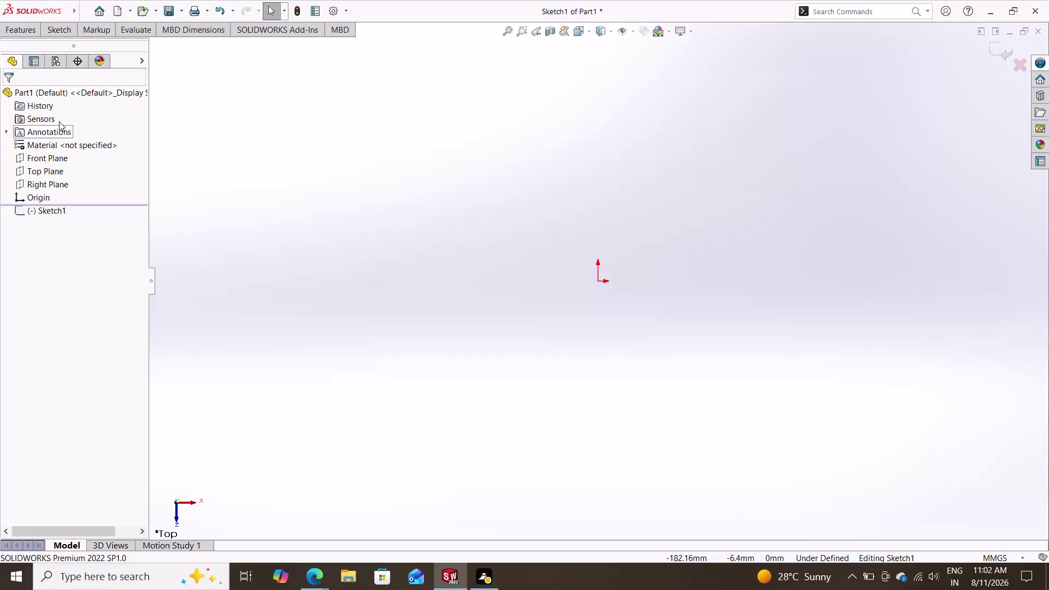
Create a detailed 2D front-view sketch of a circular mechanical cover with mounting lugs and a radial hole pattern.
Draw a centre-and-radius circle centred on the sketch origin.
click(57, 31)
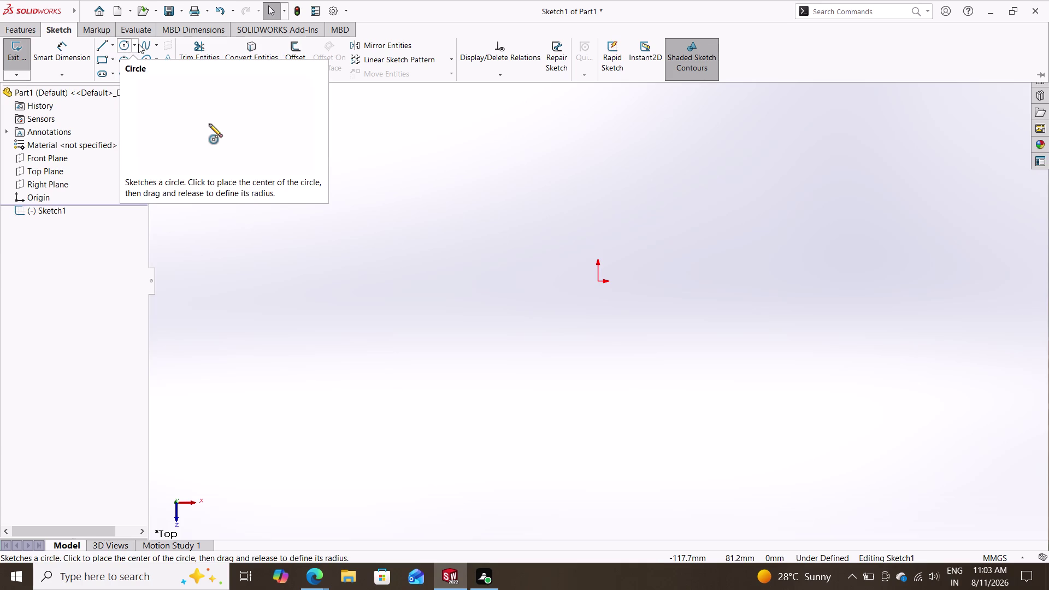
click(137, 44)
click(134, 46)
click(134, 46)
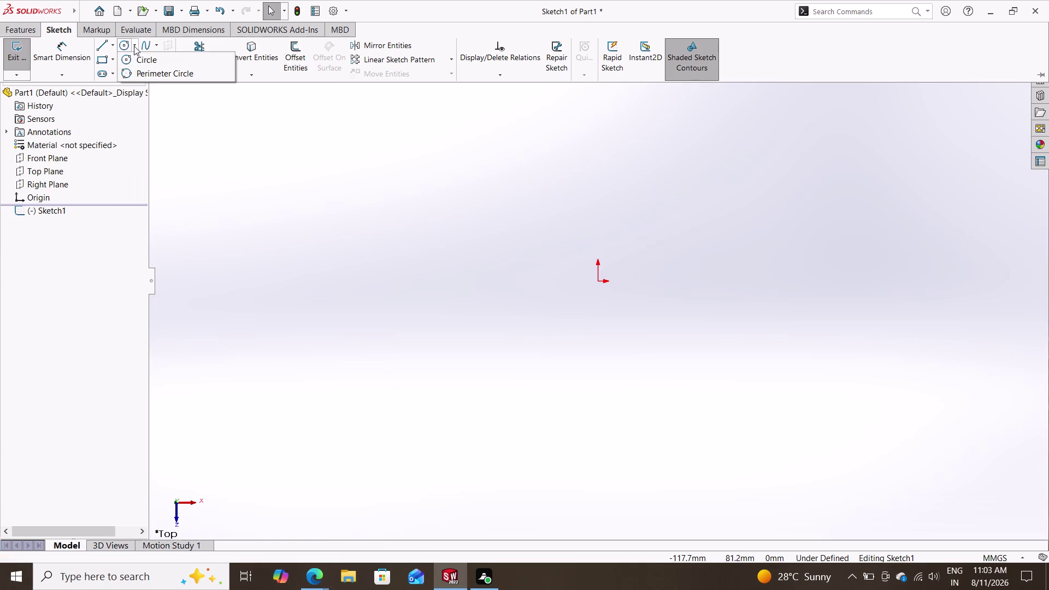
click(132, 63)
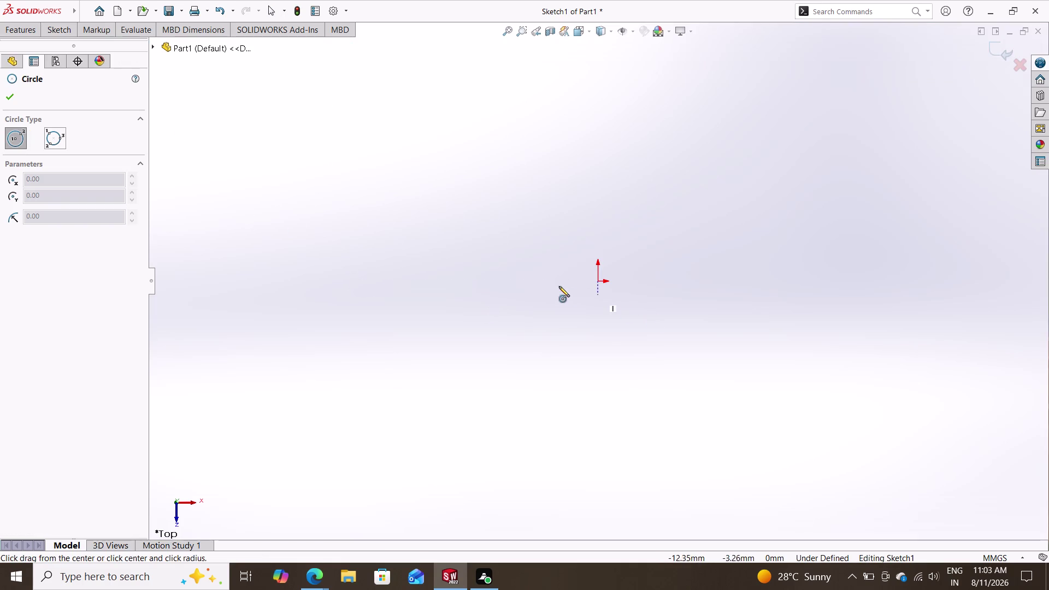
click(599, 279)
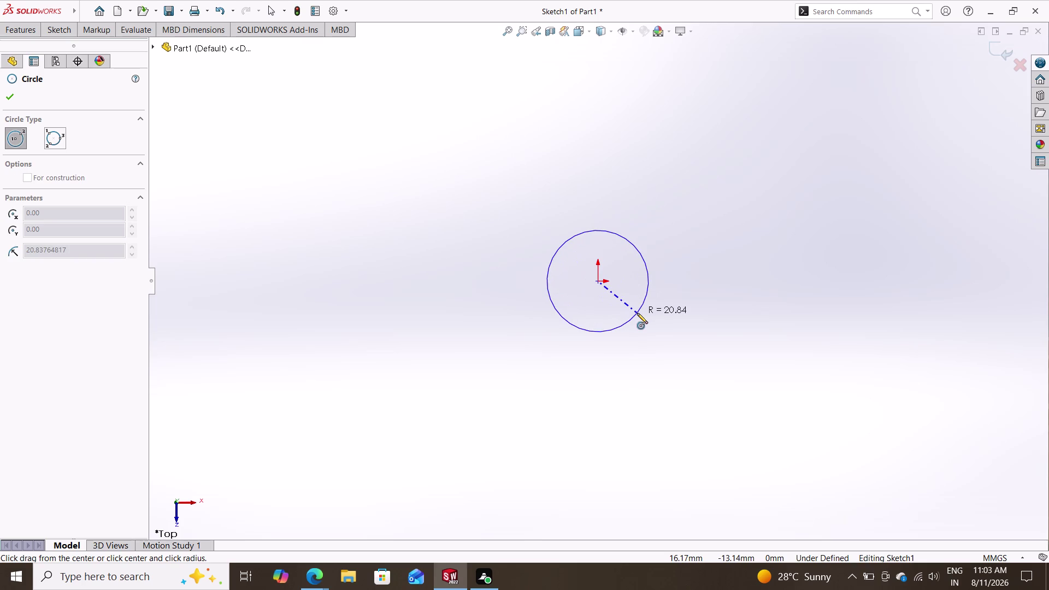
click(651, 340)
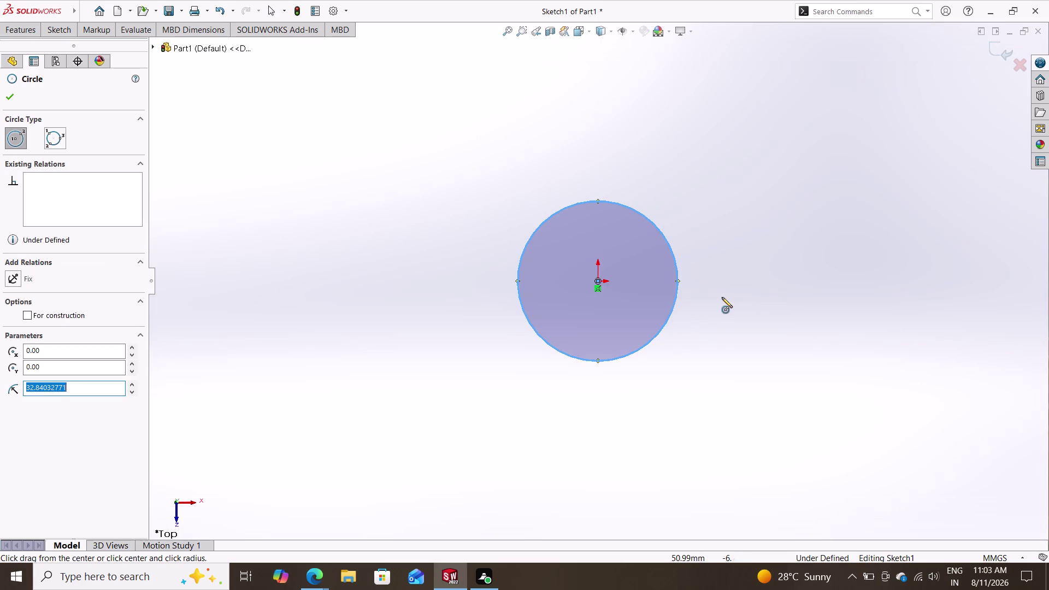
key(Escape)
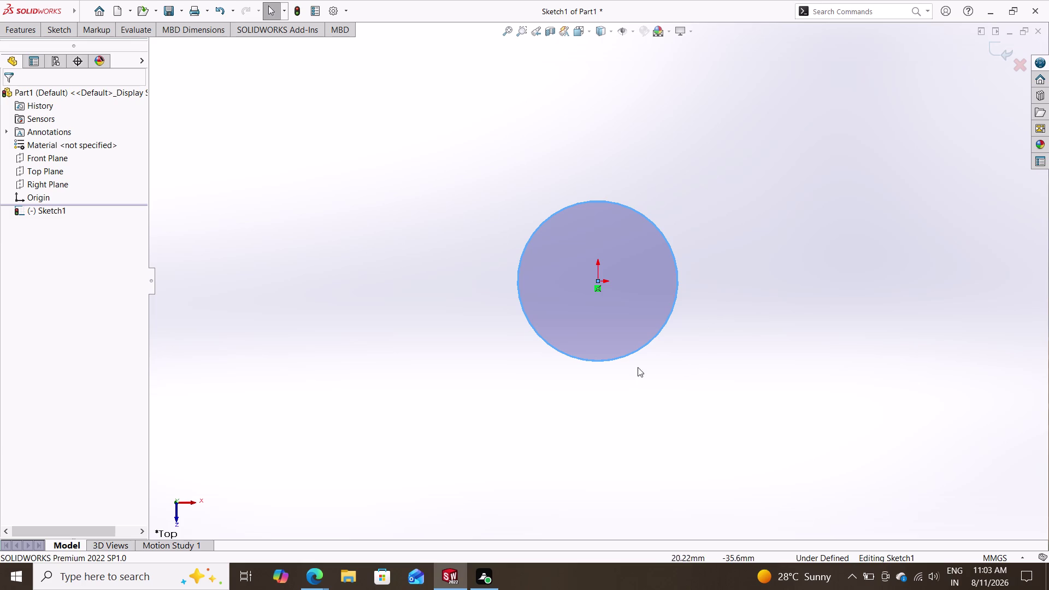
click(62, 37)
click(64, 30)
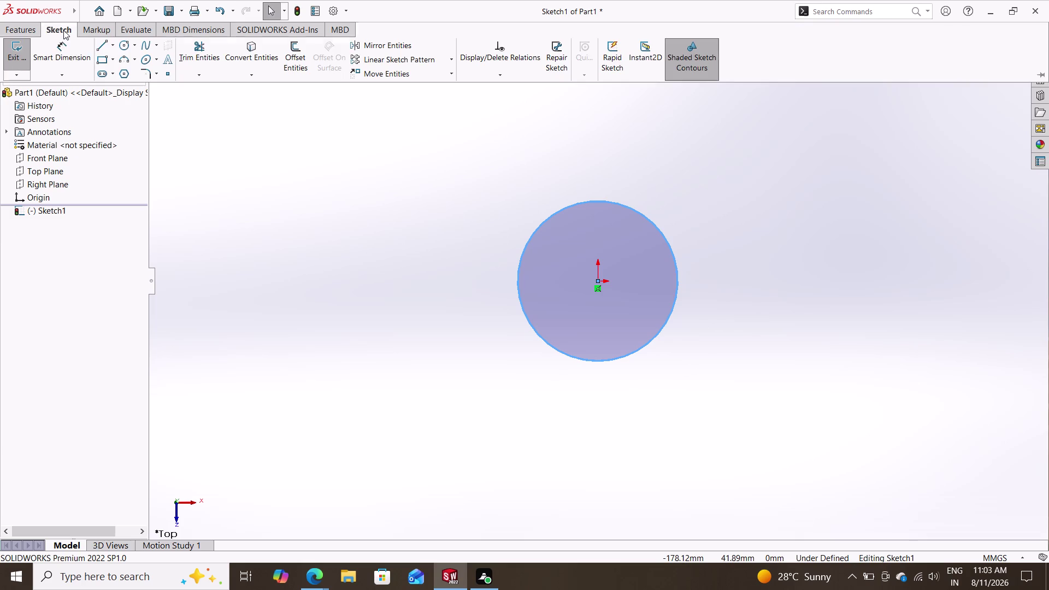
Draw a larger circle also centred on the origin.
click(124, 42)
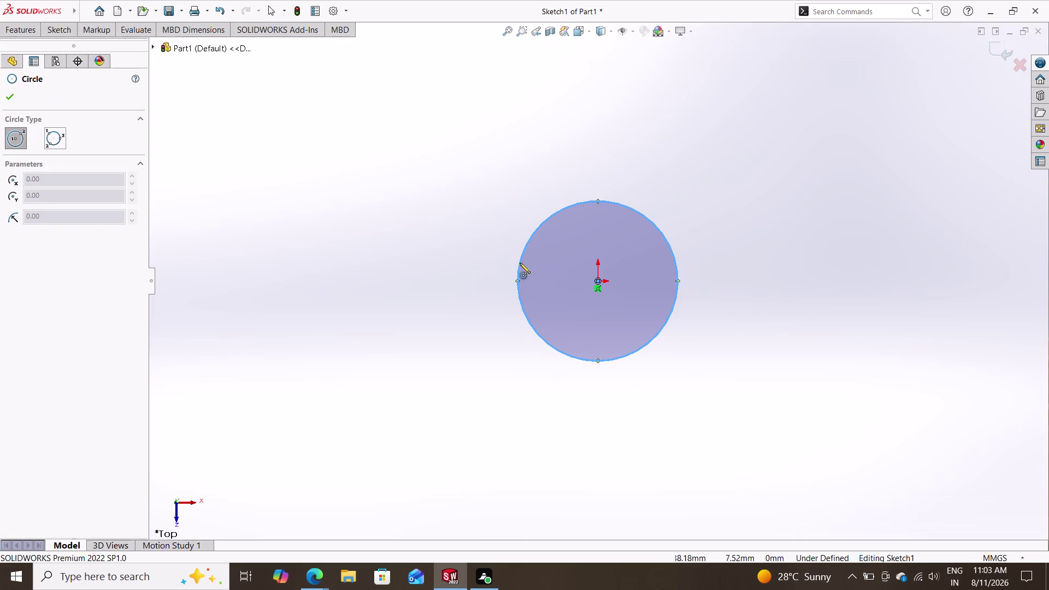
click(598, 280)
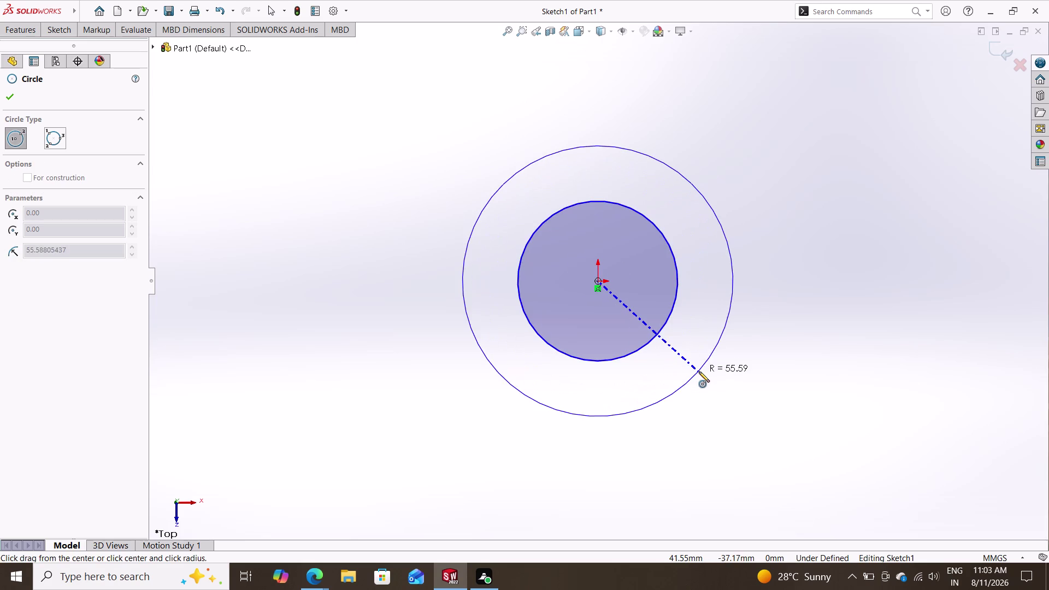
click(698, 371)
key(Escape)
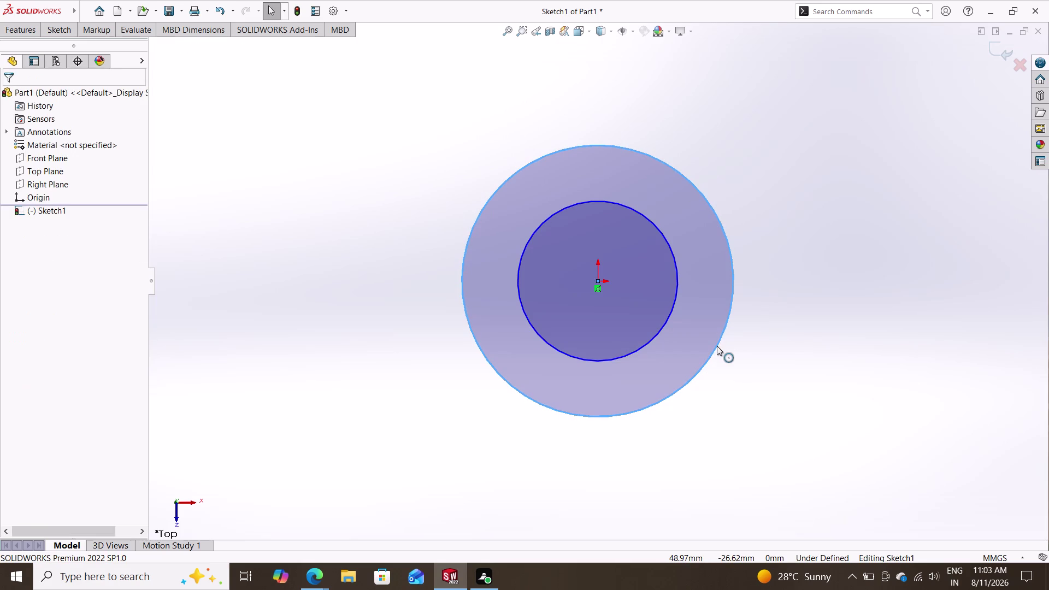
key(Escape)
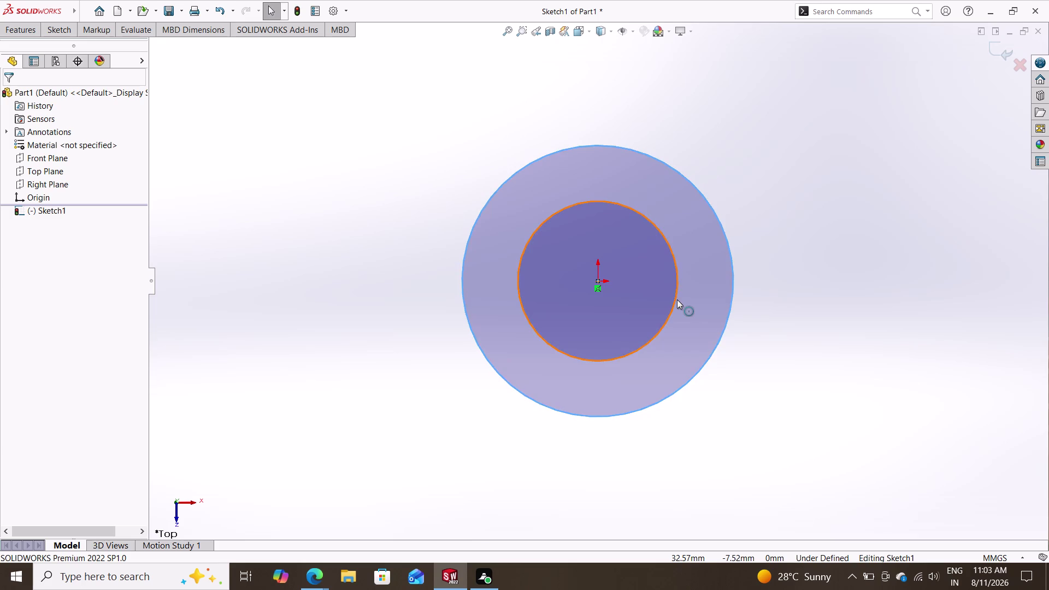
key(Escape)
Convert the inner circle to construction geometry.
click(676, 300)
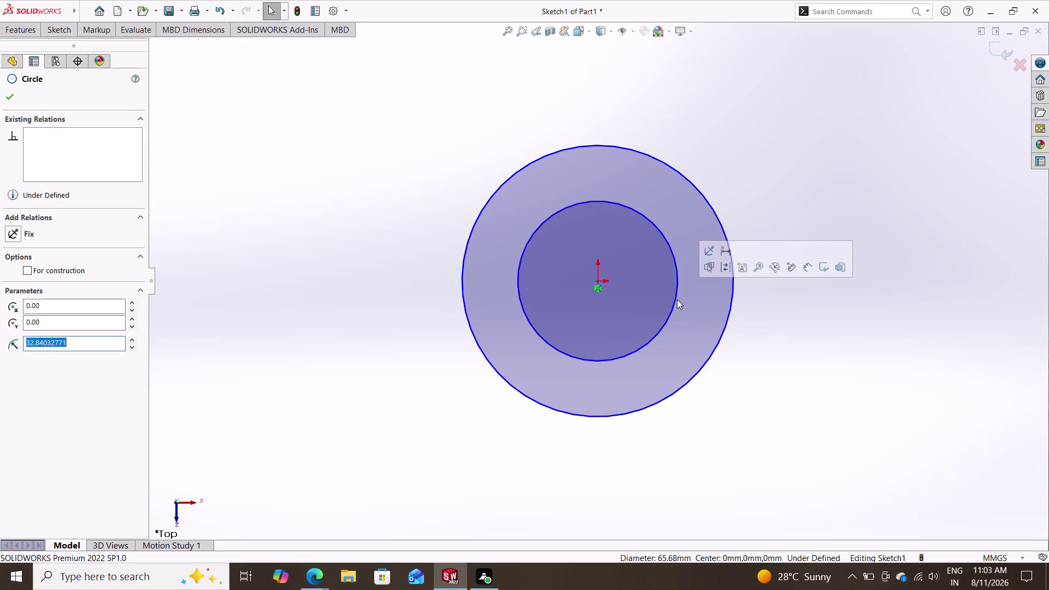
click(44, 269)
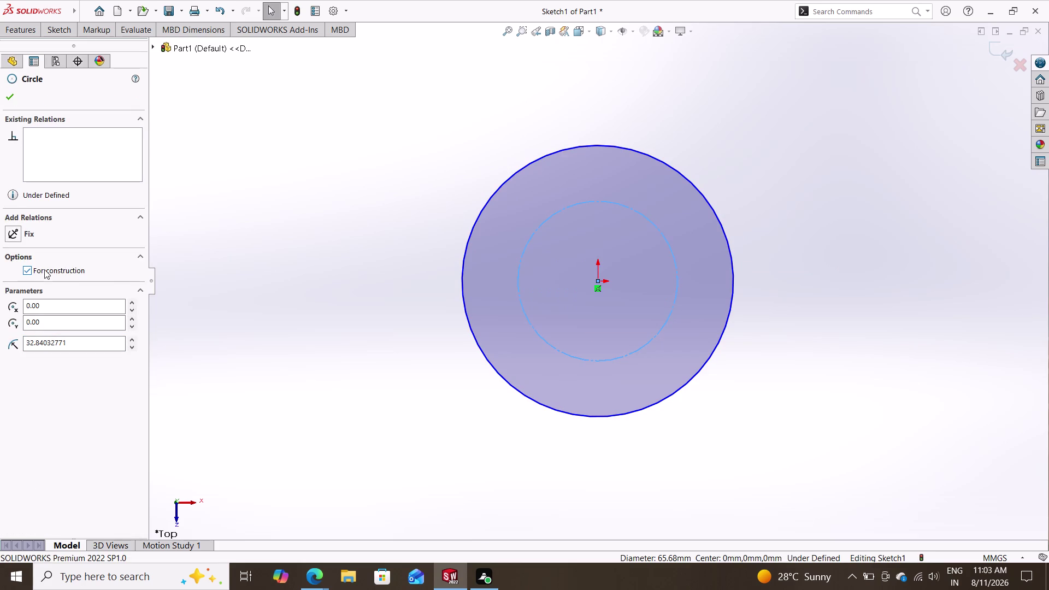
key(Escape)
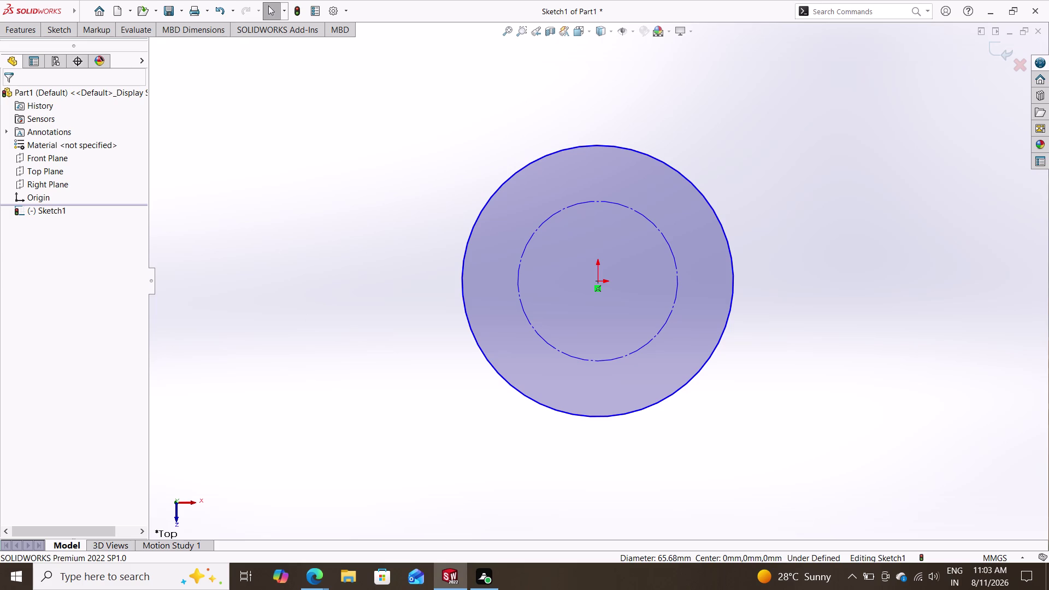
click(54, 26)
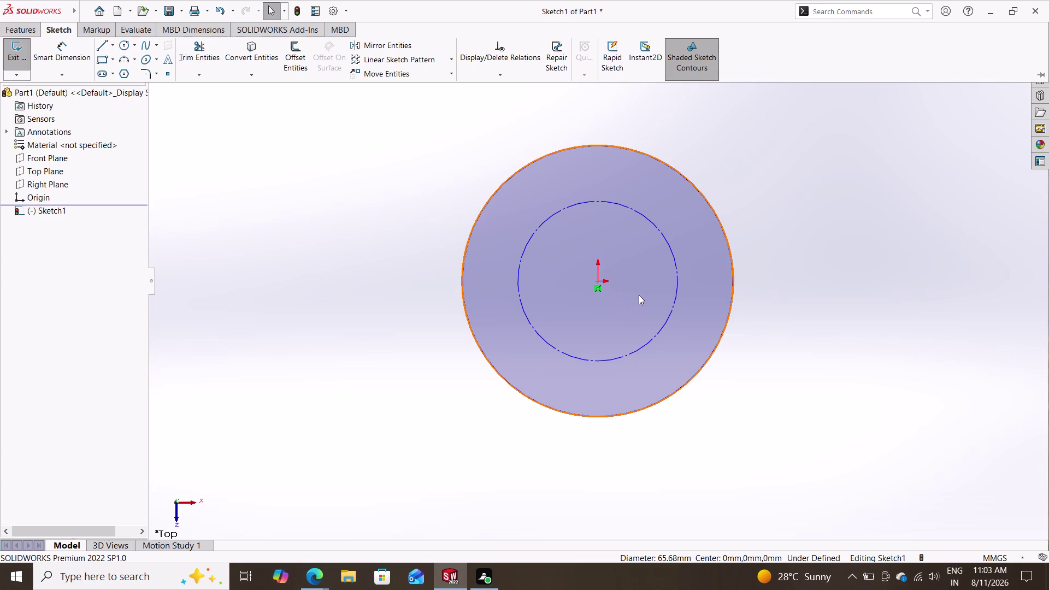
Clear the selection and pick the construction circle to dimension.
click(674, 262)
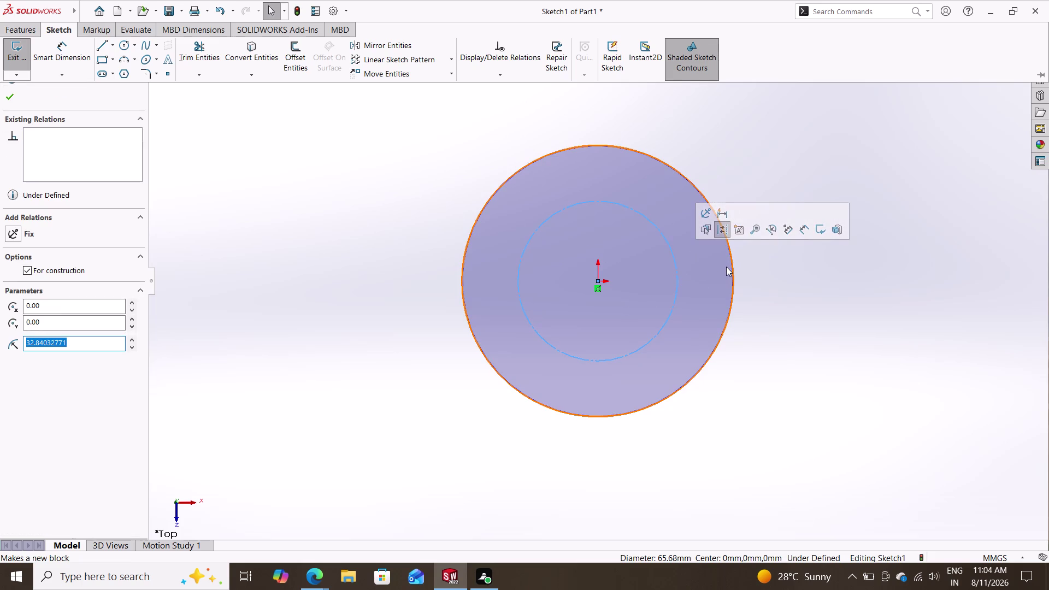
key(Escape)
key(Escape)
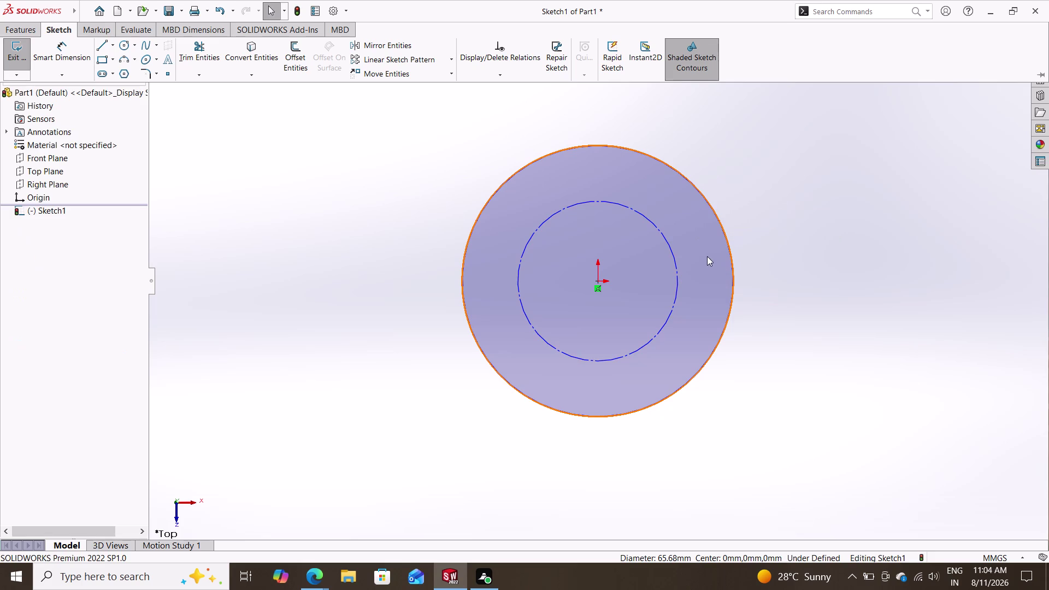
click(58, 47)
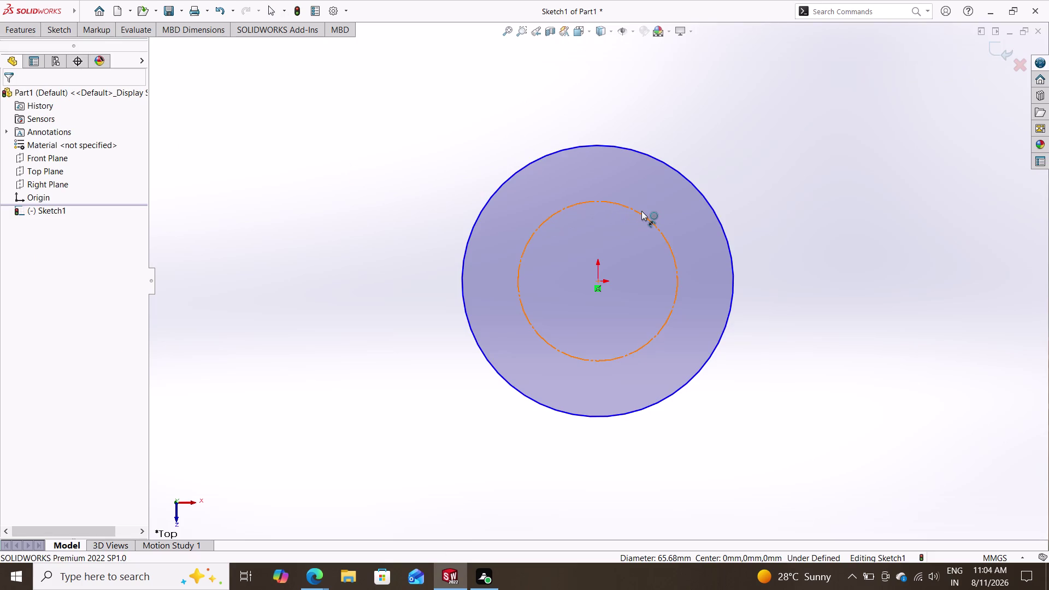
click(653, 222)
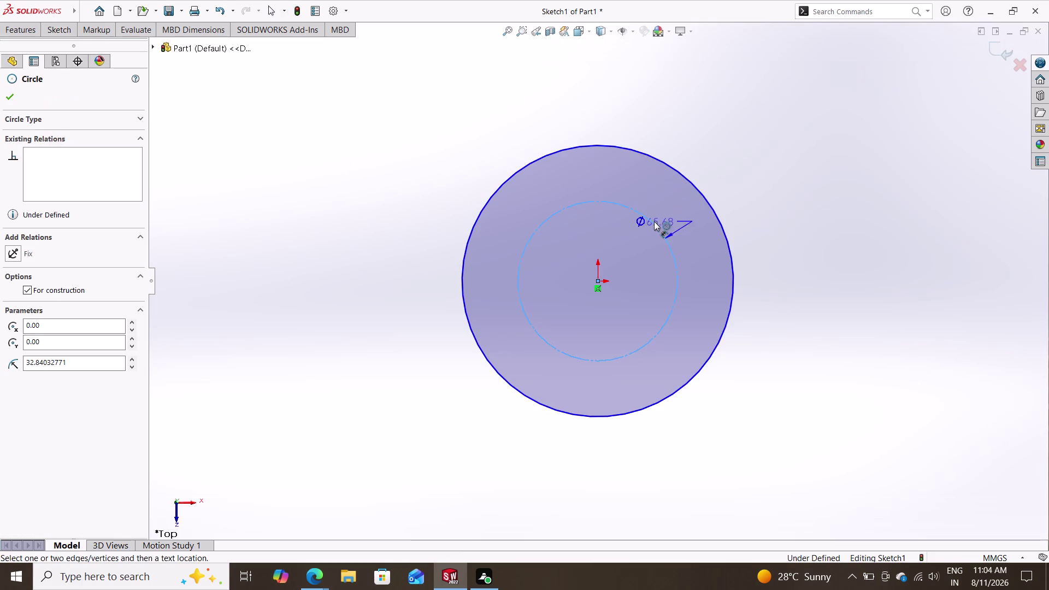
Dimension the construction circle as Ø58 mm and the outer circle as Ø78 mm.
click(720, 145)
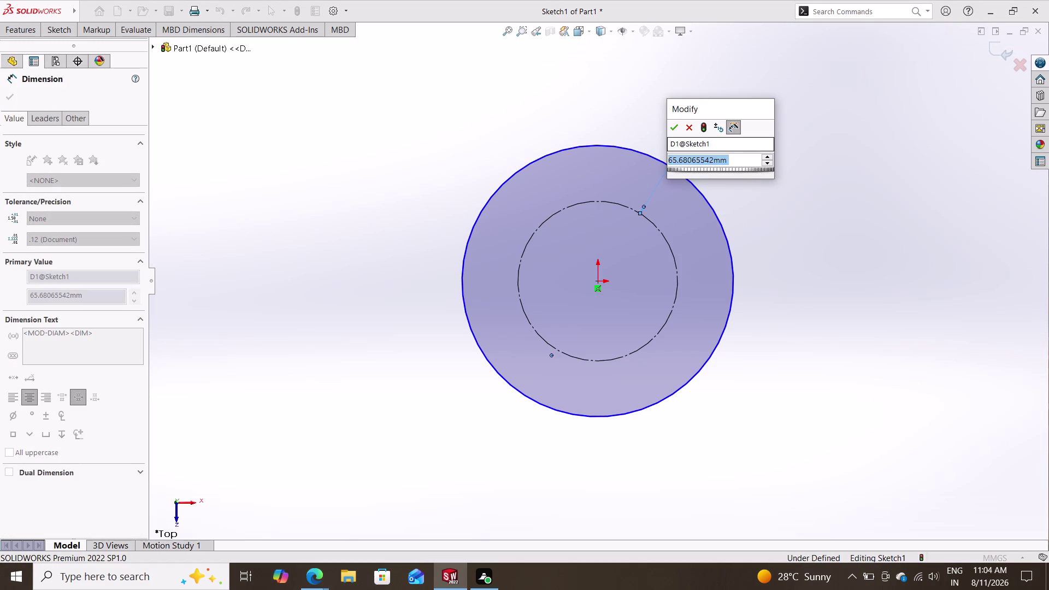
text(58)
key(Return)
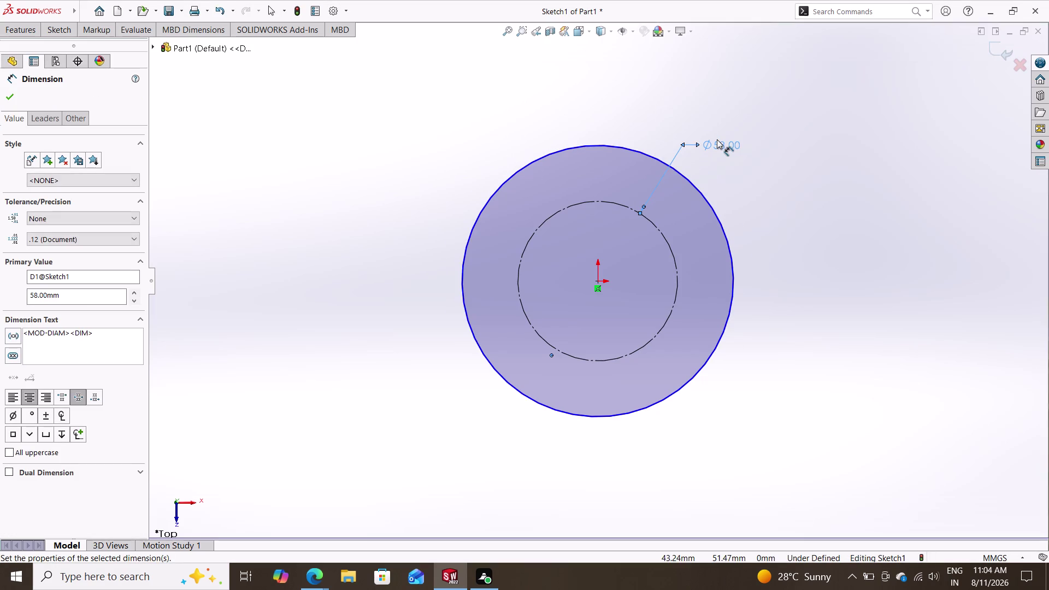
click(711, 207)
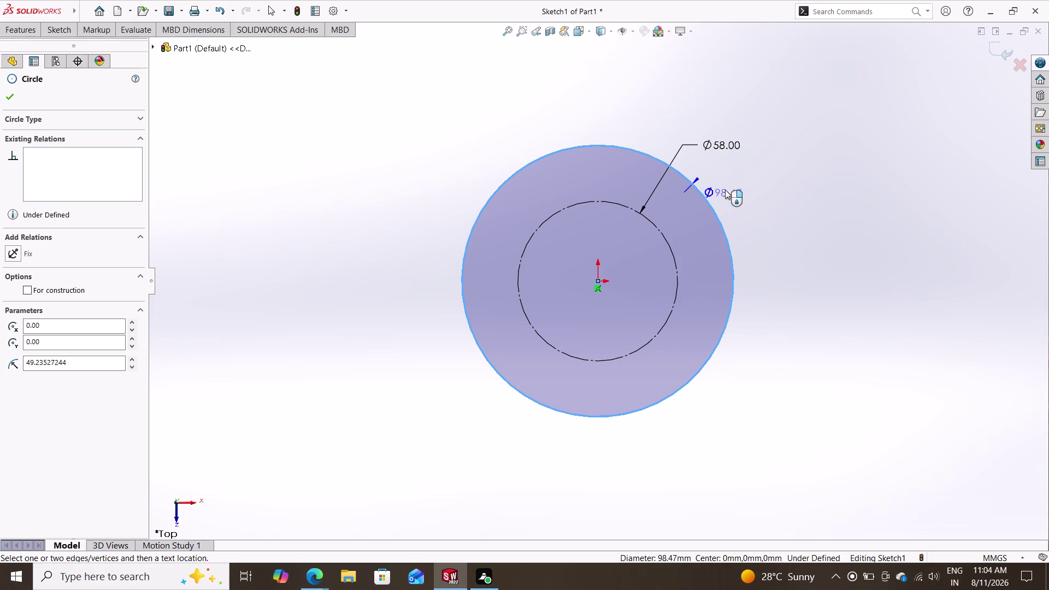
click(726, 188)
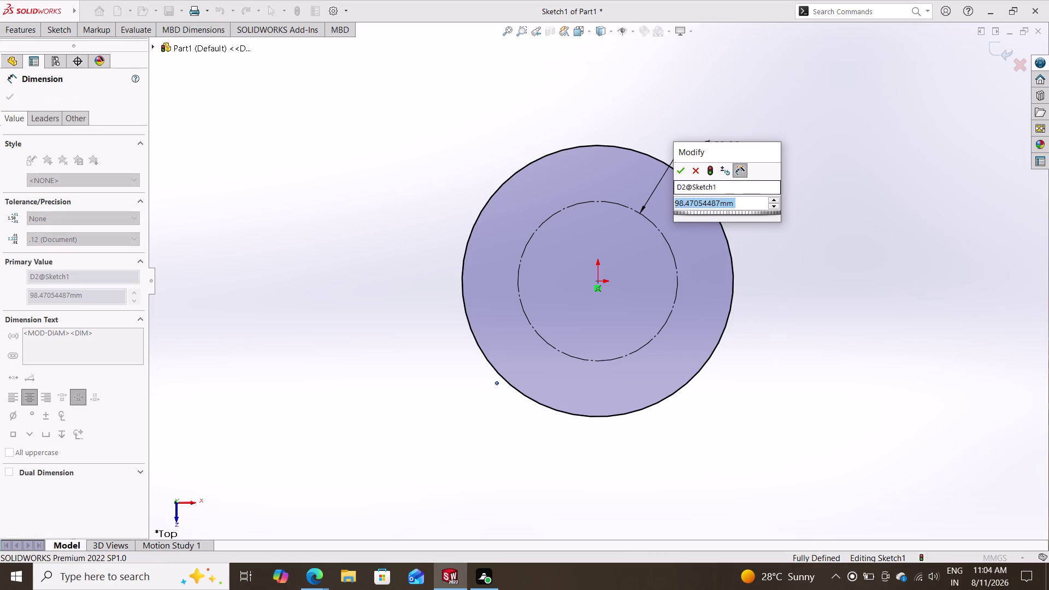
text(78)
key(Return)
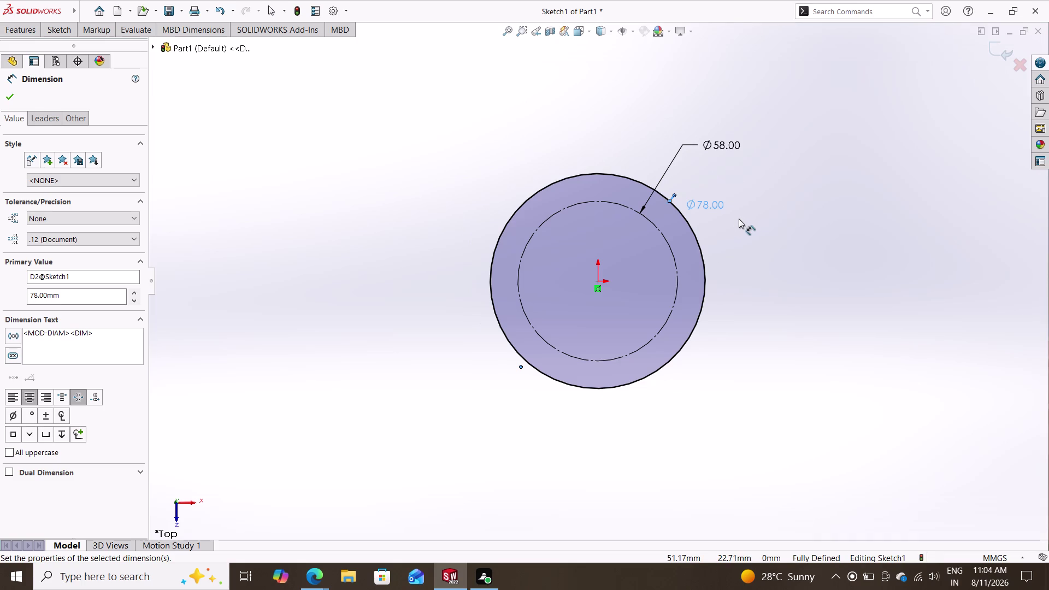
key(Escape)
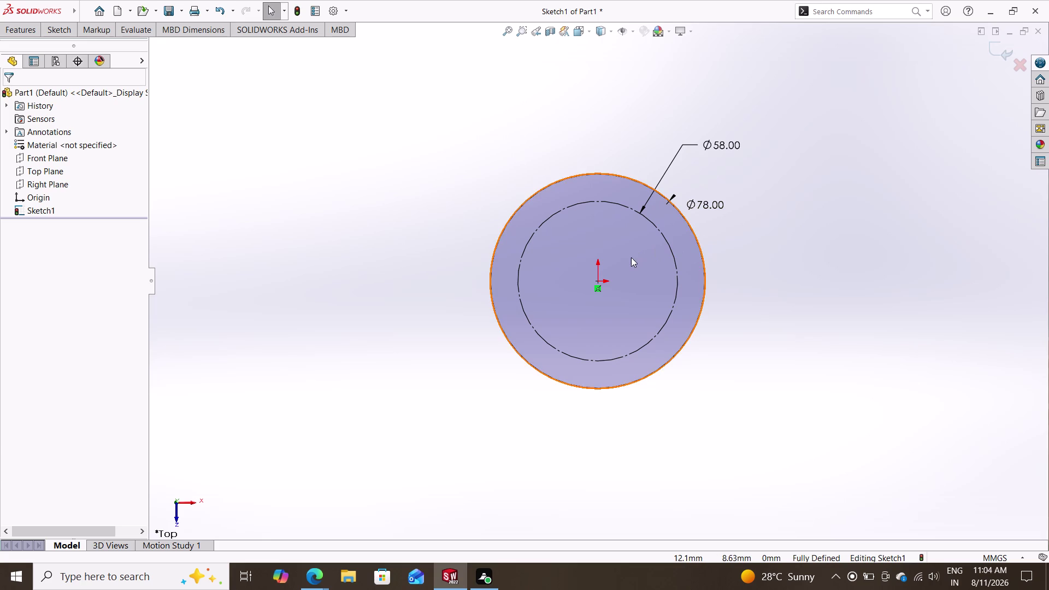
click(65, 30)
click(103, 47)
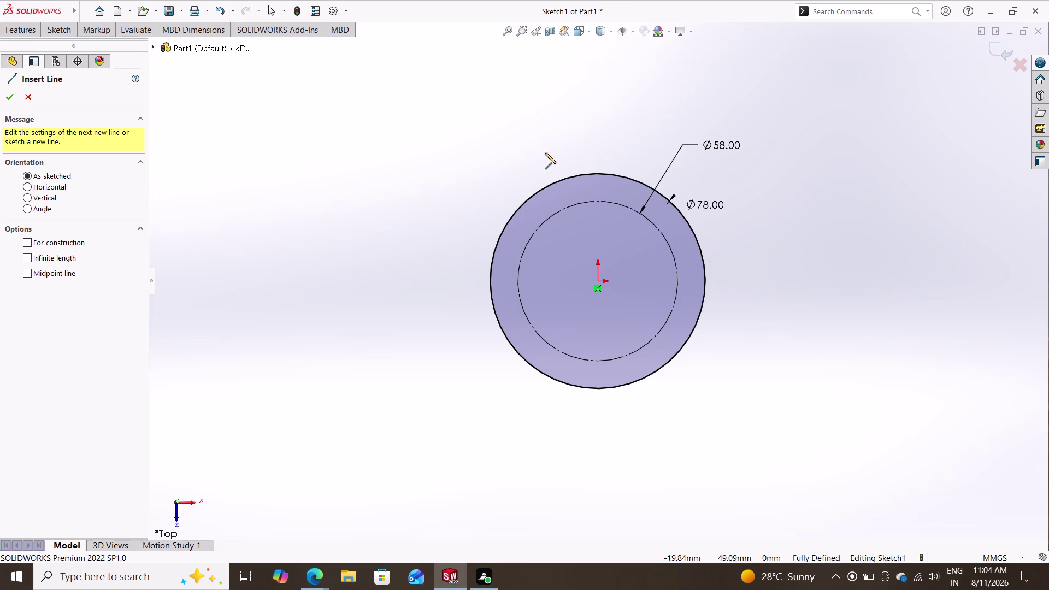
click(598, 200)
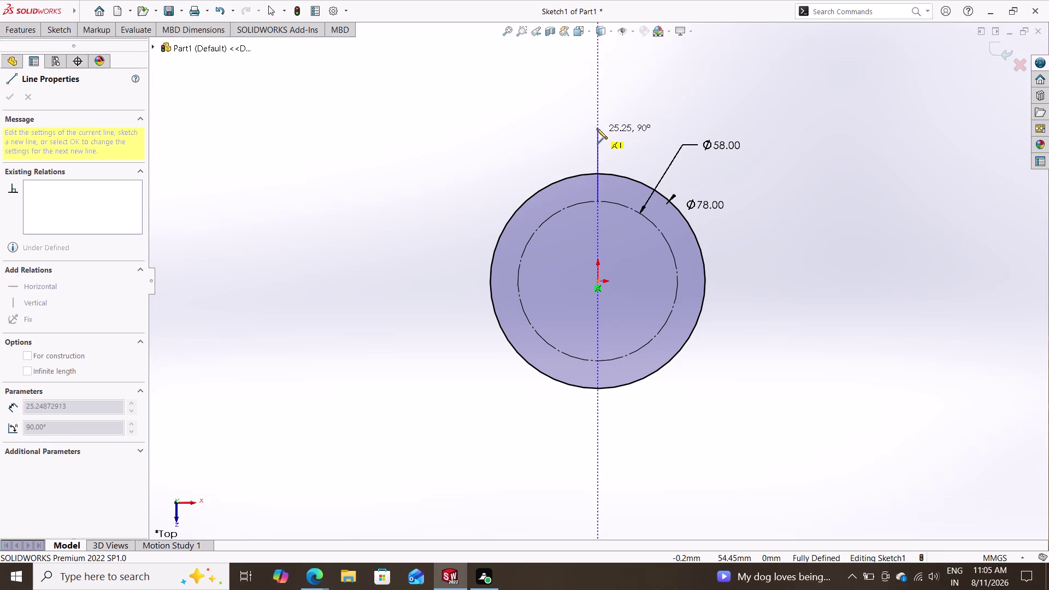
key(Escape)
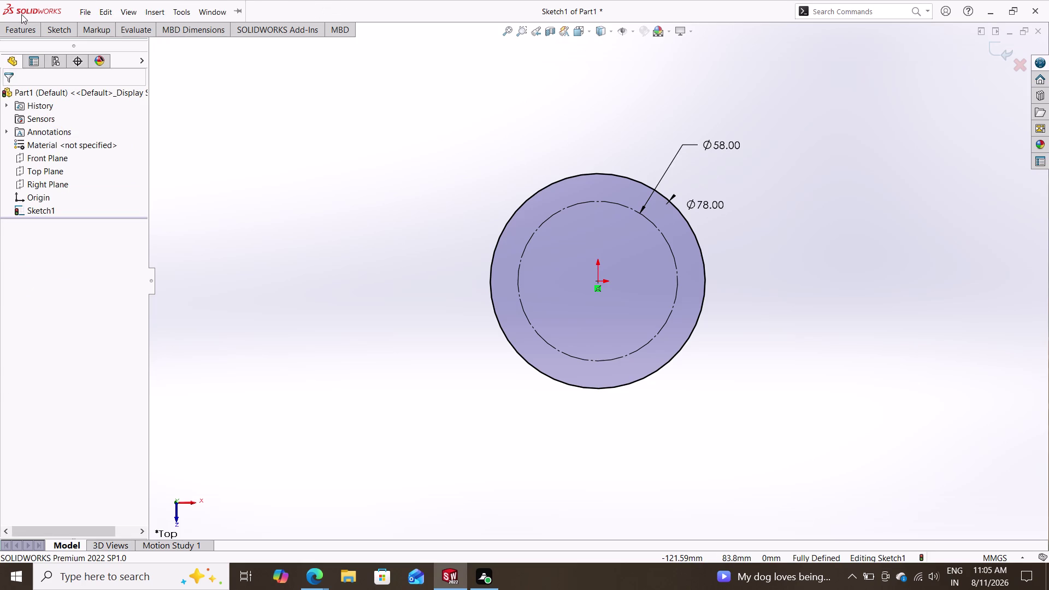
click(62, 20)
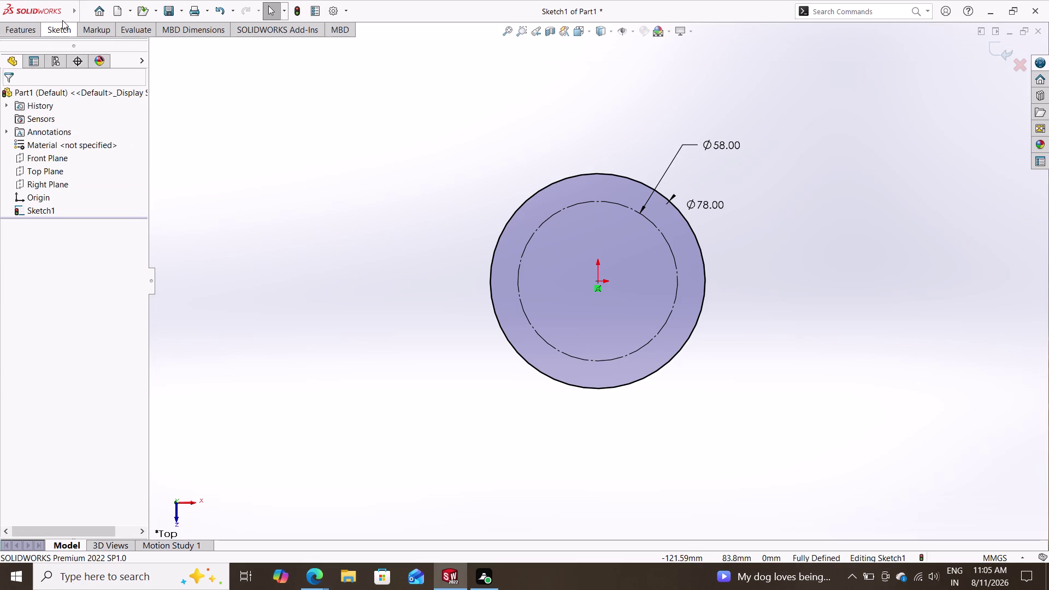
click(59, 29)
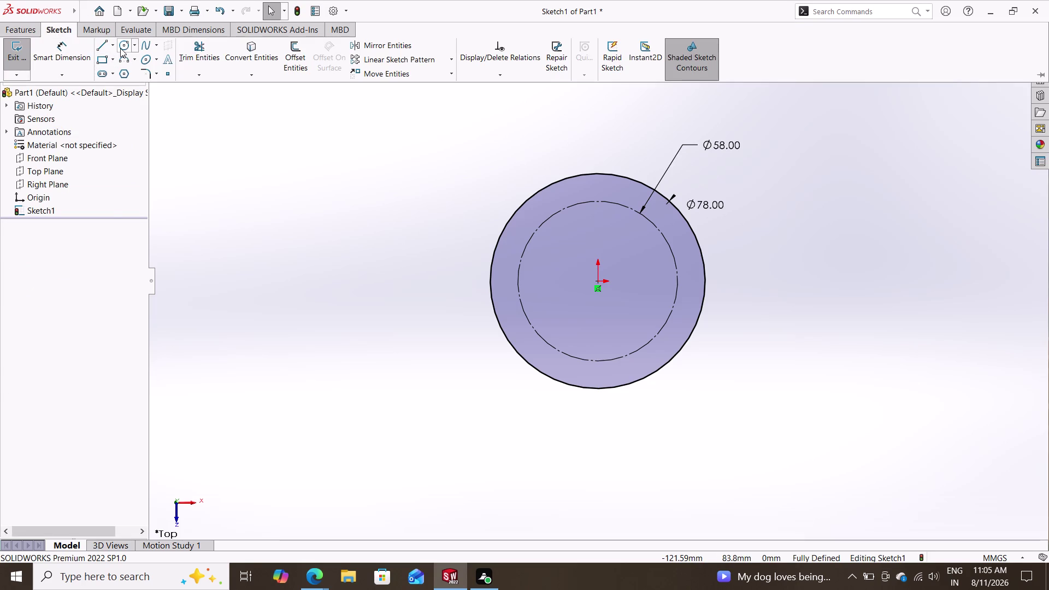
click(122, 46)
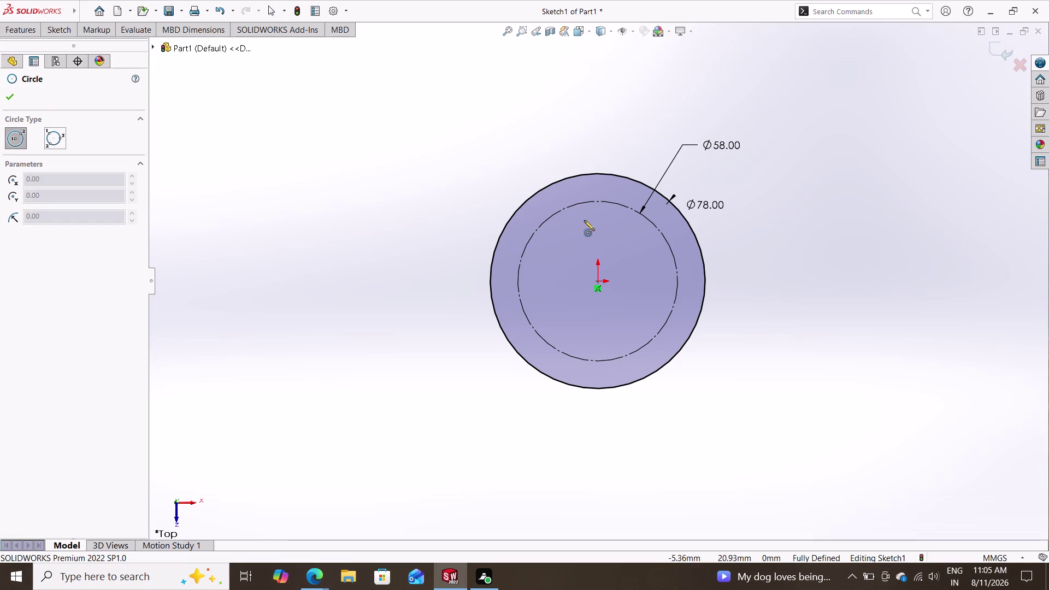
Draw a small circle centred on the top of the Ø58 construction circle.
click(597, 200)
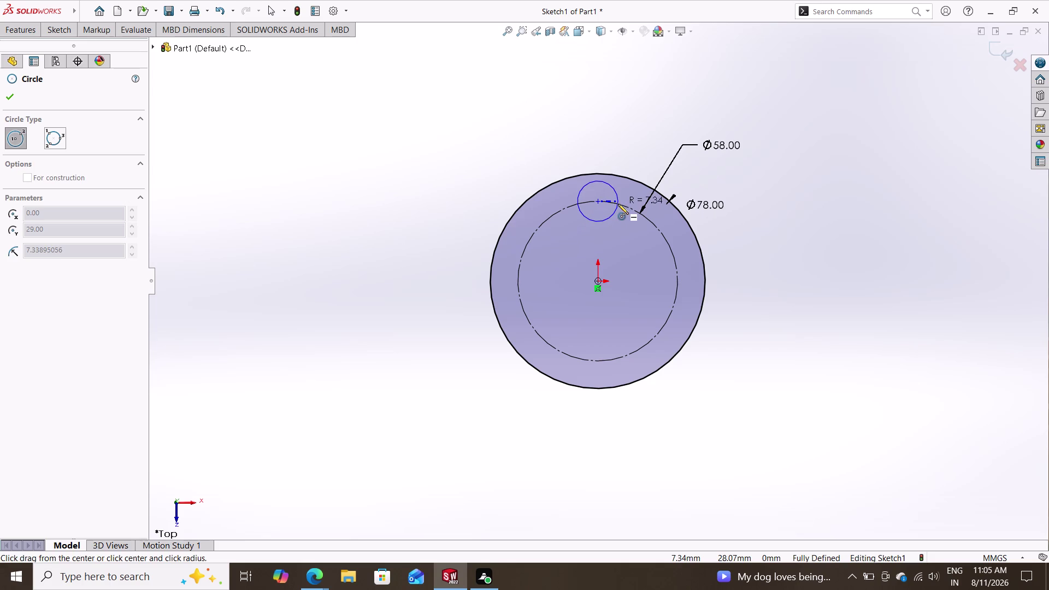
click(612, 201)
key(Escape)
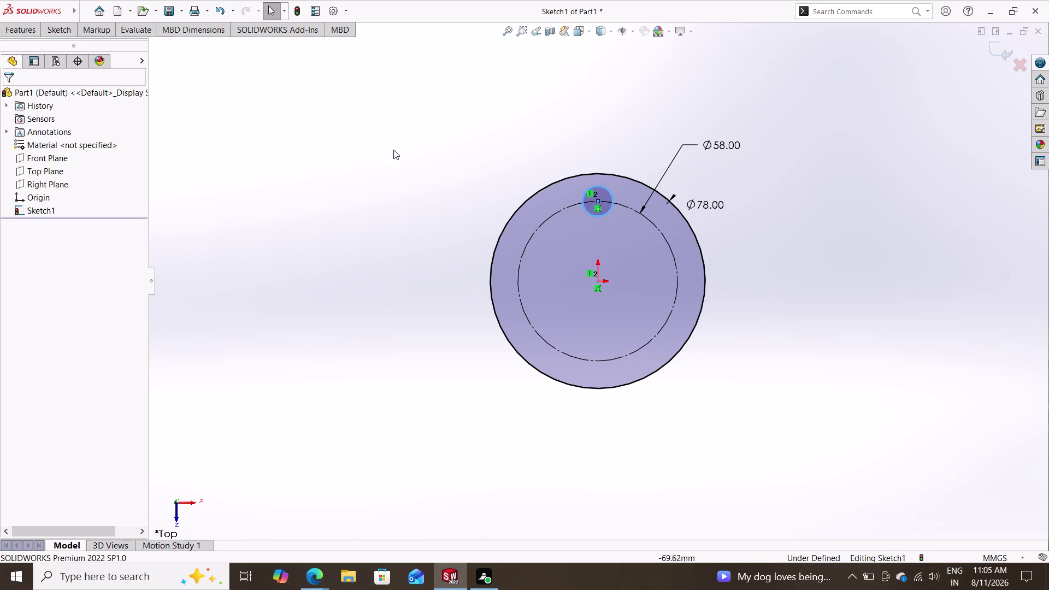
Dimension the small circle's diameter as 14 mm.
double_click(68, 27)
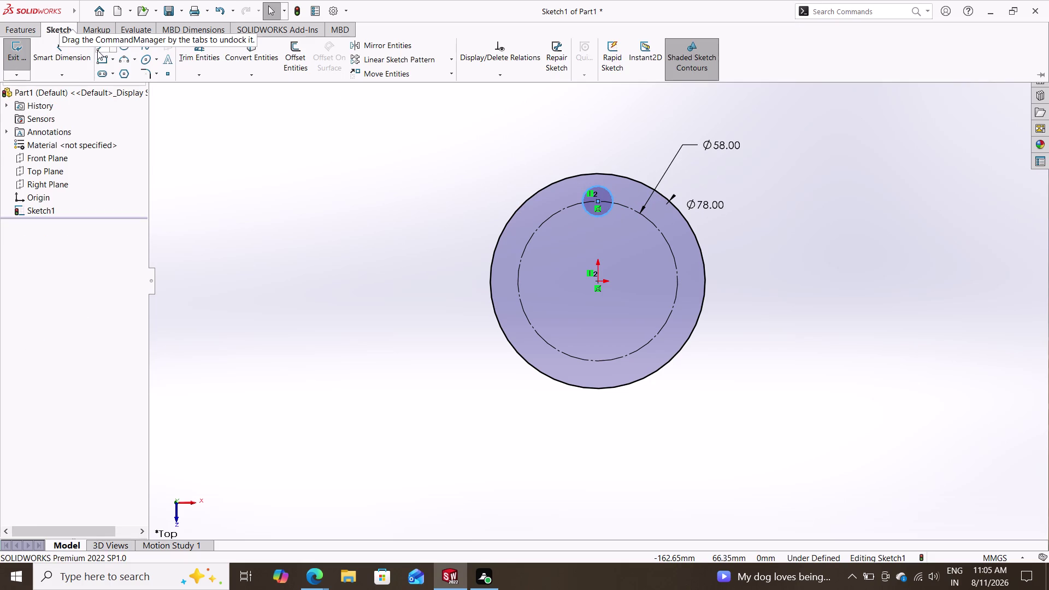
click(66, 61)
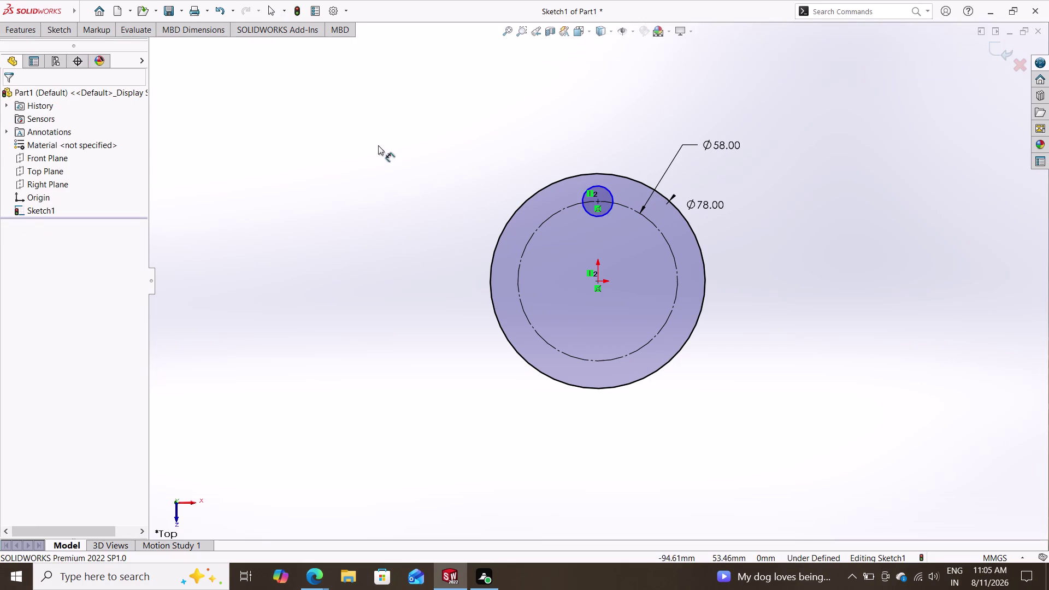
click(609, 189)
double_click(628, 129)
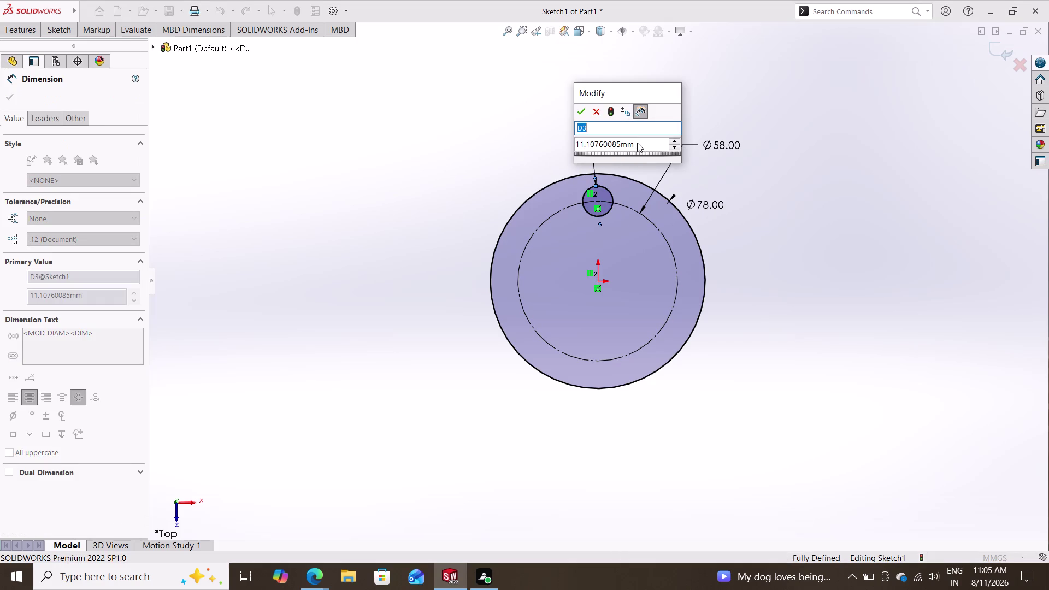
double_click(637, 143)
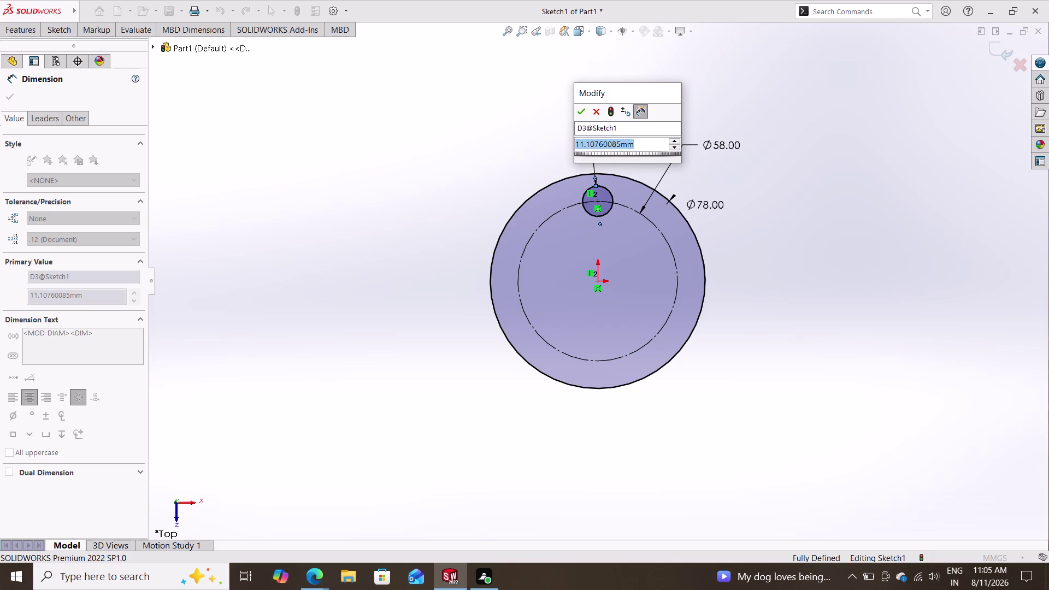
text(14)
key(Return)
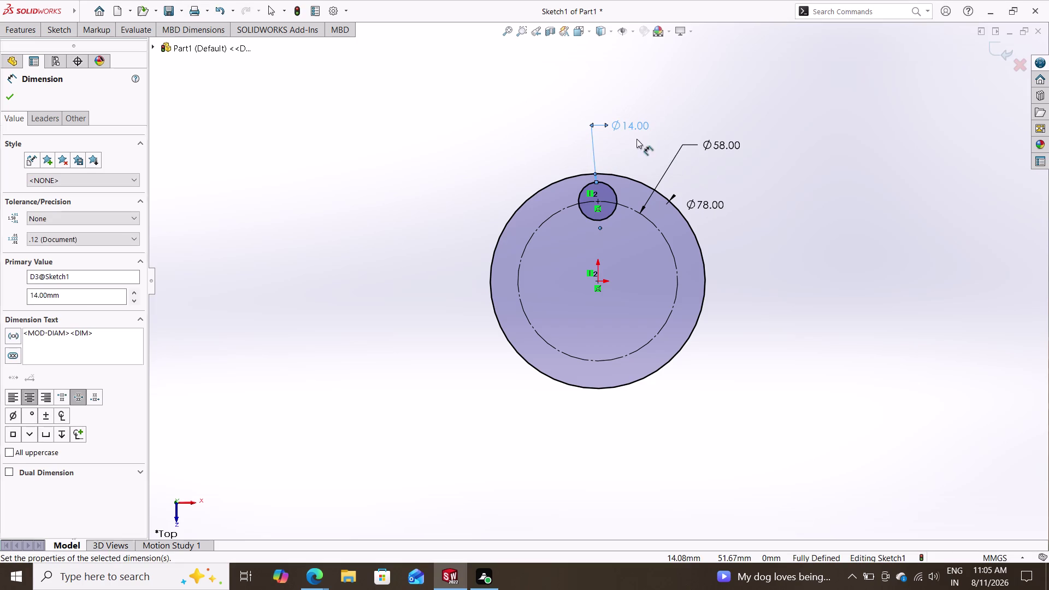
key(Escape)
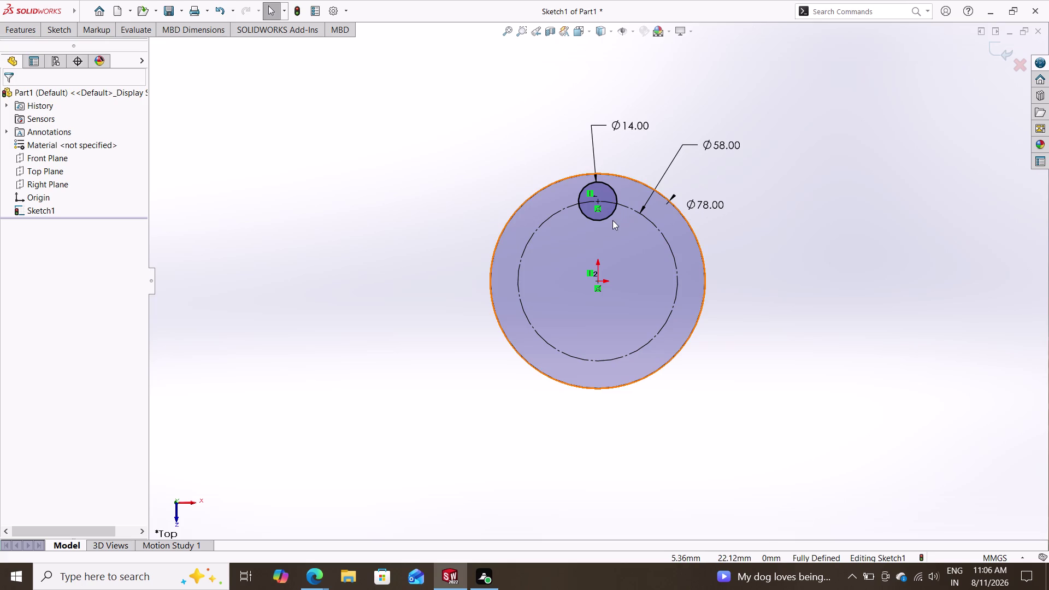
Zoom and pan to bring the whole bracket sketch into view.
scroll(up, 3)
scroll(down, 3)
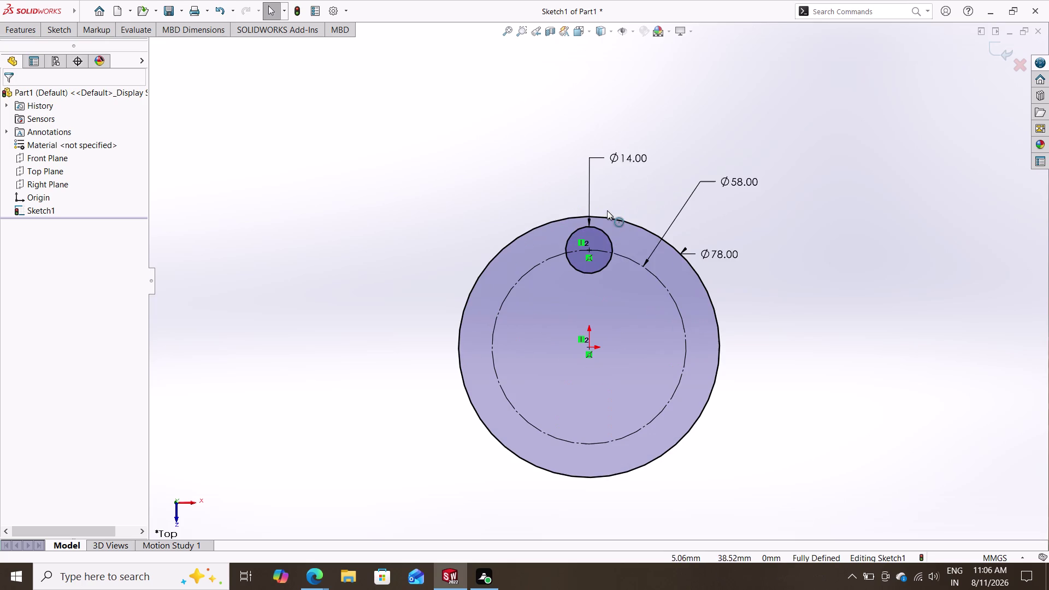
scroll(down, 3)
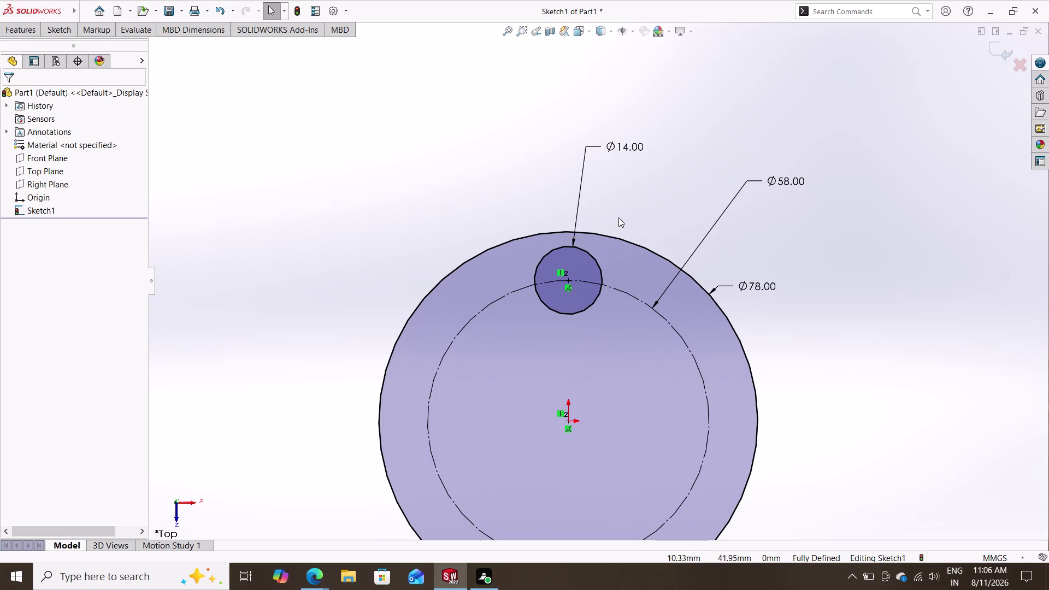
right_click(618, 217)
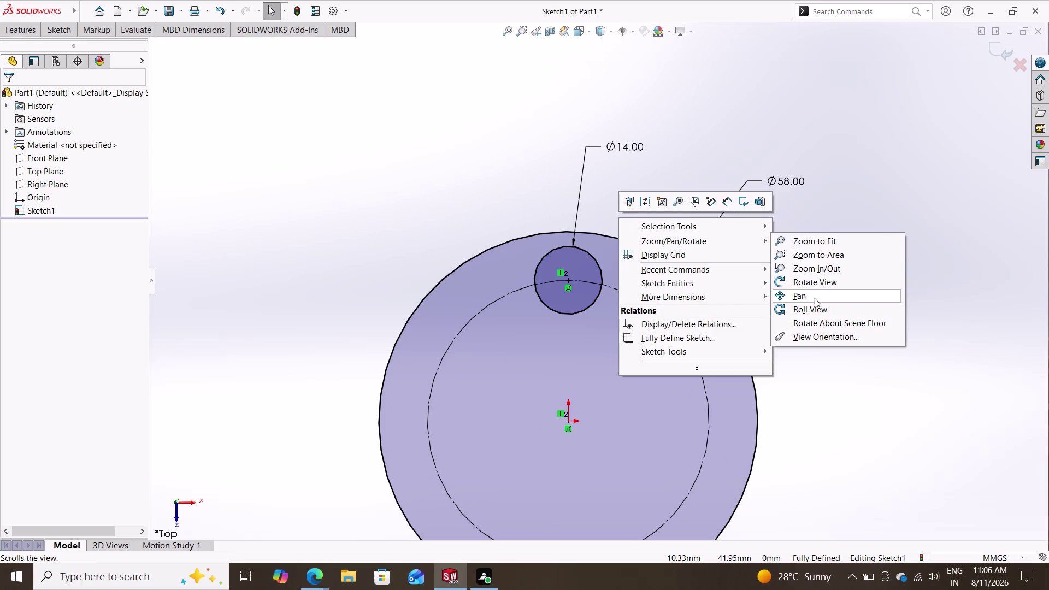
click(833, 298)
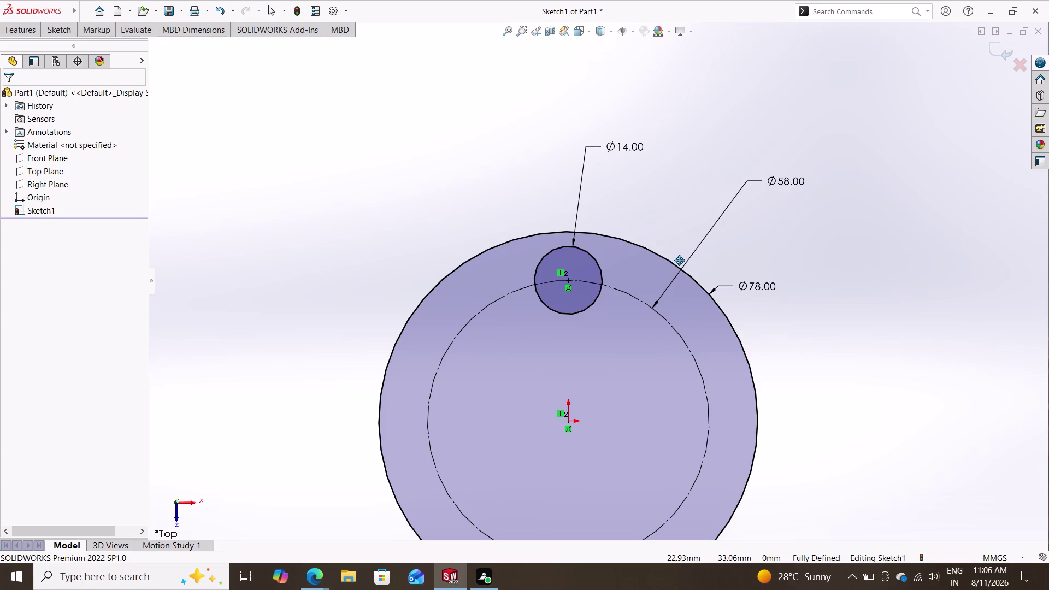
drag(664, 231, 671, 150)
click(670, 147)
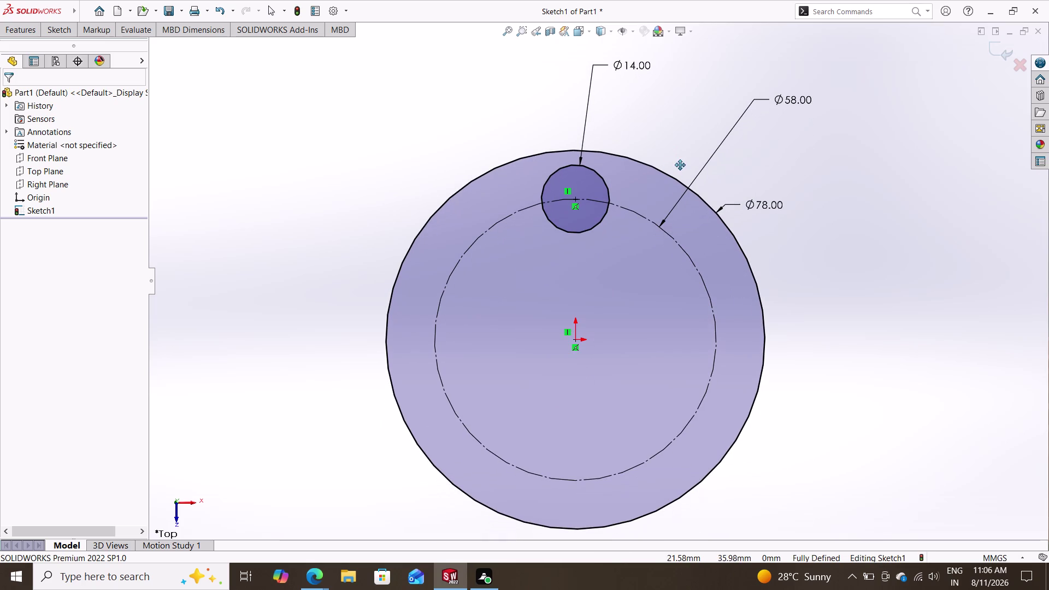
double_click(677, 146)
drag(677, 136, 679, 116)
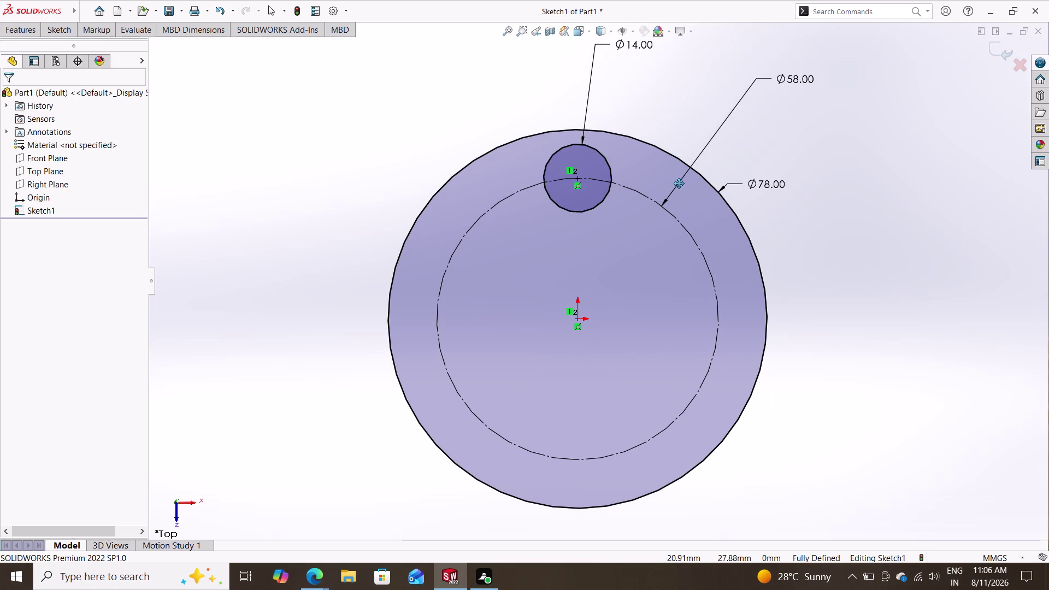
key(Escape)
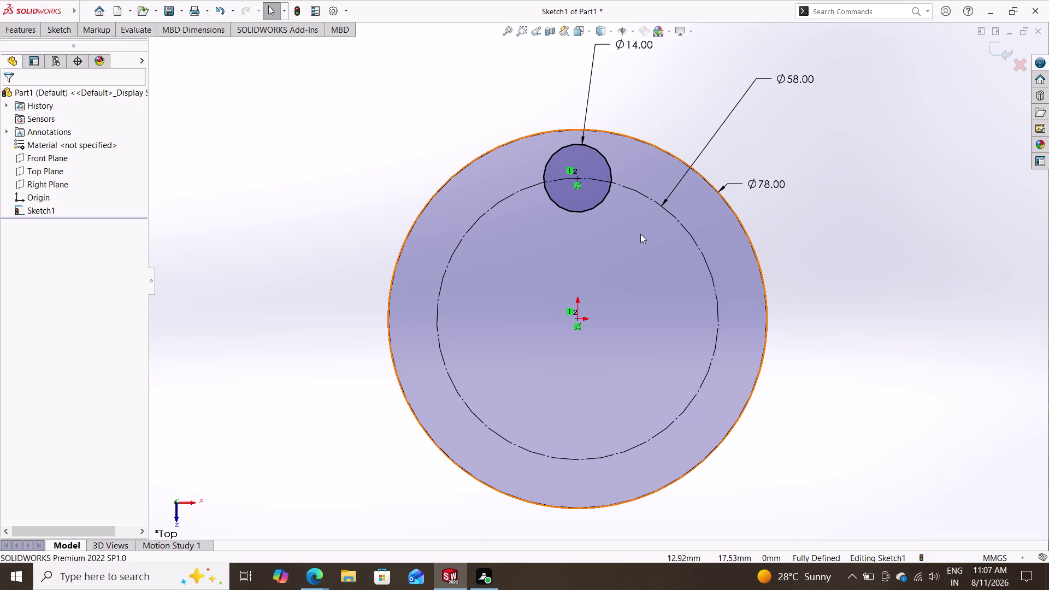
Start a line at the Ø14 circle's centre.
click(62, 27)
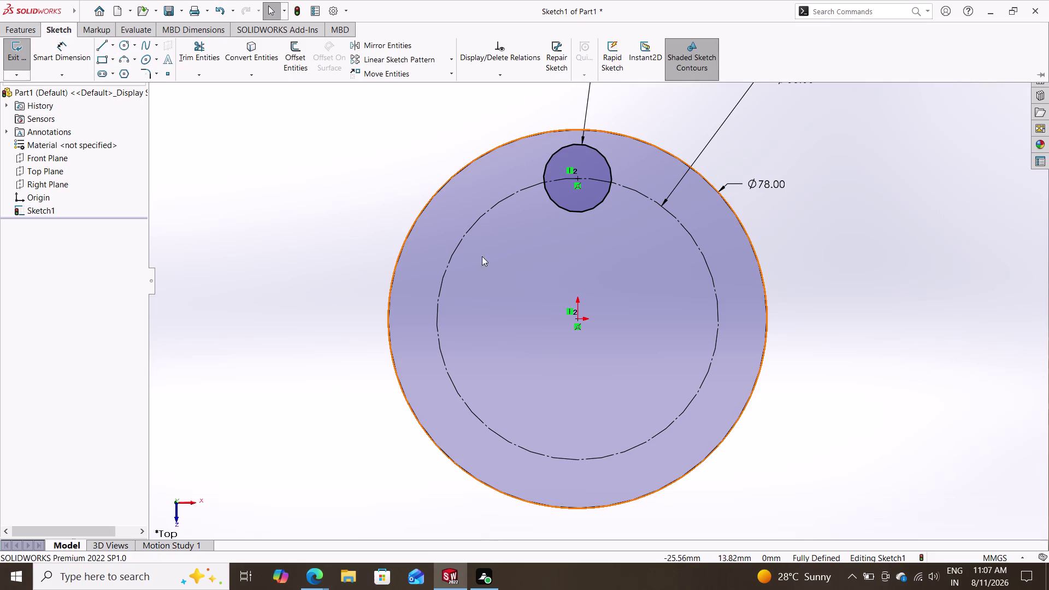
click(578, 176)
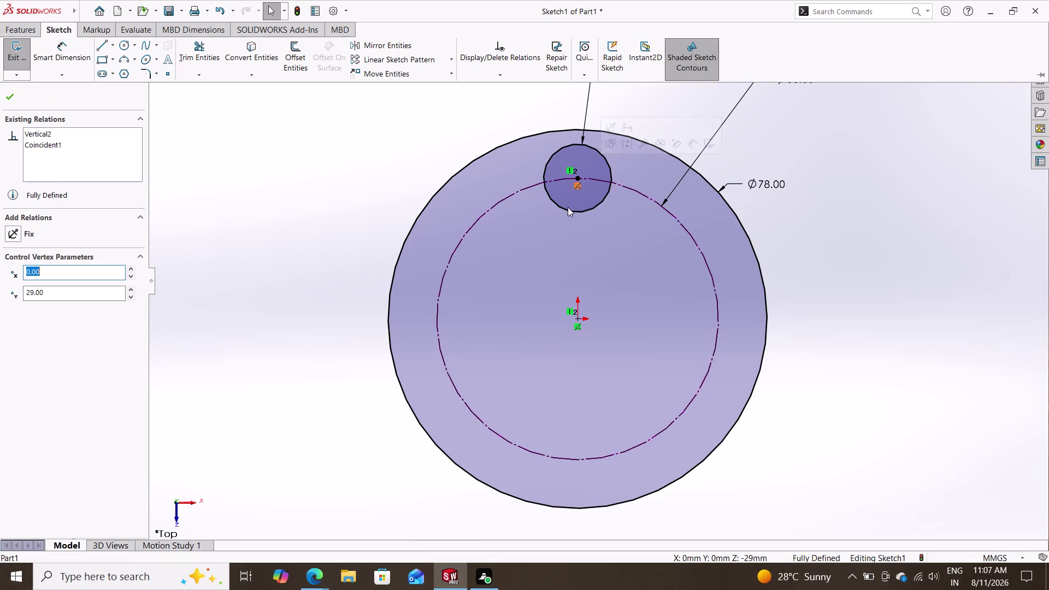
click(99, 45)
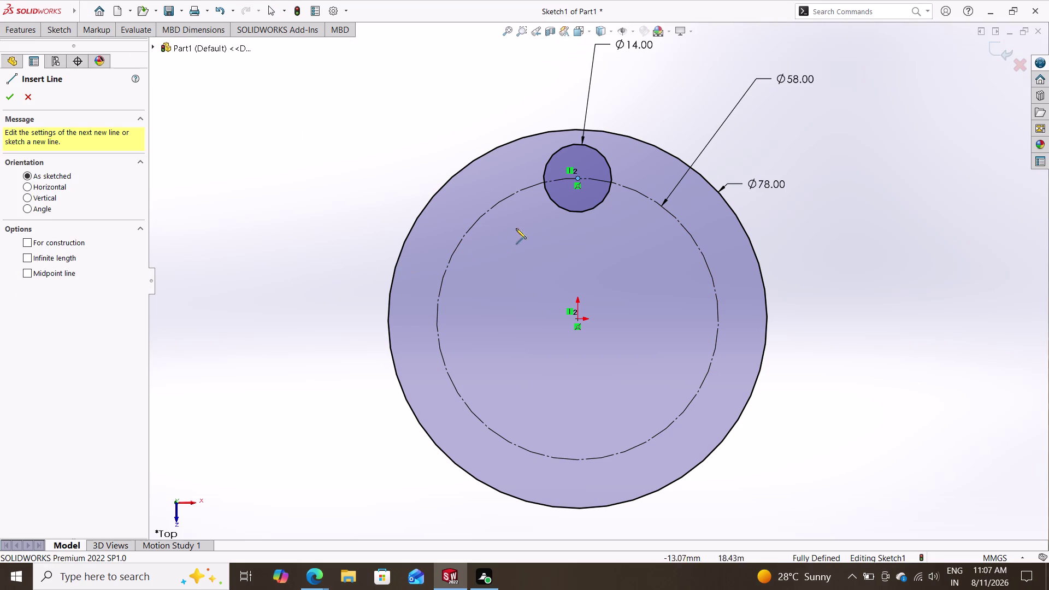
double_click(579, 179)
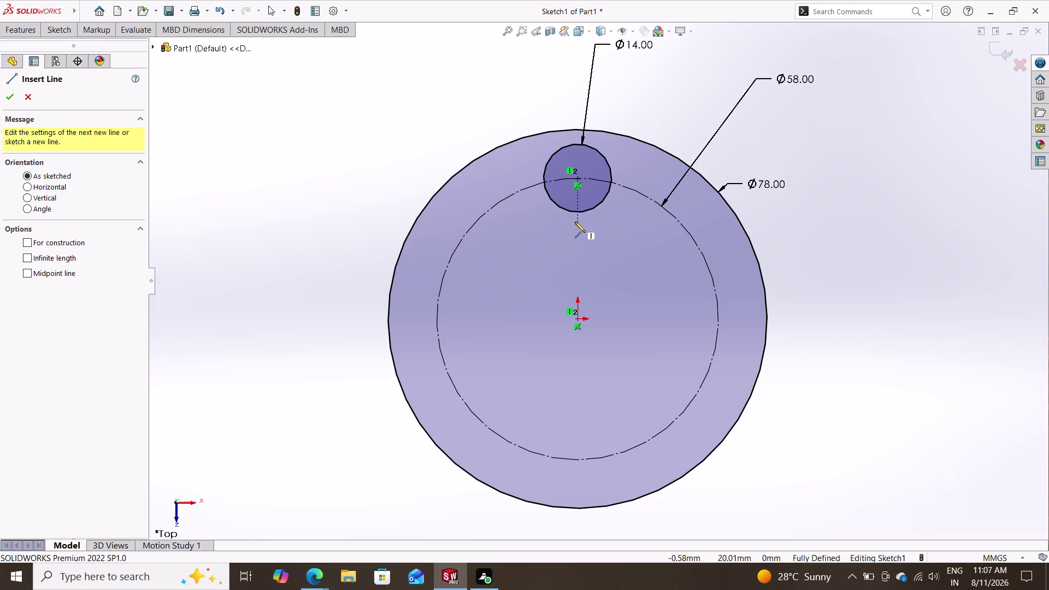
Draw a vertical line straight down from the Ø14 circle's centre.
click(578, 179)
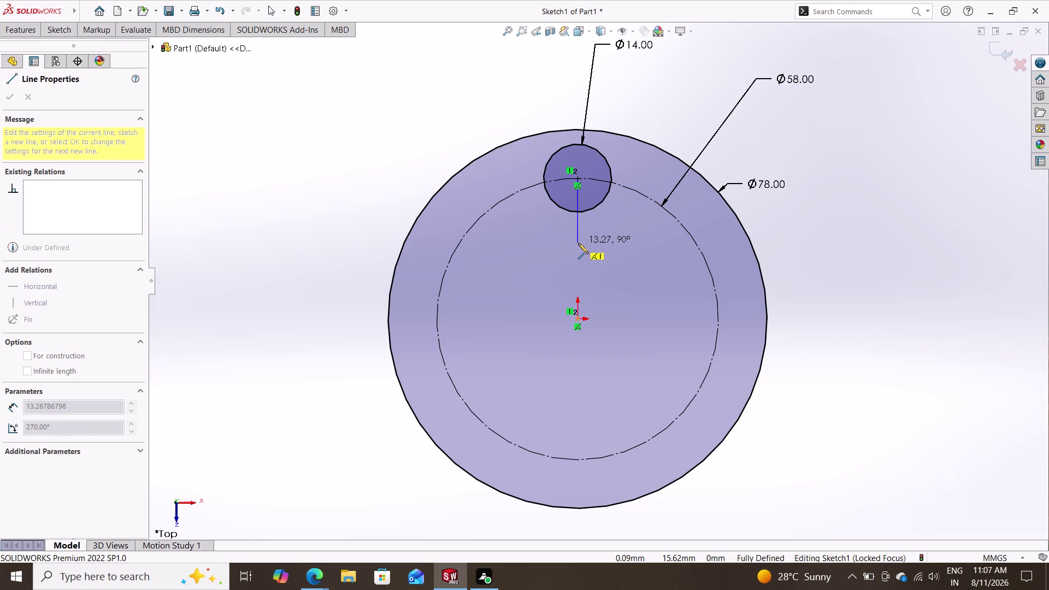
key(8)
key(Return)
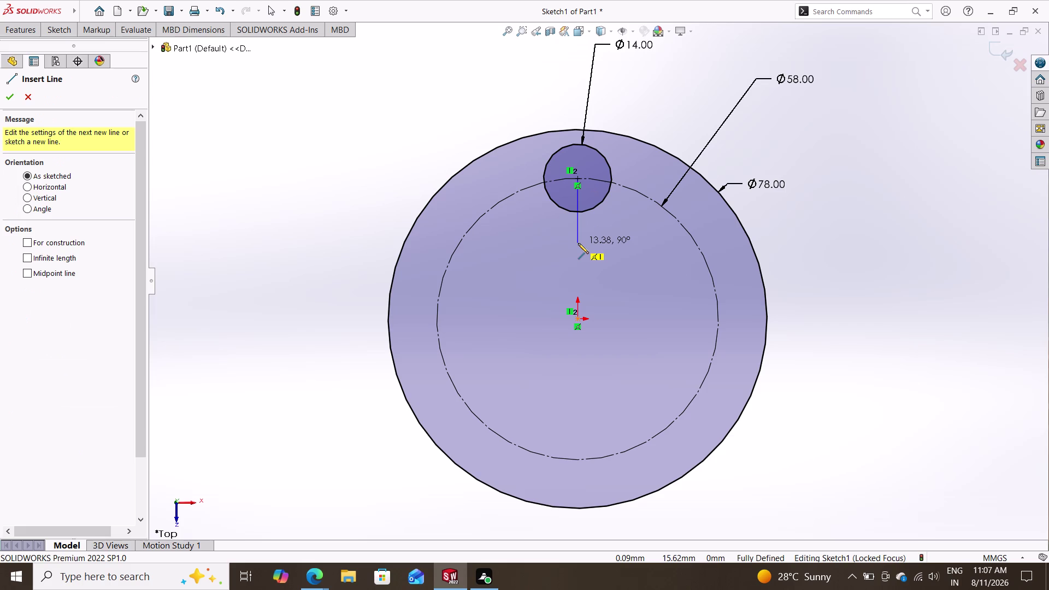
click(579, 246)
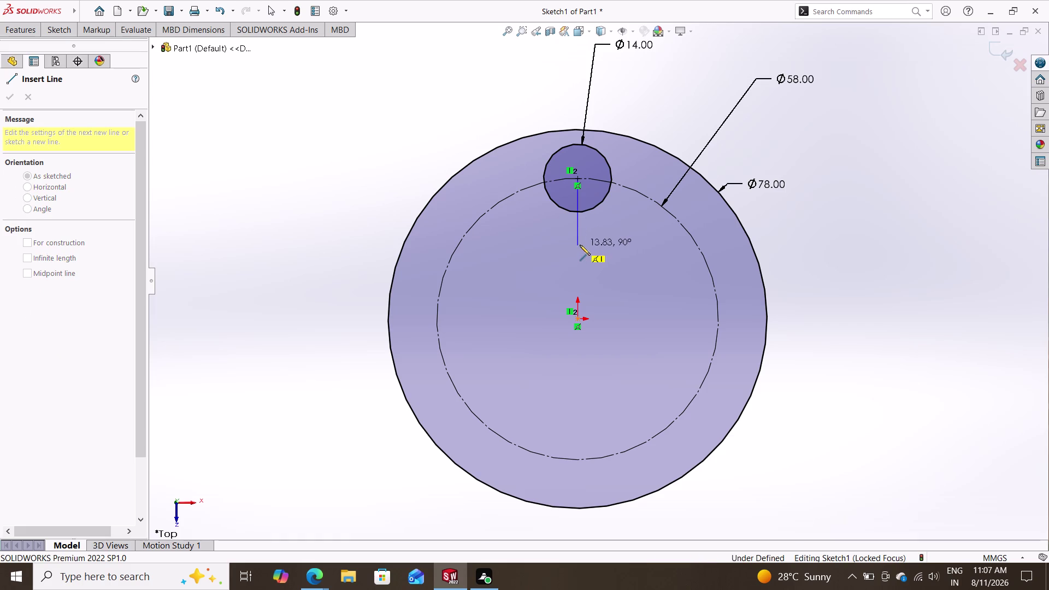
key(Escape)
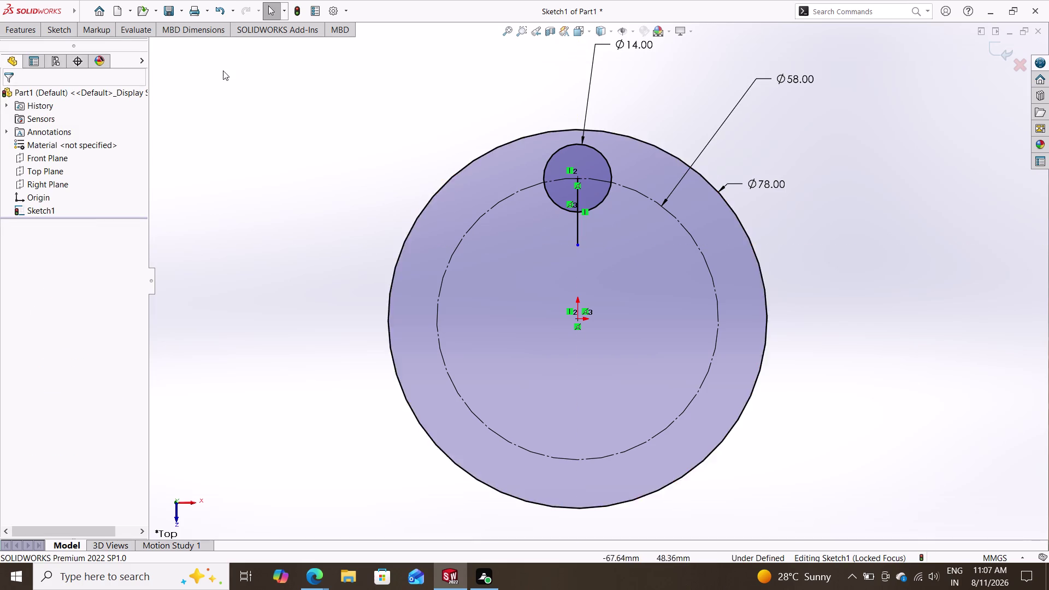
Briefly start Smart Dimension on the line, then cancel it.
double_click(54, 26)
click(67, 51)
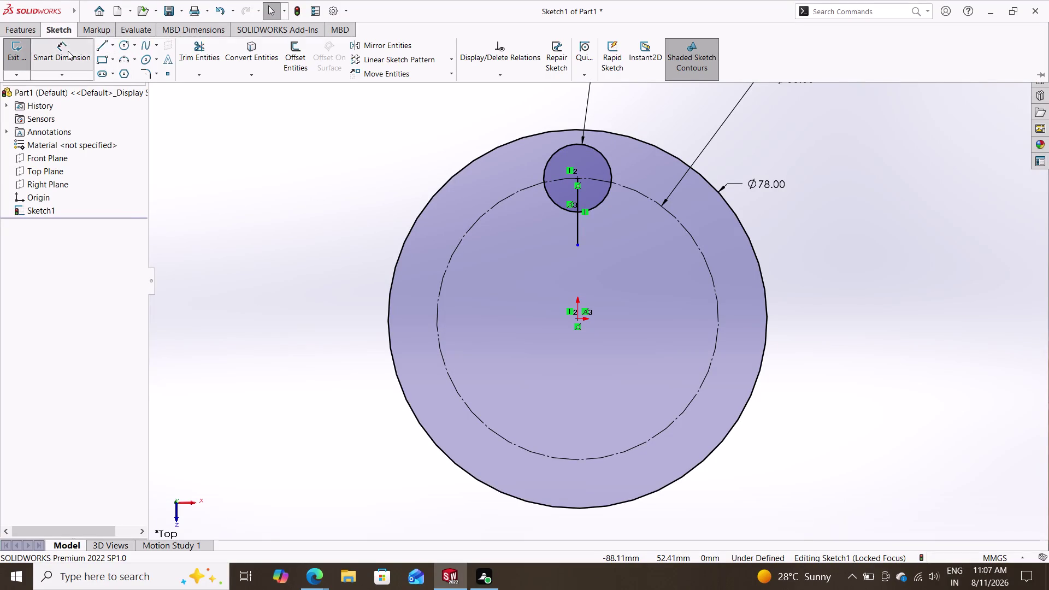
click(578, 178)
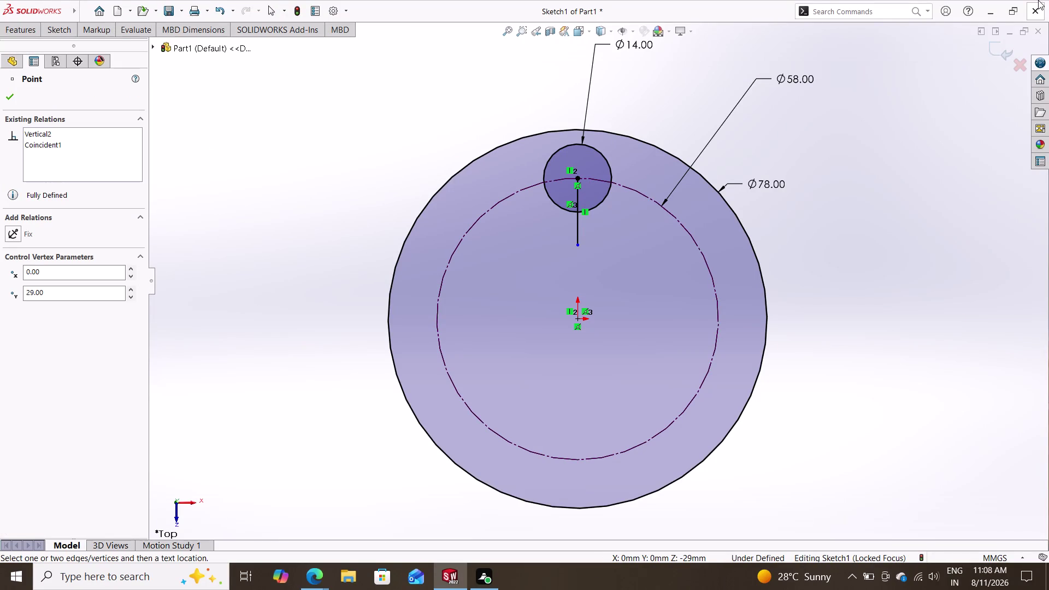
key(Escape)
key(Escape)
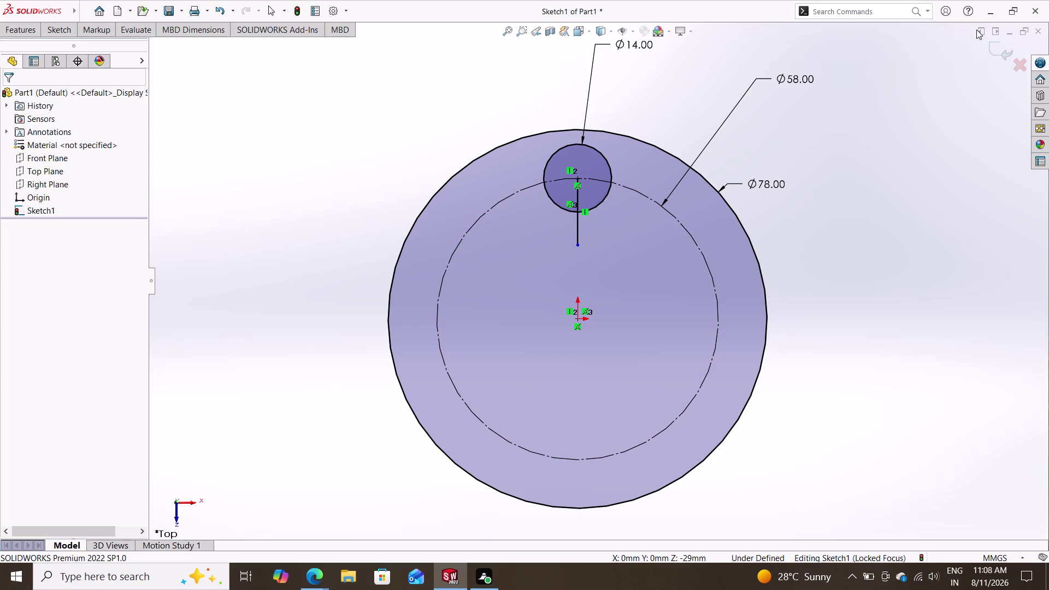
click(66, 33)
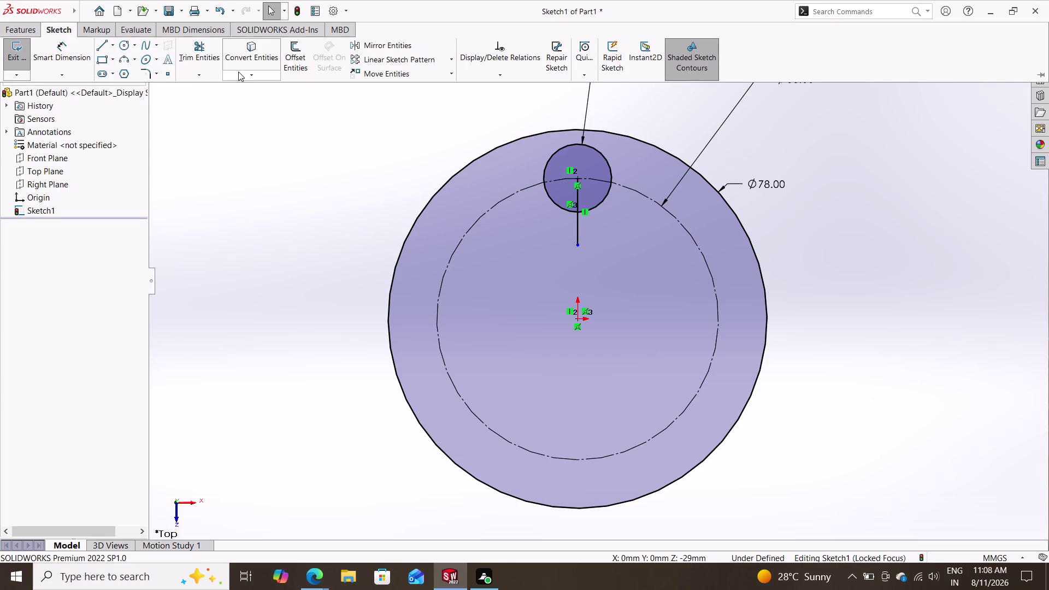
click(295, 49)
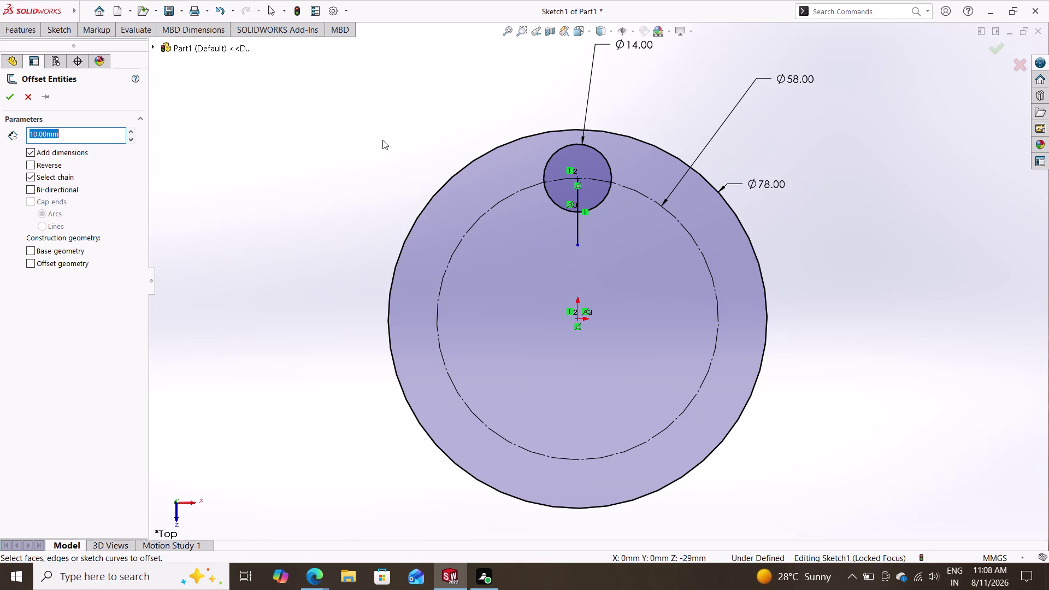
Offset the vertical line by 3 mm to create a parallel copy.
key(BackSpace)
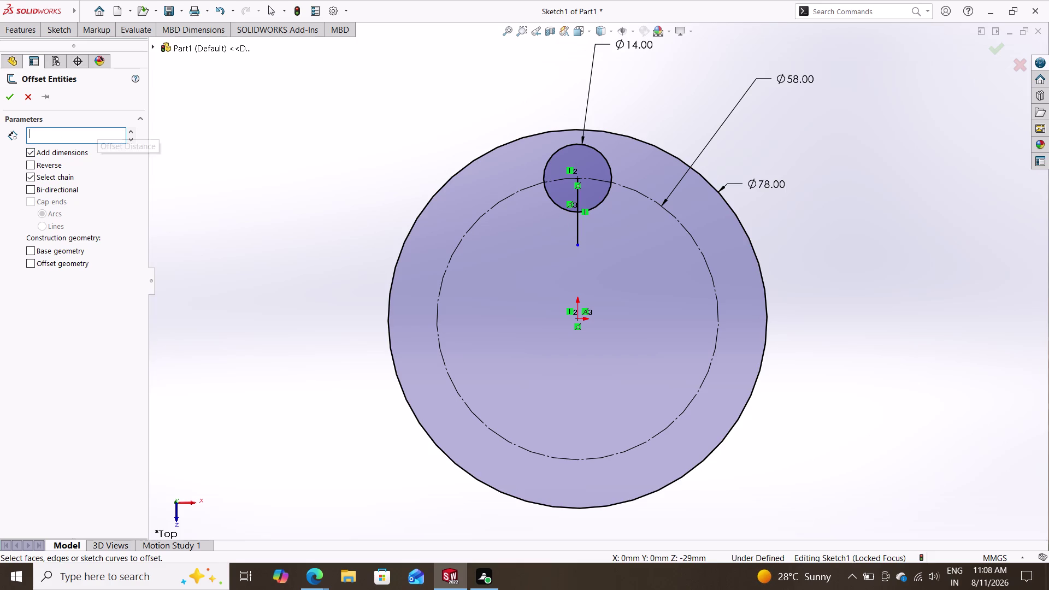
key(3)
key(Return)
triple_click(578, 229)
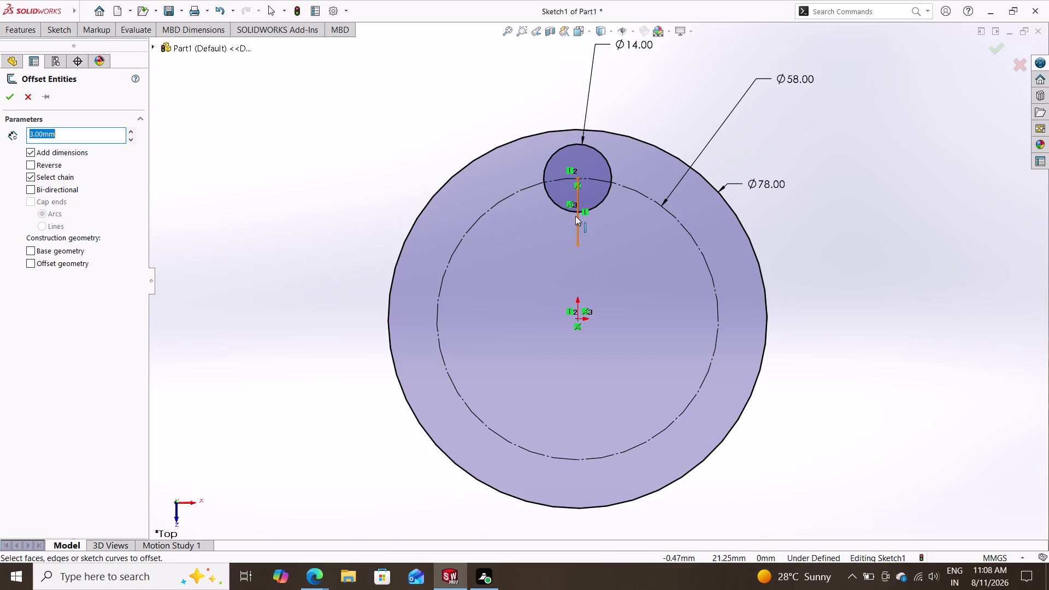
click(576, 217)
click(549, 219)
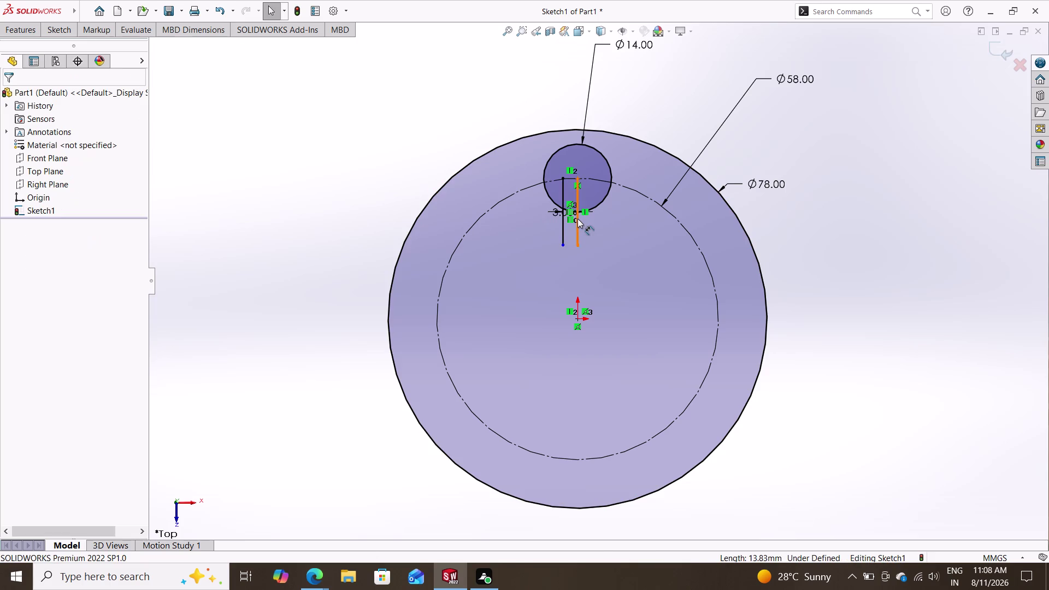
click(577, 218)
click(577, 223)
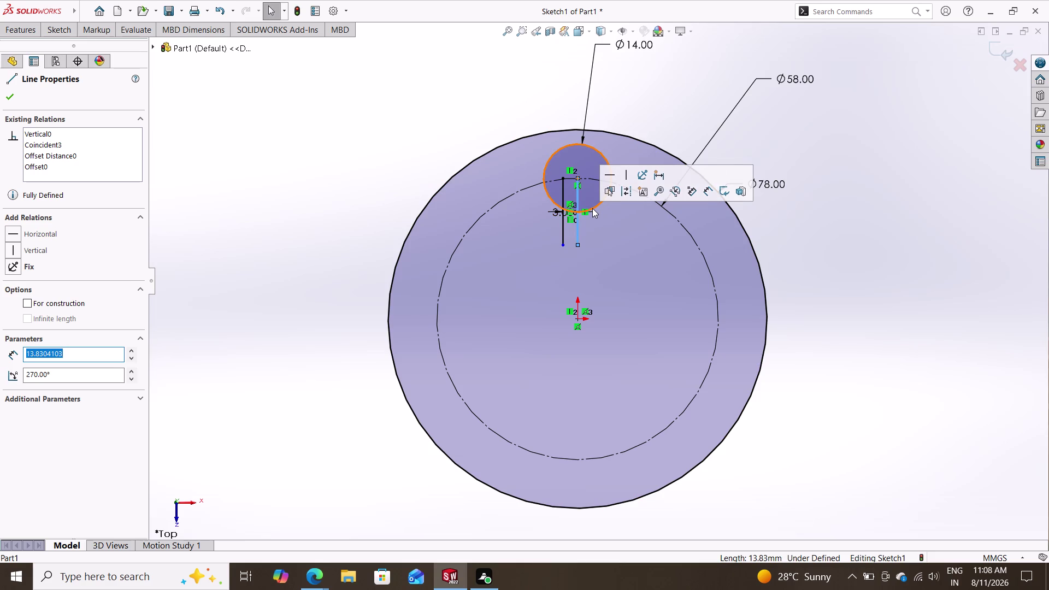
key(Escape)
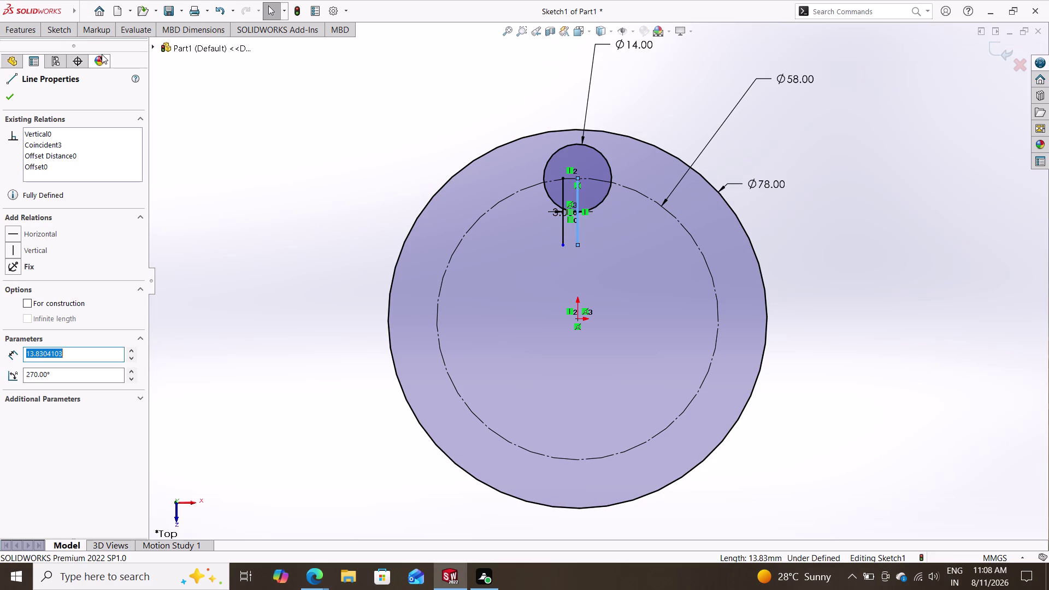
click(54, 34)
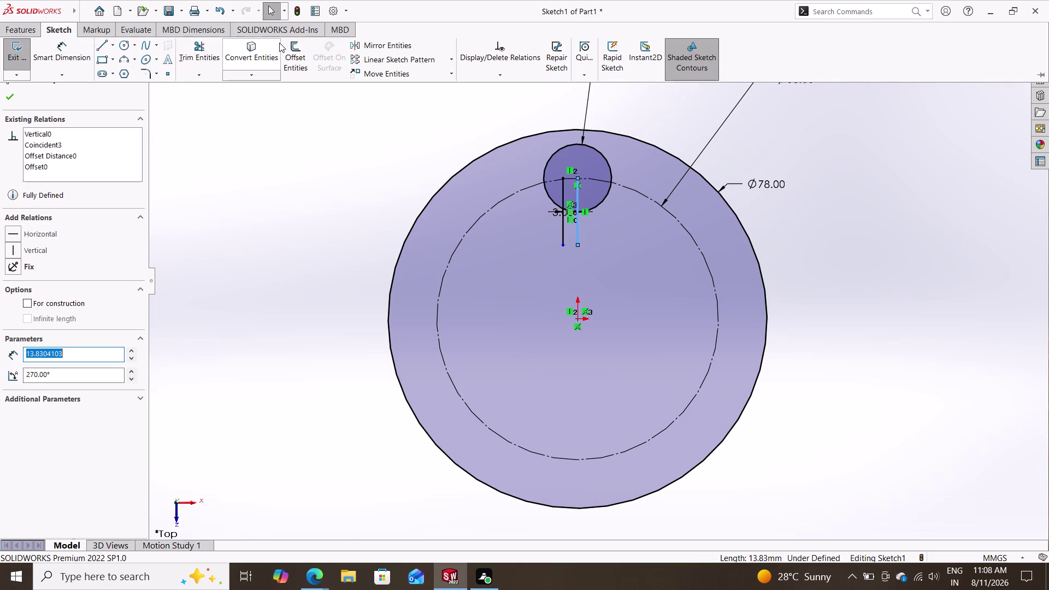
click(296, 45)
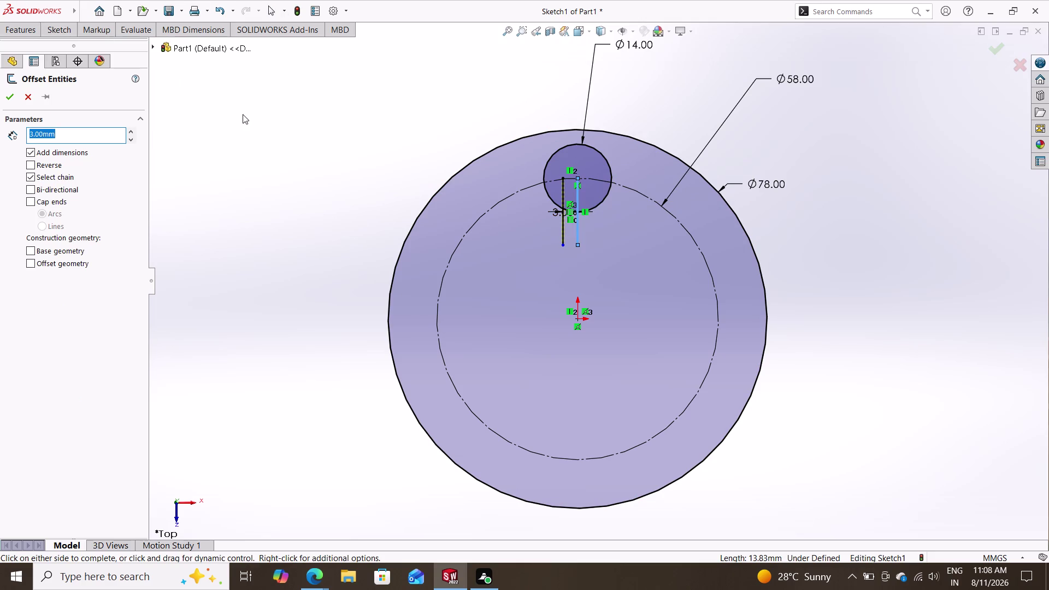
Pick the vertical line for another offset, then leave the offset command.
click(577, 224)
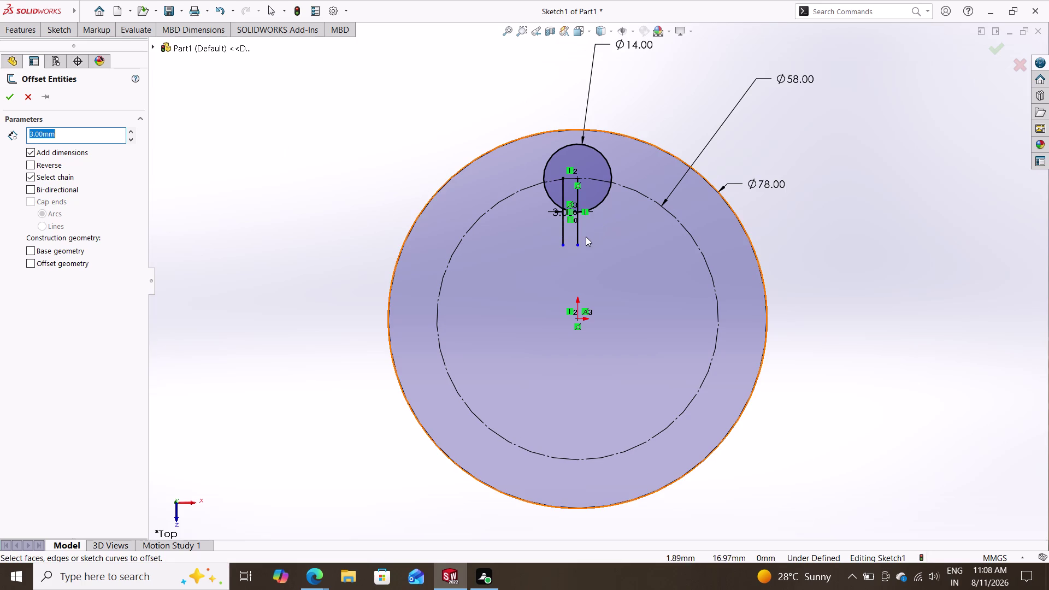
double_click(576, 226)
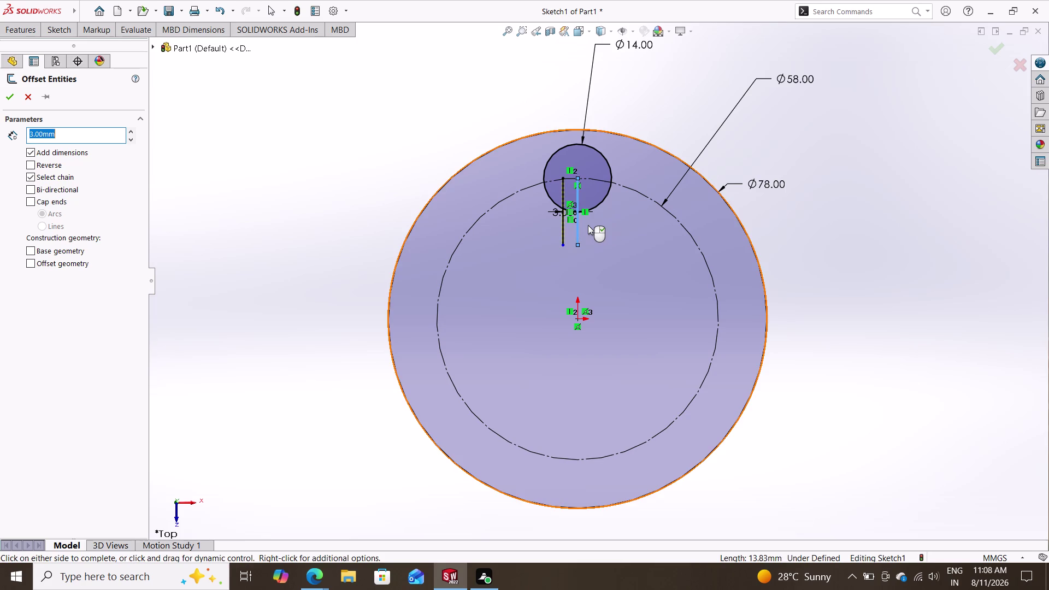
click(578, 225)
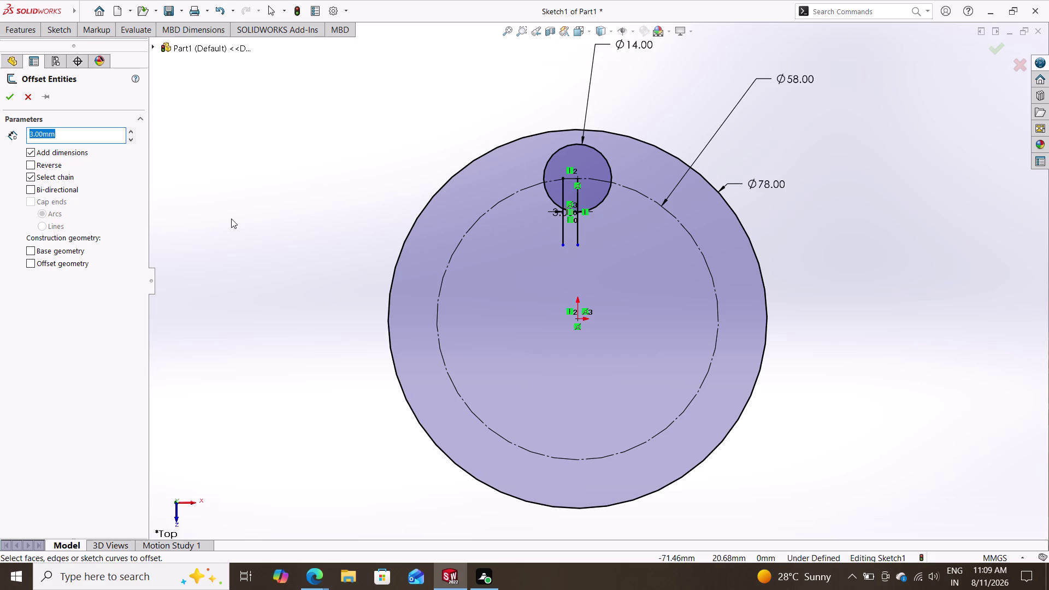
click(73, 130)
key(Return)
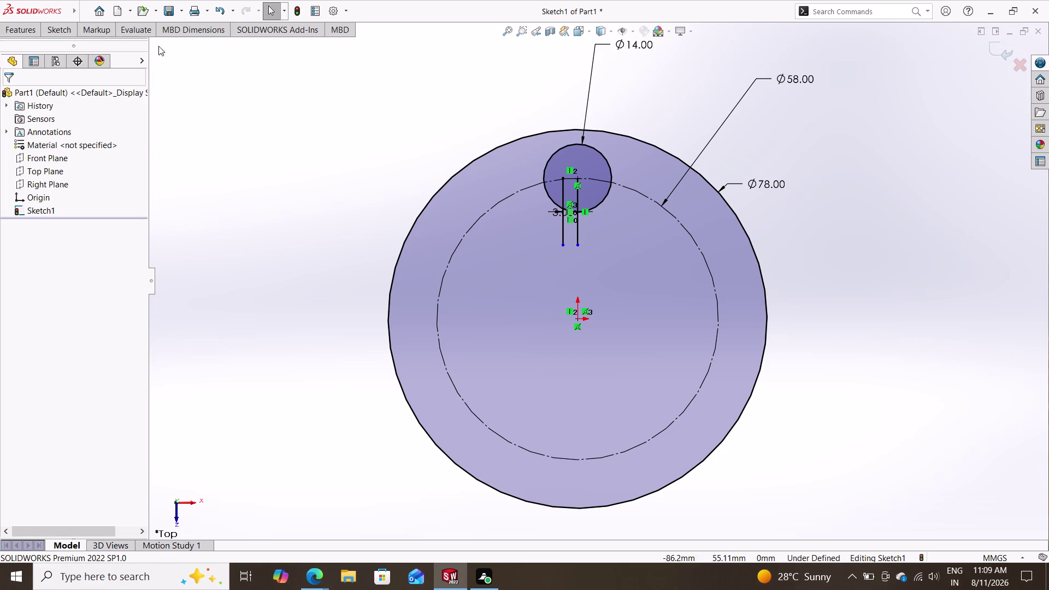
Retry a 3 mm offset on the right line and dismiss the identical contours warning.
click(71, 26)
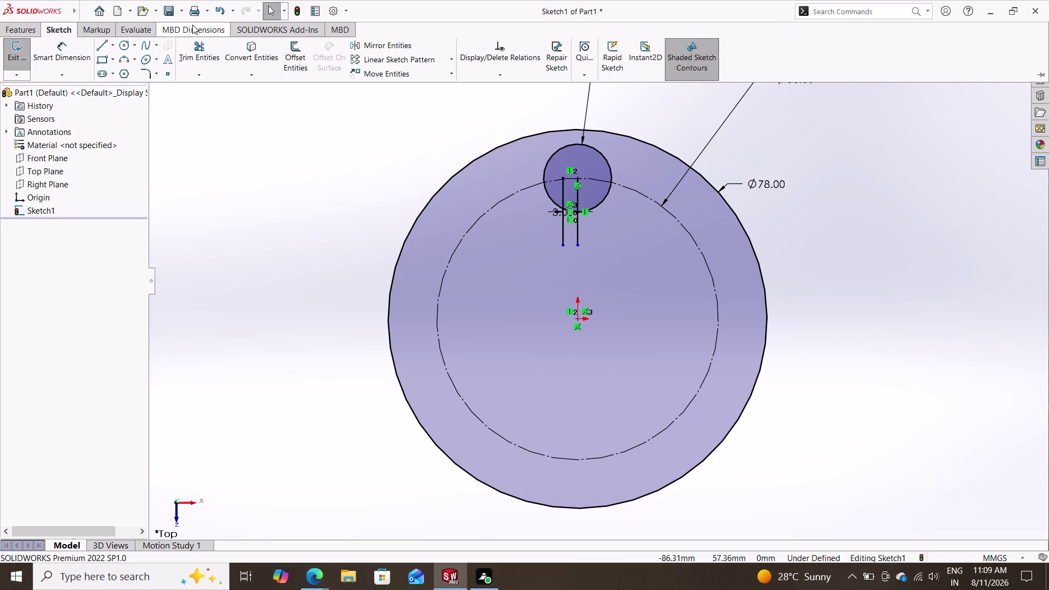
click(300, 54)
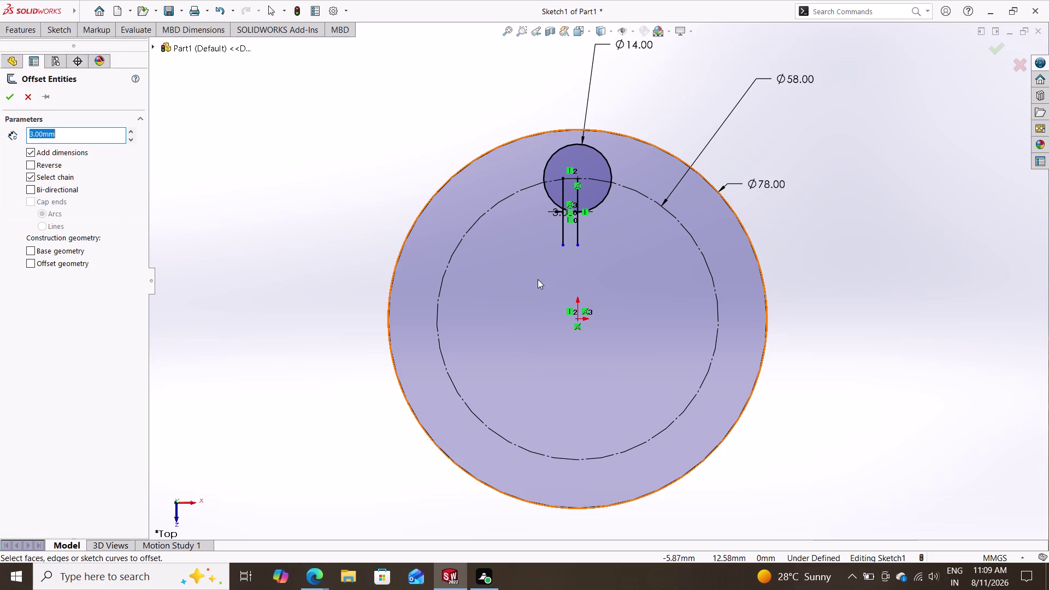
click(76, 130)
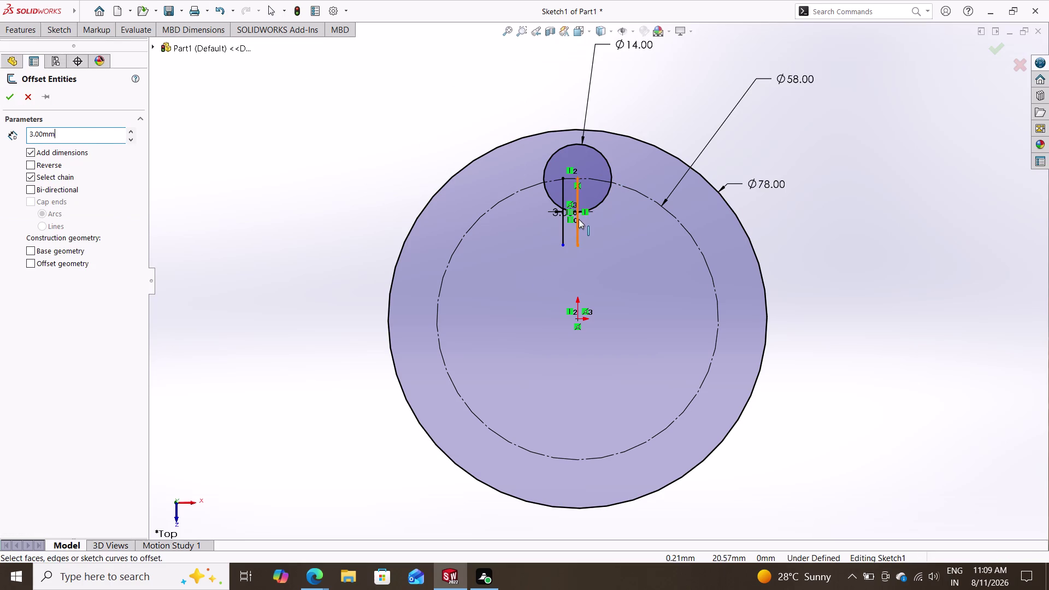
double_click(578, 219)
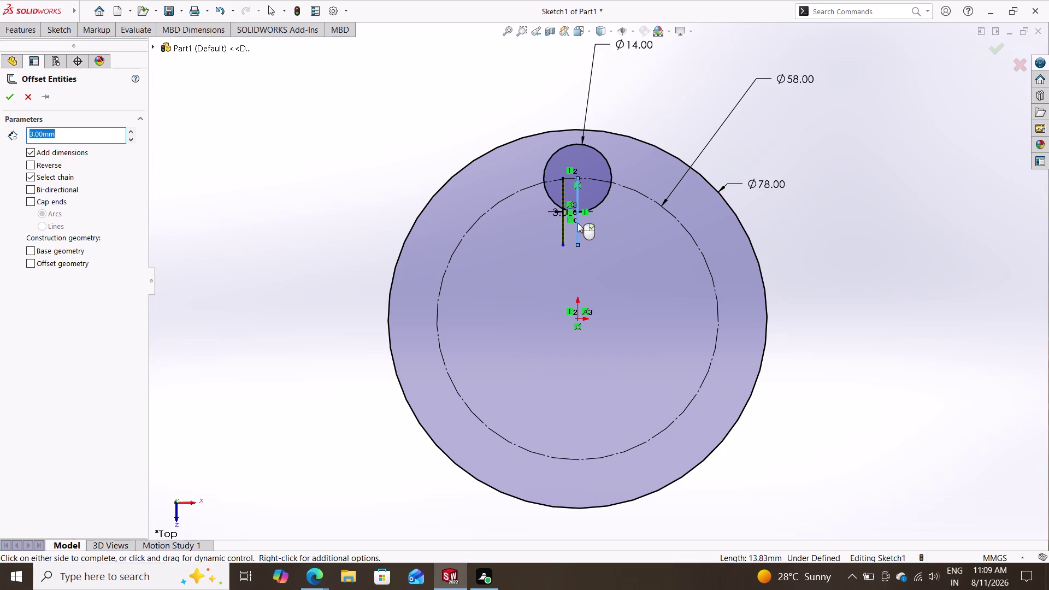
triple_click(578, 223)
click(577, 223)
right_click(577, 223)
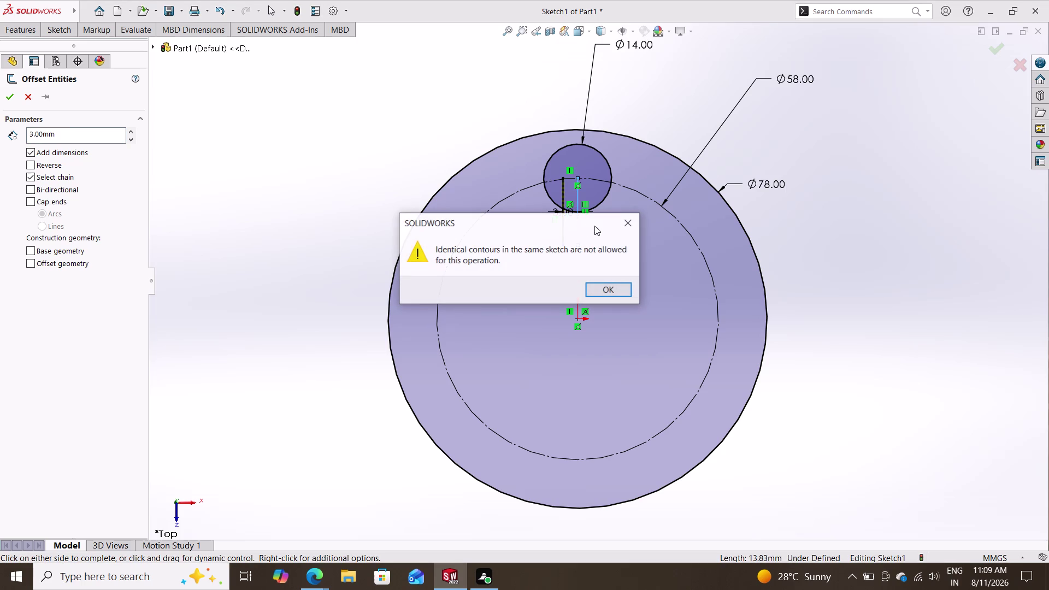
click(625, 224)
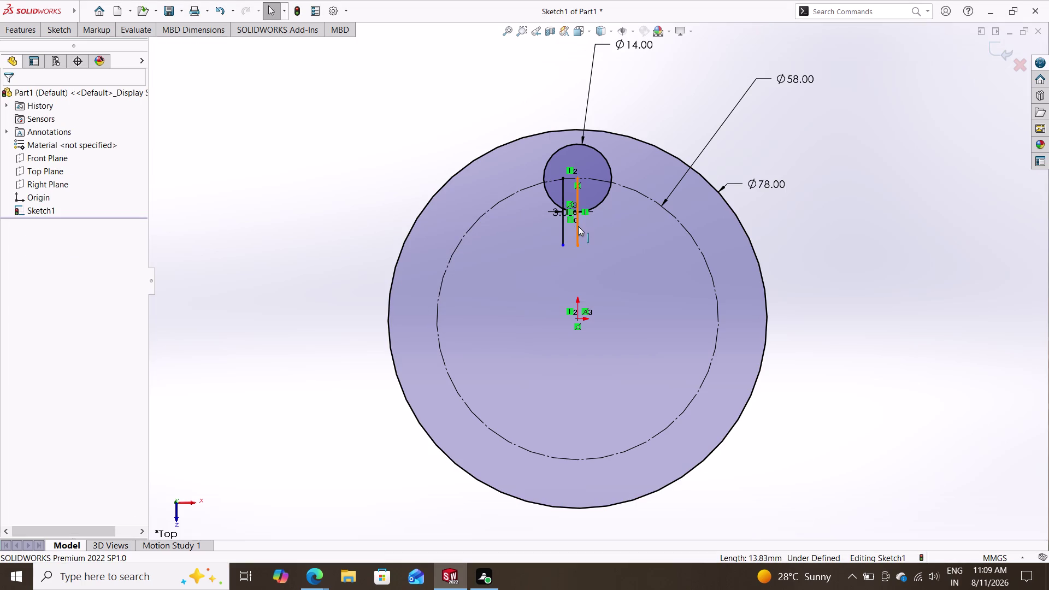
triple_click(578, 226)
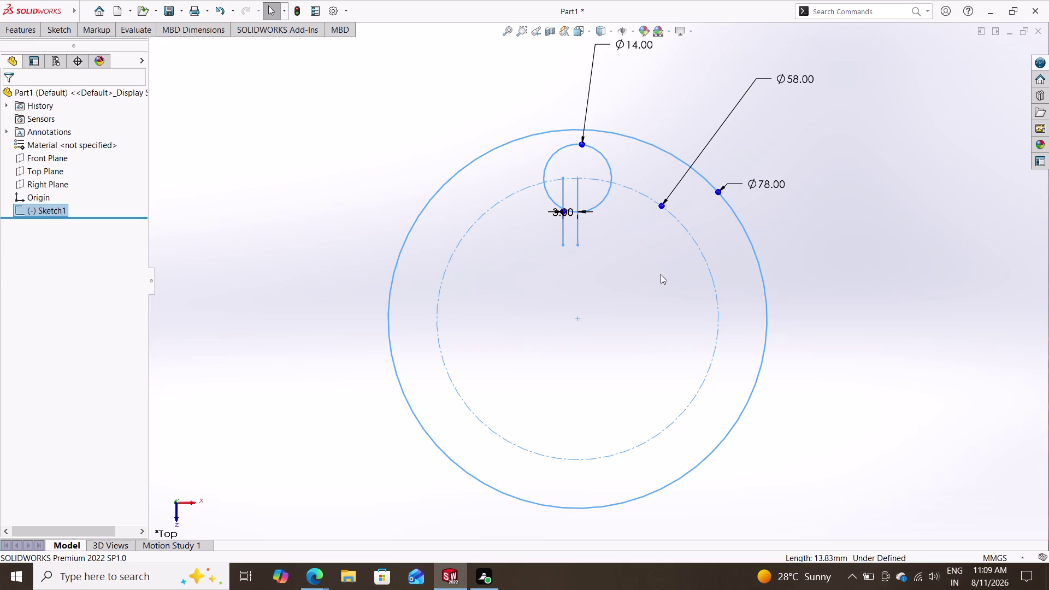
Return to editing Sketch1, cancel Convert Entities, and reopen the 3.00 mm offset.
key(ctrl+z)
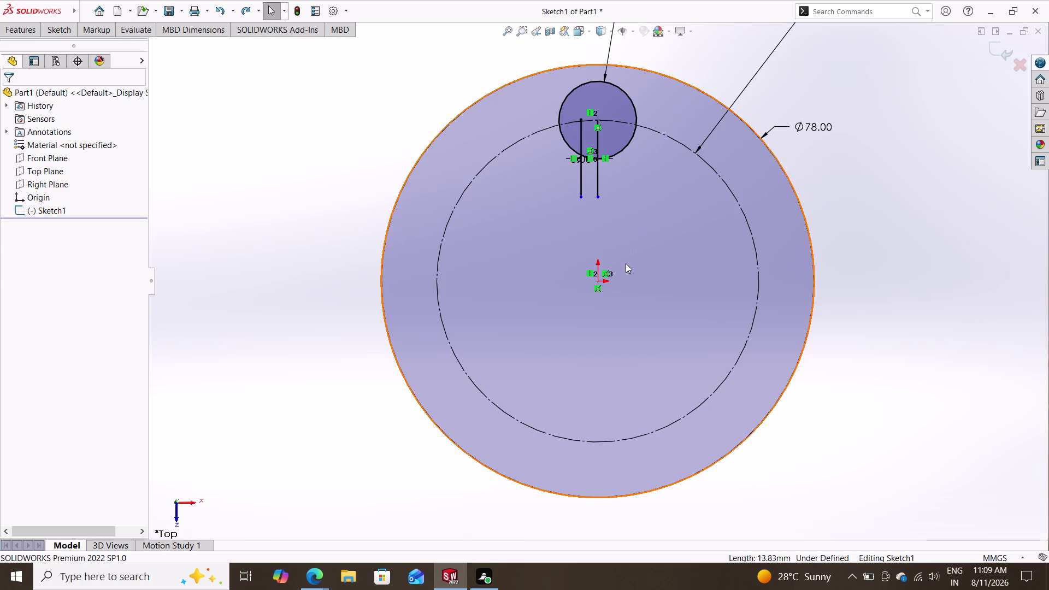
scroll(down, 3)
scroll(up, 3)
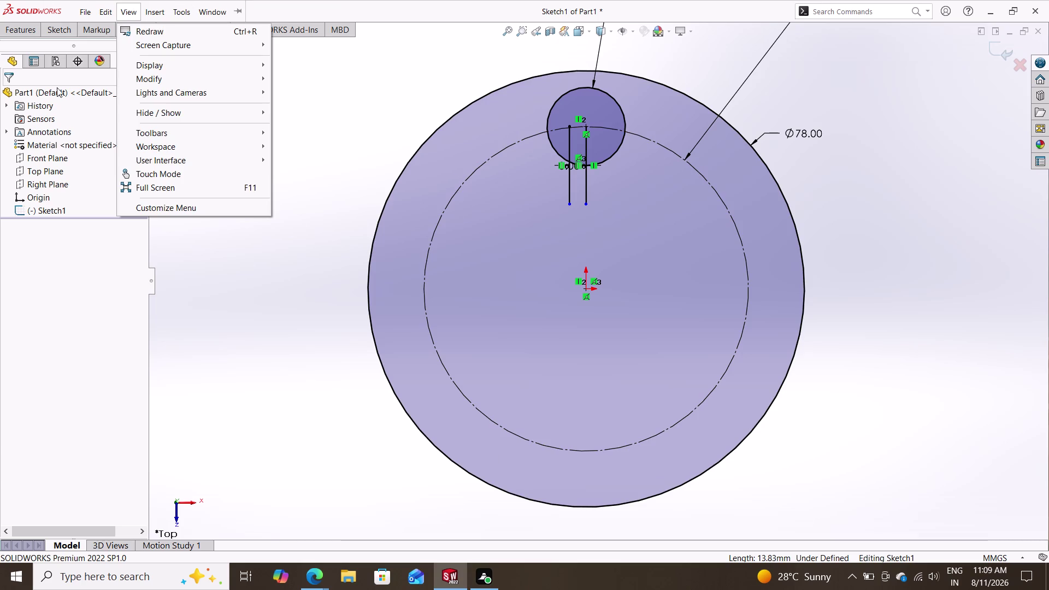
click(28, 27)
click(66, 31)
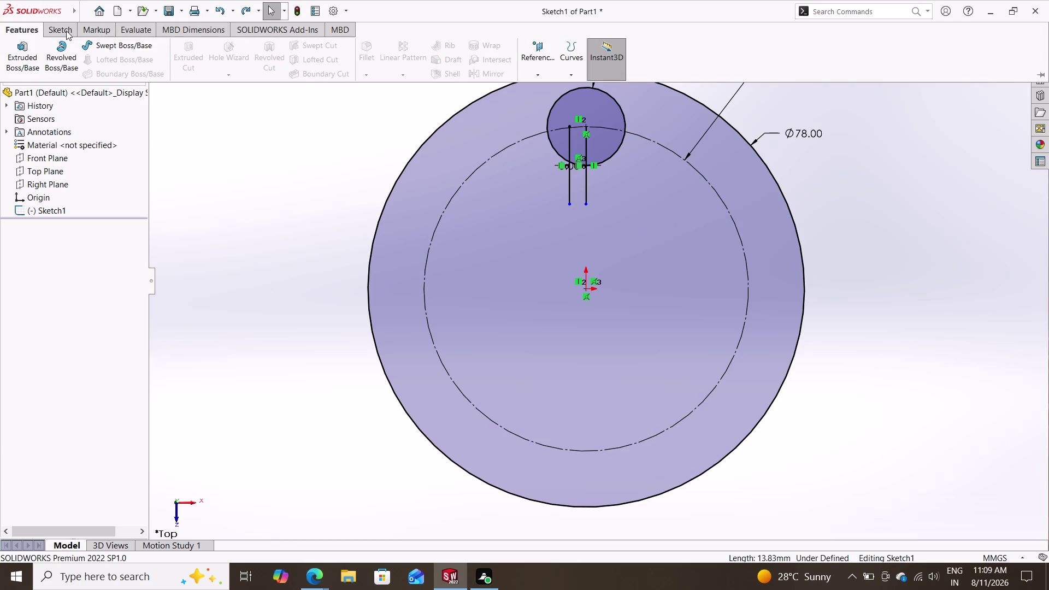
click(259, 62)
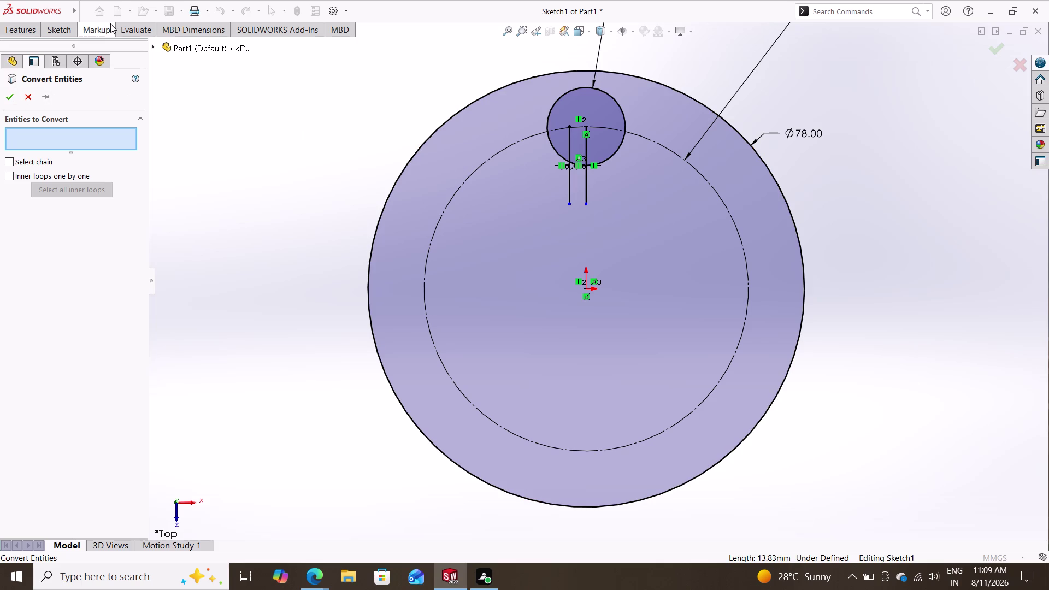
click(28, 95)
click(63, 23)
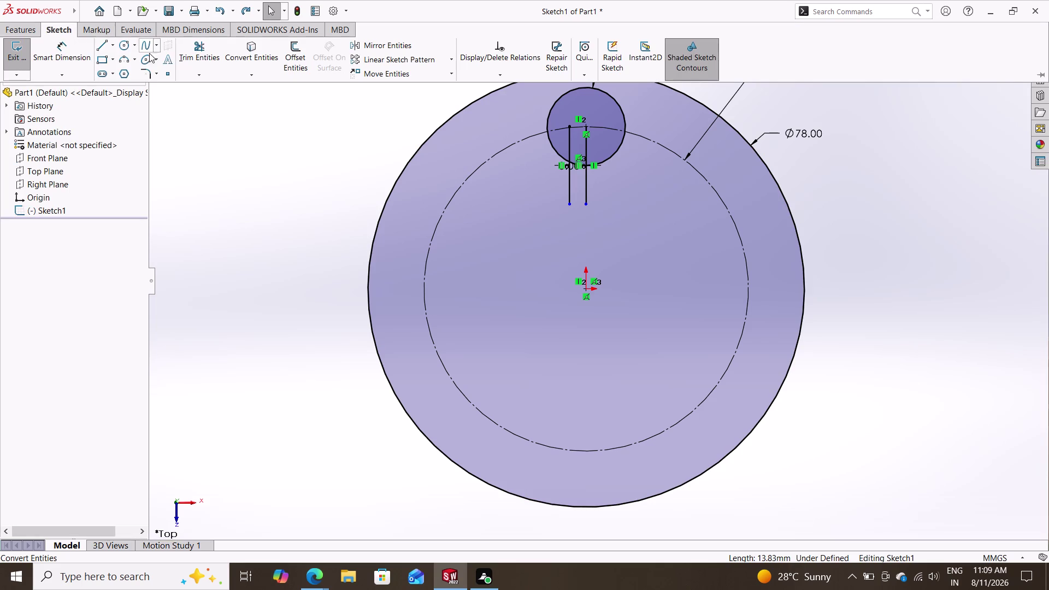
click(296, 47)
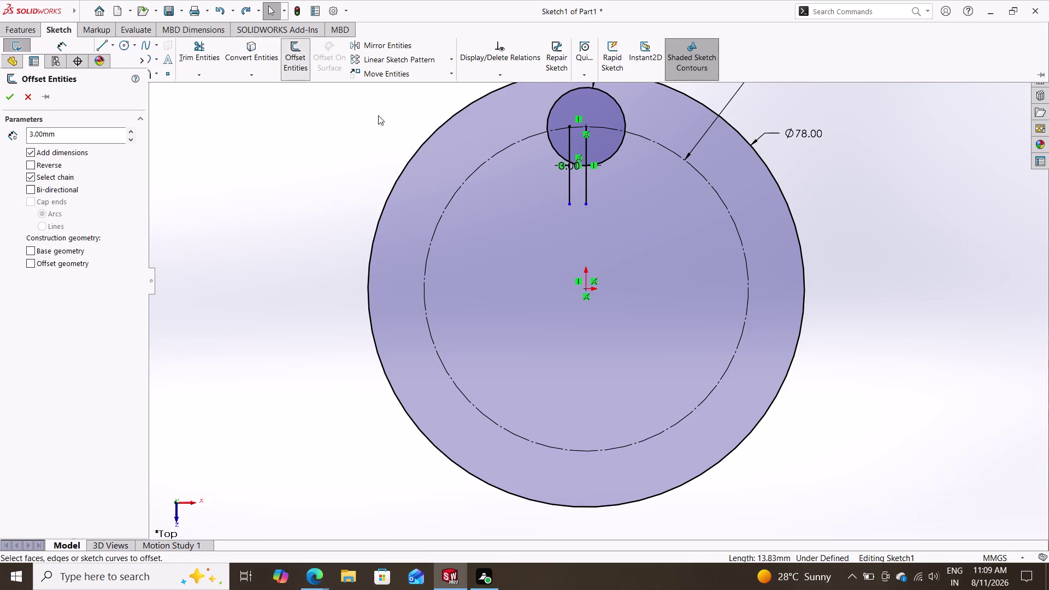
Attempt the line offset twice, dismissing both identical contours warnings.
click(587, 187)
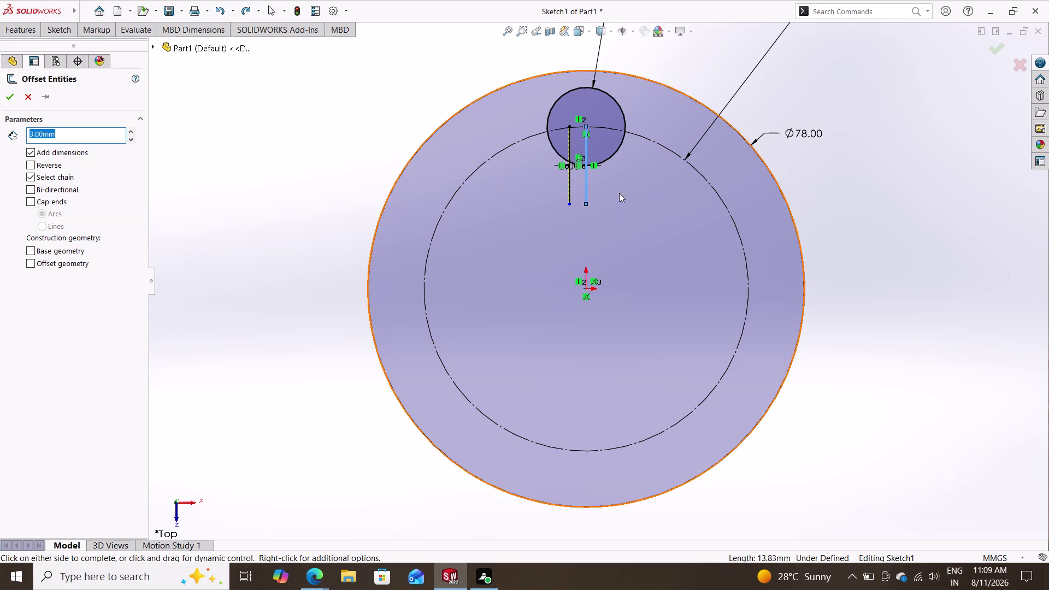
click(10, 94)
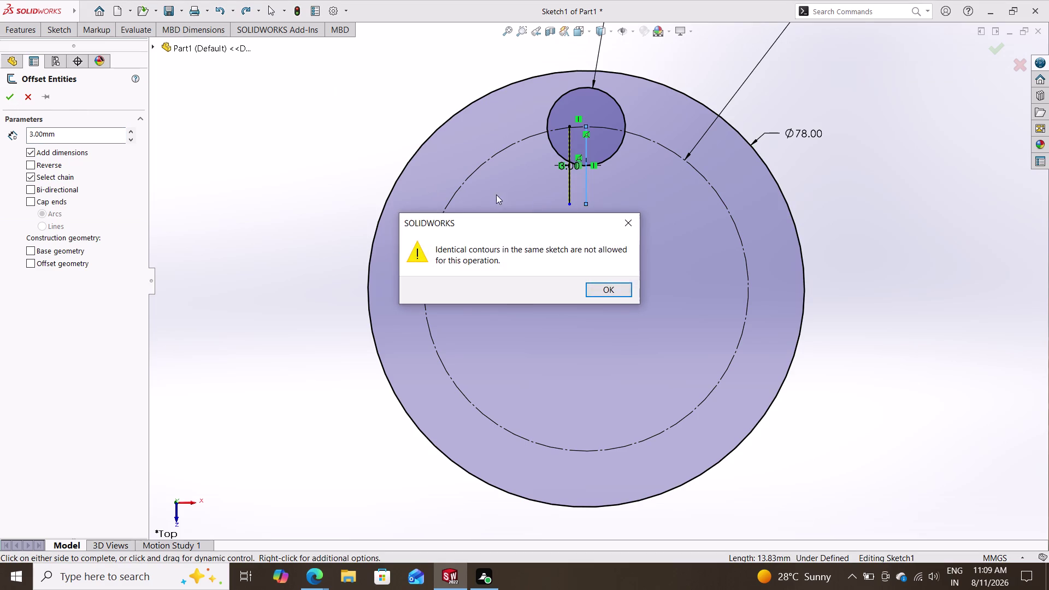
click(616, 291)
click(588, 182)
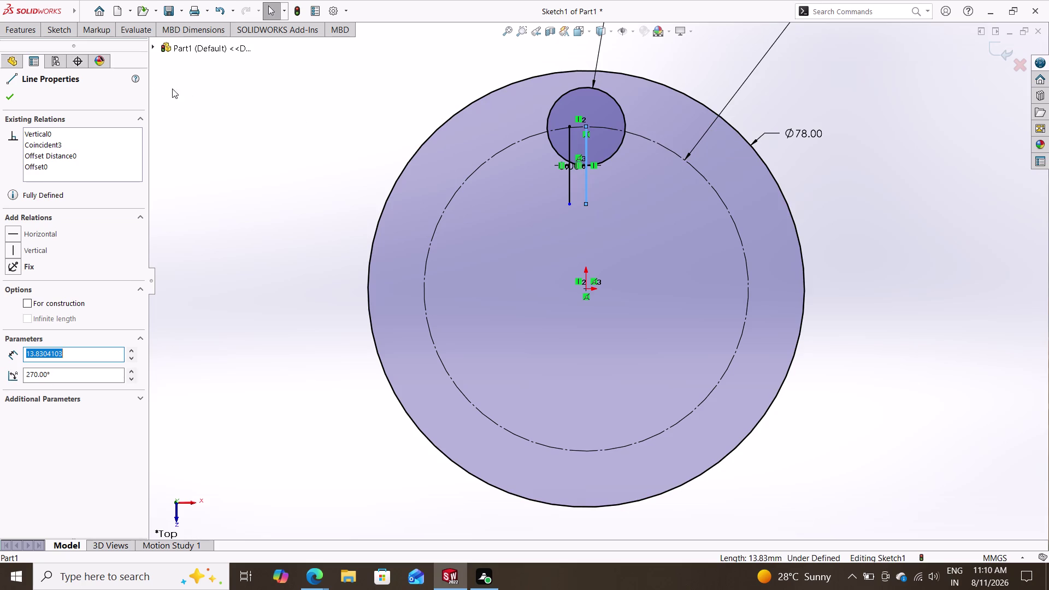
click(72, 32)
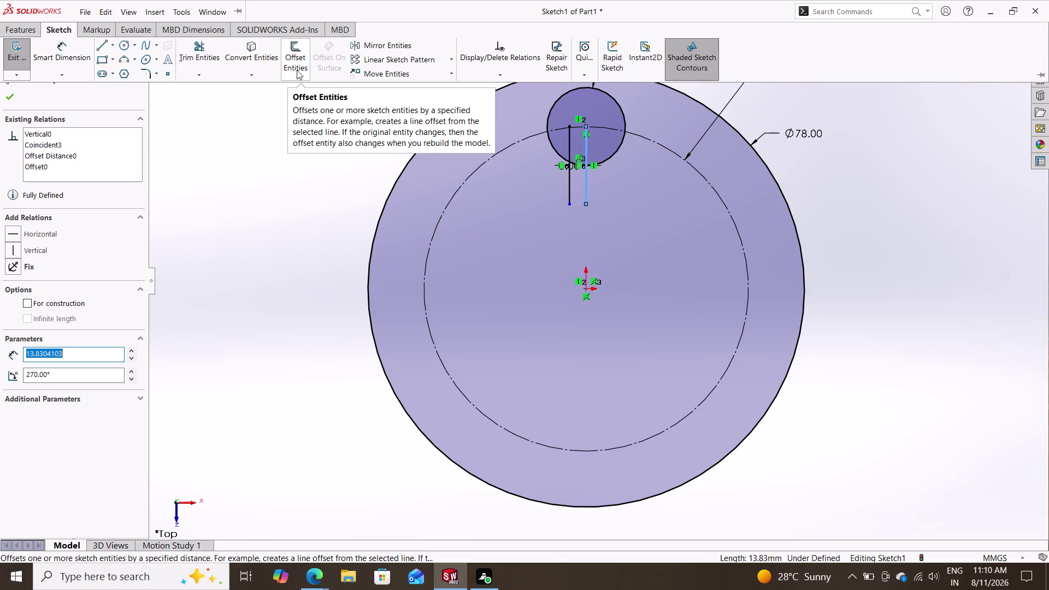
double_click(296, 58)
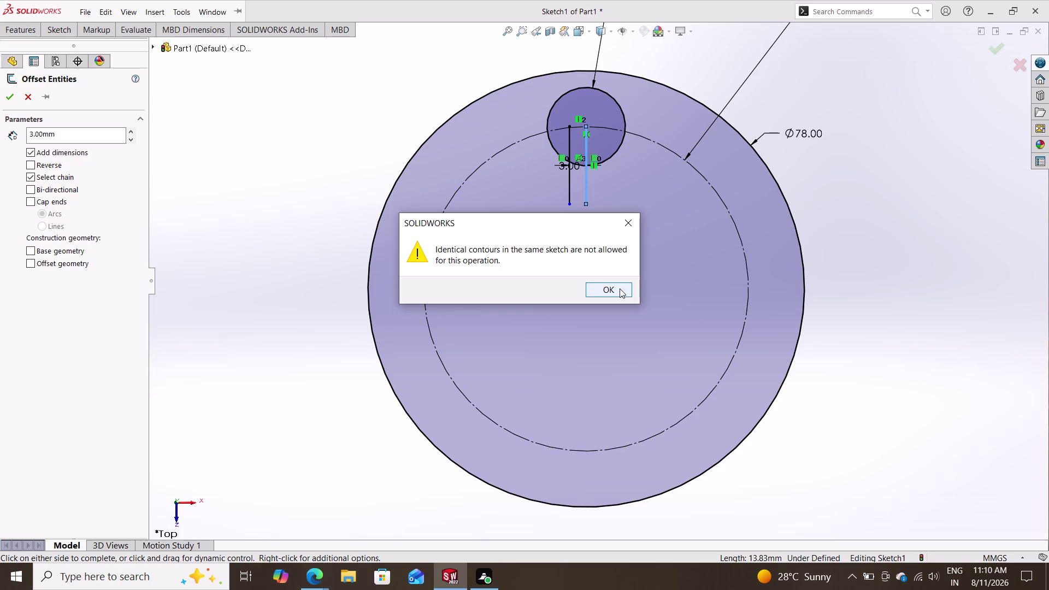
click(619, 288)
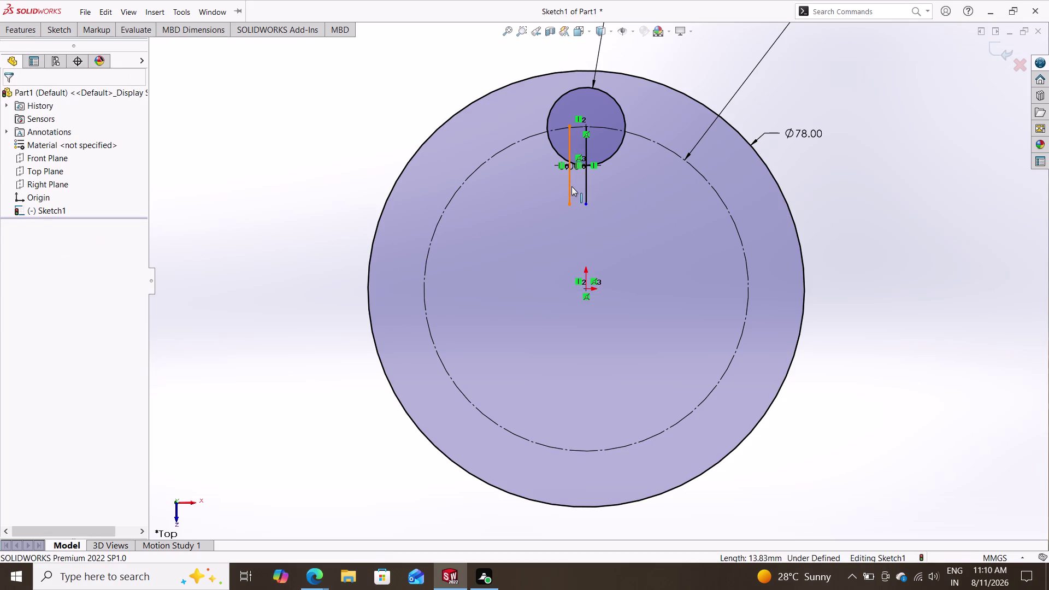
click(571, 186)
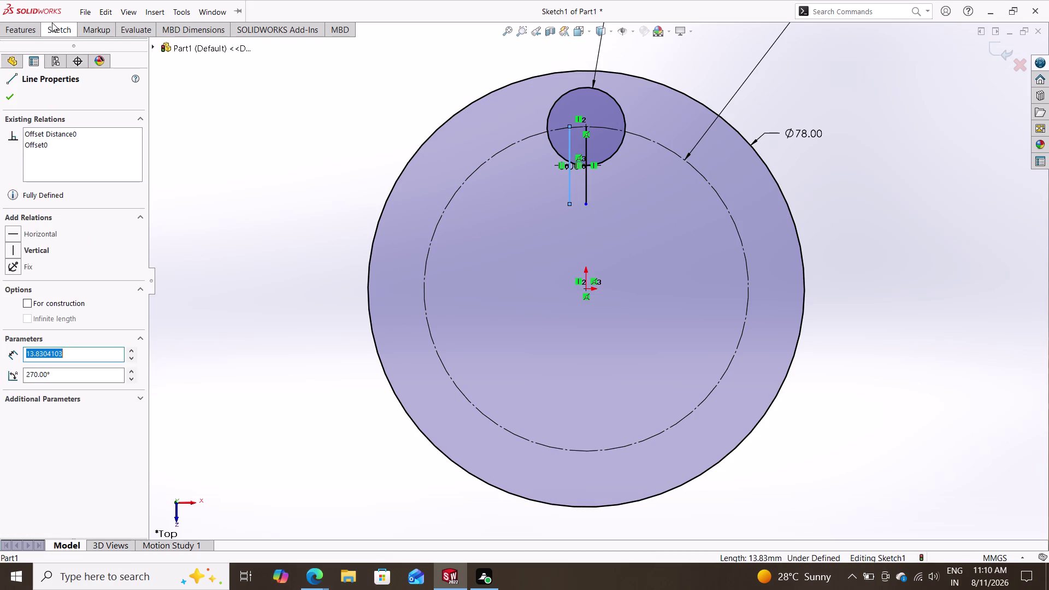
Cancel the offset and undo to remove the offset copy of the line.
click(67, 34)
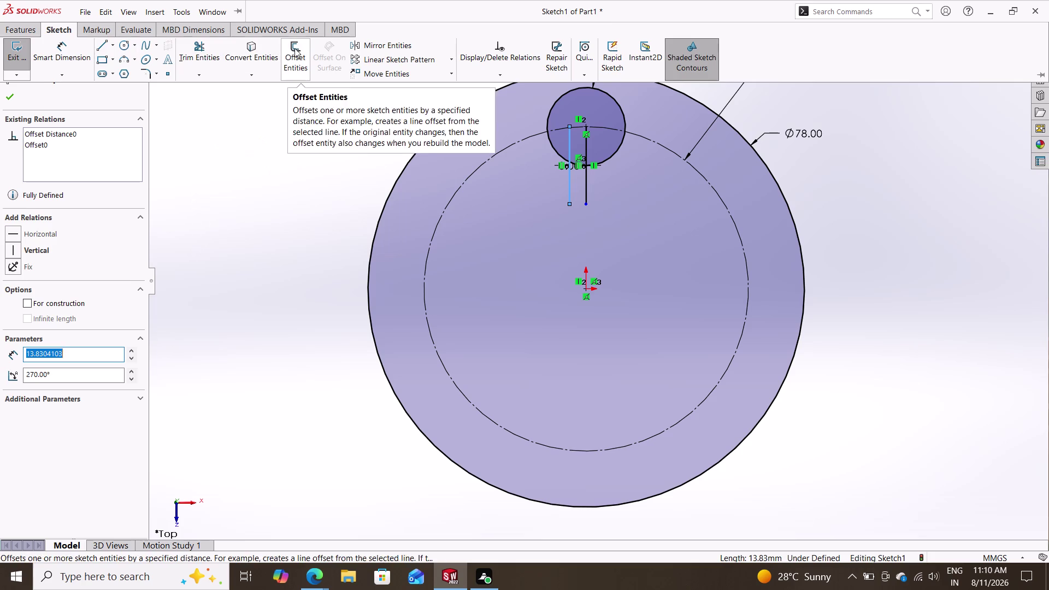
click(294, 48)
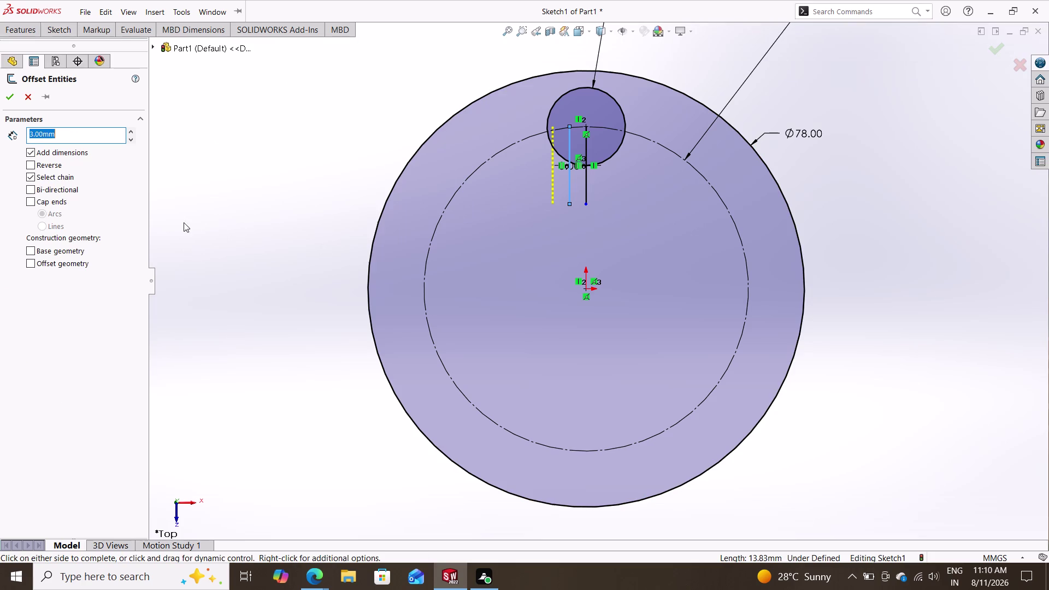
click(19, 93)
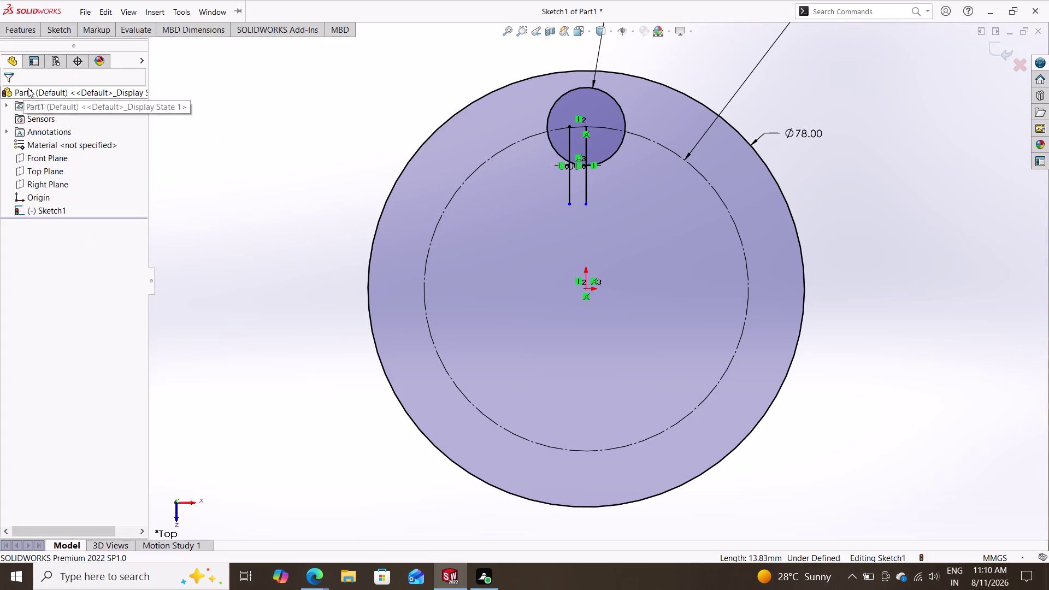
key(ctrl+z)
key(ctrl+z)
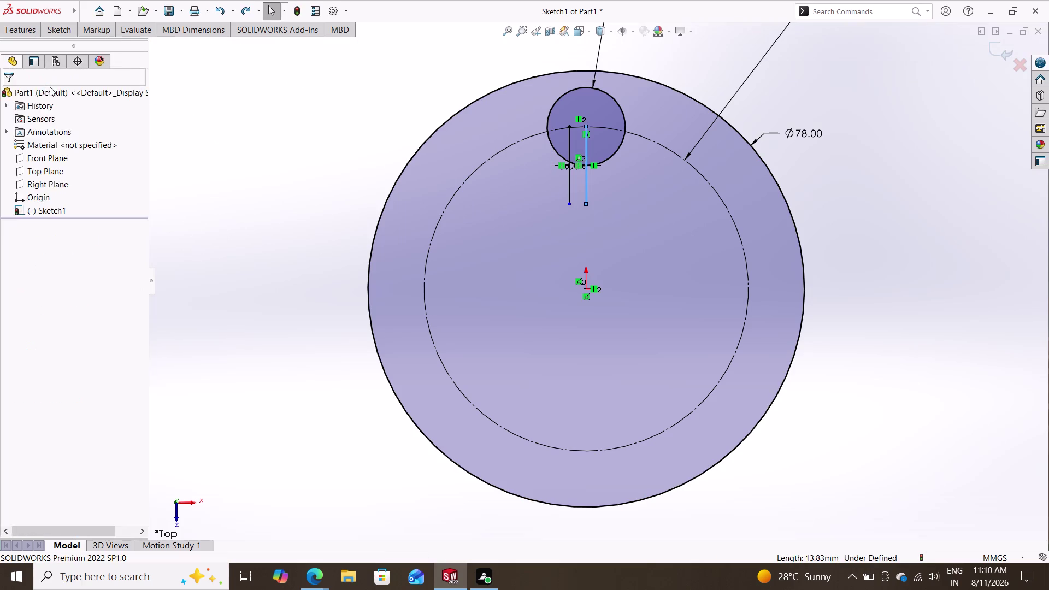
key(ctrl+z)
key(ctrl+z)
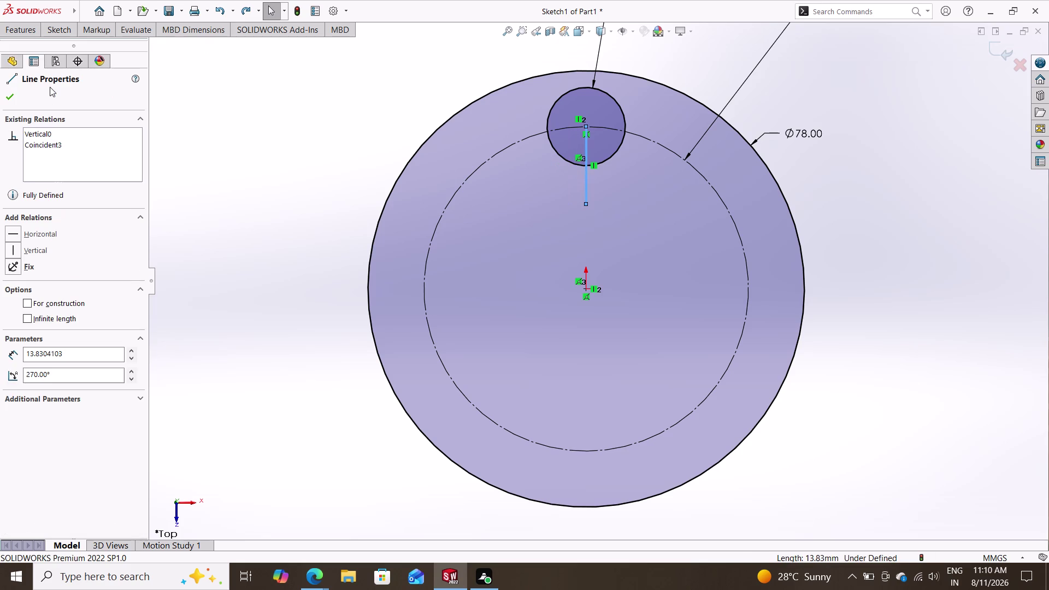
double_click(12, 96)
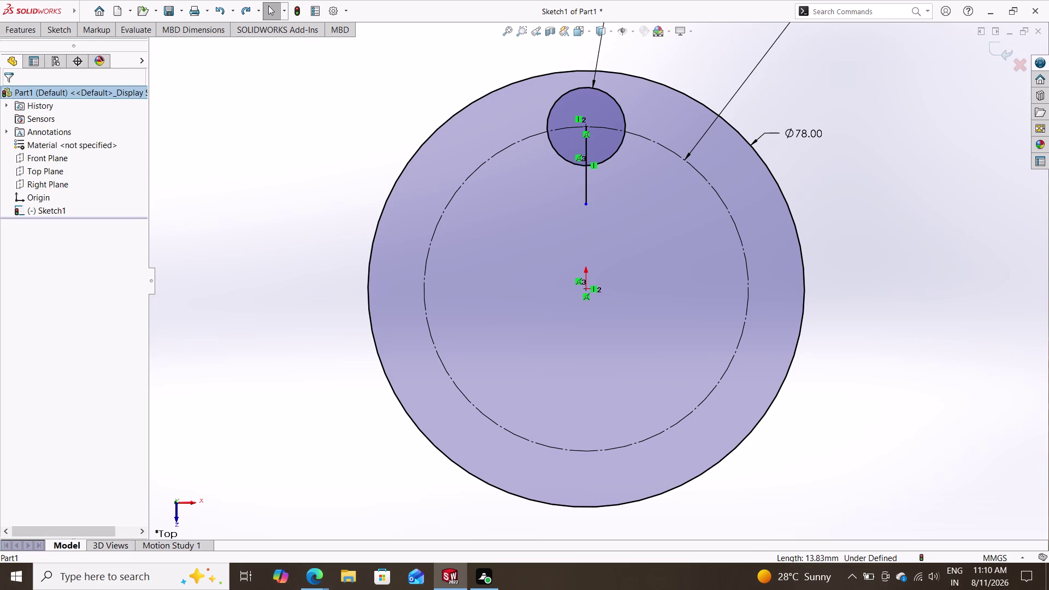
double_click(74, 30)
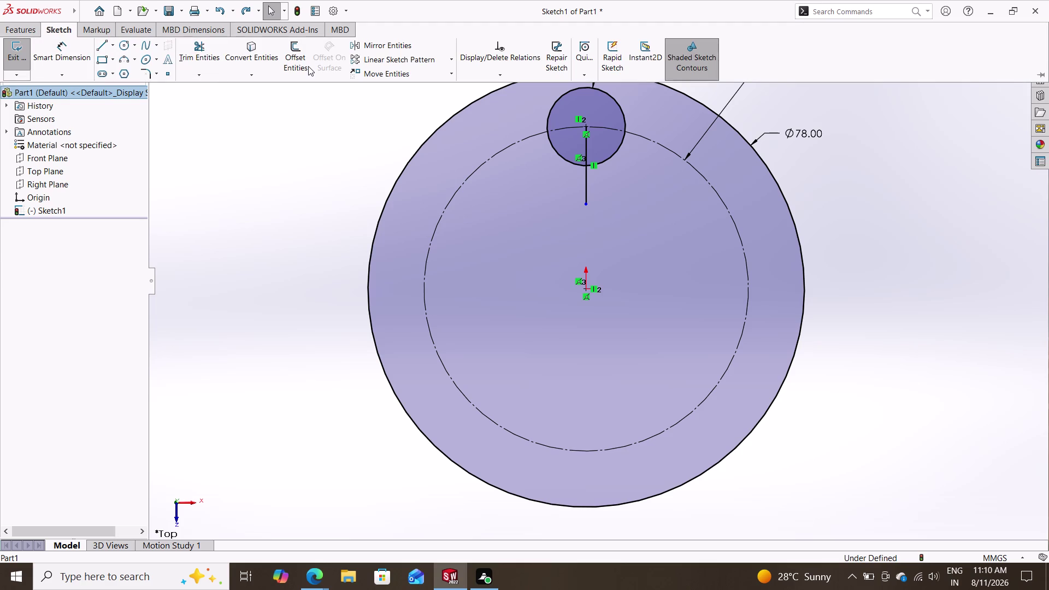
Offset the vertical line below the Ø14 circle by 3.00 mm, bi-directionally.
double_click(586, 179)
click(49, 30)
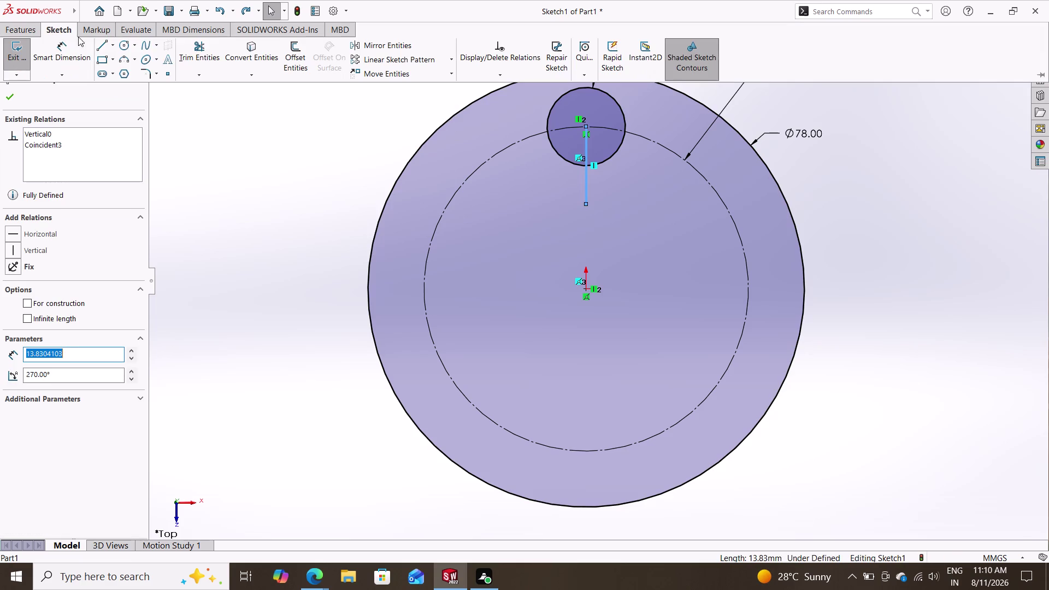
click(295, 50)
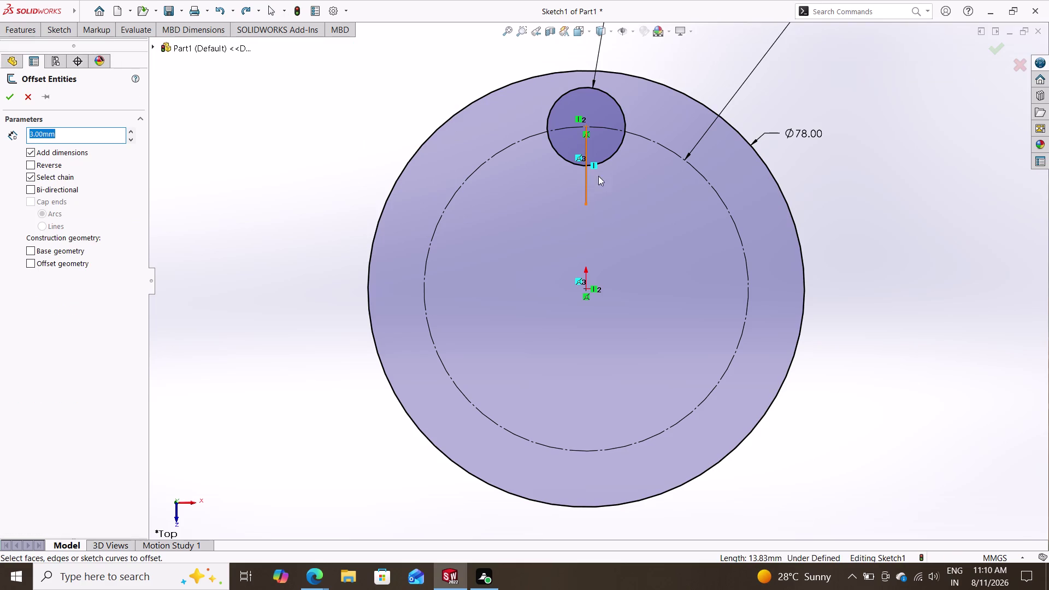
click(584, 182)
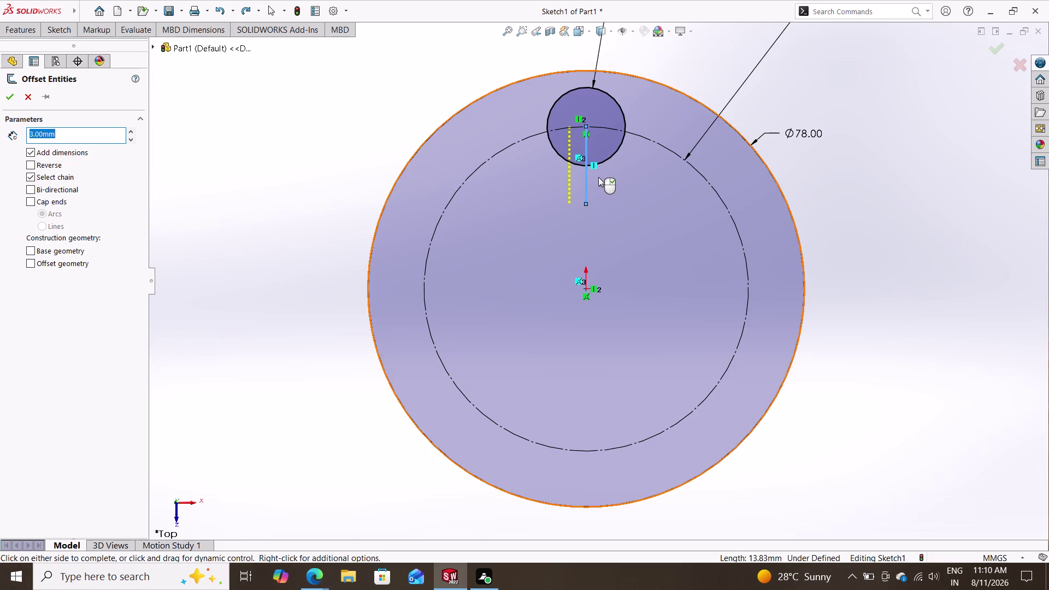
click(585, 184)
click(585, 184)
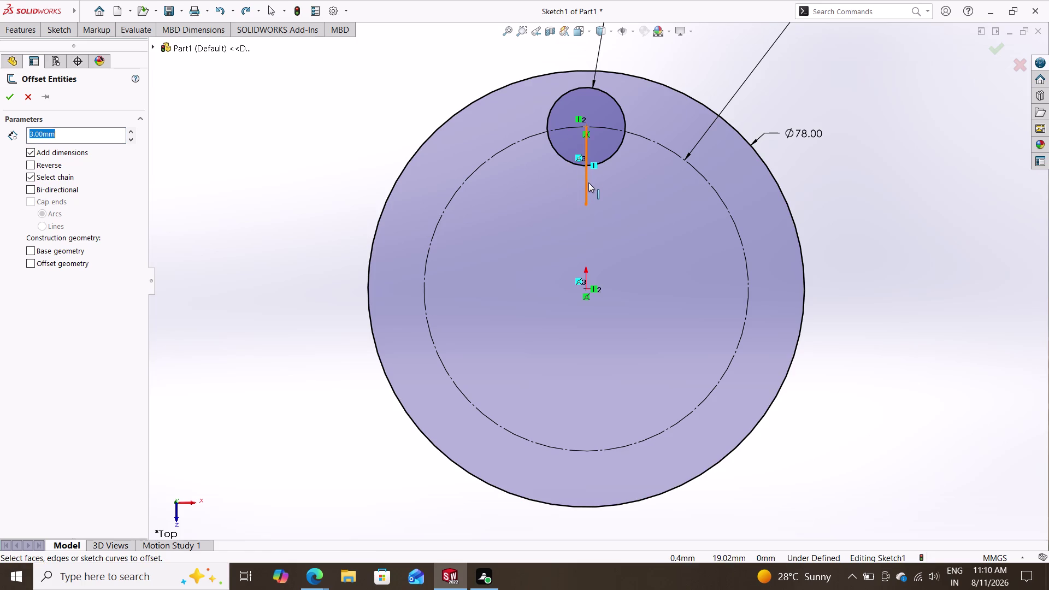
double_click(589, 182)
click(33, 190)
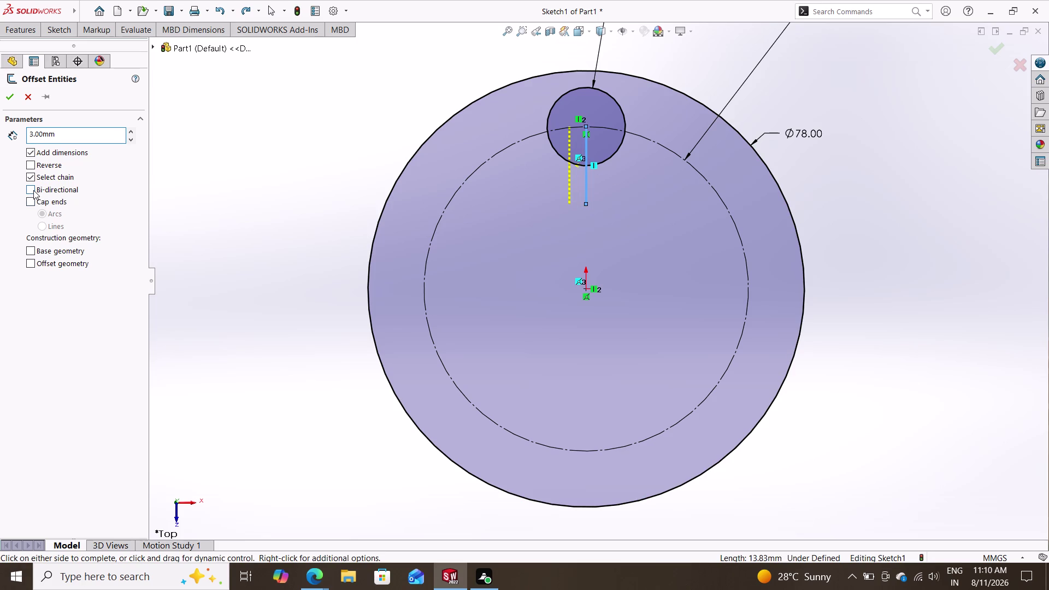
click(7, 92)
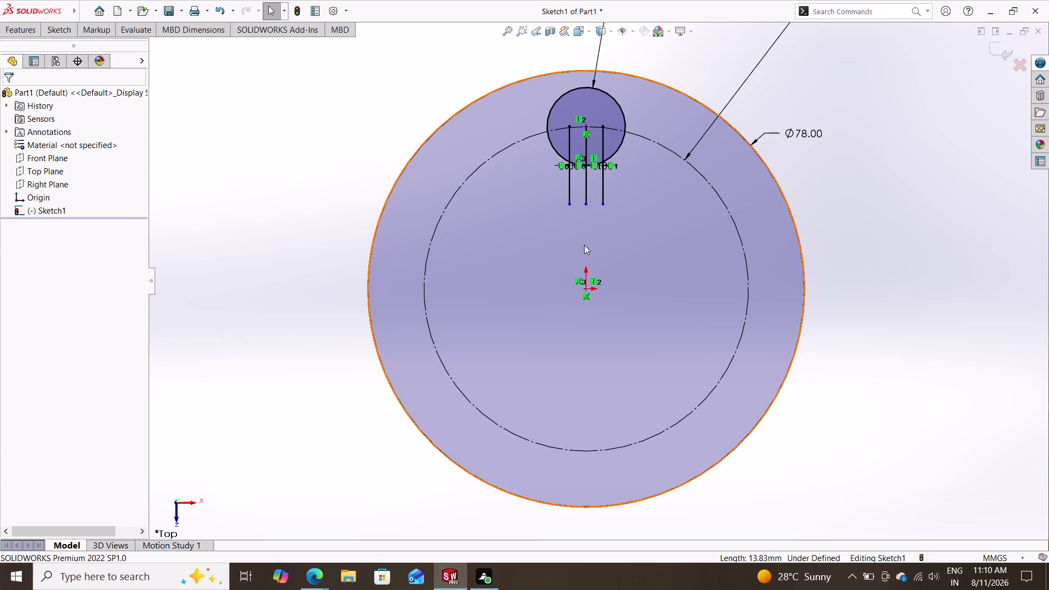
key(Escape)
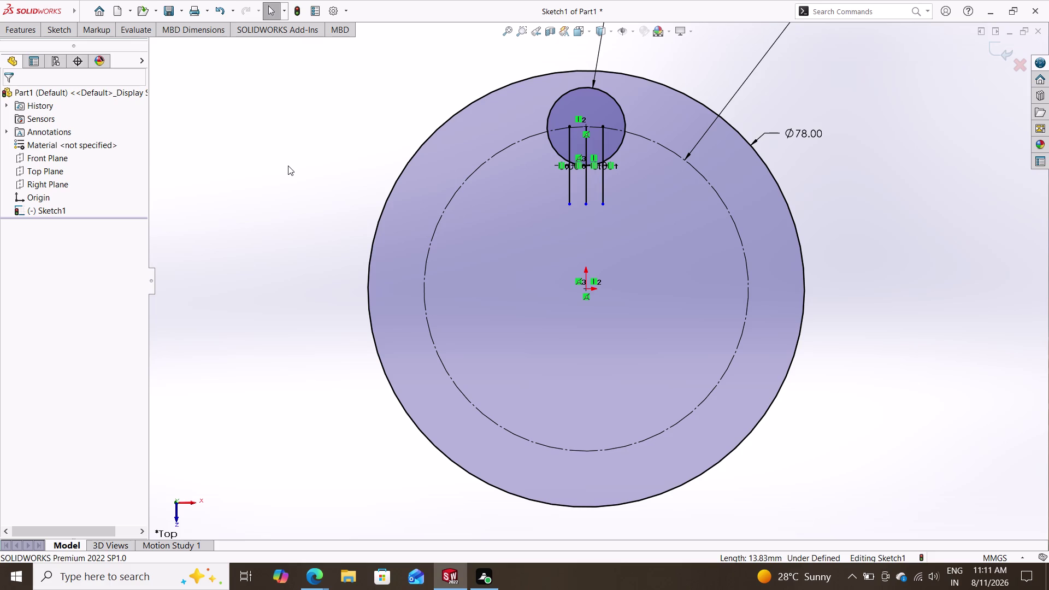
click(60, 27)
double_click(108, 44)
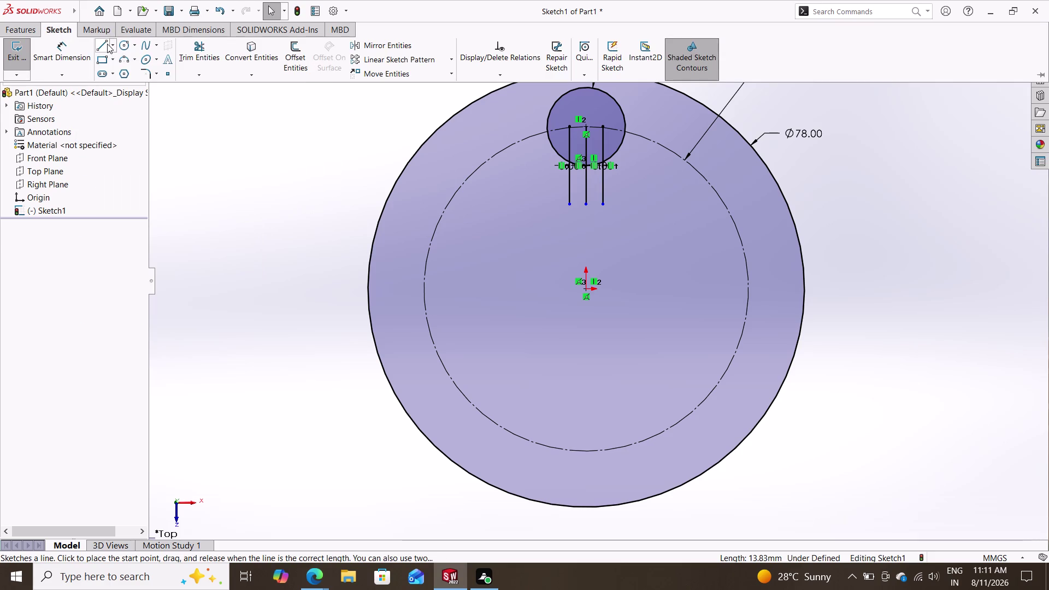
Draw a horizontal line joining the bottoms of the two outer vertical lines.
click(96, 48)
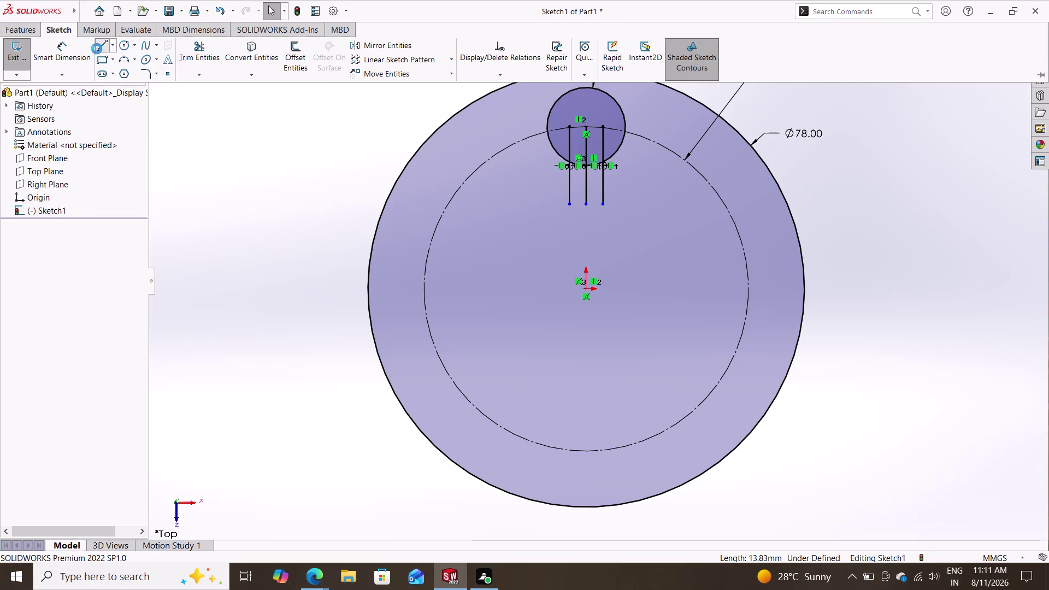
click(567, 201)
click(604, 205)
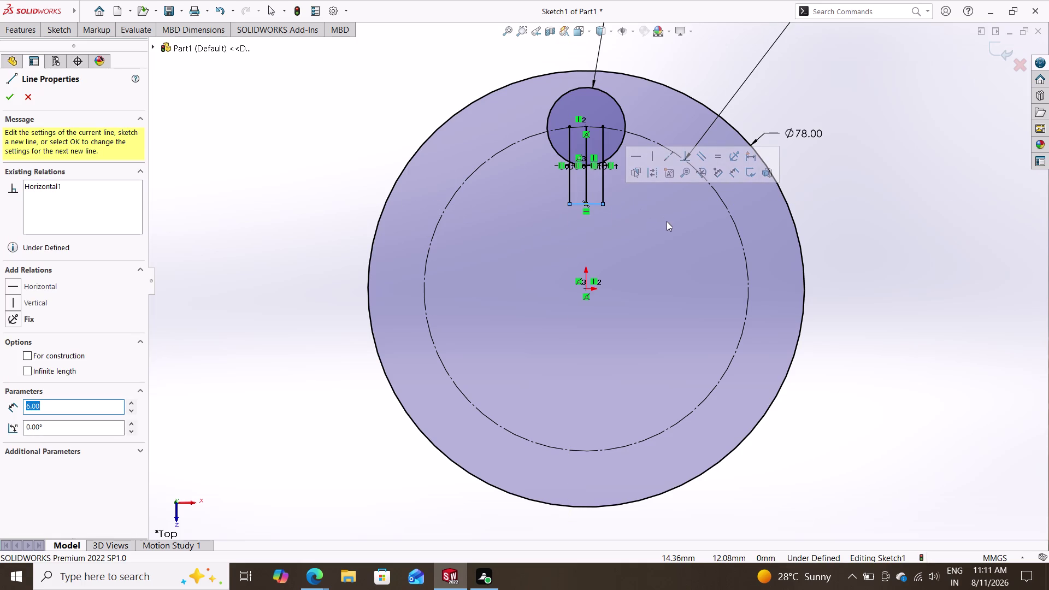
click(8, 96)
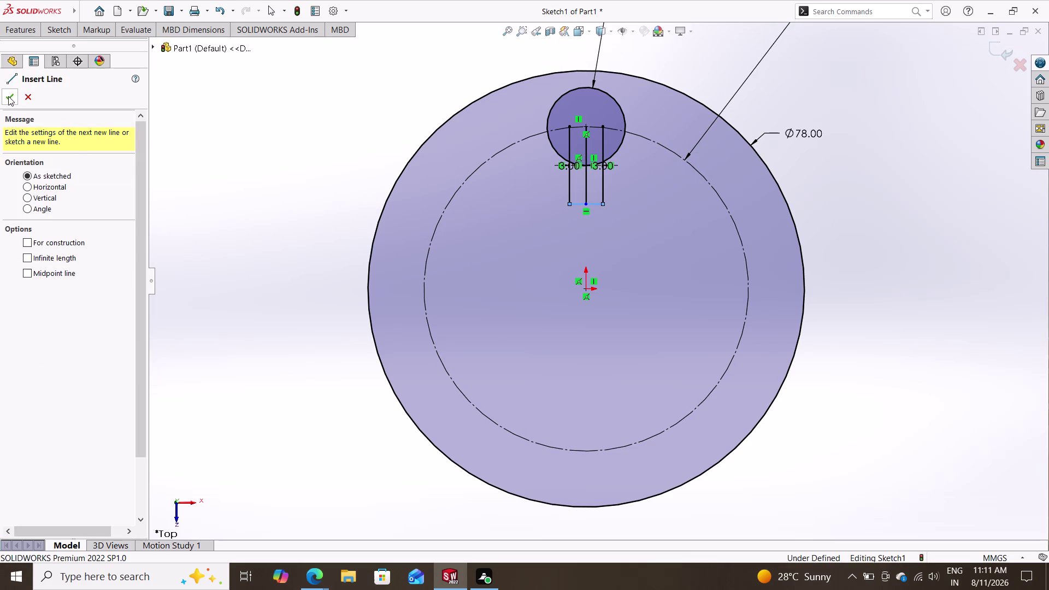
key(Escape)
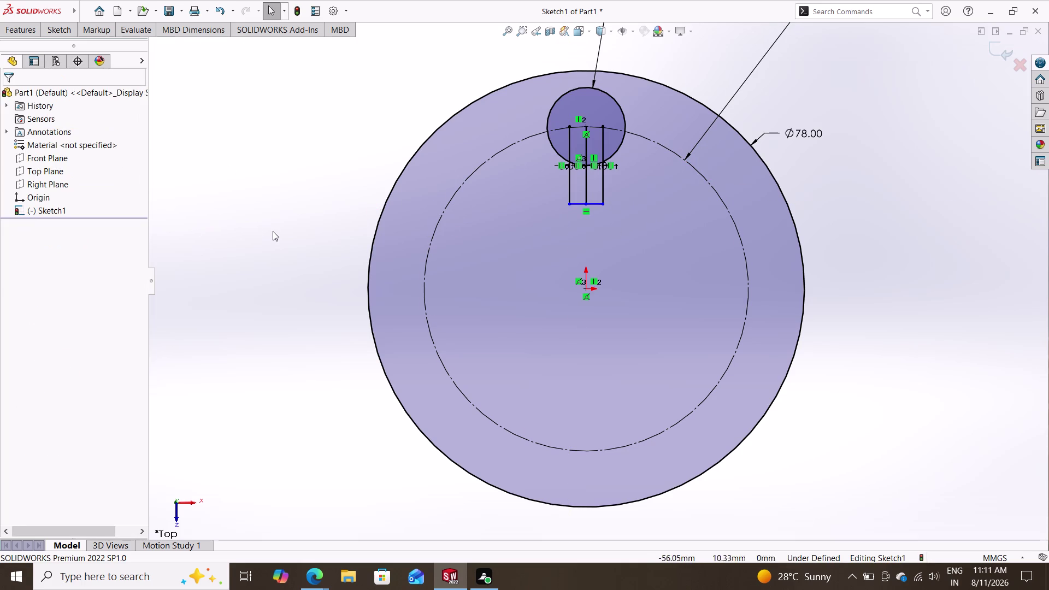
key(Escape)
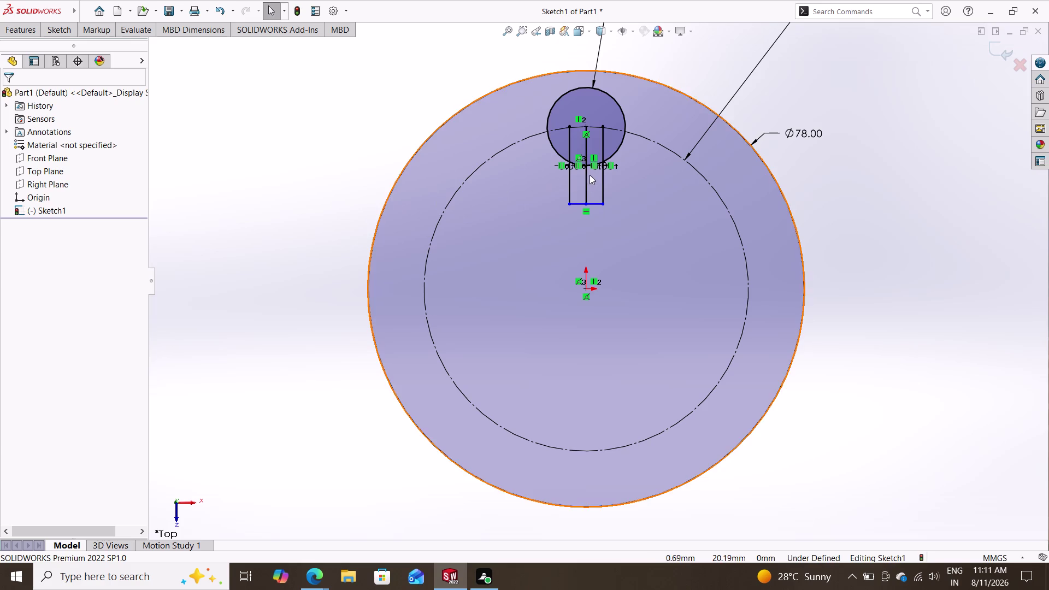
Set the offset dimension to 3.00 mm.
click(585, 175)
key(Escape)
key(Escape)
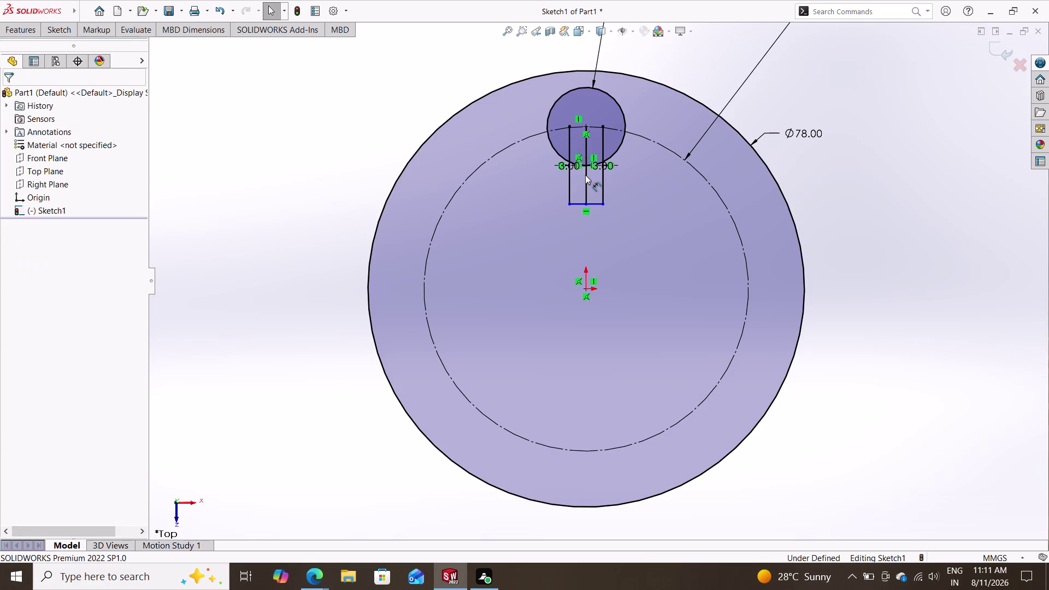
double_click(585, 175)
key(Escape)
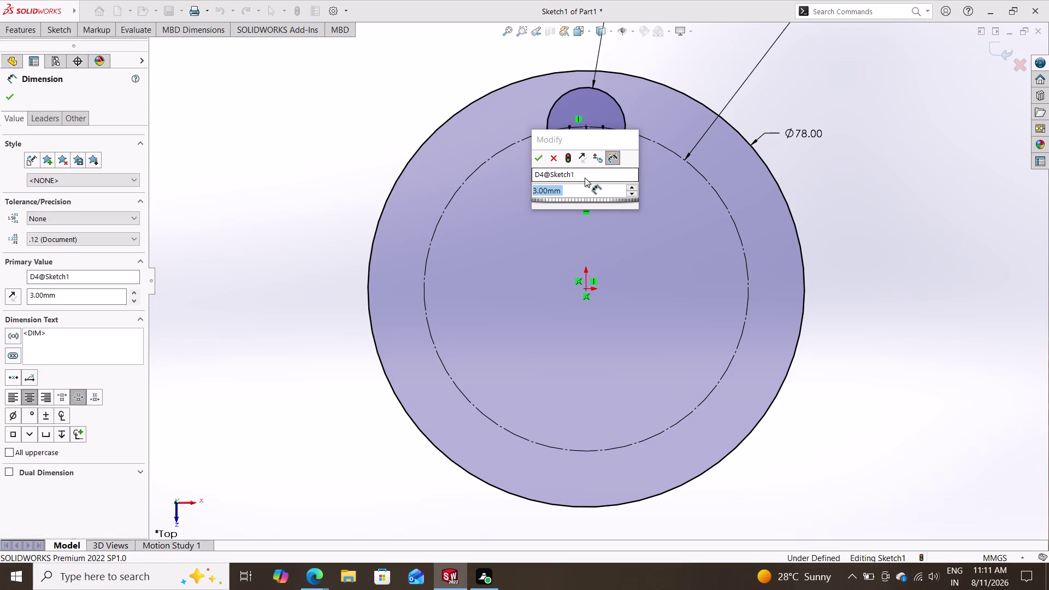
key(Escape)
key(Escape)
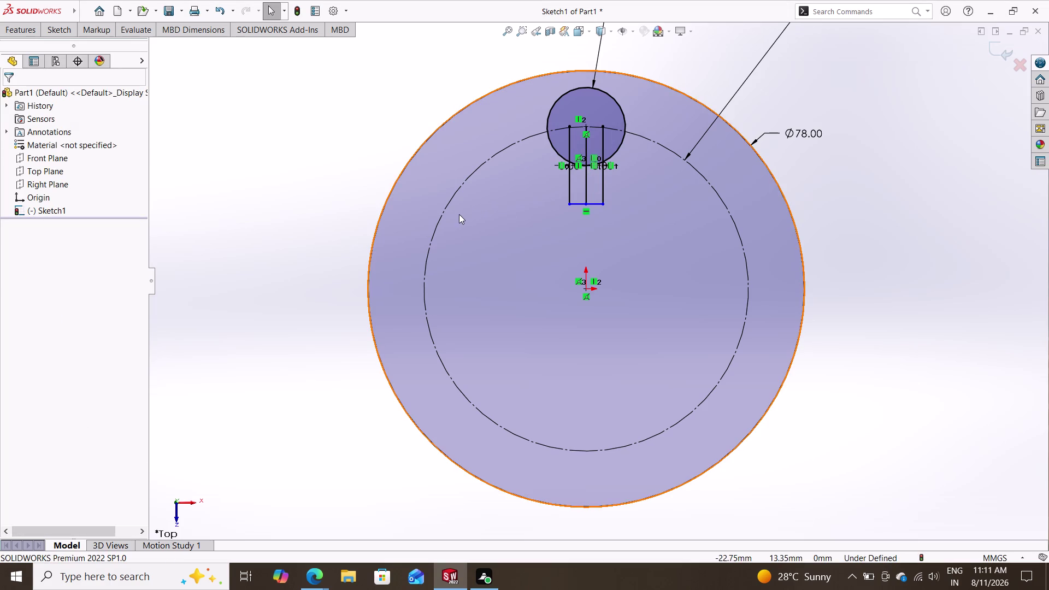
Delete the middle vertical line of the slot.
click(586, 184)
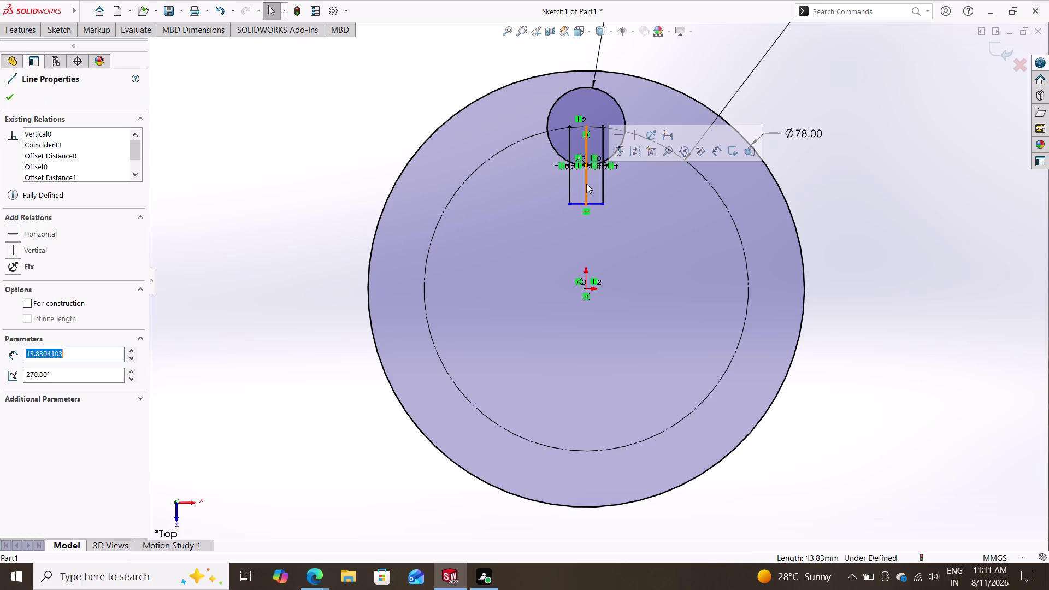
key(Delete)
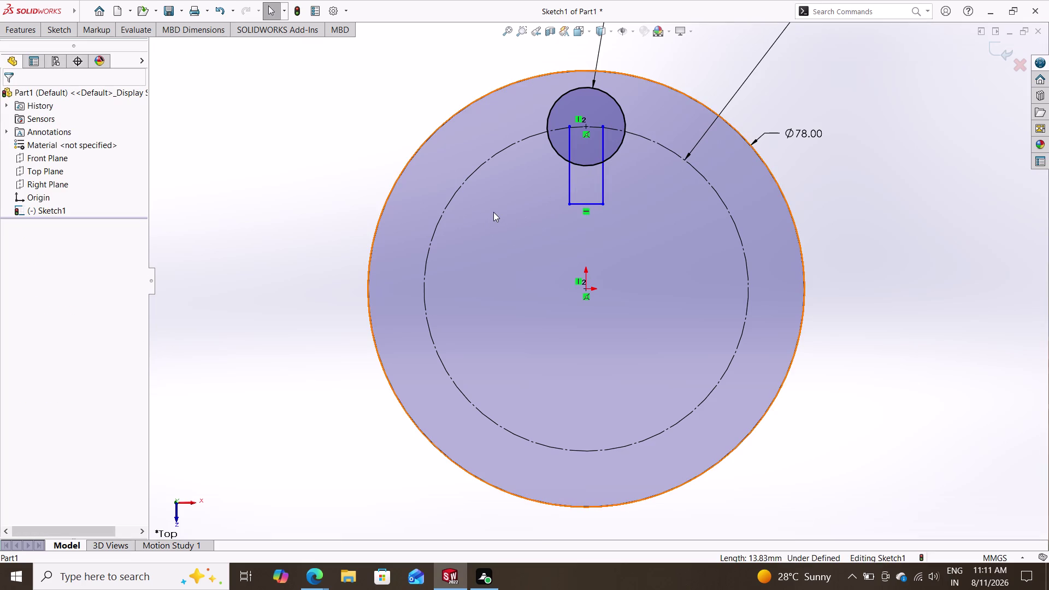
click(60, 25)
click(196, 45)
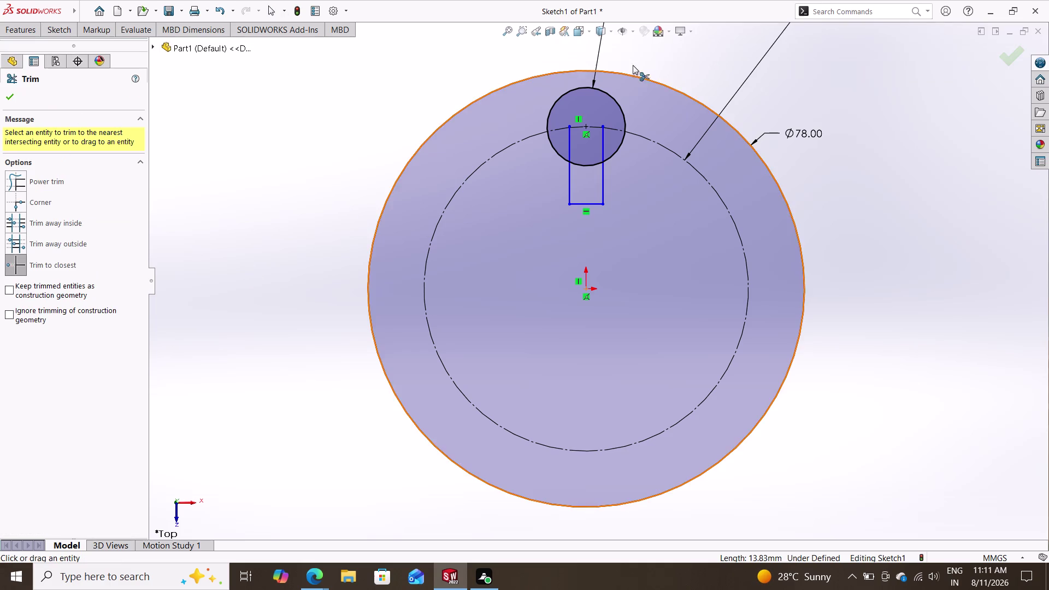
Trim the circle arc inside the slot and the line segment inside the Ø14 circle.
click(568, 143)
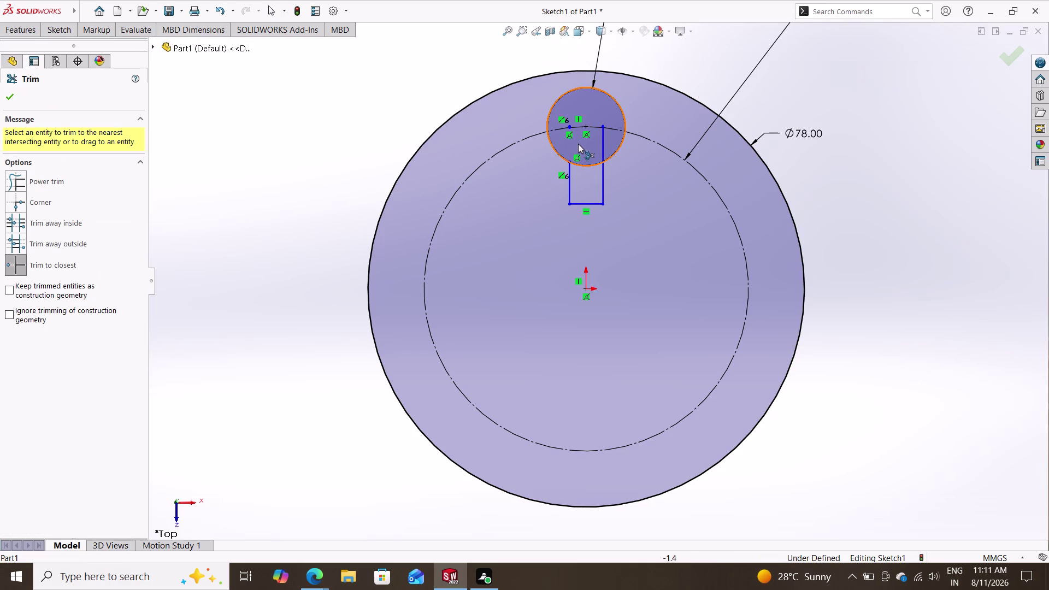
click(601, 144)
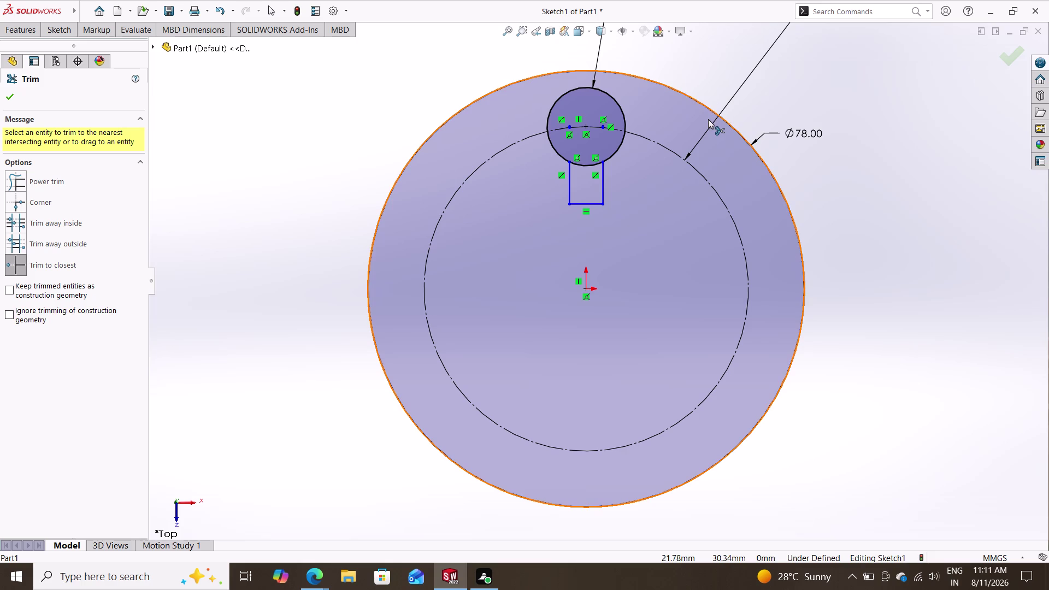
click(587, 165)
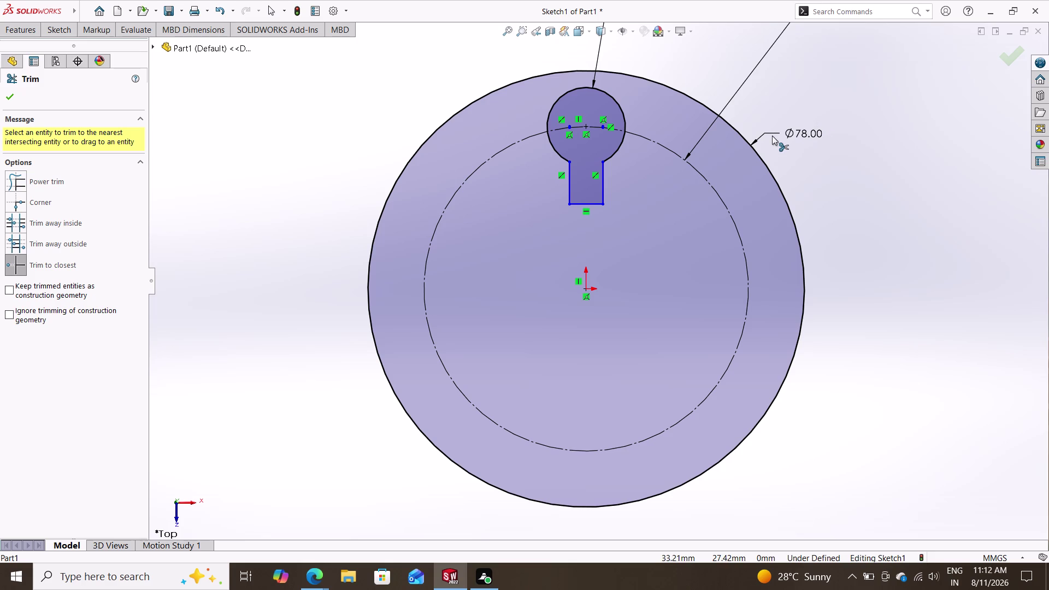
key(Escape)
key(Escape)
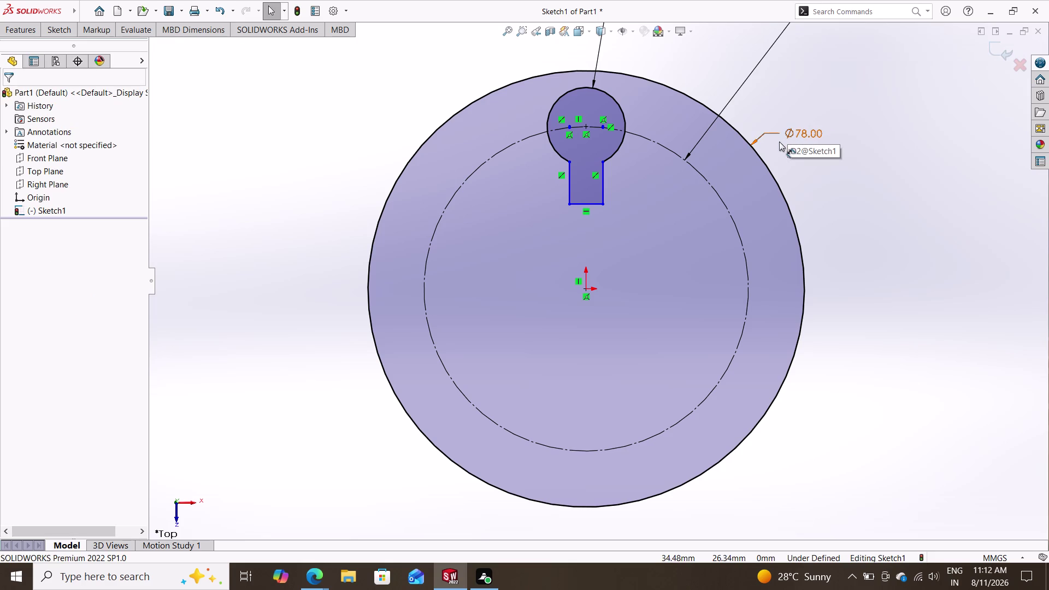
key(Escape)
key(Escape)
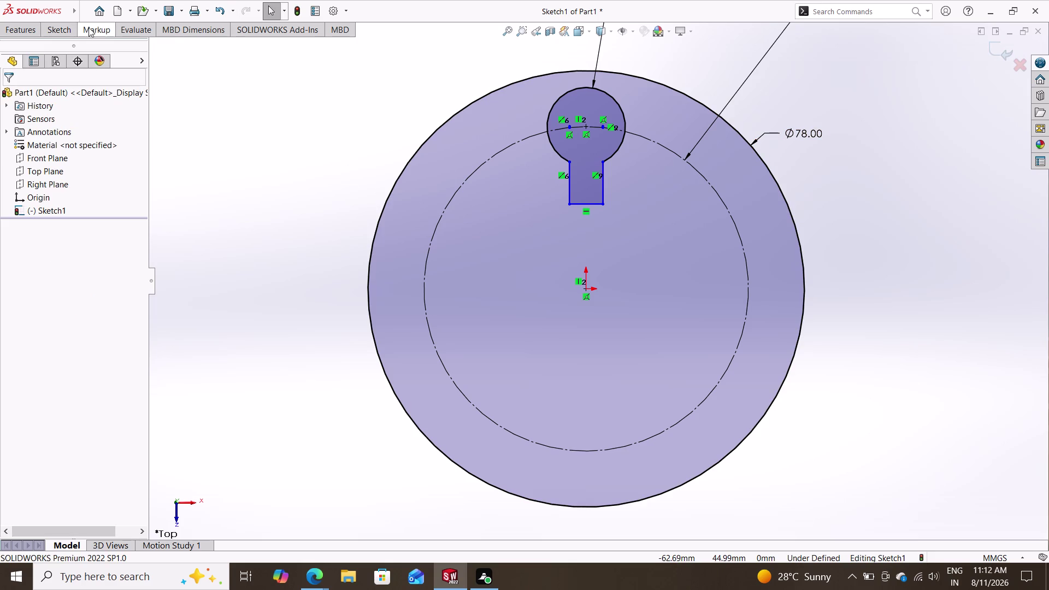
click(57, 29)
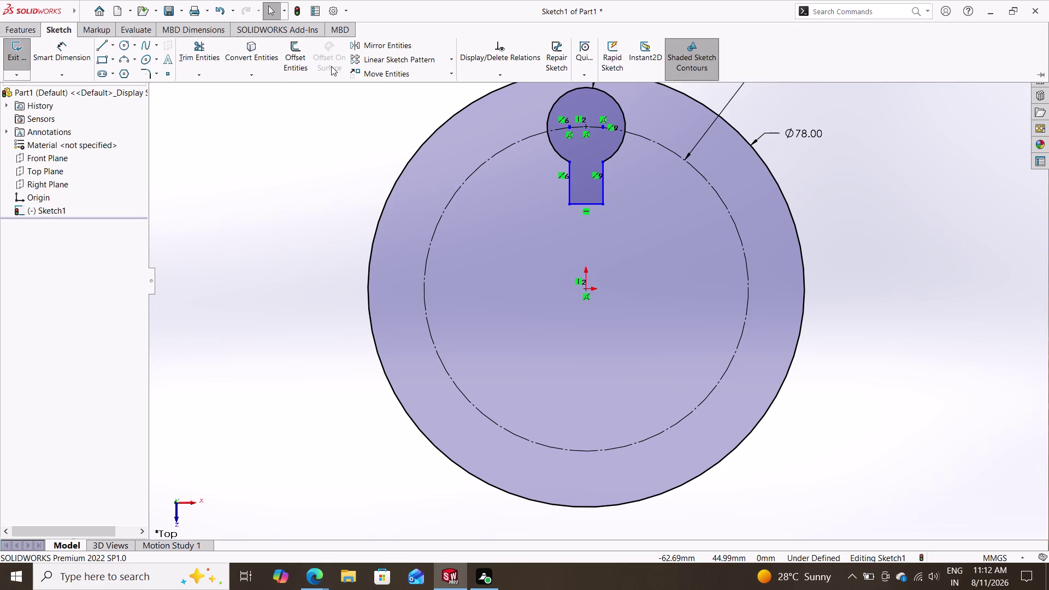
Start a circular sketch pattern on the keyhole outline, then cancel it.
double_click(450, 58)
double_click(450, 58)
double_click(450, 57)
click(450, 58)
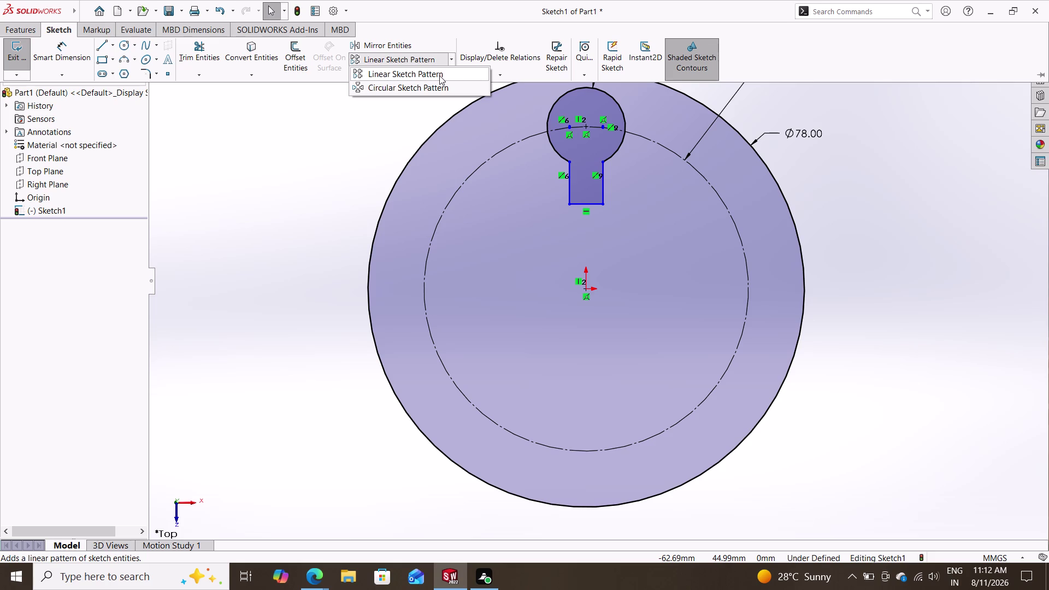
click(430, 86)
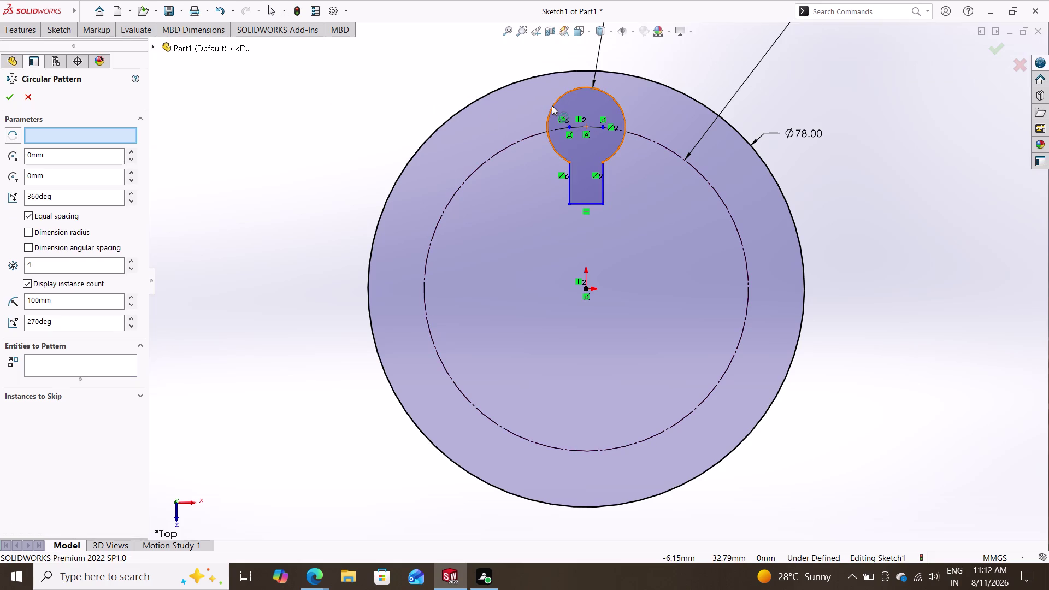
double_click(602, 169)
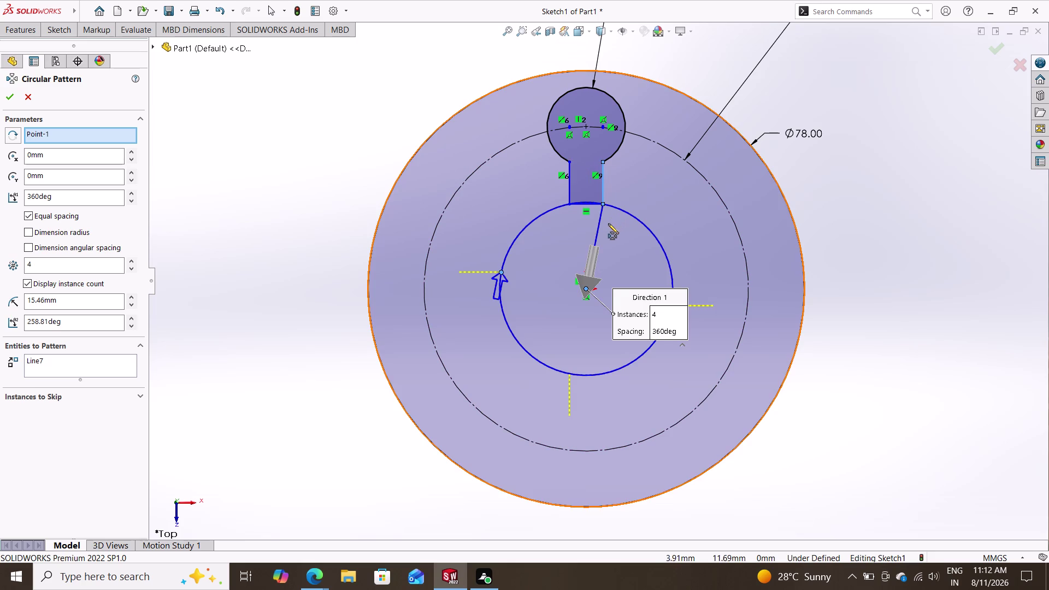
key(Escape)
key(Escape)
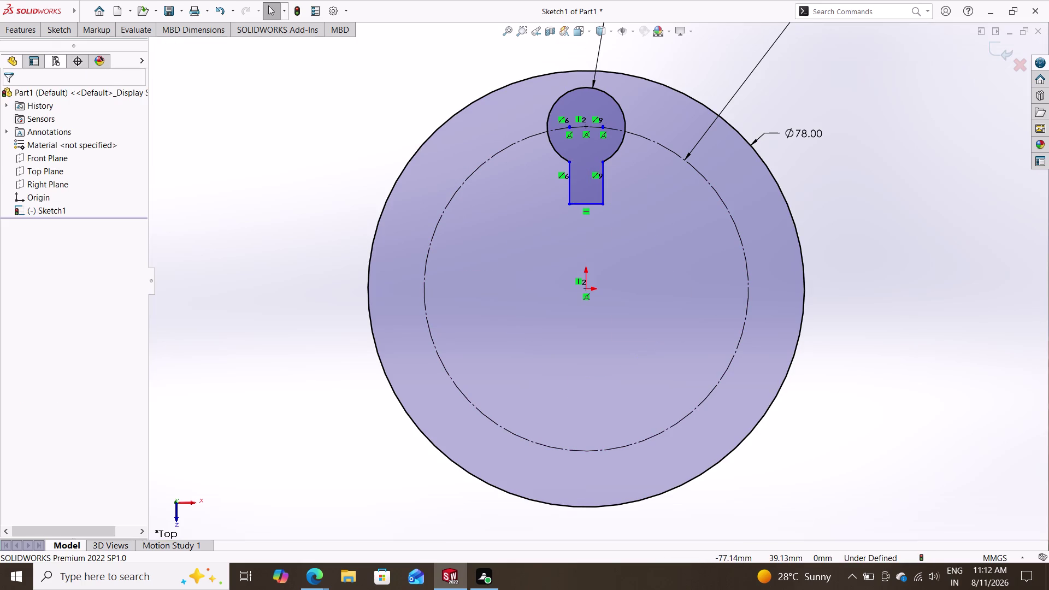
click(53, 32)
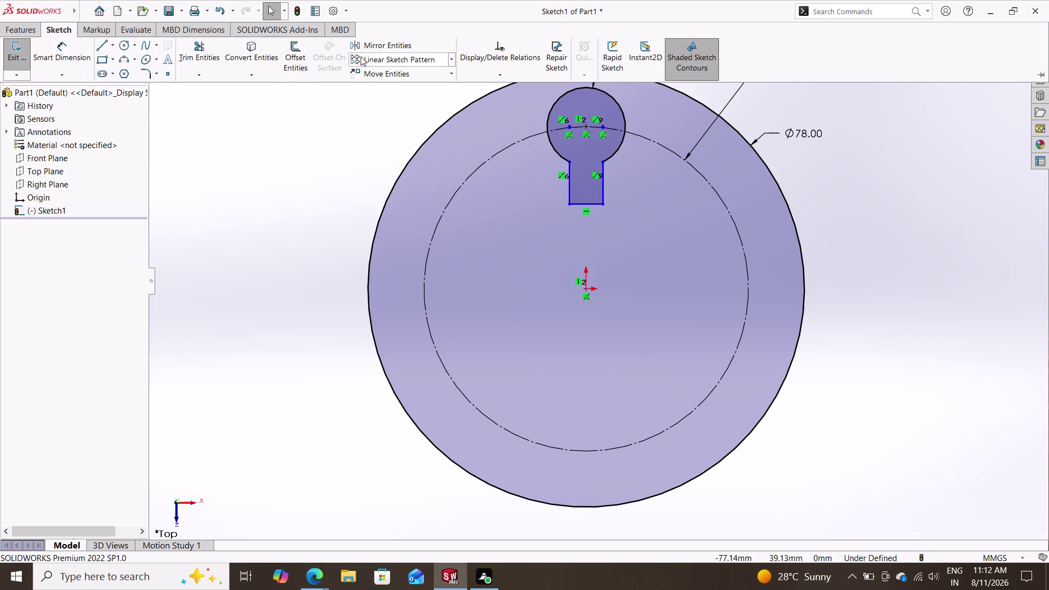
click(404, 63)
click(55, 25)
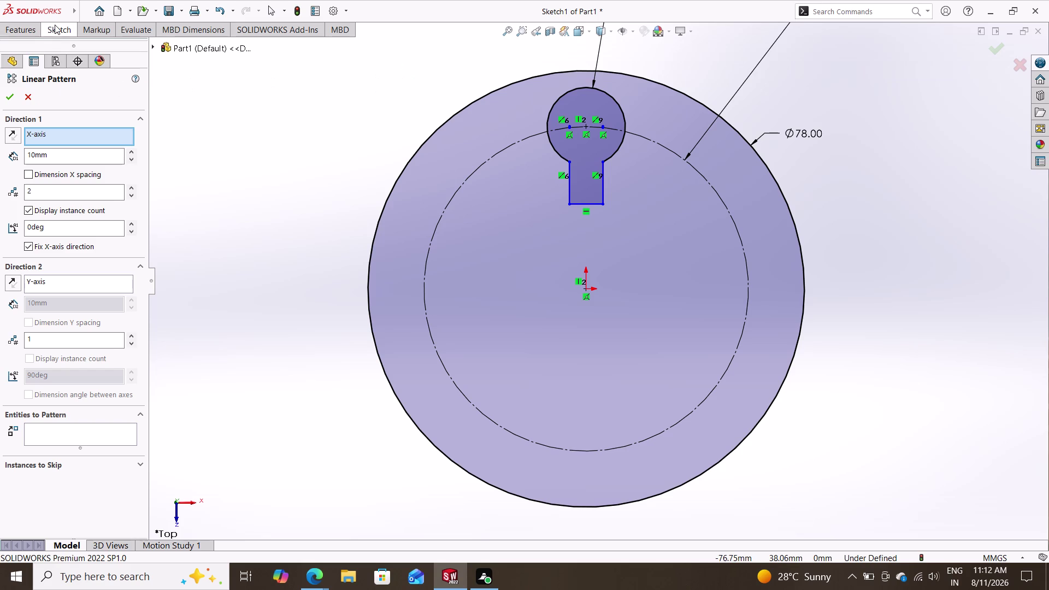
Circular-pattern the keyhole slot edges with 6 instances and confirm.
click(456, 60)
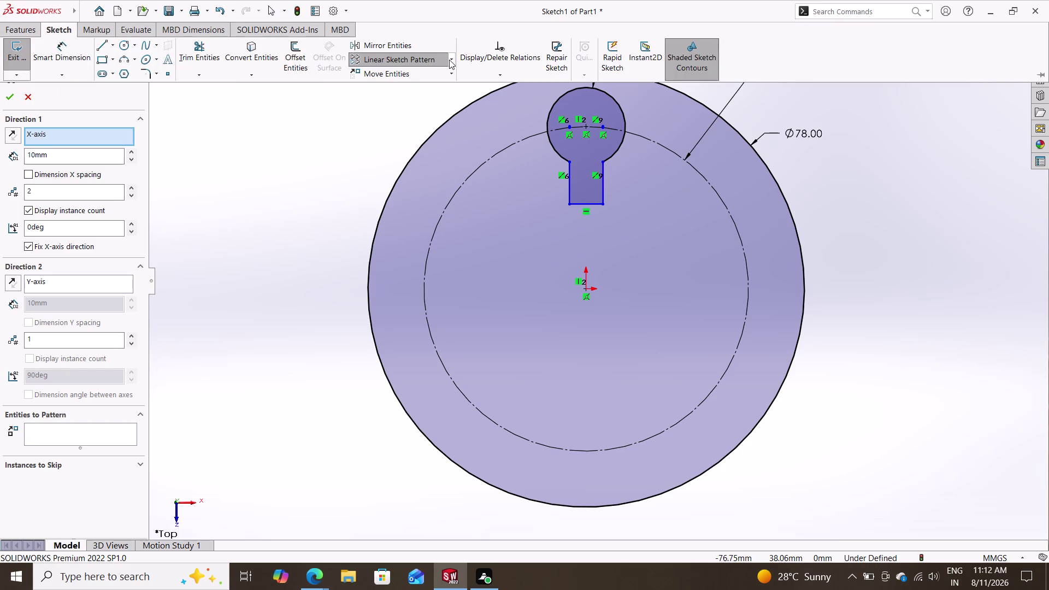
click(449, 59)
double_click(423, 89)
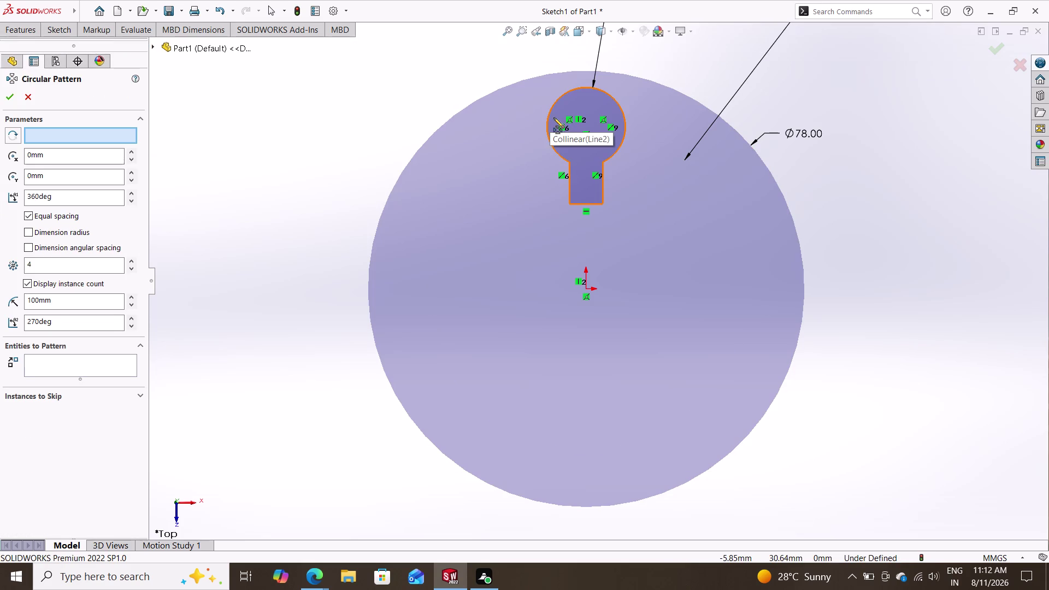
click(553, 116)
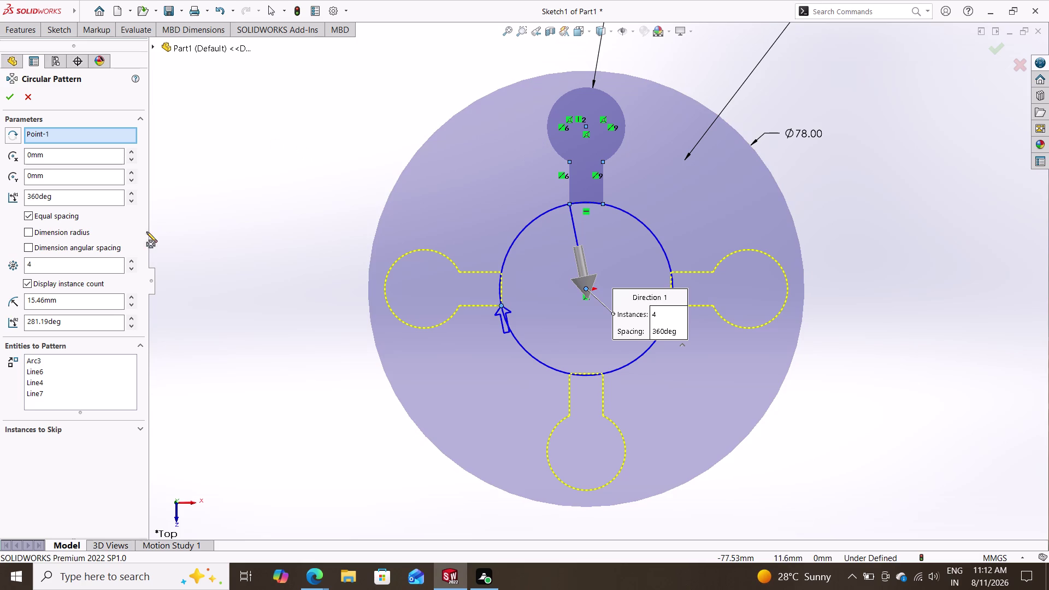
click(68, 266)
drag(65, 266, 49, 263)
key(BackSpace)
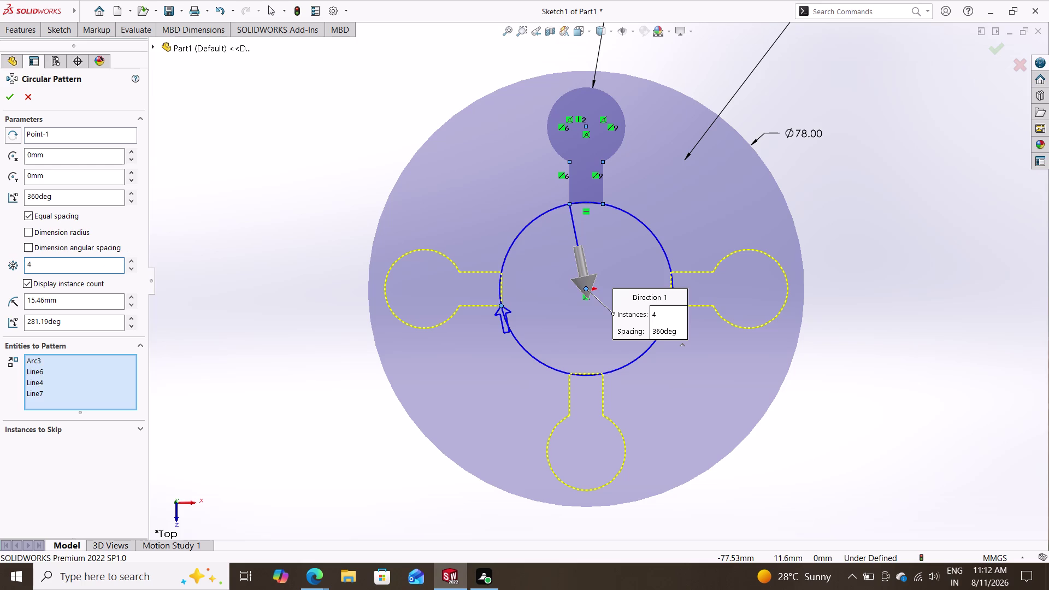
key(6)
key(Return)
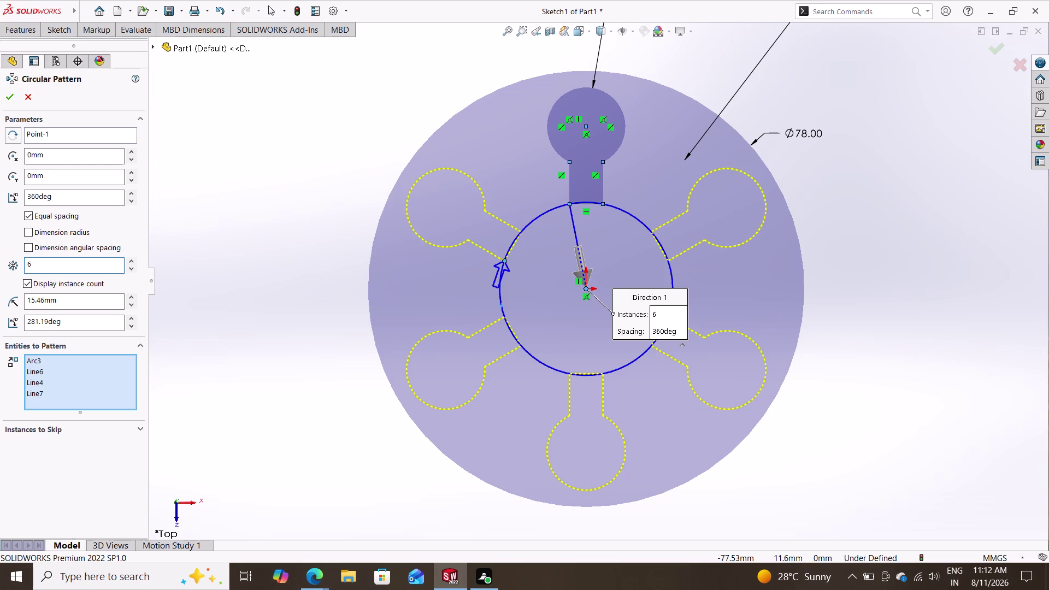
double_click(10, 100)
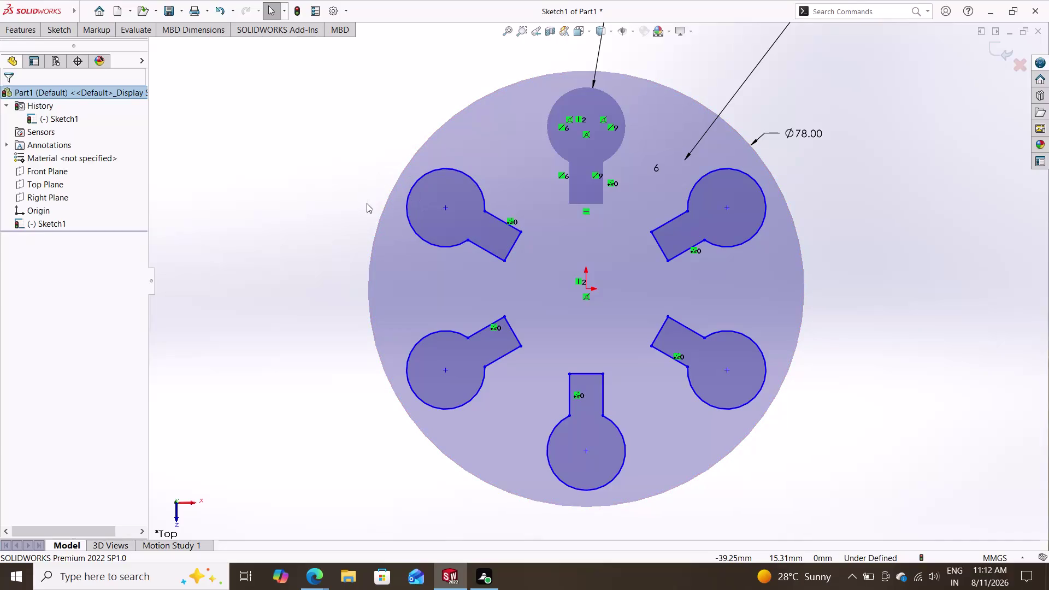
key(Escape)
key(Escape)
scroll(down, 3)
scroll(up, 3)
scroll(up, 3)
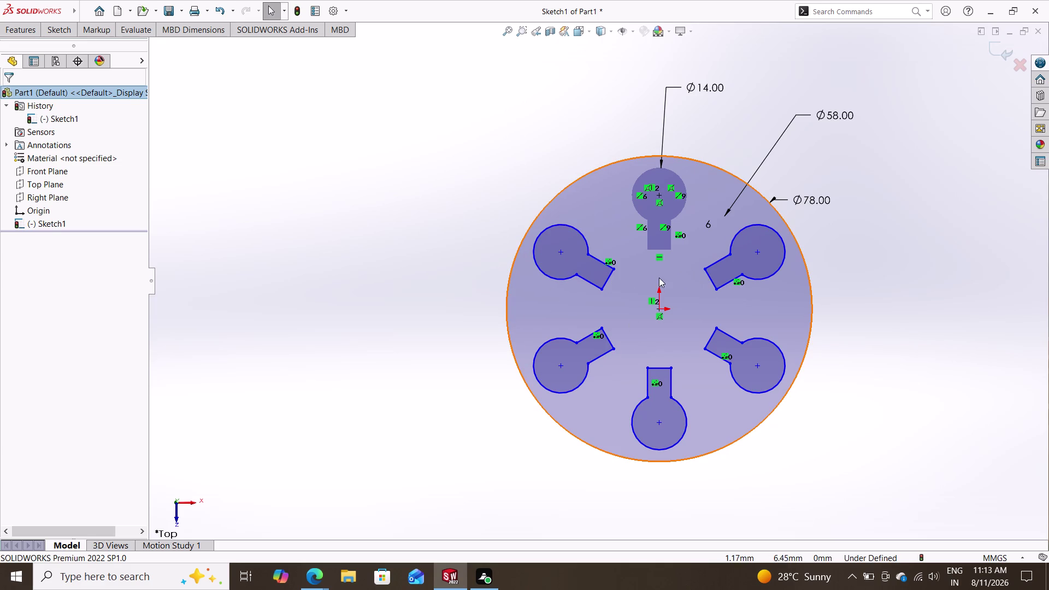
click(308, 272)
double_click(325, 286)
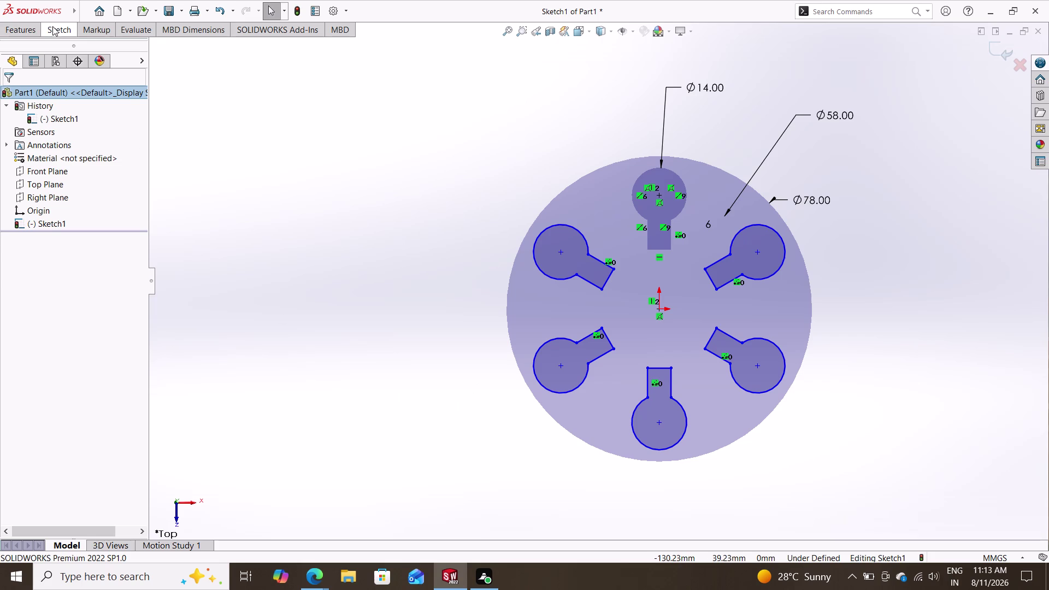
click(57, 31)
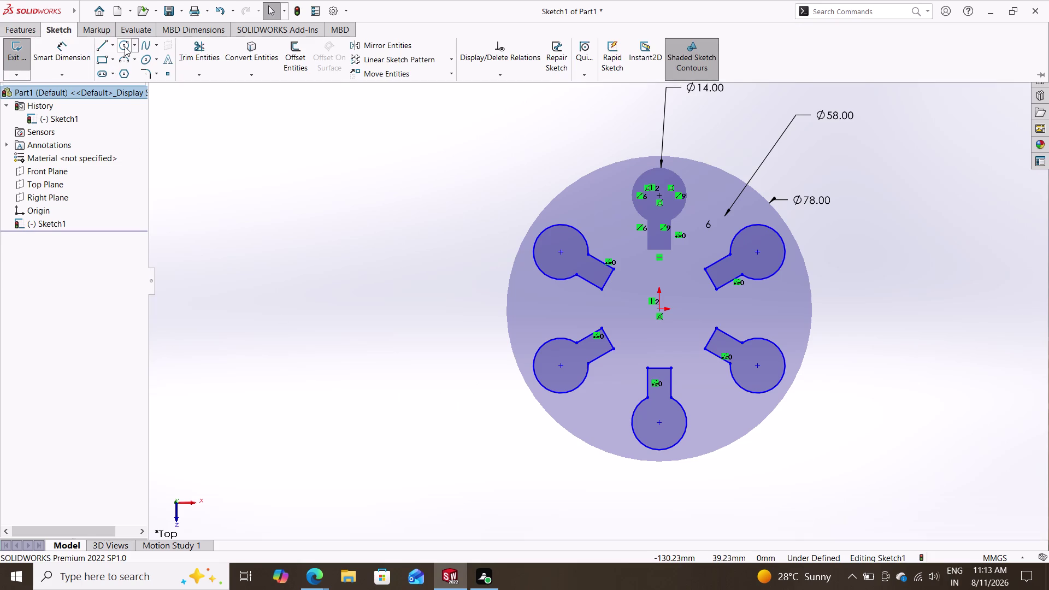
Draw a radius 29 construction circle centred on the origin.
click(124, 46)
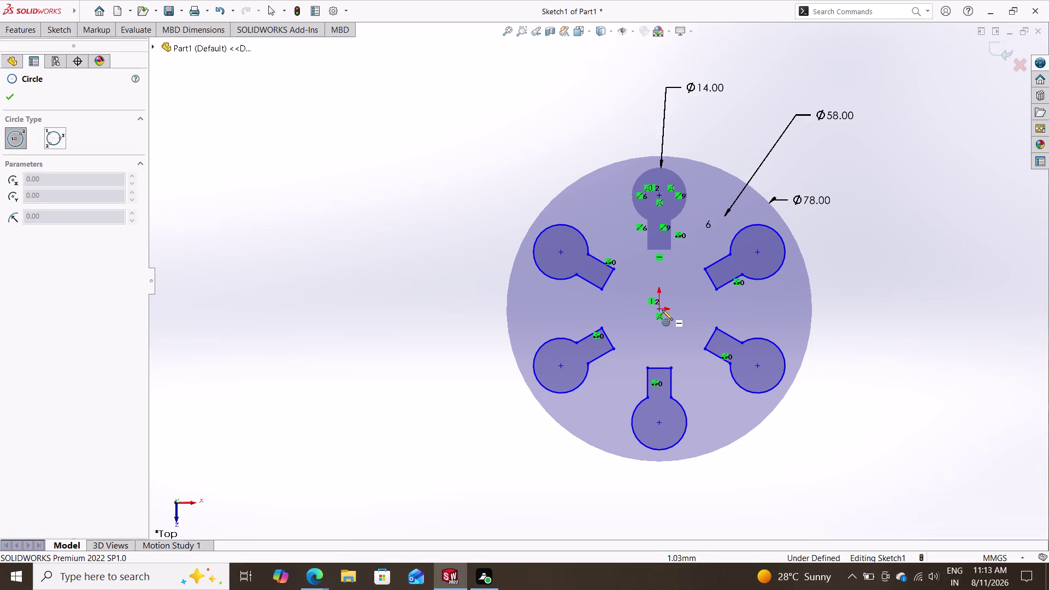
click(657, 308)
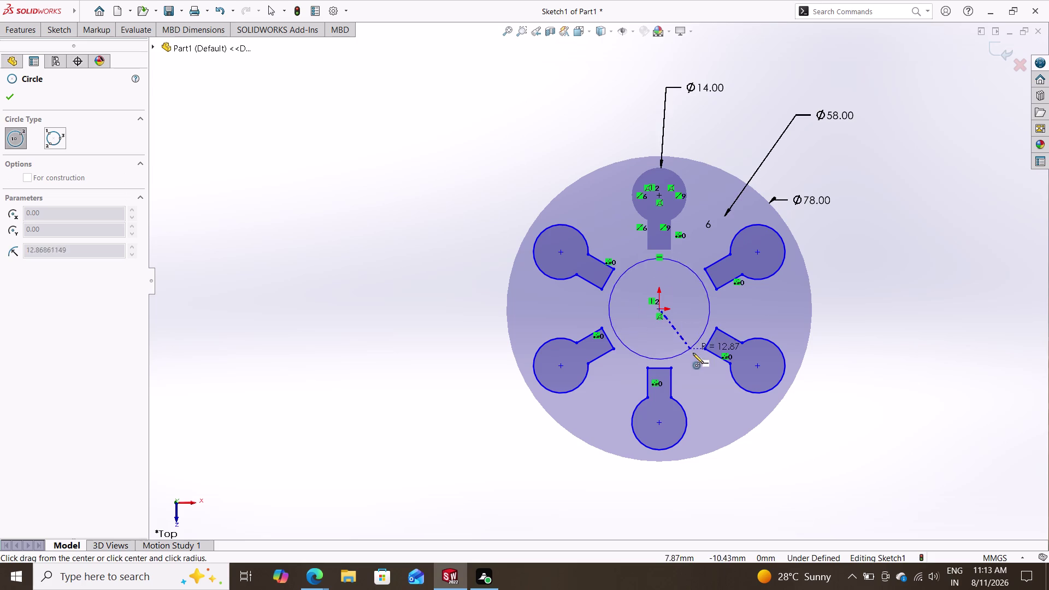
click(755, 365)
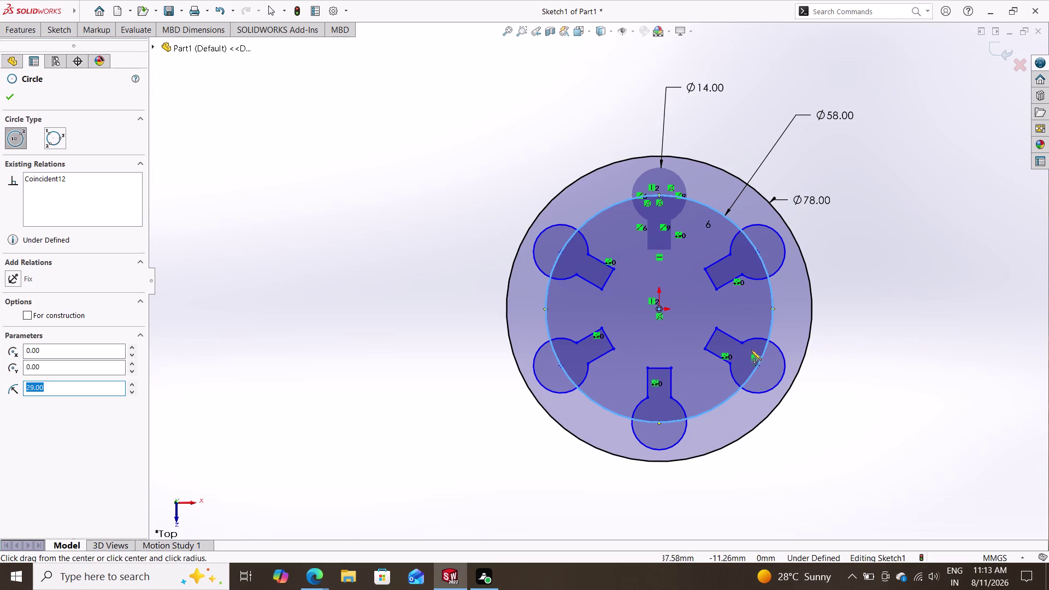
click(26, 310)
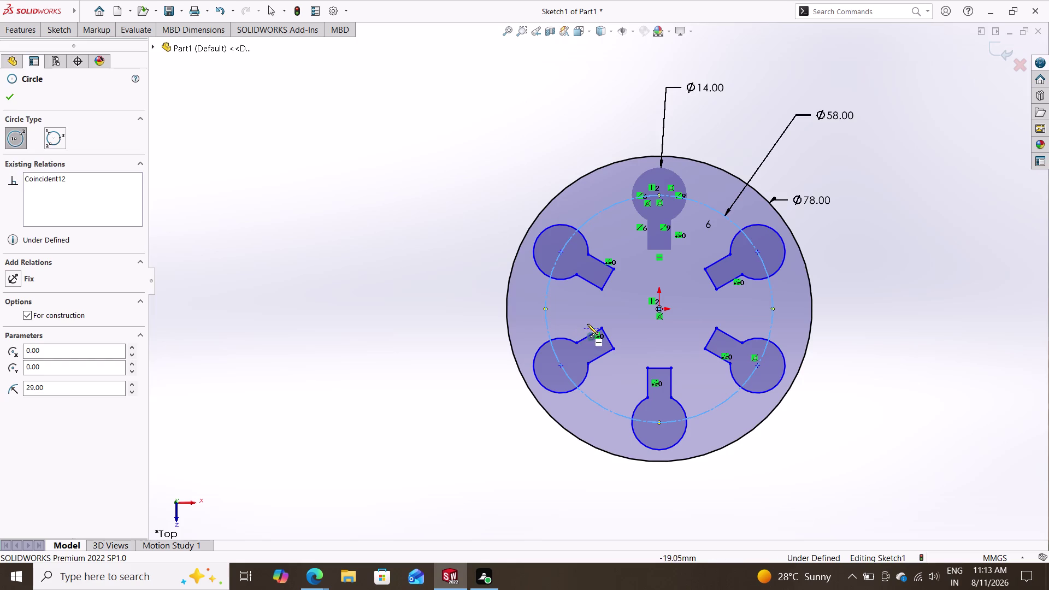
key(Escape)
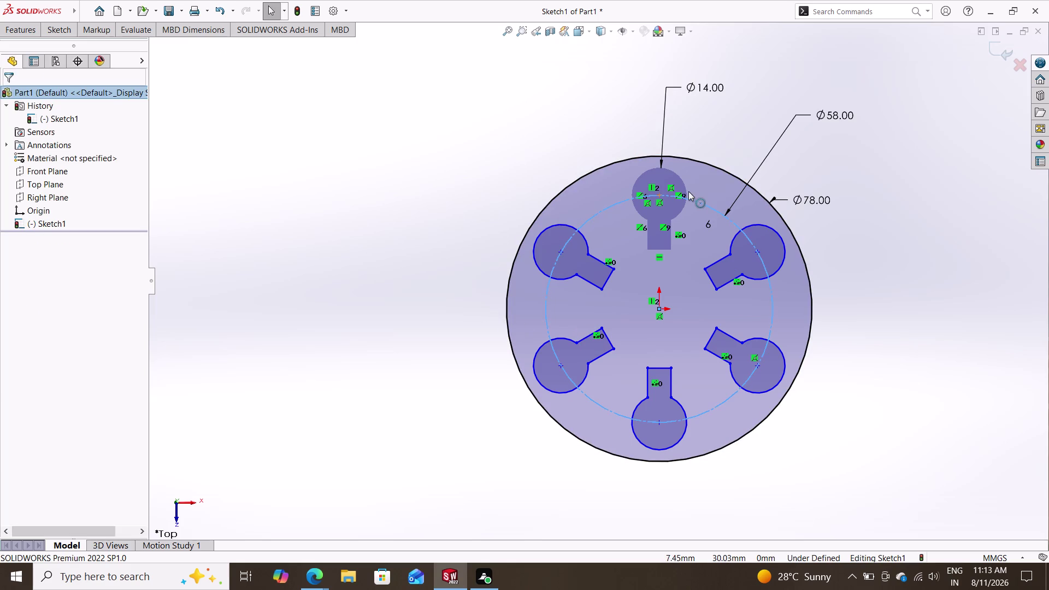
key(Escape)
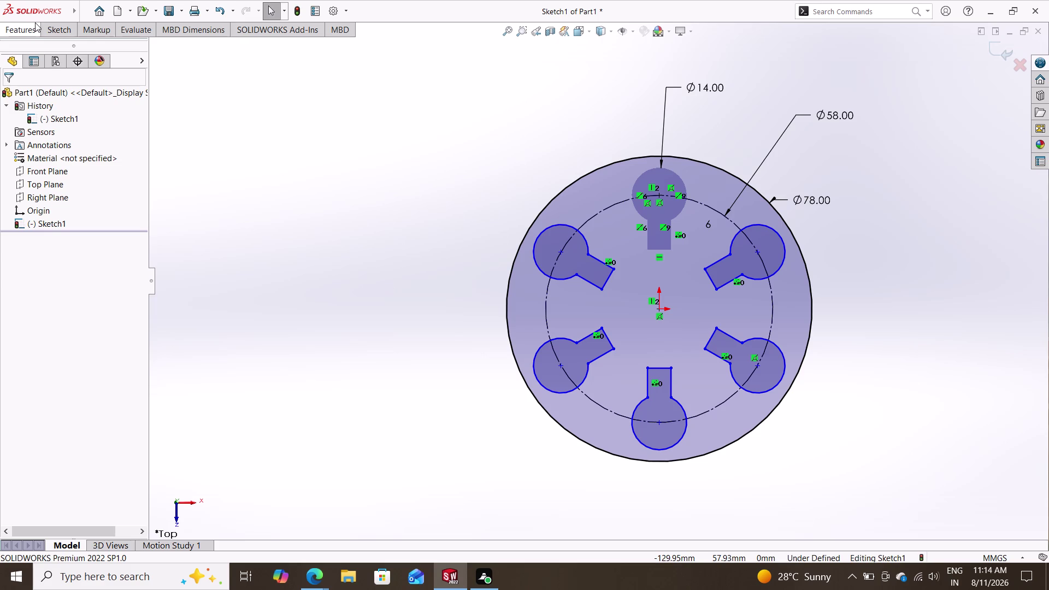
Dimension the top slot neck's bottom corners as 6.00 mm wide.
click(61, 27)
click(60, 55)
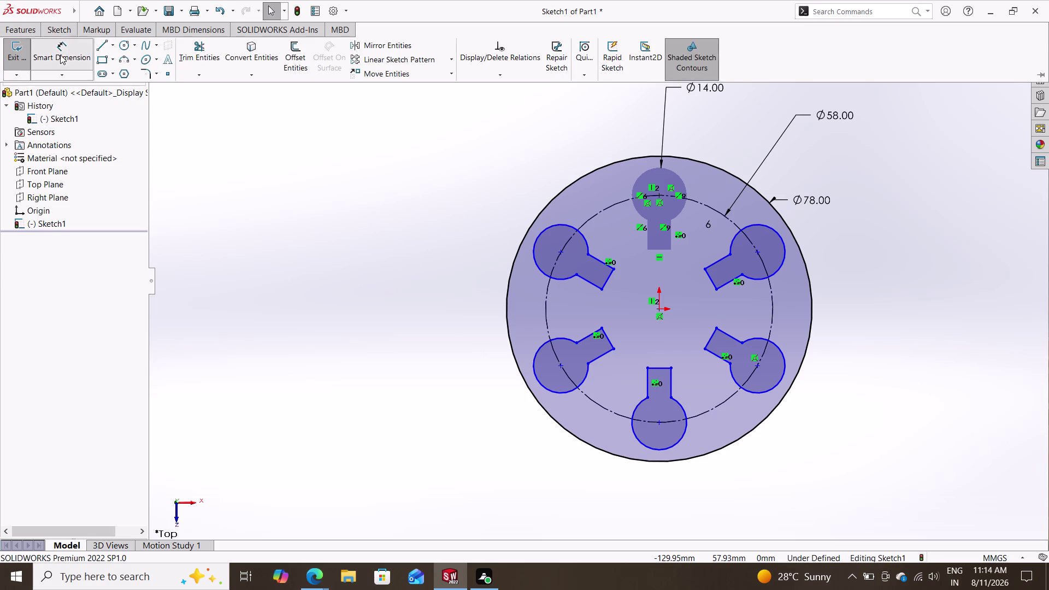
click(648, 246)
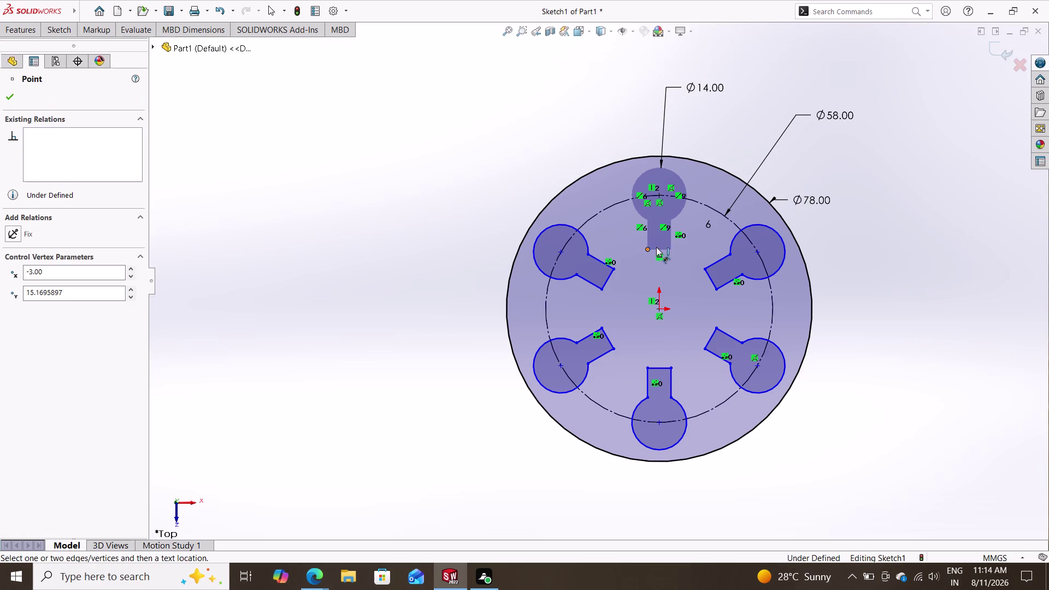
click(671, 246)
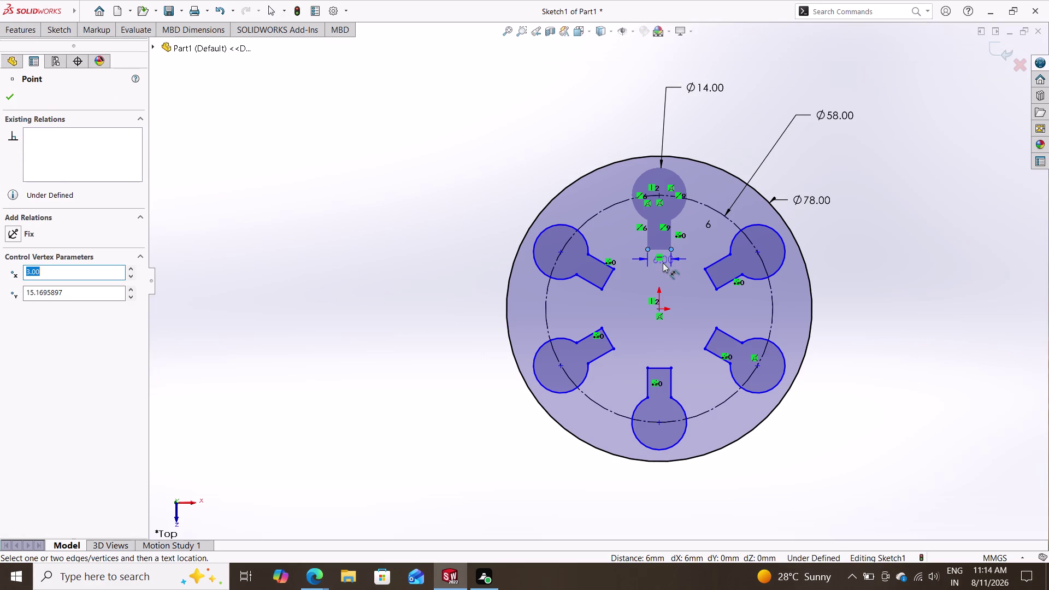
click(663, 264)
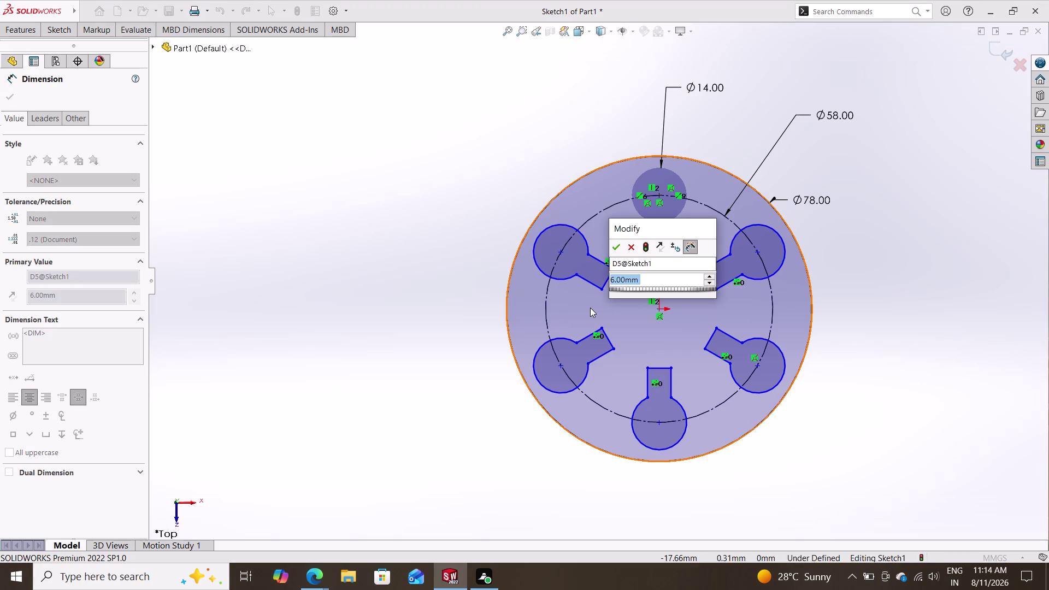
key(Return)
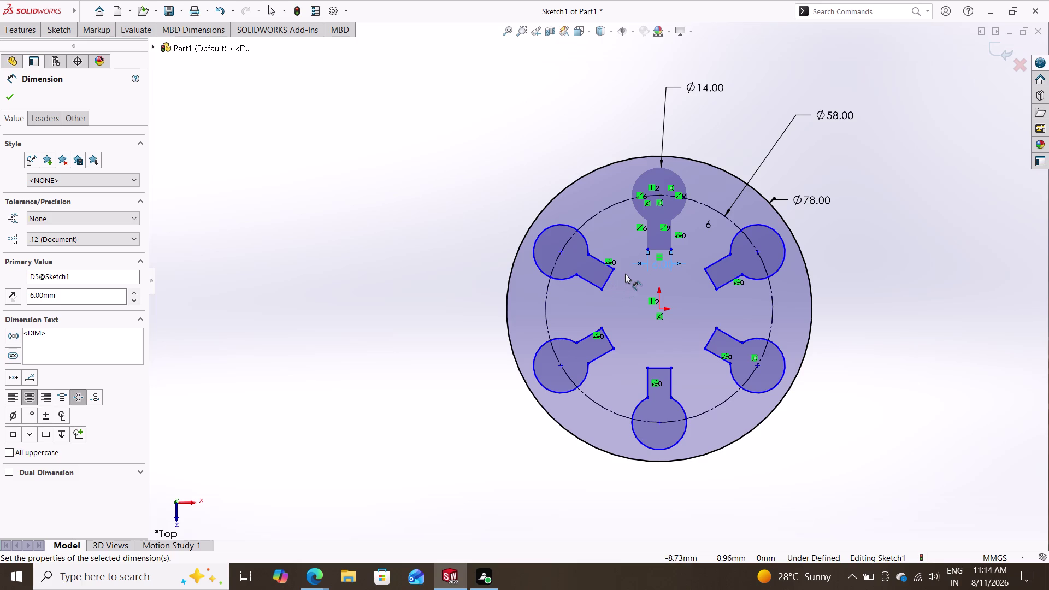
key(Escape)
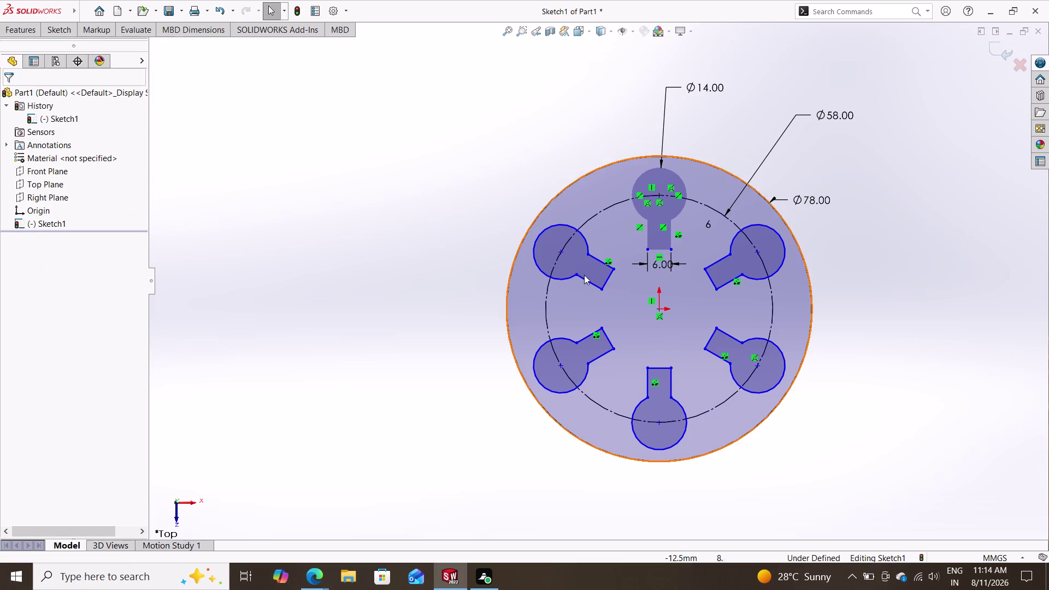
click(565, 267)
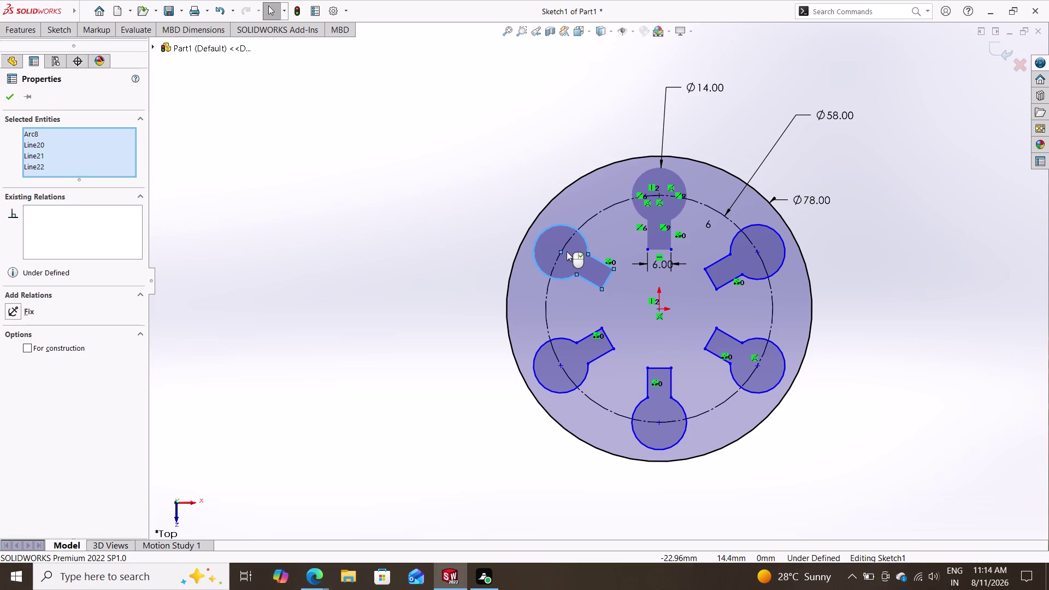
Select the upper-right, lower-left, bottom and lower-right slot copies, then clear the selection.
click(556, 248)
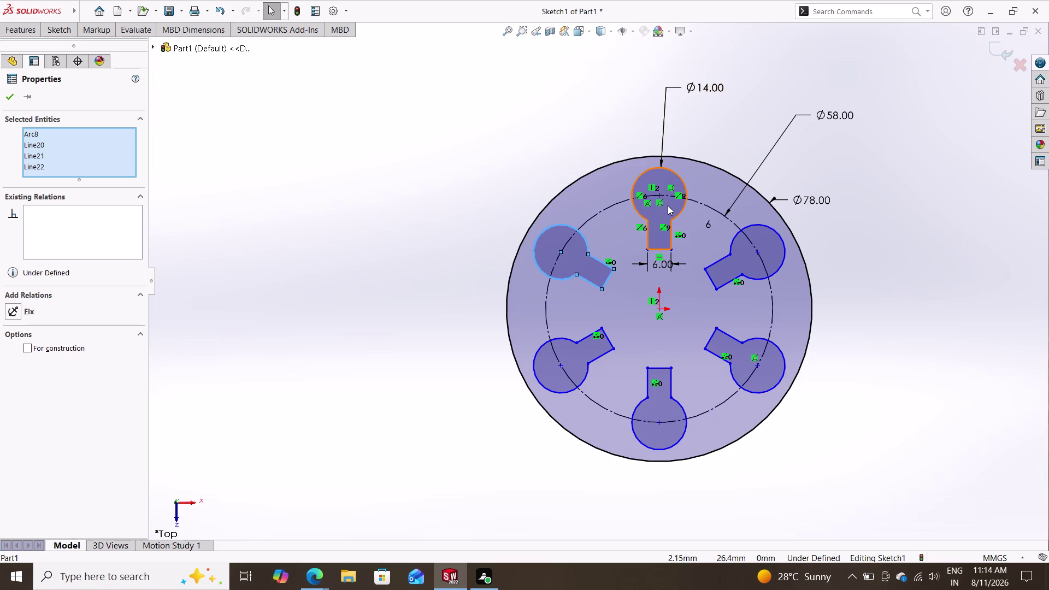
click(743, 259)
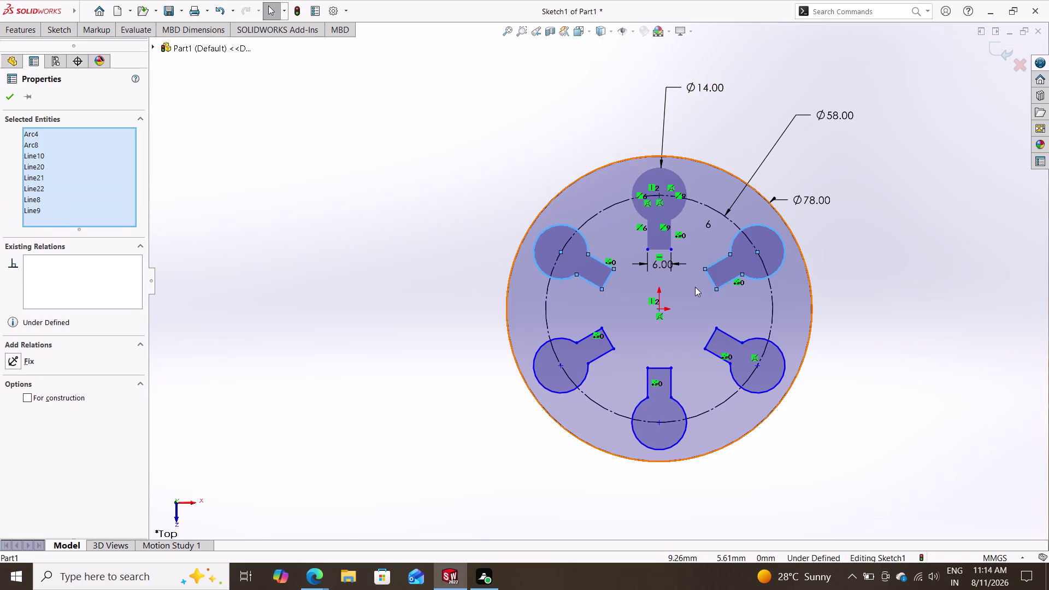
double_click(574, 353)
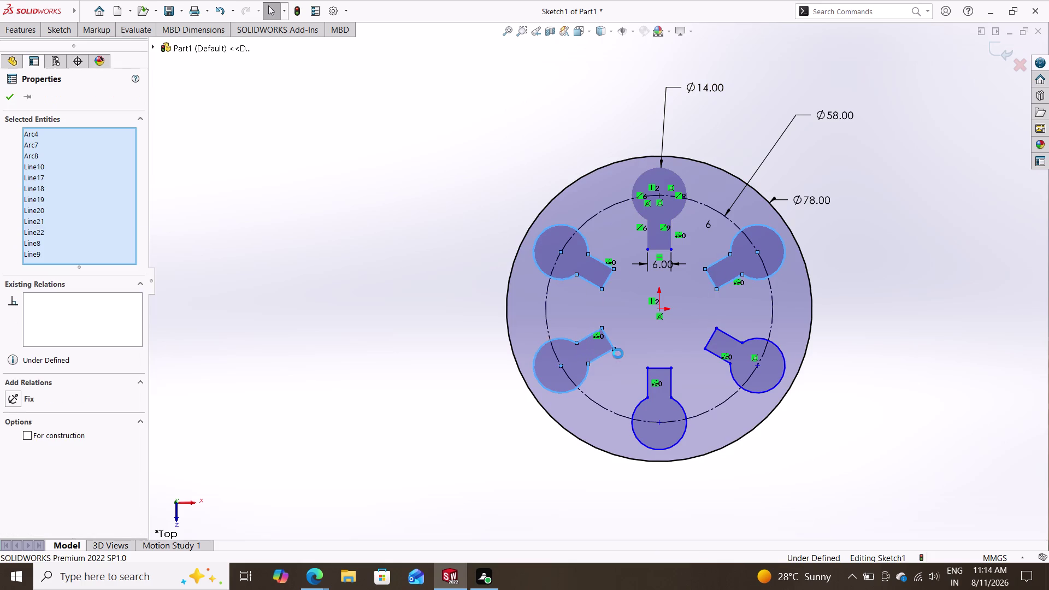
click(663, 406)
click(750, 349)
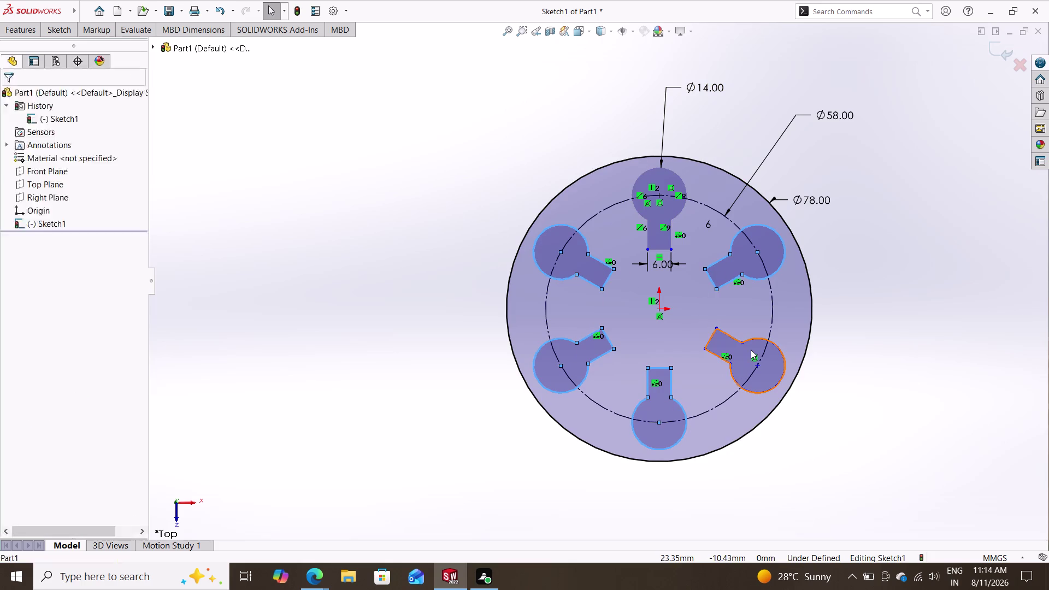
scroll(down, 3)
scroll(down, 3)
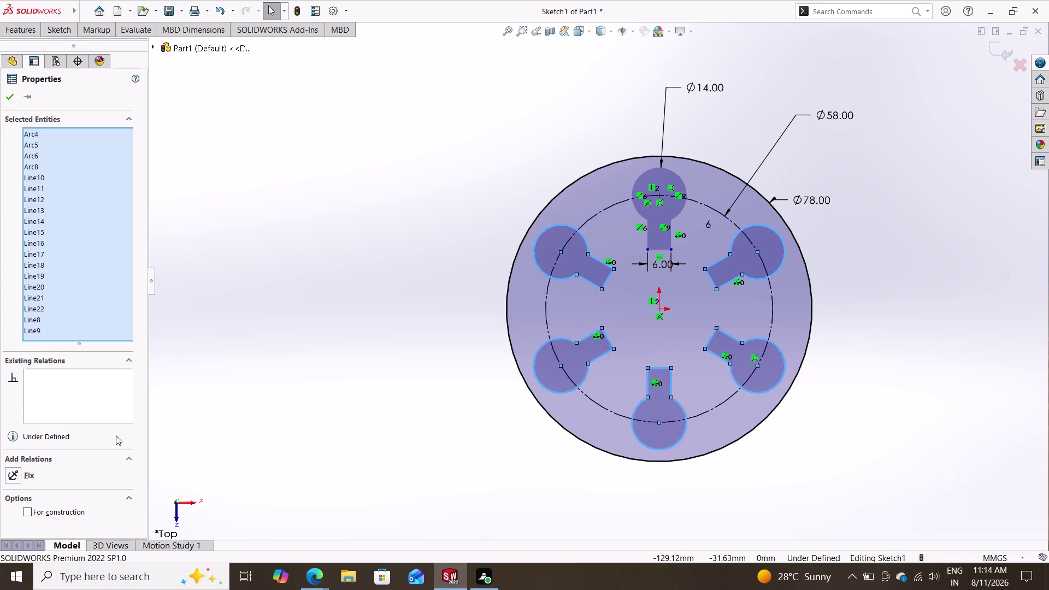
scroll(up, 3)
key(Escape)
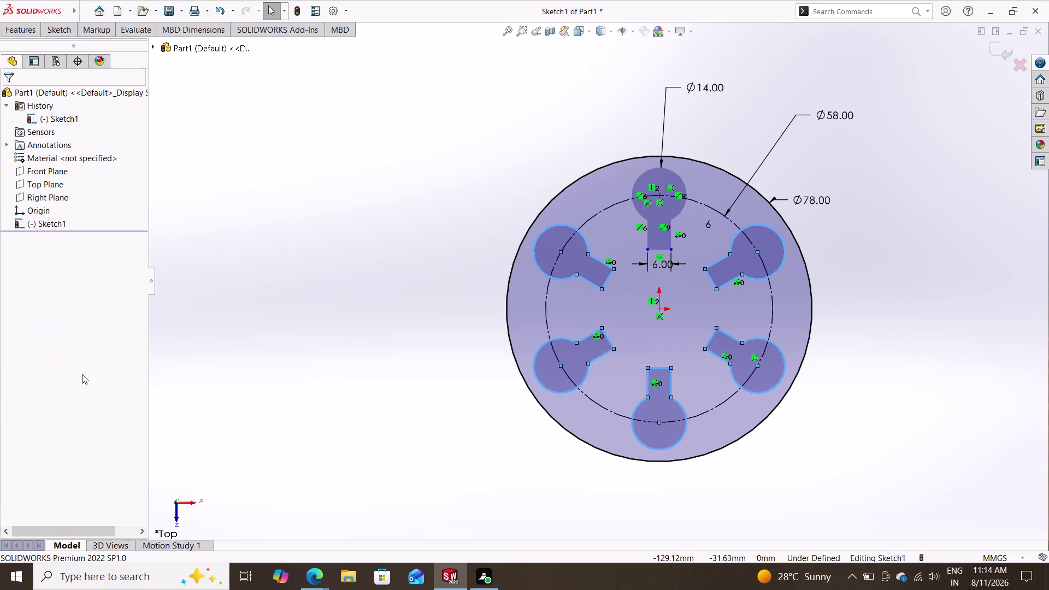
key(Escape)
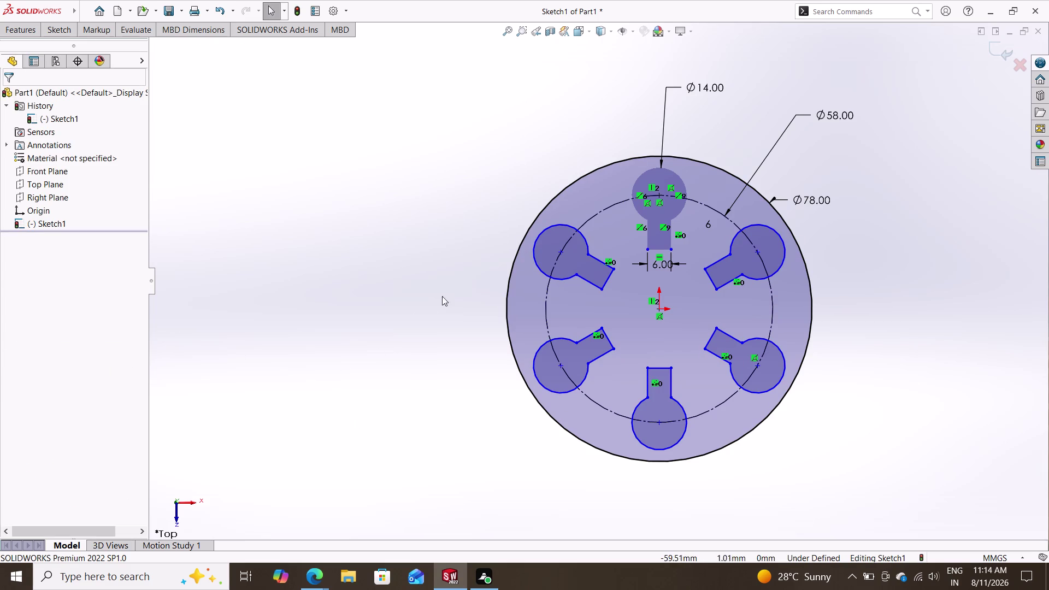
Reselect the upper-left and lower-left slot copies, then clear the selection again.
click(537, 255)
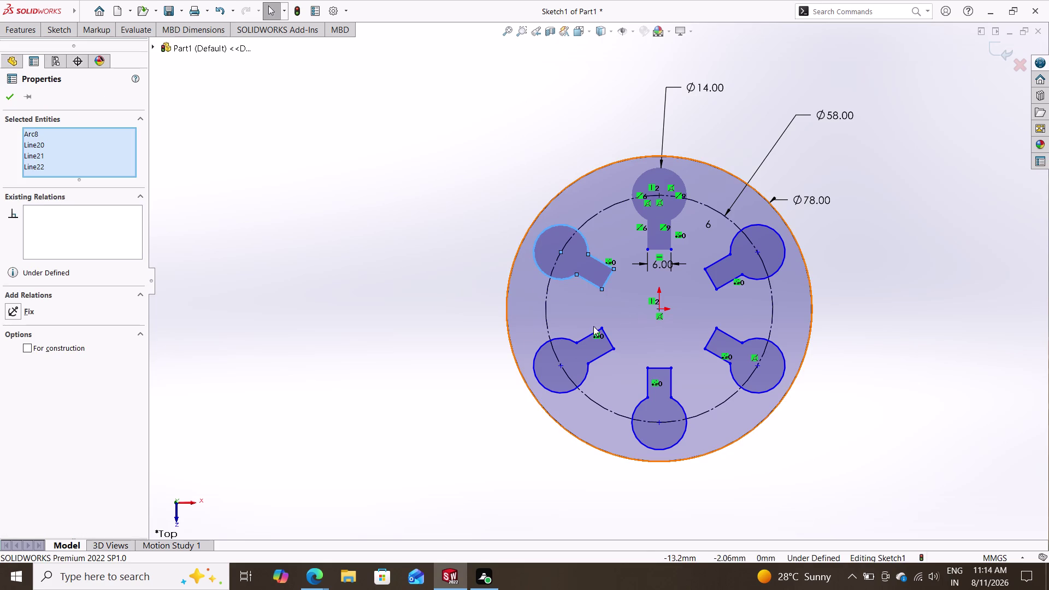
click(561, 352)
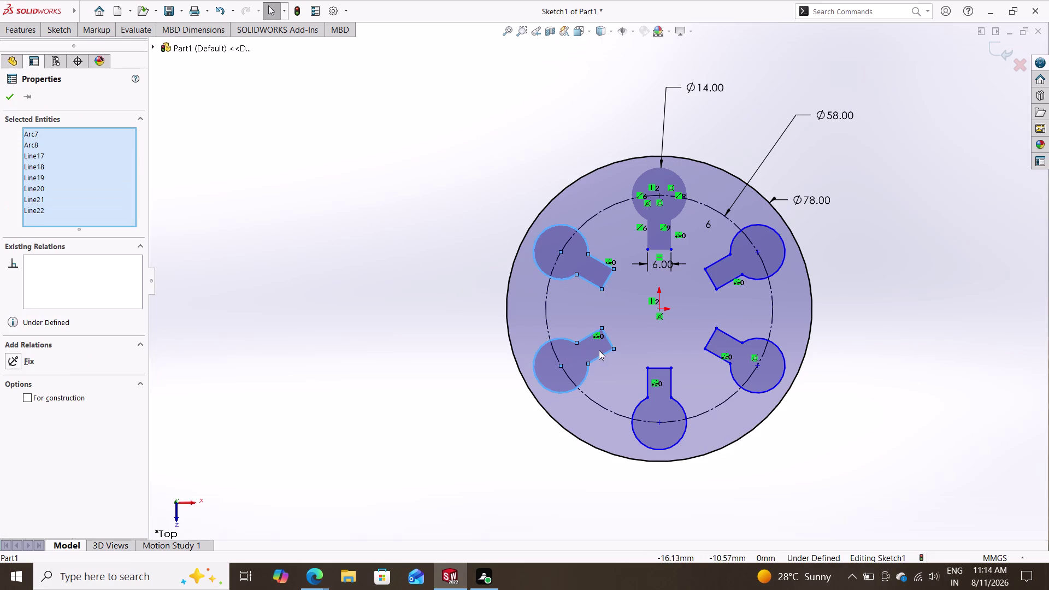
click(664, 395)
key(Escape)
key(Escape)
key(Escape)
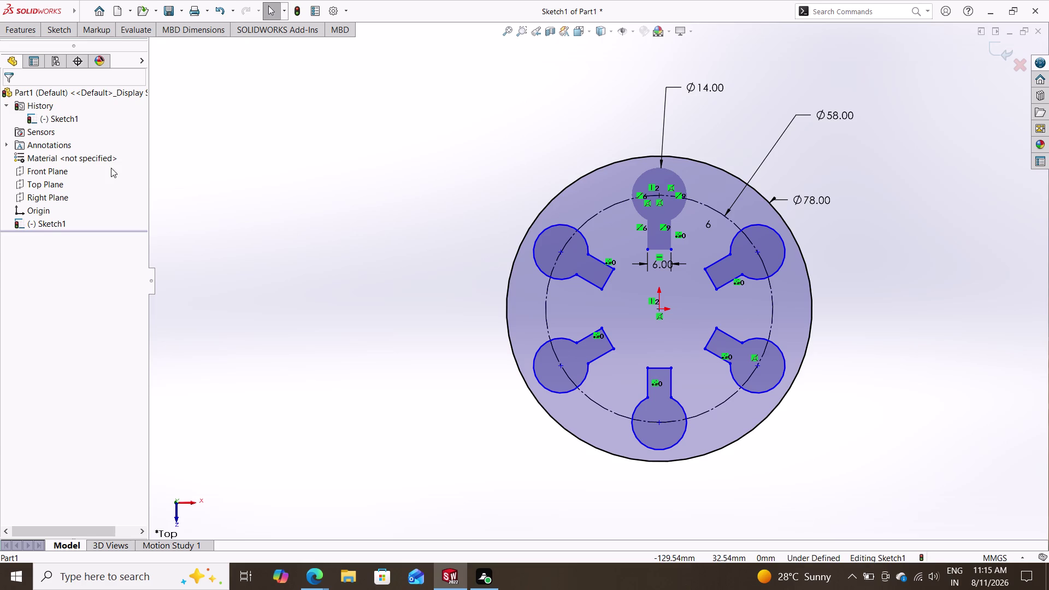
Add an 8.00 mm vertical dimension to the top keyhole neck.
click(53, 35)
click(63, 46)
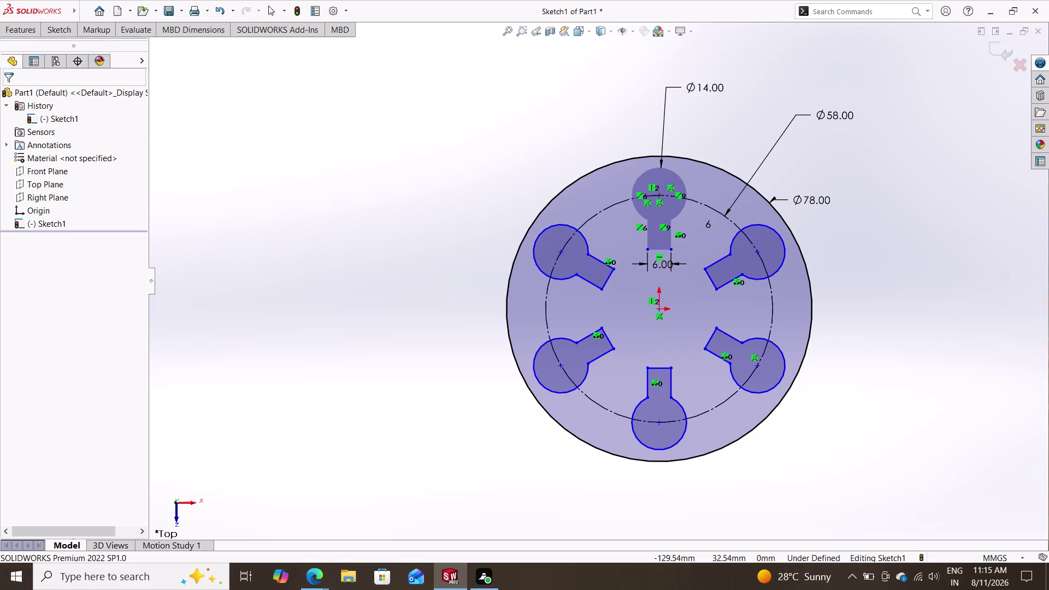
double_click(647, 250)
double_click(647, 219)
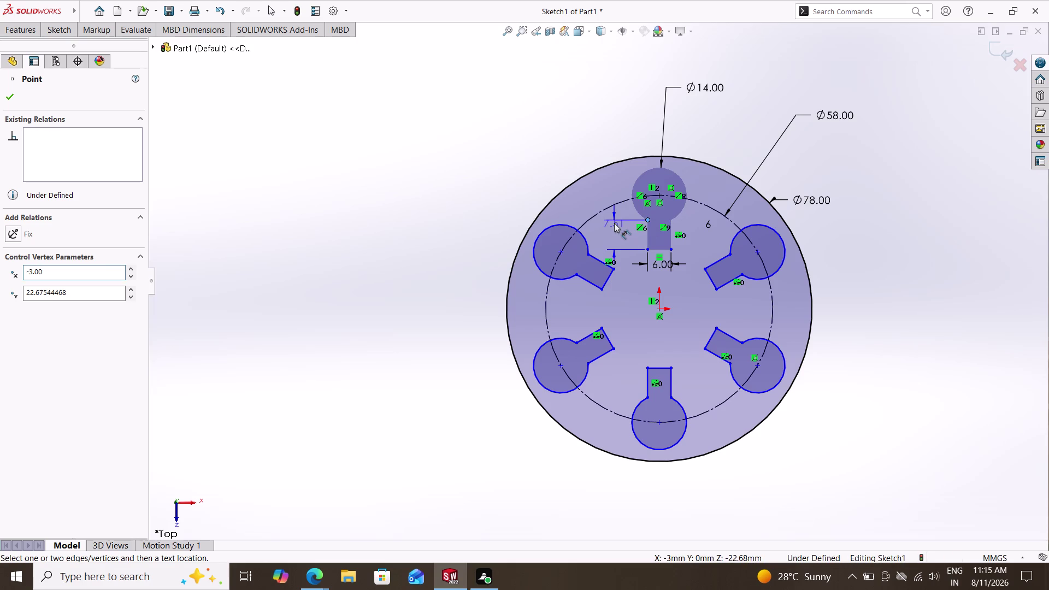
double_click(621, 225)
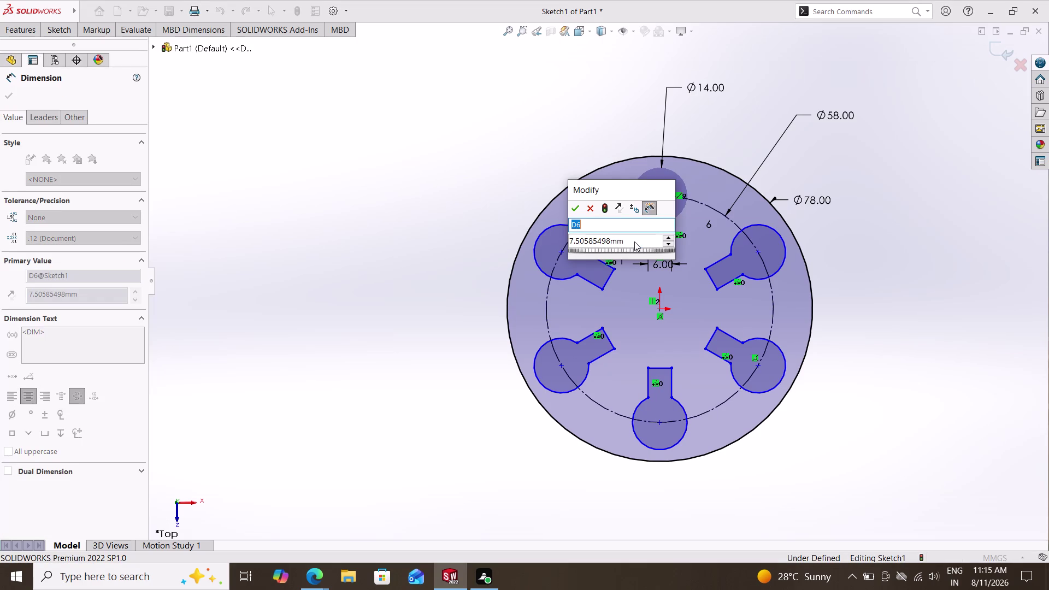
double_click(627, 244)
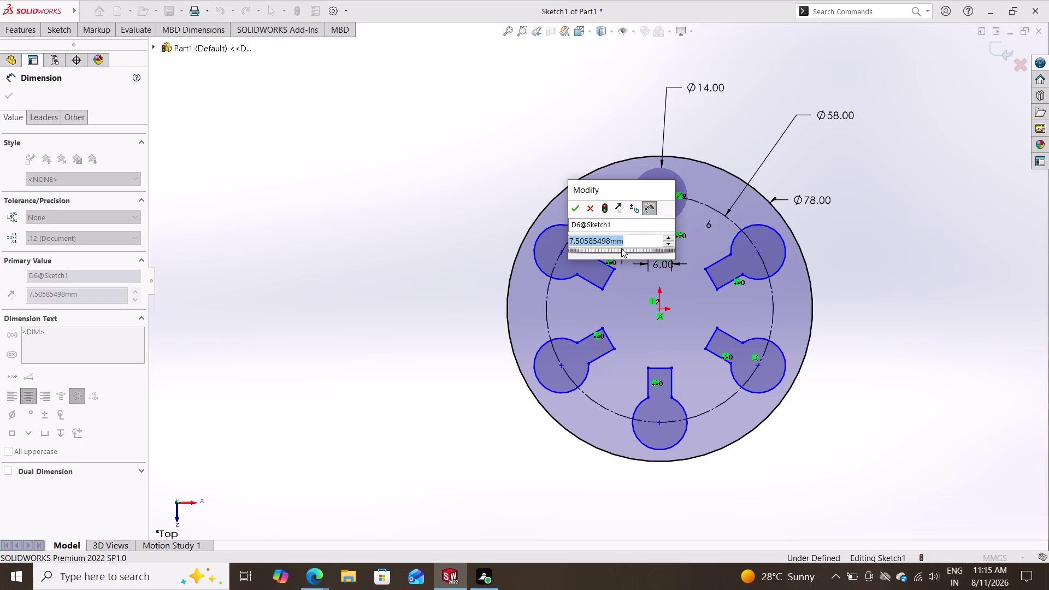
key(8)
key(Return)
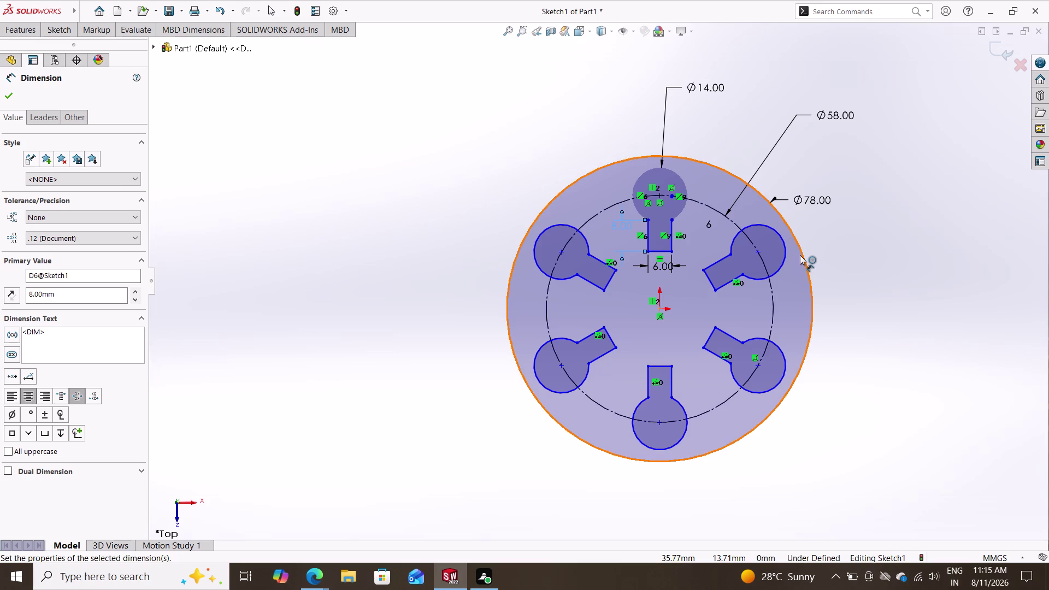
key(Escape)
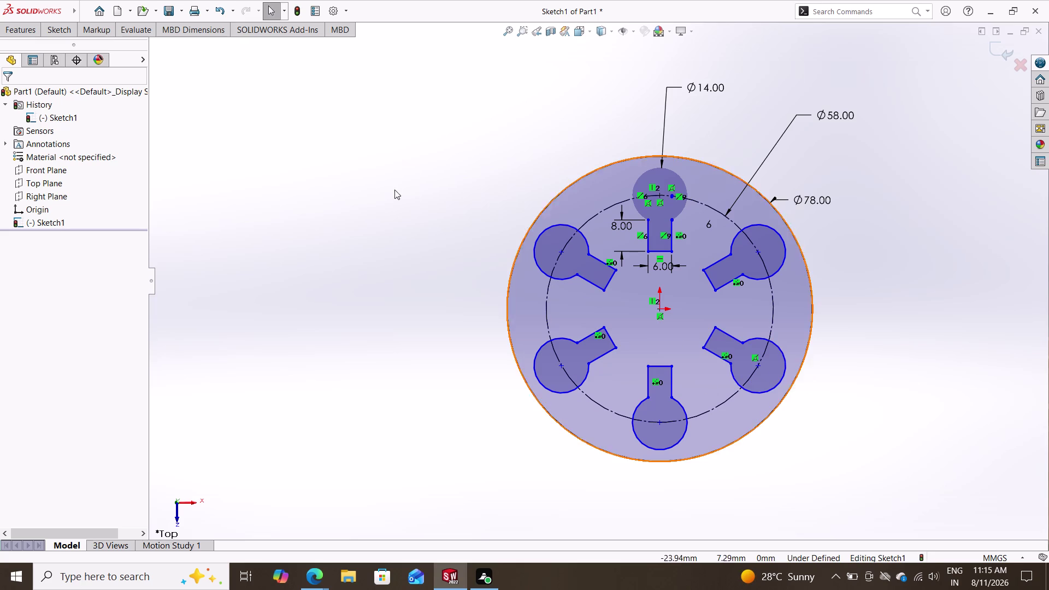
double_click(52, 28)
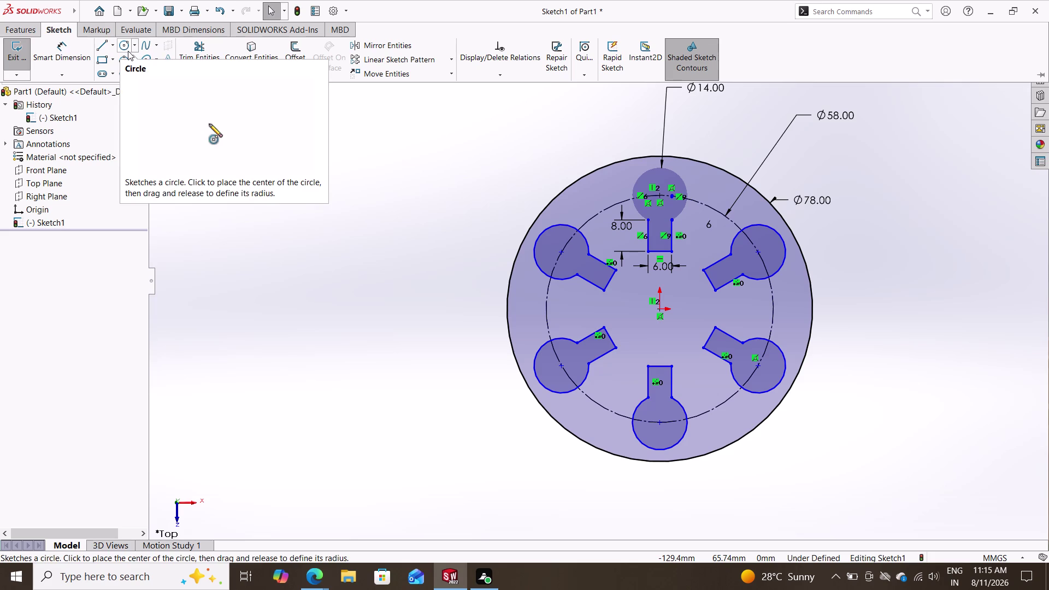
Draw two concentric circles above the Ø78 circle, centred over the top slot.
click(133, 46)
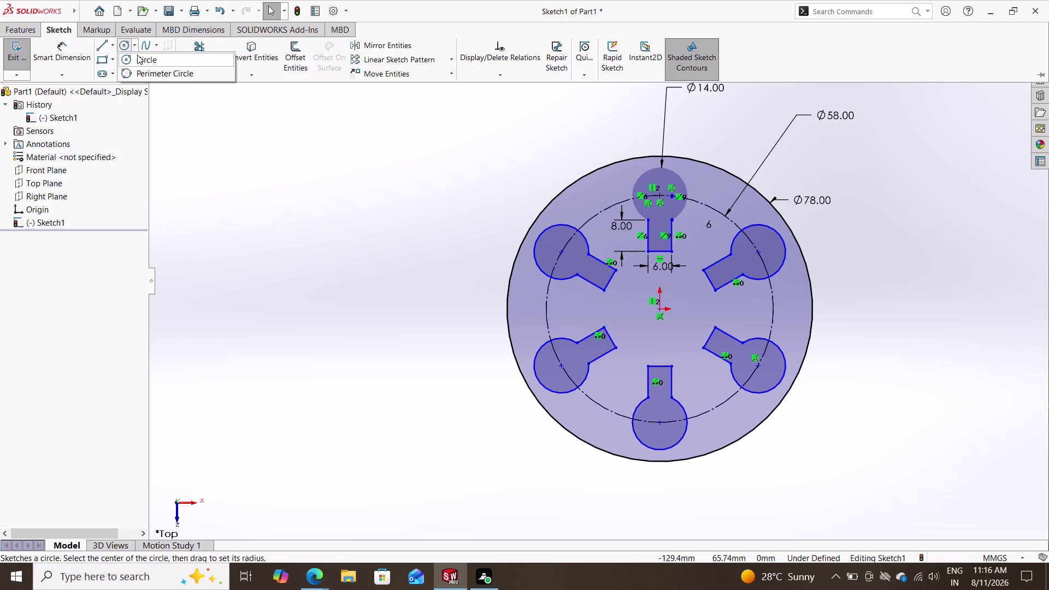
double_click(137, 55)
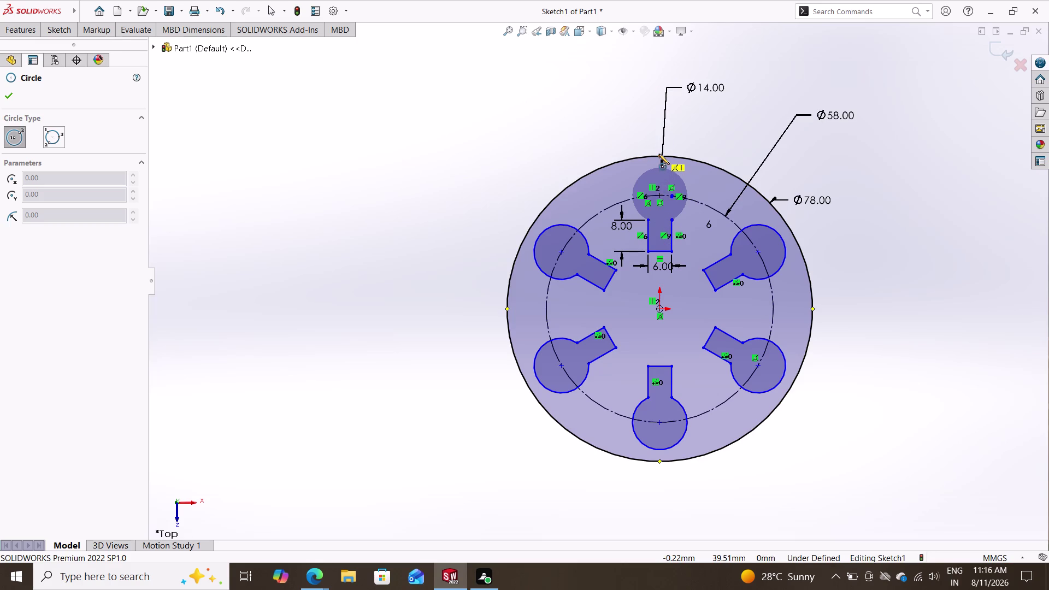
click(661, 57)
click(661, 57)
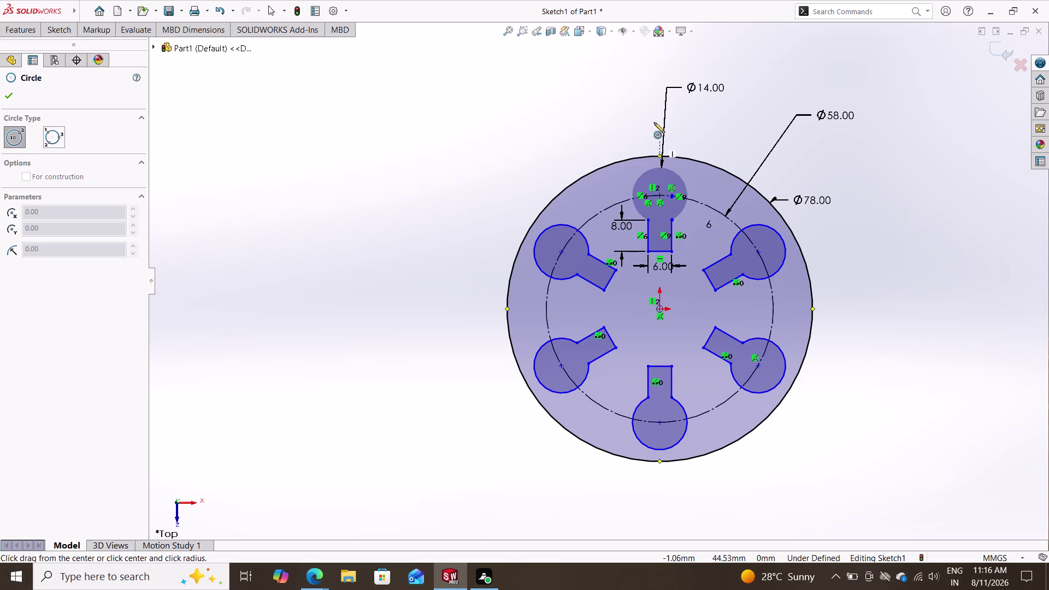
triple_click(660, 57)
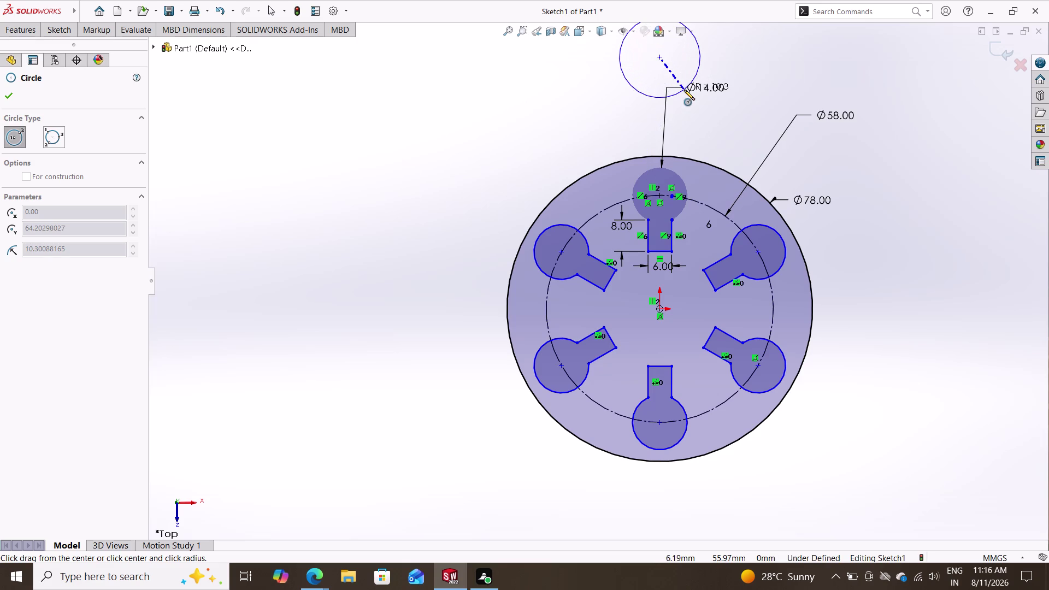
click(697, 74)
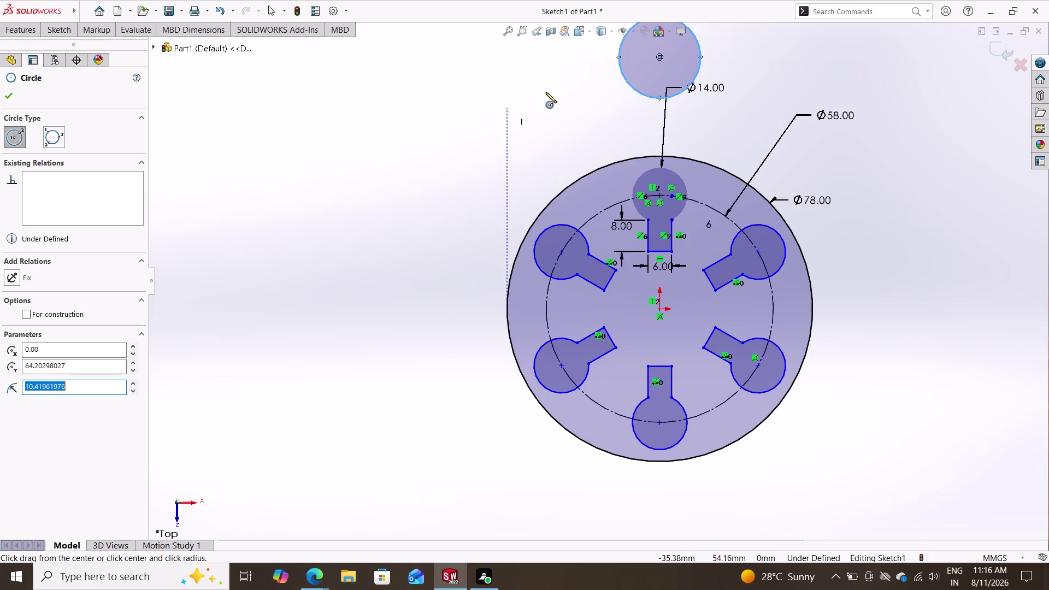
double_click(658, 58)
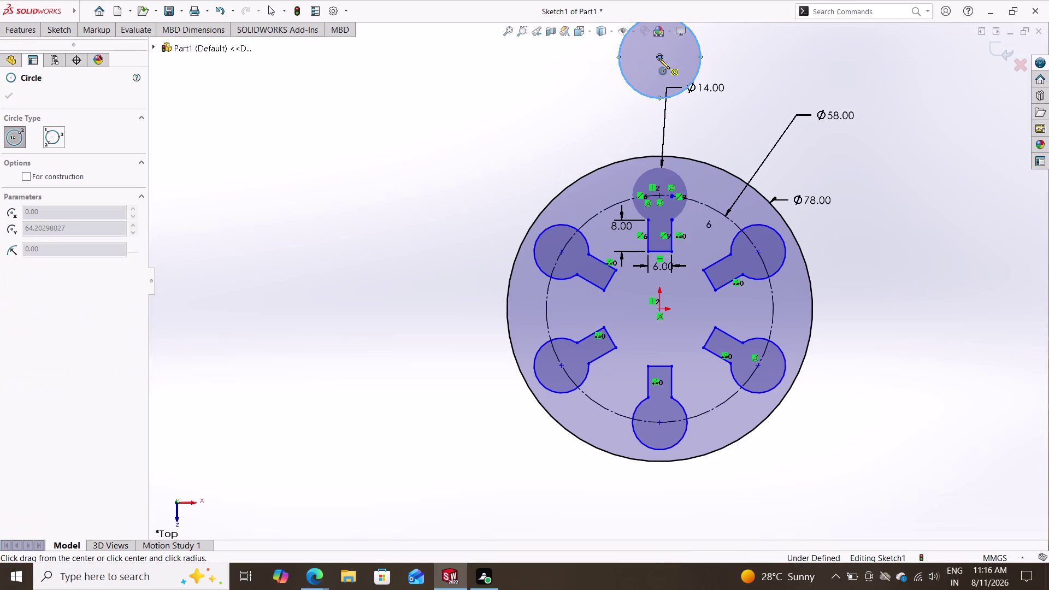
click(658, 55)
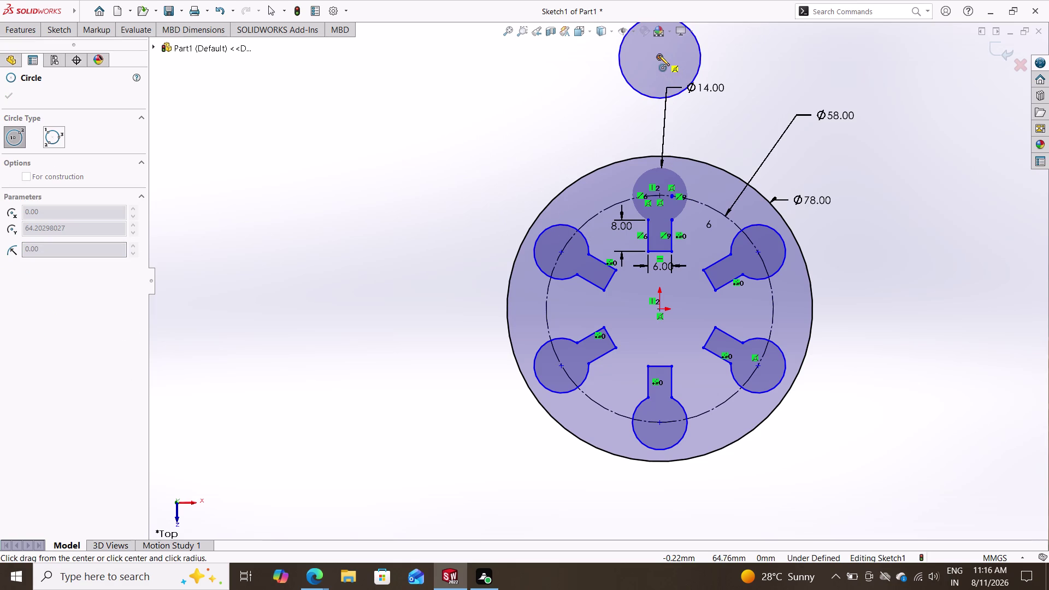
click(671, 78)
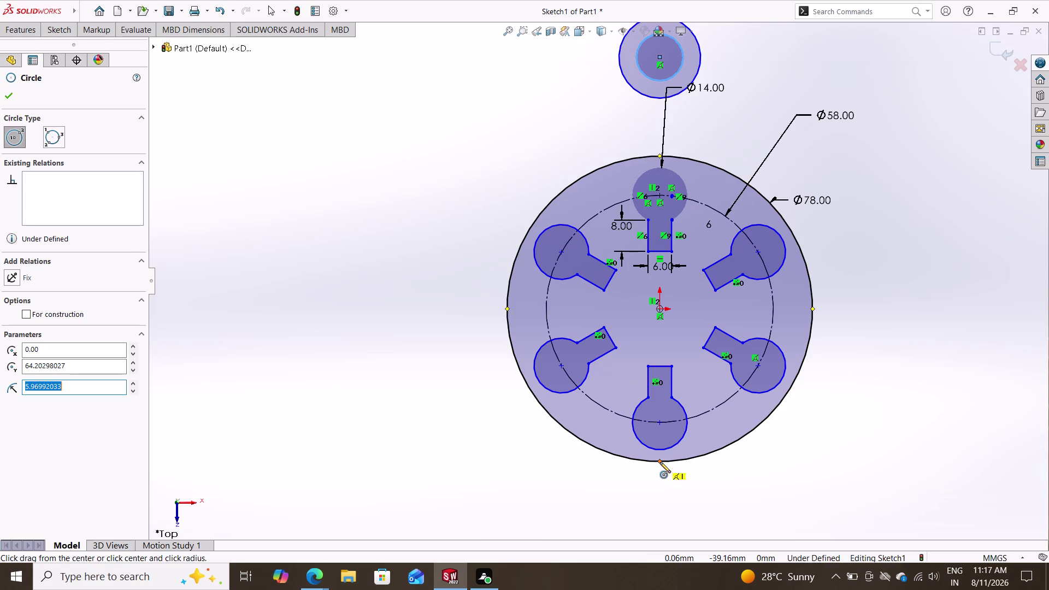
click(472, 464)
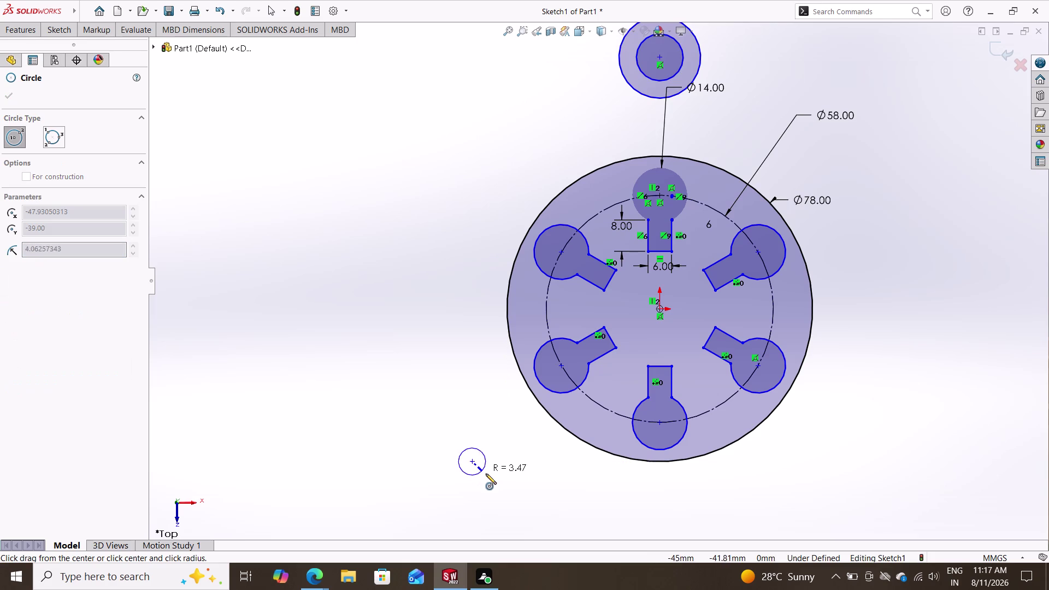
Draw an outer and a smaller concentric circle below-left of the Ø78 circle.
click(508, 476)
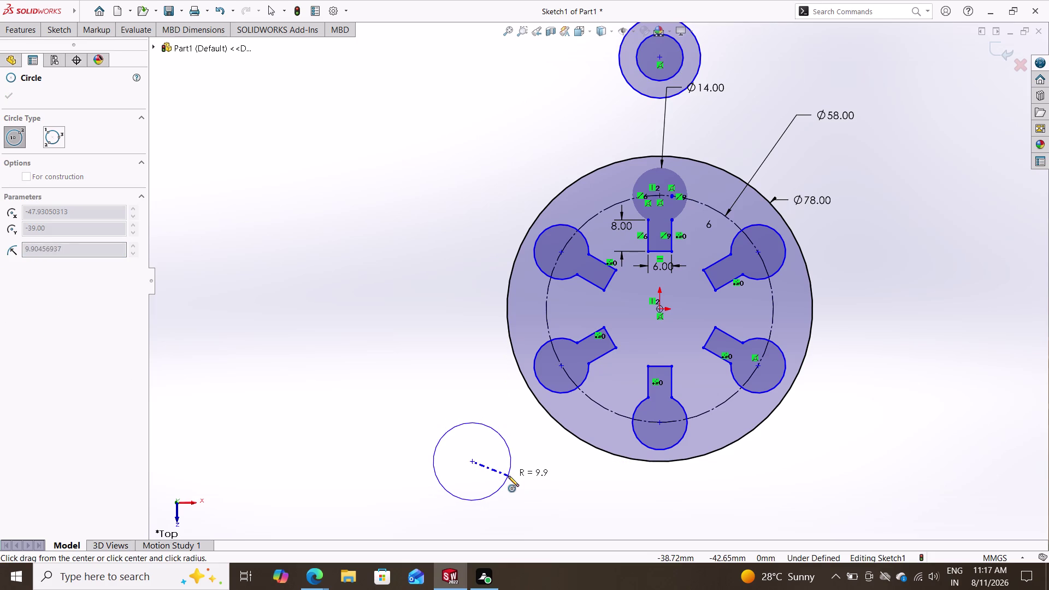
click(471, 461)
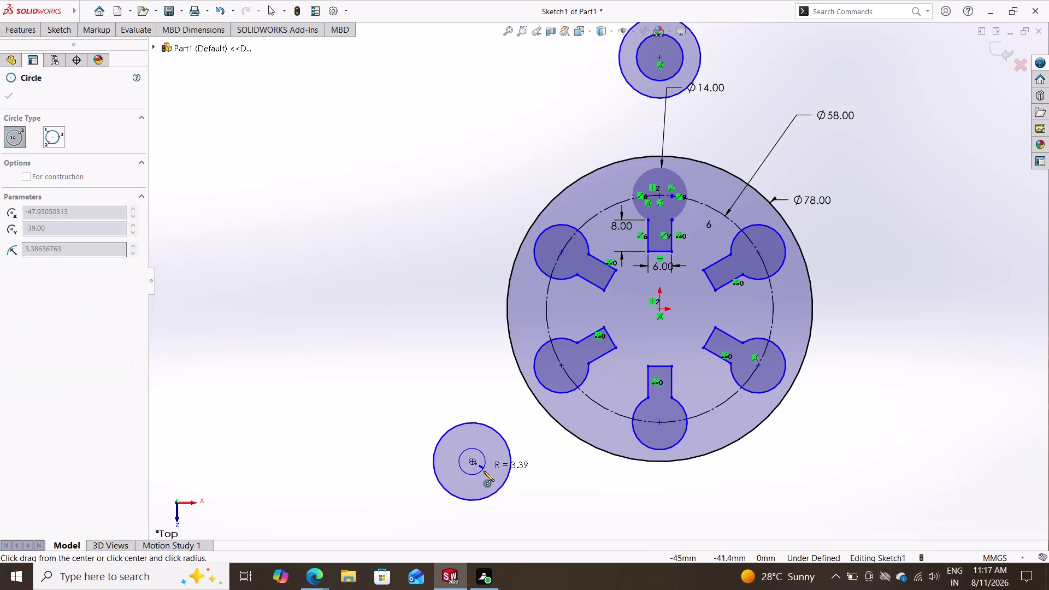
click(489, 474)
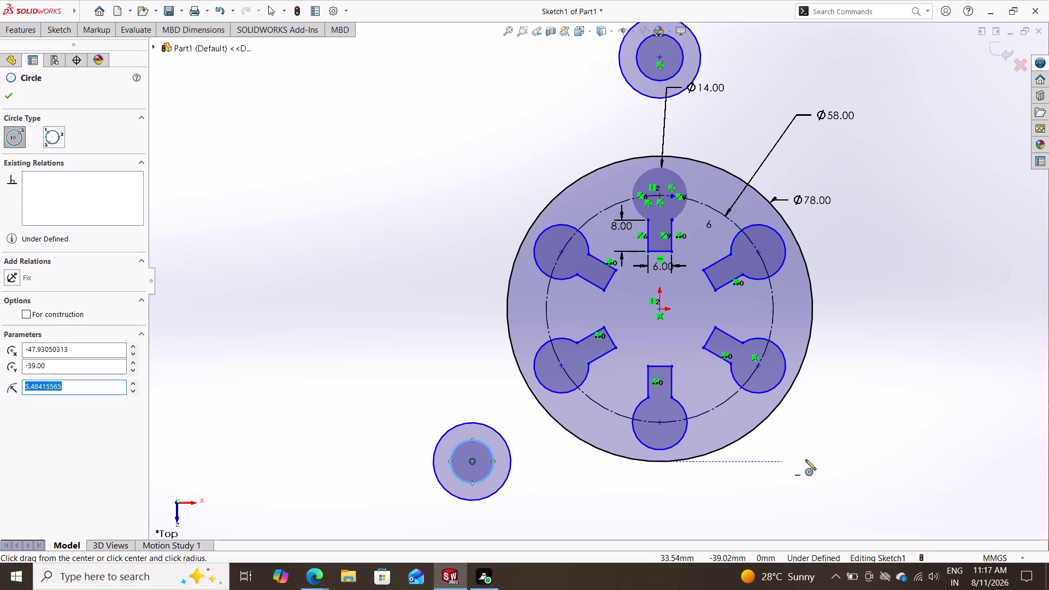
double_click(837, 462)
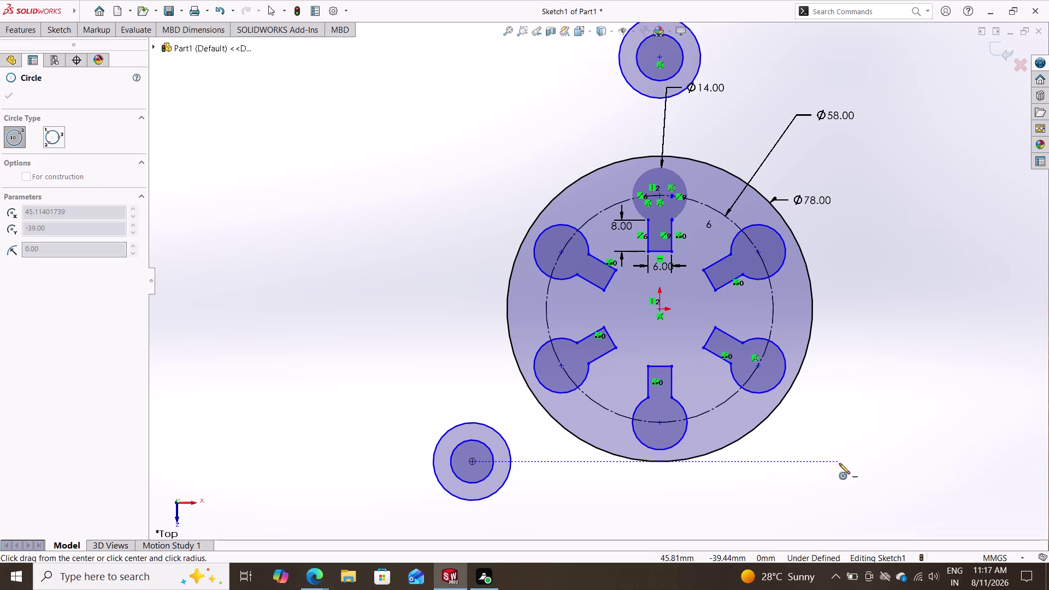
Place a small circle at lower right, level with the lower-left circle centre.
double_click(839, 462)
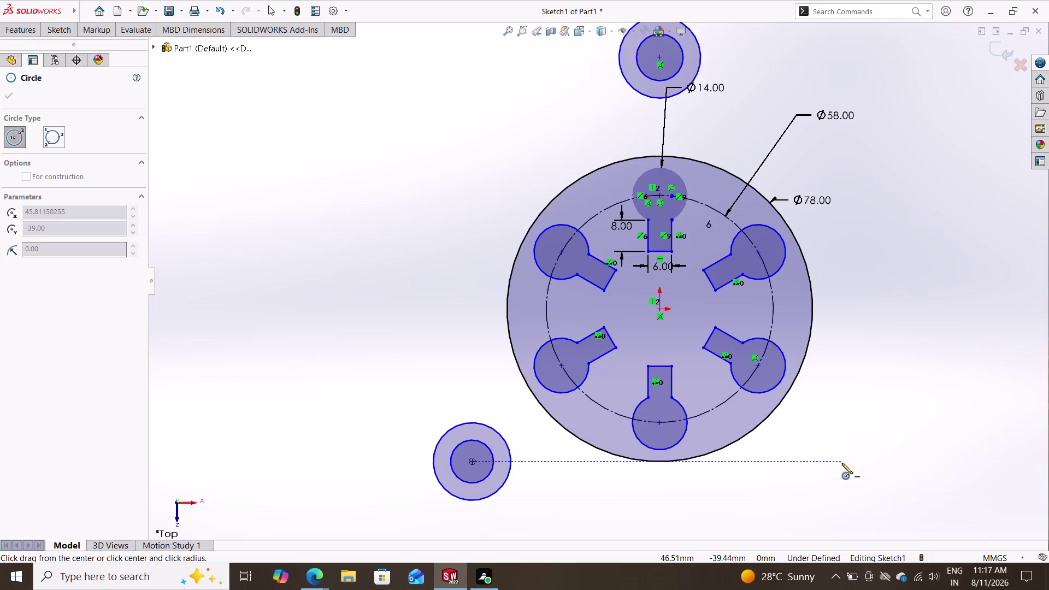
double_click(837, 460)
click(838, 460)
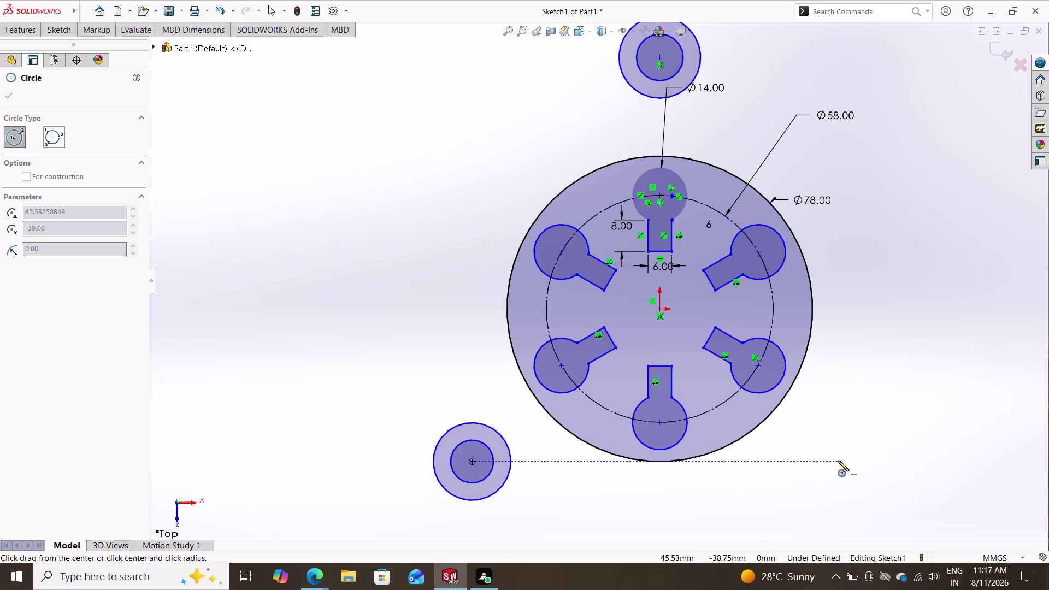
click(839, 458)
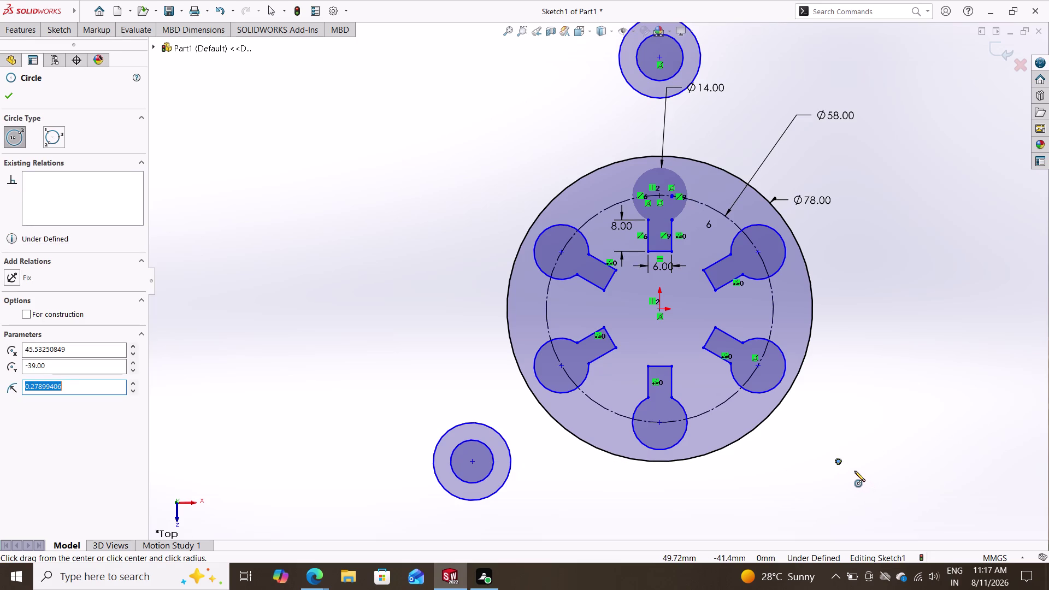
scroll(up, 3)
scroll(down, 3)
scroll(down, 3)
scroll(down, 3)
scroll(down, 3)
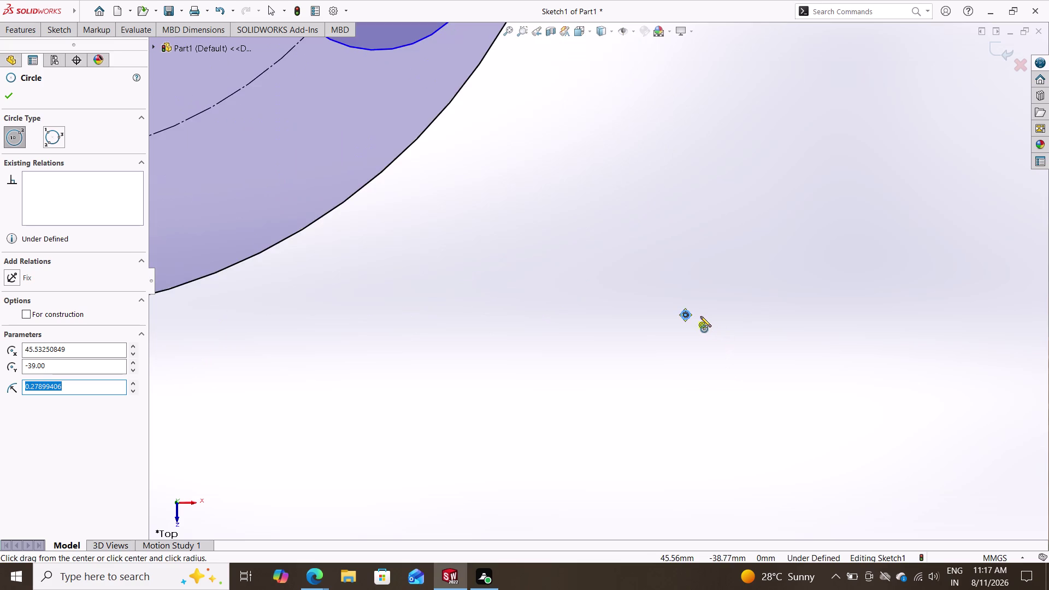
scroll(down, 3)
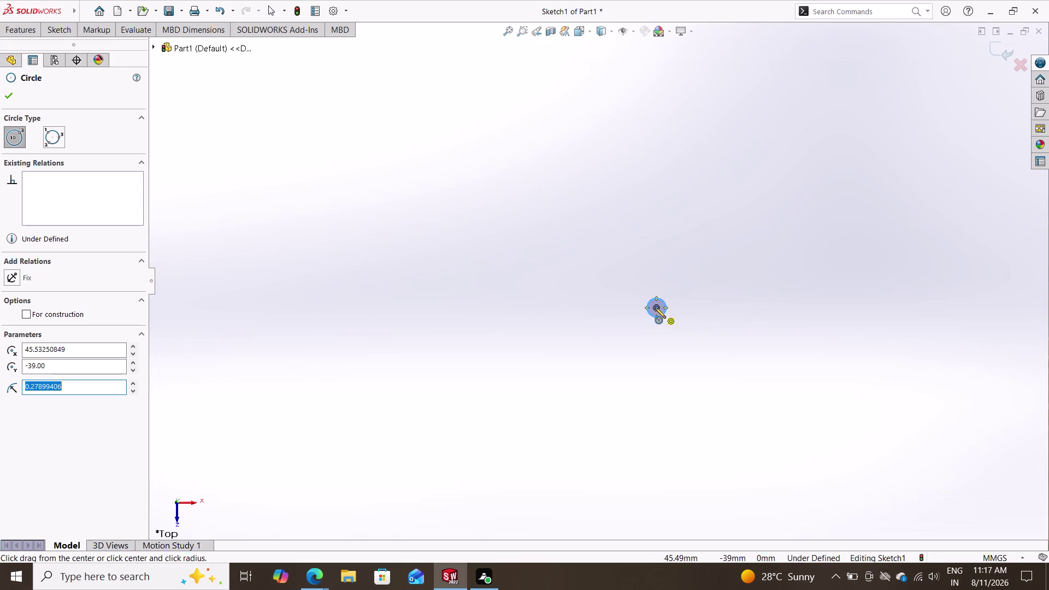
Draw a second circle concentric with the small lower-right circle.
click(655, 306)
click(686, 347)
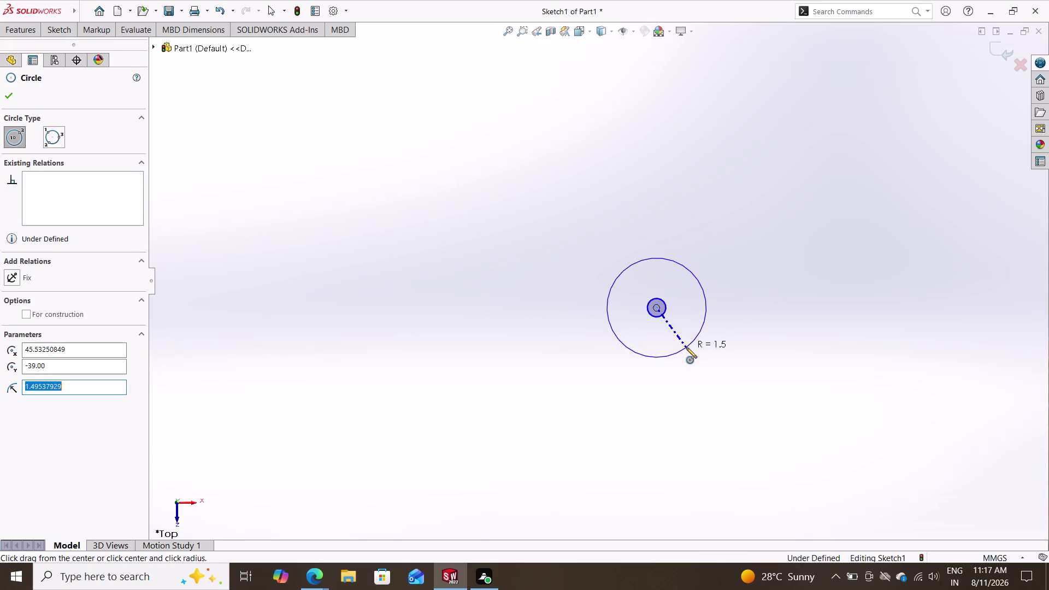
key(Escape)
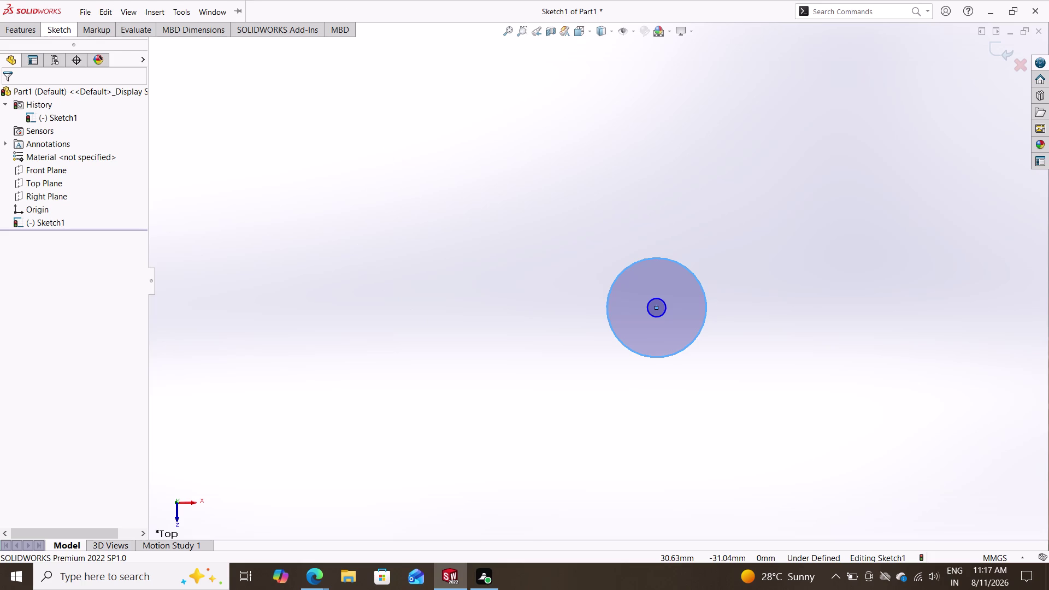
scroll(down, 3)
scroll(up, 3)
scroll(up, 3)
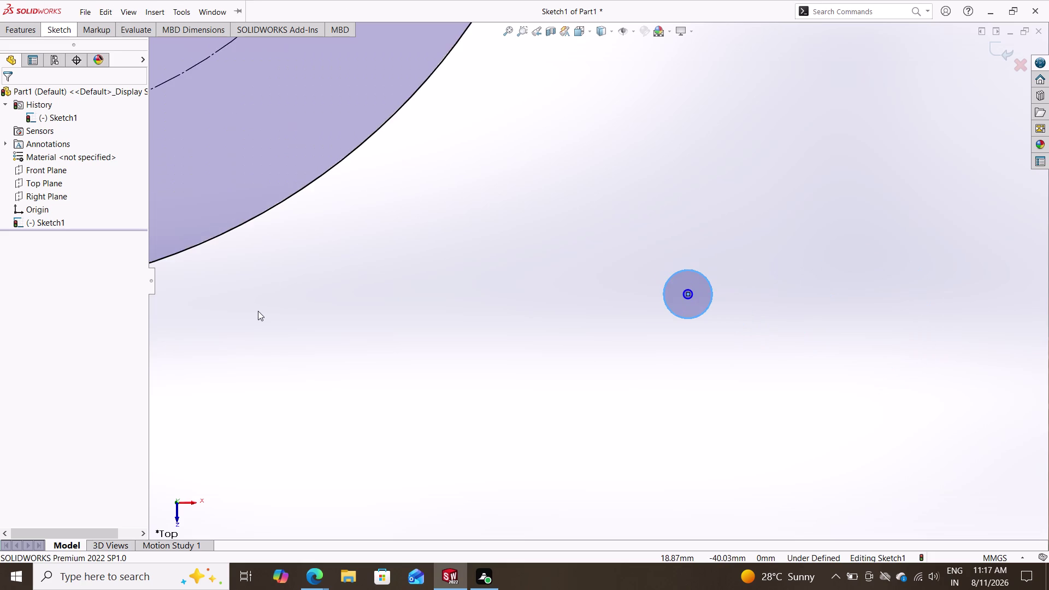
scroll(up, 3)
scroll(up, 3)
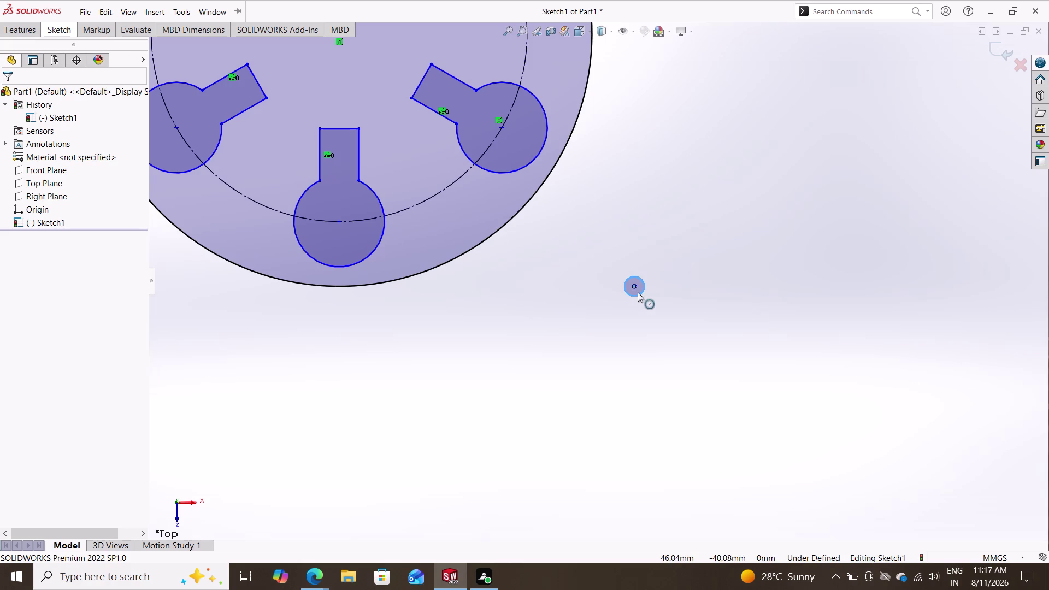
key(Escape)
key(Escape)
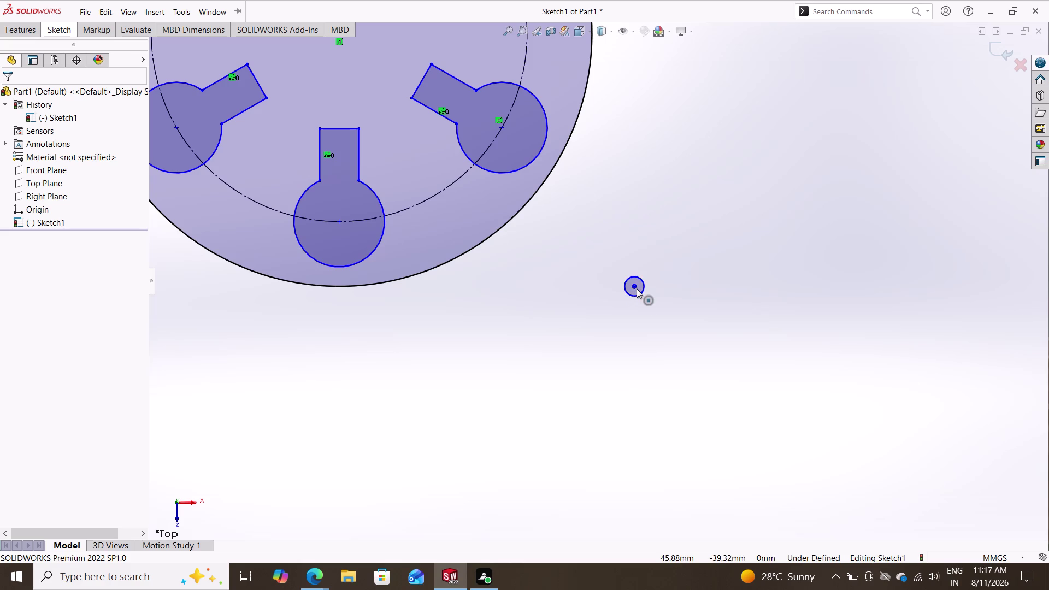
key(Escape)
Select the small lower-right circle.
click(638, 286)
scroll(down, 3)
scroll(up, 3)
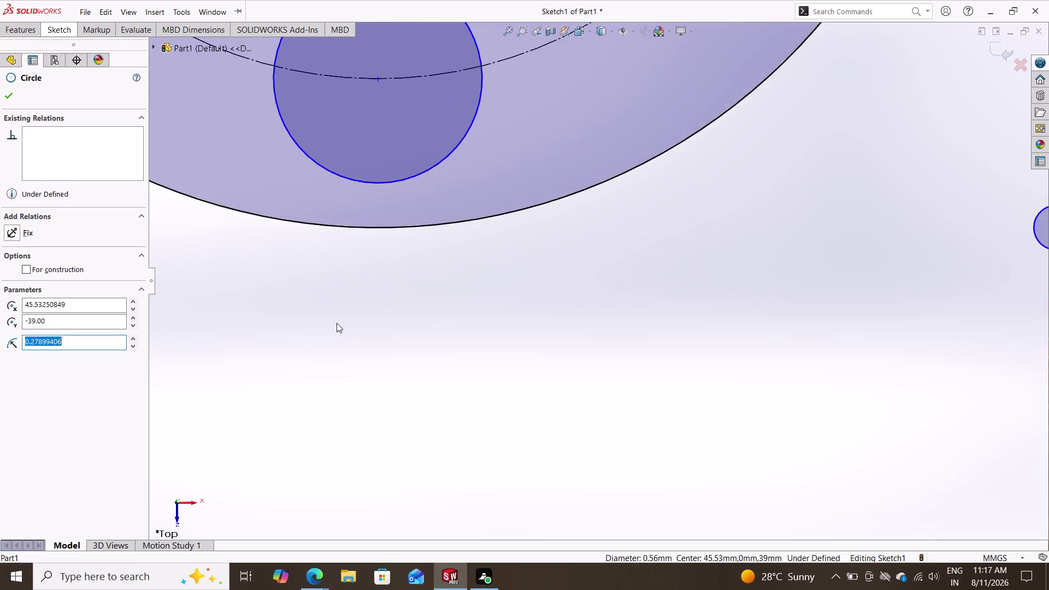
scroll(up, 3)
Make Arc13 and Arc14 equal, then add Arc12 to the Equal relation.
click(238, 287)
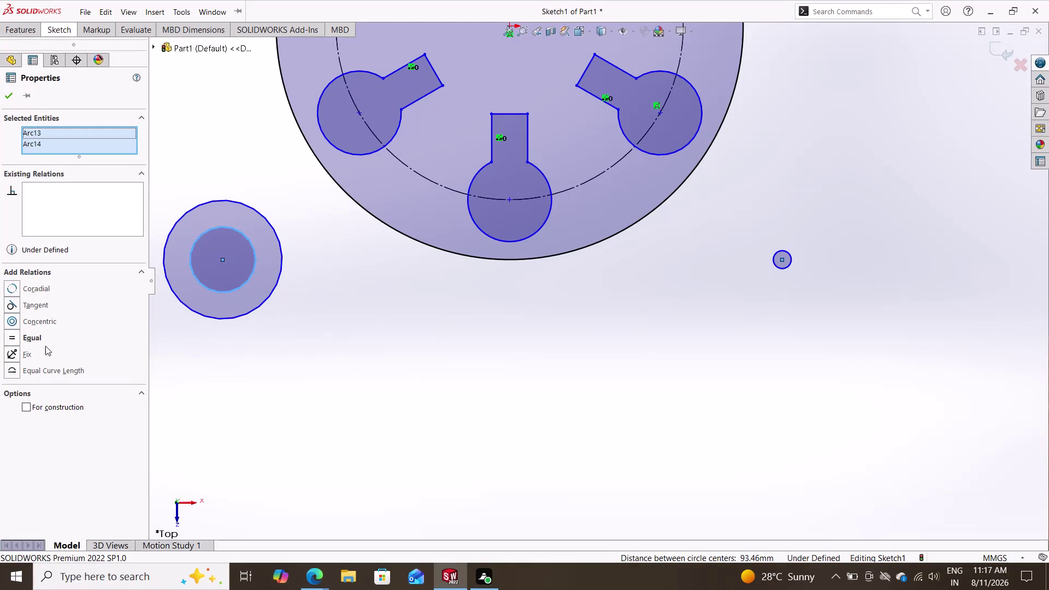
double_click(44, 337)
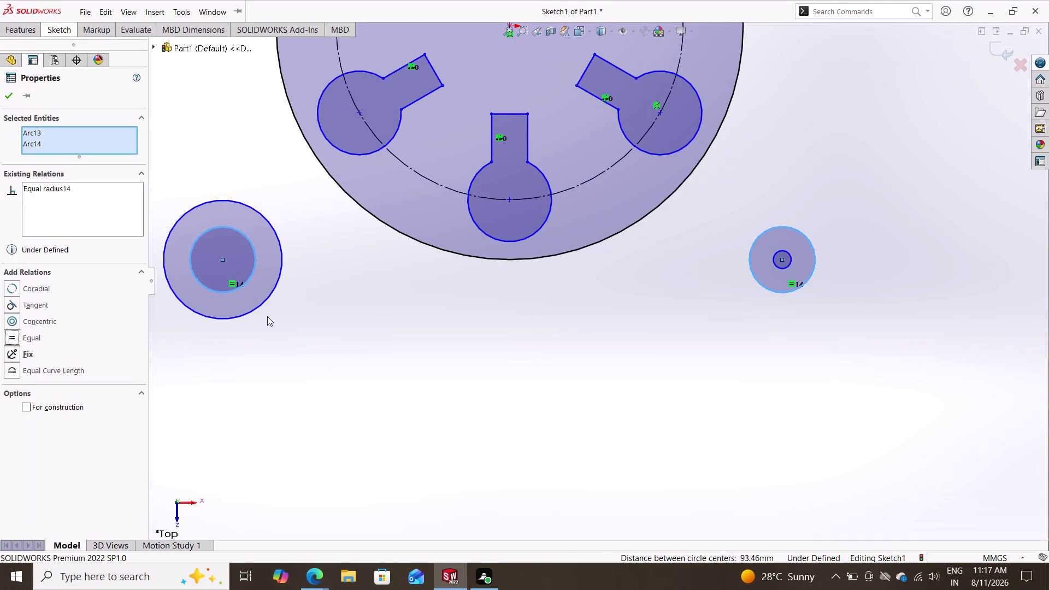
click(264, 299)
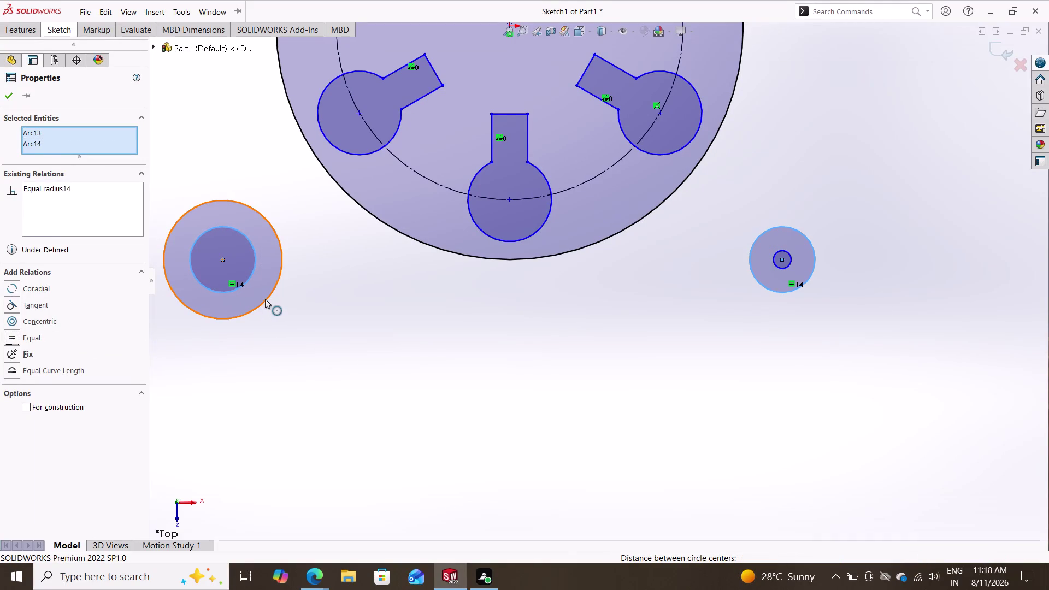
double_click(811, 274)
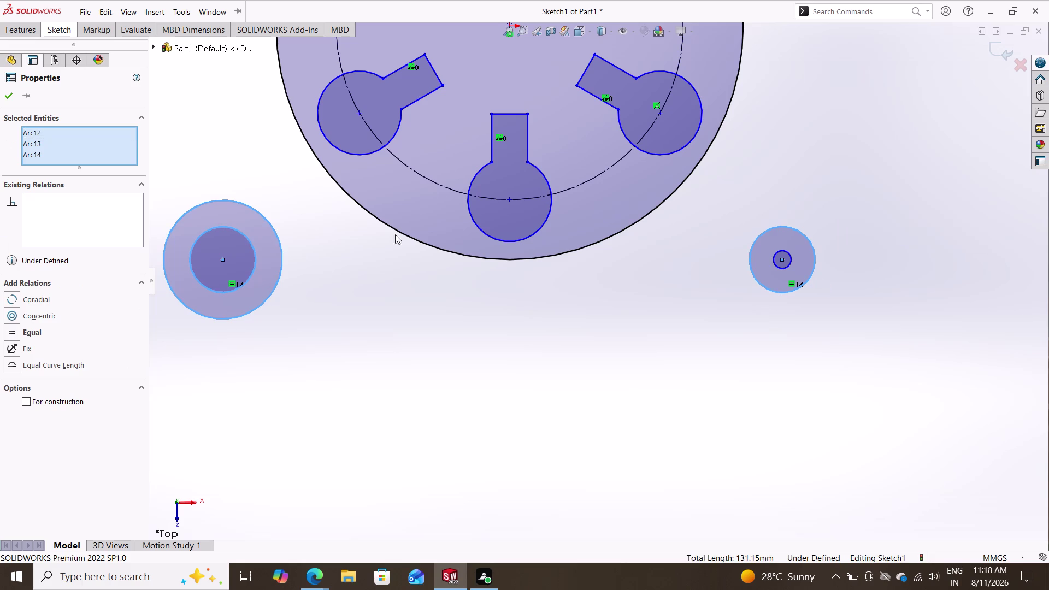
click(8, 332)
key(Escape)
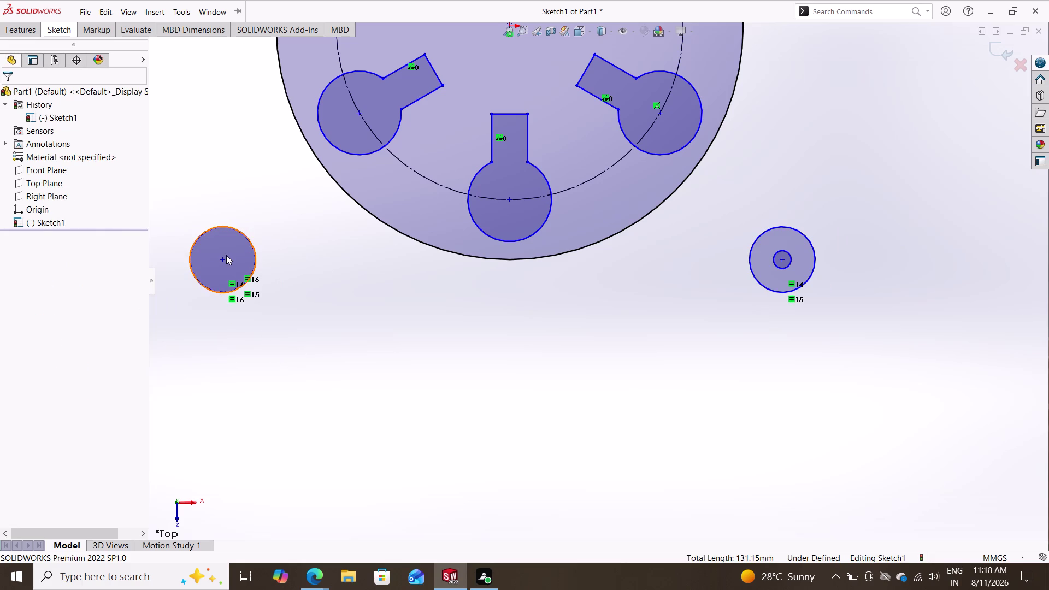
Dimension the right ring's inner circle at Ø18.
scroll(up, 3)
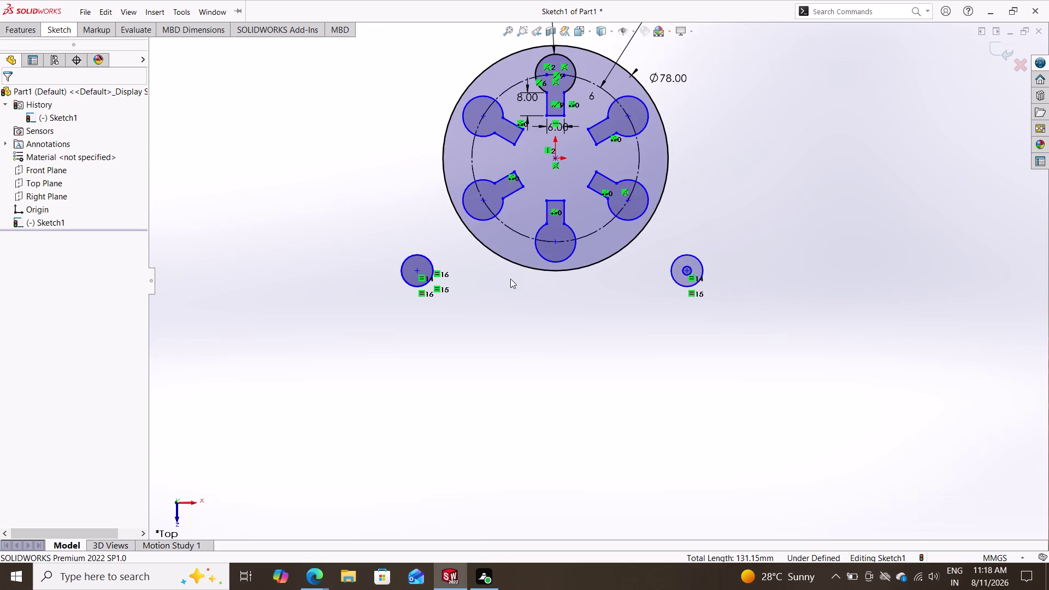
scroll(down, 3)
scroll(down, 3)
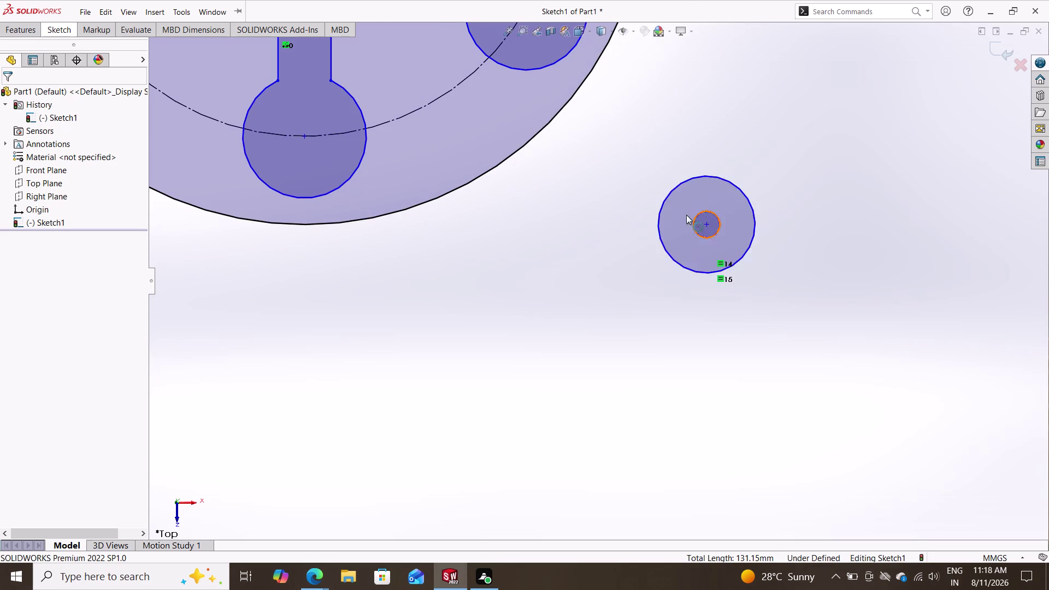
click(64, 29)
click(63, 46)
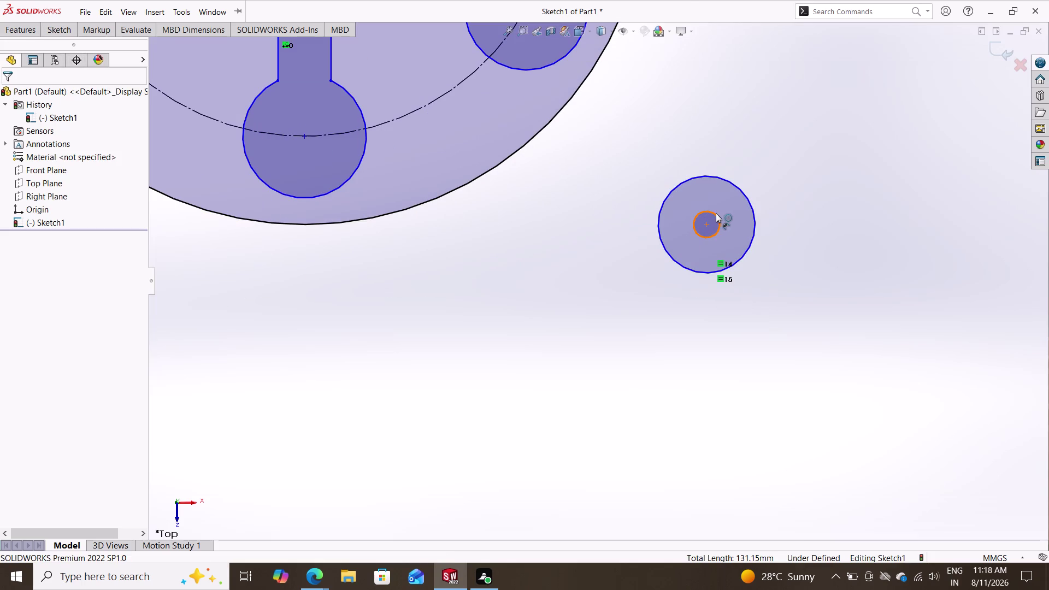
click(715, 213)
click(762, 154)
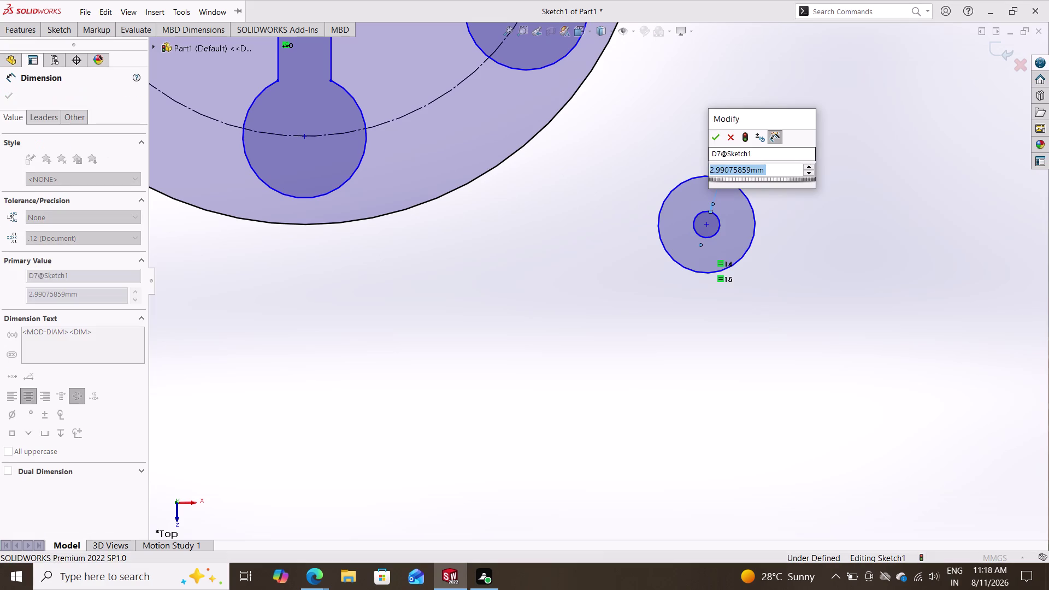
text(18)
key(Return)
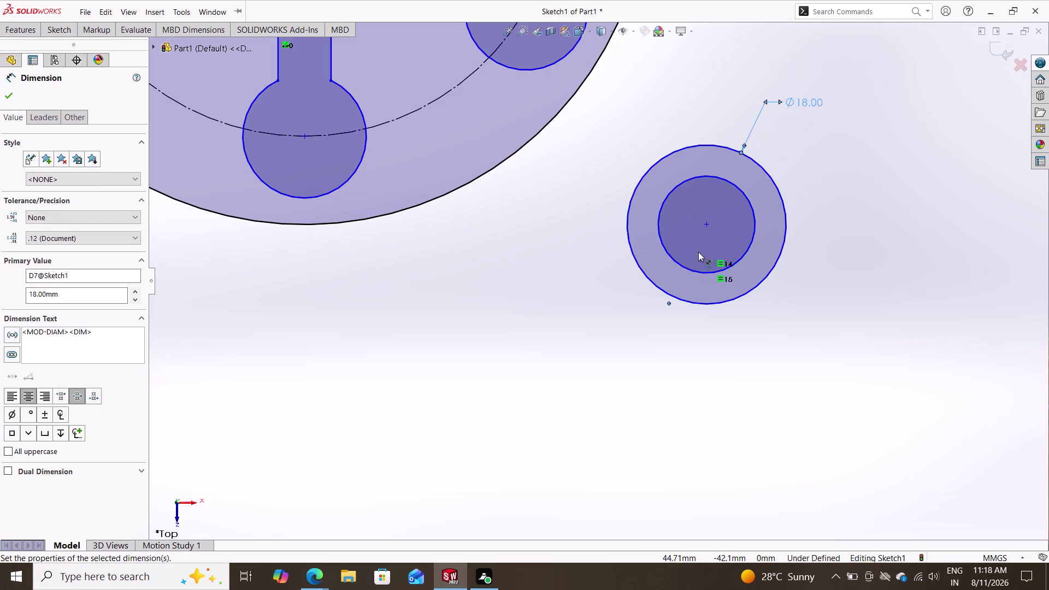
Dimension the right ring's outer circle at Ø36.
click(743, 193)
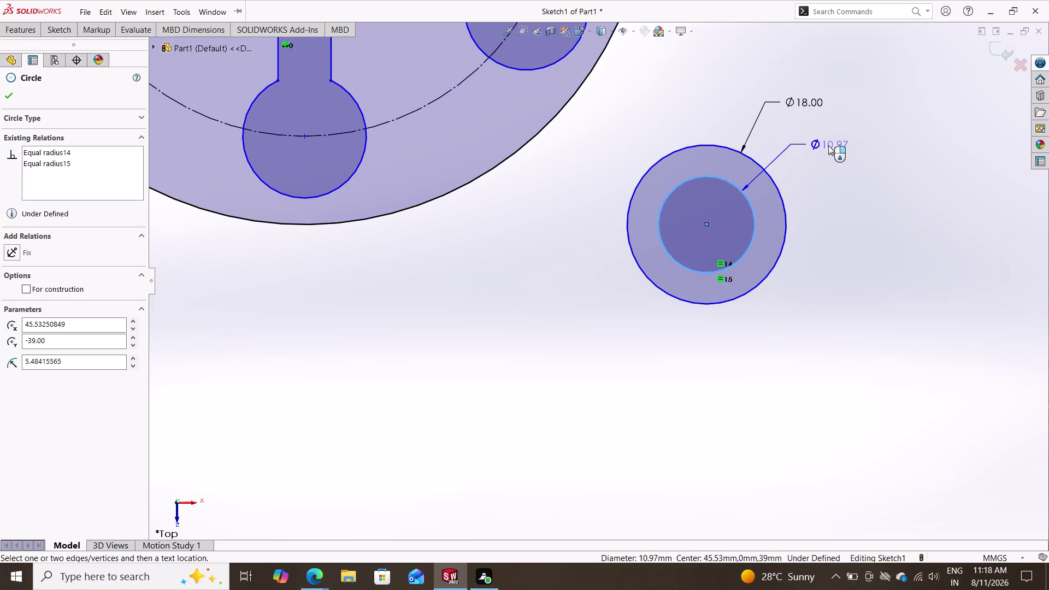
click(828, 145)
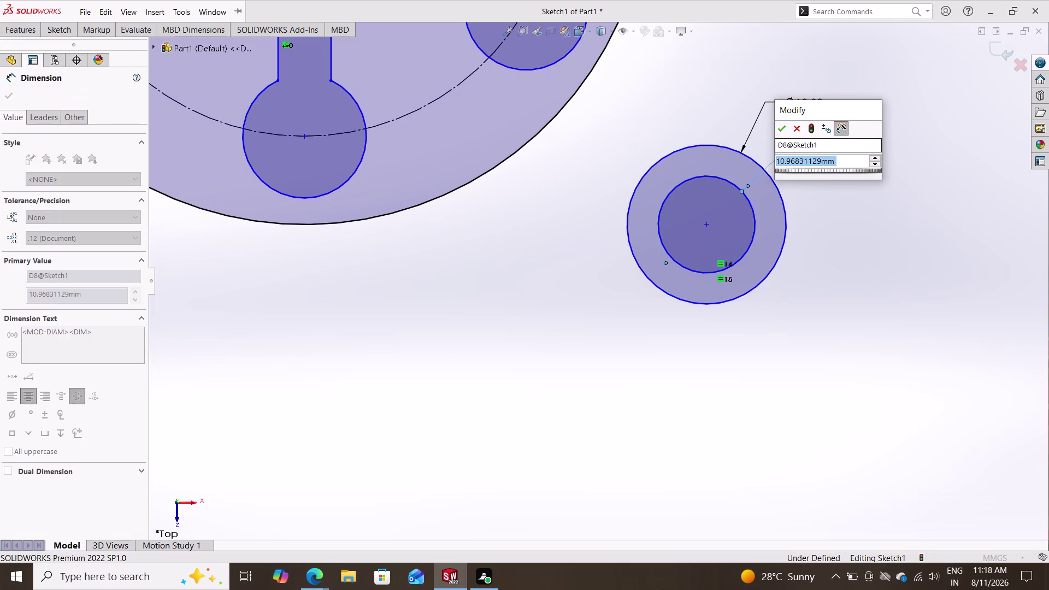
text(36)
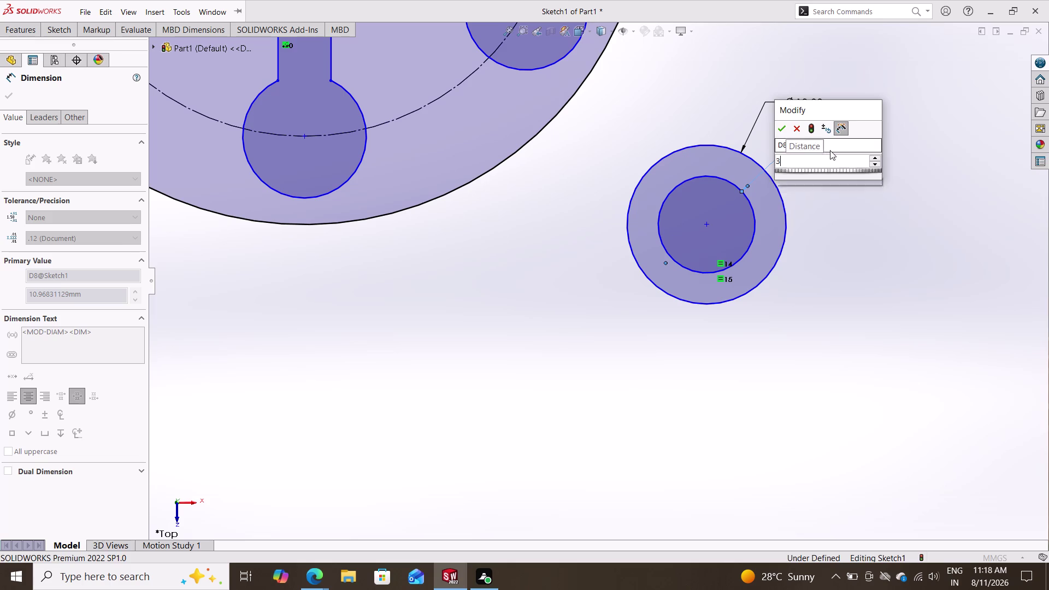
key(Return)
scroll(down, 3)
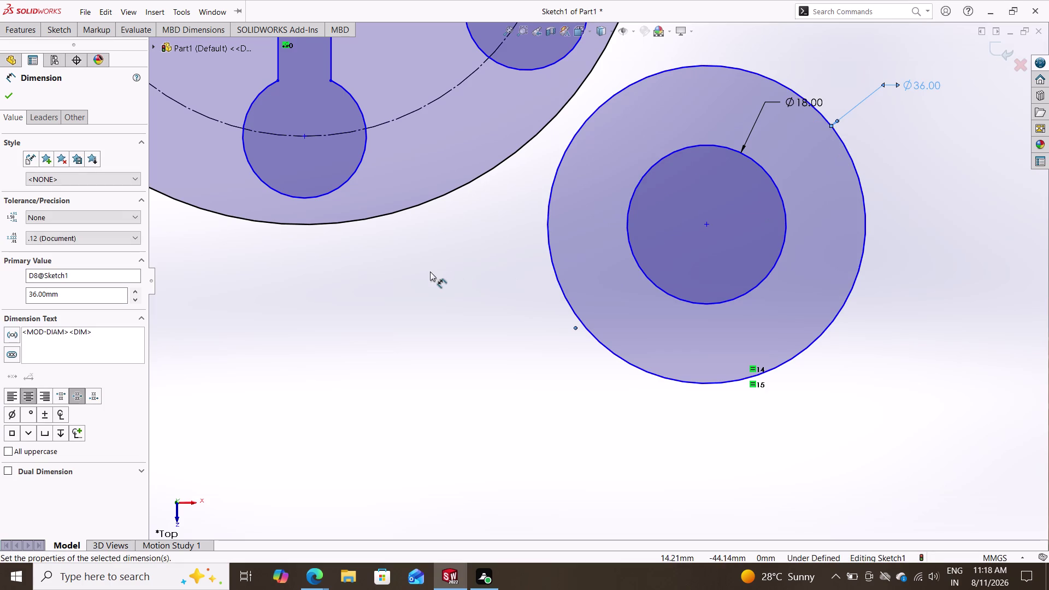
scroll(down, 3)
scroll(up, 3)
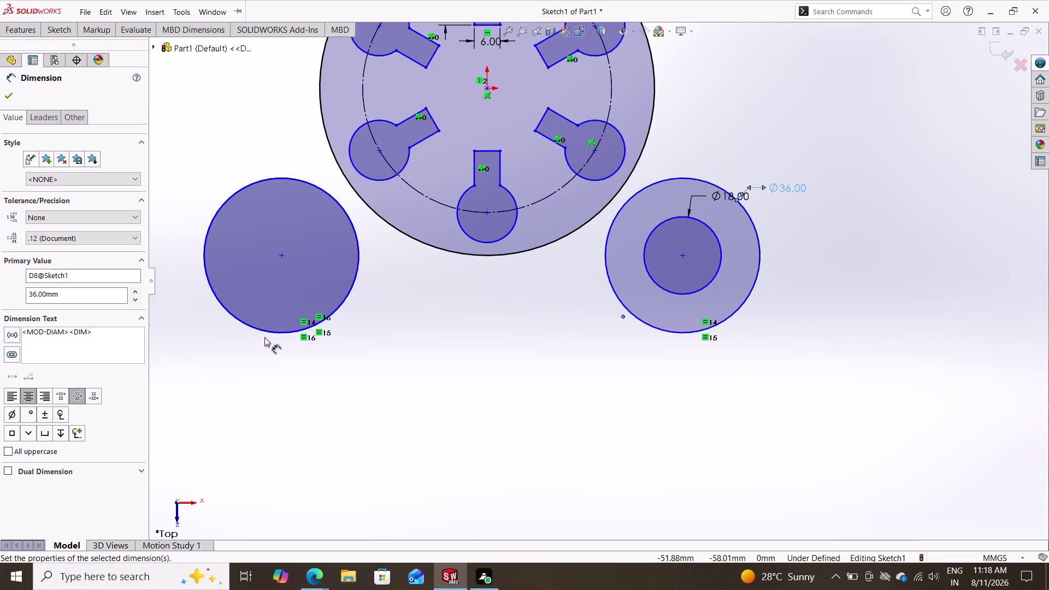
key(Escape)
key(Escape)
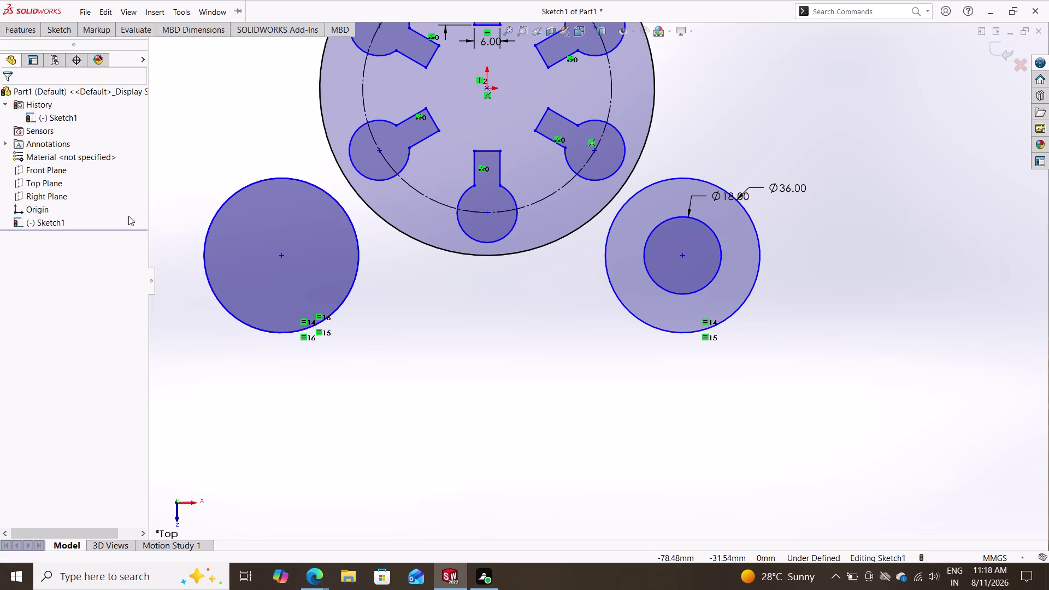
Draw a smaller circle centred on the lower-left circle's centre point.
click(55, 30)
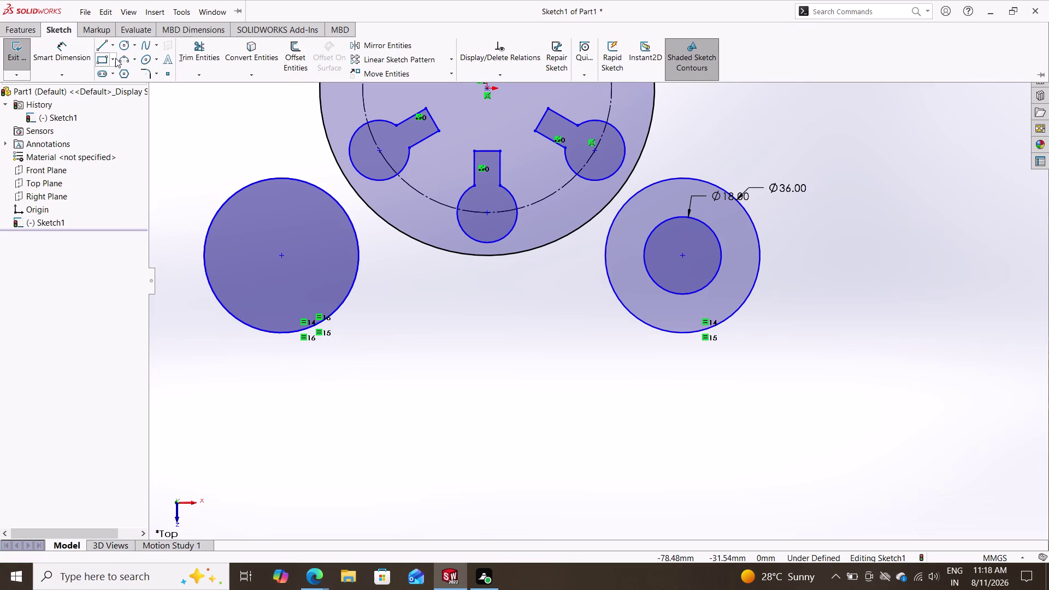
click(125, 51)
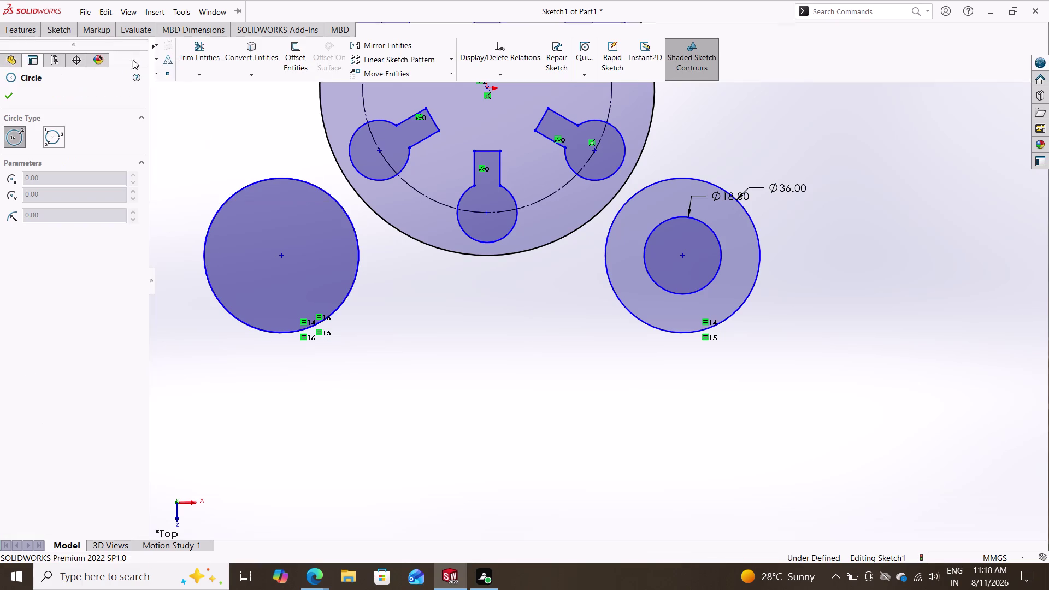
double_click(283, 255)
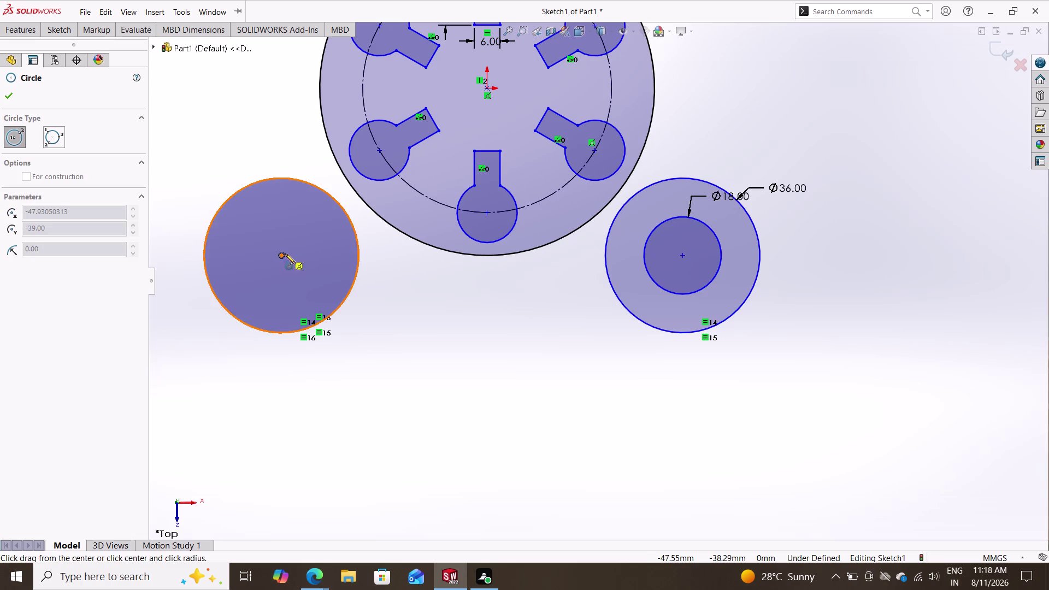
click(282, 254)
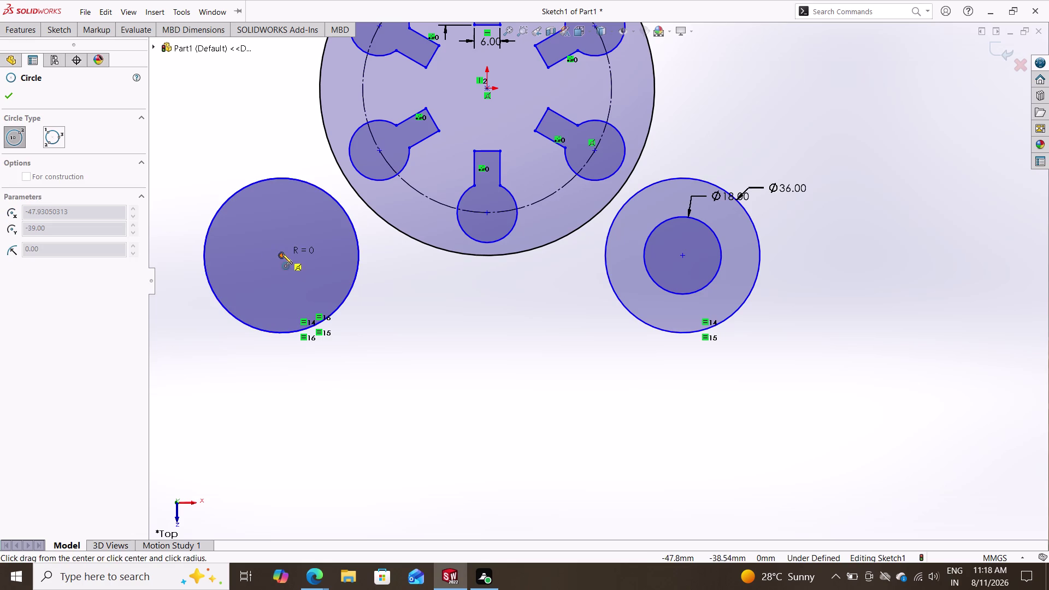
click(311, 280)
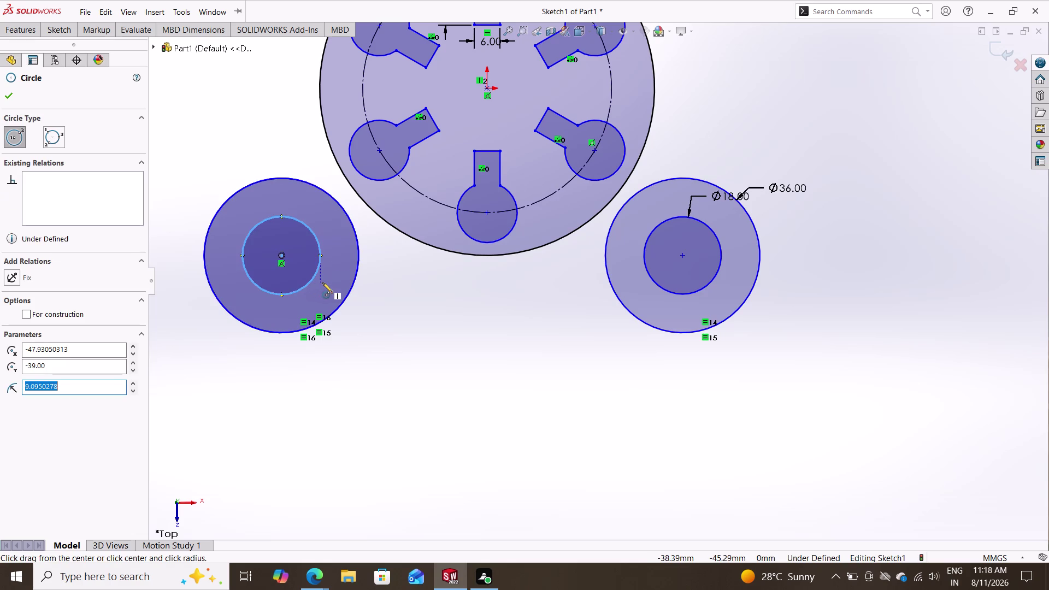
key(Escape)
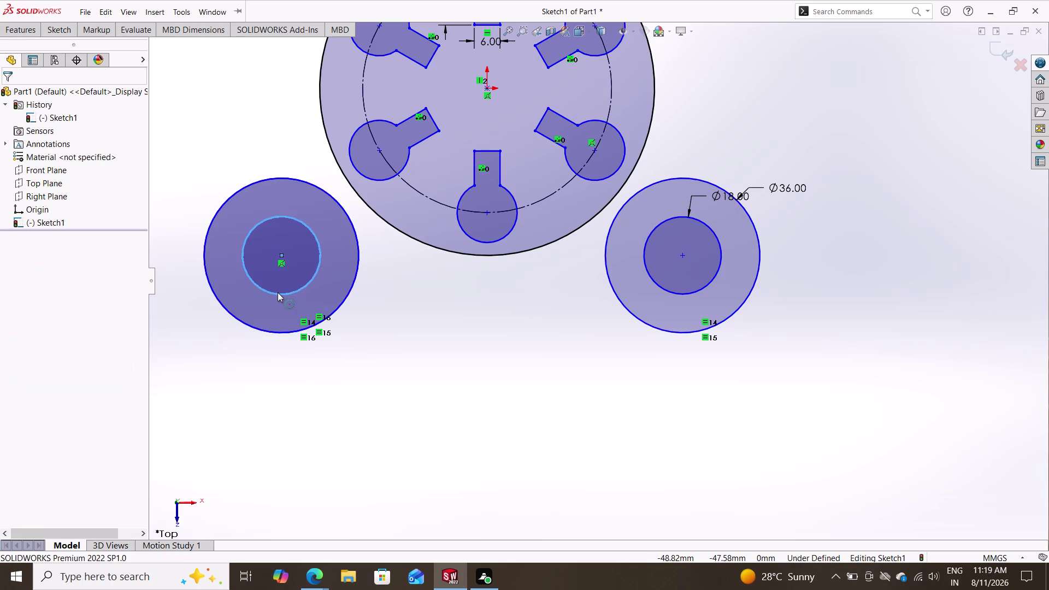
click(55, 34)
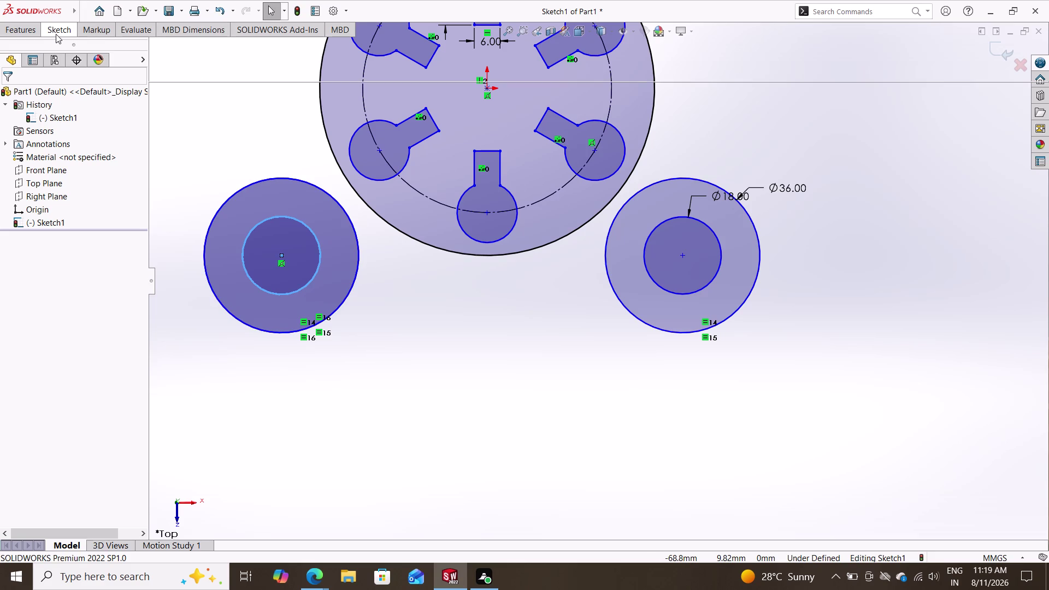
click(72, 49)
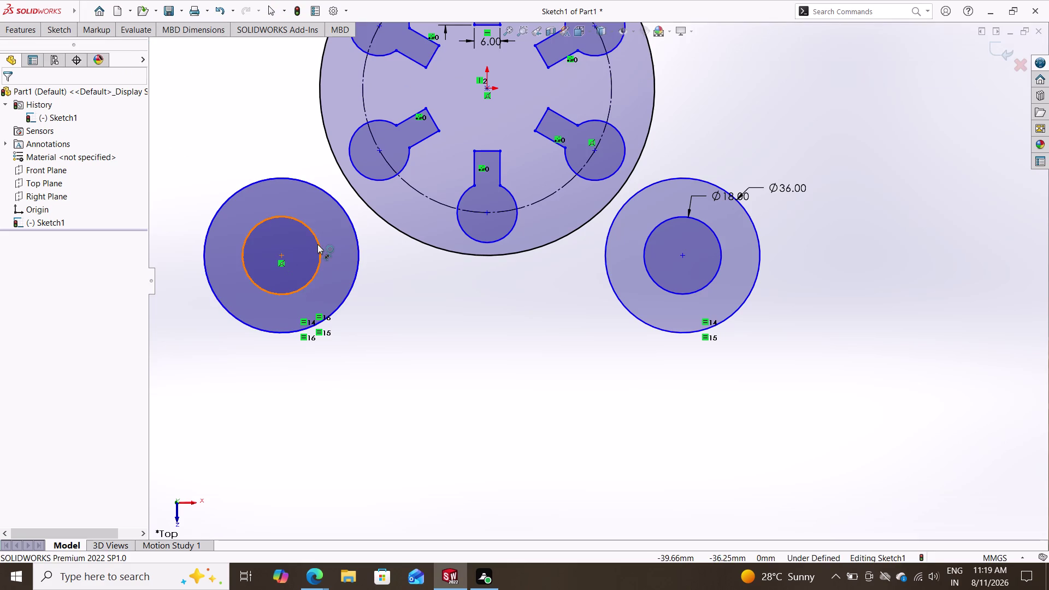
click(317, 245)
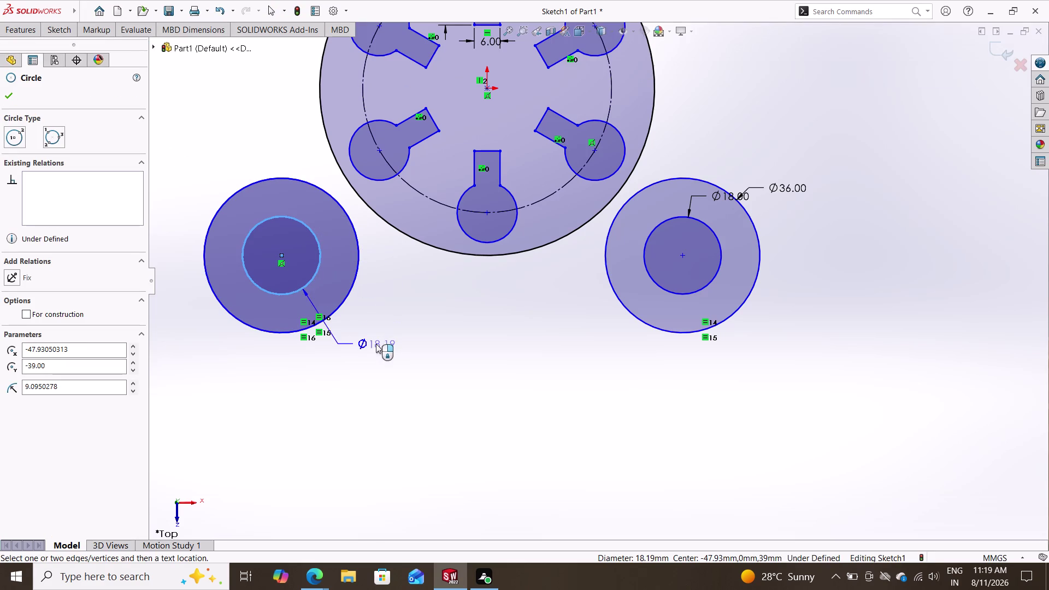
double_click(384, 333)
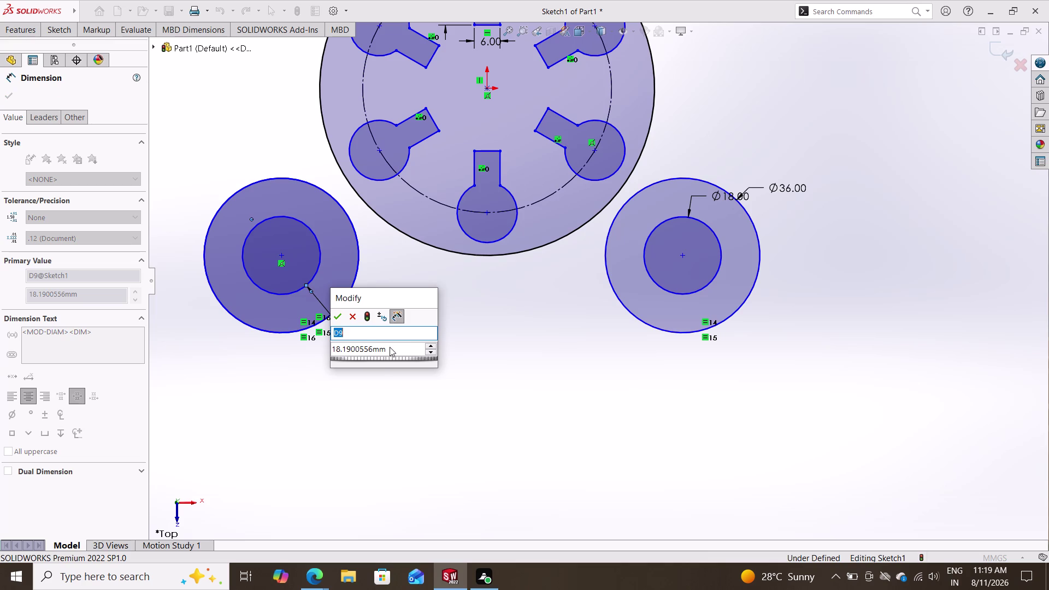
click(389, 346)
click(392, 347)
drag(388, 347, 305, 346)
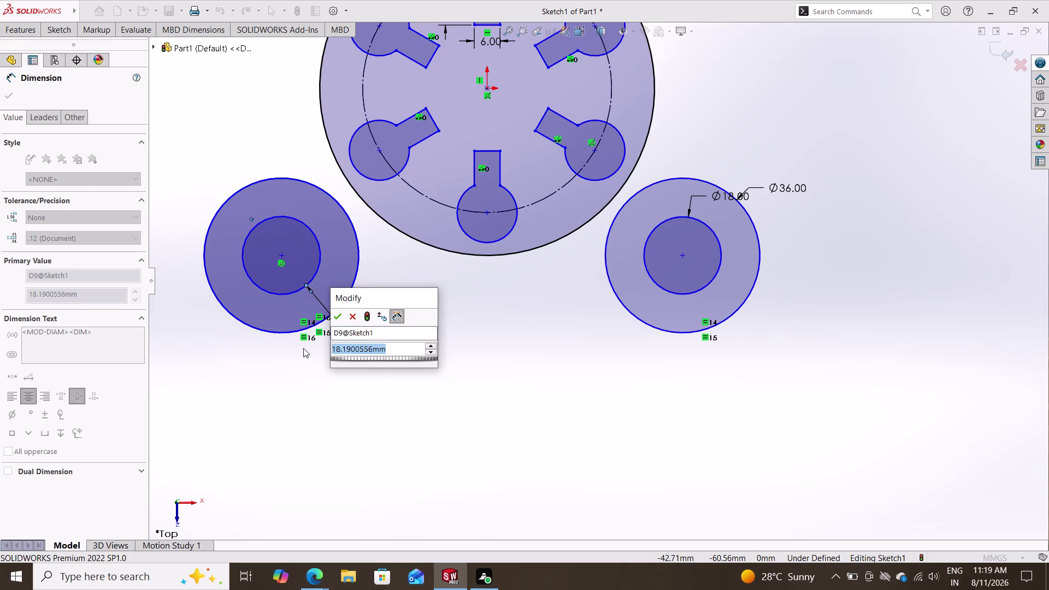
key(BackSpace)
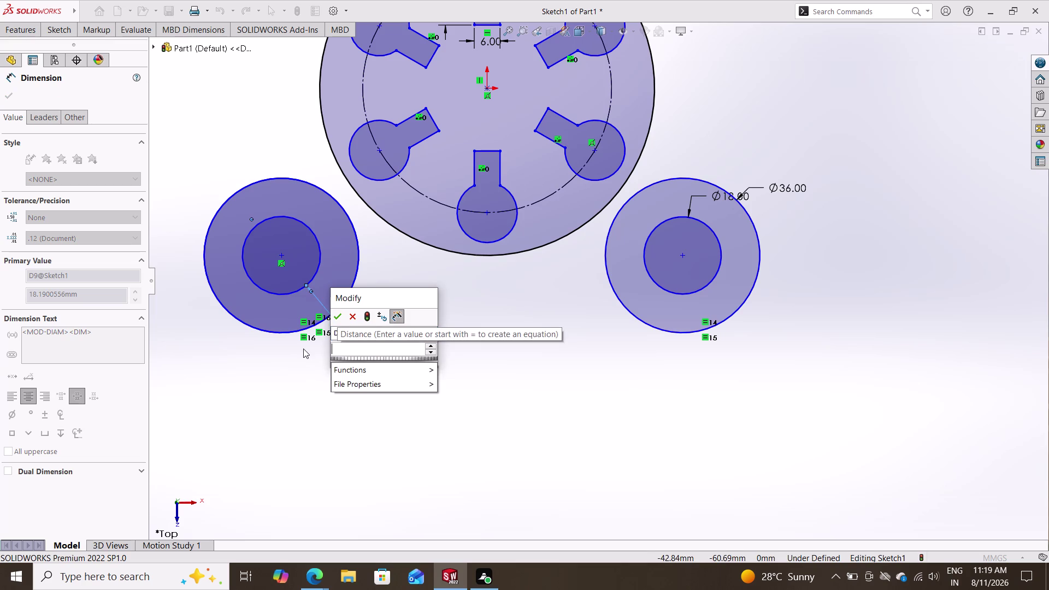
text(1)
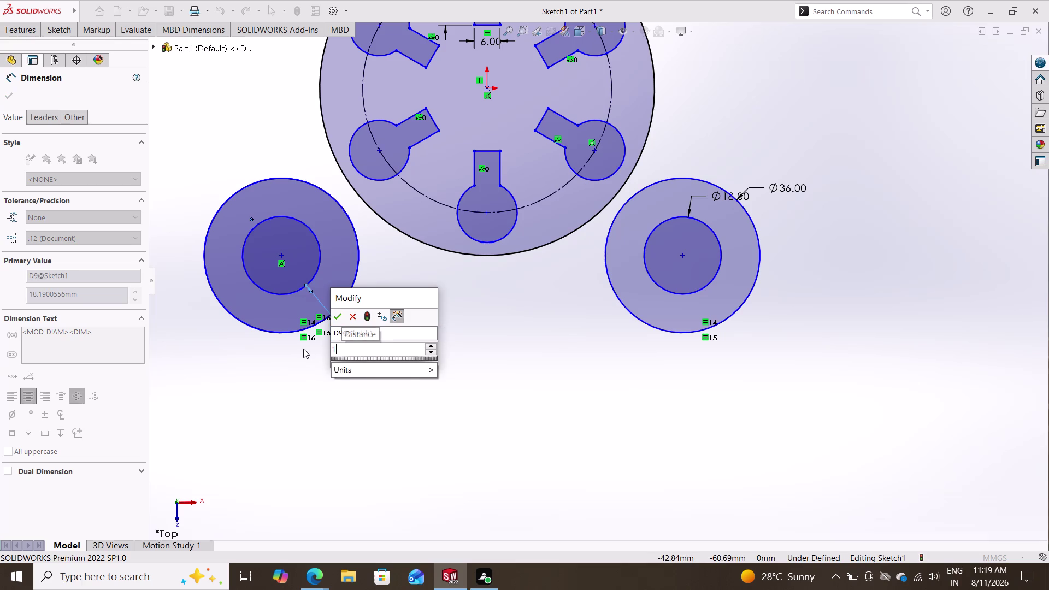
text(8)
key(Return)
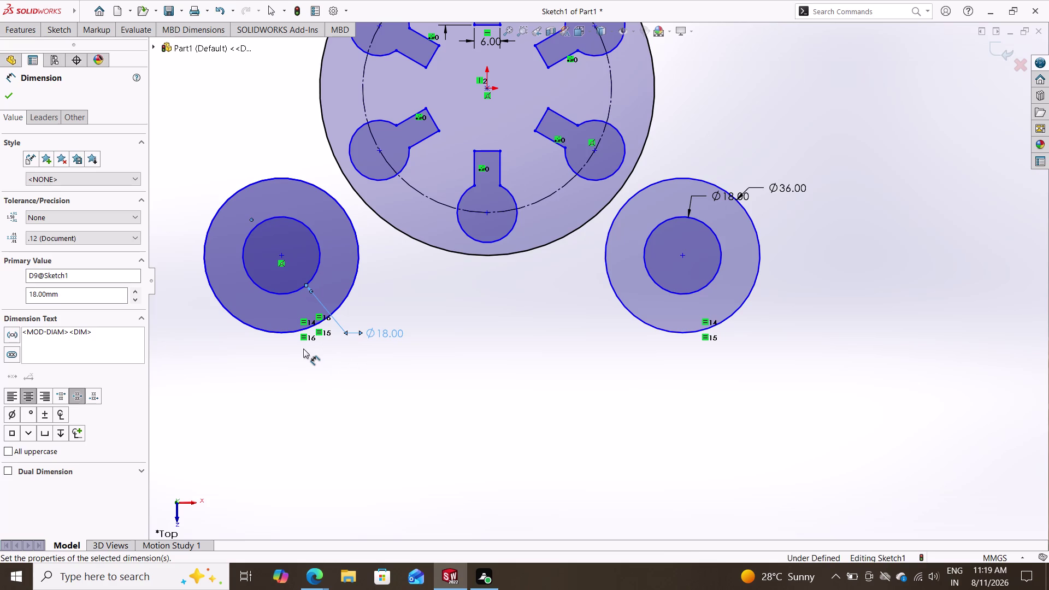
key(Escape)
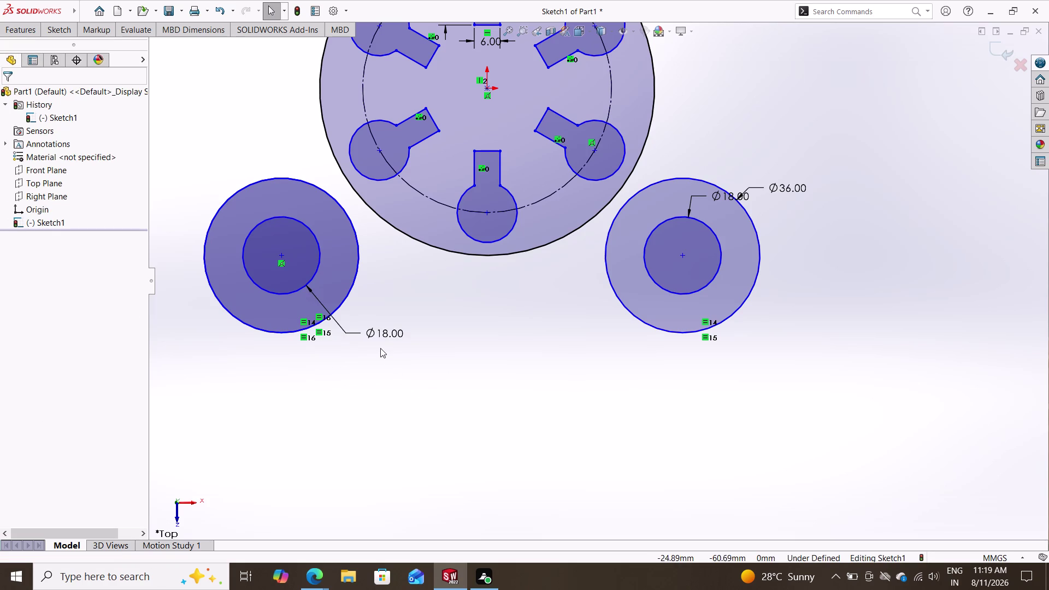
scroll(down, 3)
scroll(down, 3)
scroll(up, 3)
scroll(down, 3)
scroll(up, 3)
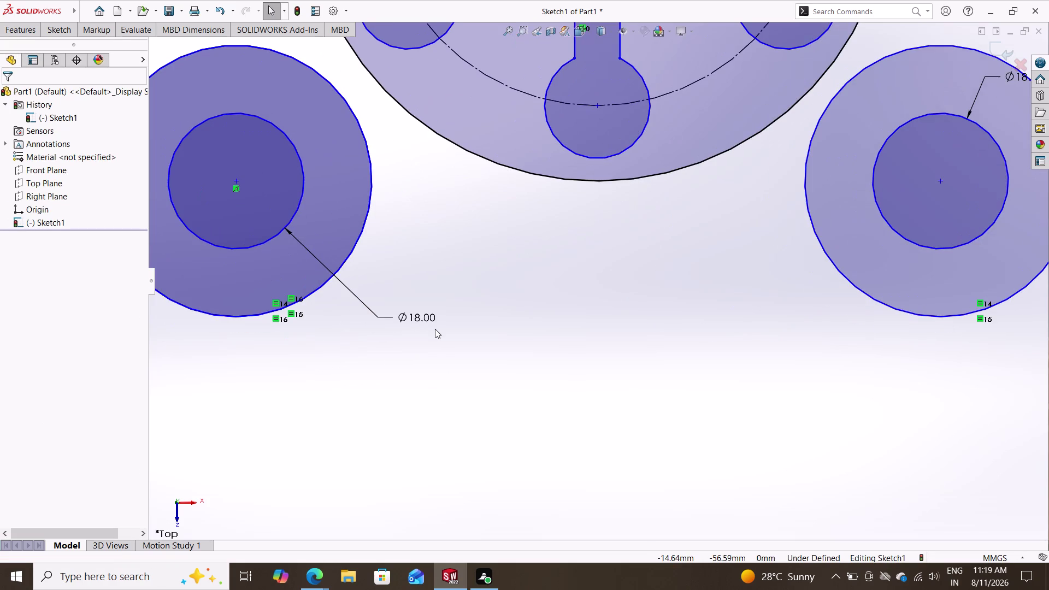
scroll(down, 3)
scroll(up, 3)
scroll(down, 3)
scroll(down, 3)
scroll(up, 3)
scroll(down, 3)
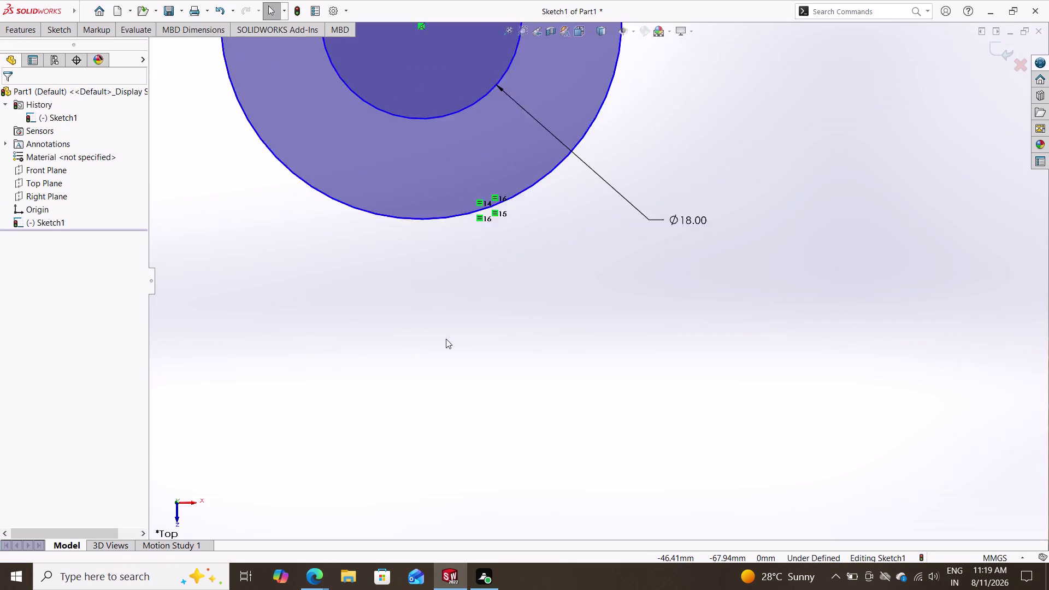
scroll(up, 3)
scroll(up, 3)
Add a 90 mm horizontal dimension between the left and right circle centres.
scroll(up, 3)
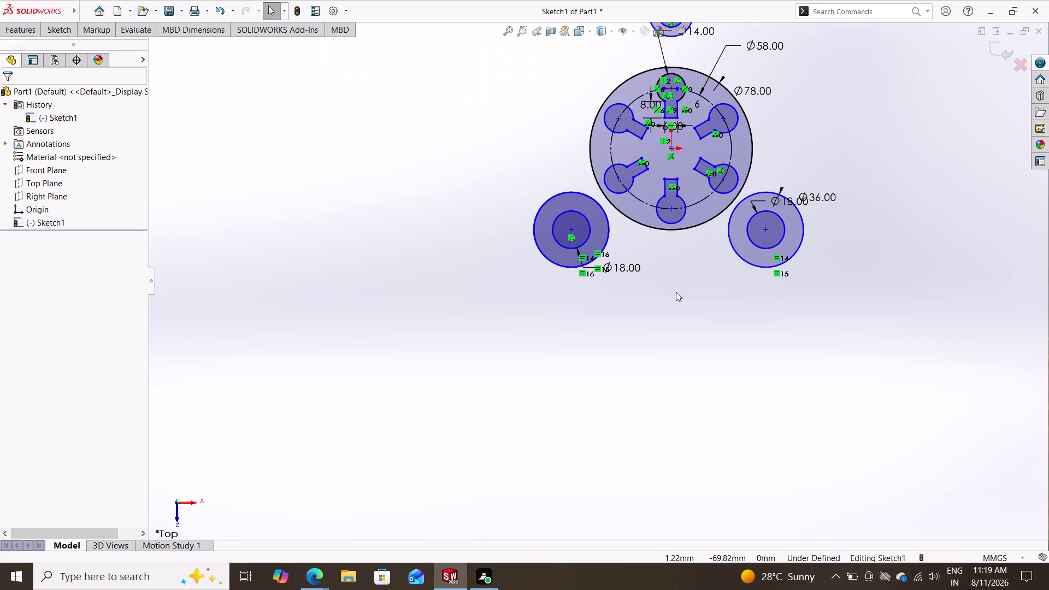
scroll(up, 3)
scroll(down, 3)
scroll(down, 3)
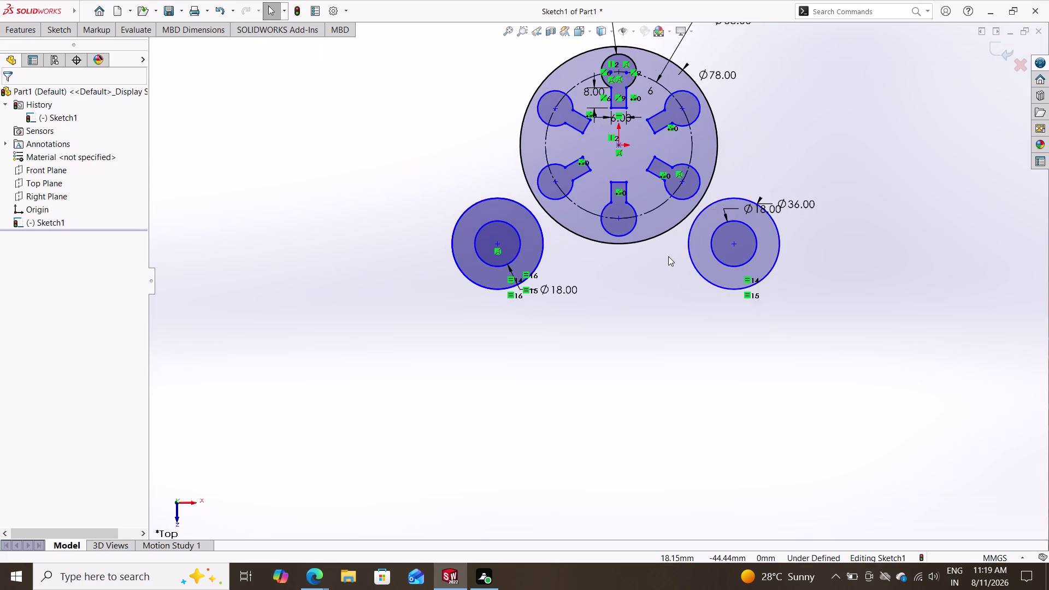
scroll(down, 3)
click(69, 34)
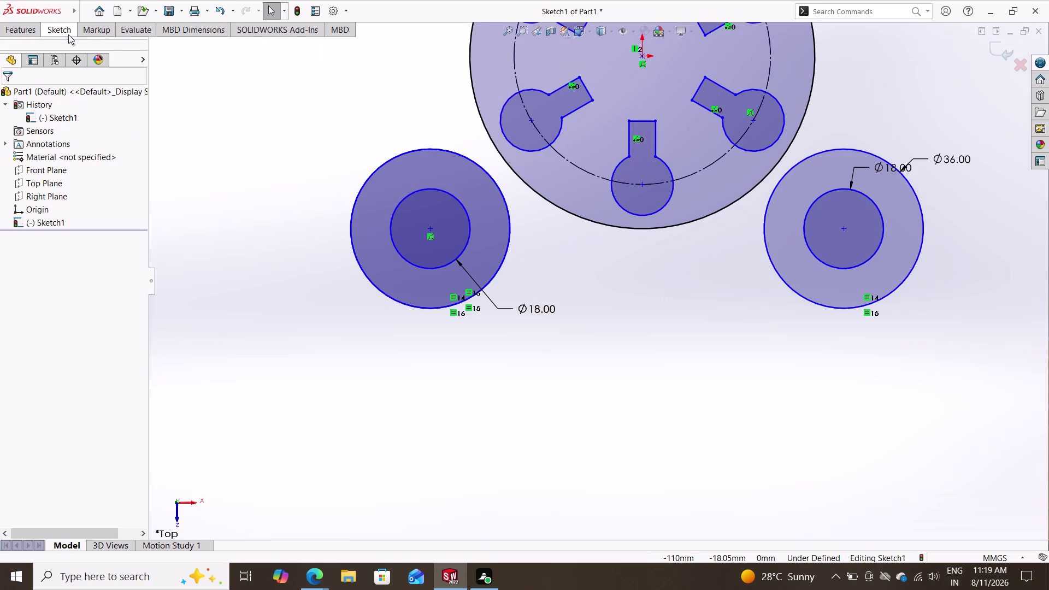
click(65, 50)
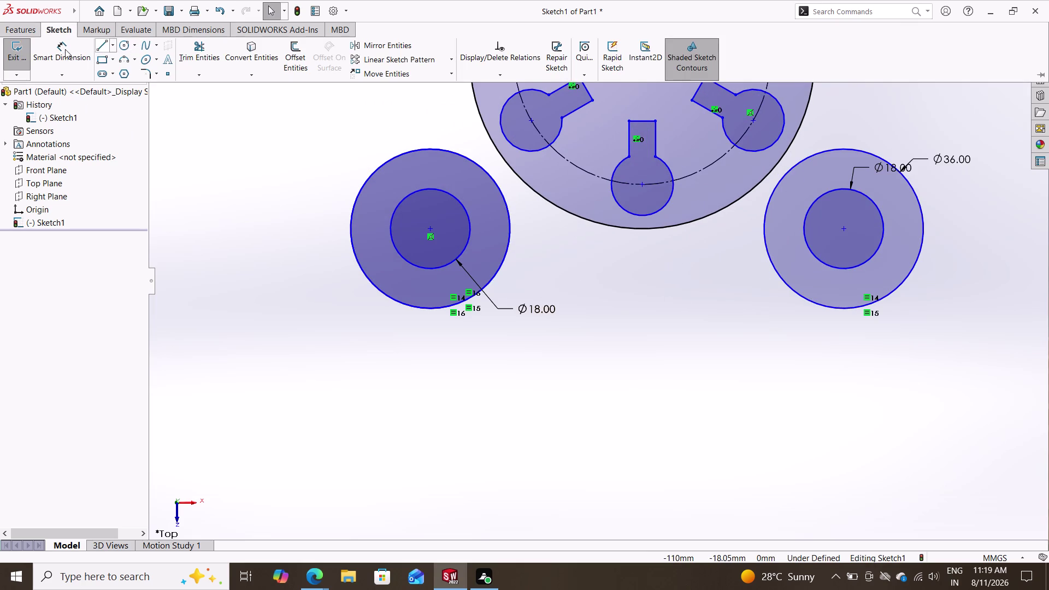
double_click(432, 226)
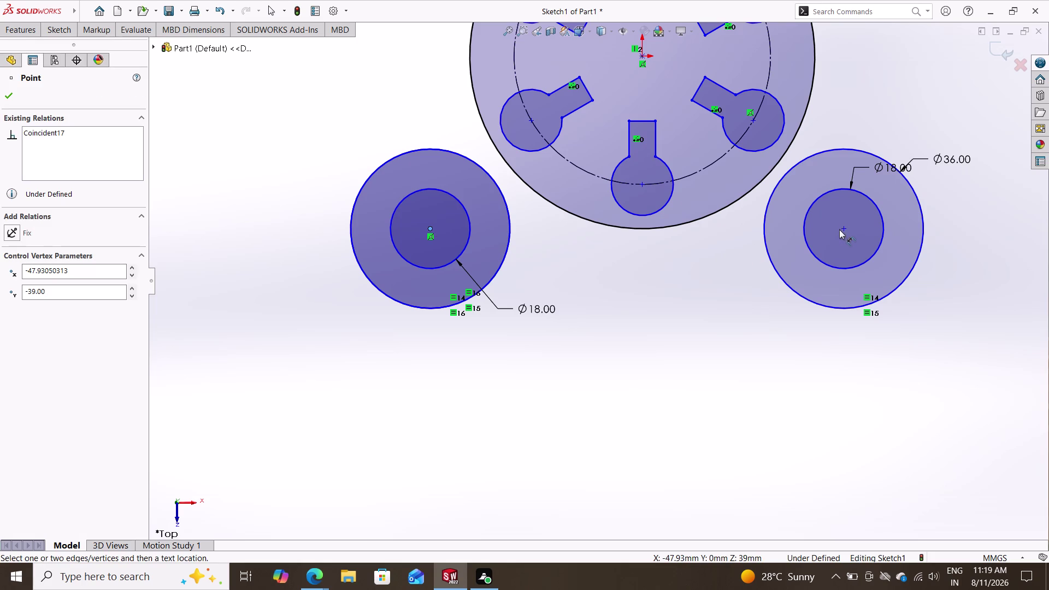
click(845, 228)
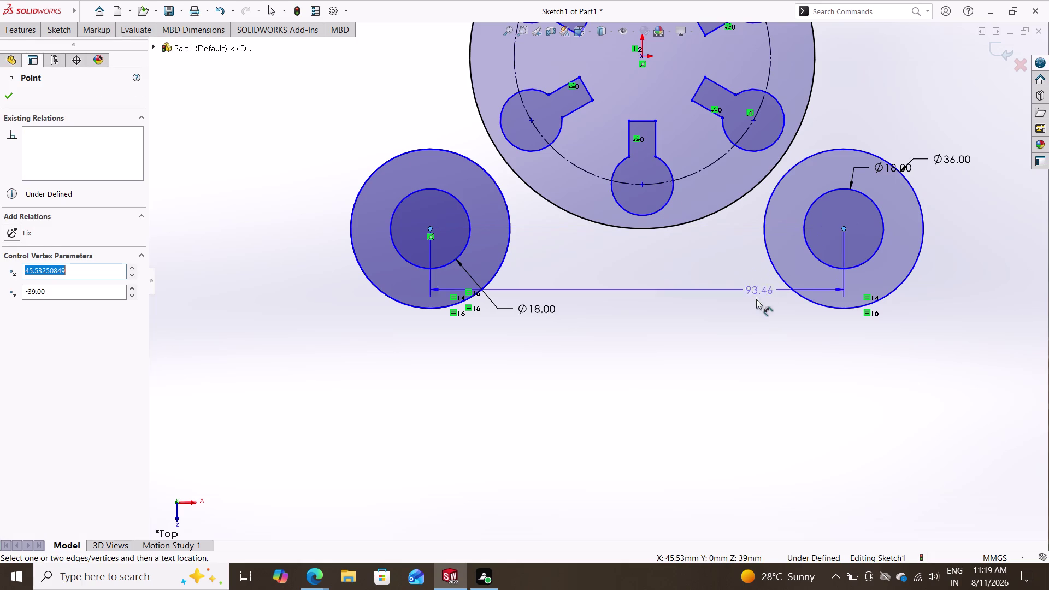
click(651, 371)
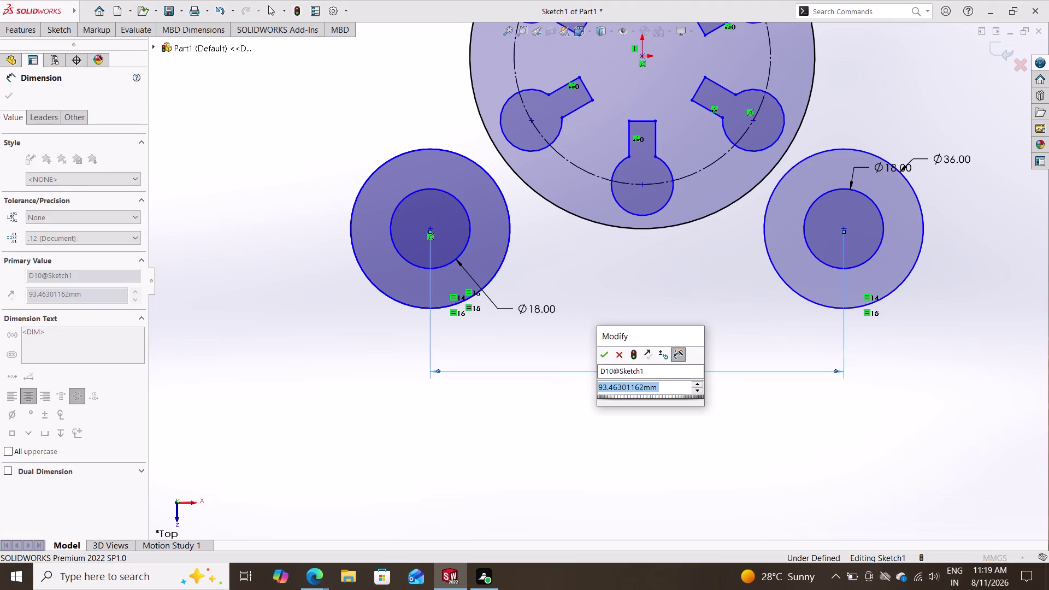
text(9)
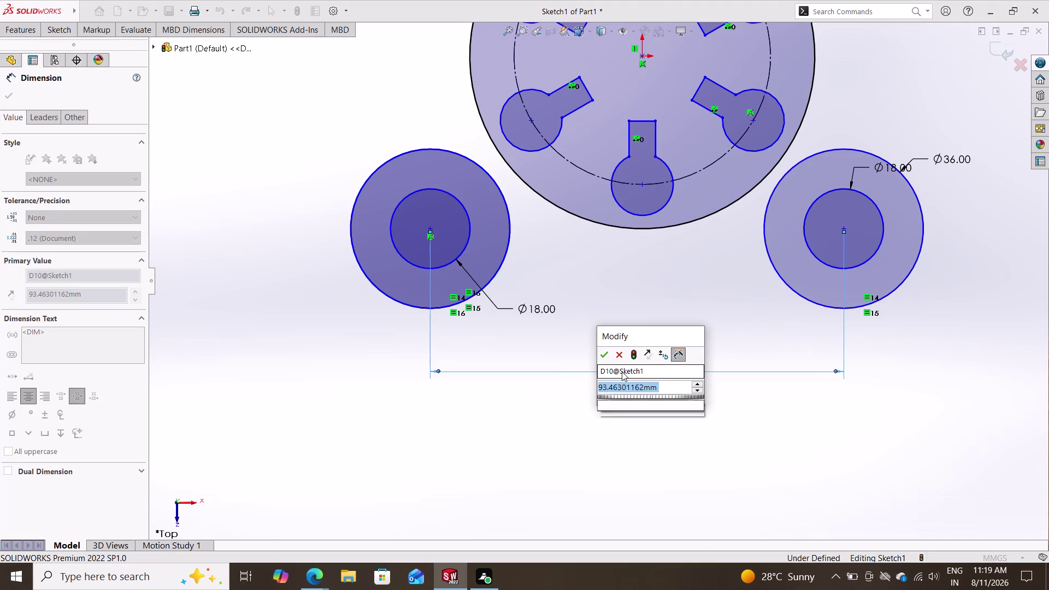
text(0)
key(Return)
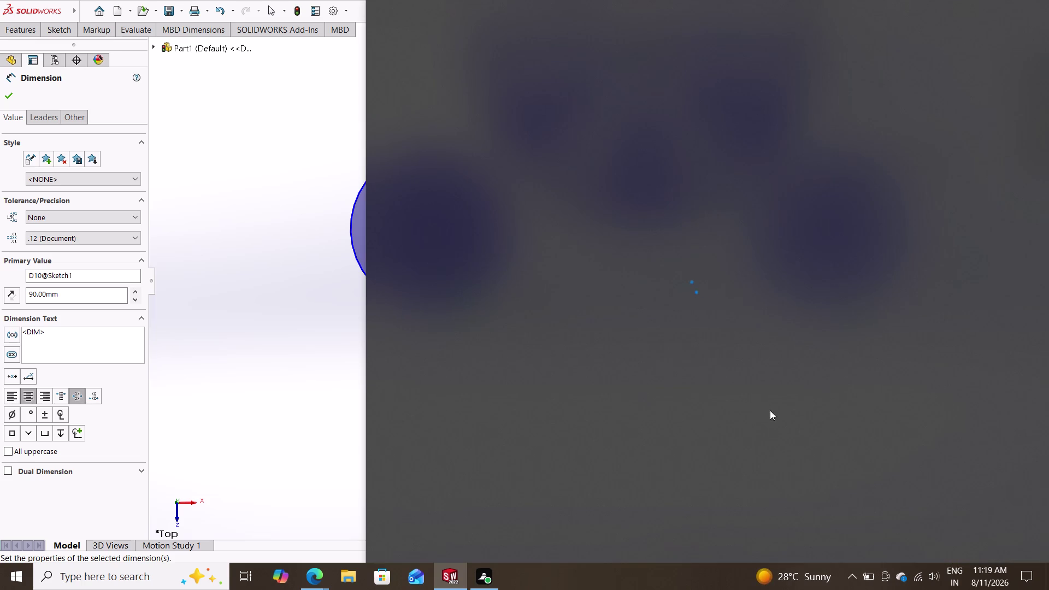
click(330, 288)
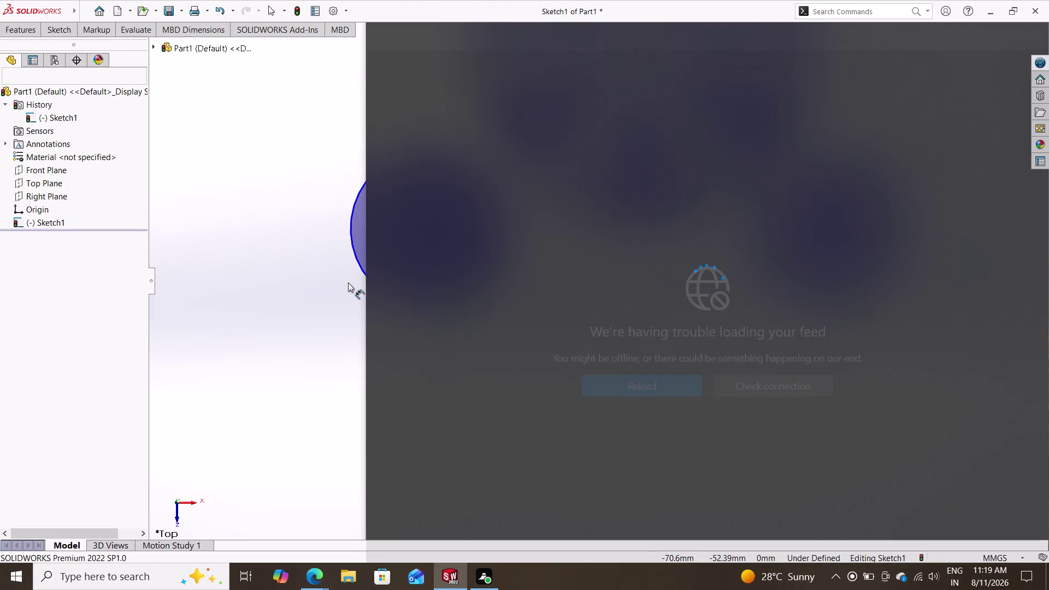
key(Escape)
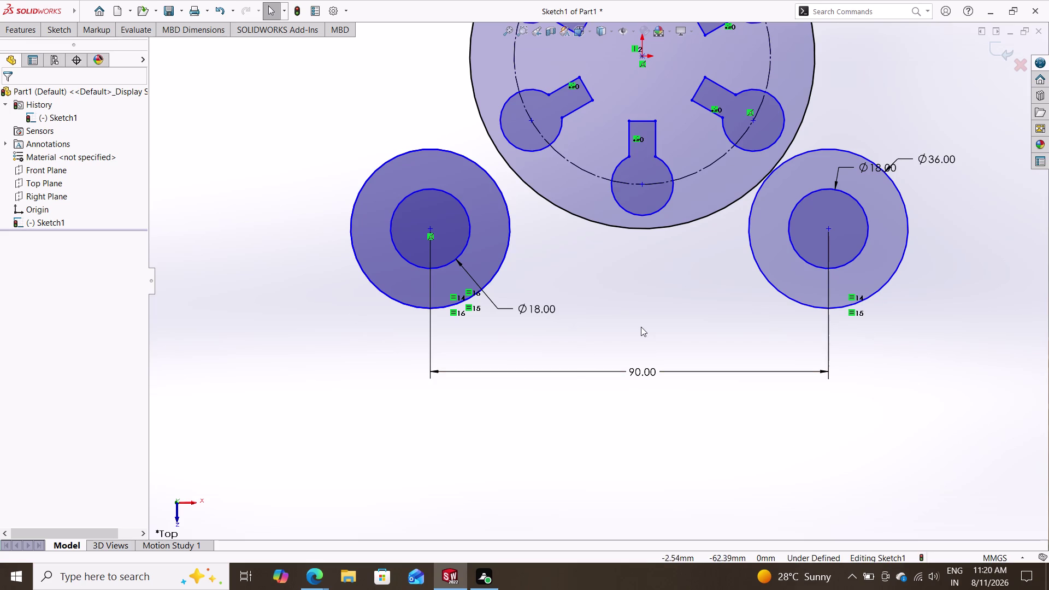
scroll(up, 3)
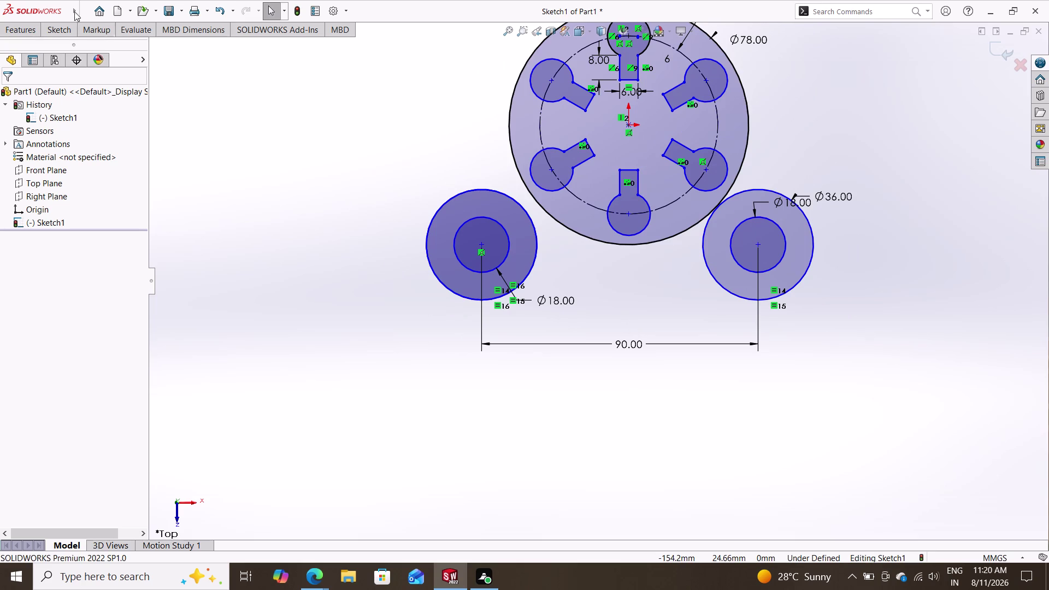
Draw a vertical line down from the sketch origin past the circles.
double_click(51, 28)
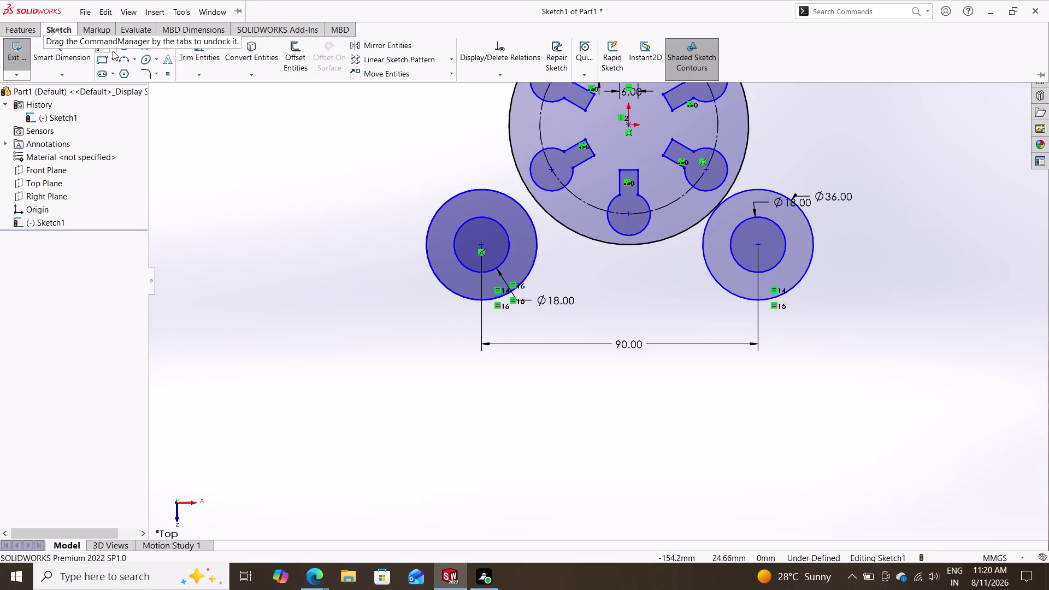
click(98, 49)
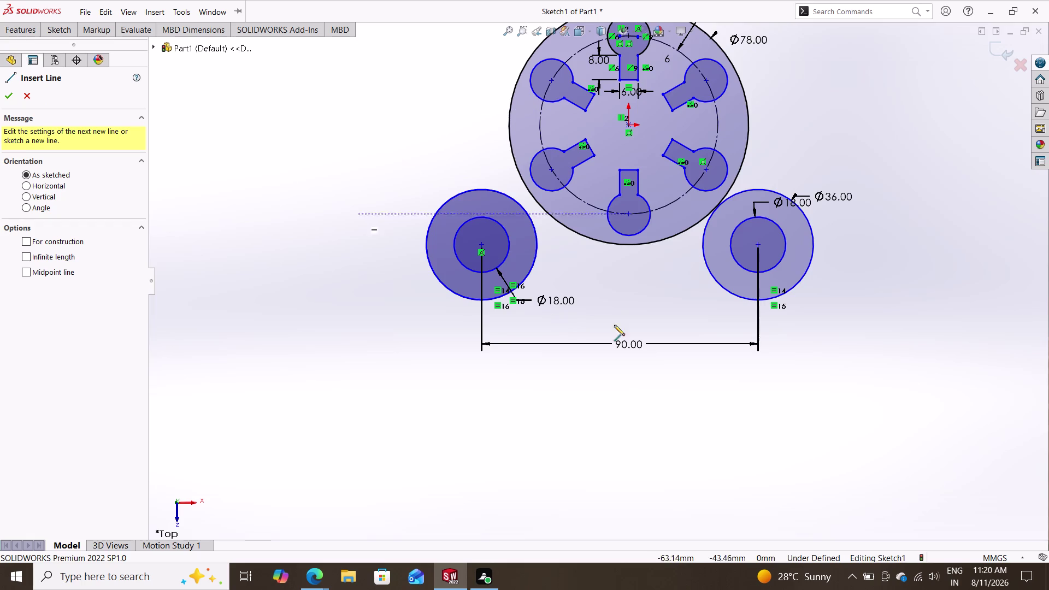
click(628, 127)
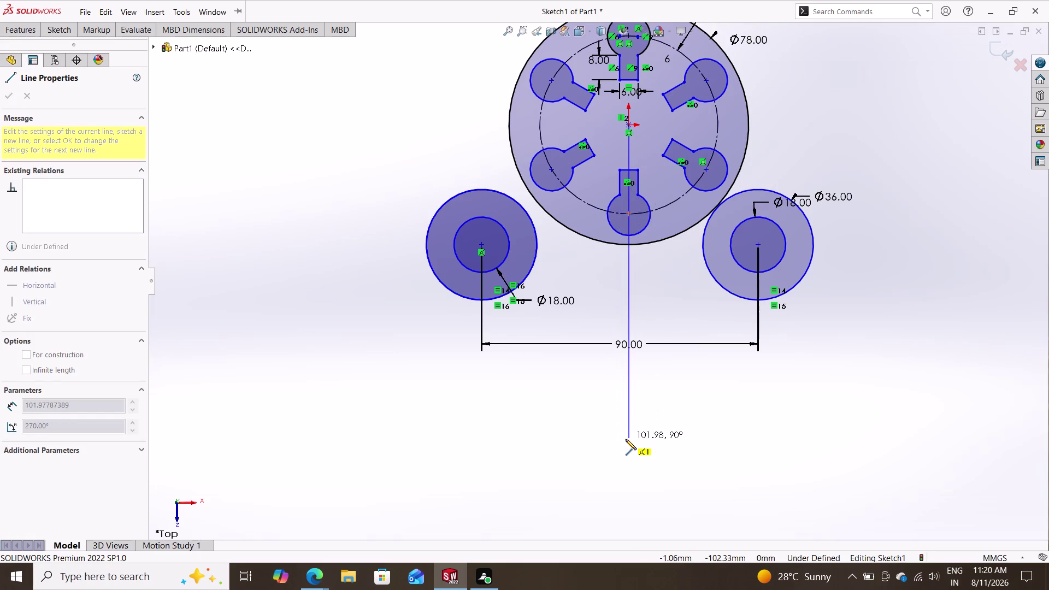
click(625, 439)
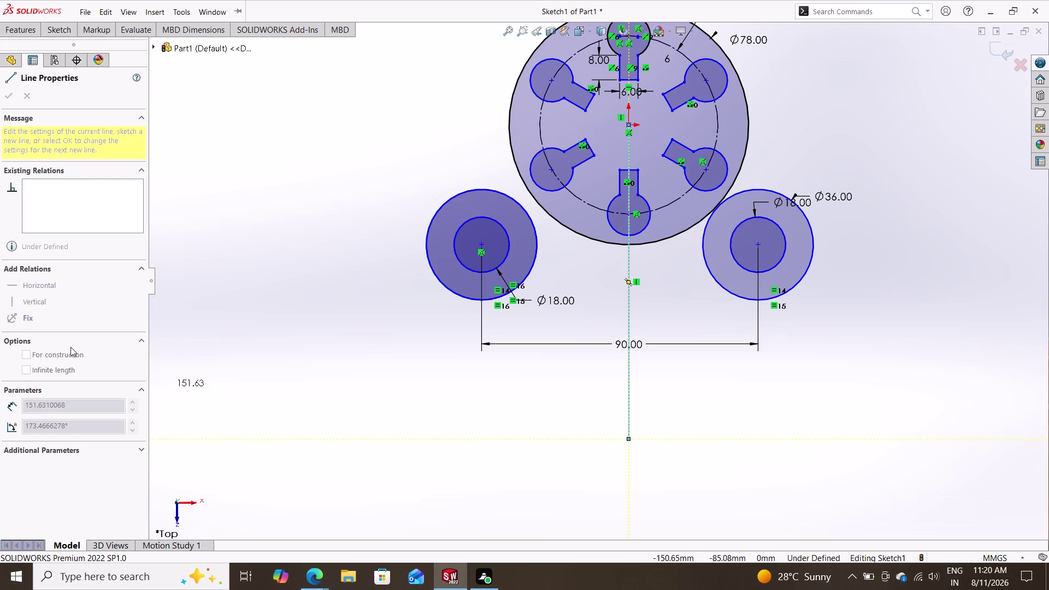
click(60, 354)
key(Escape)
double_click(628, 376)
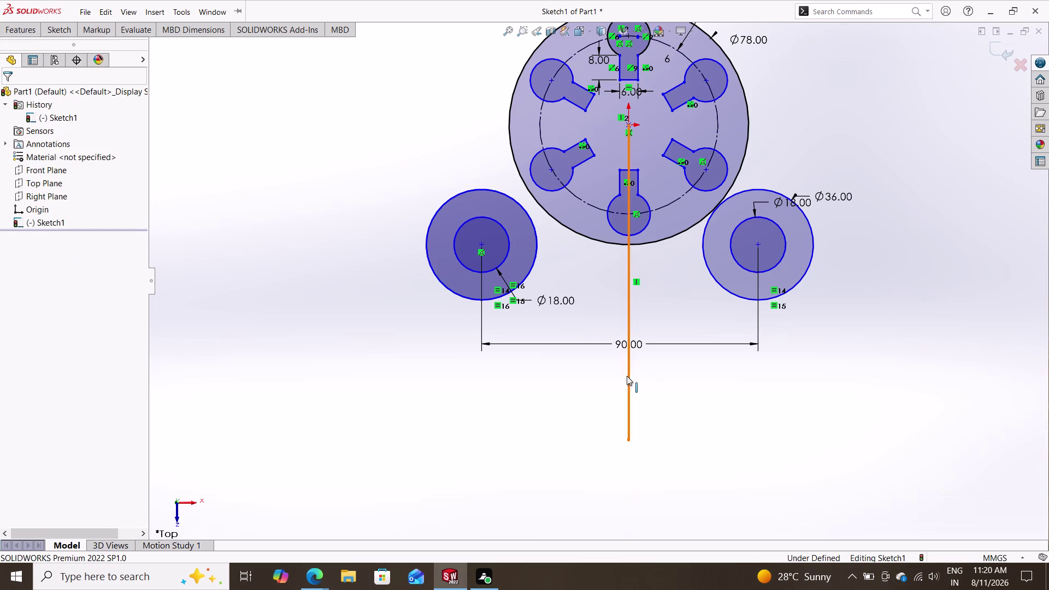
Convert the vertical line into a construction line.
click(56, 304)
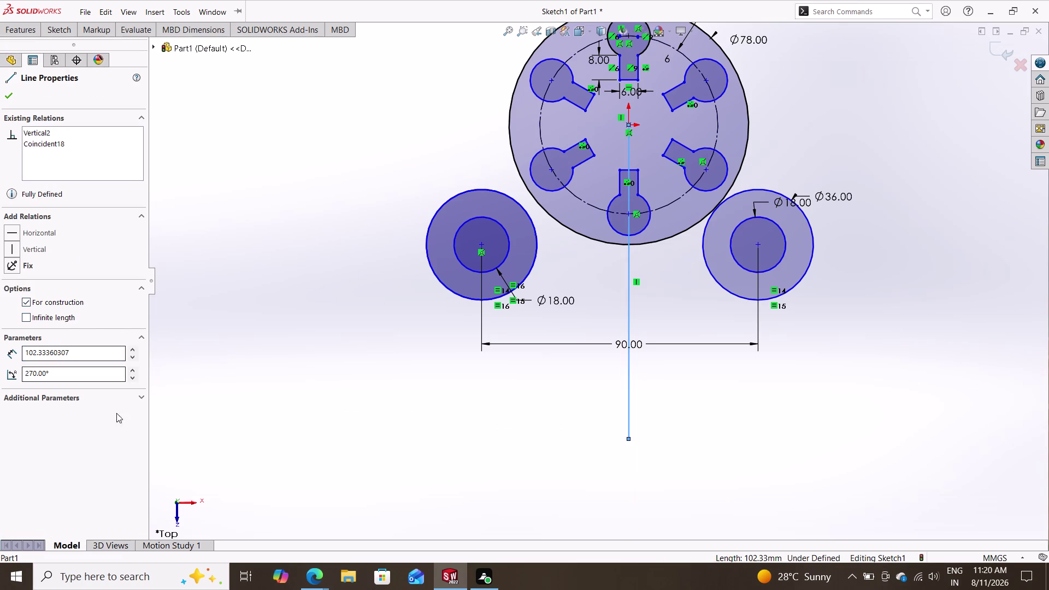
key(Escape)
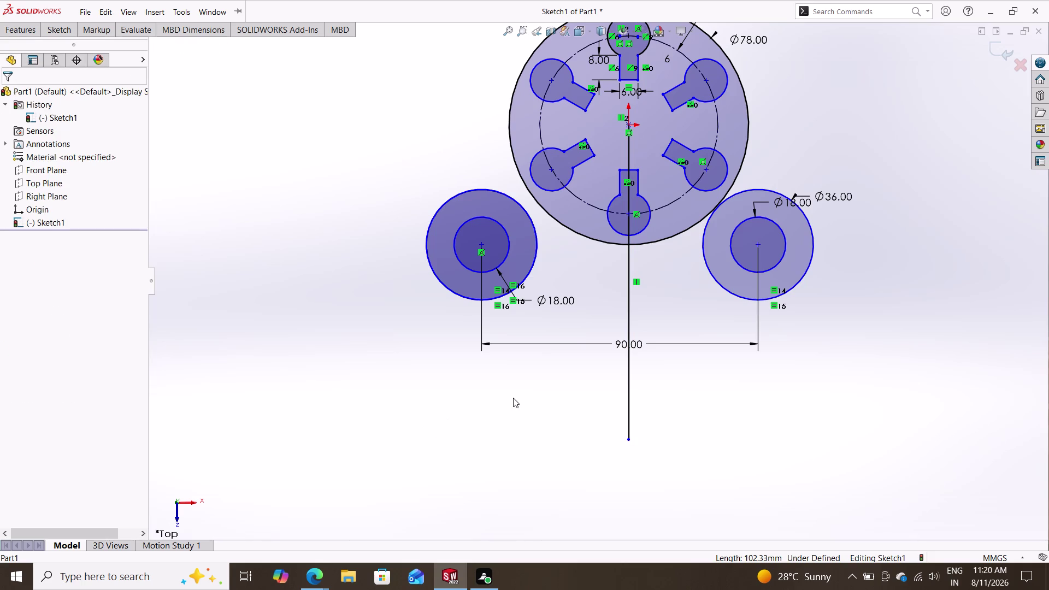
click(629, 379)
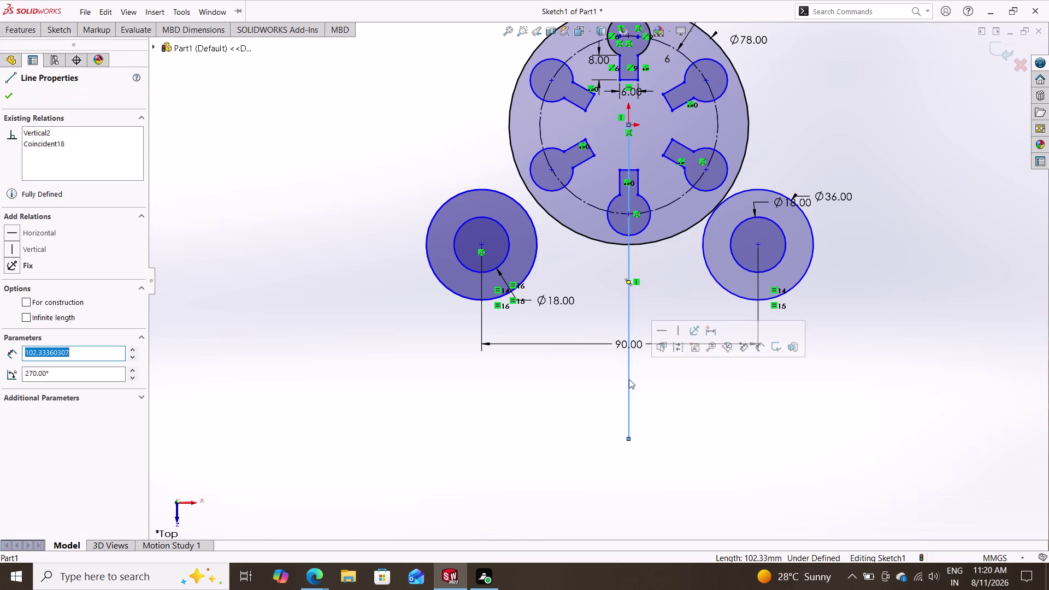
click(25, 300)
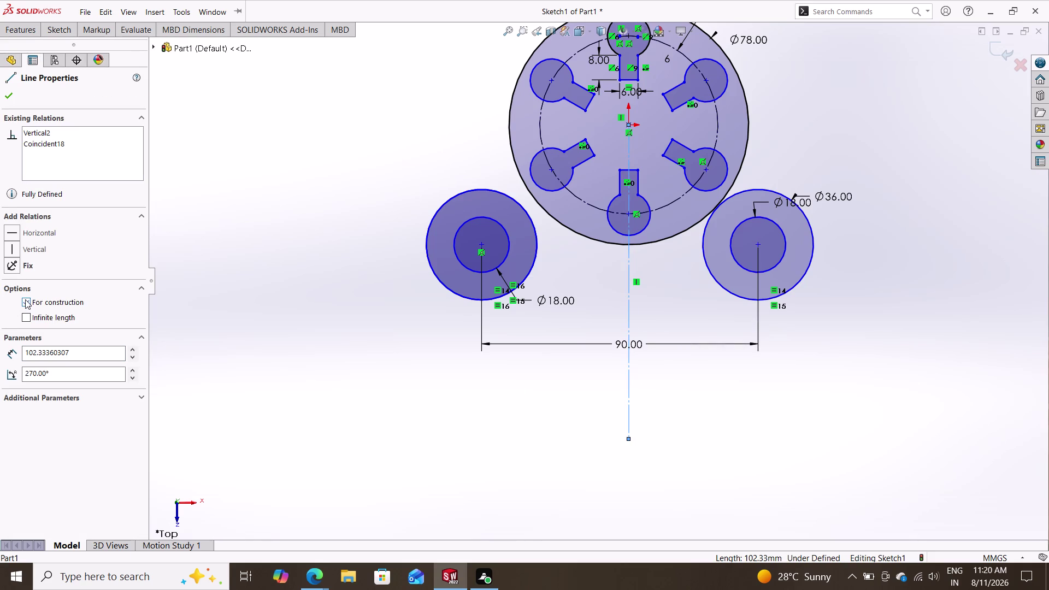
click(0, 97)
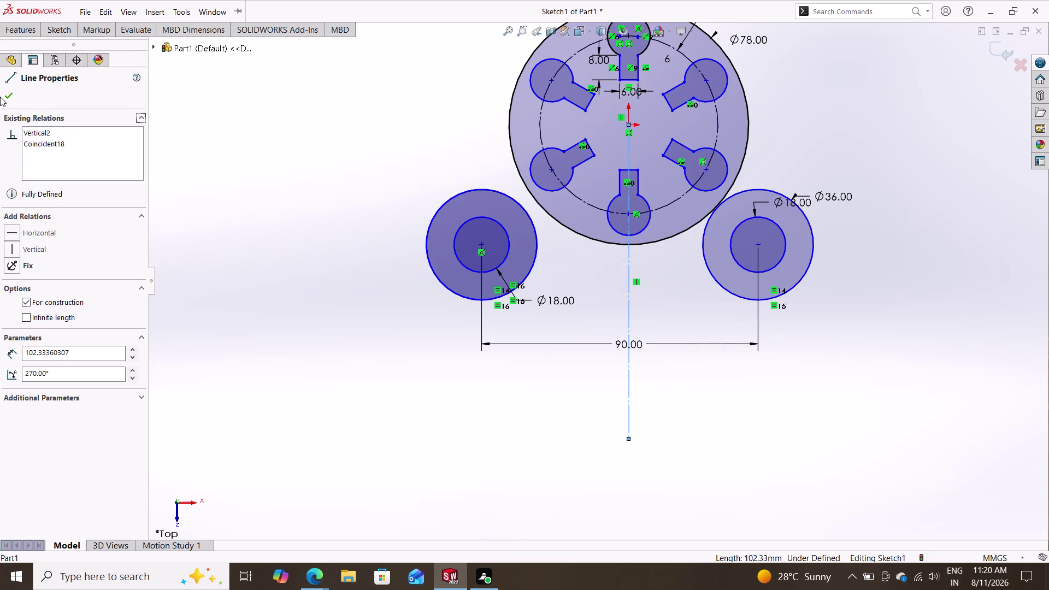
click(6, 95)
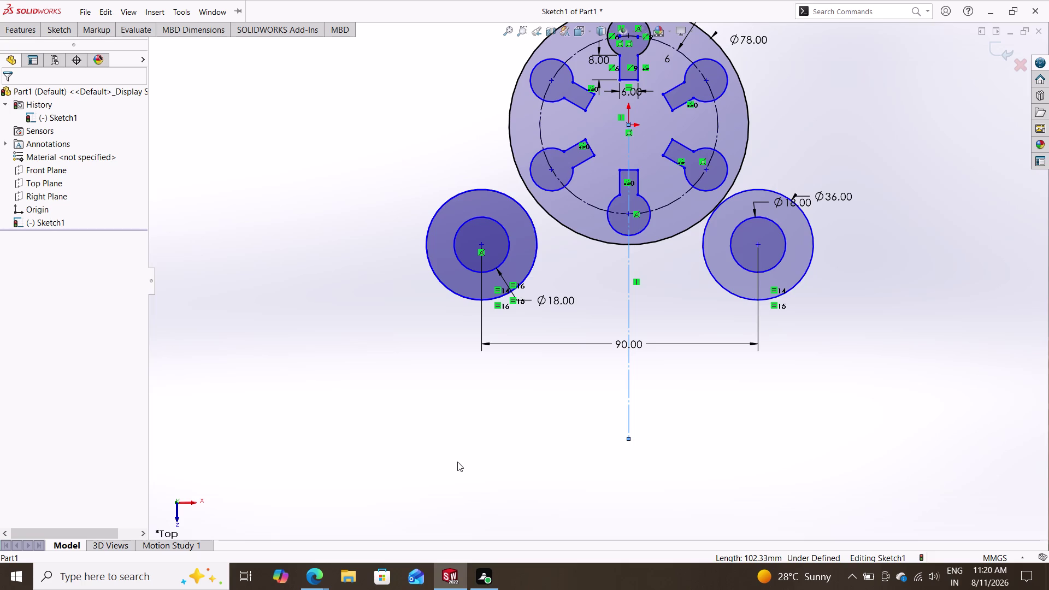
click(55, 26)
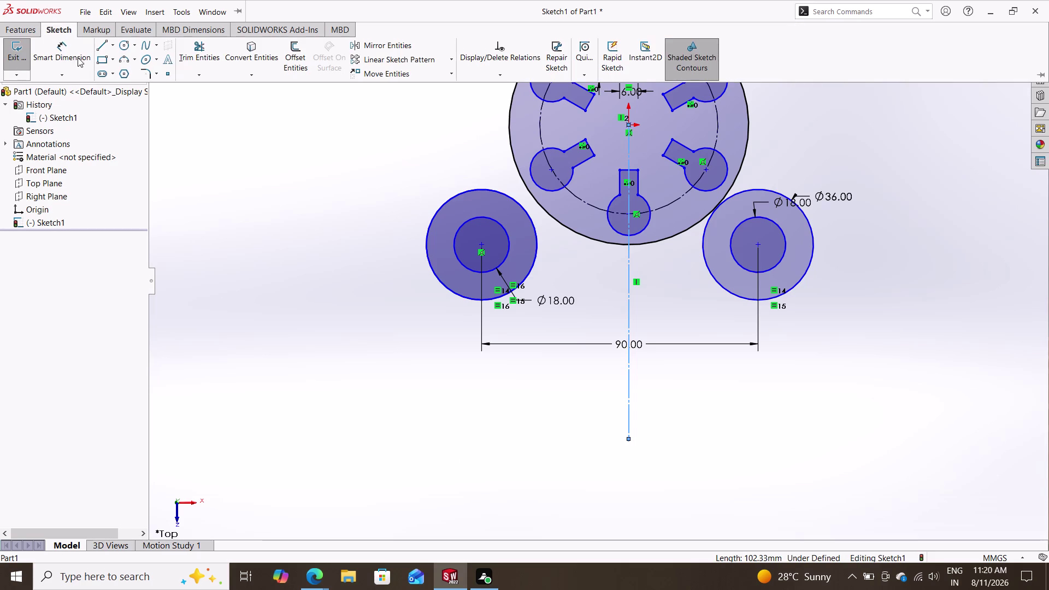
Dimension the lower-left circle centre 45 mm from the vertical centreline.
click(64, 52)
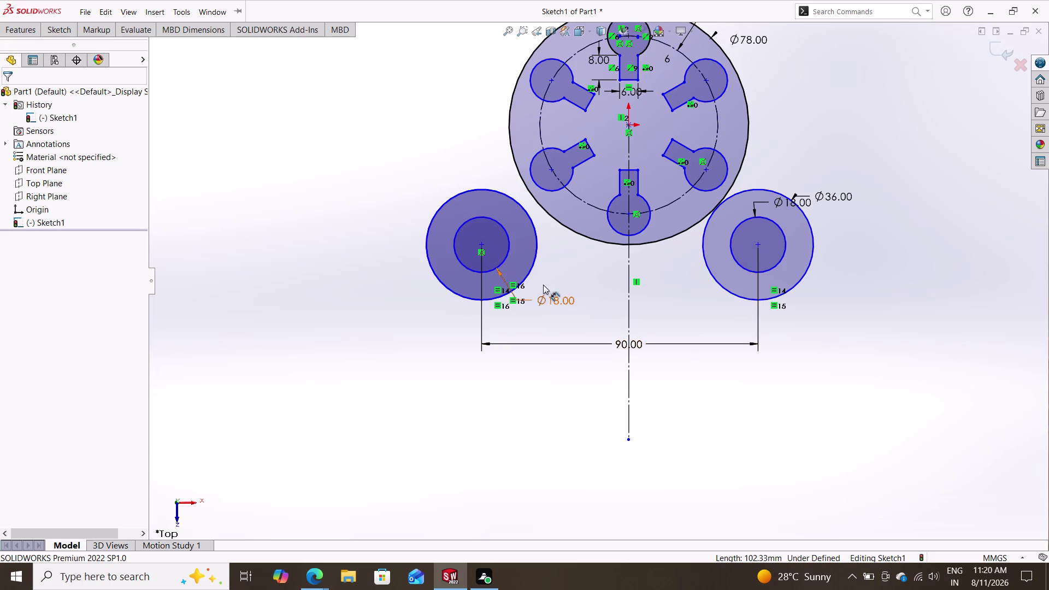
click(480, 243)
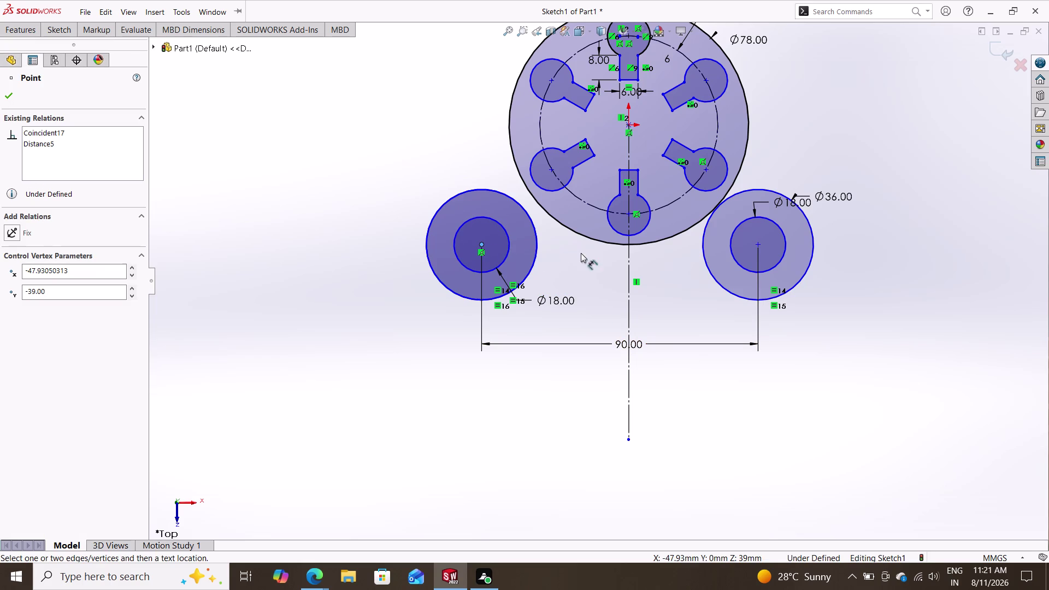
double_click(628, 251)
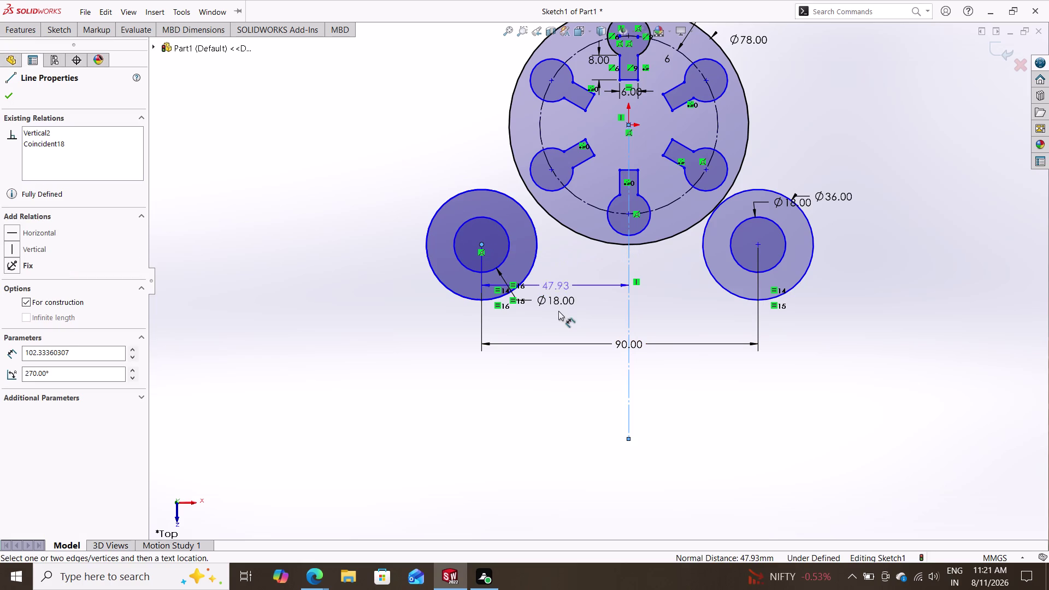
click(563, 323)
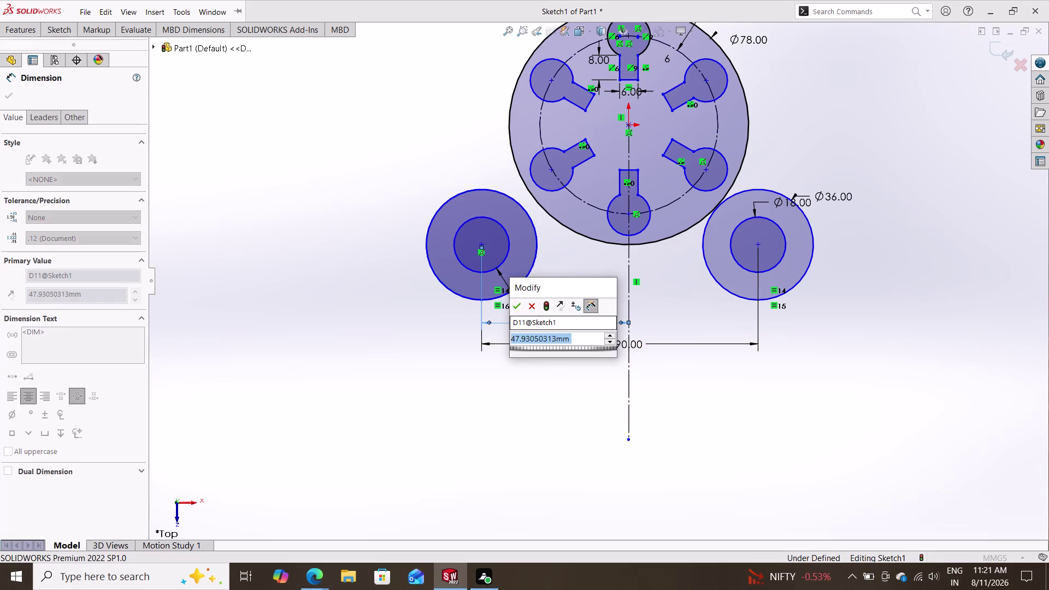
text(45)
key(Return)
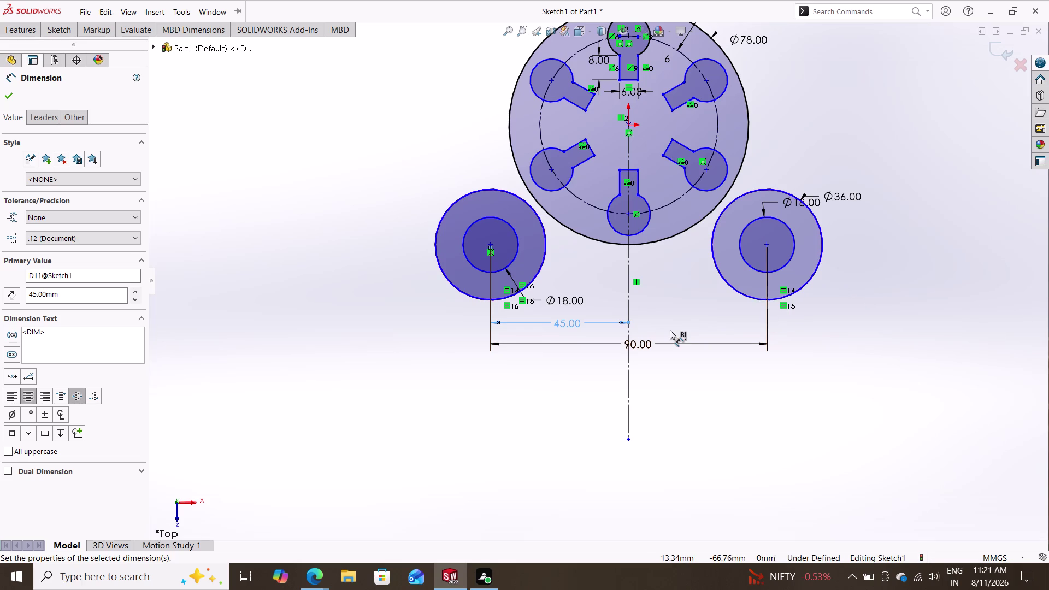
key(Escape)
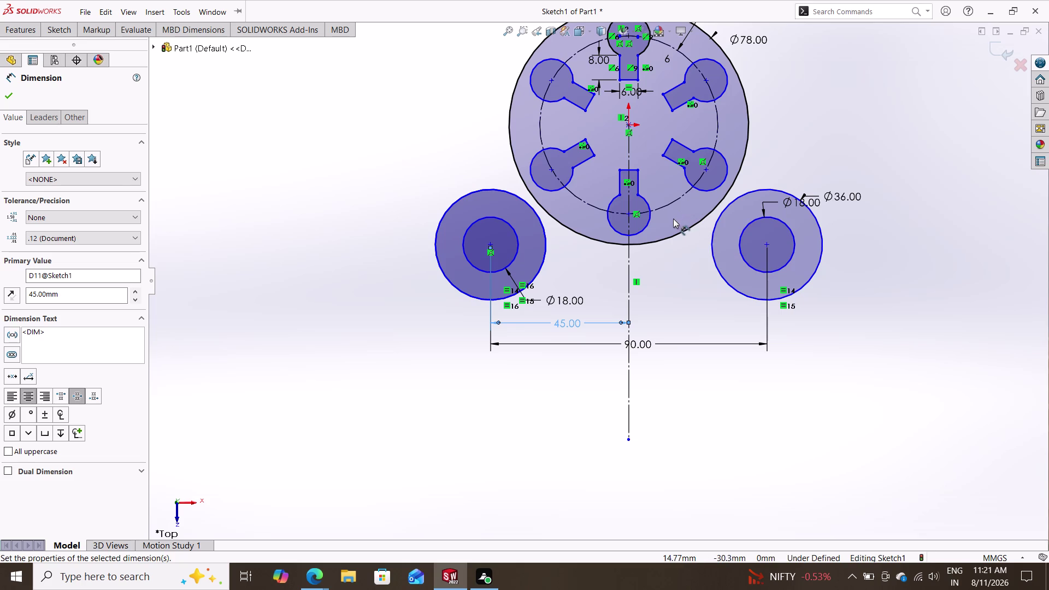
scroll(down, 3)
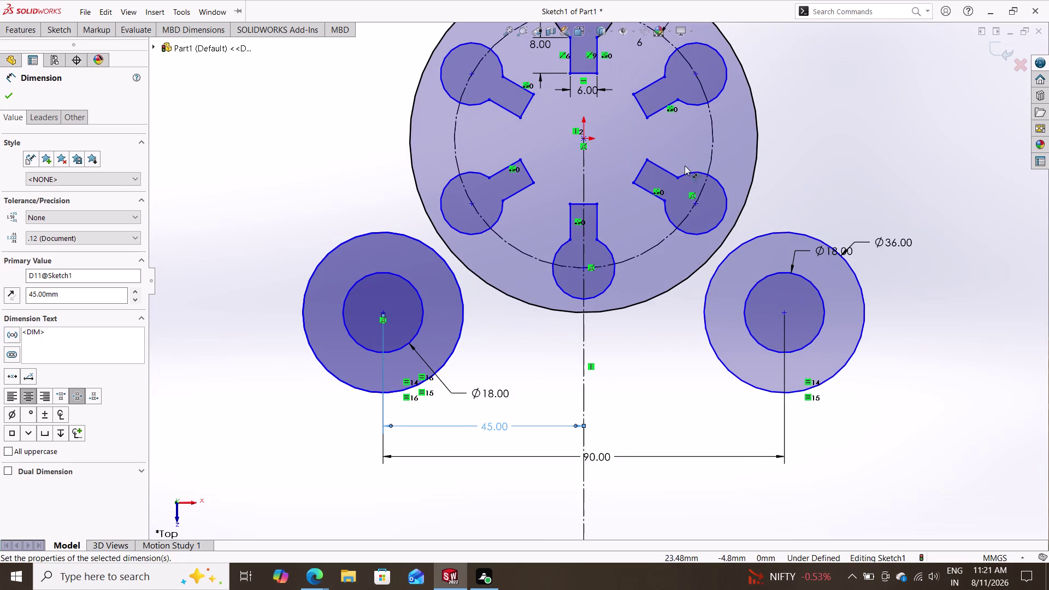
scroll(up, 3)
scroll(up, 3)
key(Escape)
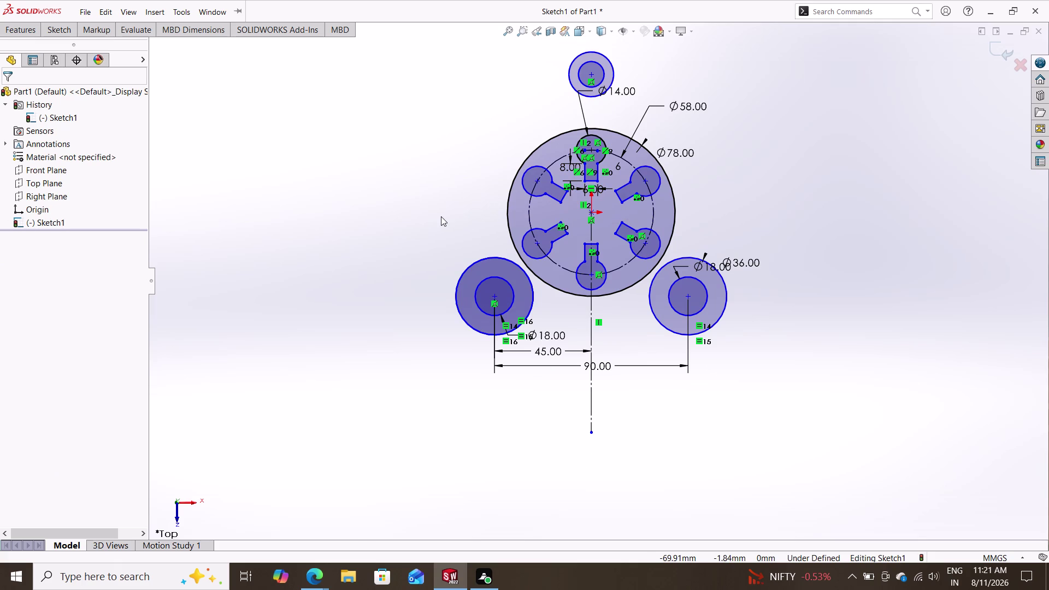
click(63, 31)
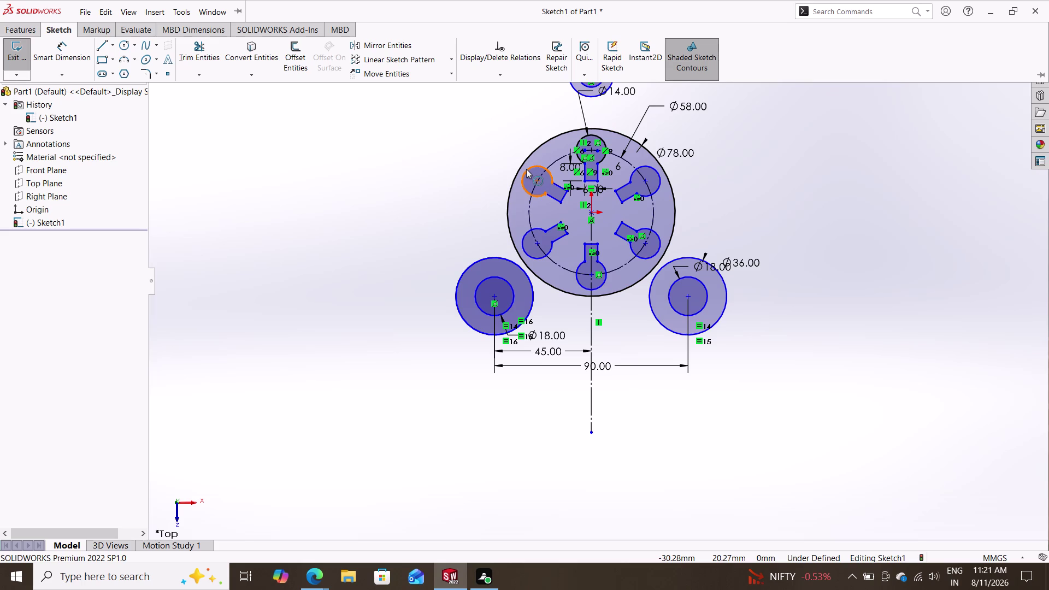
Give the top outer circle a 22 mm diameter dimension.
scroll(down, 3)
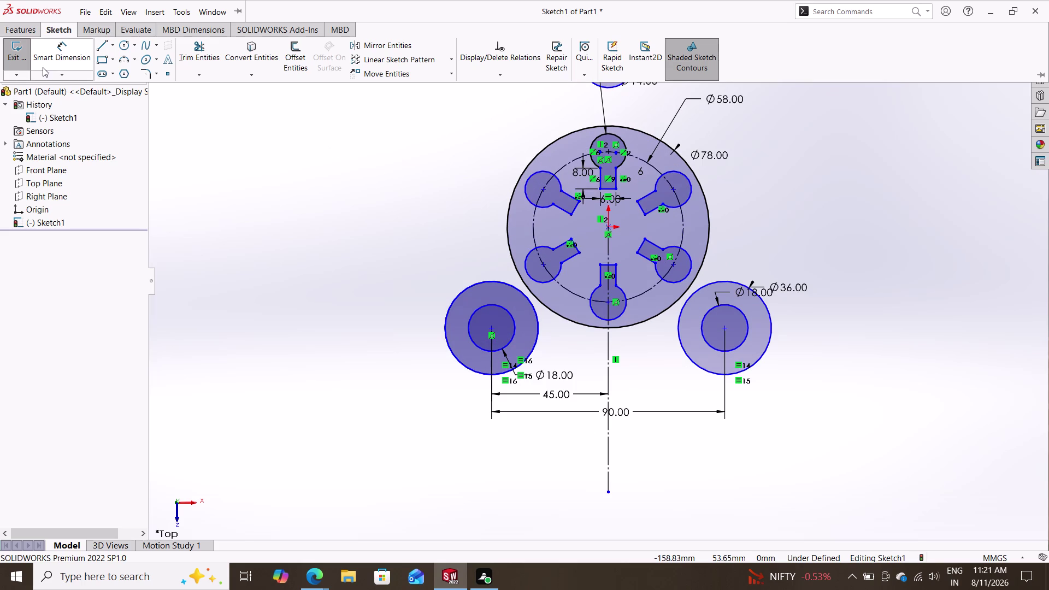
click(61, 55)
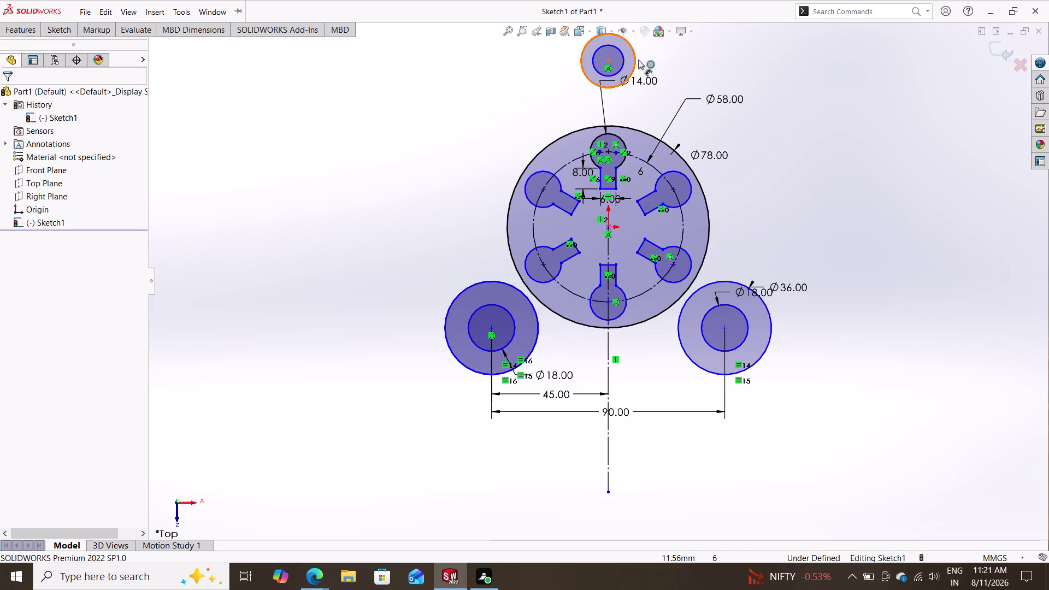
click(635, 58)
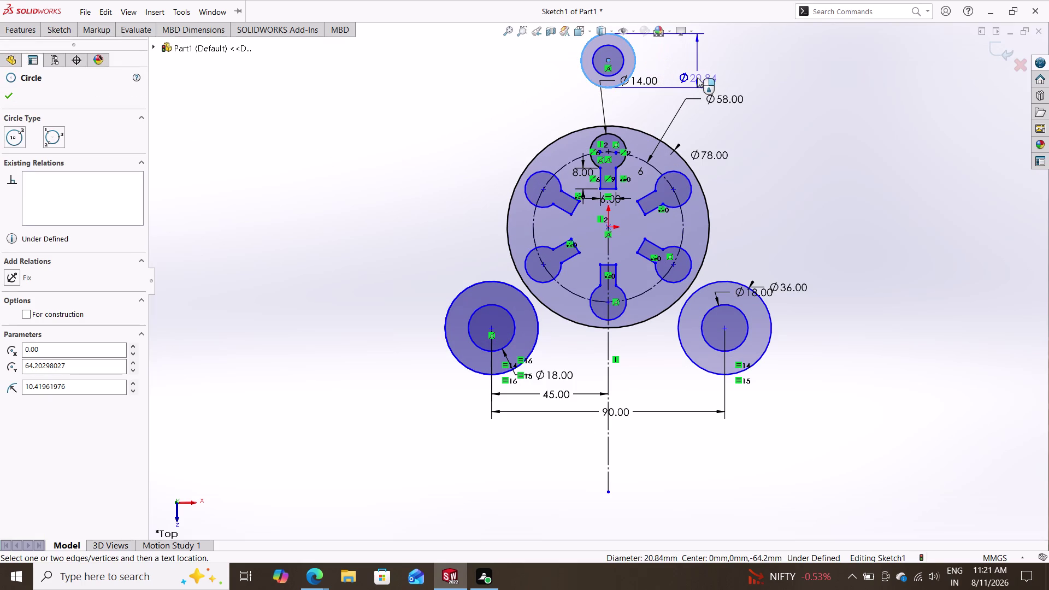
click(701, 70)
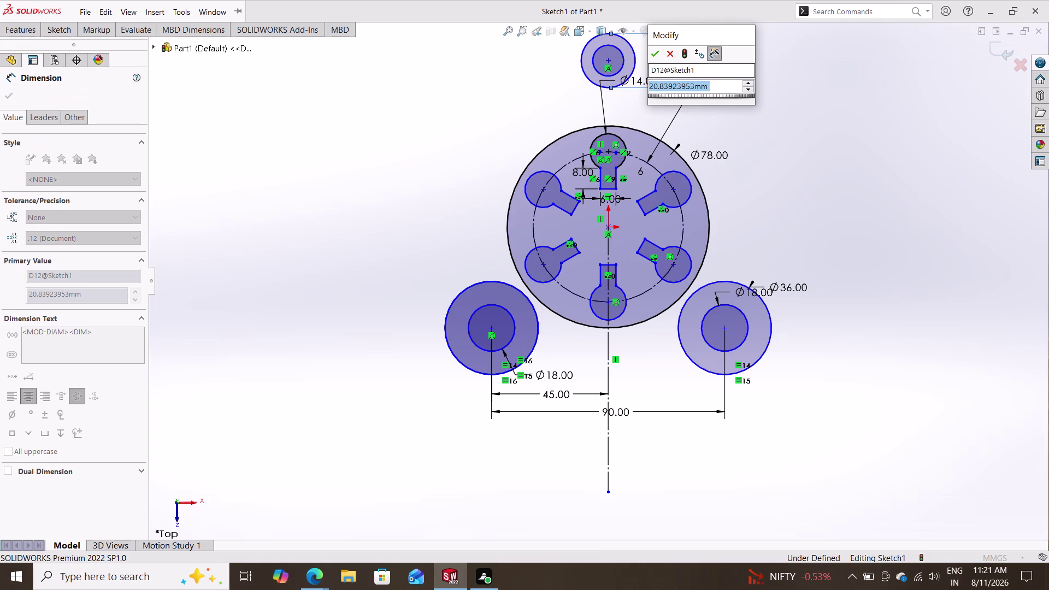
text(22)
key(Return)
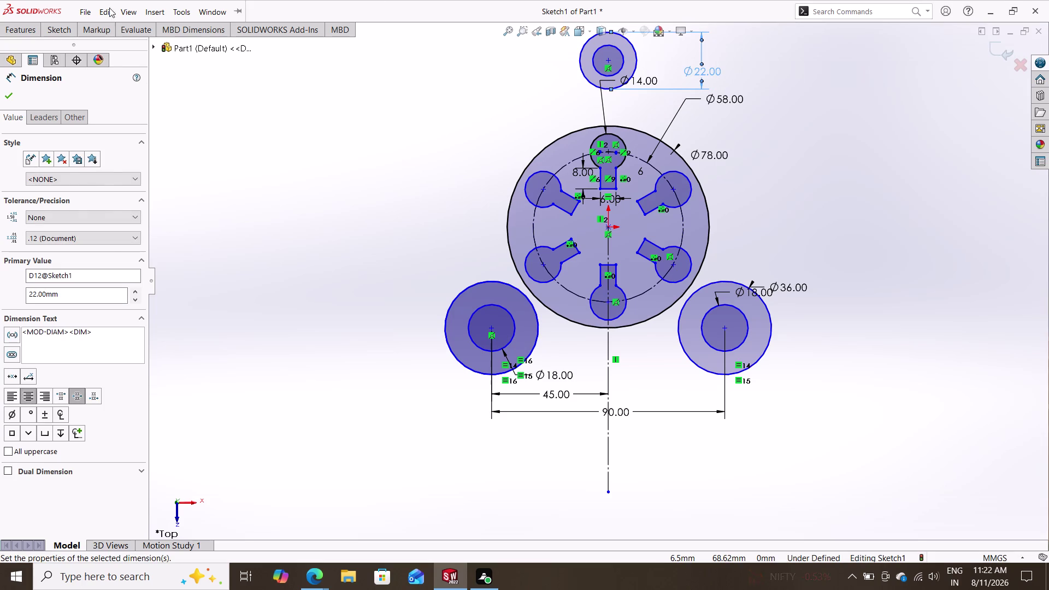
click(61, 32)
click(62, 48)
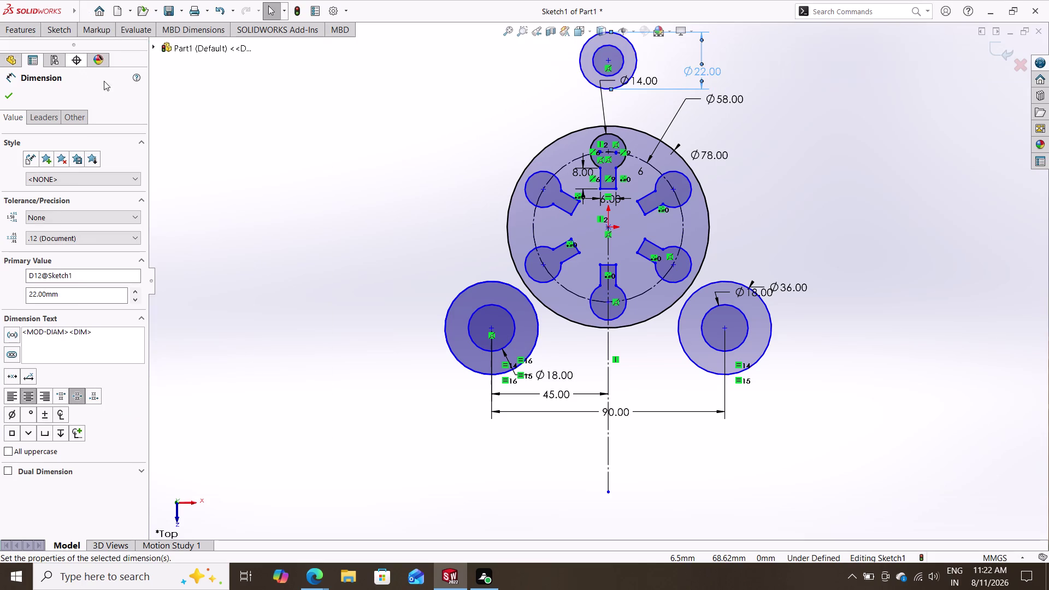
click(621, 65)
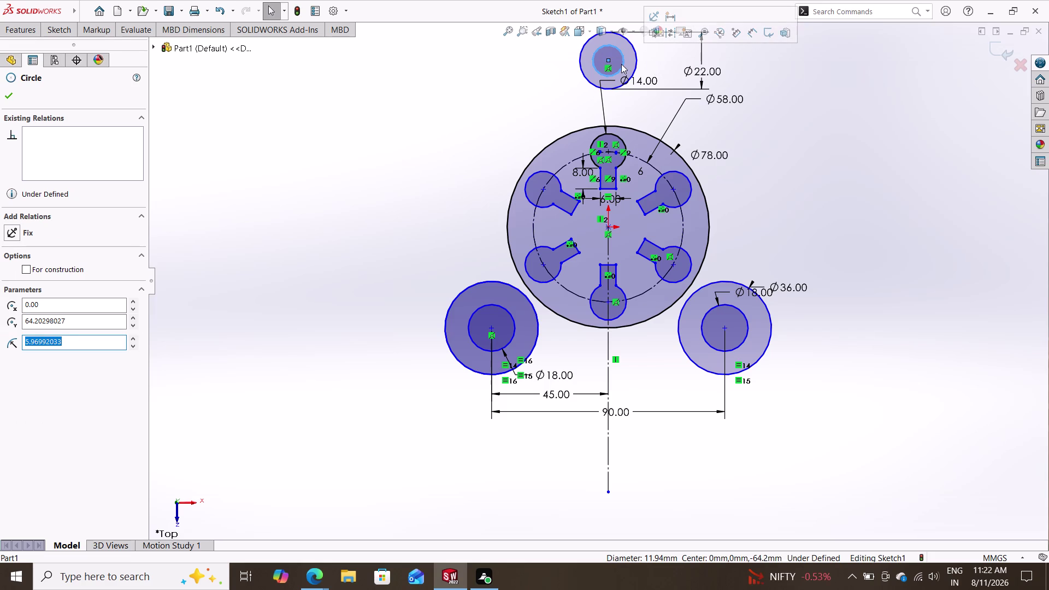
Give the inner top circle a 12 mm diameter dimension.
click(622, 58)
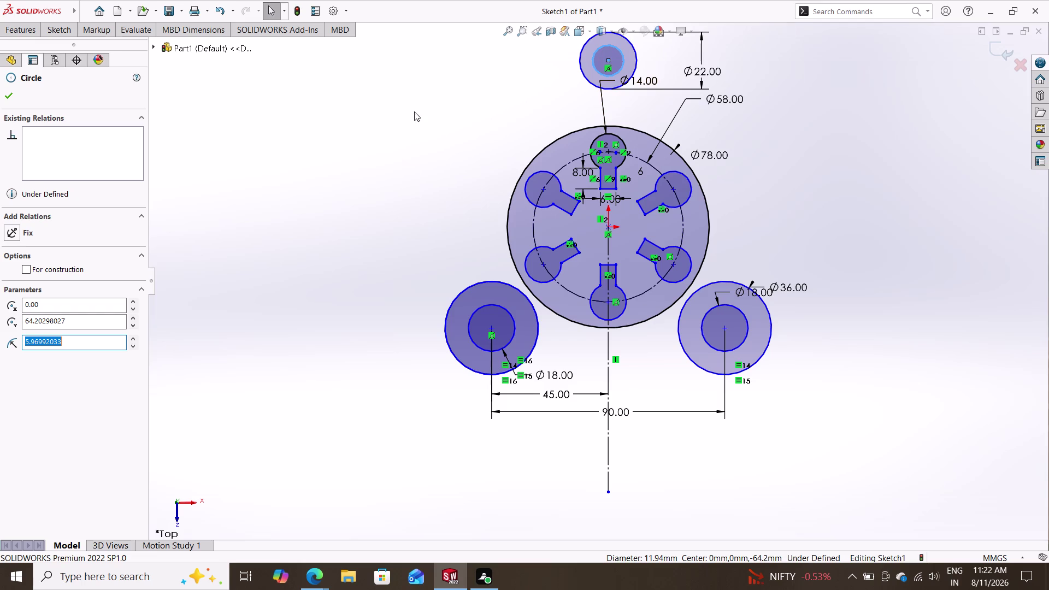
click(52, 33)
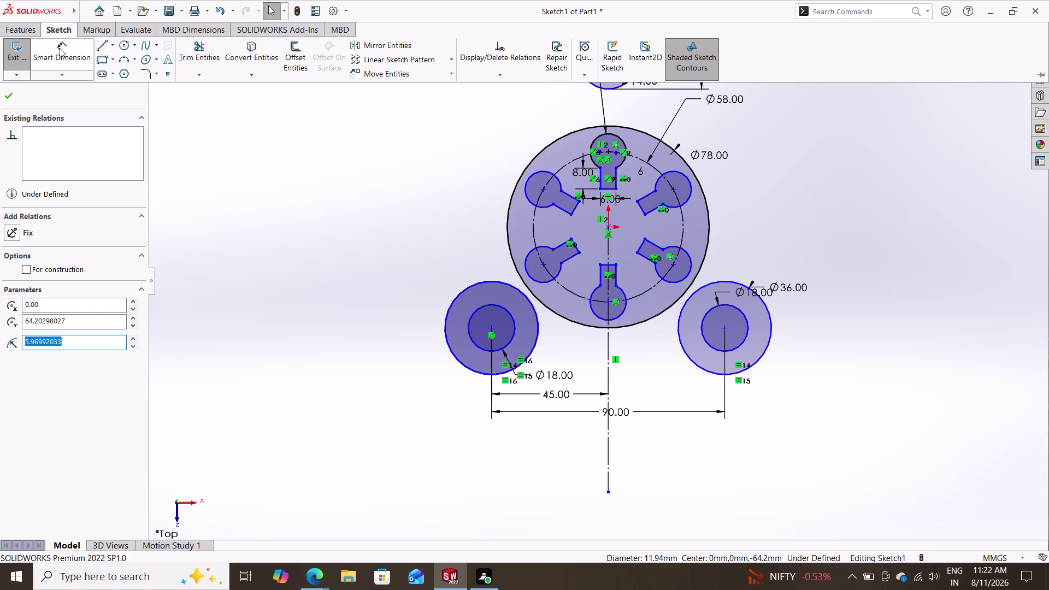
click(60, 48)
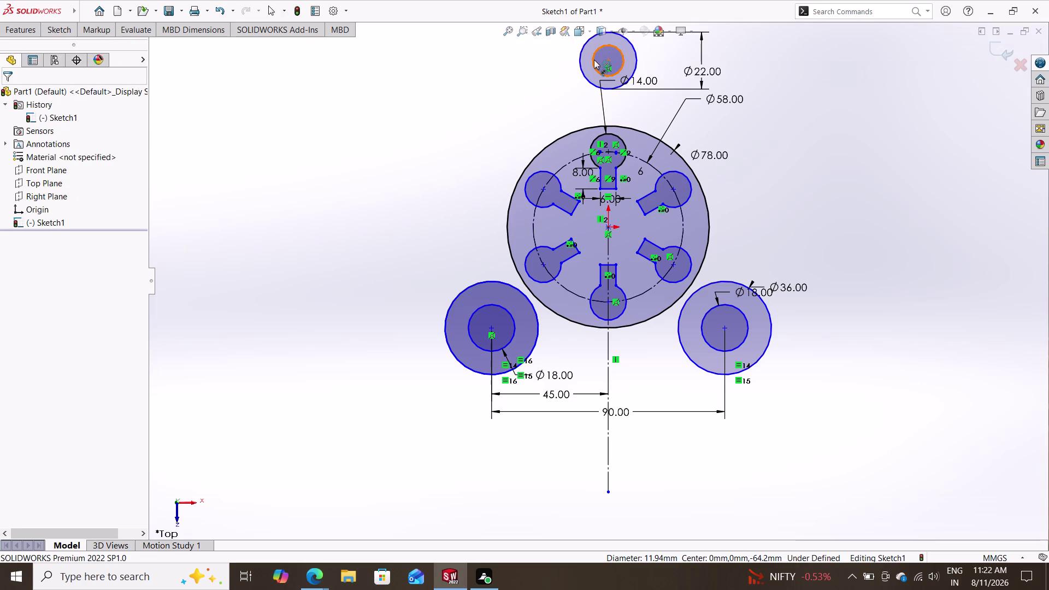
click(593, 59)
click(529, 77)
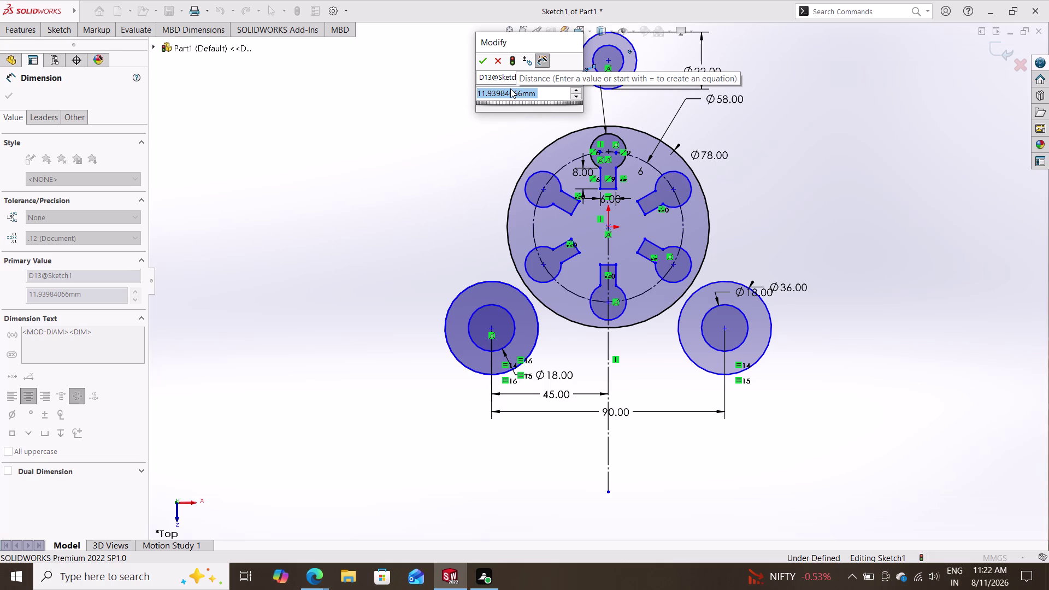
text(12)
key(Return)
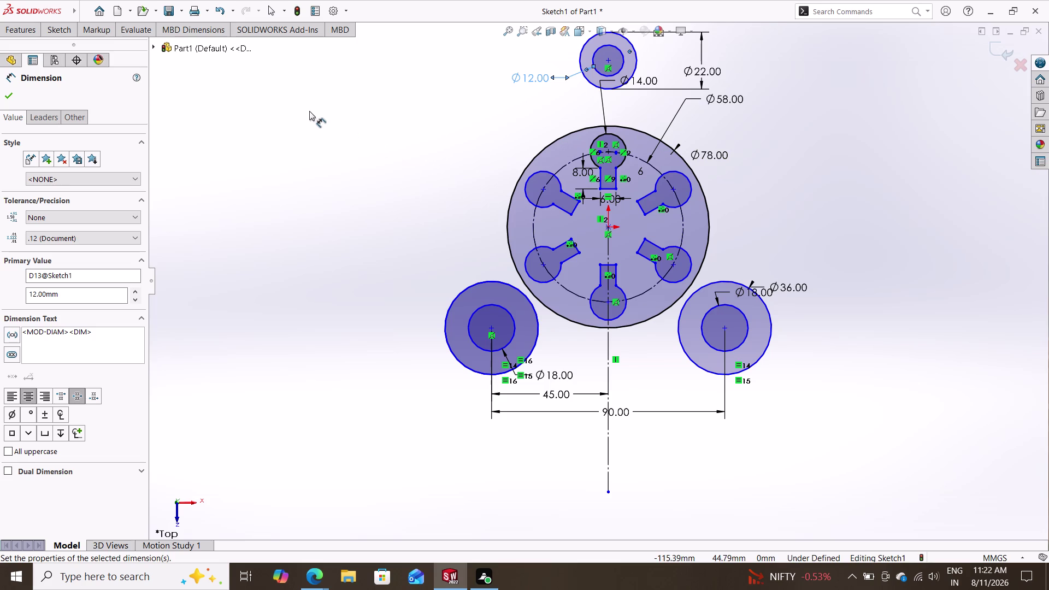
click(51, 36)
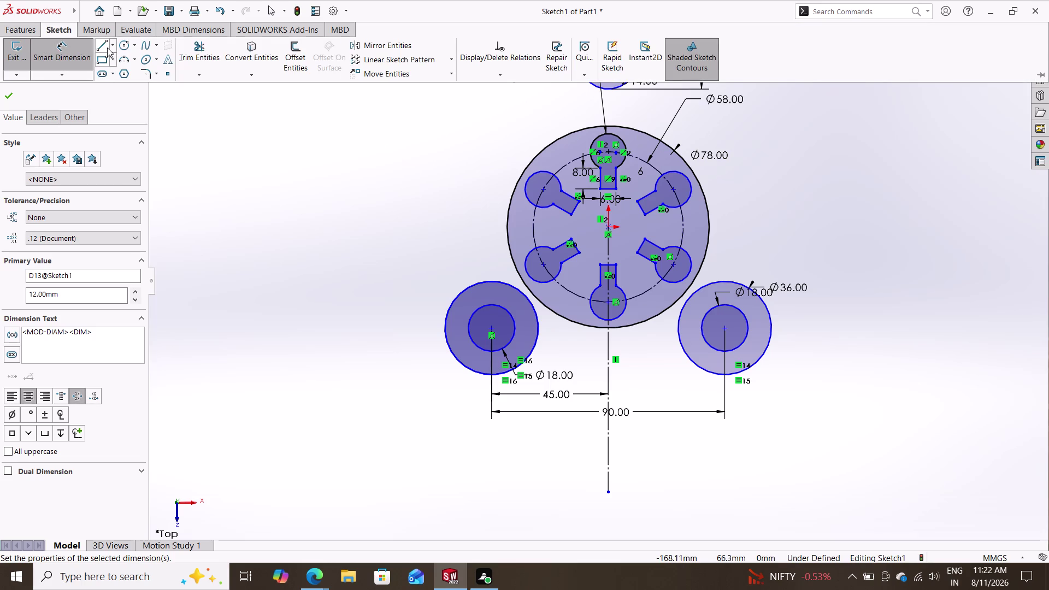
Close Sketch1 editing, leaving the bracket outline shown without dimensions.
click(68, 52)
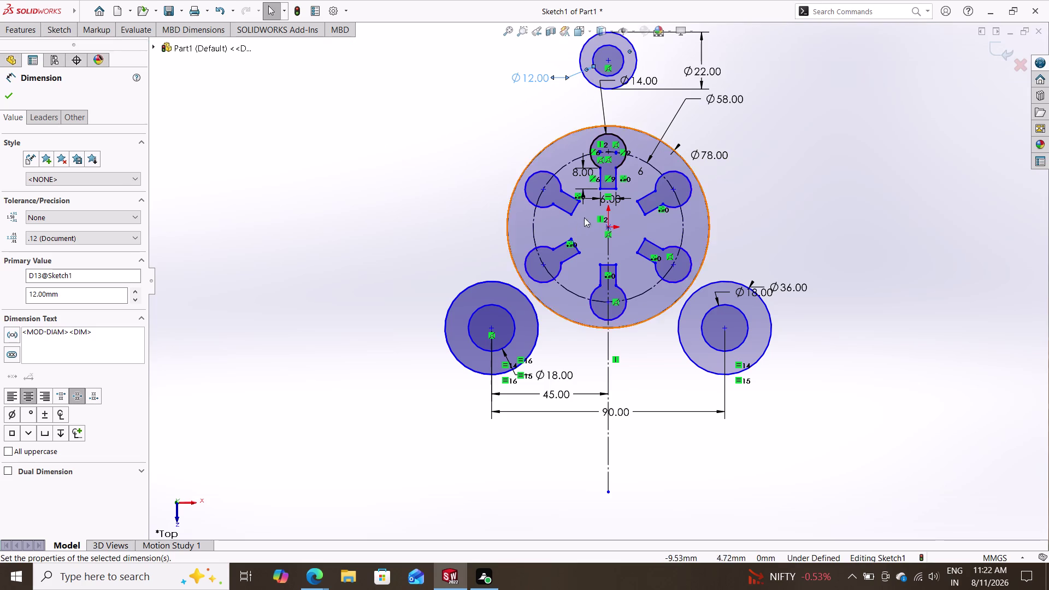
click(608, 225)
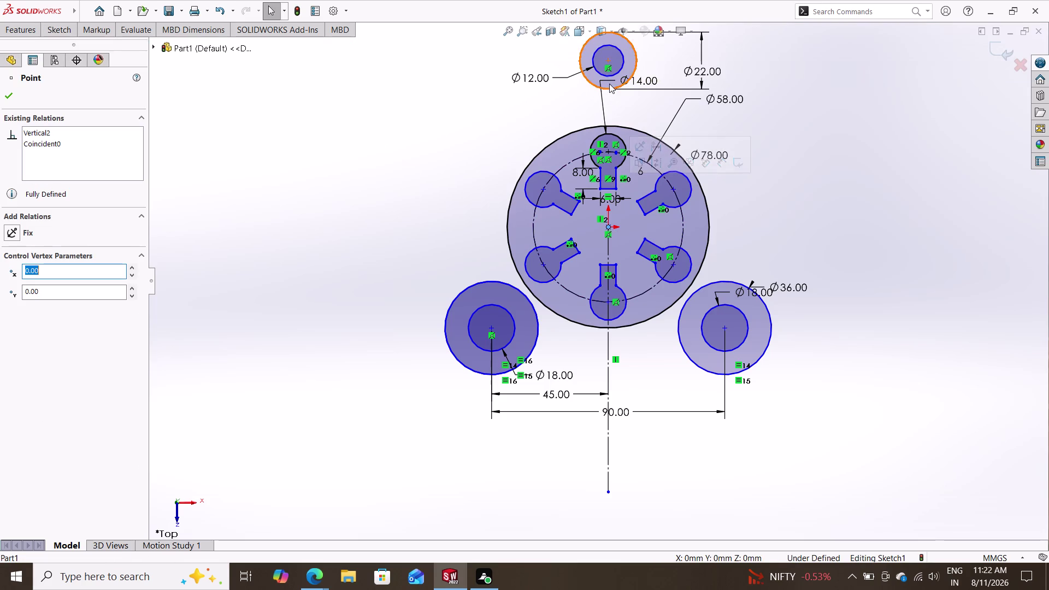
triple_click(607, 62)
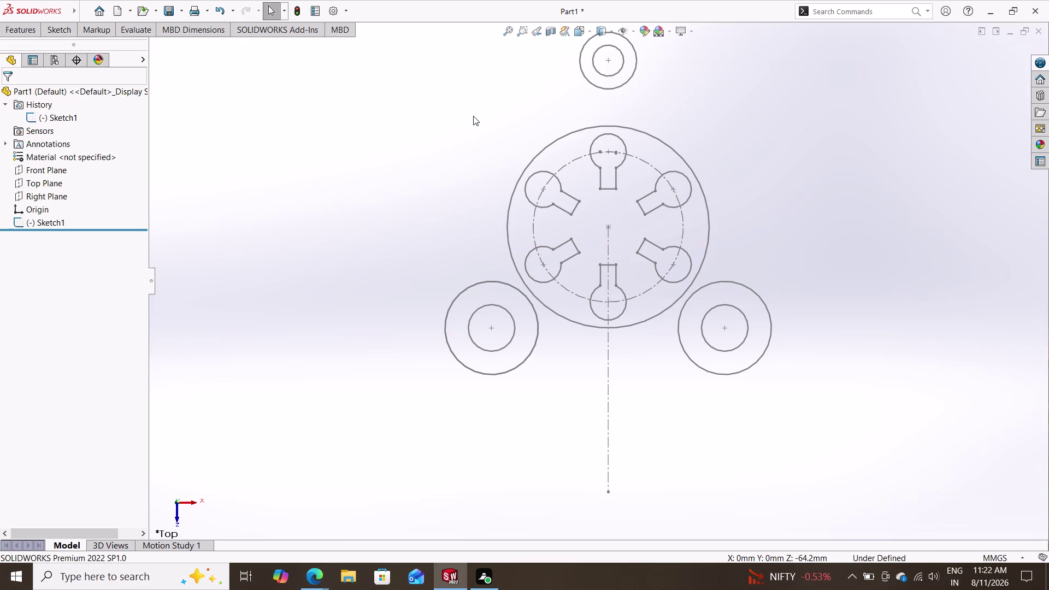
Cancel the stray Smart Dimension commands that were started by mistake.
click(44, 25)
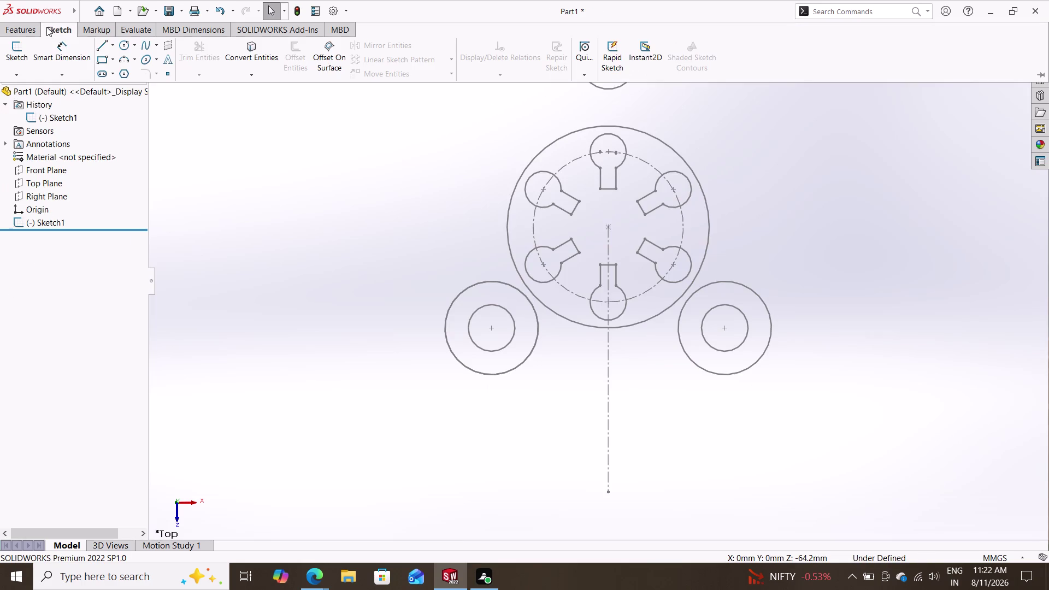
click(65, 51)
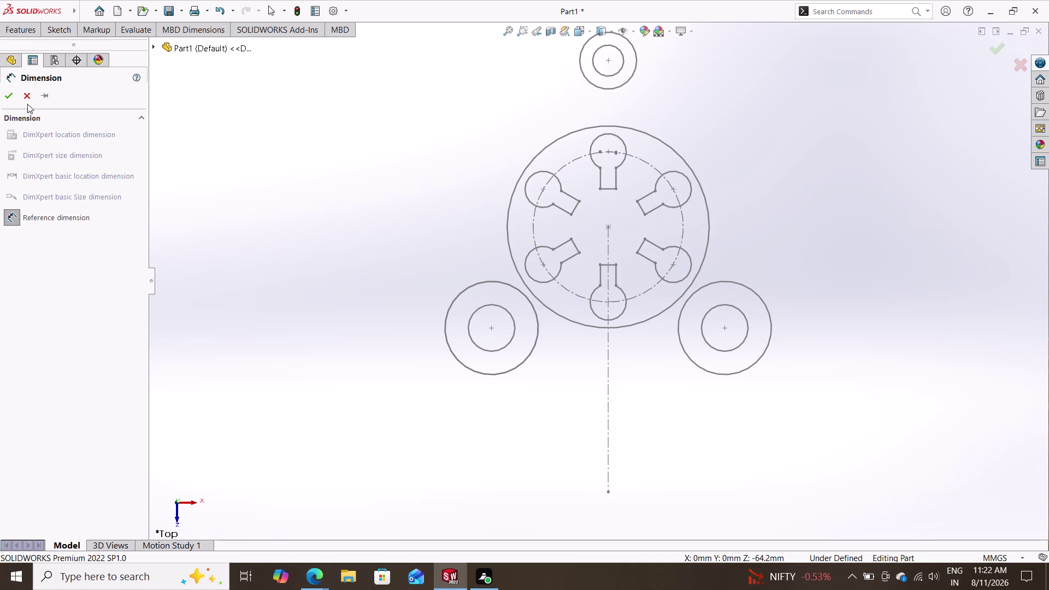
click(28, 91)
click(62, 35)
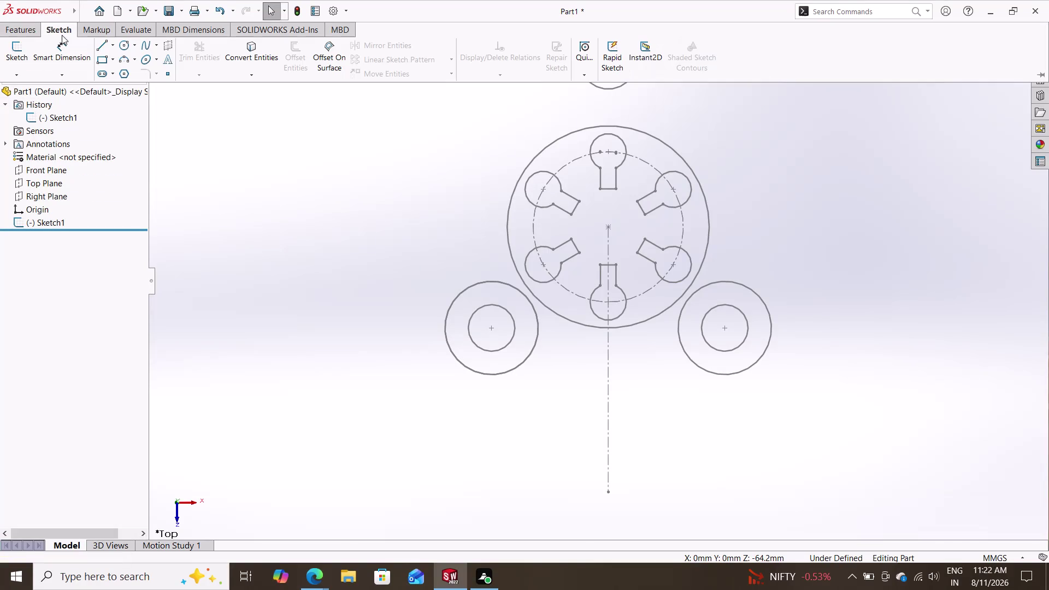
click(72, 57)
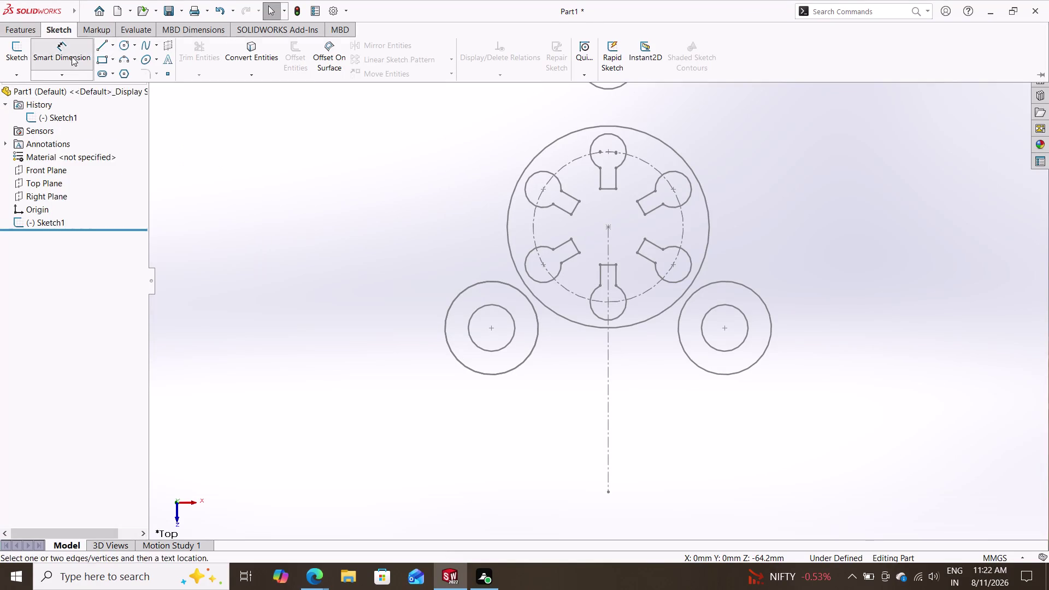
click(608, 226)
key(Escape)
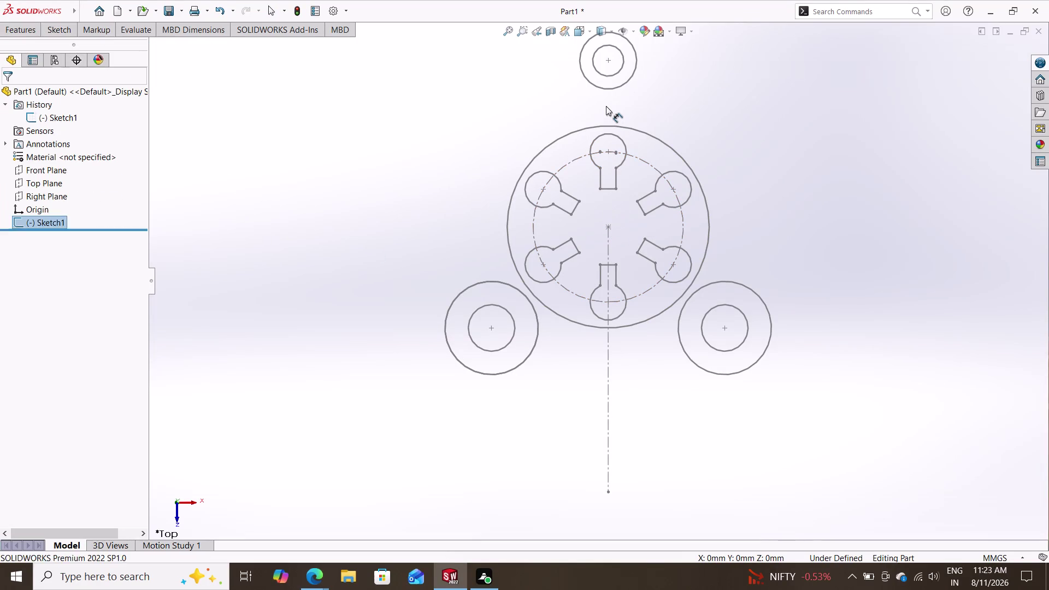
key(Escape)
key(Escape)
key(Escape)
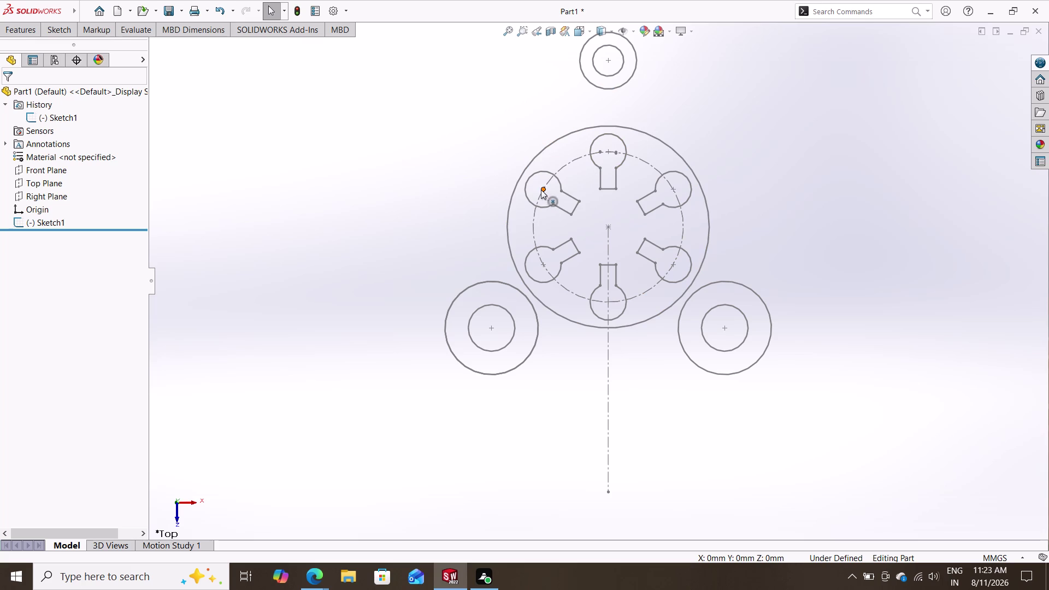
Dismiss the sketch plane prompt and reopen Sketch1 for editing.
click(18, 33)
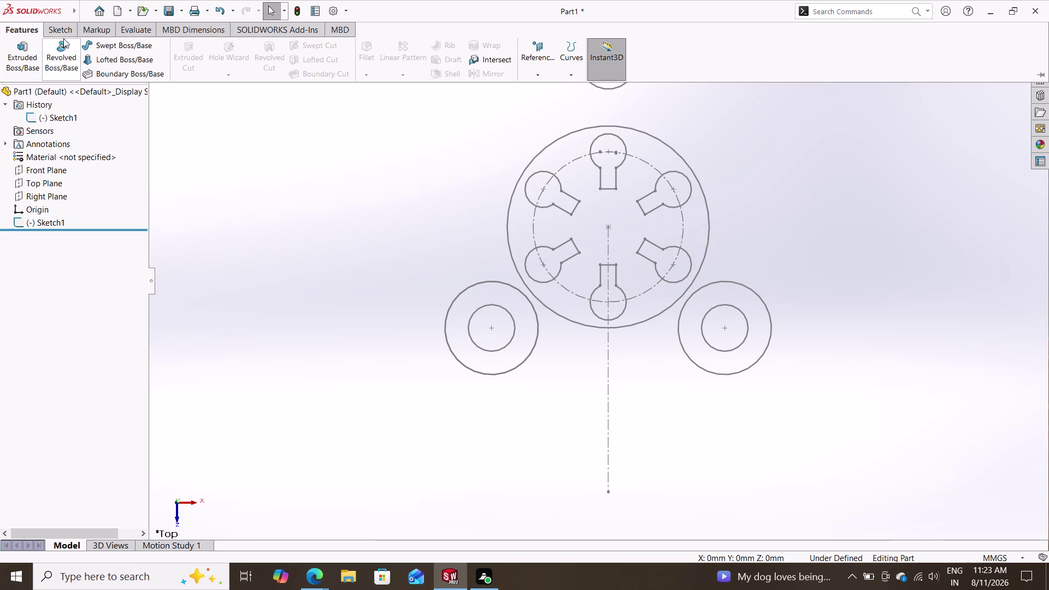
click(59, 34)
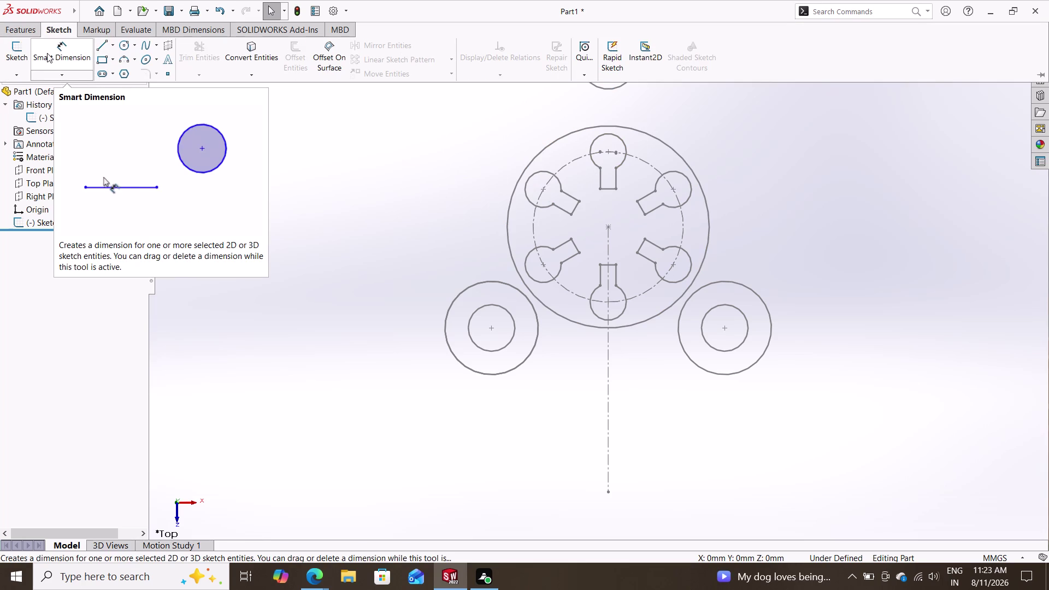
click(28, 52)
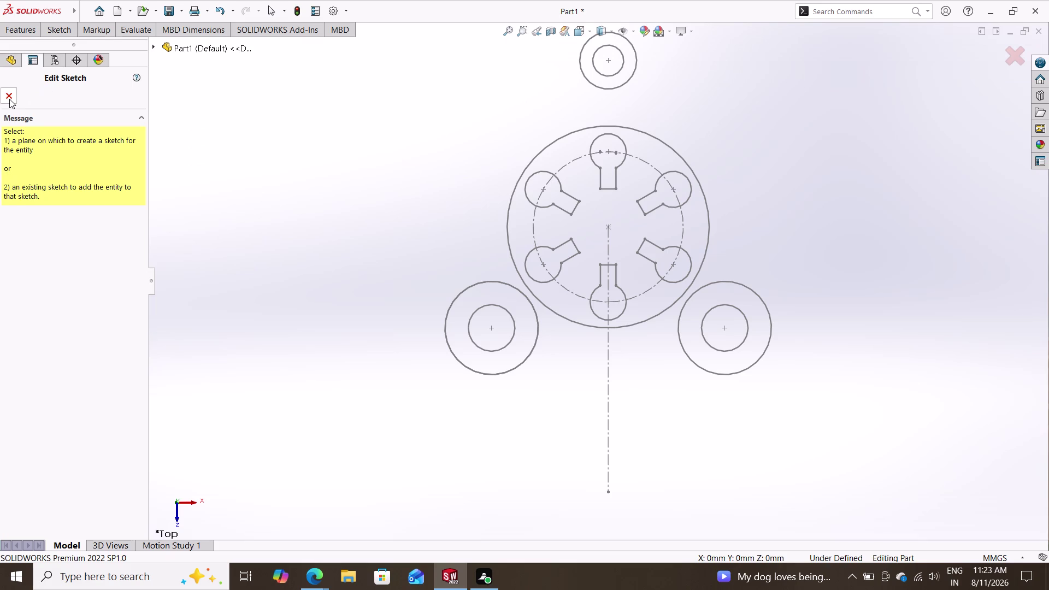
click(9, 98)
key(ctrl+z)
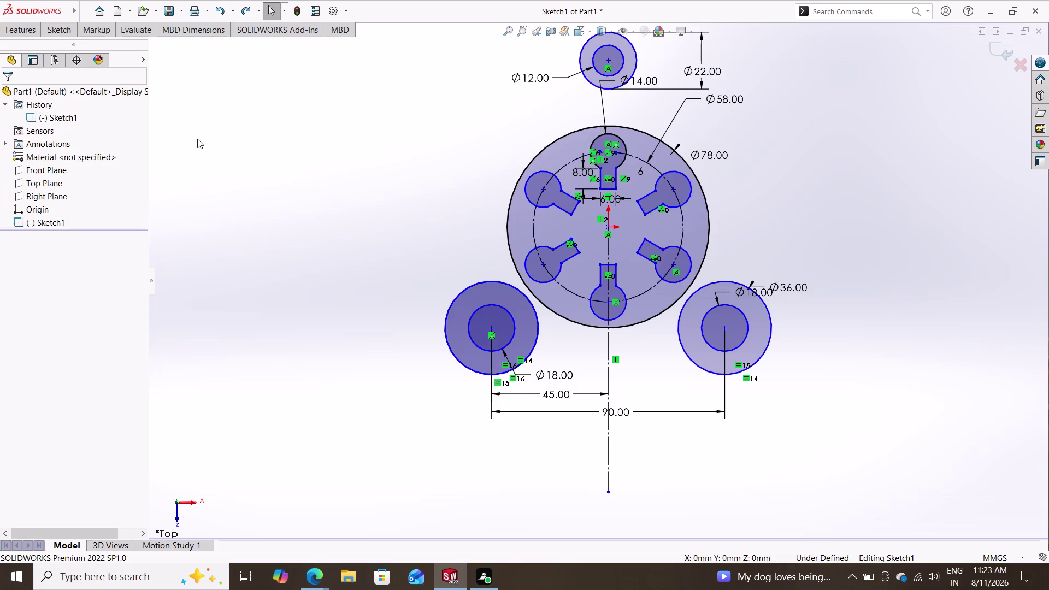
Dimension the top circle's centre 57.00 mm vertically above the origin.
click(47, 31)
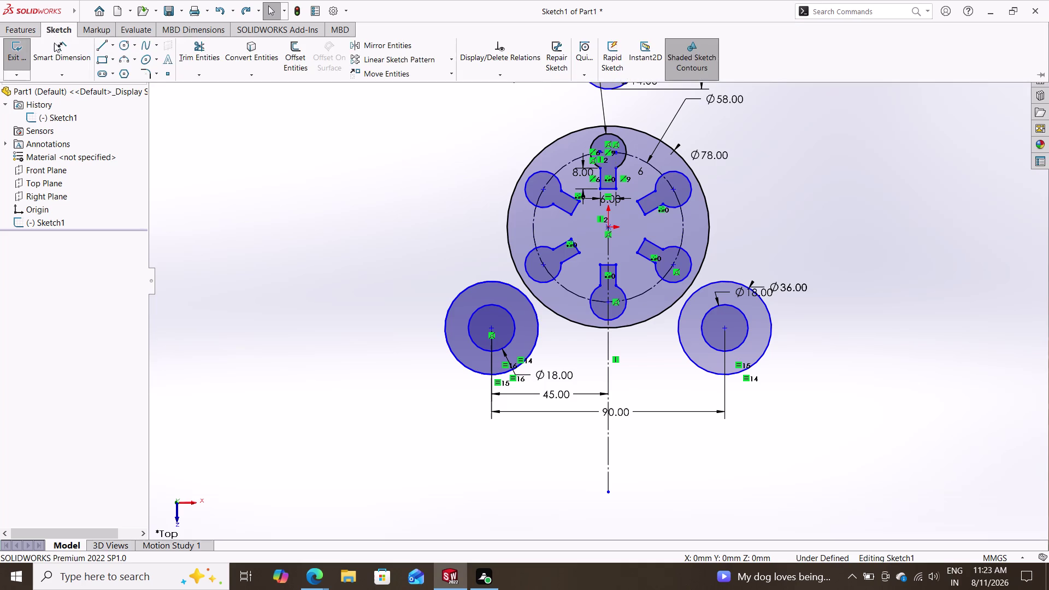
click(54, 43)
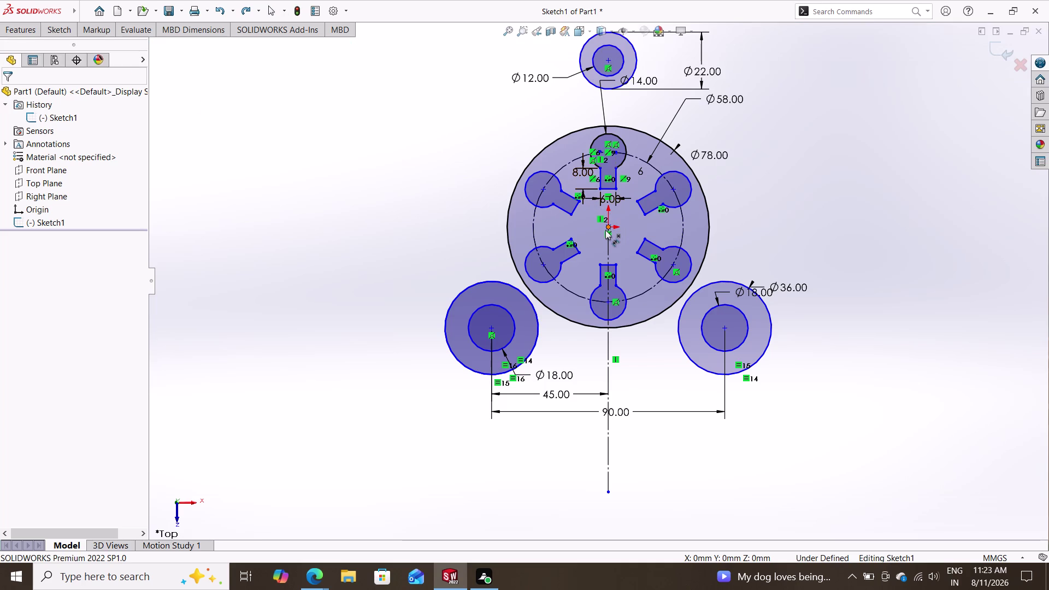
click(608, 229)
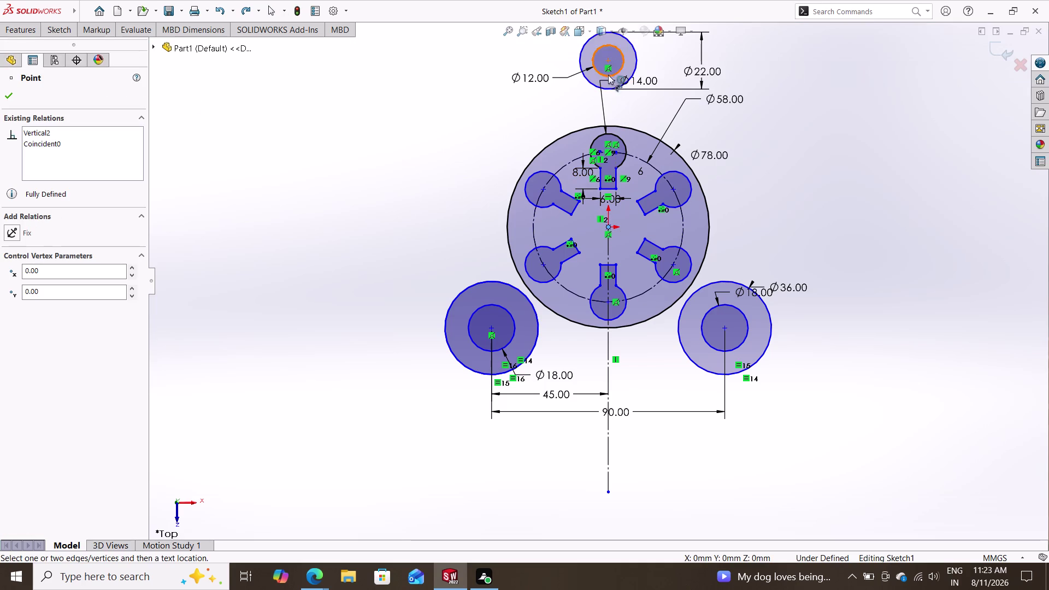
click(609, 58)
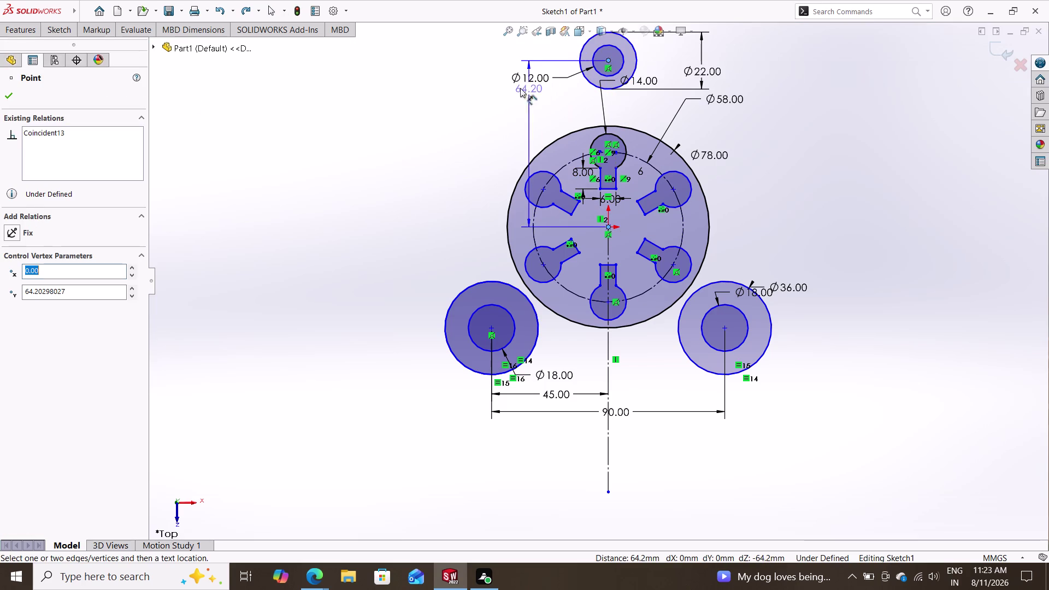
click(429, 103)
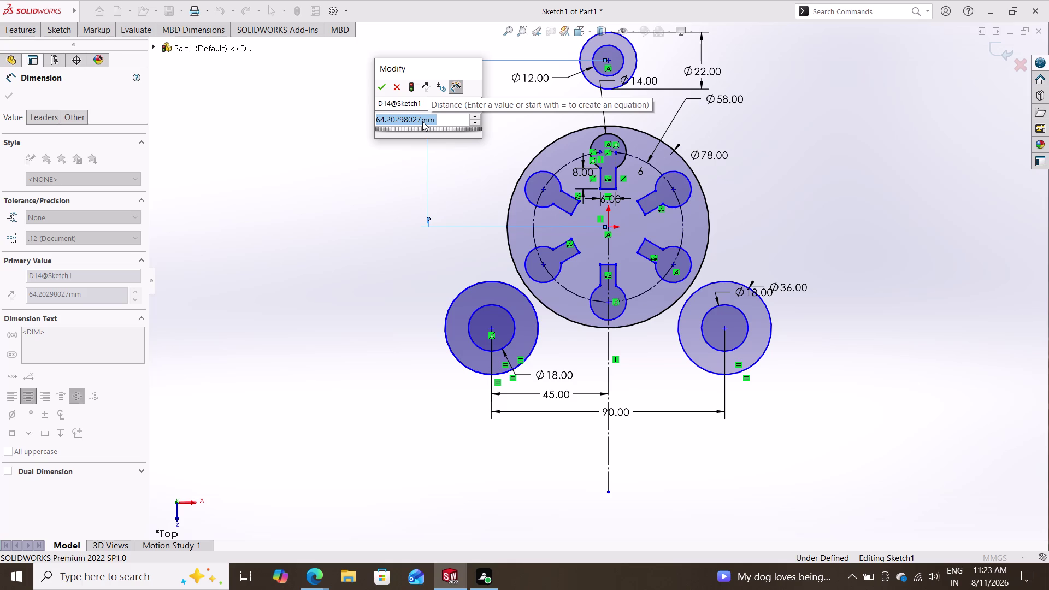
text(57)
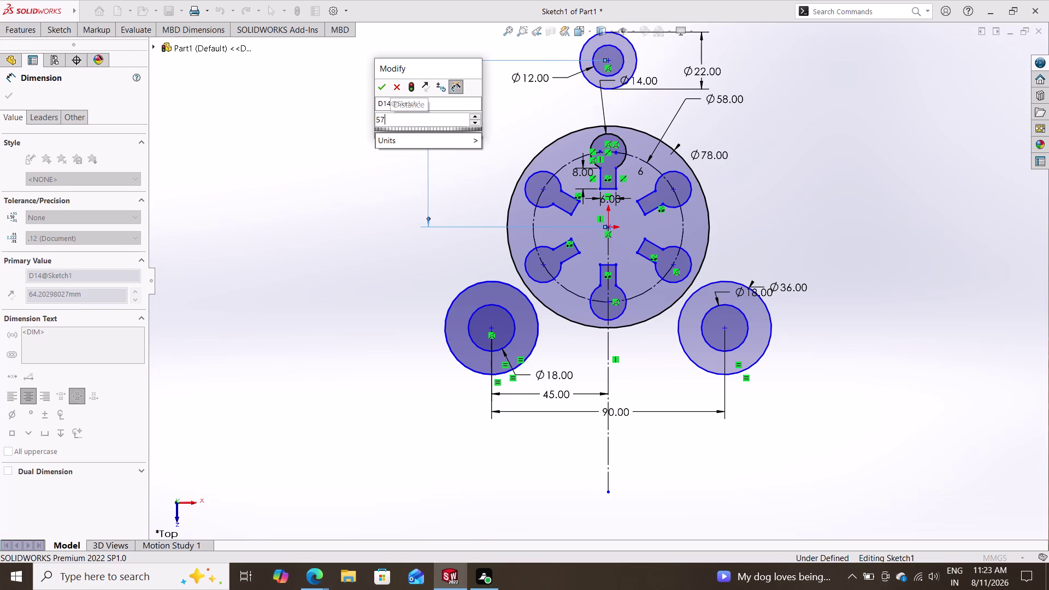
key(Return)
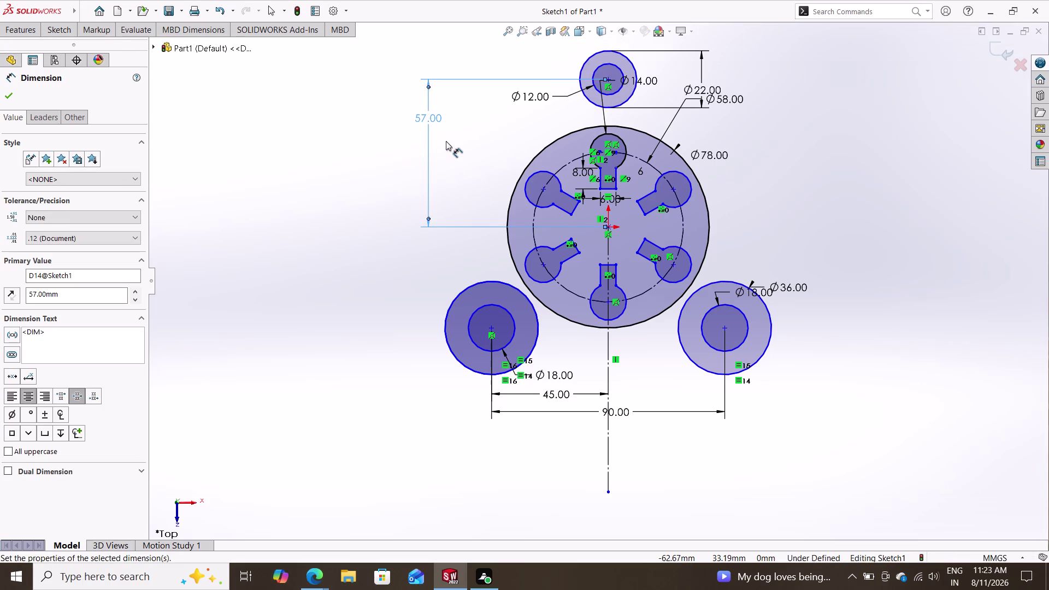
key(Escape)
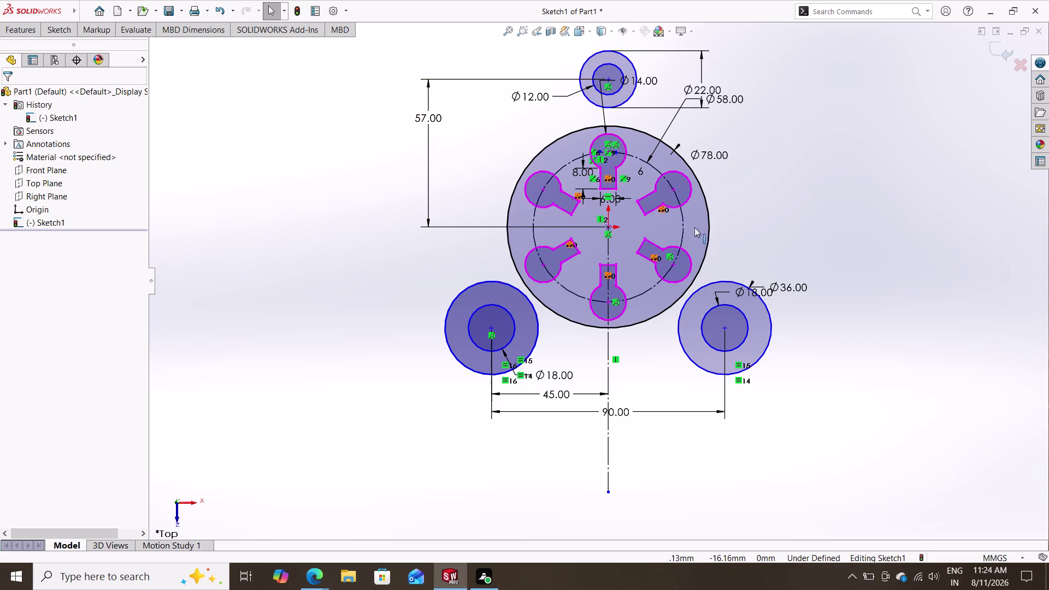
key(Escape)
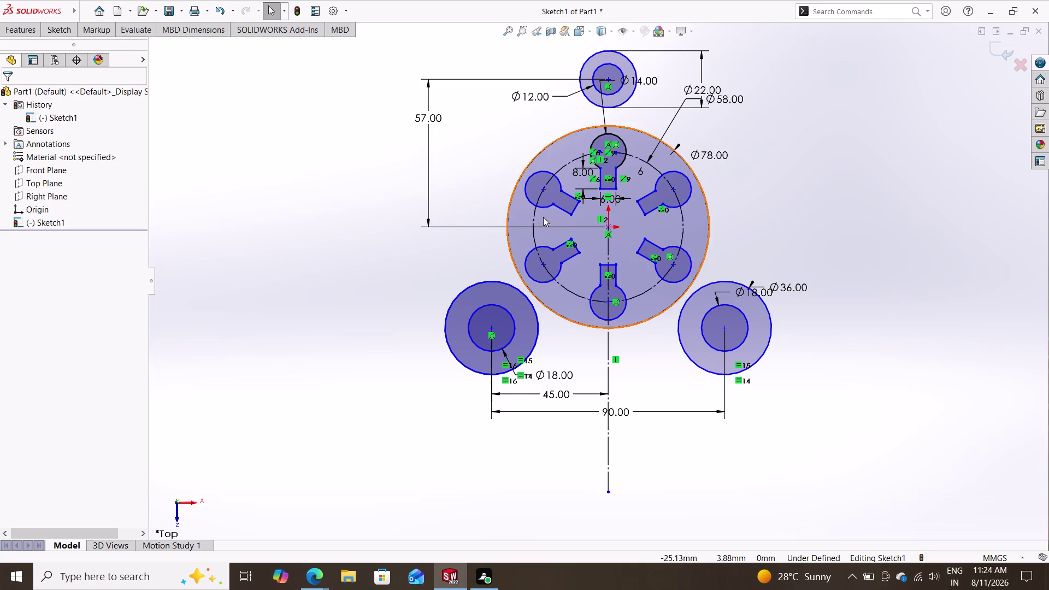
Draw a three-point arc from the top circle to the Ø78 circle's left edge.
click(62, 34)
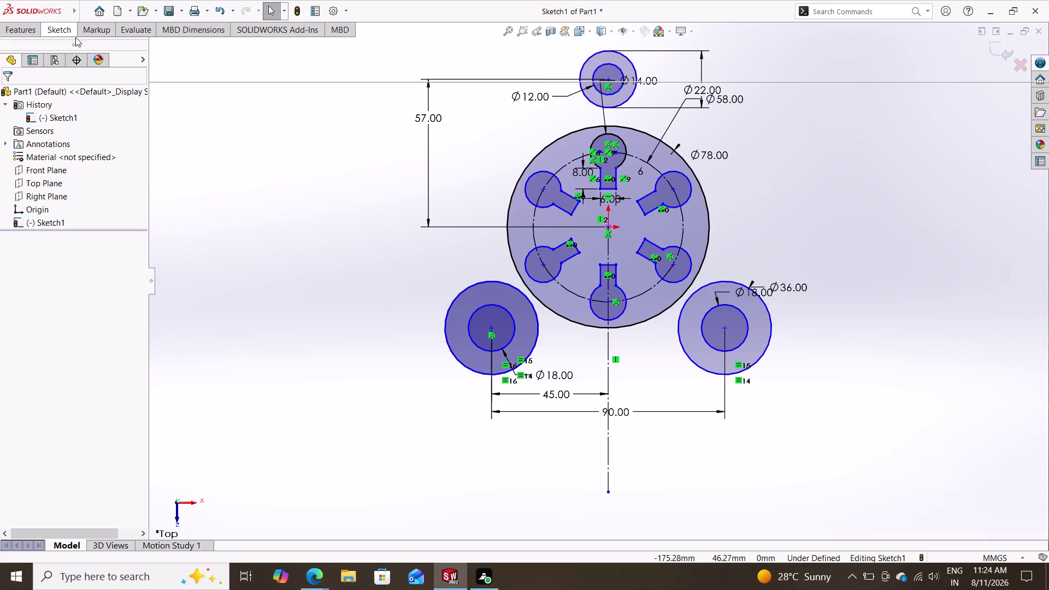
click(124, 56)
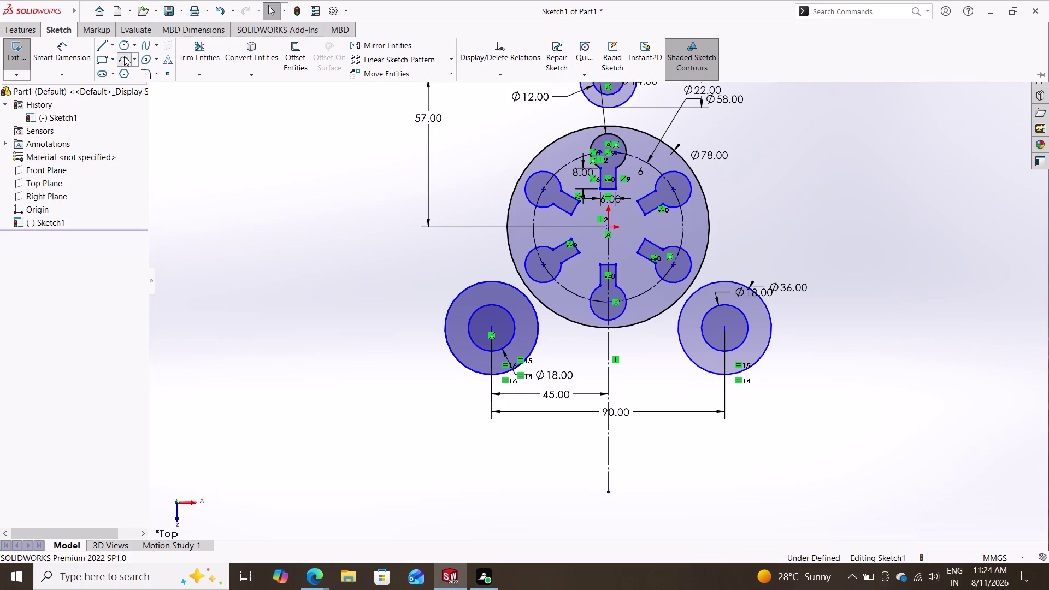
click(505, 227)
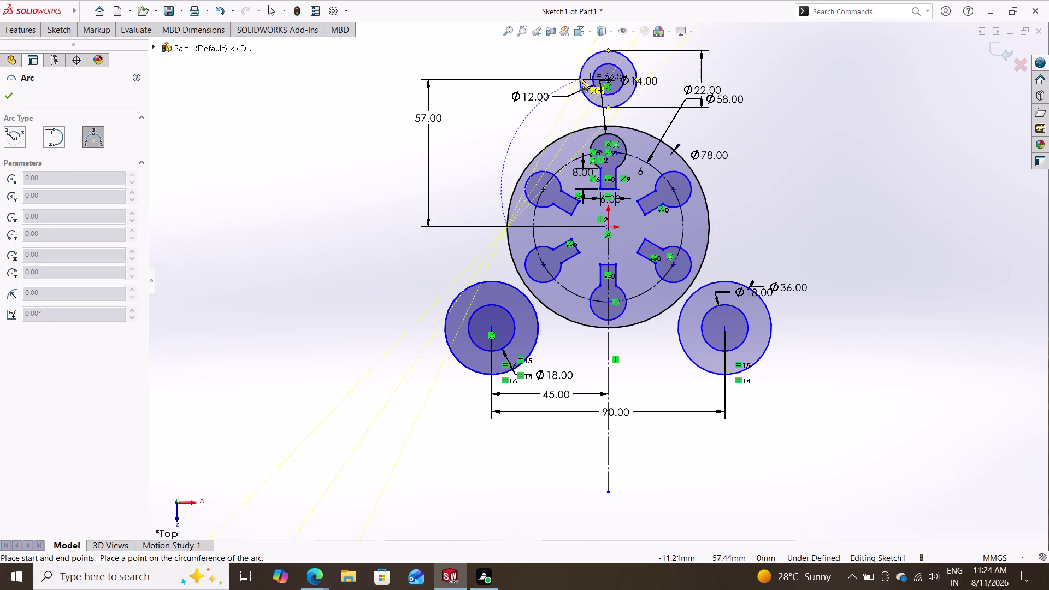
click(580, 78)
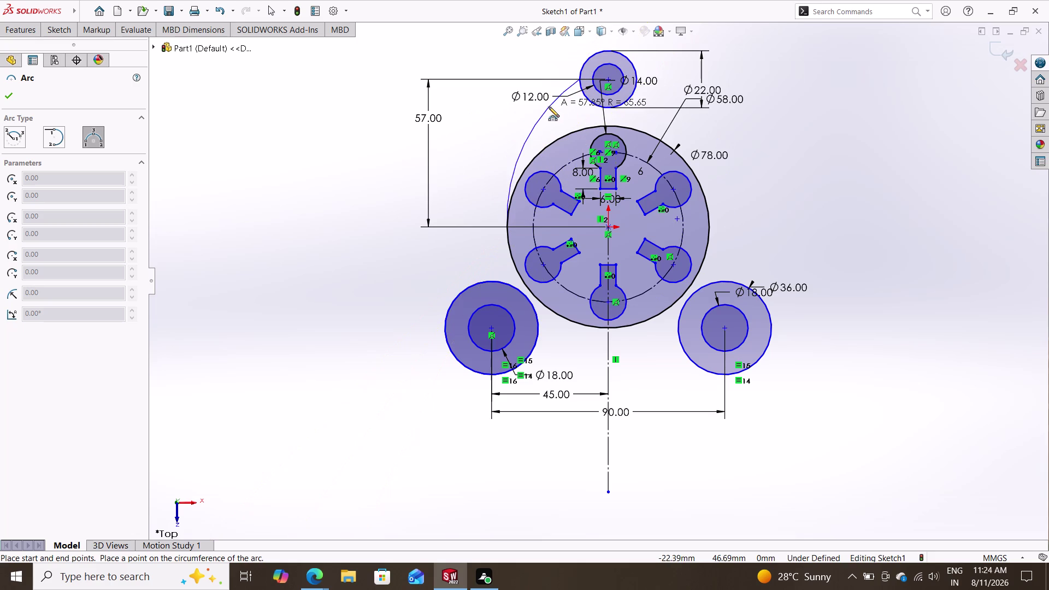
click(518, 115)
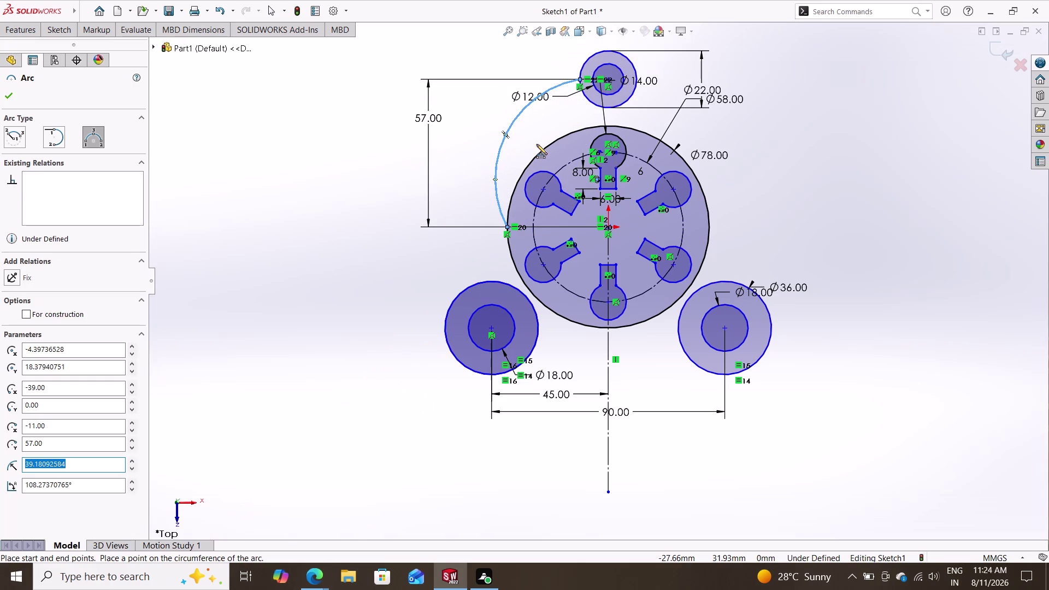
key(Escape)
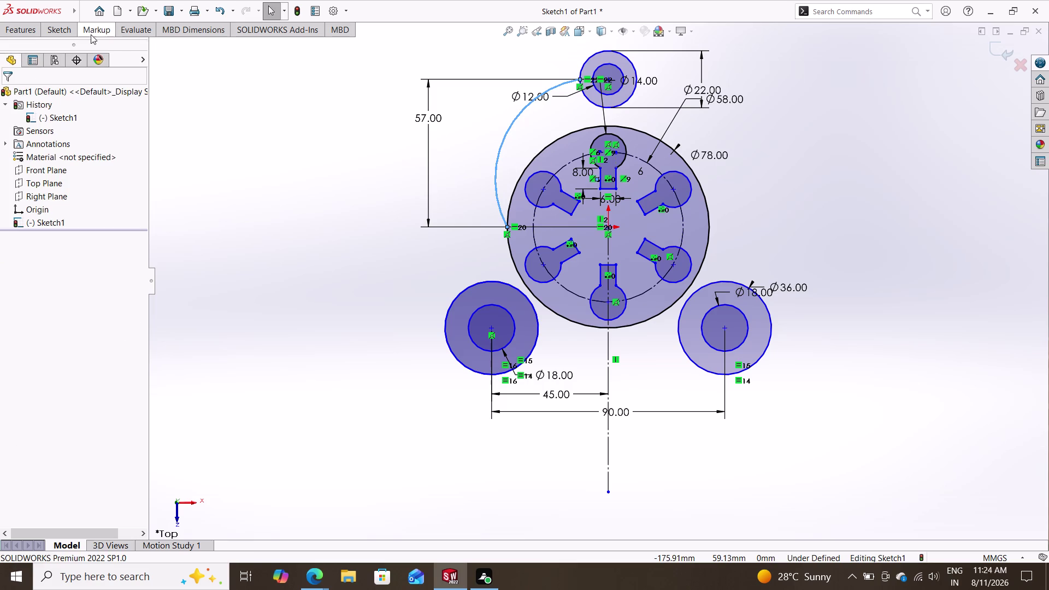
click(46, 26)
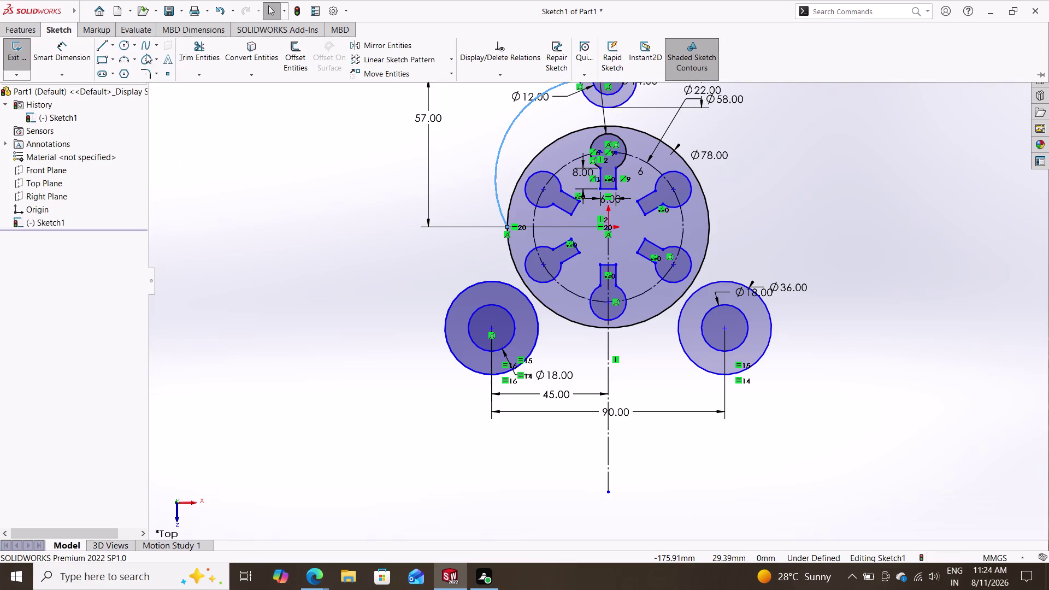
Draw a second three-point arc from the top circle to the Ø78 circle's right edge.
click(126, 61)
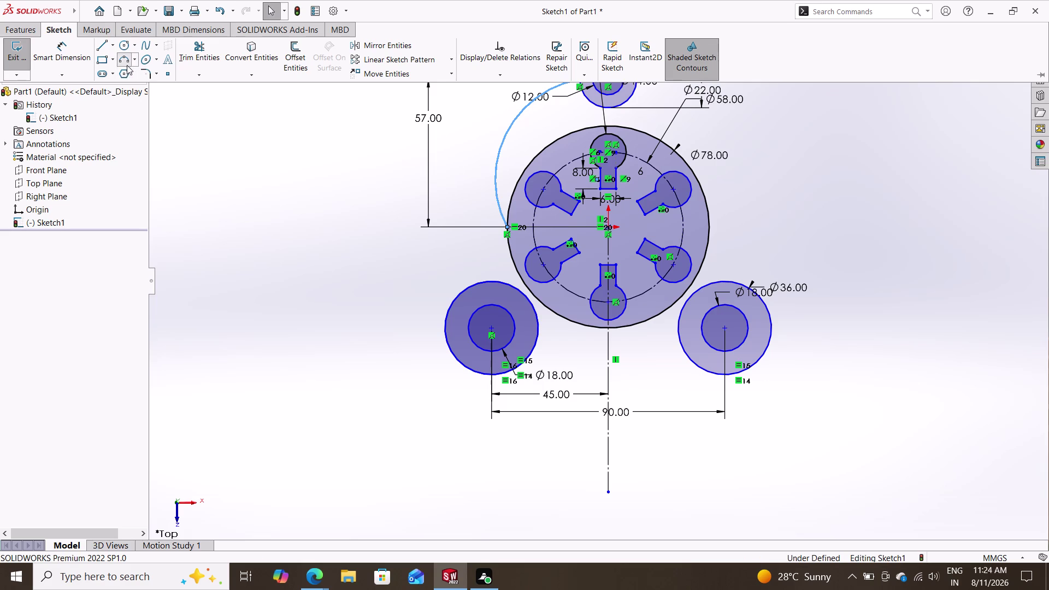
click(709, 226)
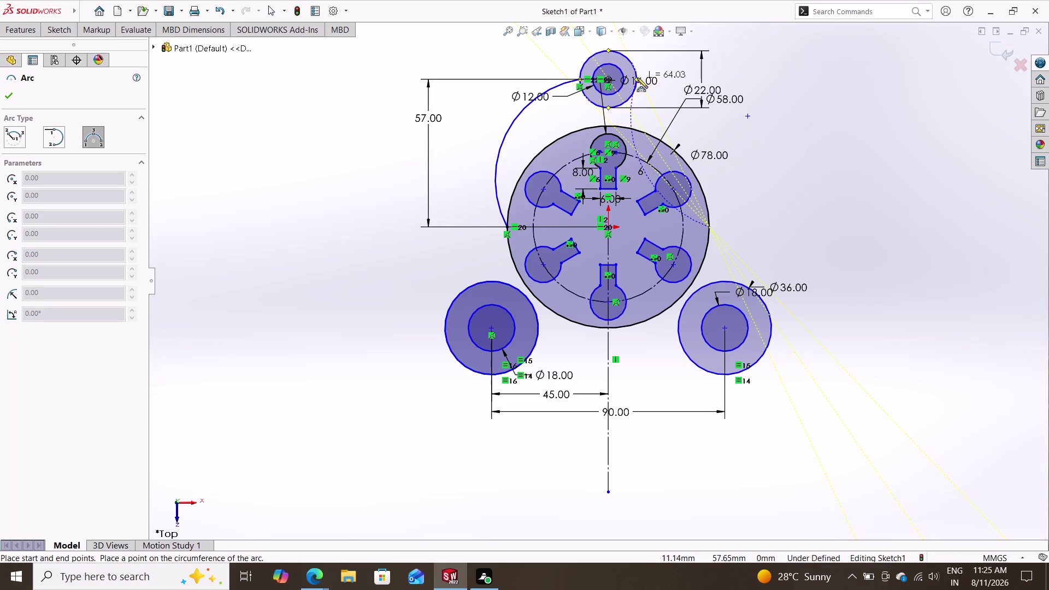
click(637, 77)
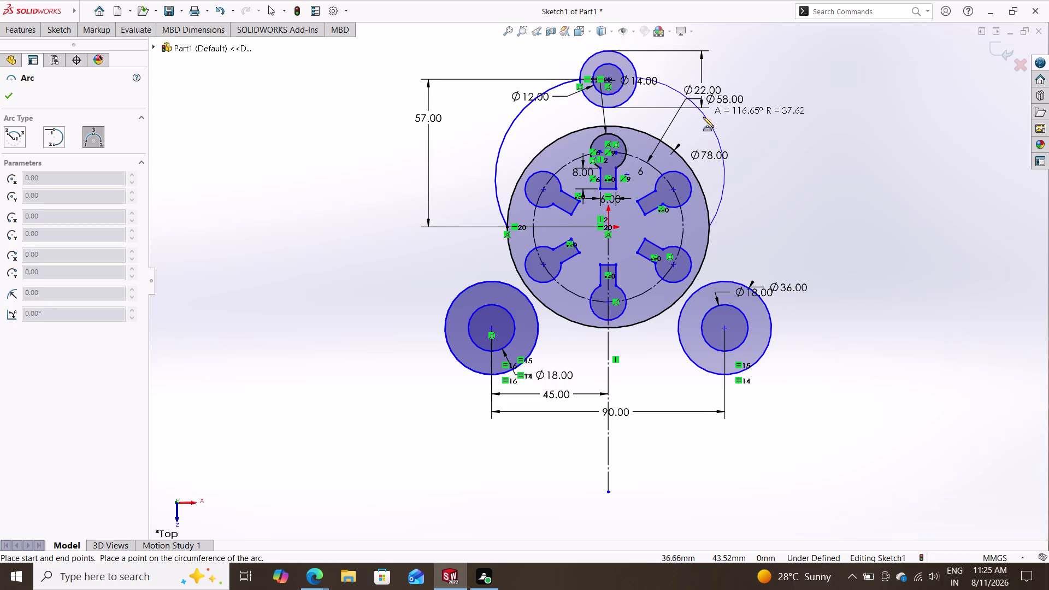
click(700, 122)
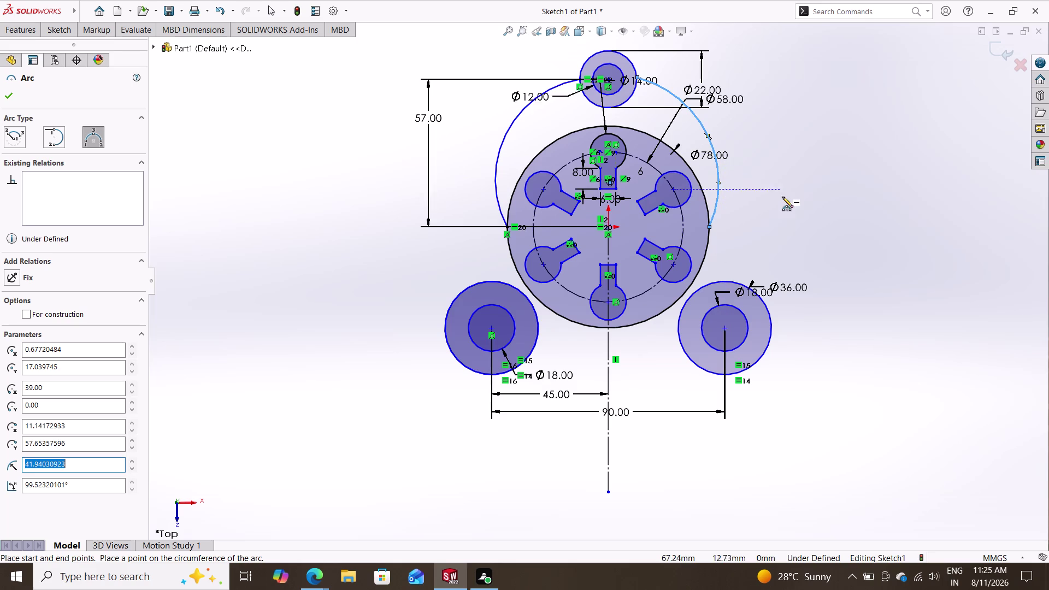
key(Escape)
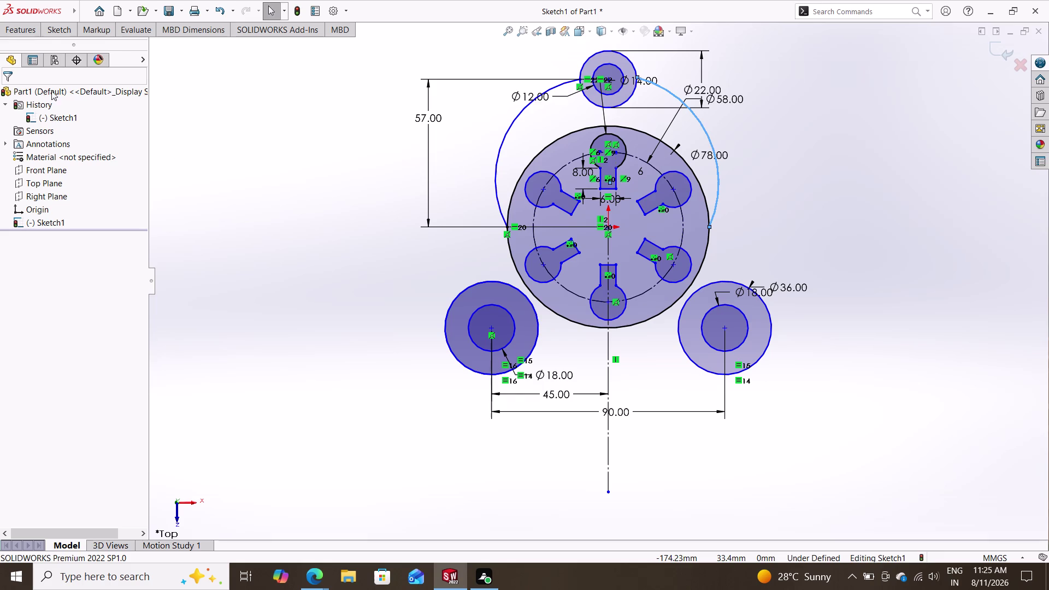
click(55, 32)
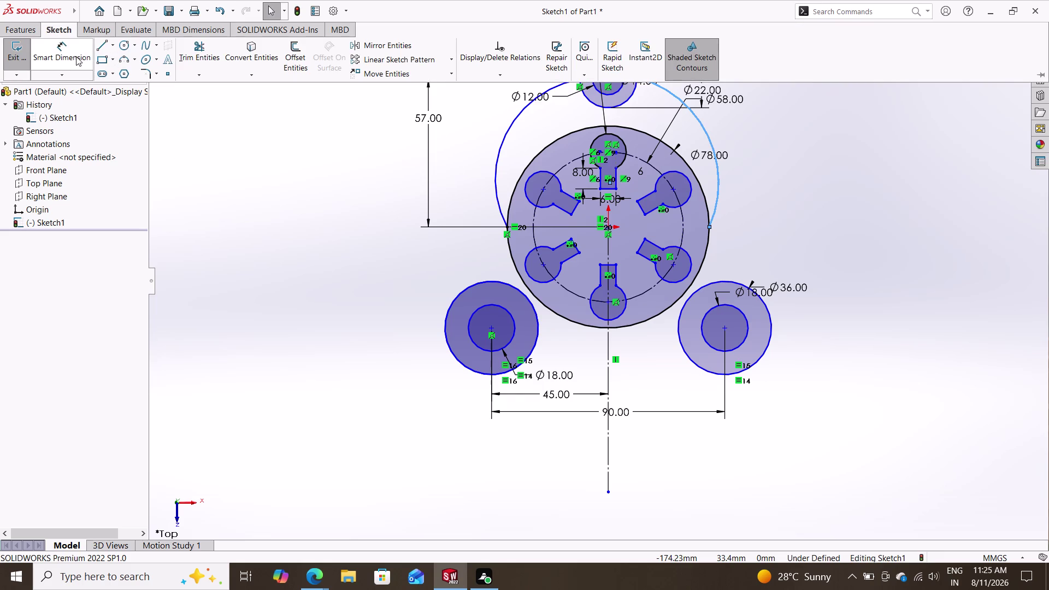
Dimension the bottom-left circle's centre 104.00 mm below the top circle's centre.
click(71, 55)
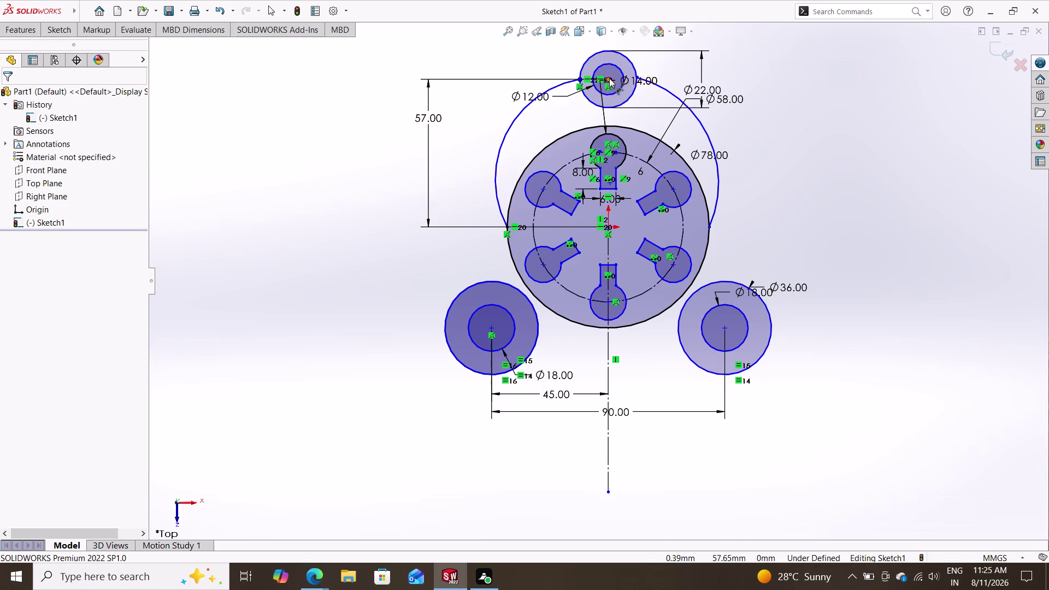
click(606, 80)
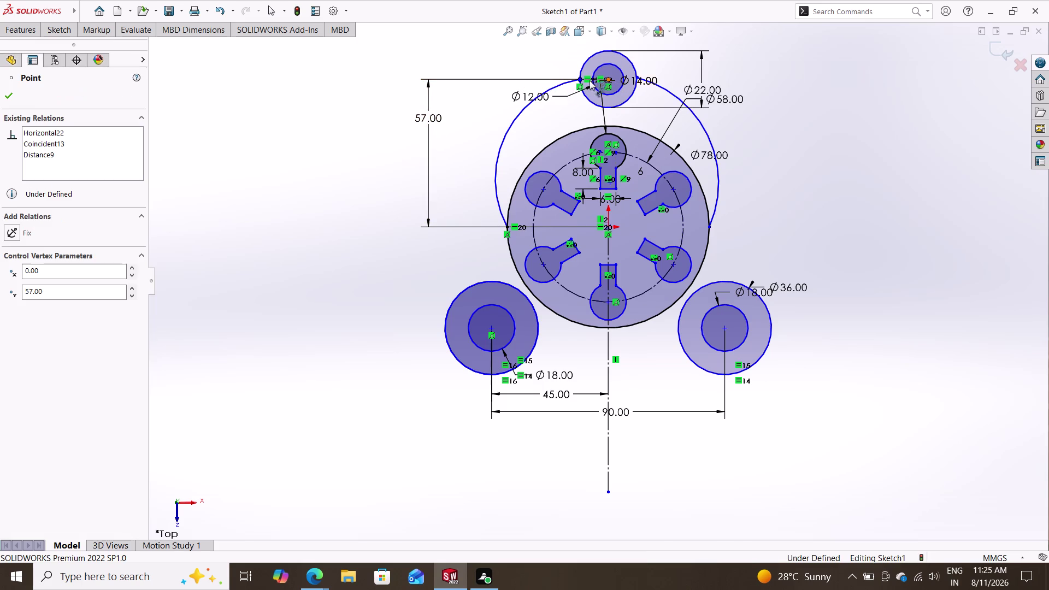
click(490, 325)
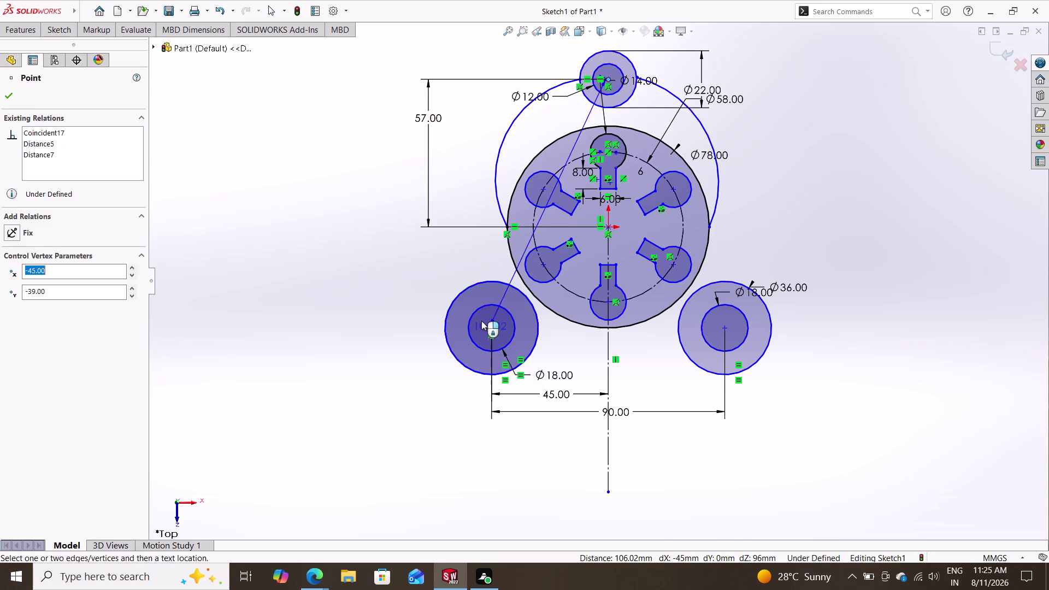
click(344, 307)
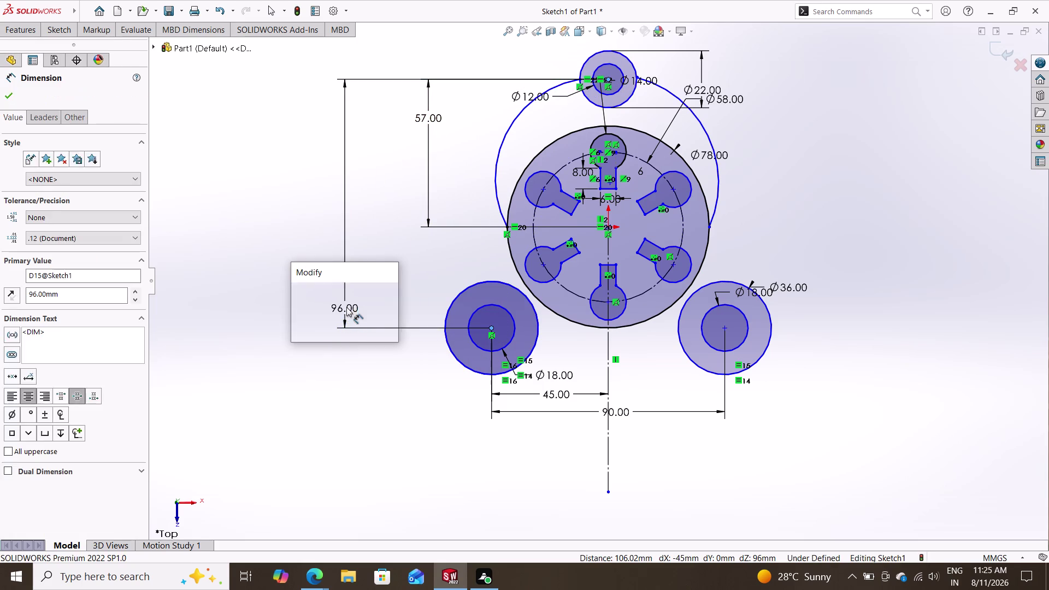
text(10)
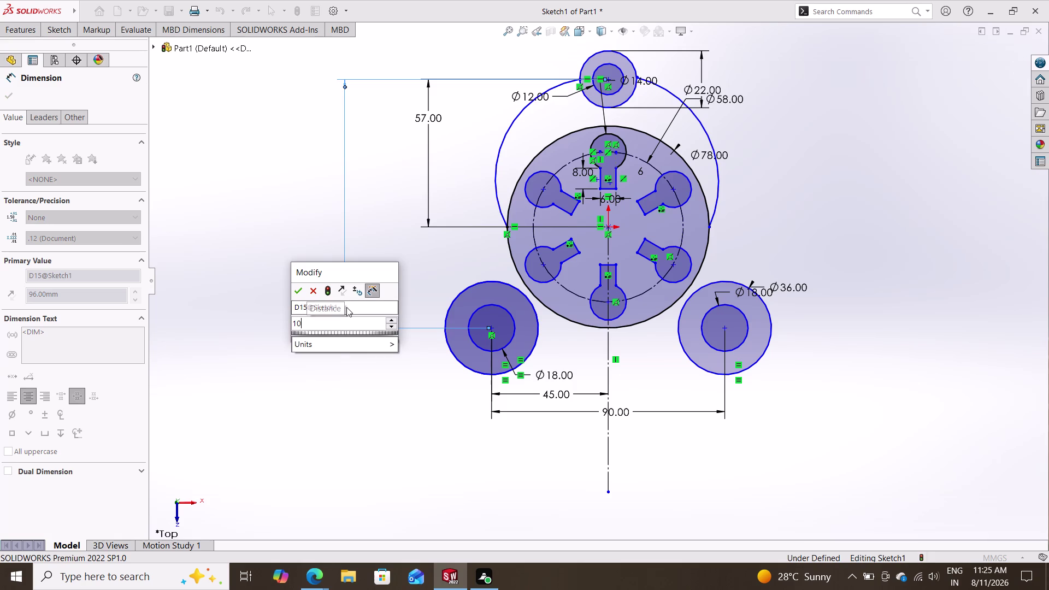
key(4)
key(Return)
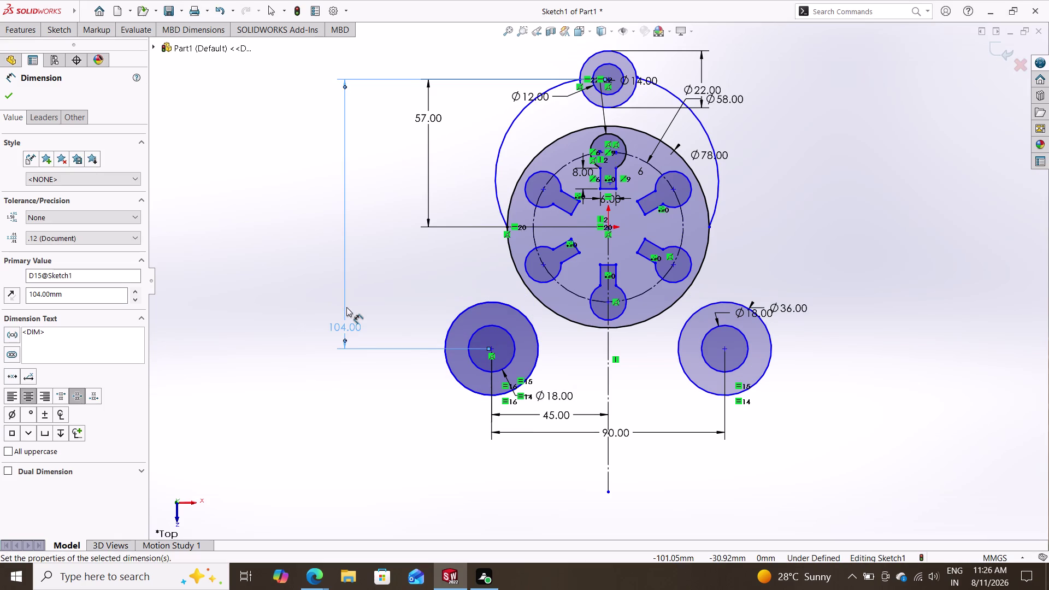
key(Escape)
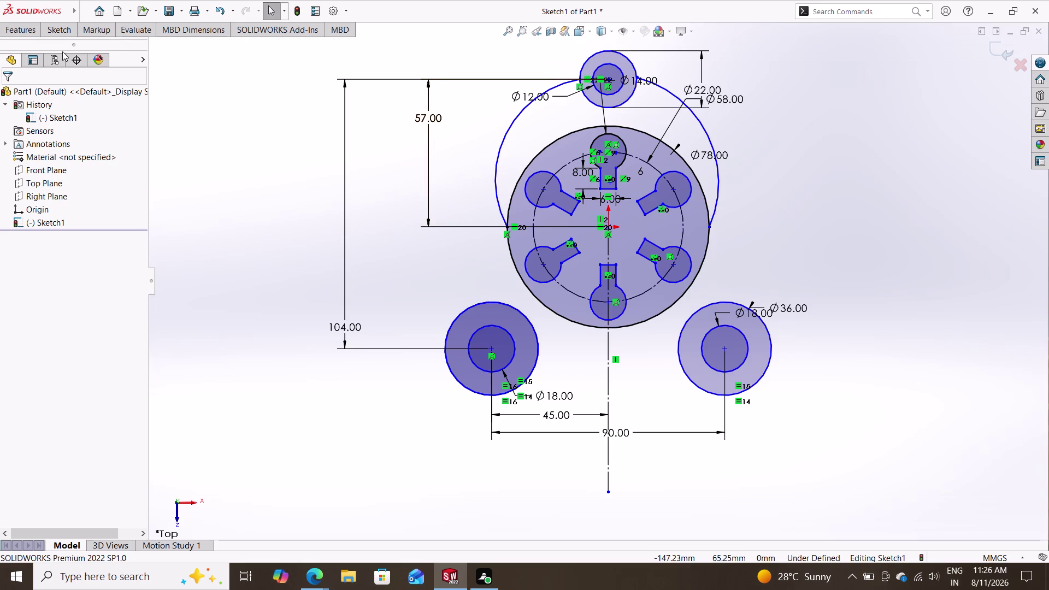
click(64, 29)
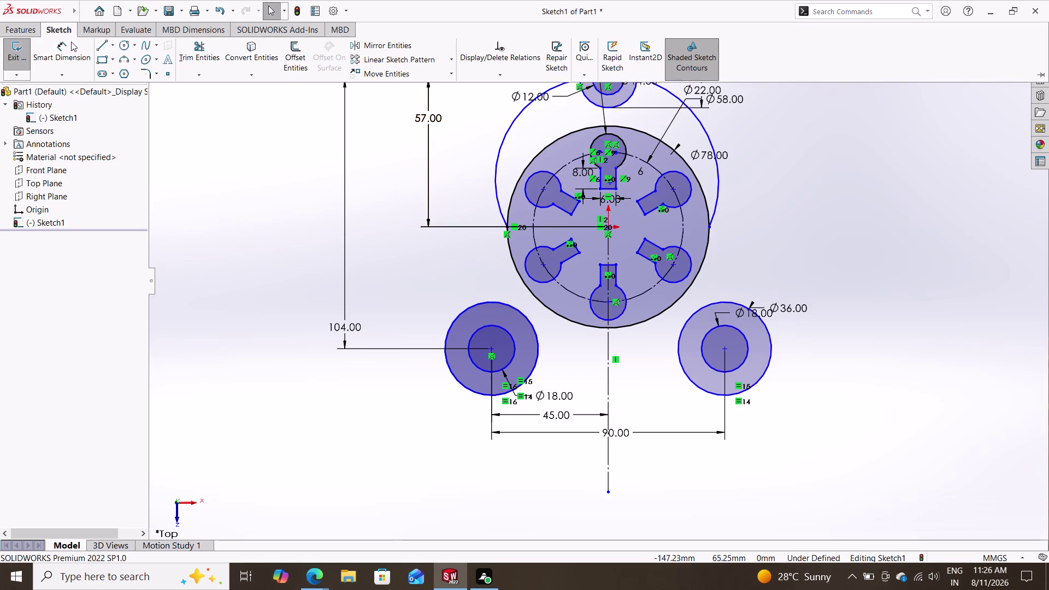
Draw a horizontal line under the bottom-left and bottom-right circles.
click(99, 43)
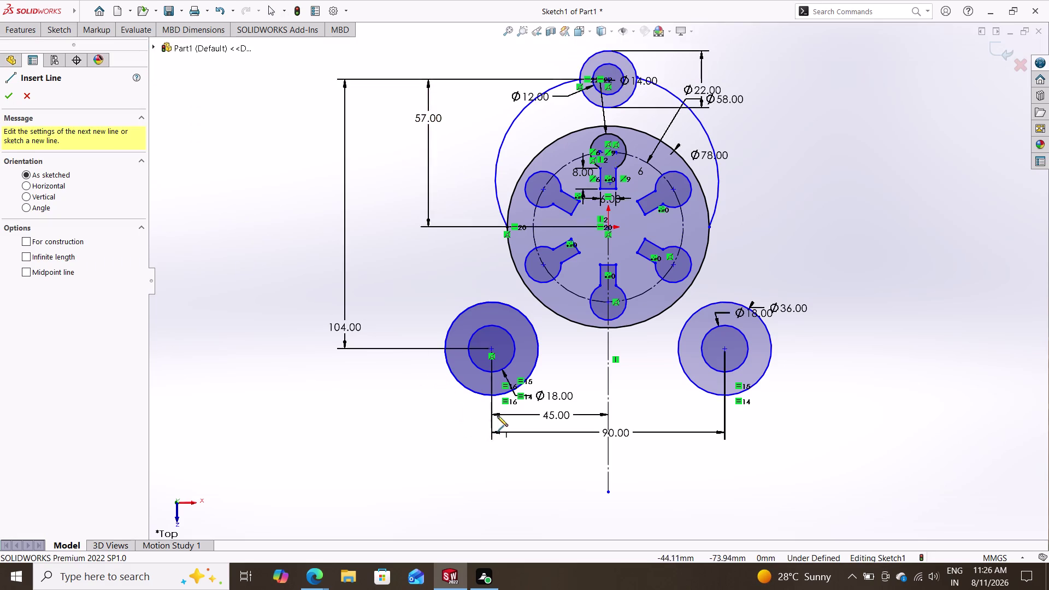
click(490, 394)
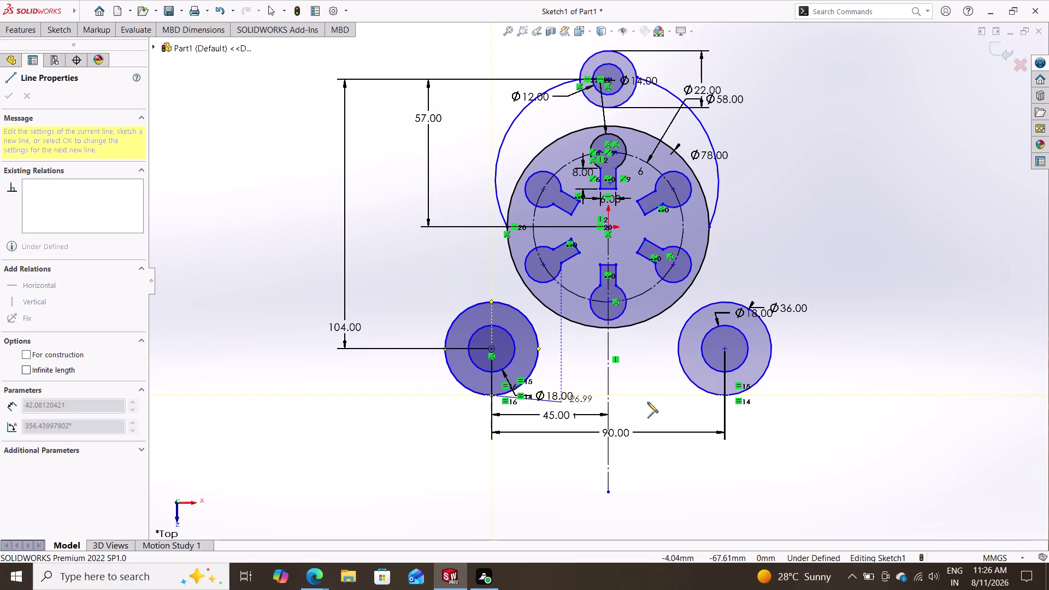
click(726, 397)
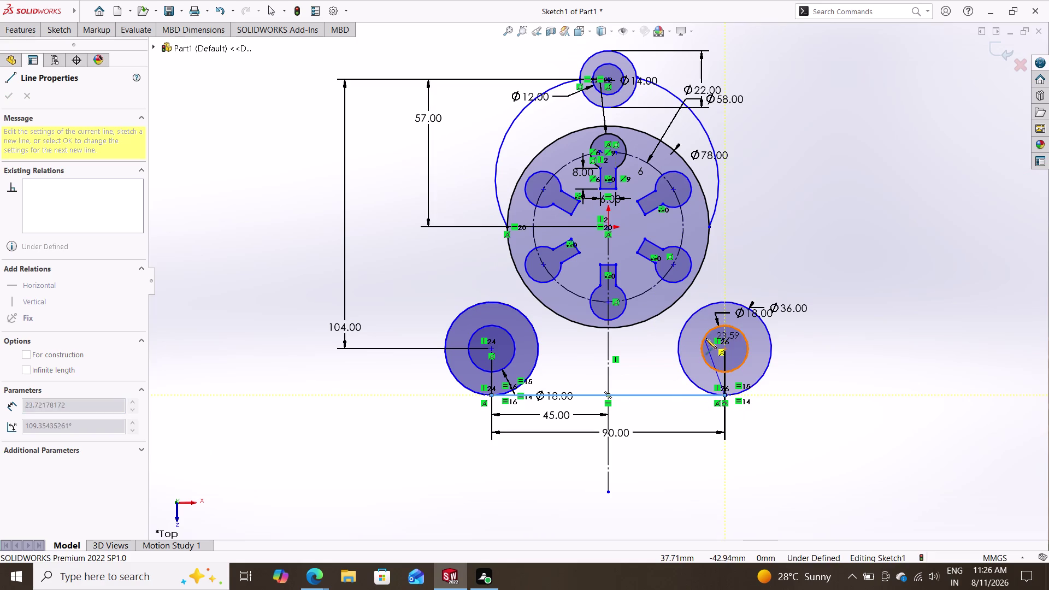
key(Escape)
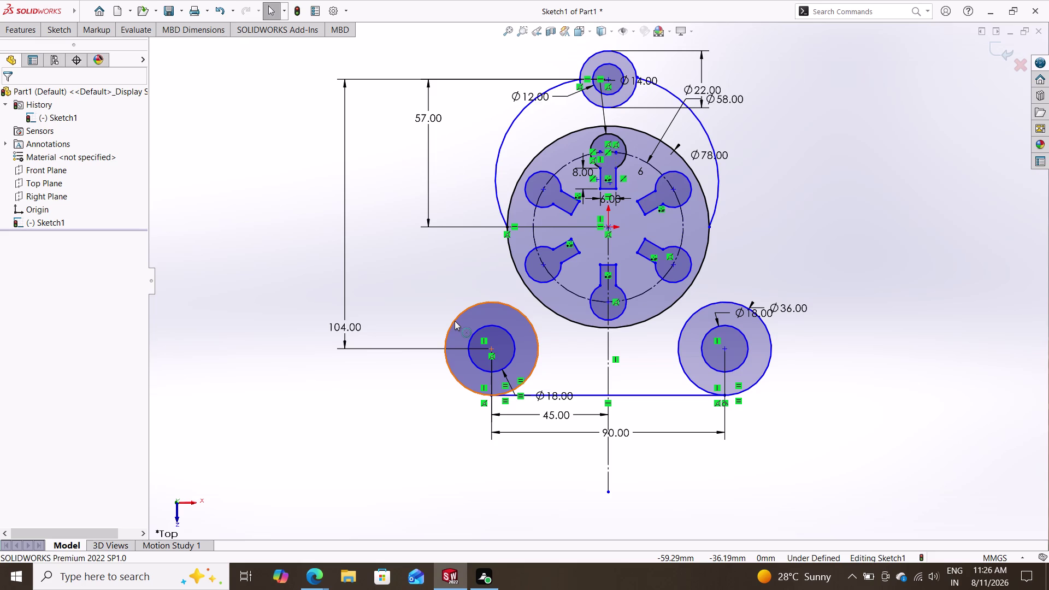
key(Escape)
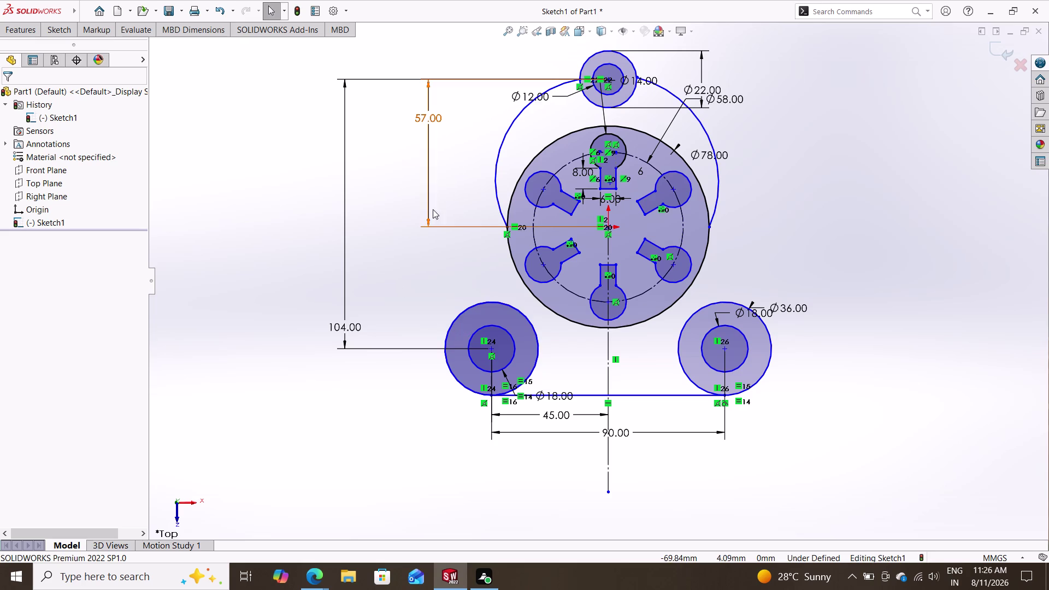
click(495, 181)
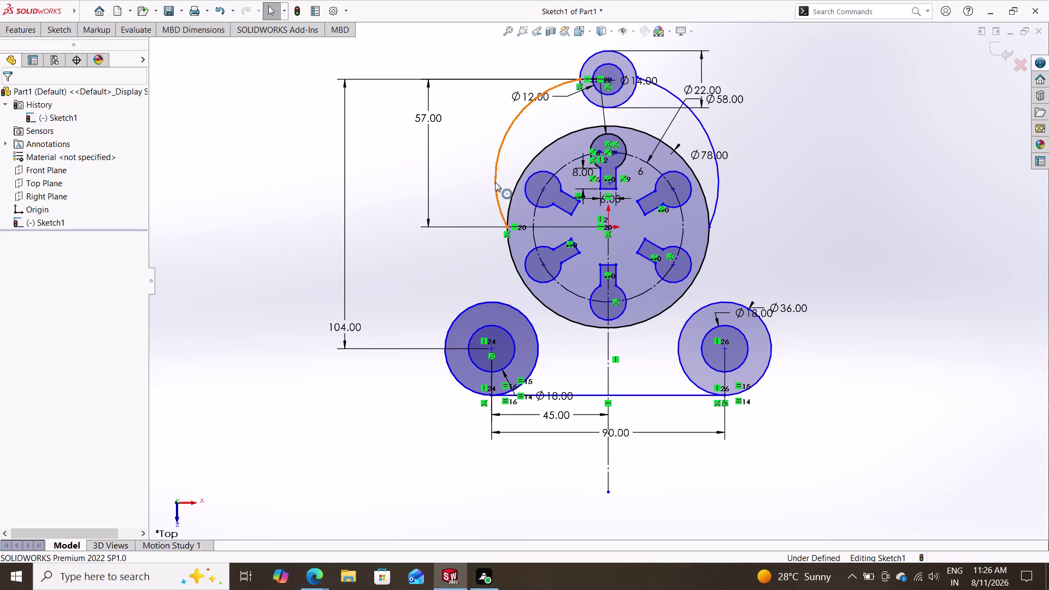
key(Delete)
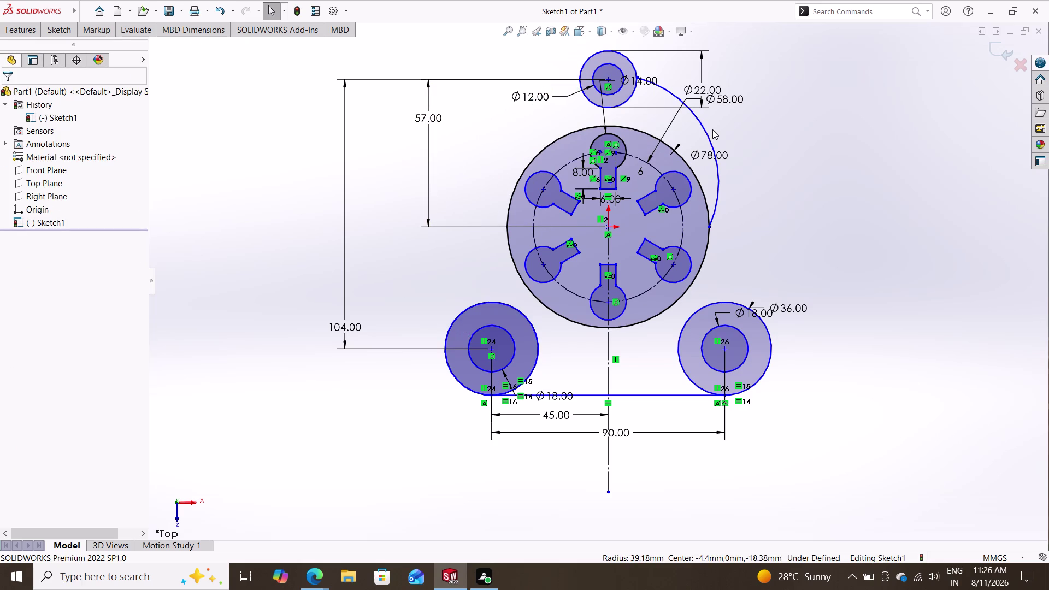
click(708, 133)
key(Delete)
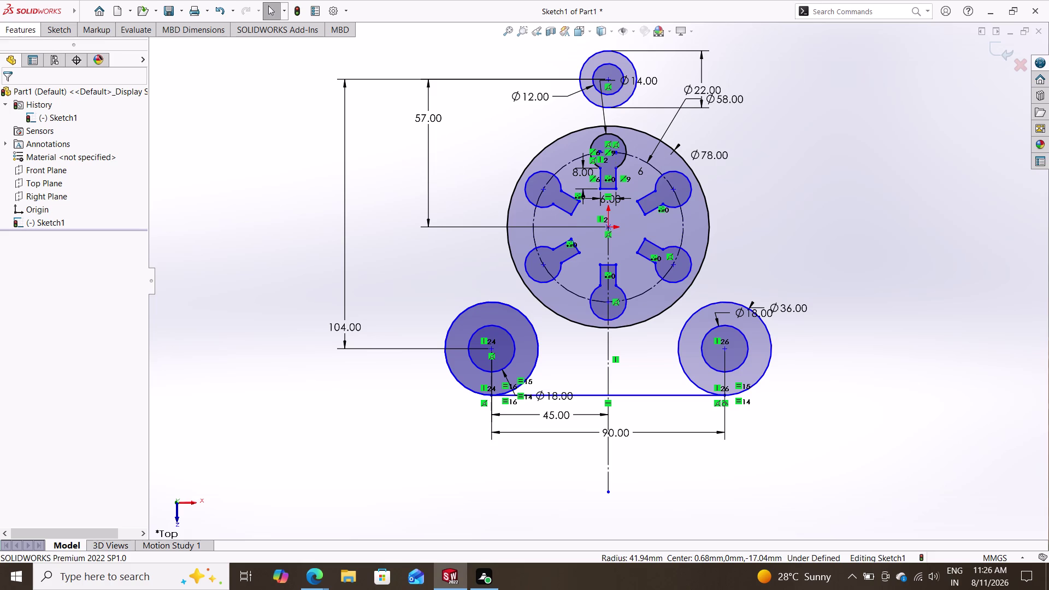
click(50, 32)
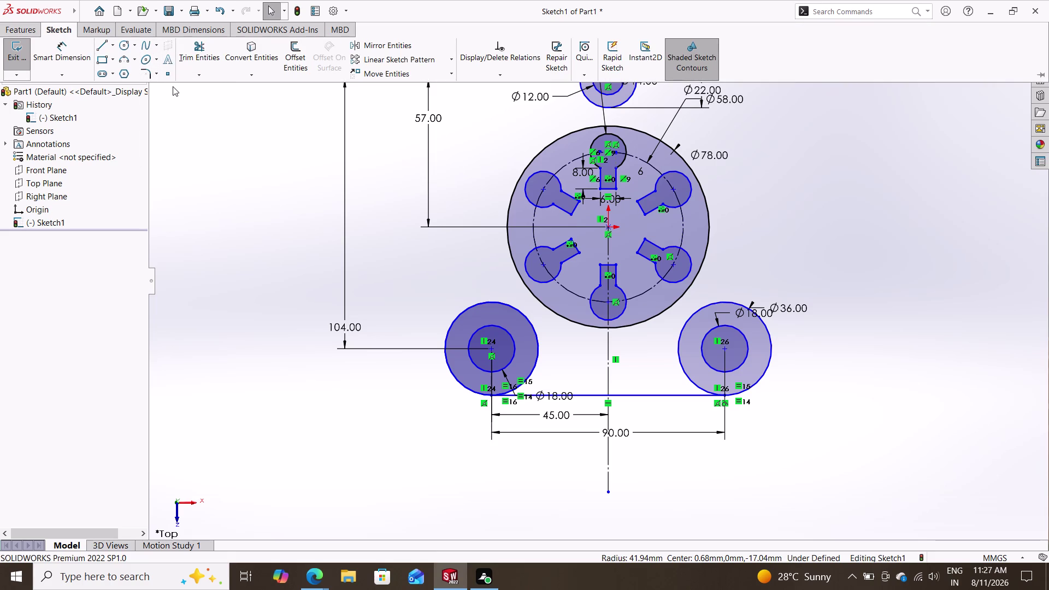
click(147, 48)
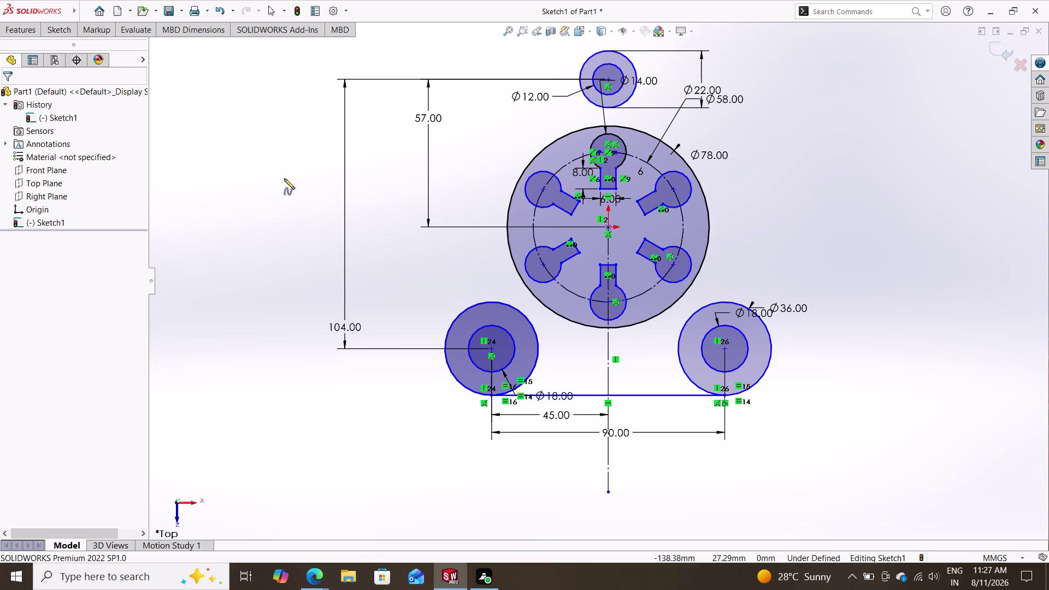
double_click(505, 229)
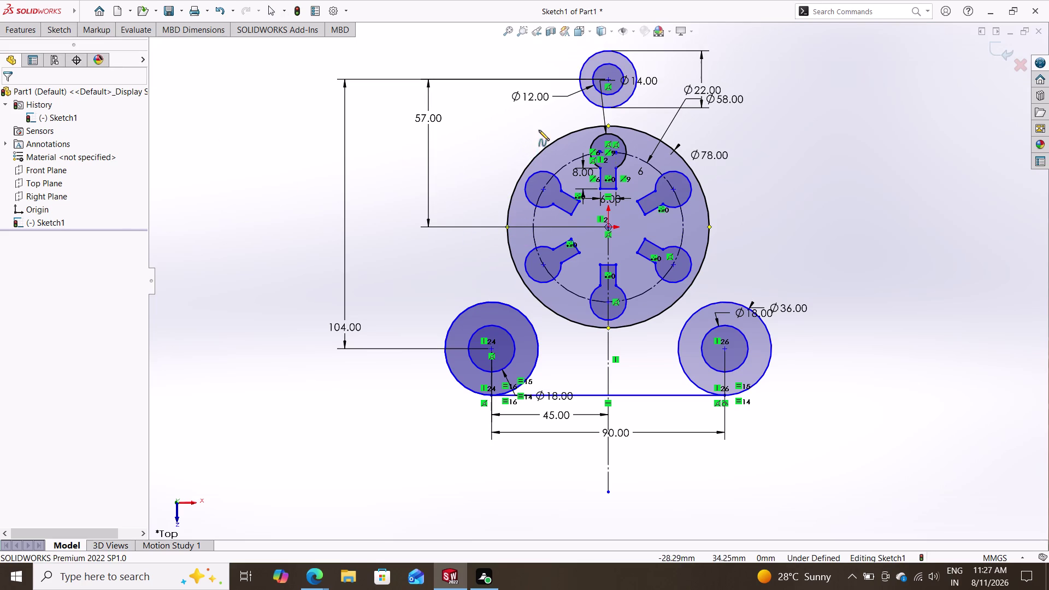
click(607, 50)
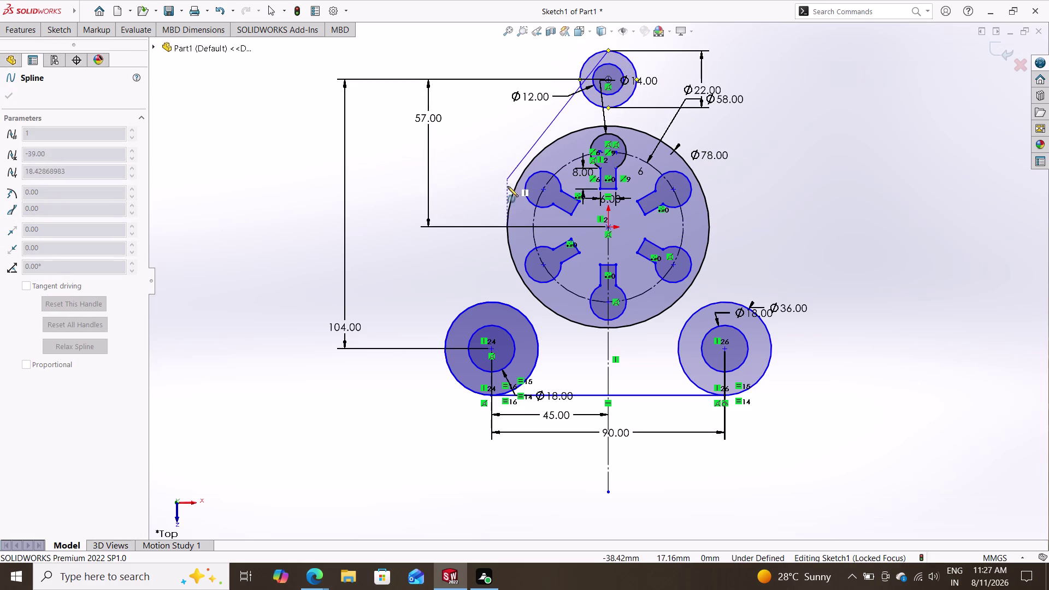
double_click(505, 229)
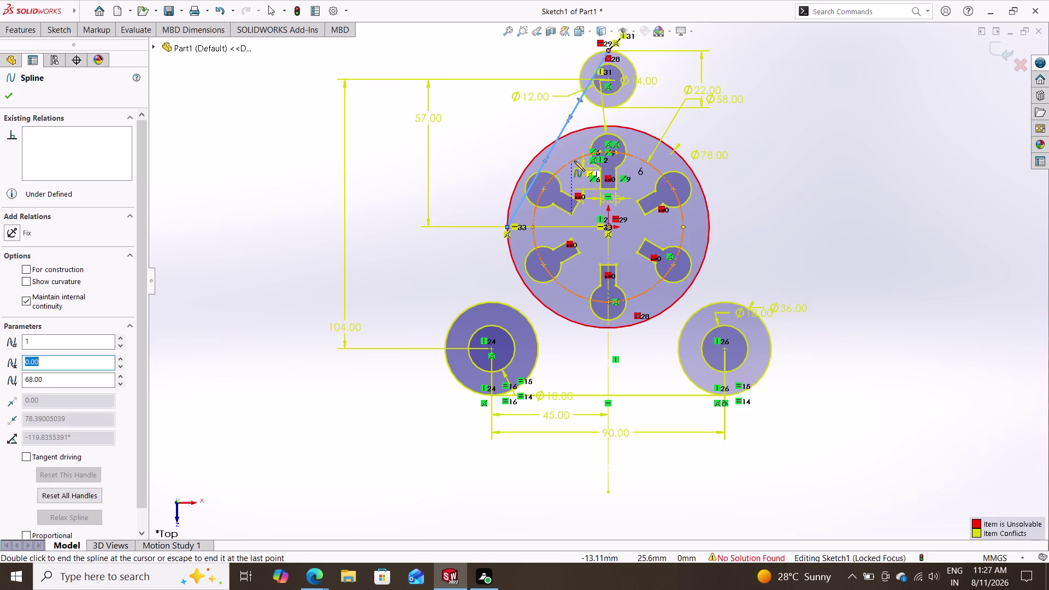
key(Escape)
key(Escape)
key(Escape)
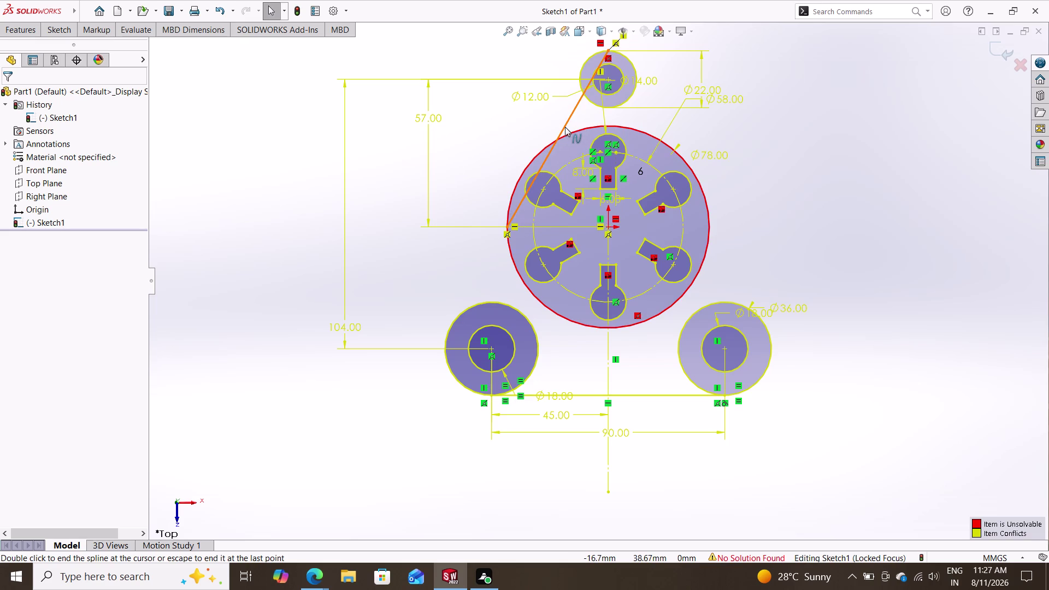
click(565, 127)
key(Delete)
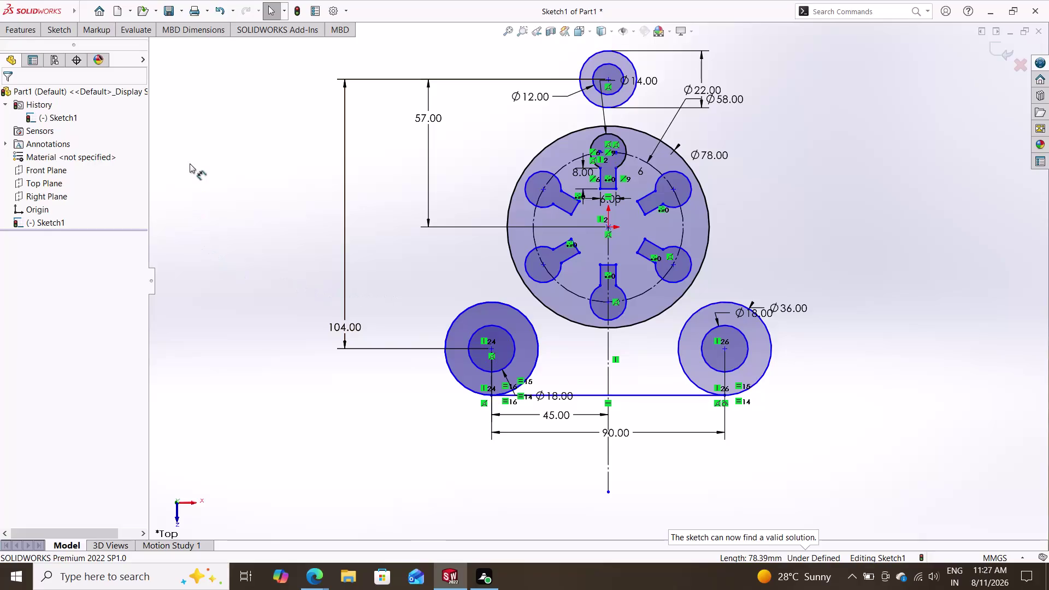
click(52, 29)
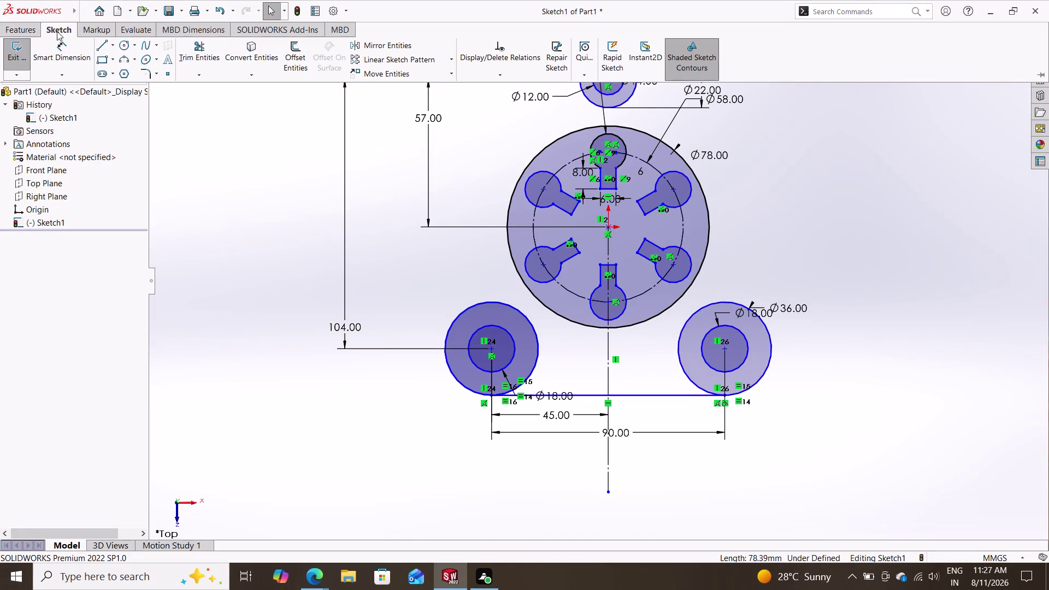
click(121, 57)
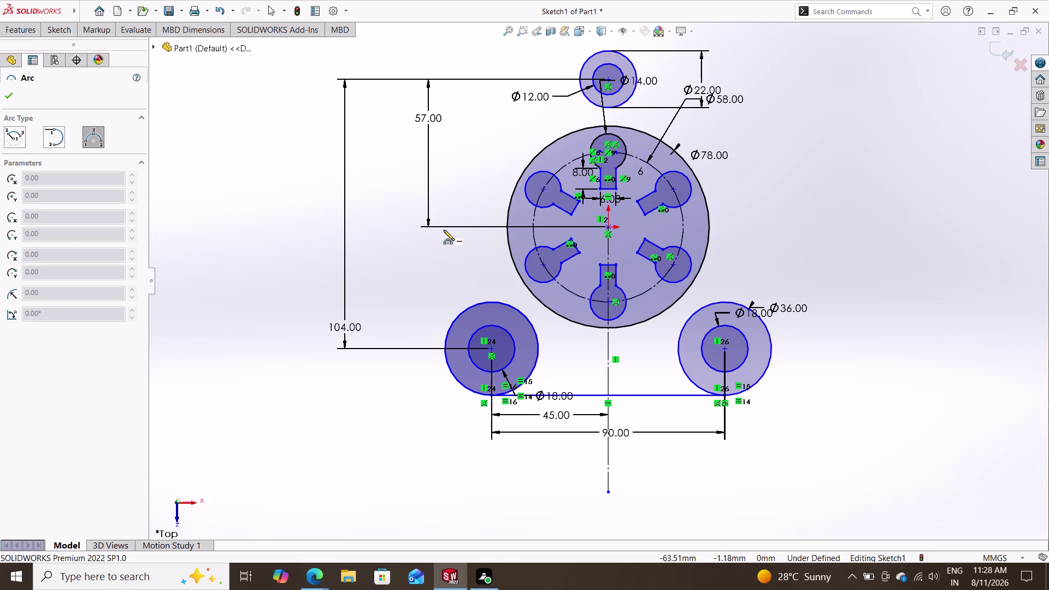
key(Escape)
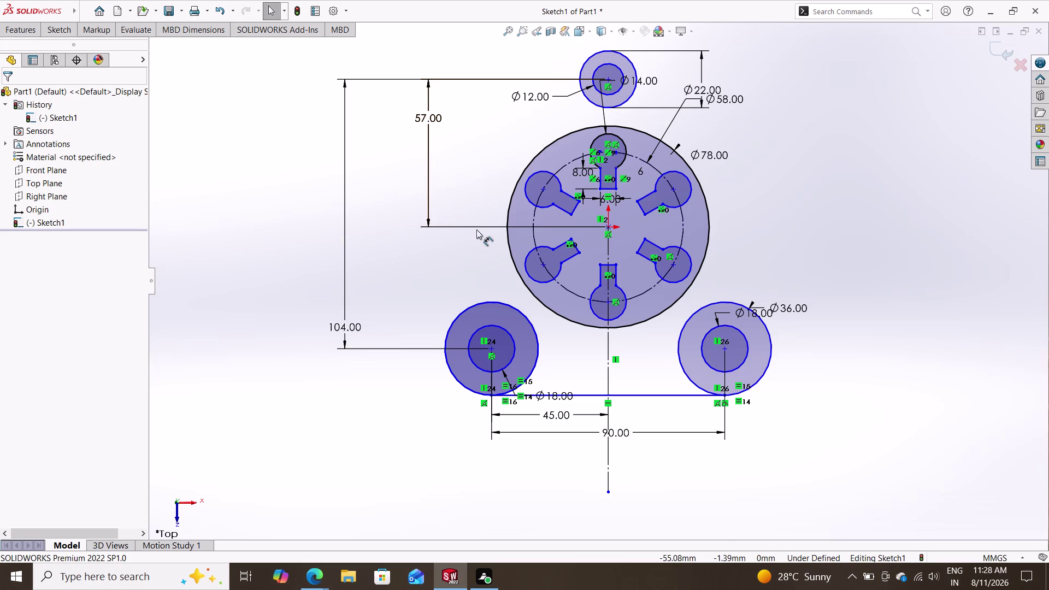
key(Escape)
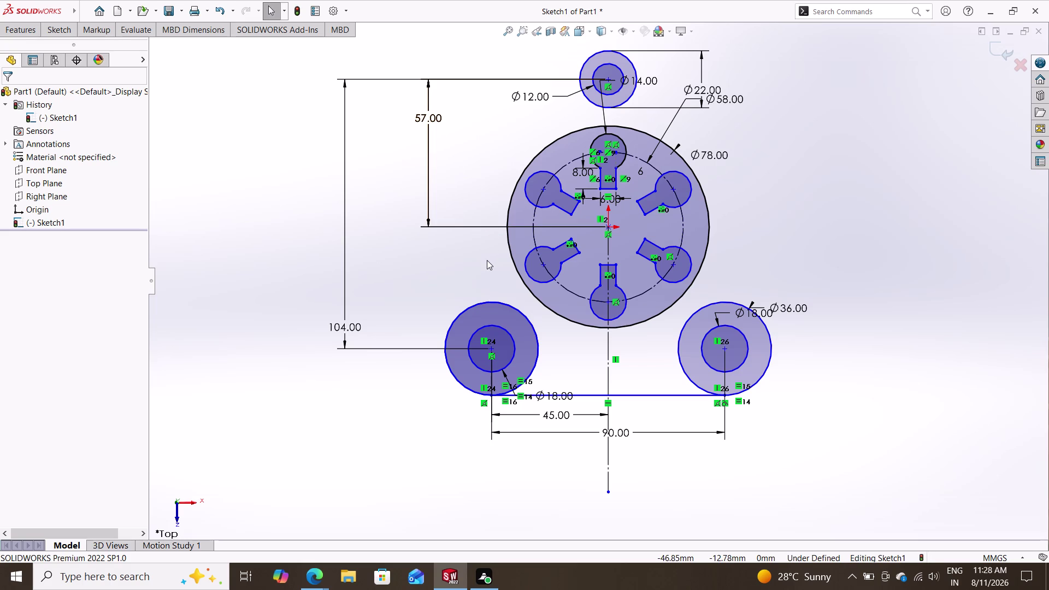
key(Escape)
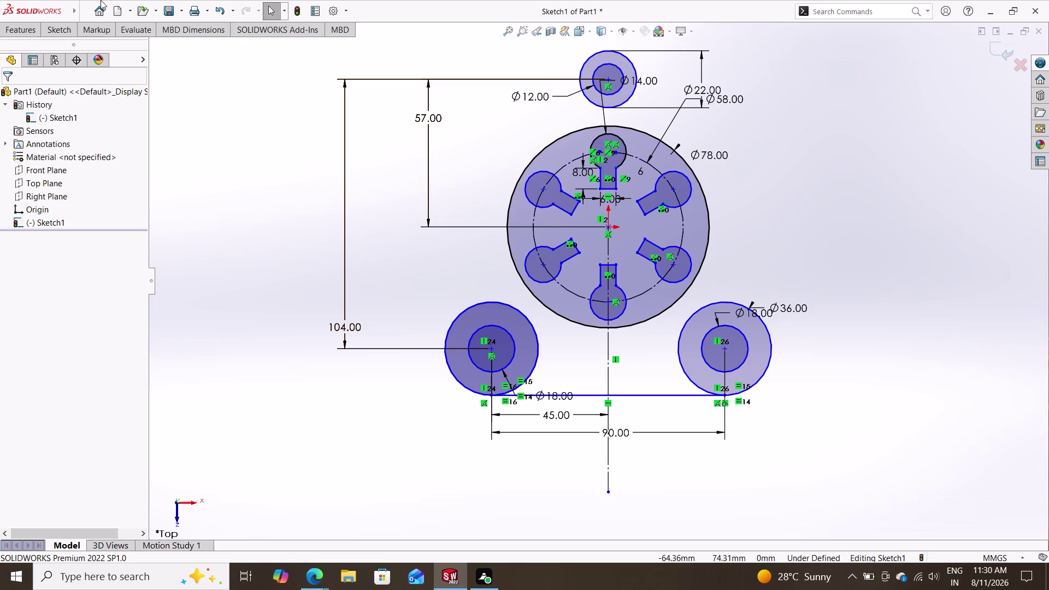
click(53, 27)
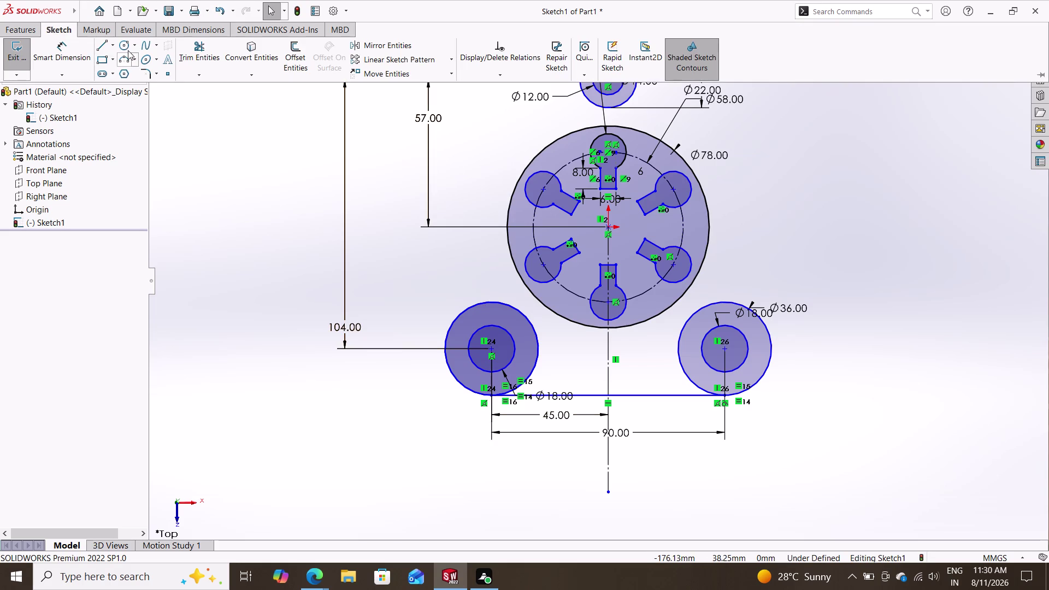
click(124, 43)
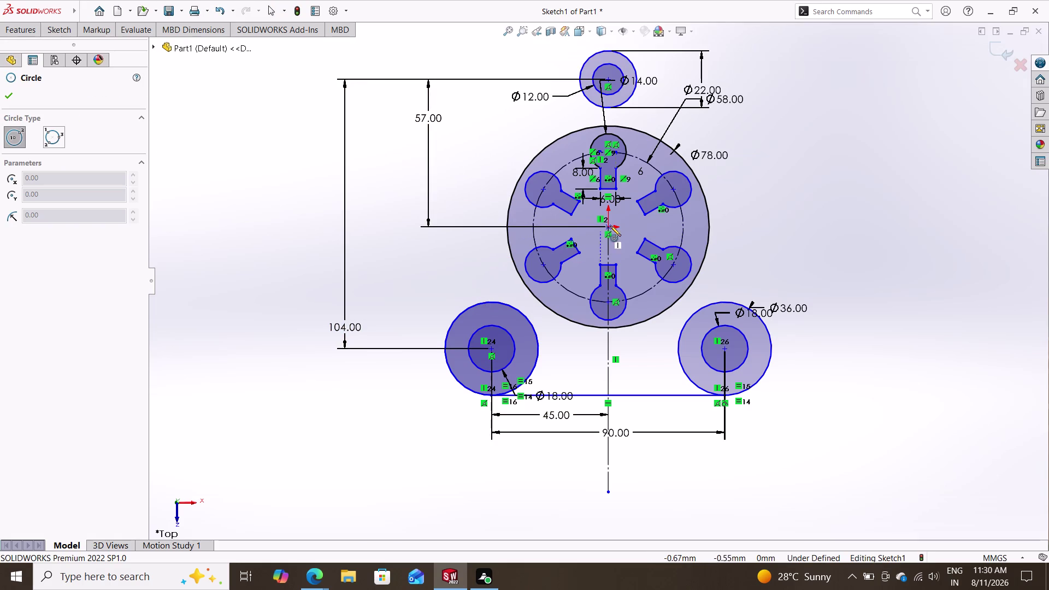
click(606, 228)
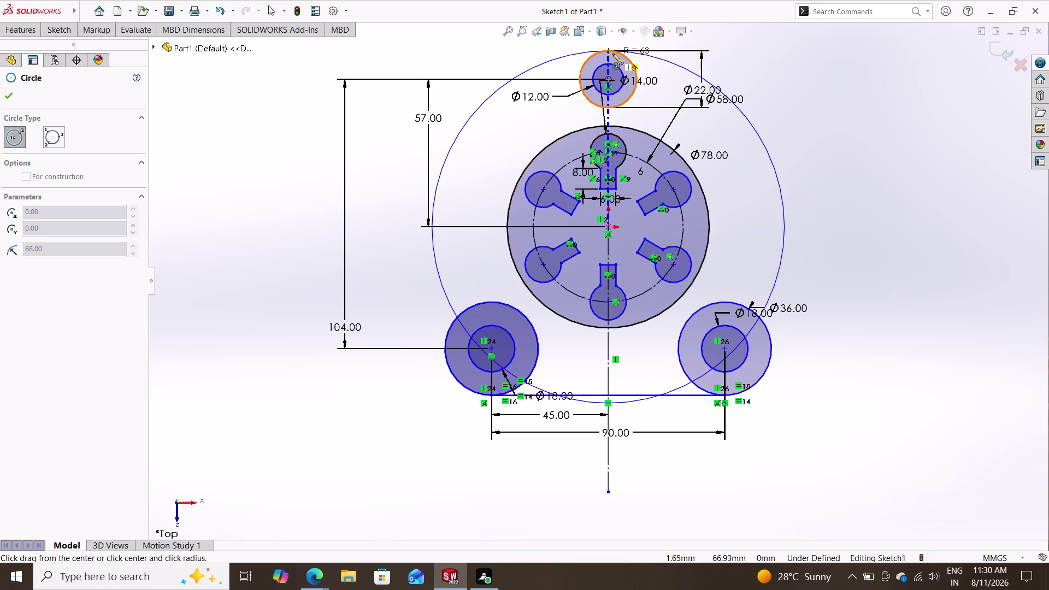
key(Escape)
key(Escape)
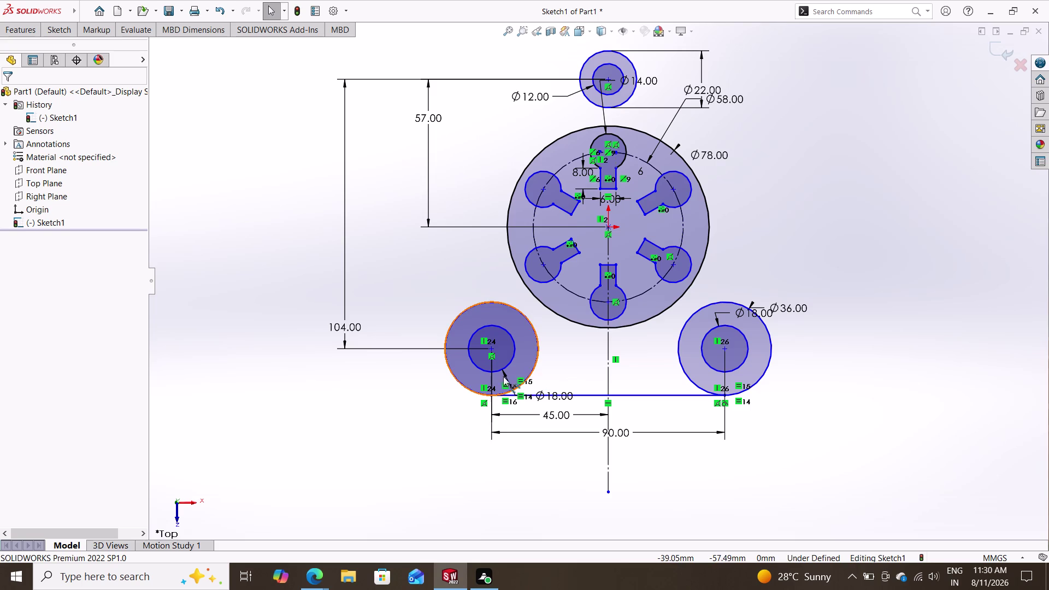
click(53, 35)
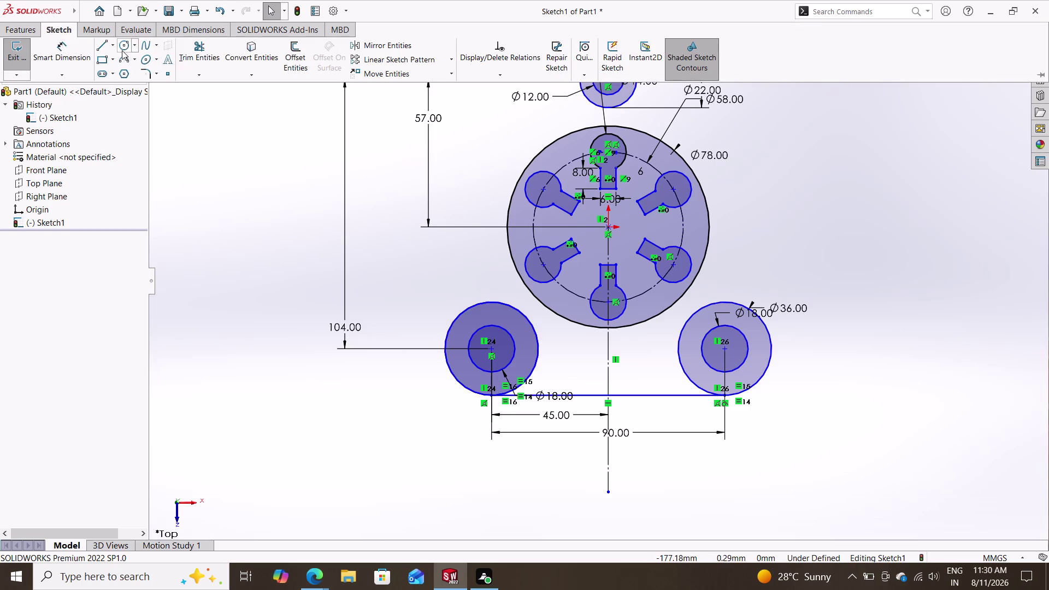
Draw a three-point arc of radius about 20.7 from left of the large circle to the lower-left circle.
click(134, 44)
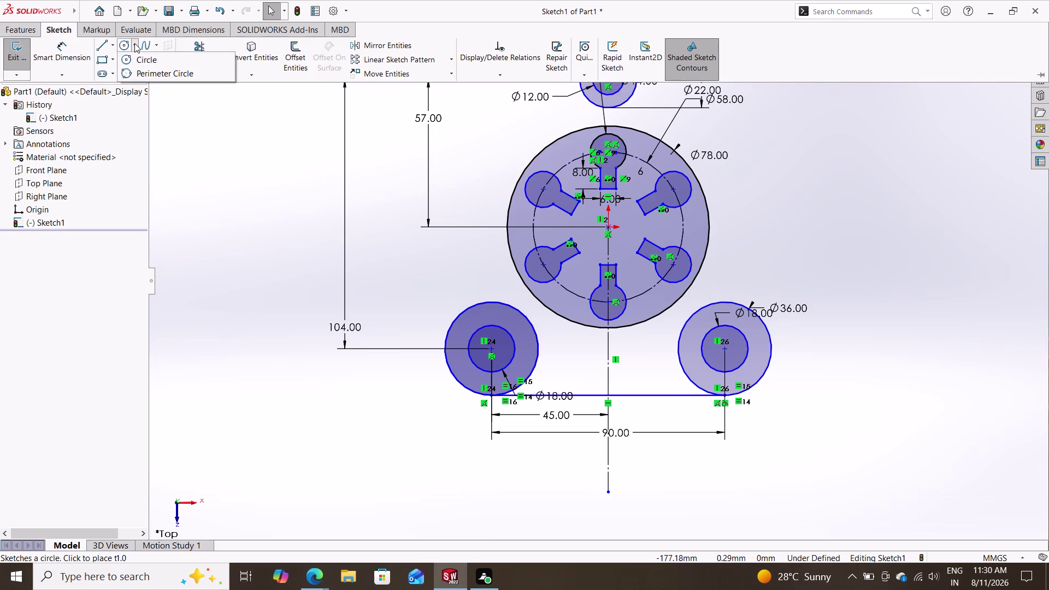
click(134, 43)
click(129, 55)
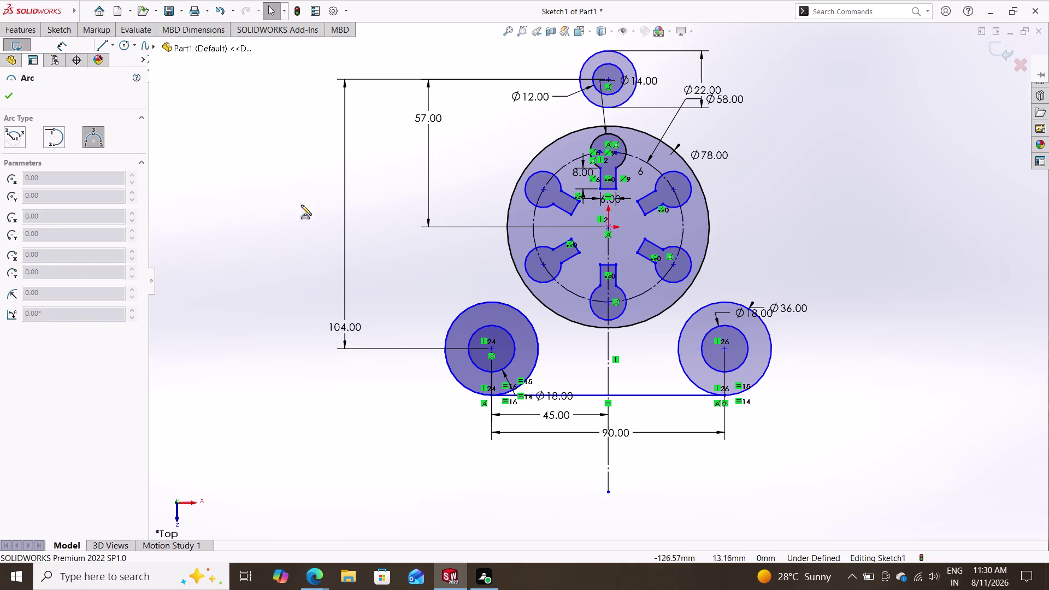
click(464, 310)
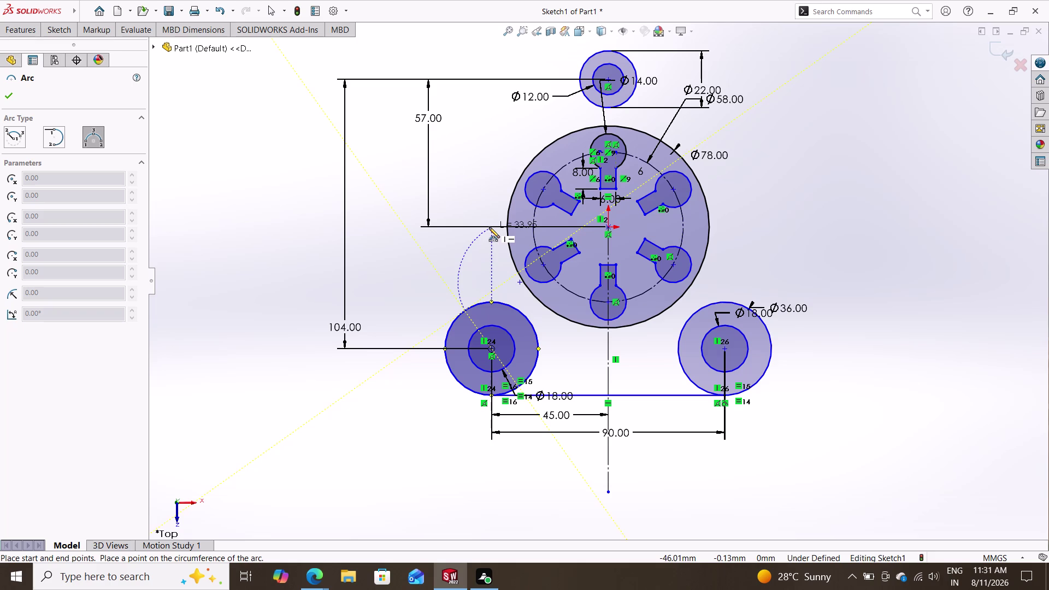
click(489, 227)
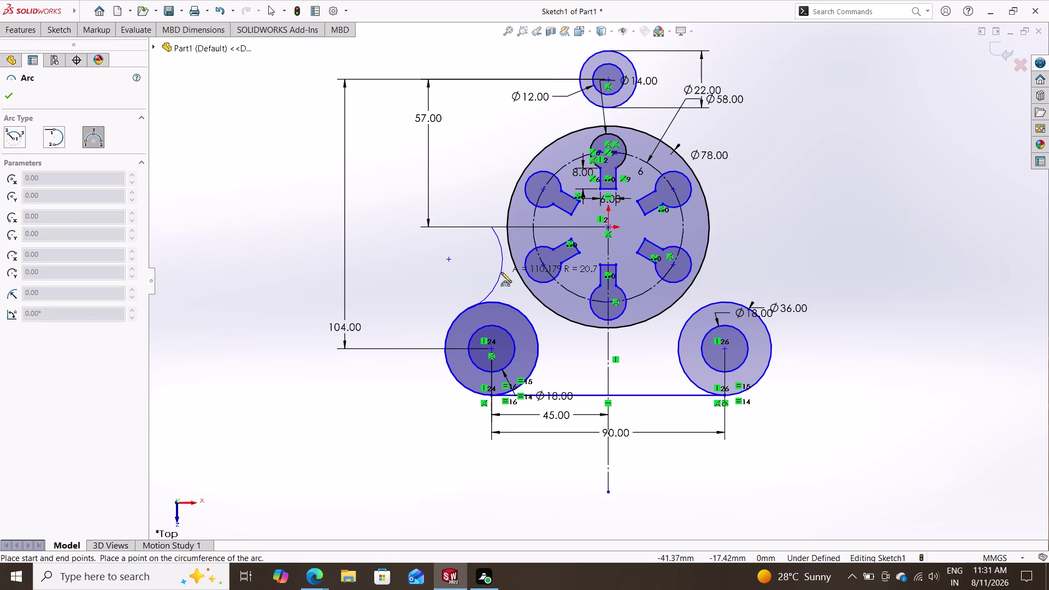
click(501, 272)
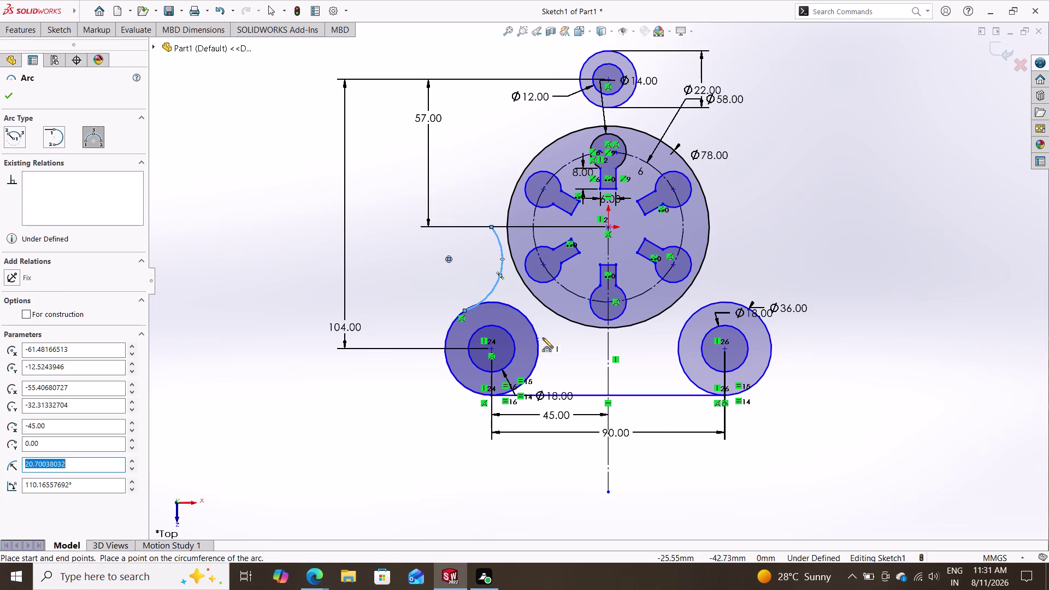
key(Escape)
scroll(up, 3)
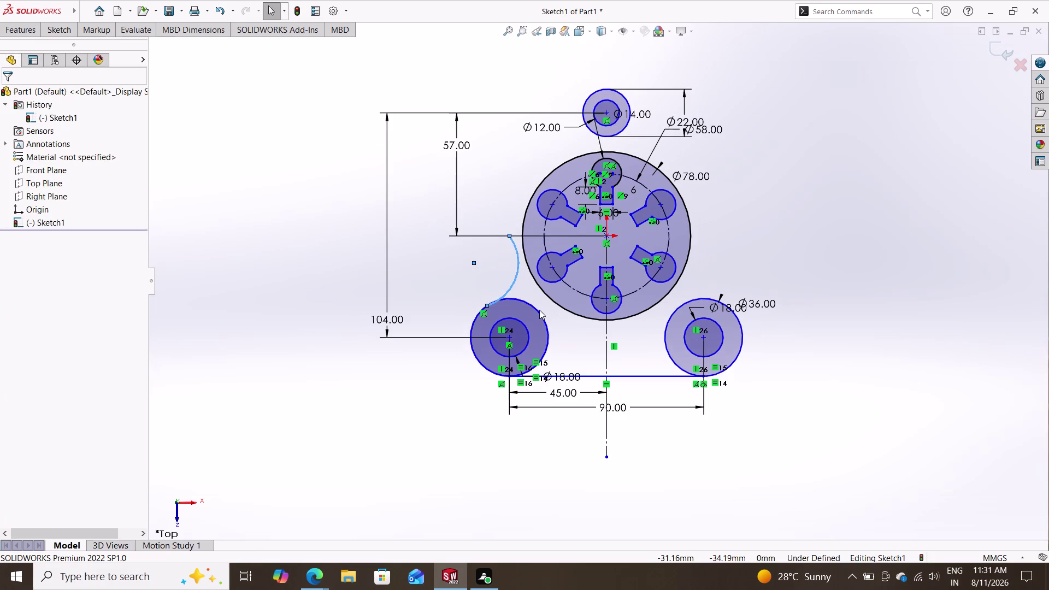
scroll(down, 3)
scroll(down, 3)
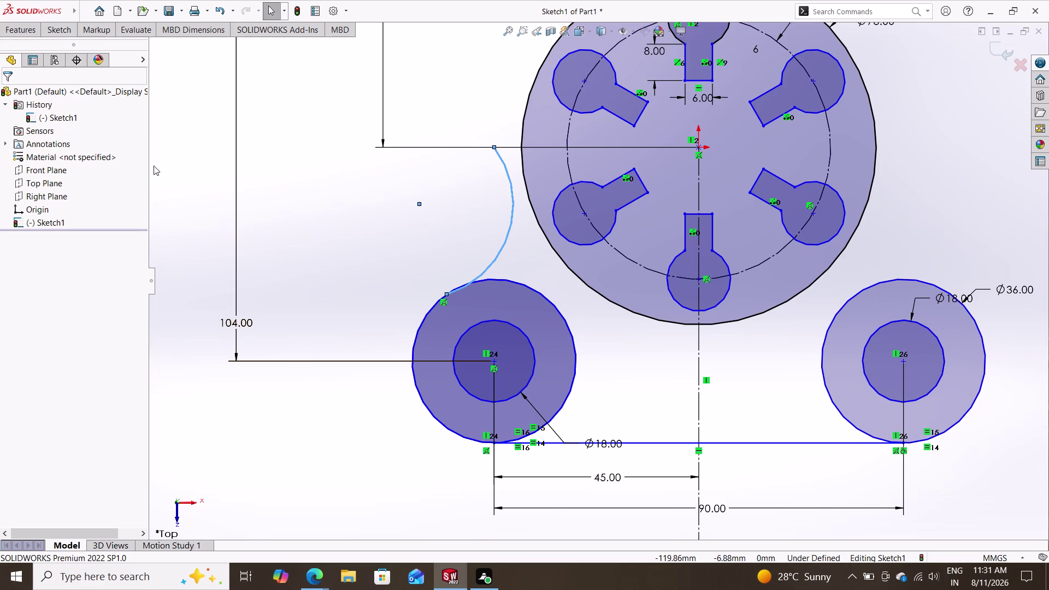
Try dimensioning the new arc, then cancel Smart Dimension.
click(64, 27)
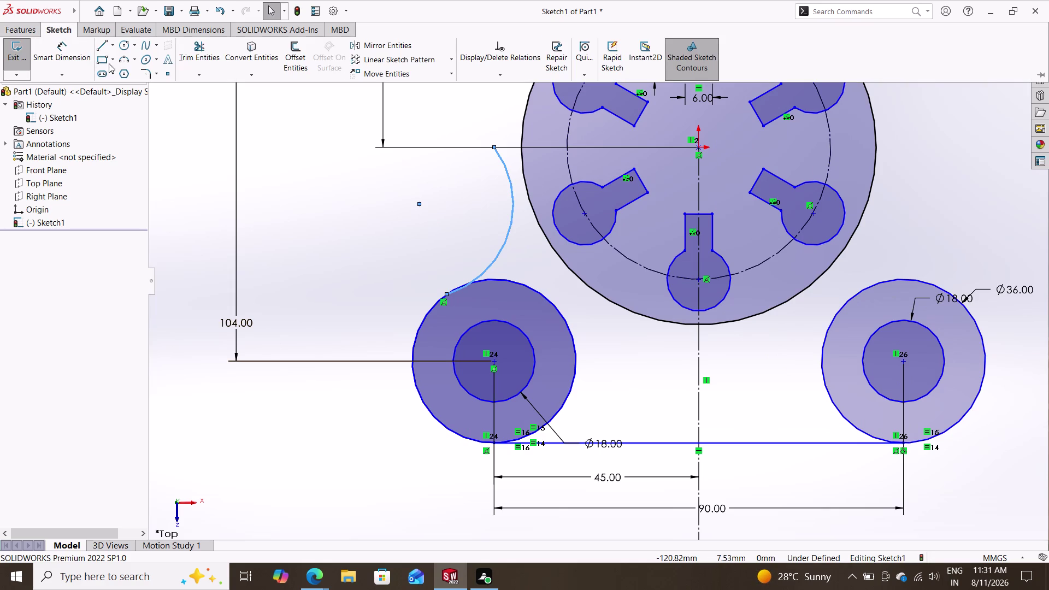
click(71, 55)
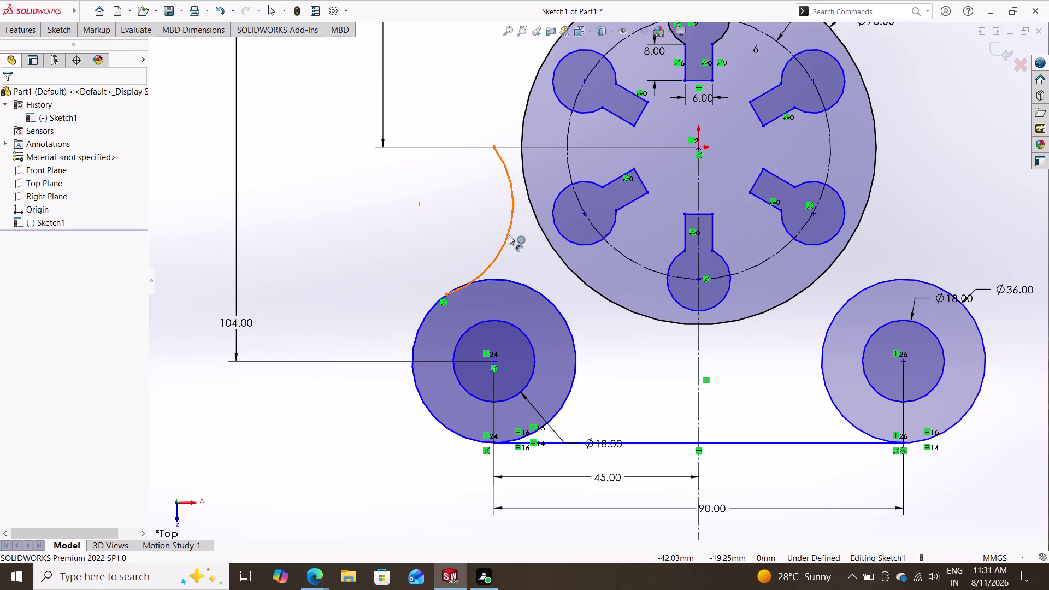
click(507, 233)
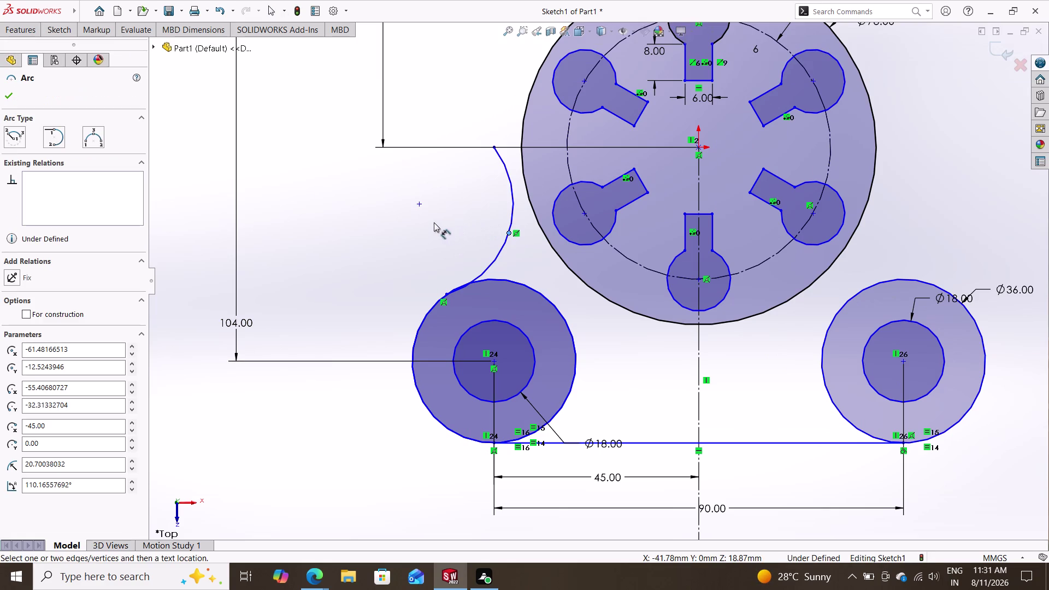
click(496, 252)
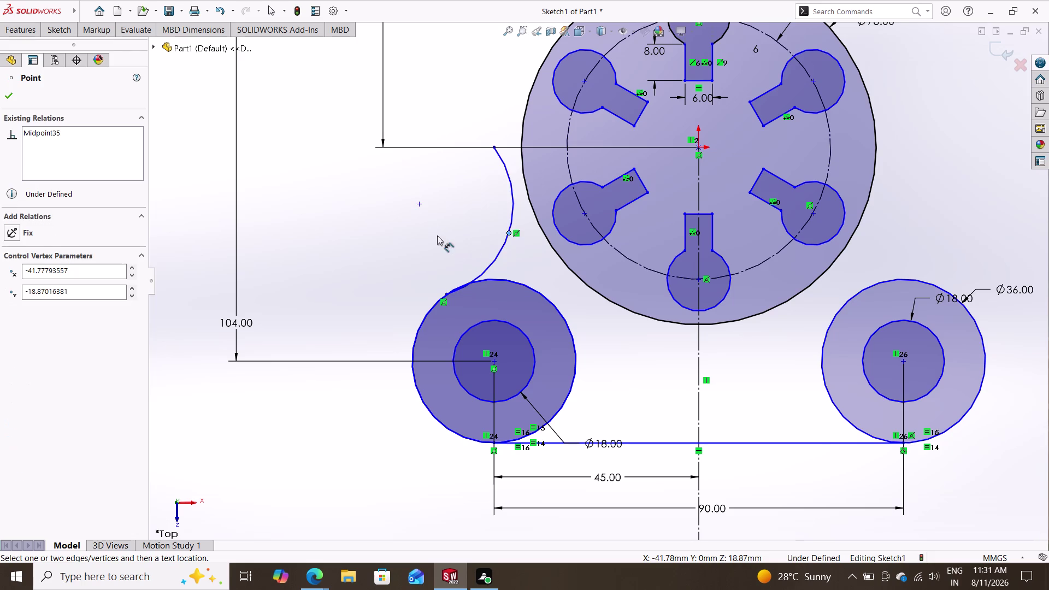
click(511, 207)
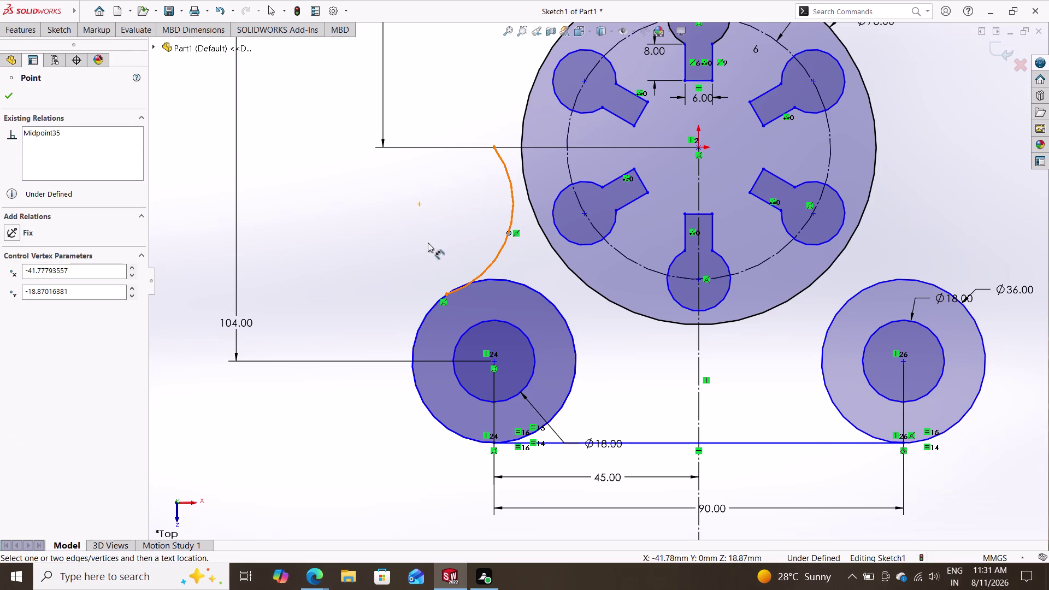
double_click(485, 269)
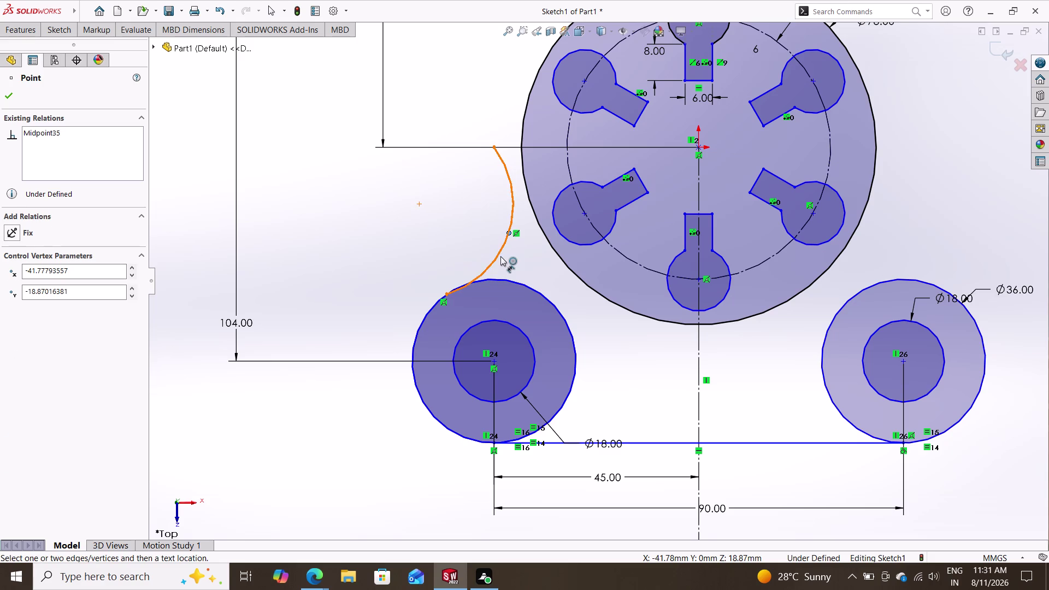
double_click(499, 255)
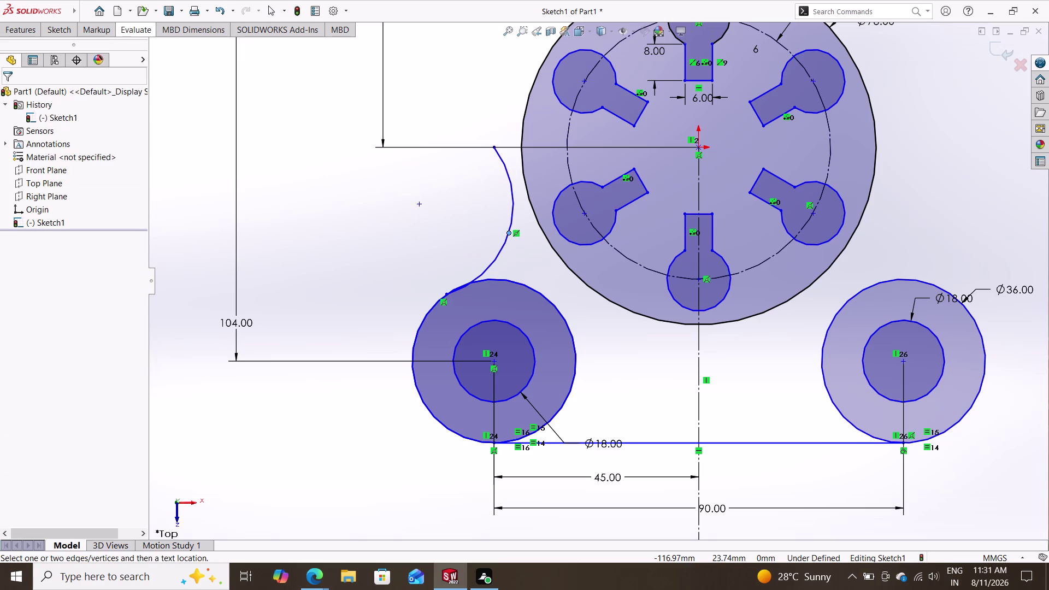
key(Escape)
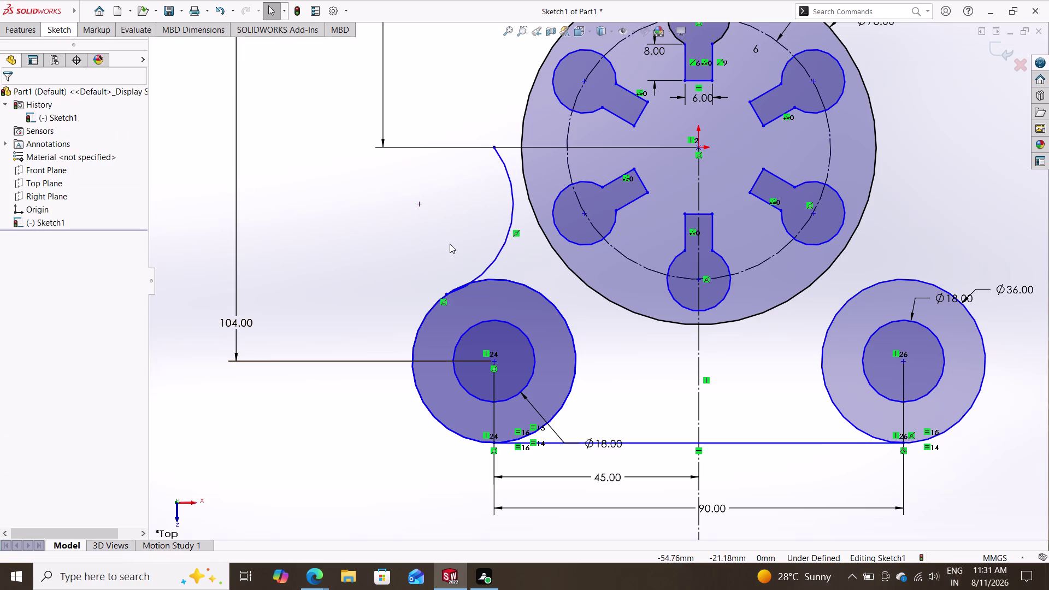
key(Escape)
Delete the 20.7-radius arc beside the lower-left circle.
click(505, 239)
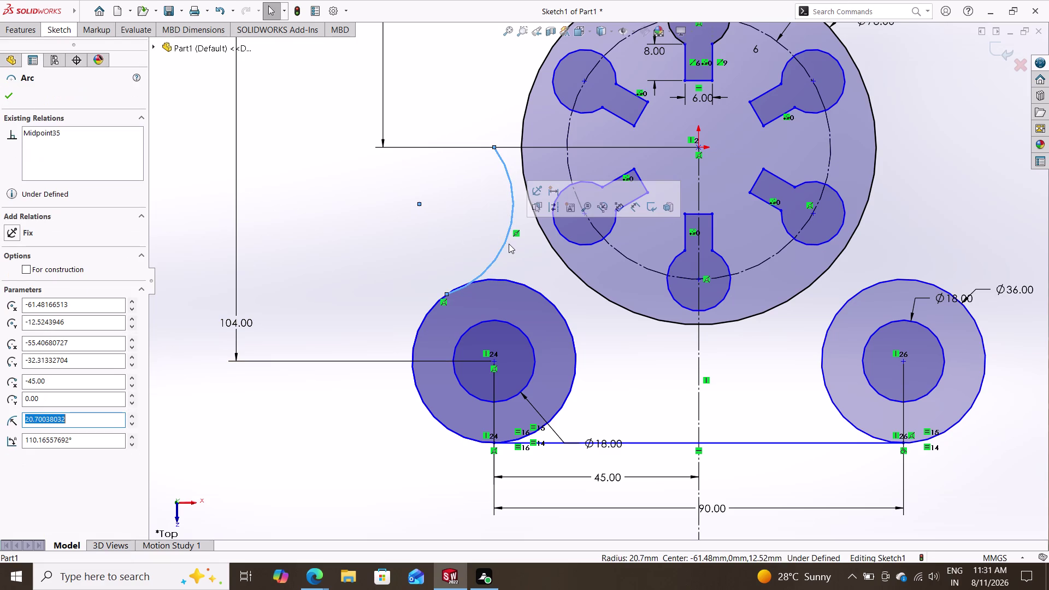
key(Delete)
key(Delete)
scroll(down, 3)
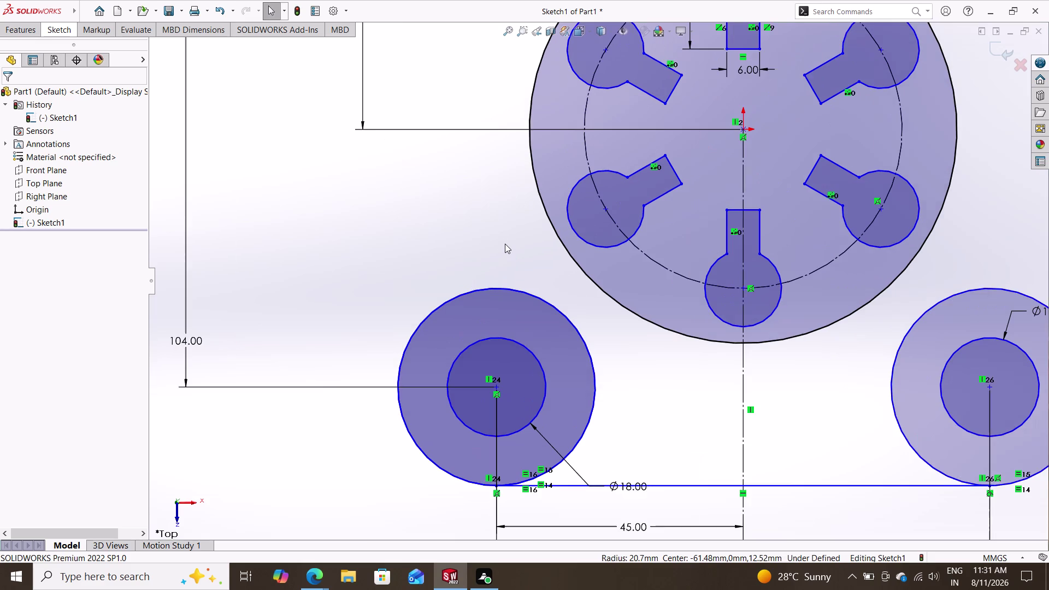
scroll(up, 3)
scroll(up, 3)
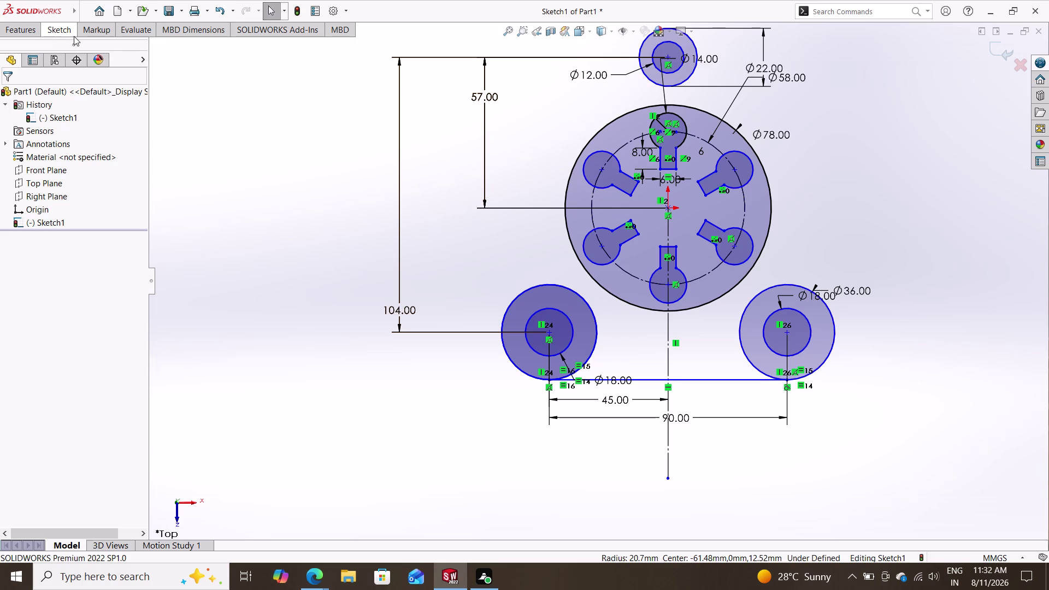
double_click(57, 35)
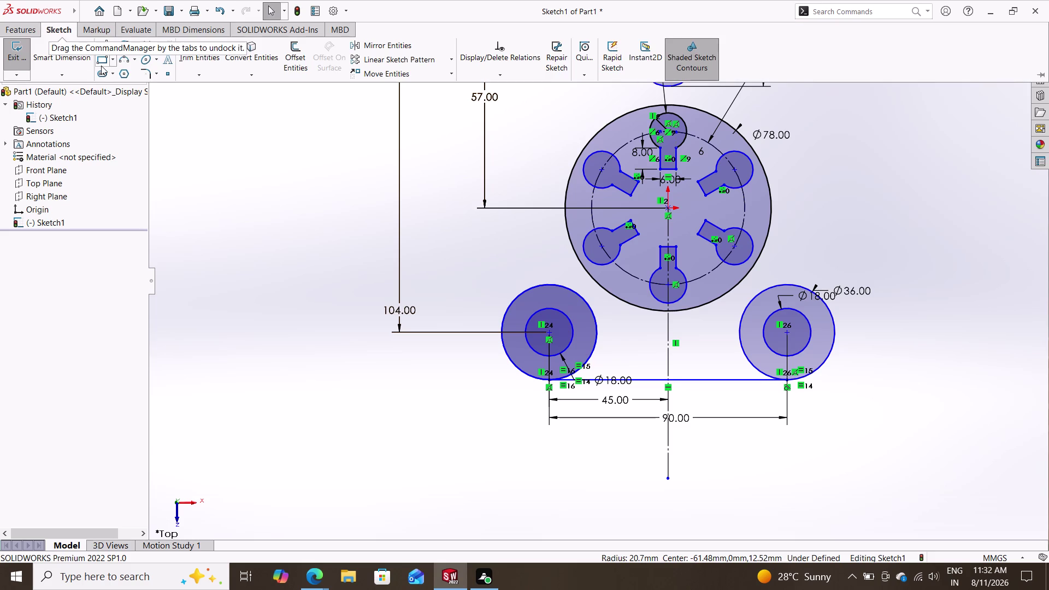
click(119, 65)
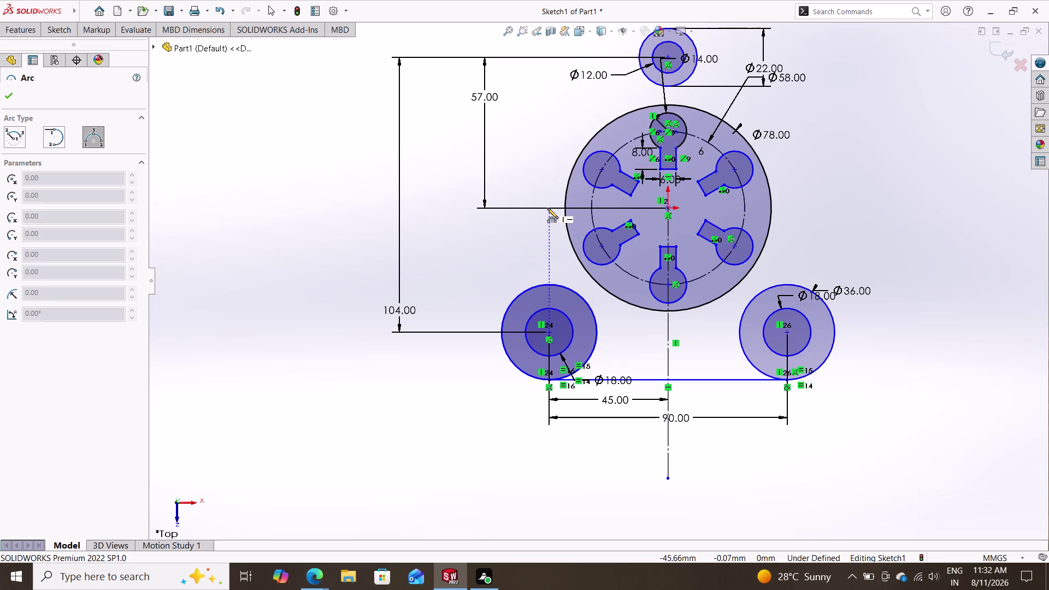
Draw a three-point arc from left of the Ø78 circle up to the top Ø14 circle.
click(547, 208)
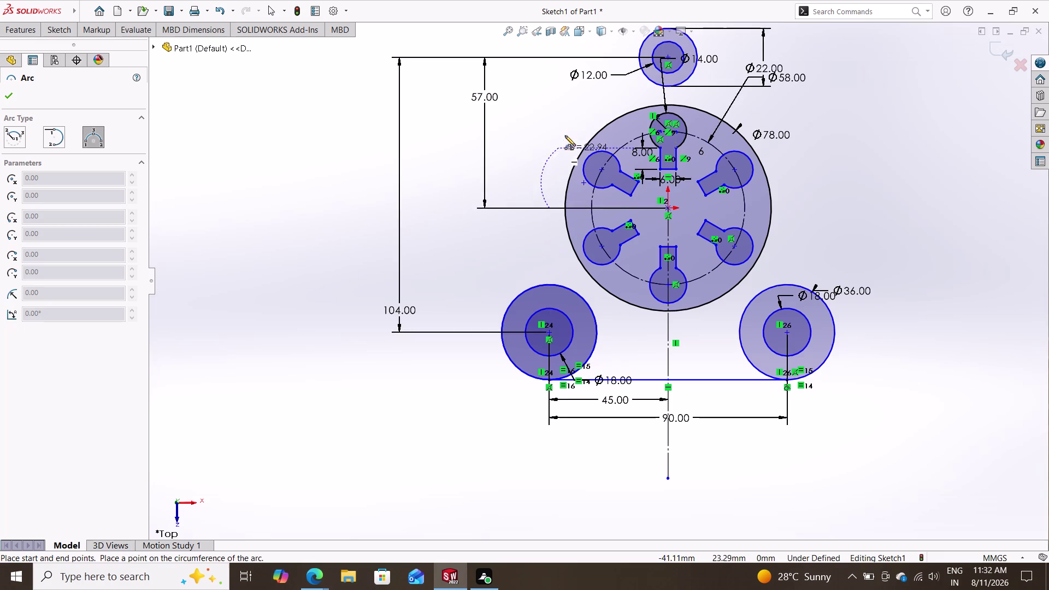
click(645, 38)
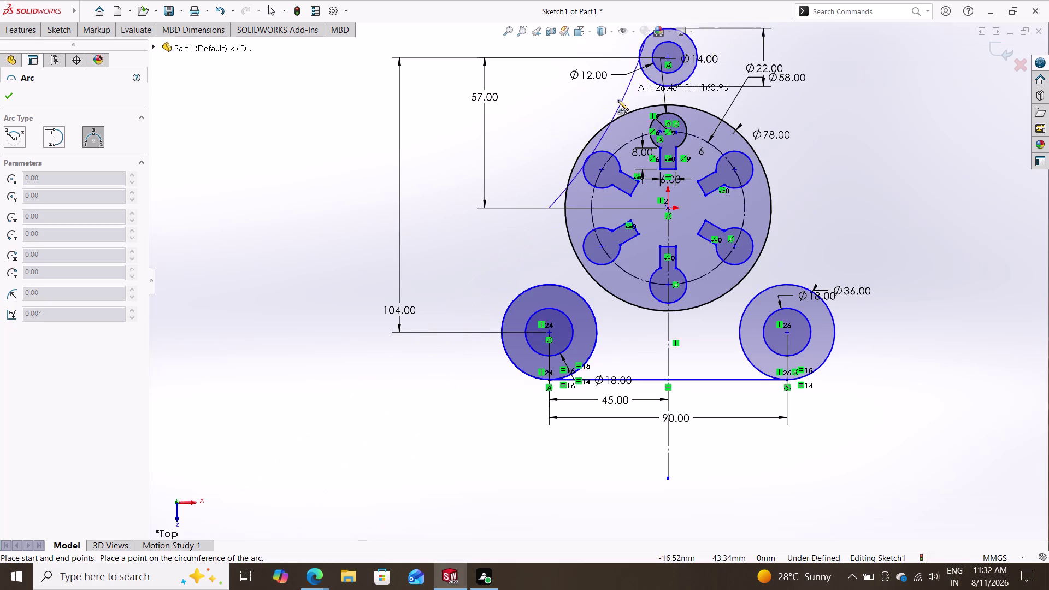
click(560, 119)
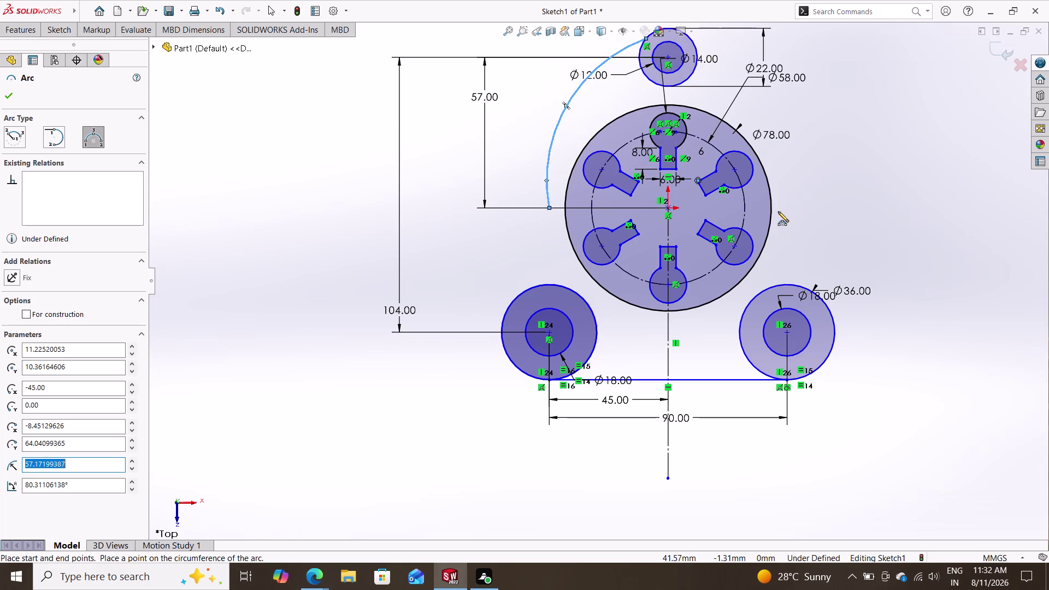
key(Escape)
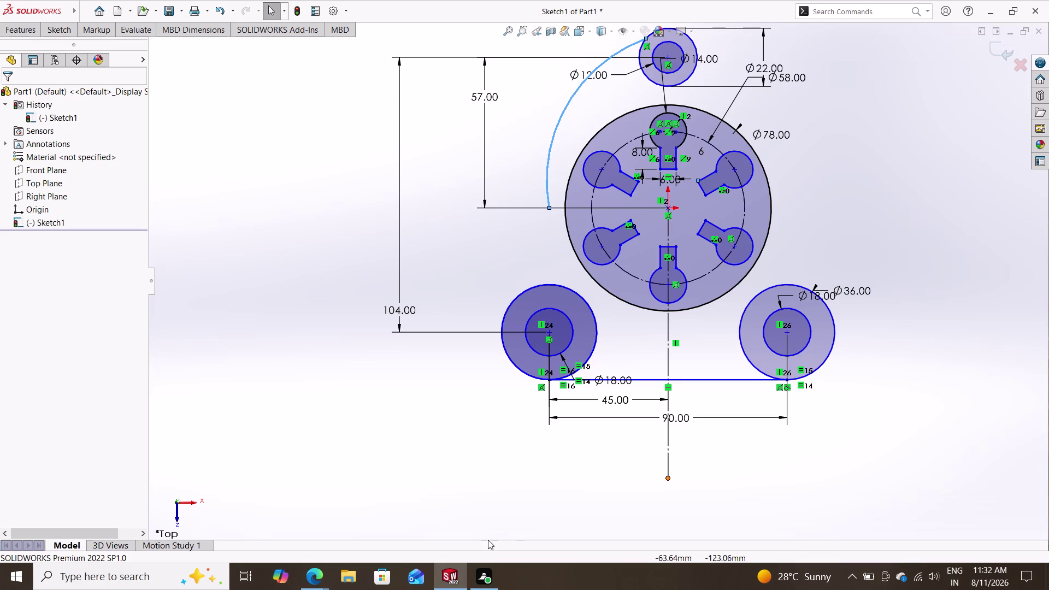
click(60, 34)
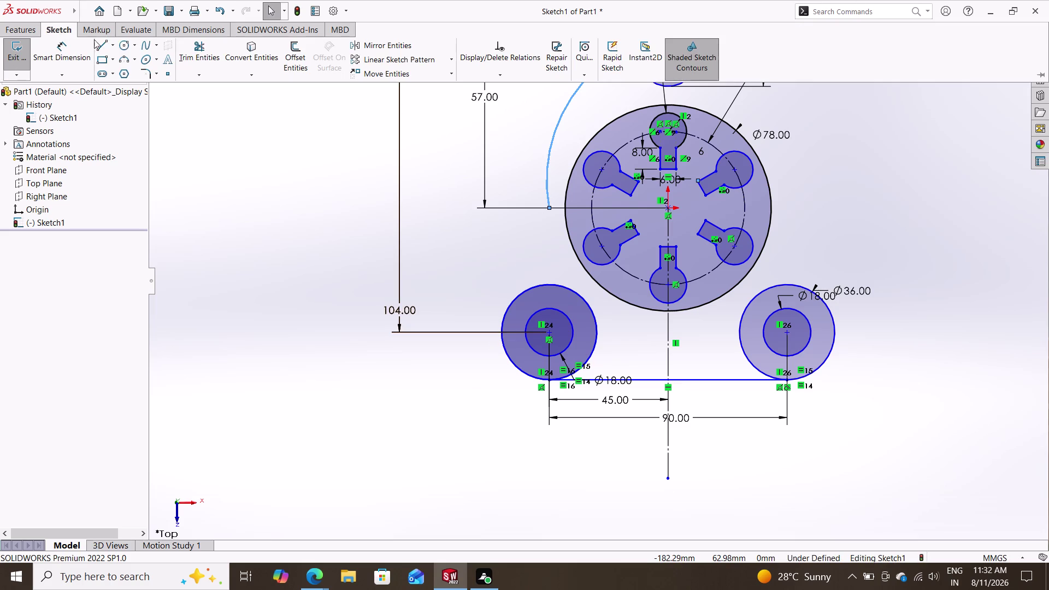
click(125, 46)
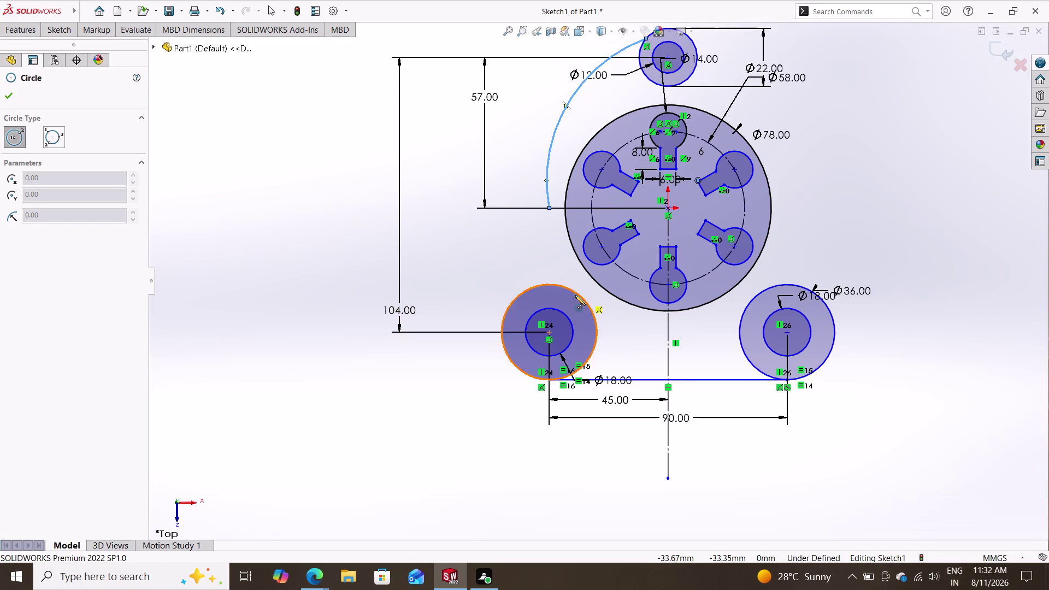
Draw a small circle left of the Ø78 circle.
click(522, 247)
click(542, 266)
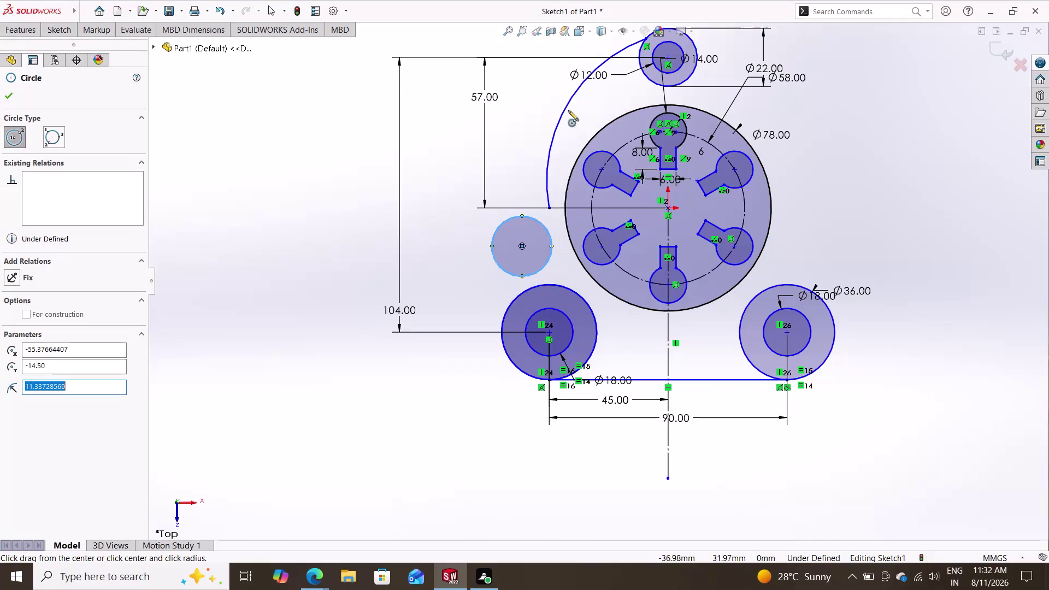
right_click(501, 128)
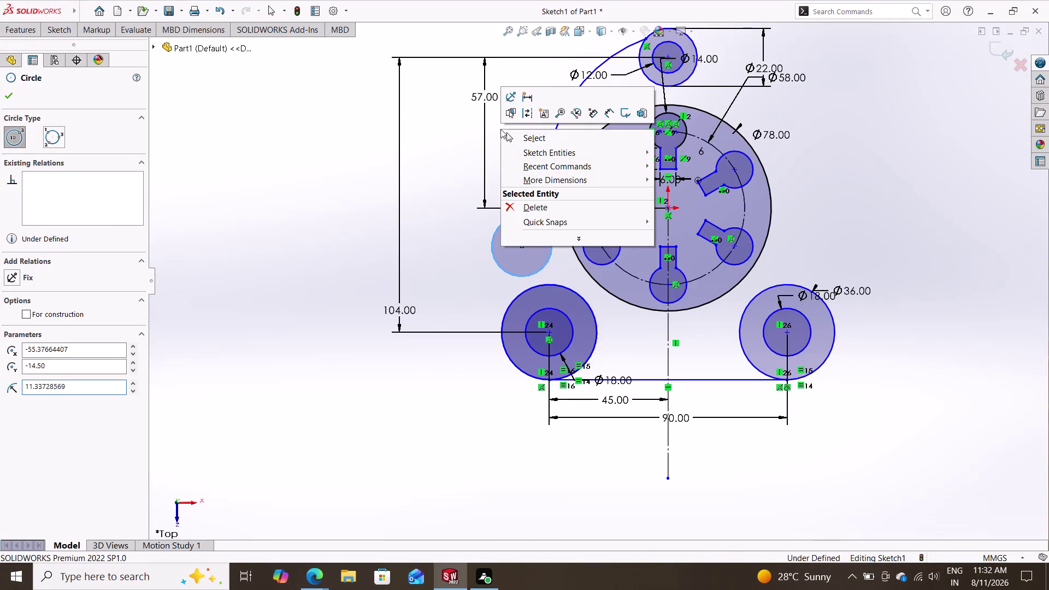
click(511, 138)
Delete the previously drawn arc from the sketch.
click(553, 135)
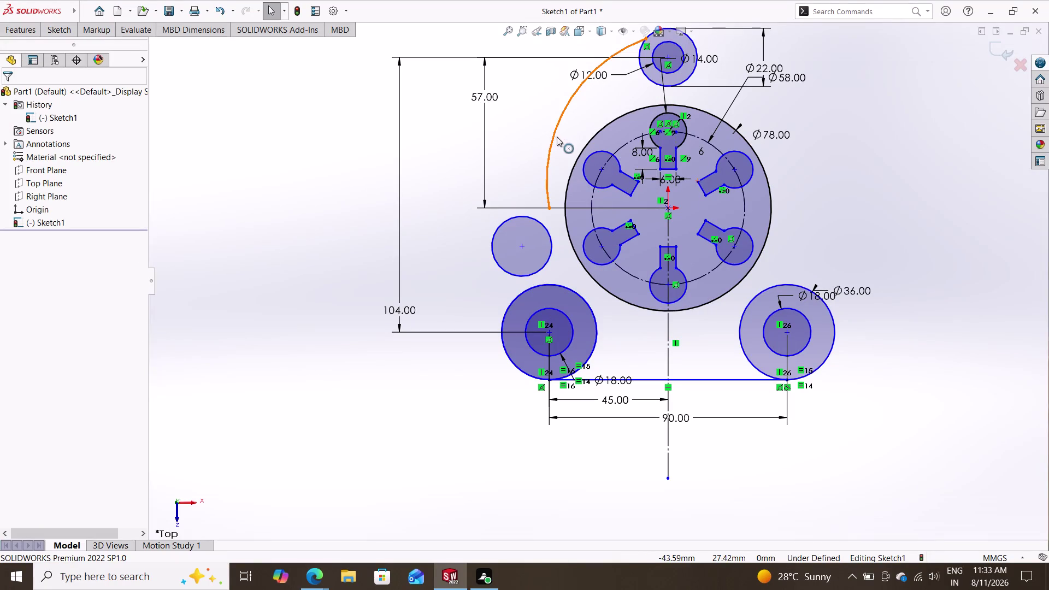
right_click(559, 115)
click(603, 287)
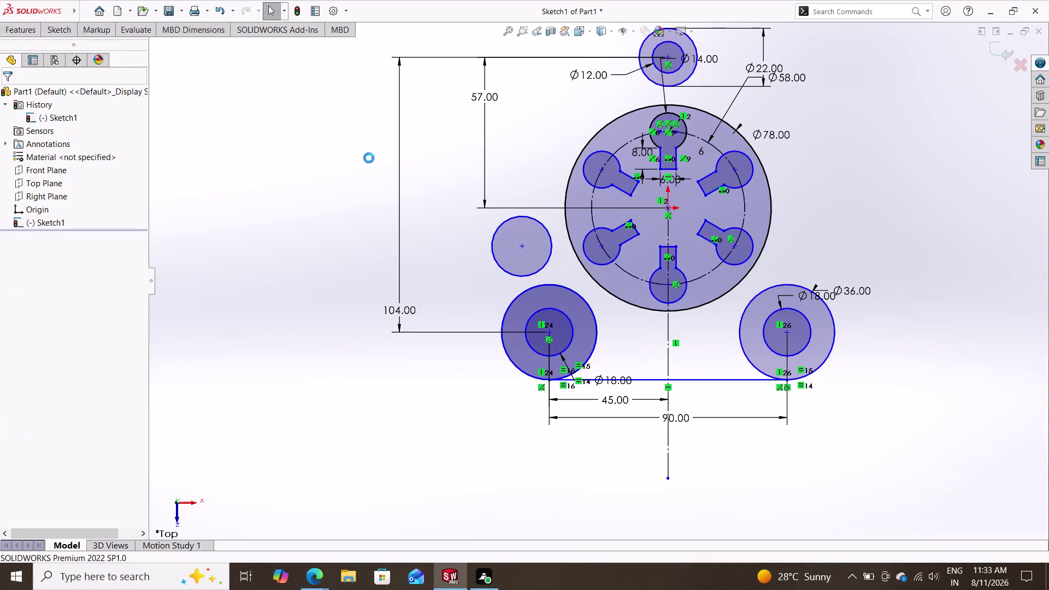
click(67, 34)
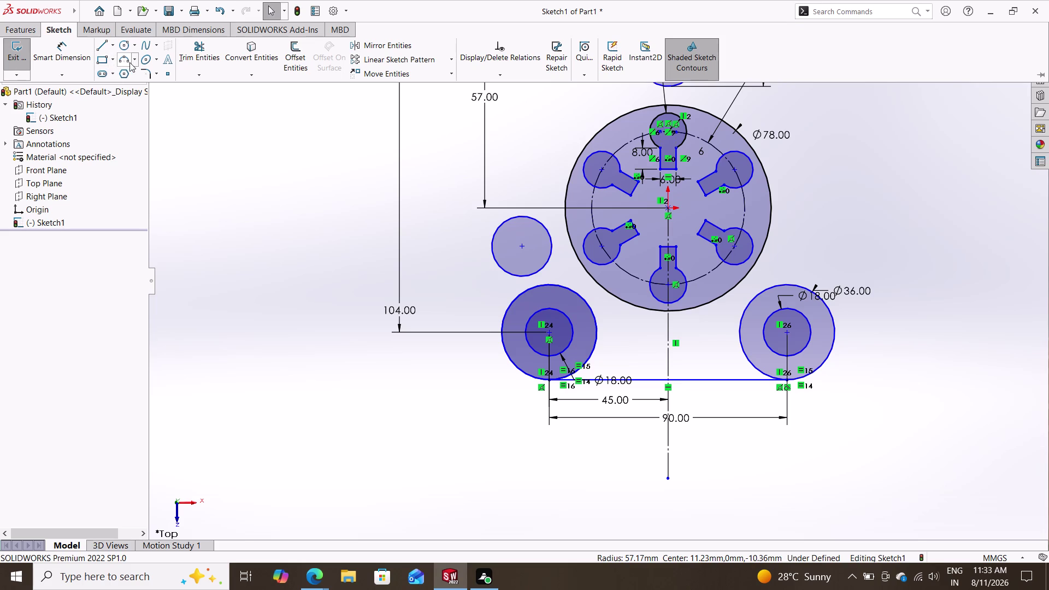
click(125, 62)
scroll(up, 3)
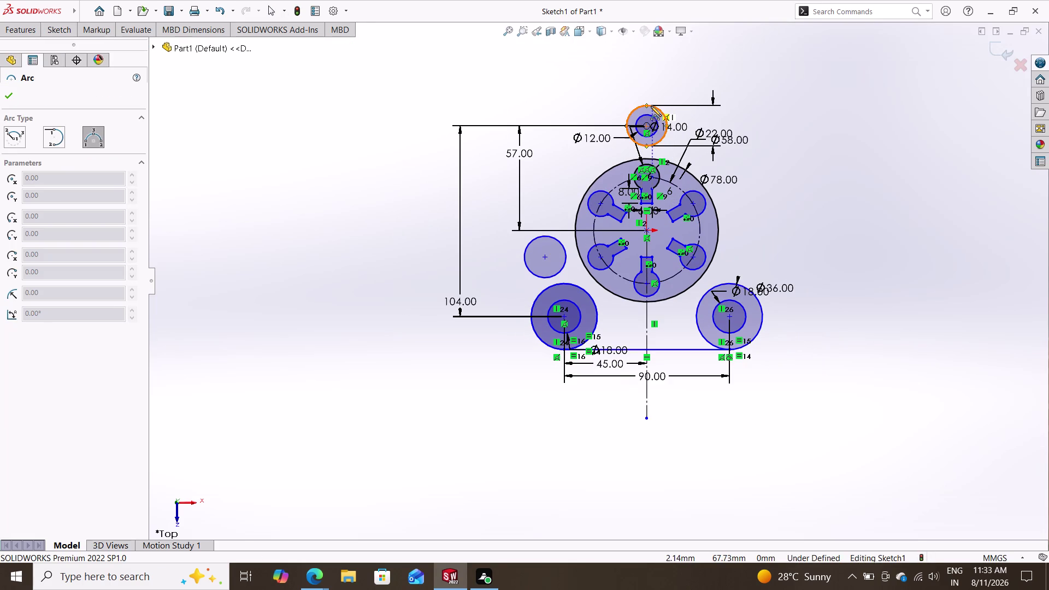
Draw a three-point arc of radius 73 from the top Ø14 circle to the small left circle.
click(650, 106)
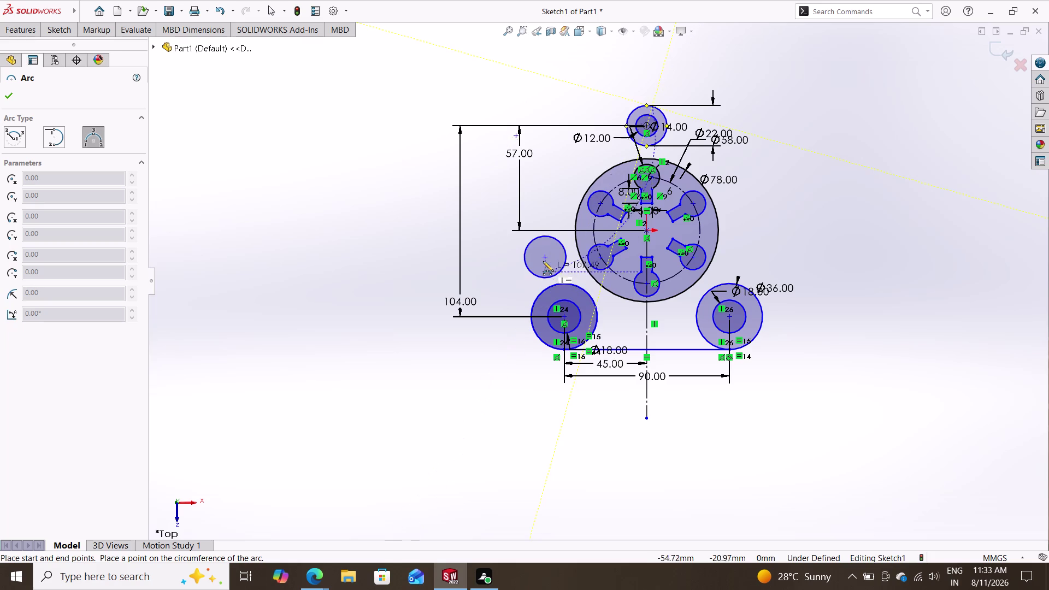
click(535, 238)
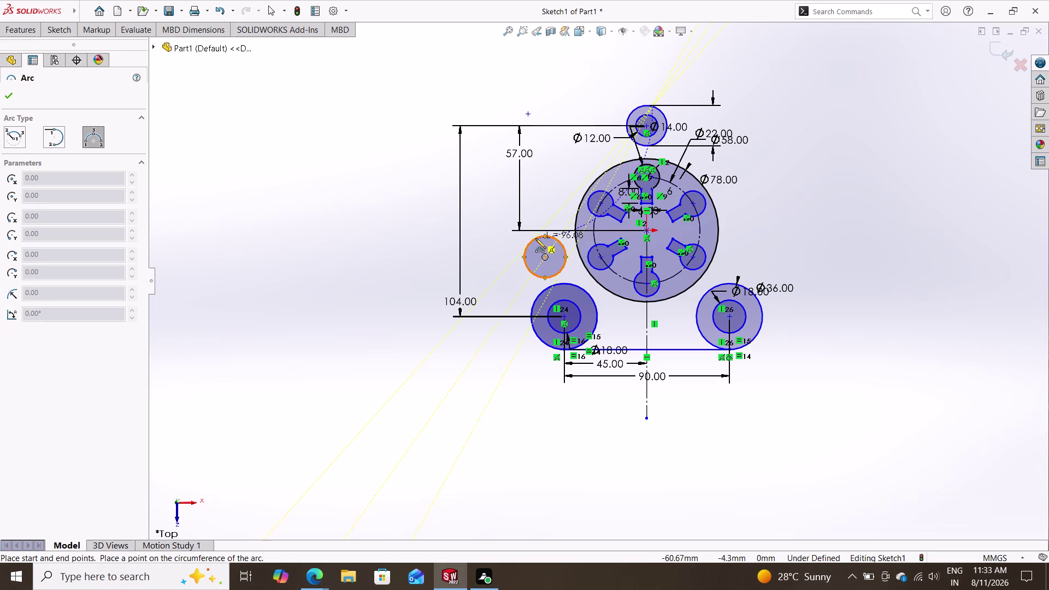
click(535, 204)
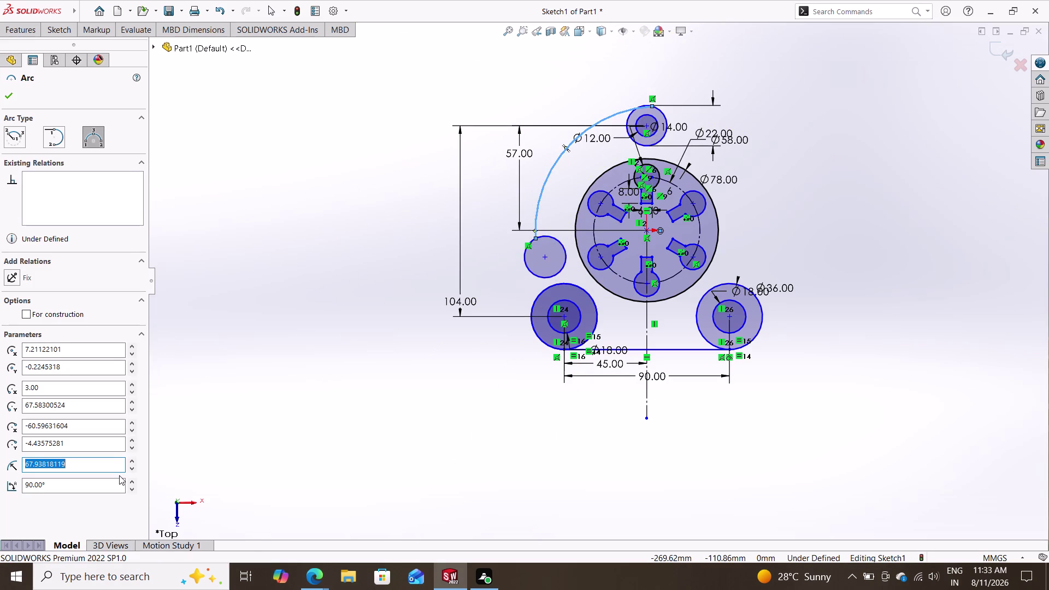
text(7)
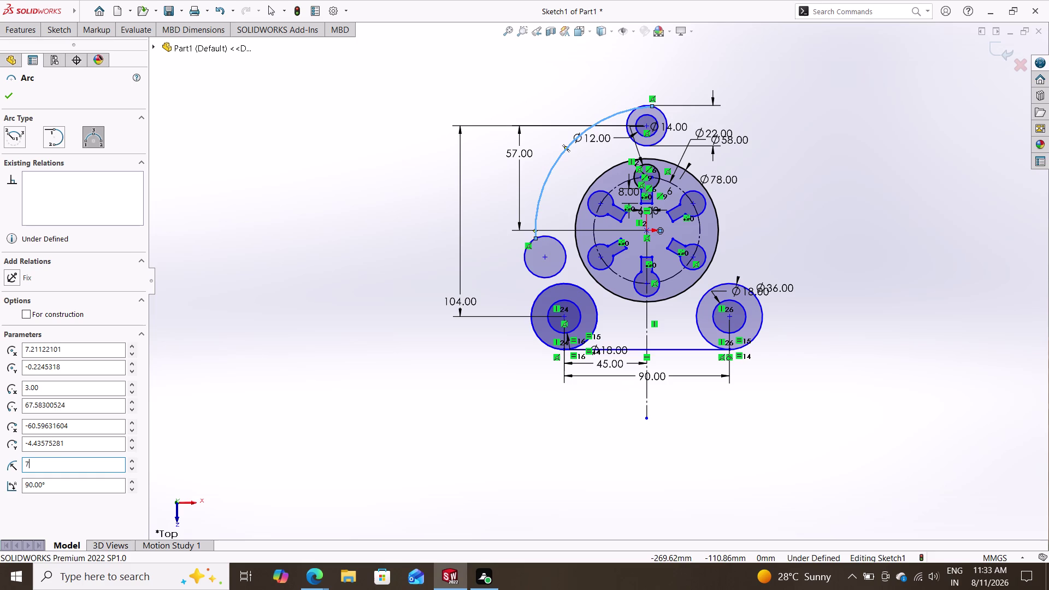
text(3)
key(Return)
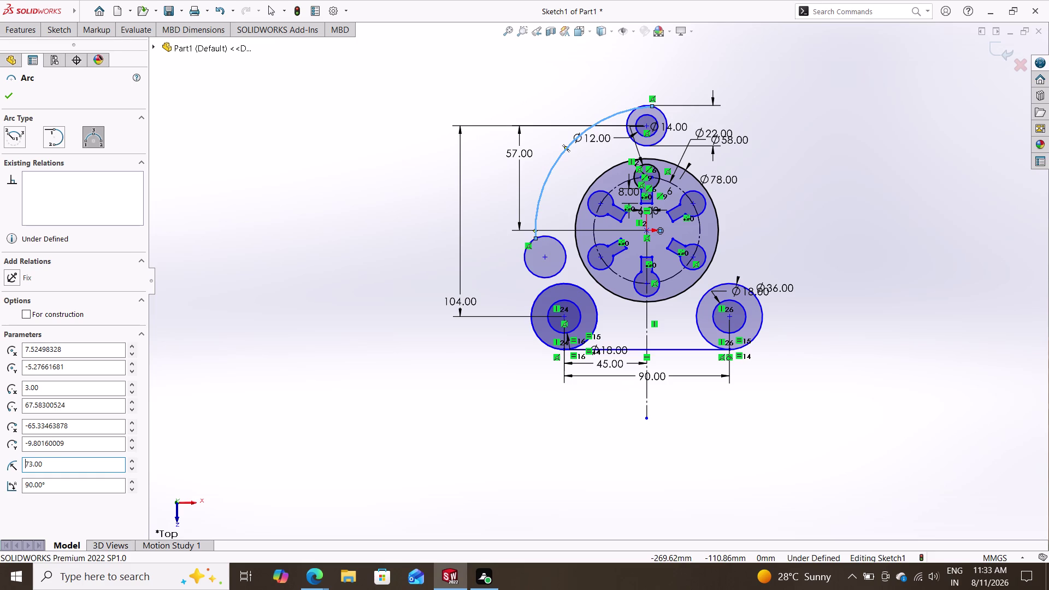
double_click(8, 95)
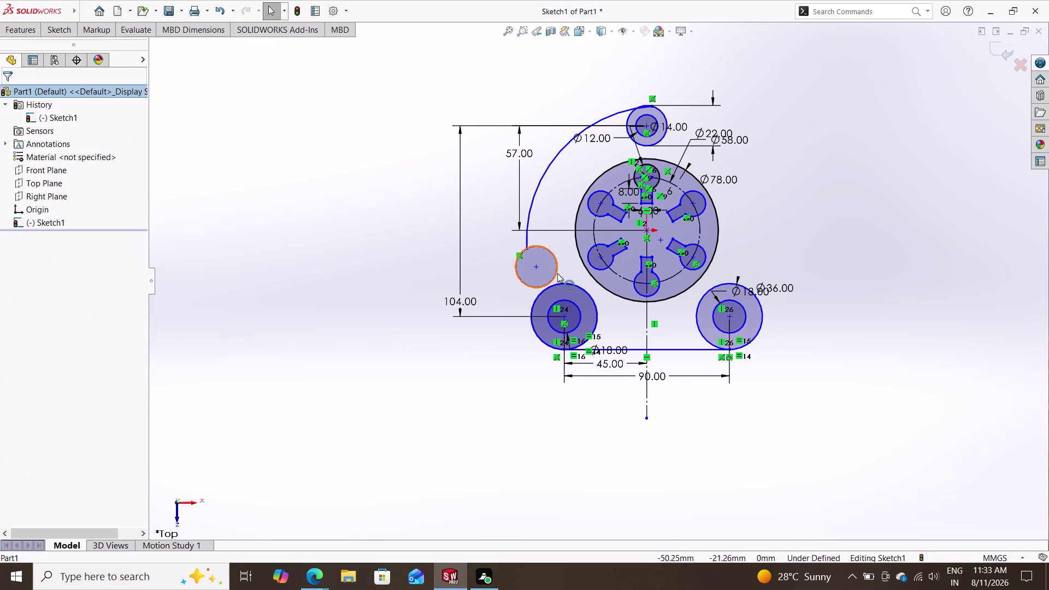
click(68, 32)
click(69, 46)
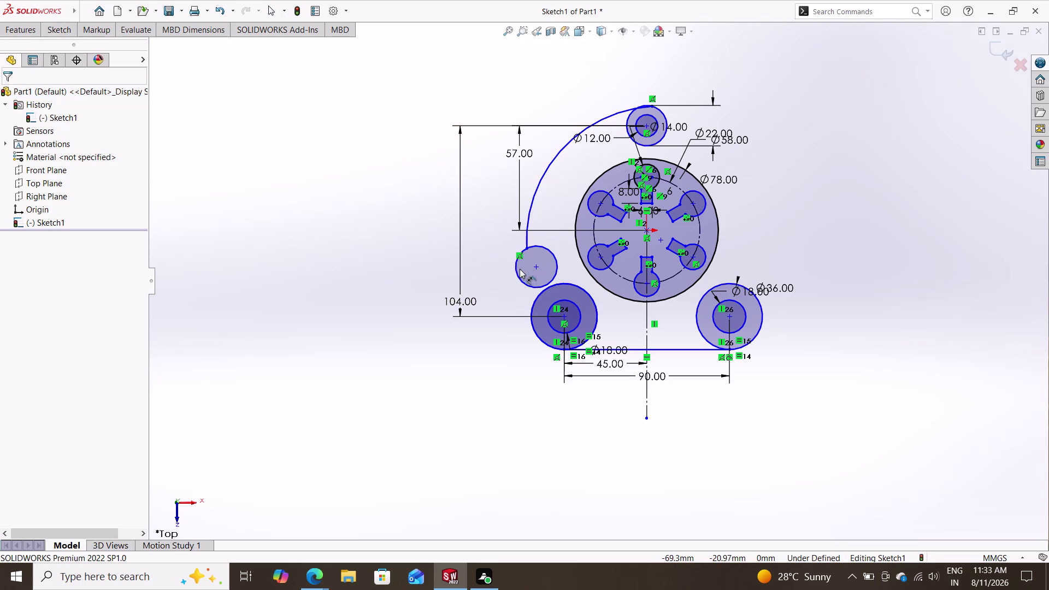
click(512, 274)
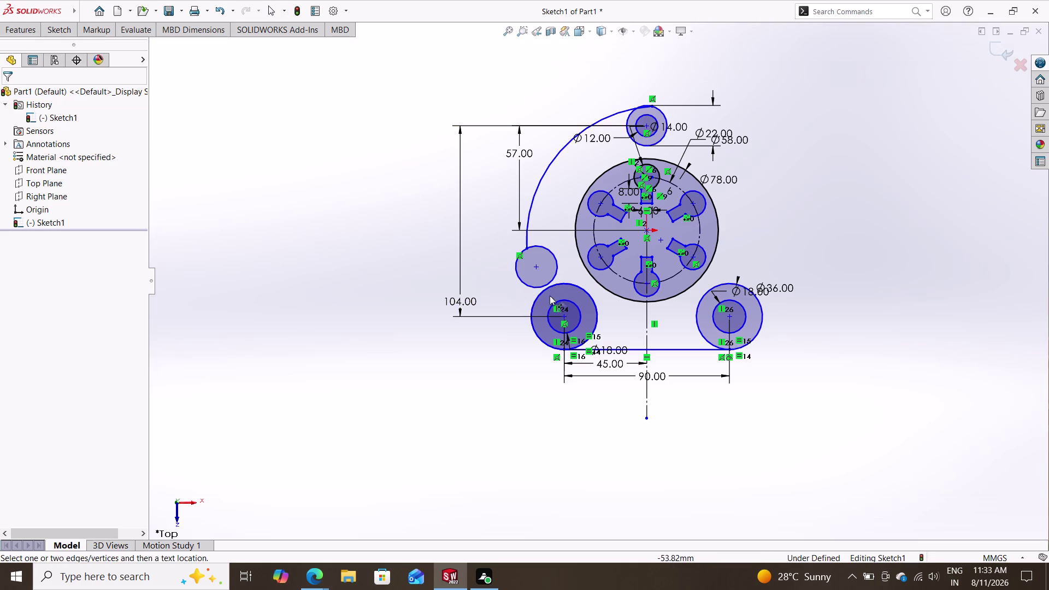
Give the small circle left of the large circle a diameter of 40, entered as 20+20.
click(522, 280)
click(367, 240)
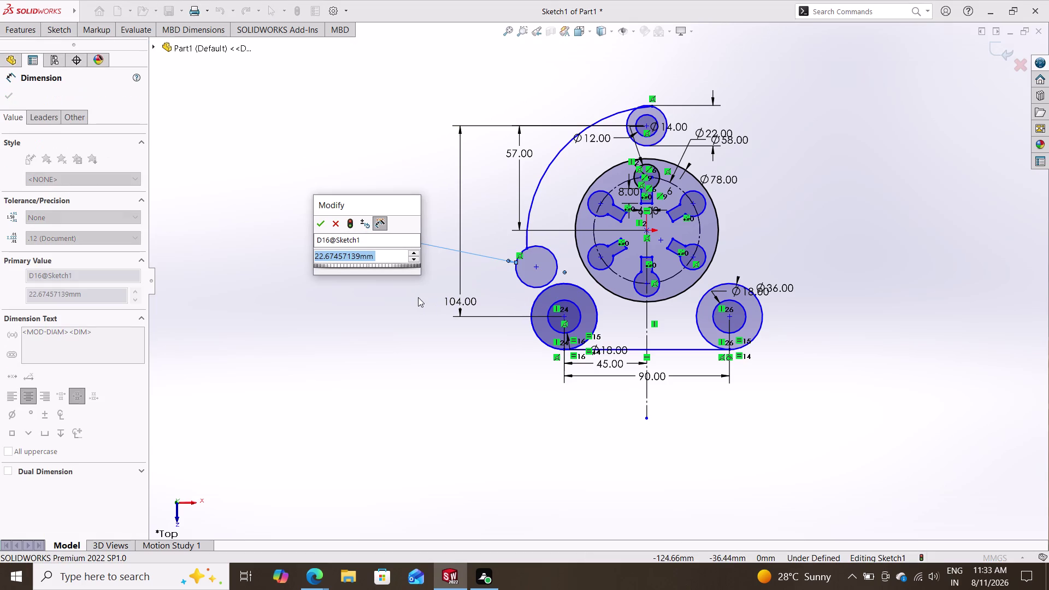
text(20)
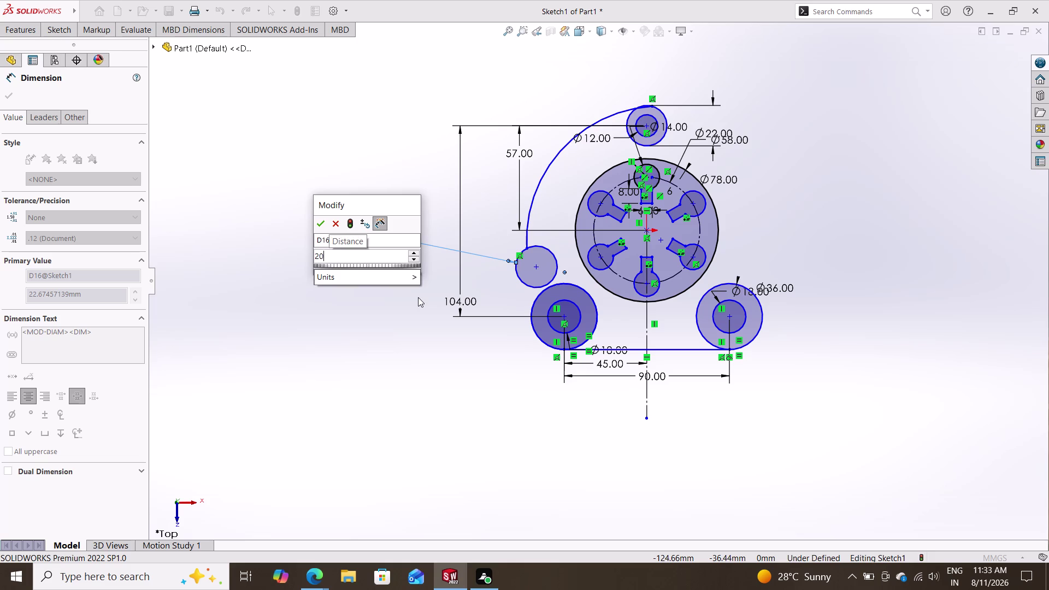
text(+)
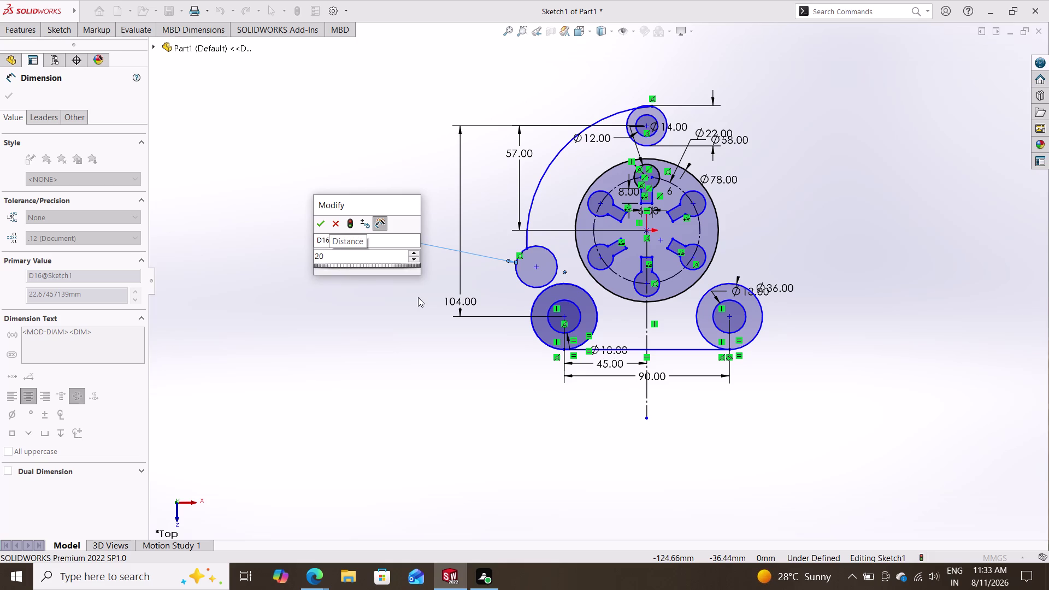
text(20)
key(Return)
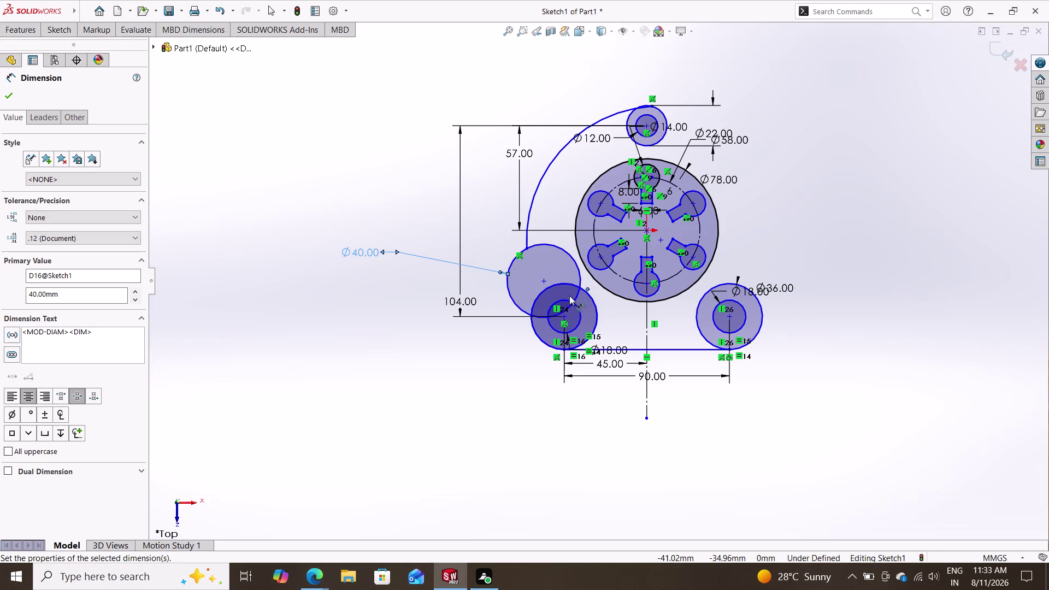
key(Escape)
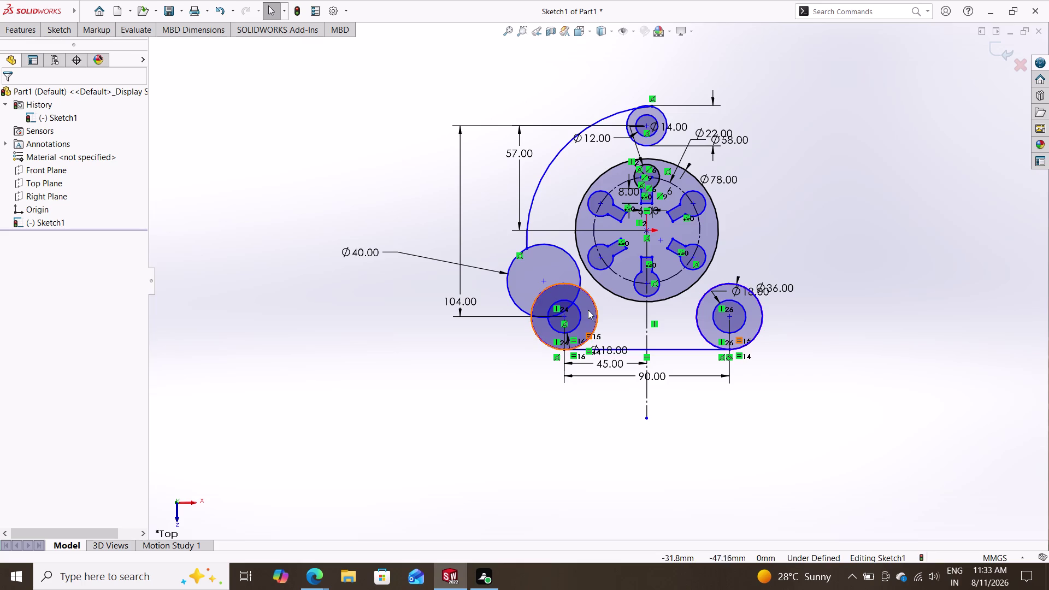
Add a tangent relation between the Ø40 circle and the lower-left boss circle.
click(589, 293)
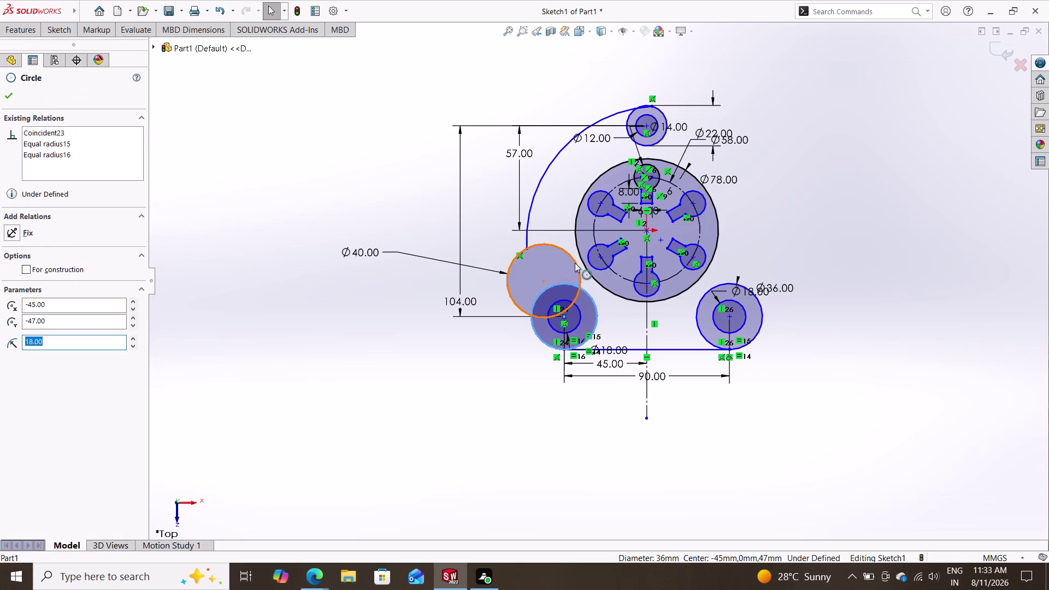
click(574, 263)
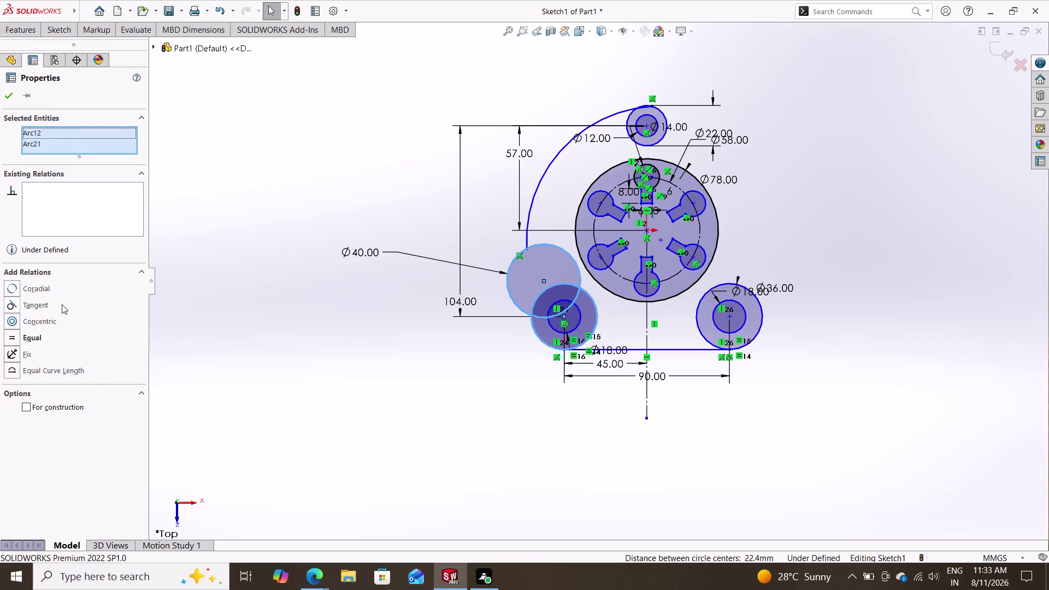
click(55, 307)
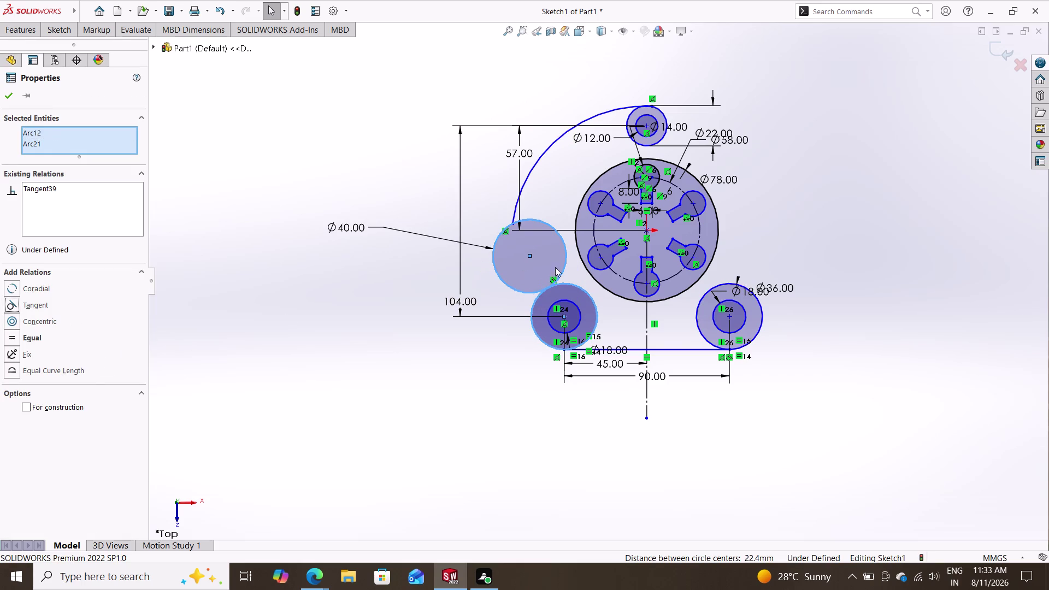
key(Escape)
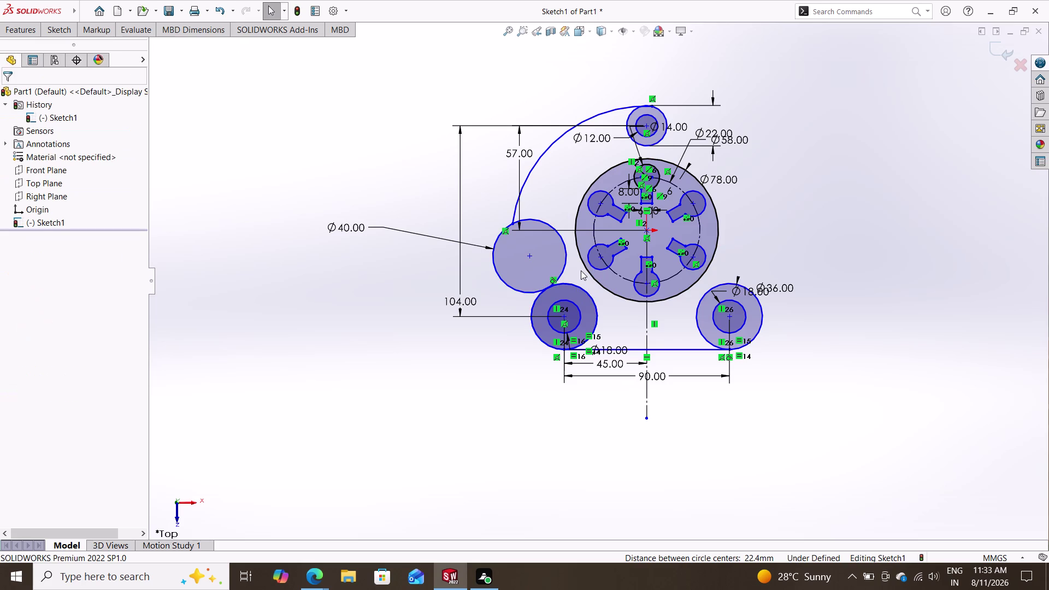
click(527, 182)
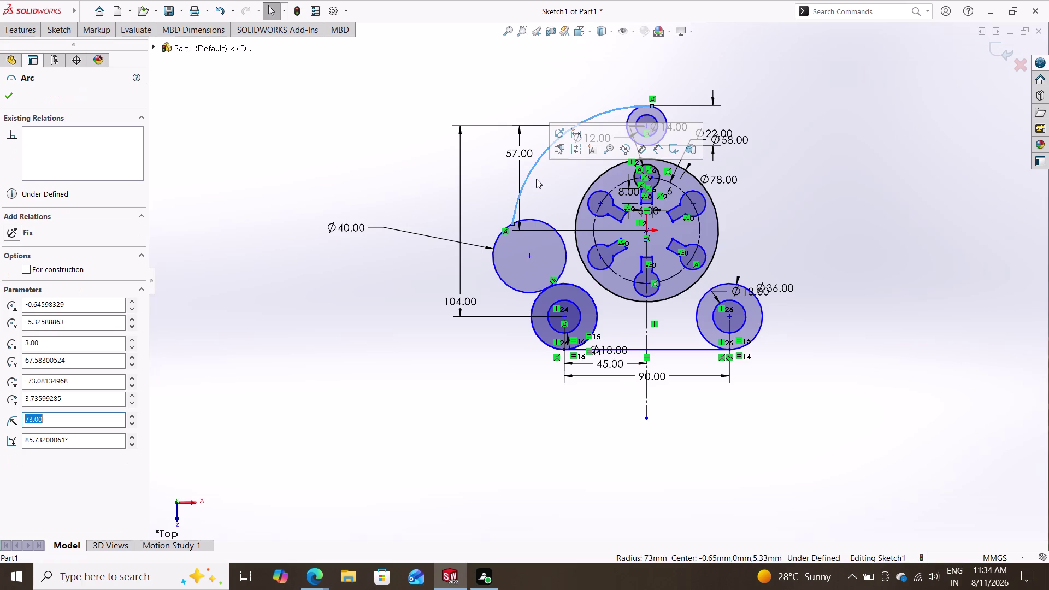
Delete the large sweeping arc that links the Ø40 circle to the top circles.
right_click(530, 176)
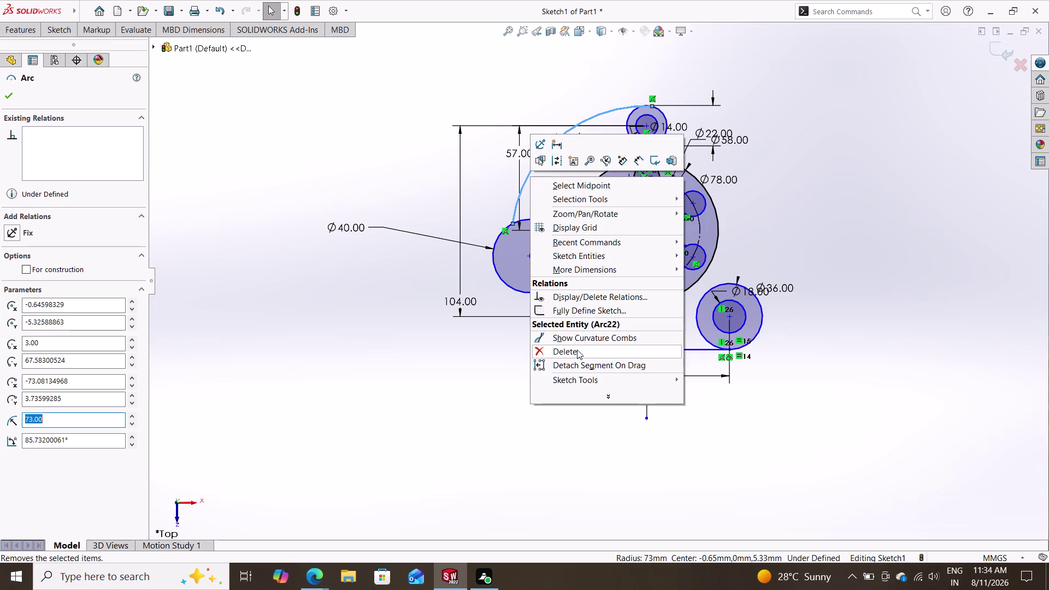
click(577, 349)
click(49, 29)
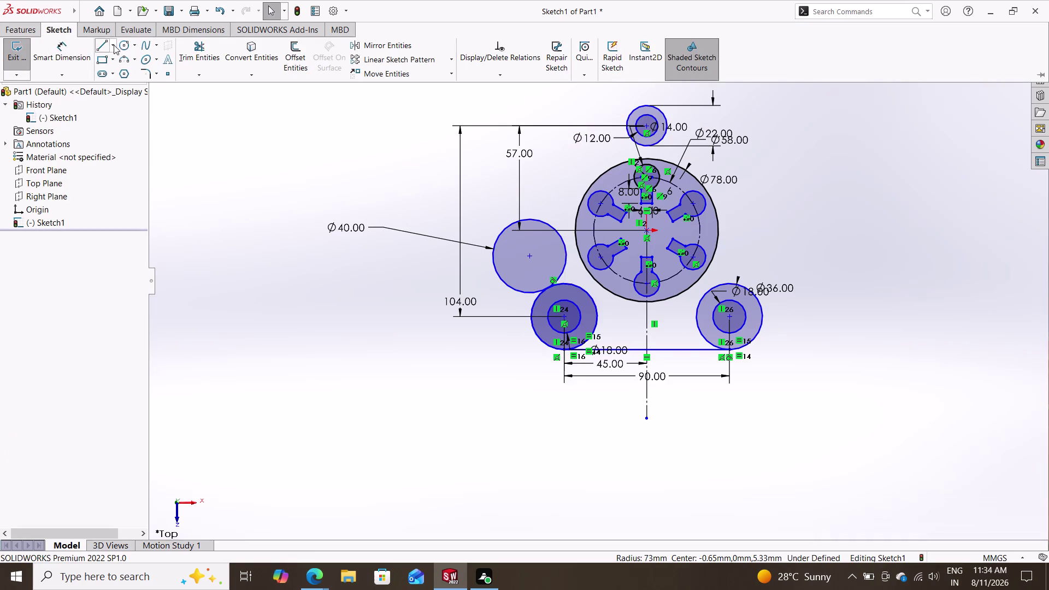
click(126, 40)
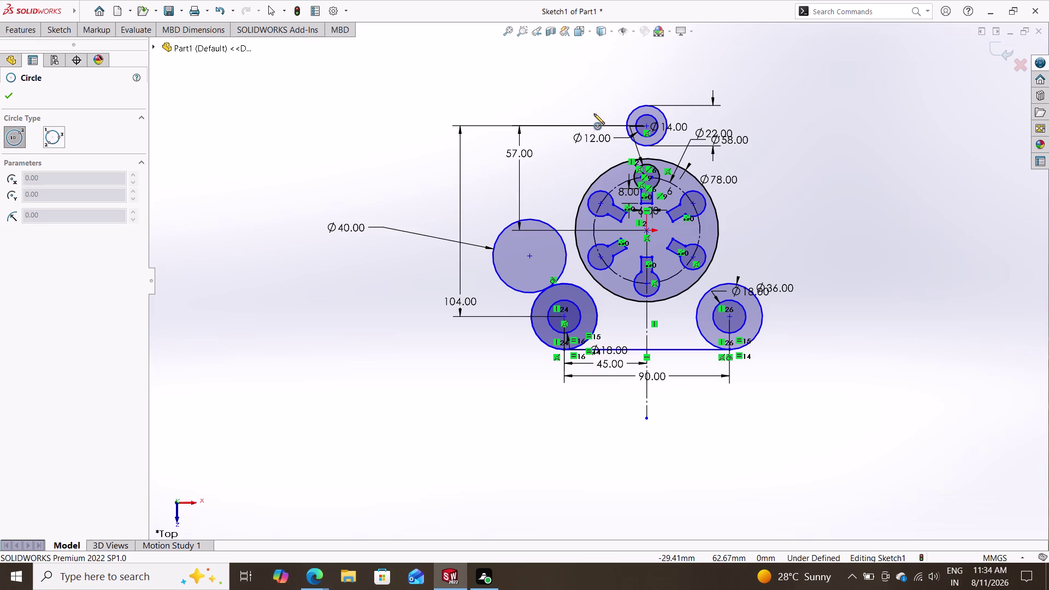
Draw a new circle at the upper left and dimension its diameter as 73.
click(573, 168)
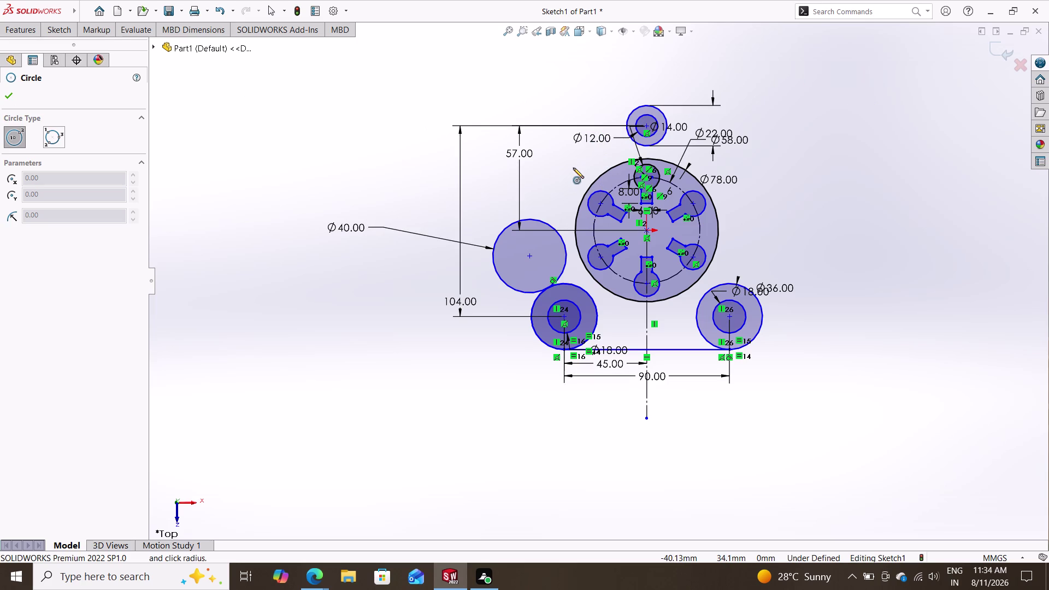
click(754, 365)
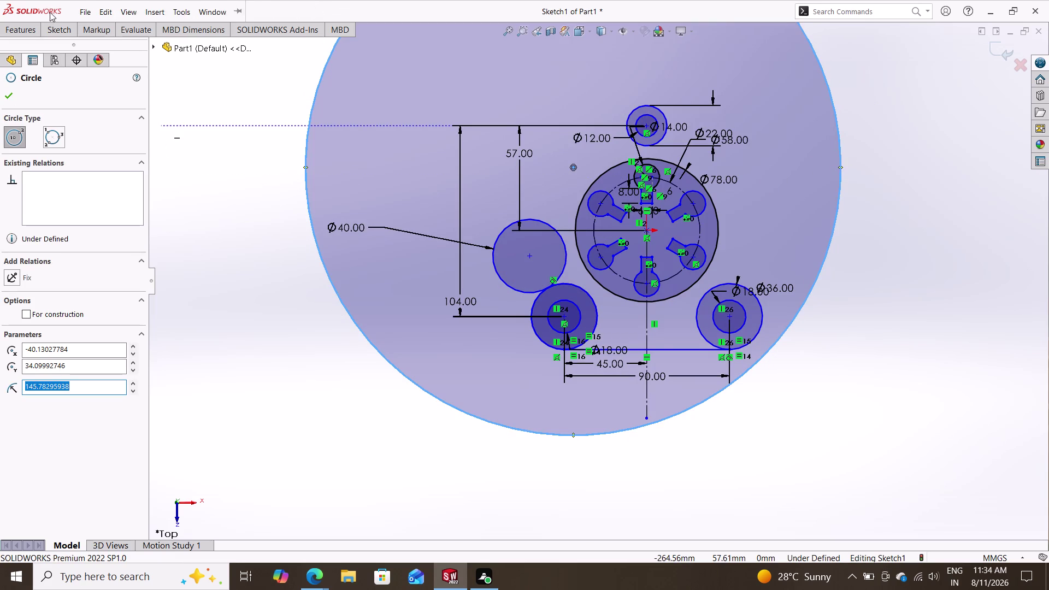
click(59, 29)
click(67, 58)
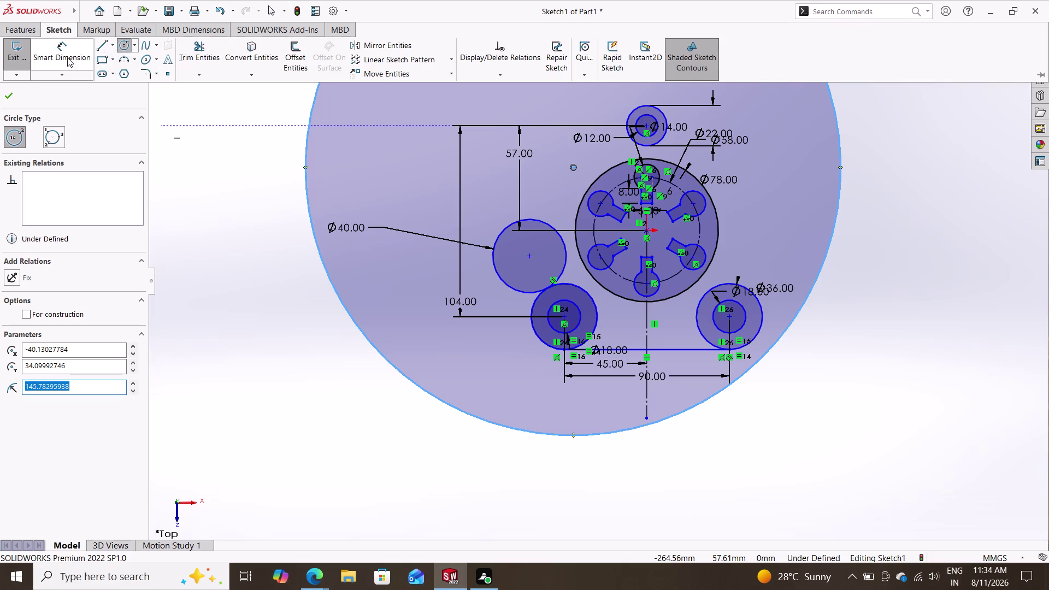
click(834, 217)
click(892, 207)
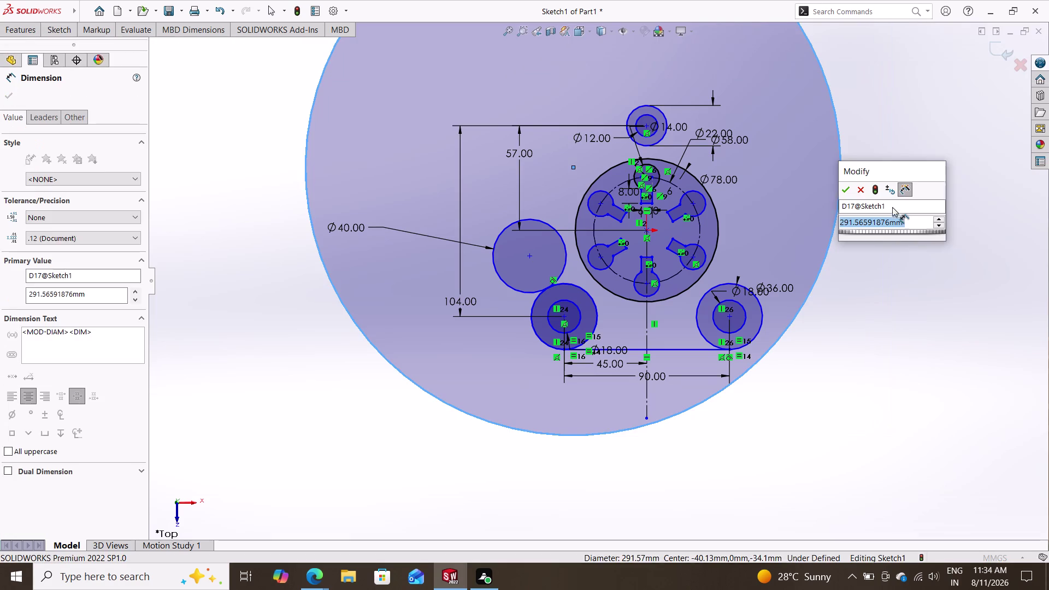
text(73)
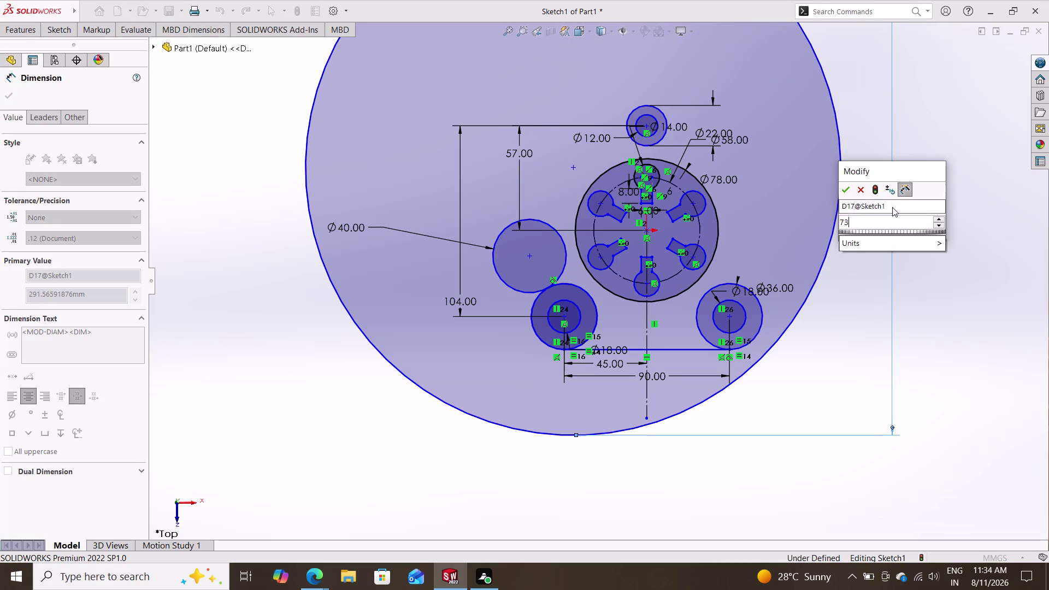
key(Return)
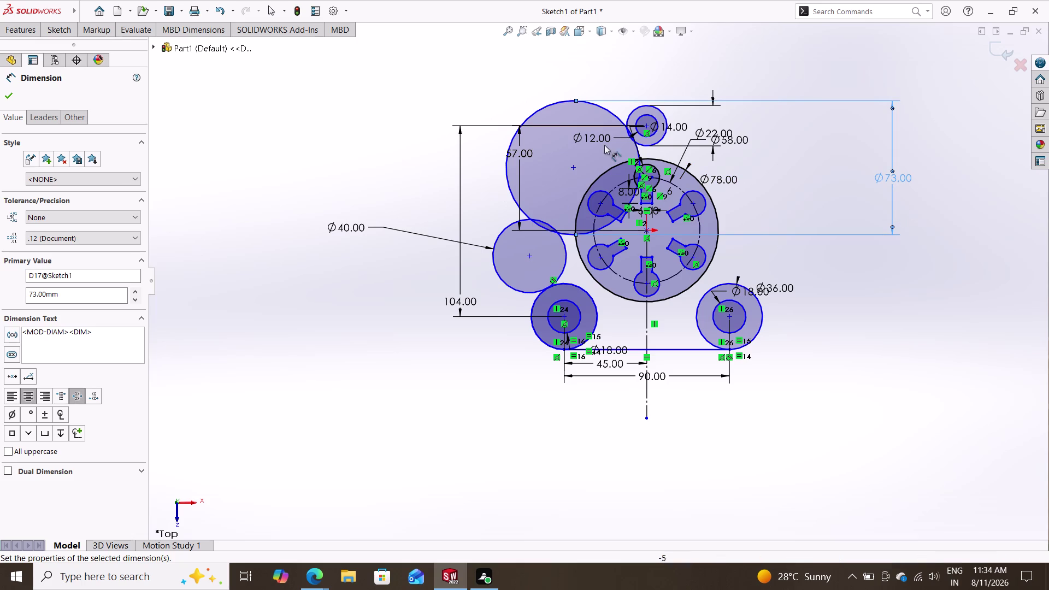
Edit the new circle's diameter to 146 by entering 73+73.
double_click(903, 178)
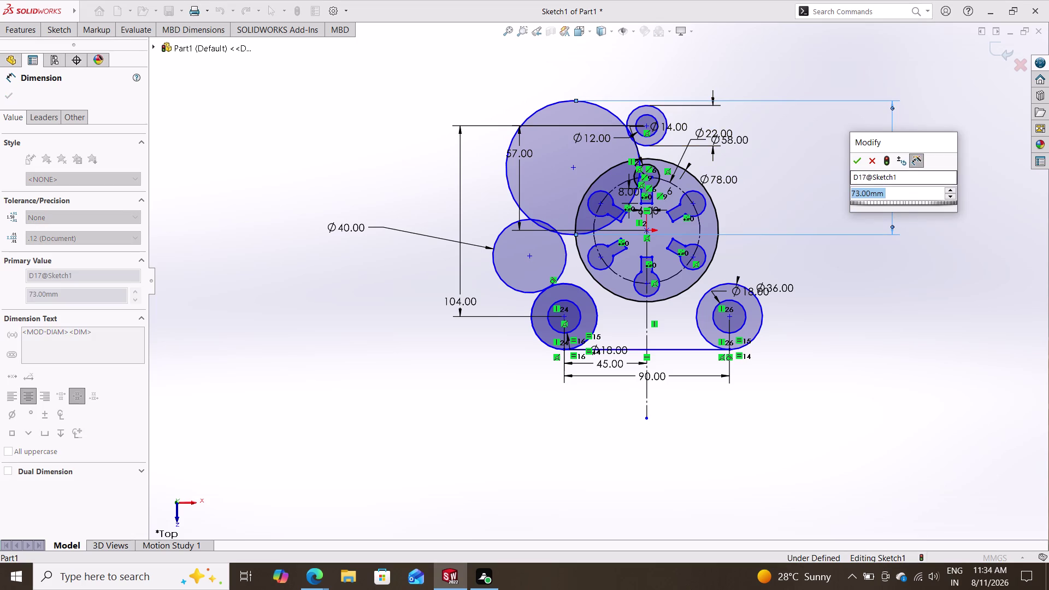
key(7)
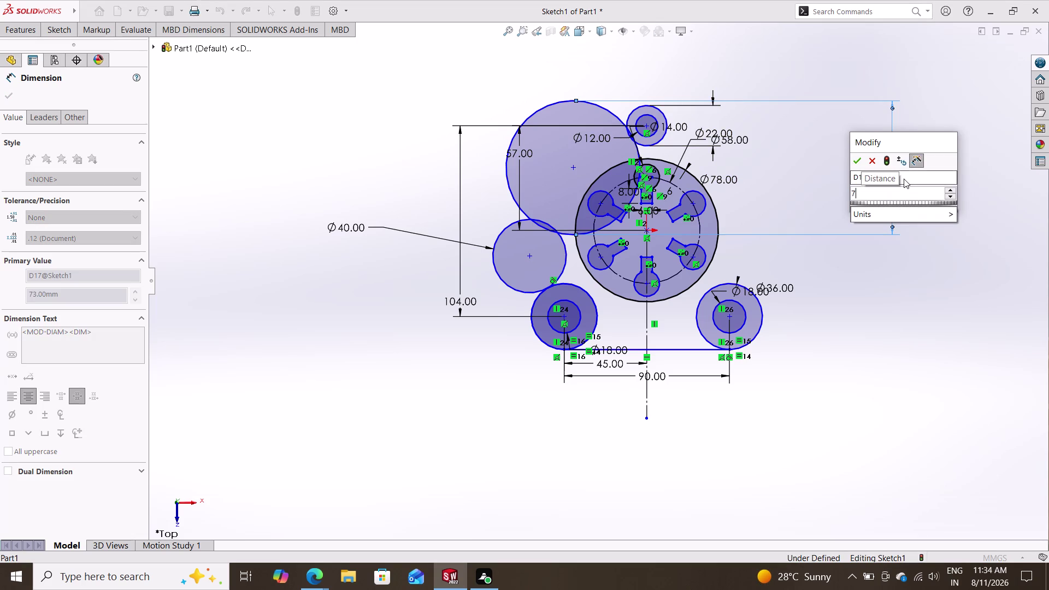
text(3+)
text(7)
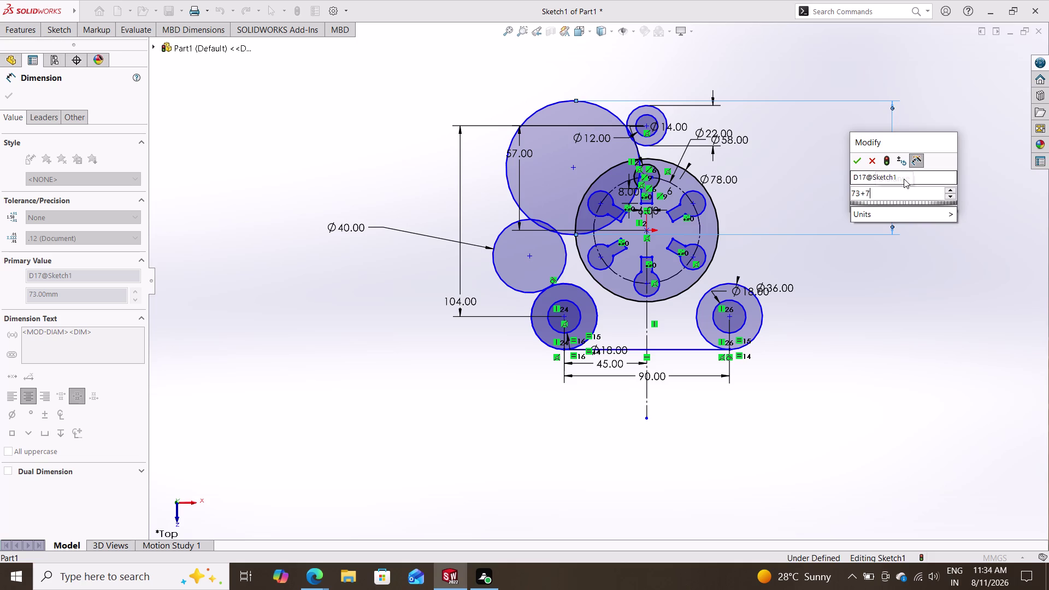
text(3)
key(Return)
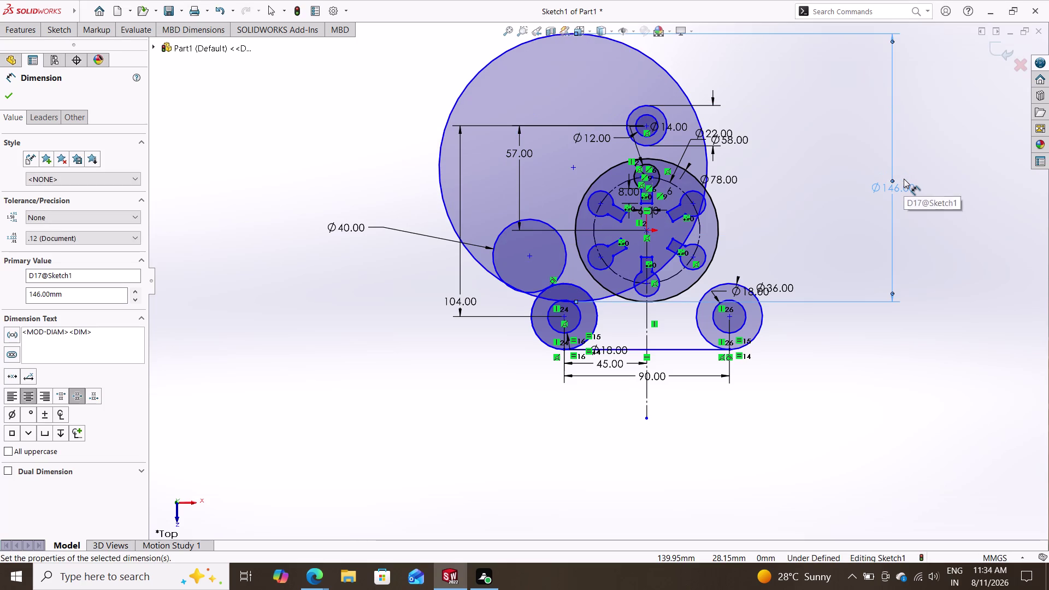
key(Escape)
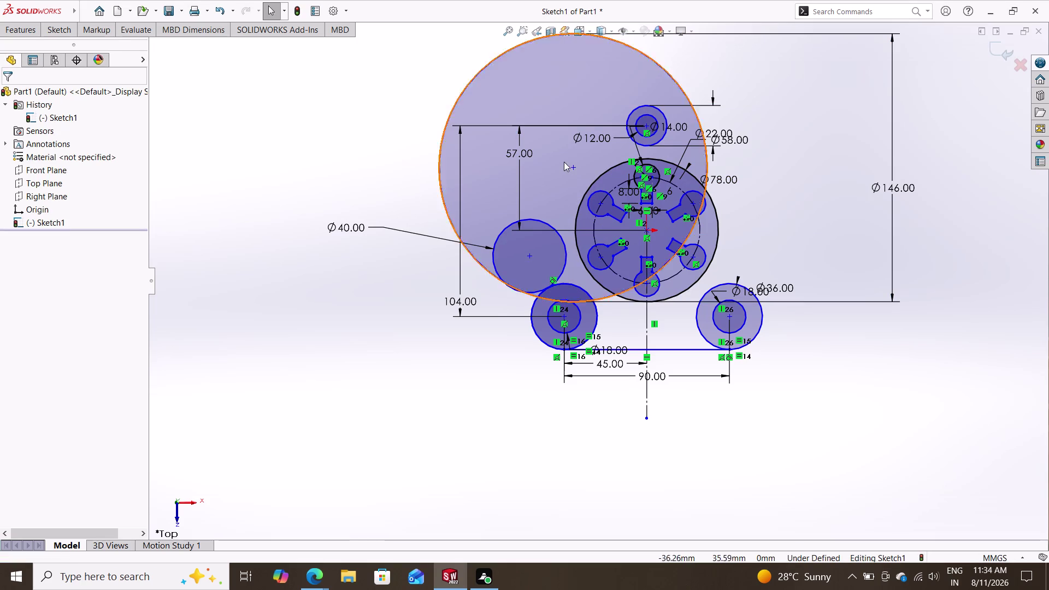
Drag the Ø146 circle so it encloses the central hub and lower bosses.
drag(573, 169, 623, 232)
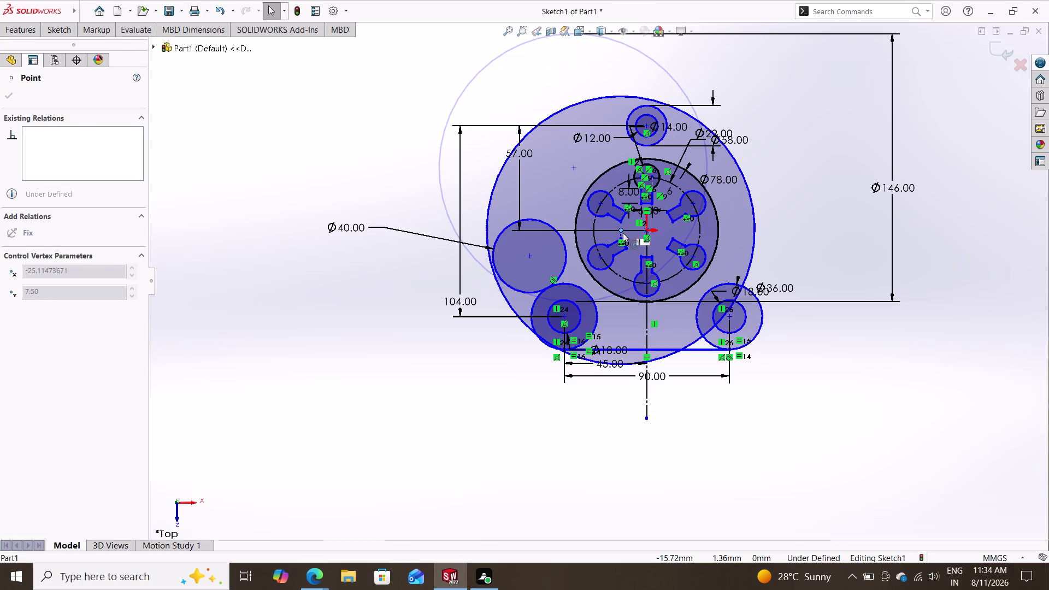
drag(623, 232, 661, 238)
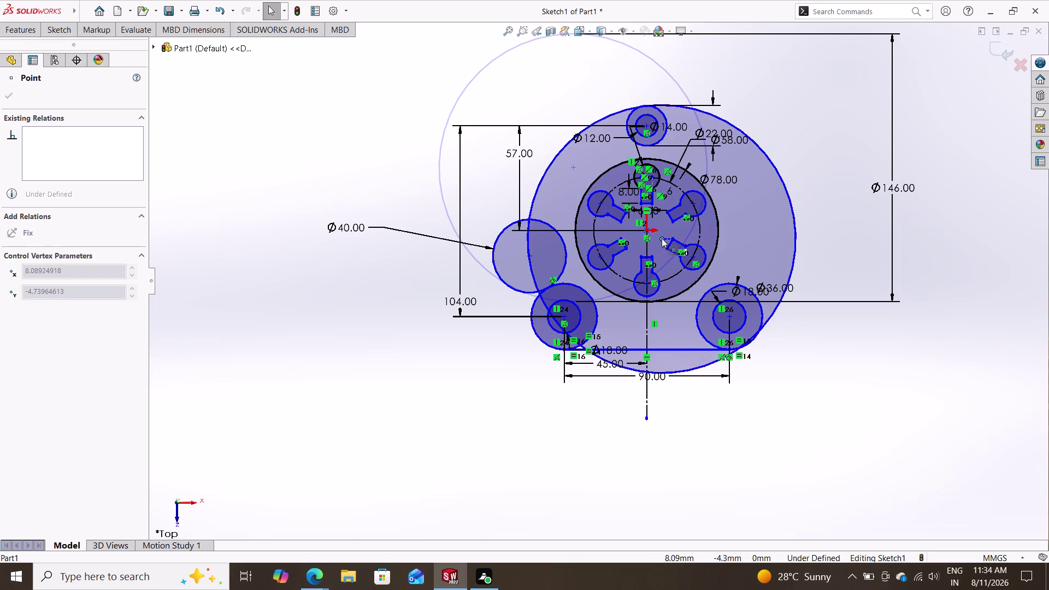
drag(661, 238, 679, 237)
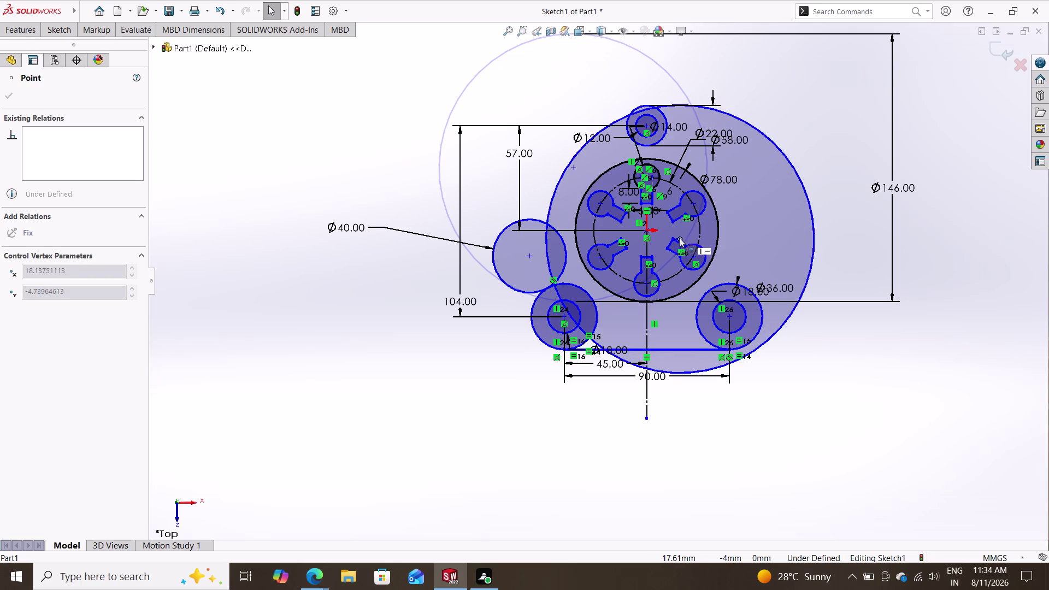
drag(679, 237, 670, 236)
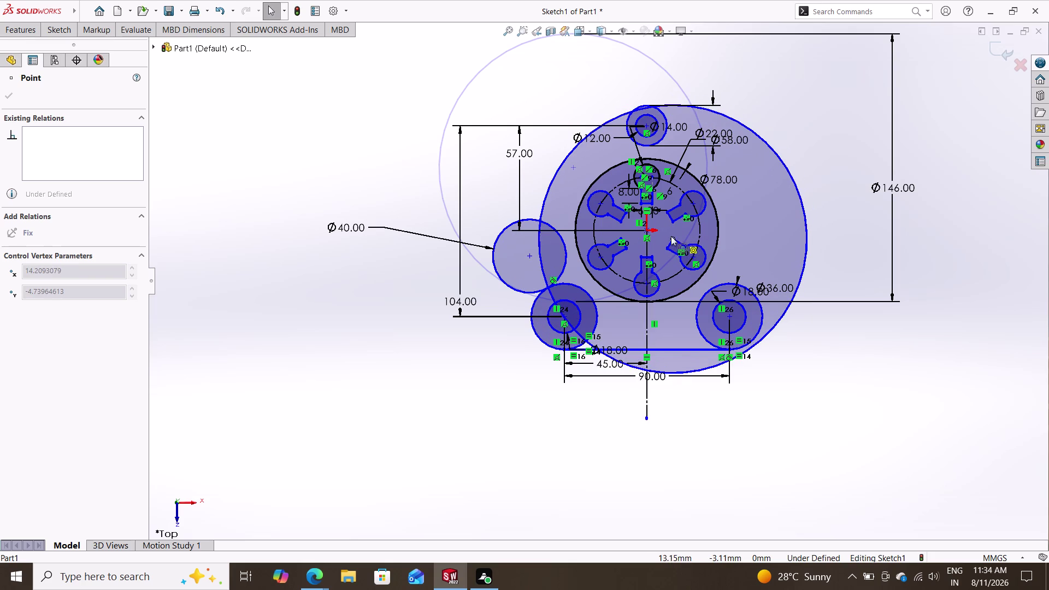
drag(670, 236, 663, 235)
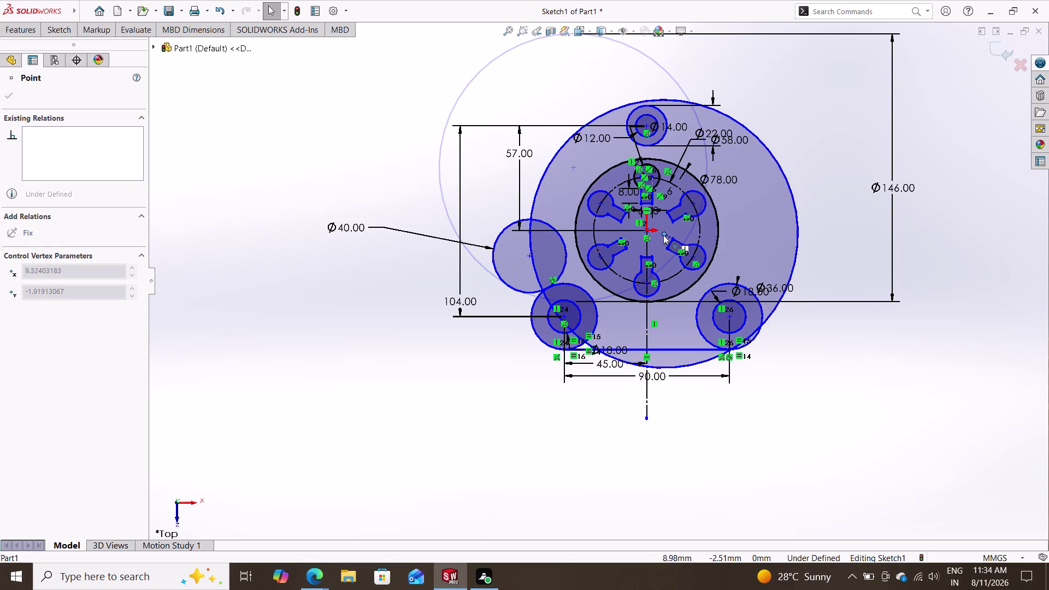
drag(663, 235, 662, 235)
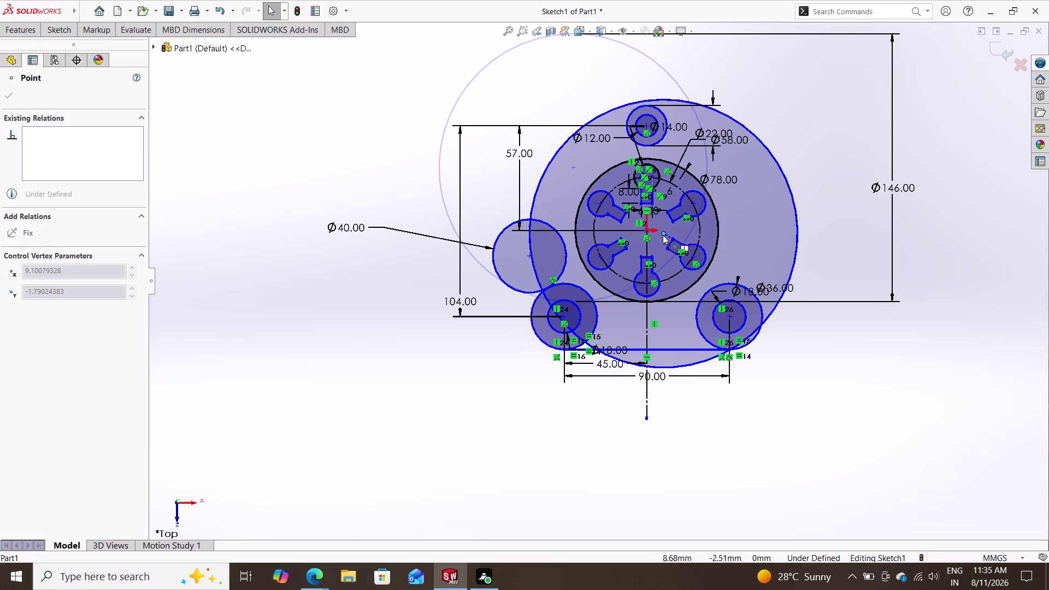
drag(662, 235, 655, 220)
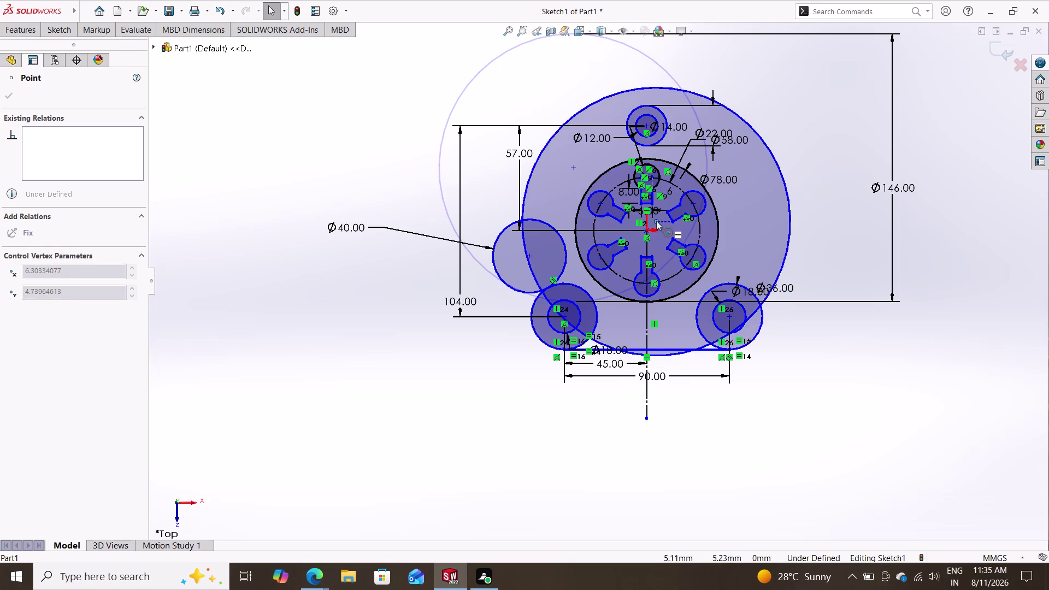
drag(656, 221, 657, 237)
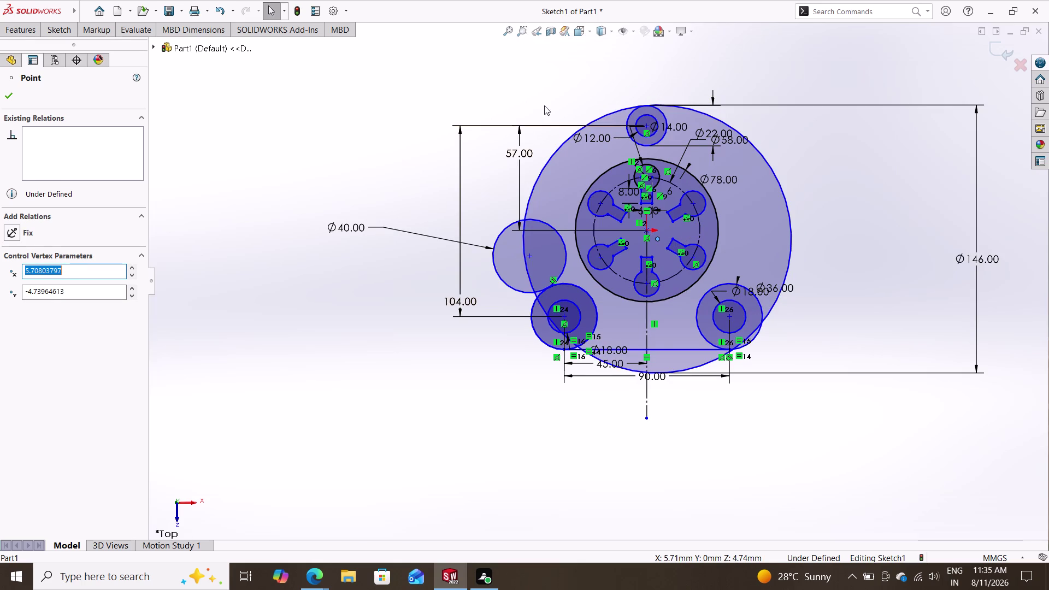
key(Escape)
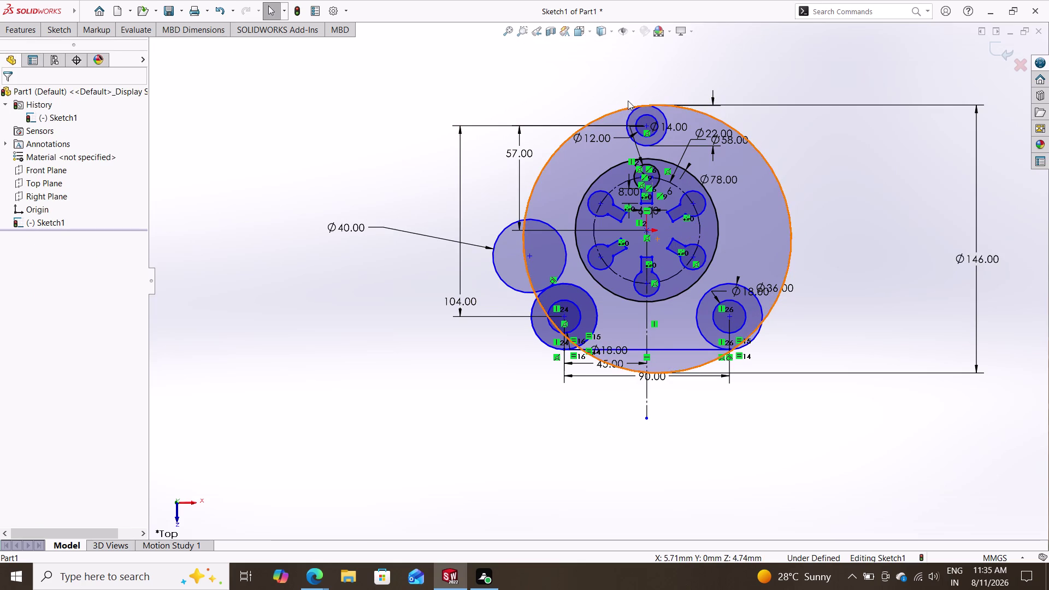
click(613, 106)
click(615, 110)
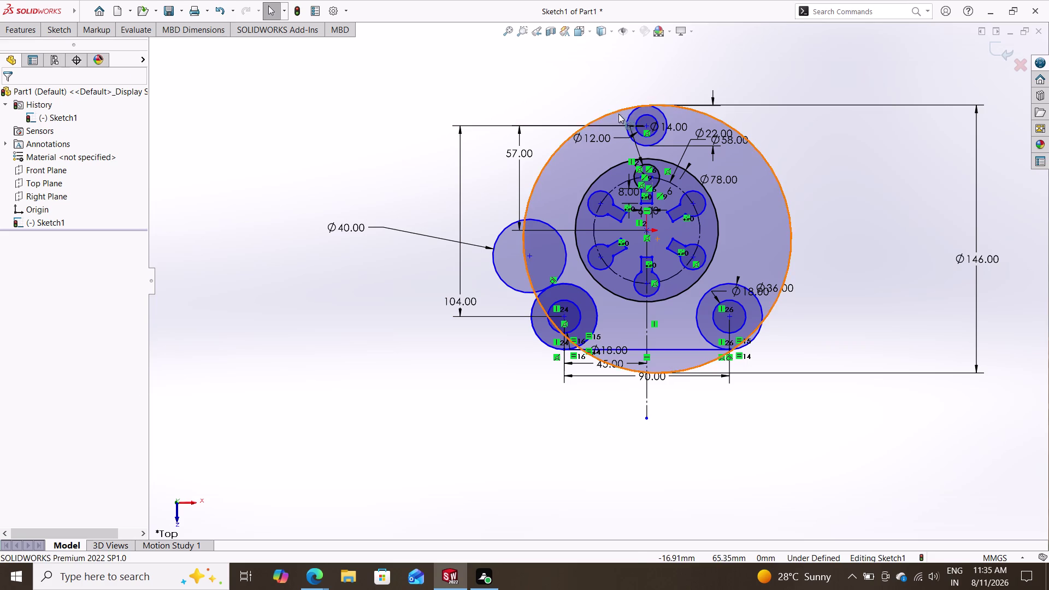
click(628, 121)
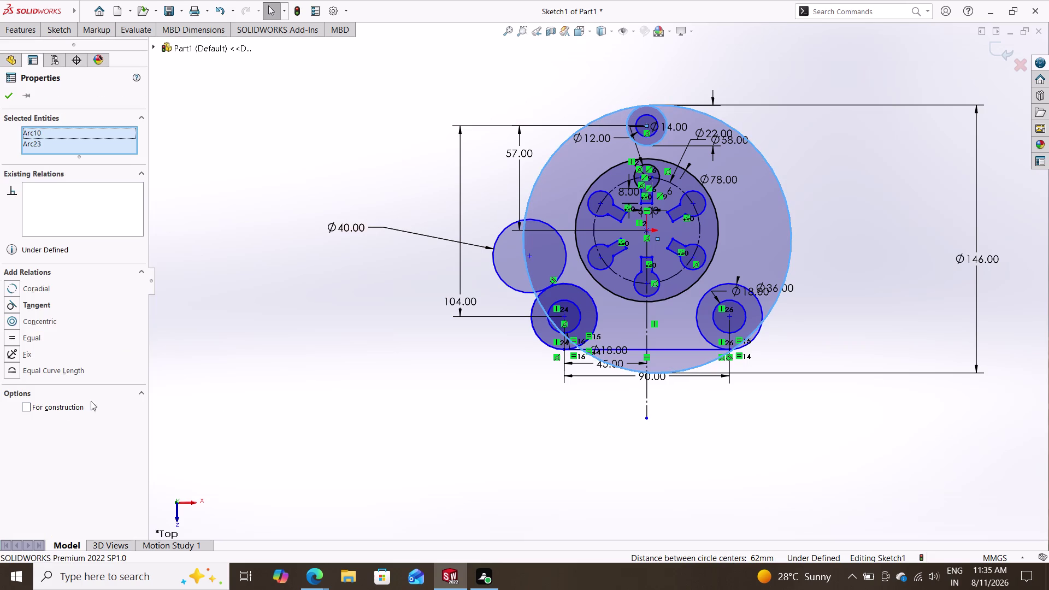
Make the Ø146 circle tangent to the small top circle.
double_click(68, 312)
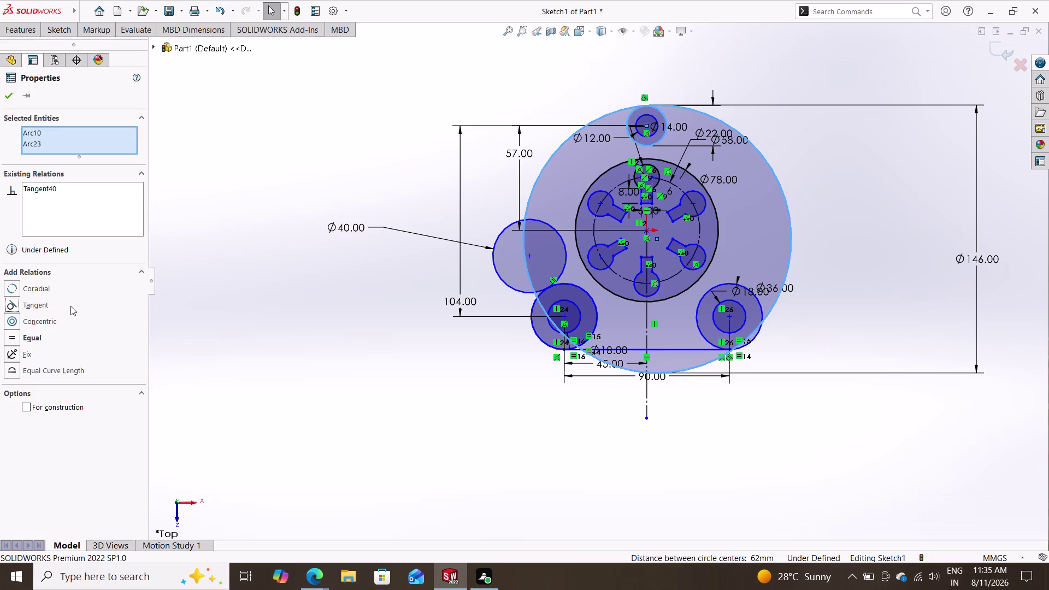
double_click(67, 302)
key(Escape)
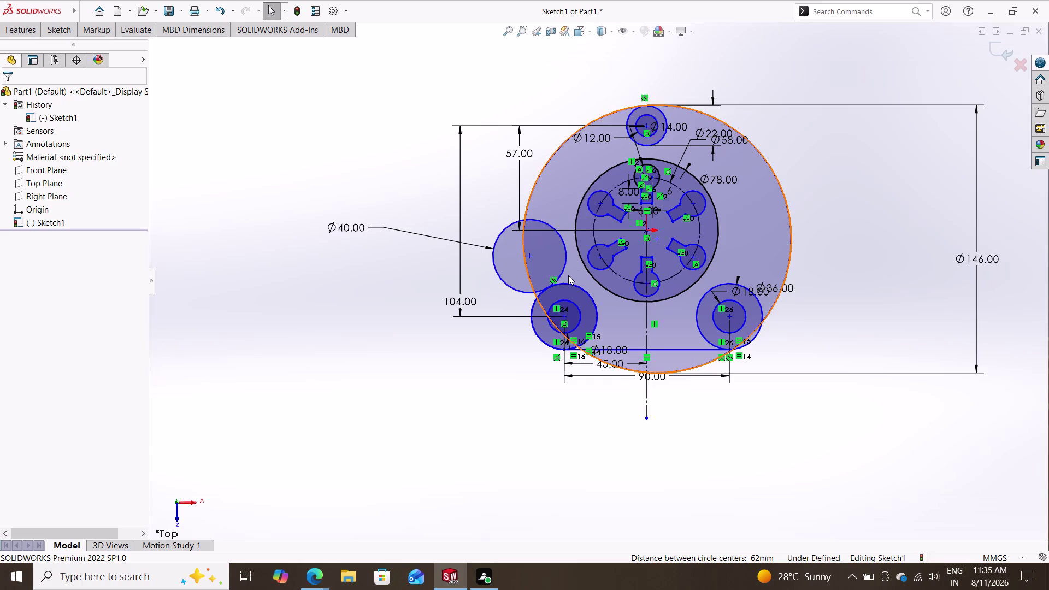
Make the Ø40 circle tangent to the Ø146 circle.
click(565, 265)
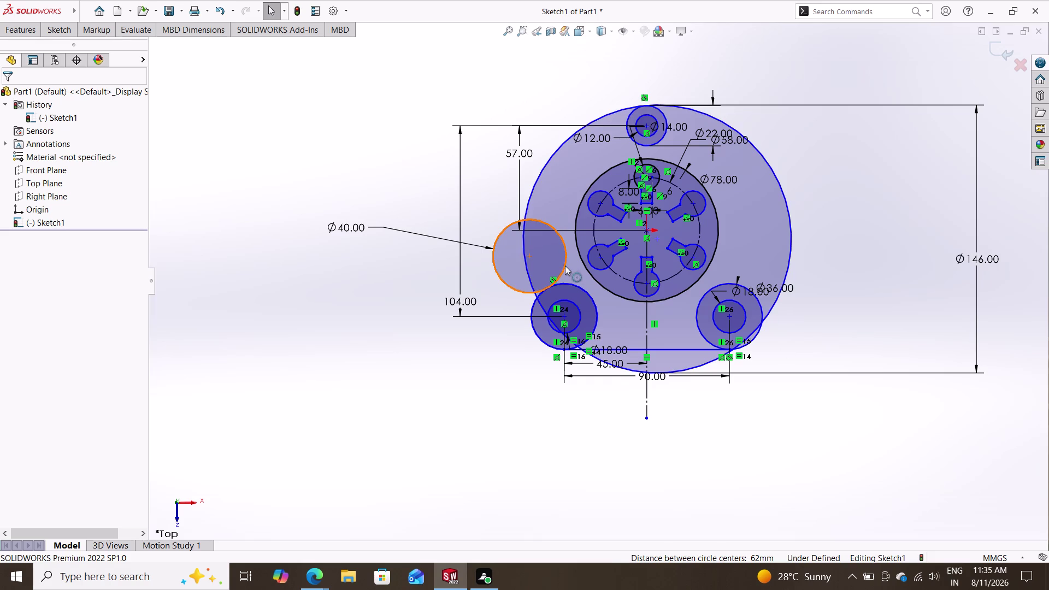
click(526, 206)
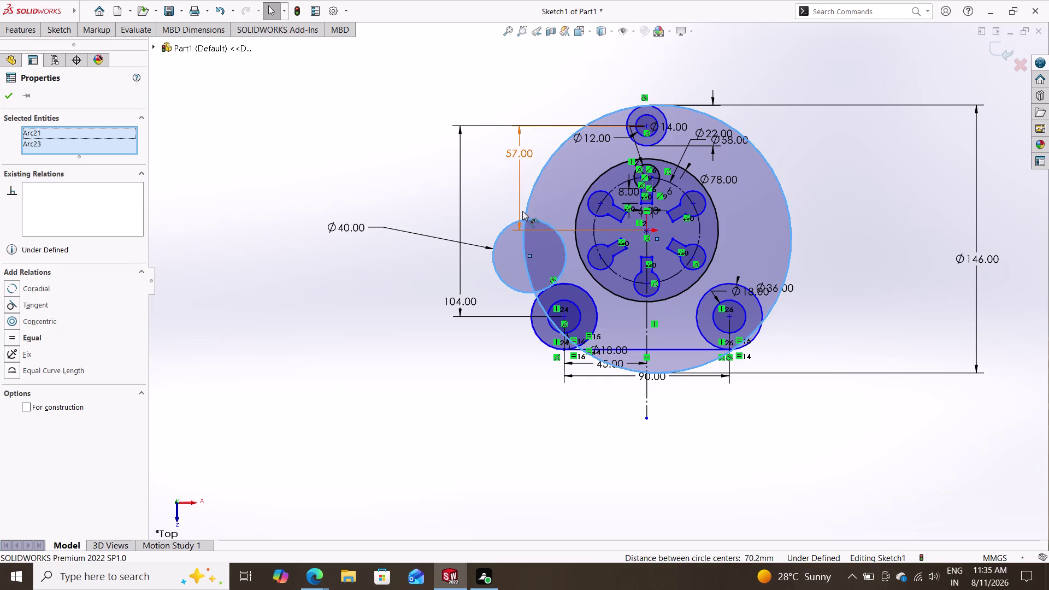
click(27, 303)
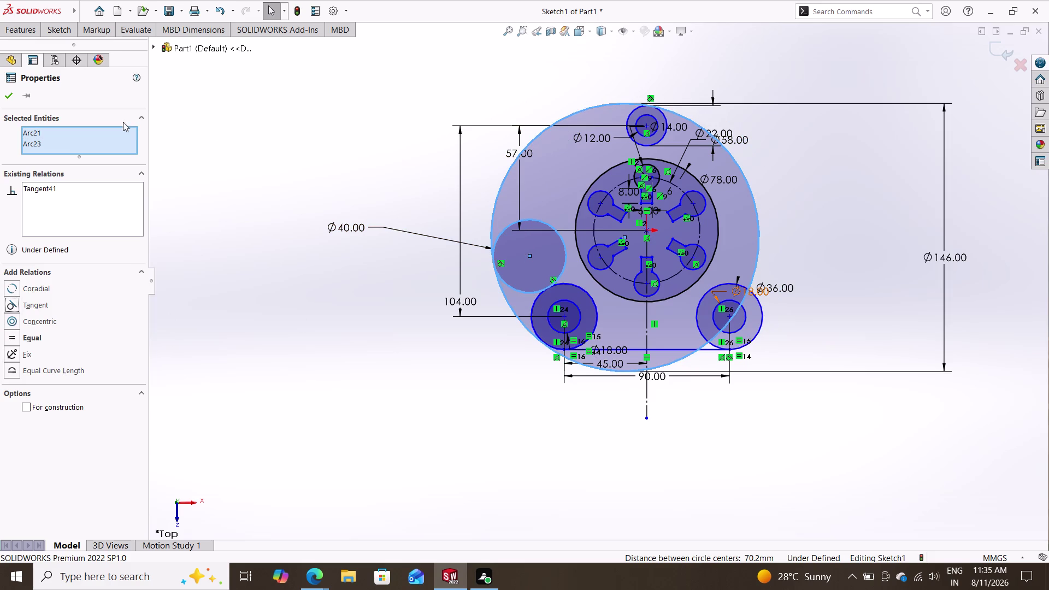
click(48, 33)
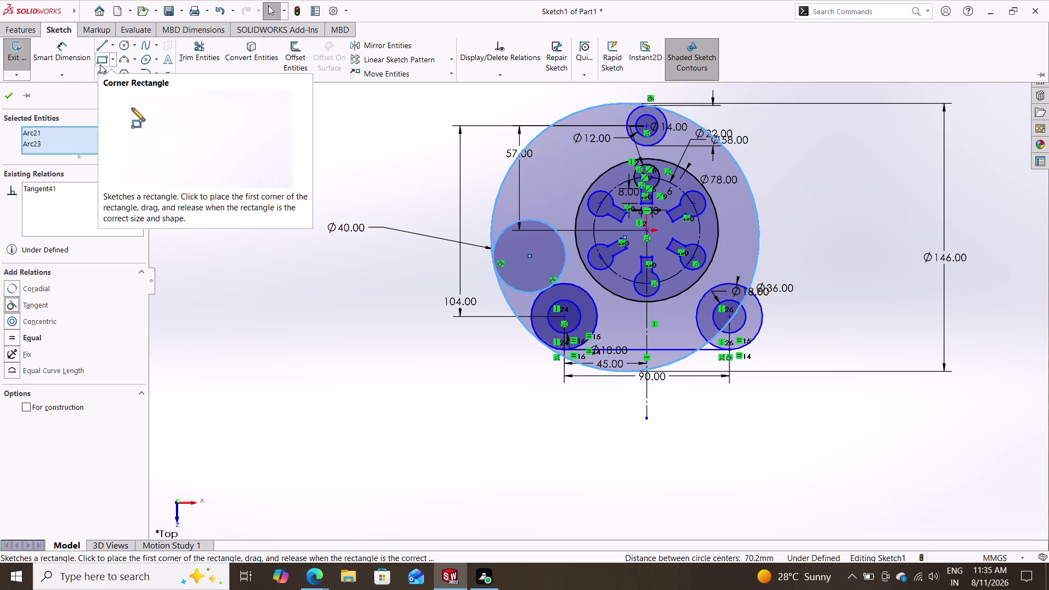
Cancel the trim and undo repeatedly until the Ø146 circle and its dimension disappear.
click(189, 49)
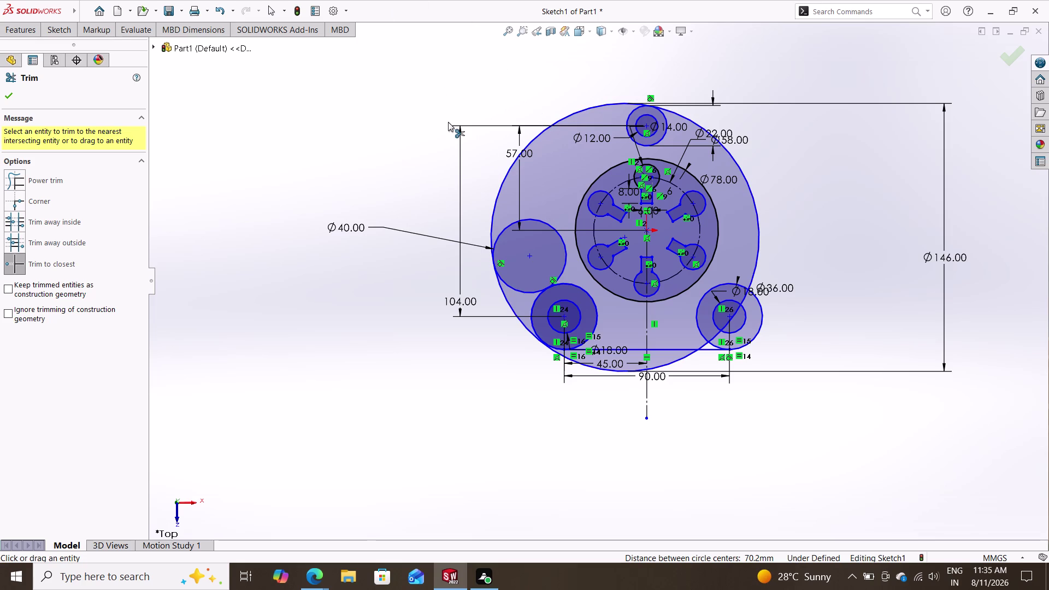
key(Escape)
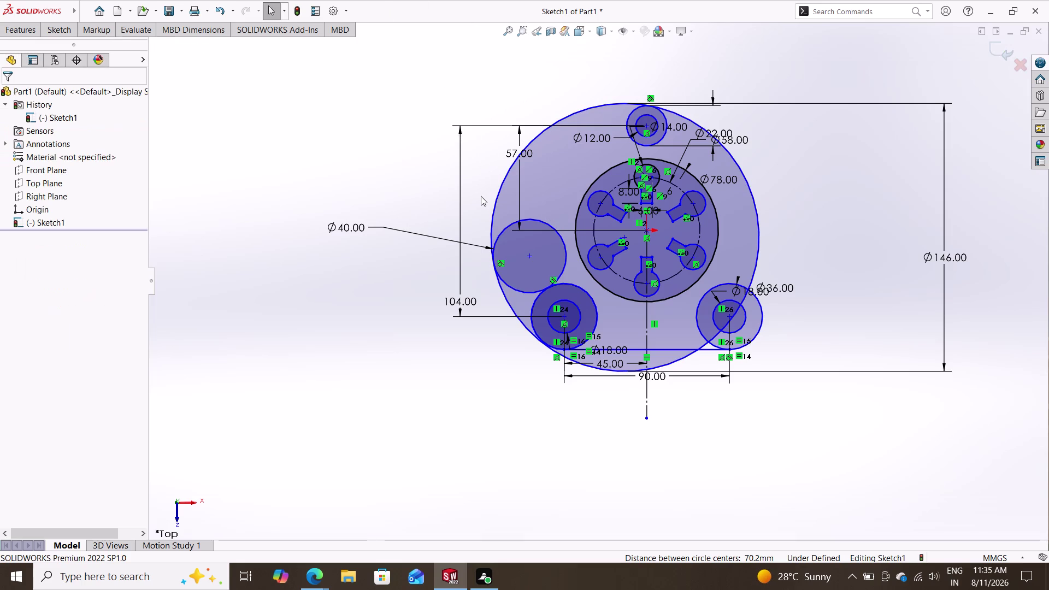
key(ctrl+z)
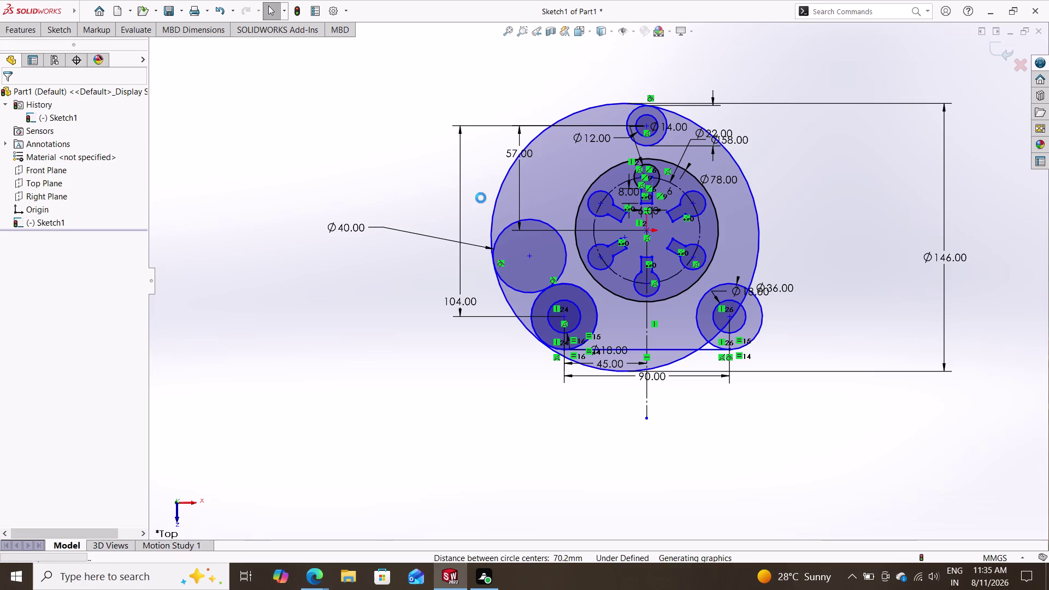
key(ctrl+z)
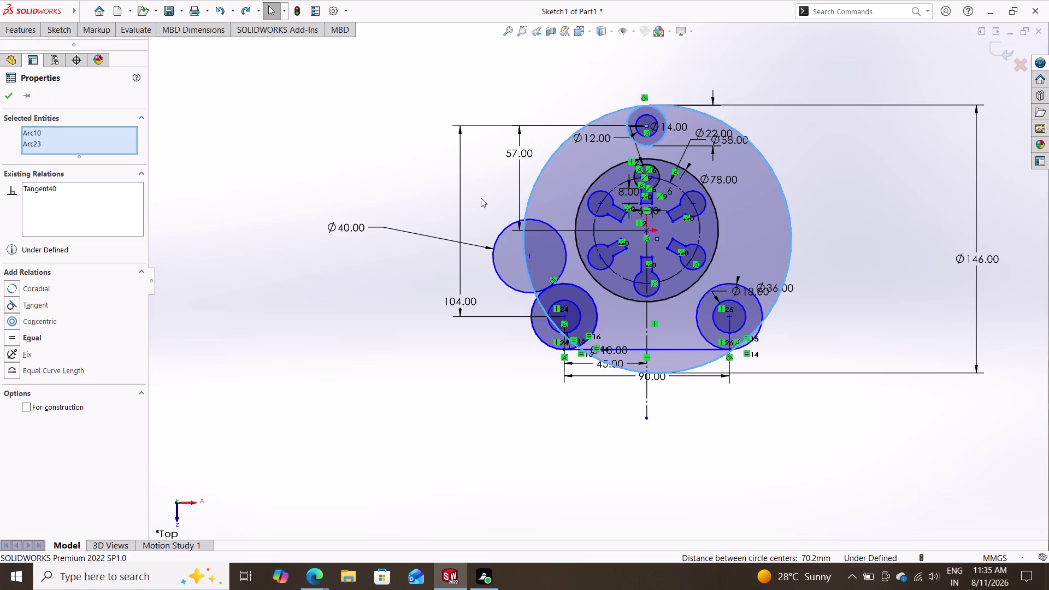
key(ctrl+z)
key(ctrl+z)
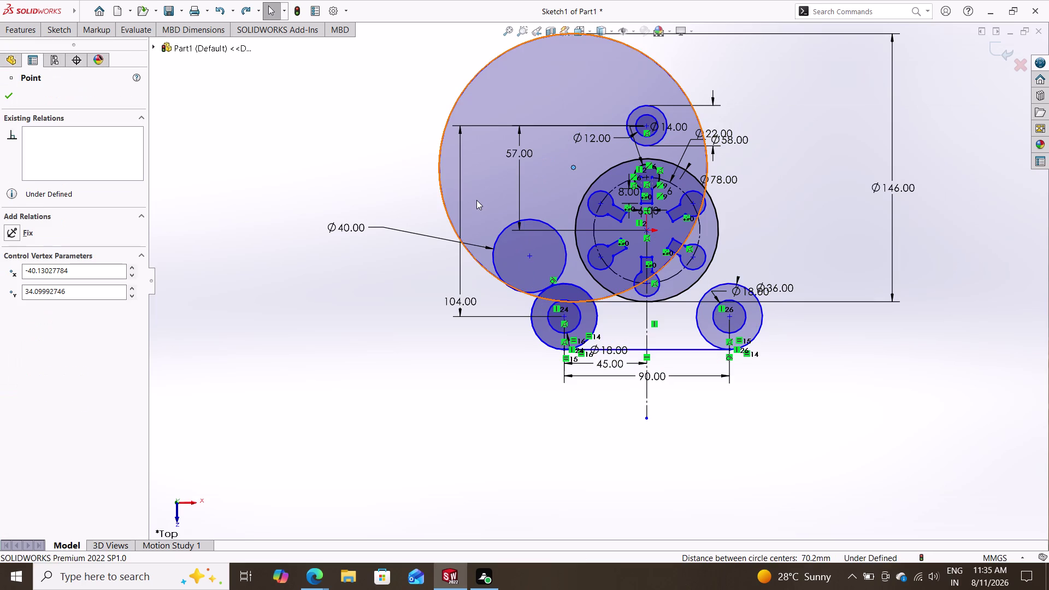
key(ctrl+z)
key(ctrl+z)
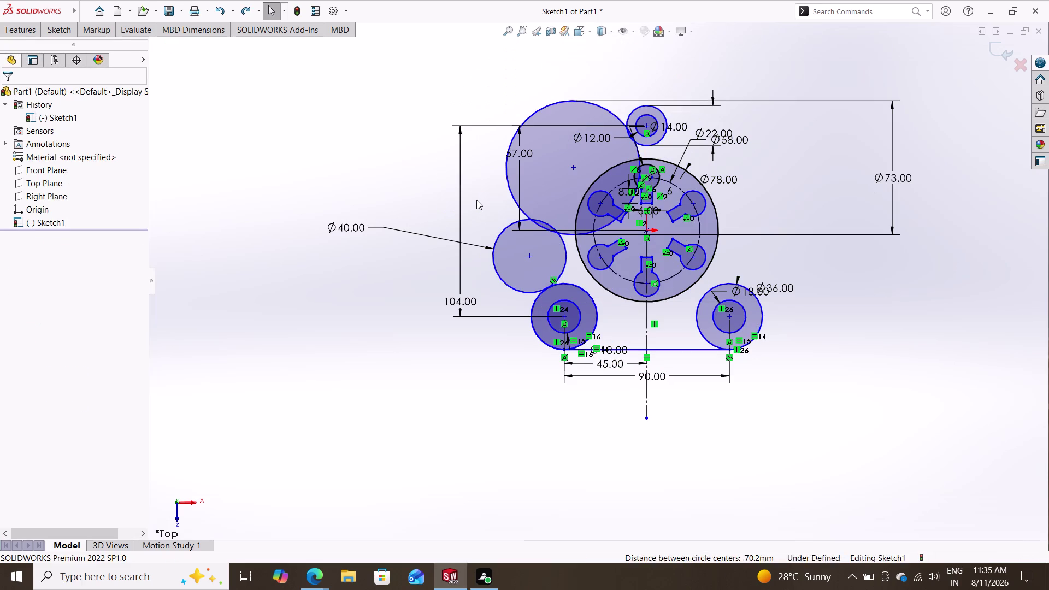
key(ctrl+z)
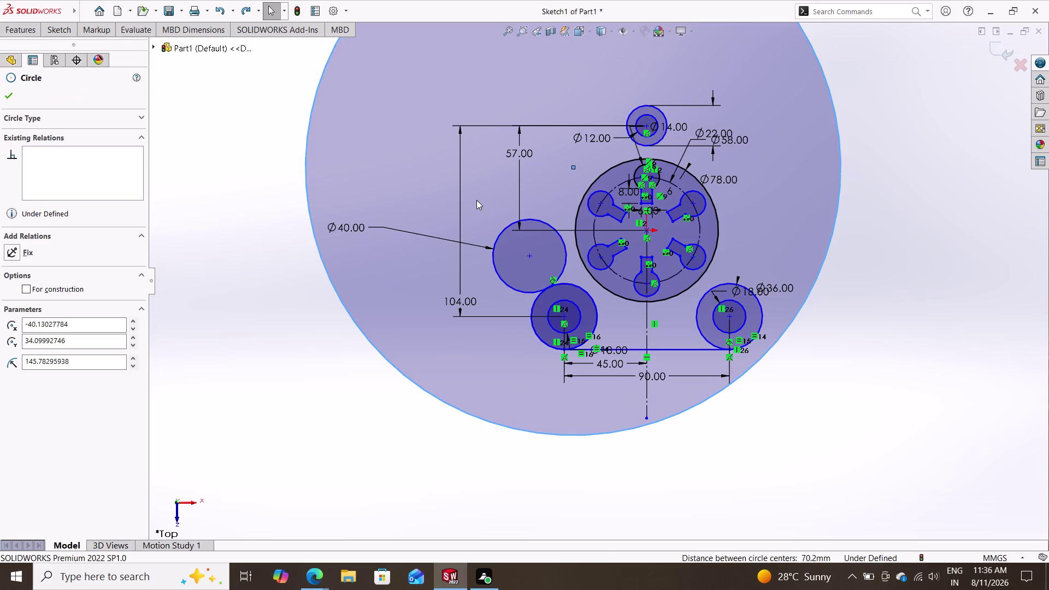
key(ctrl+z)
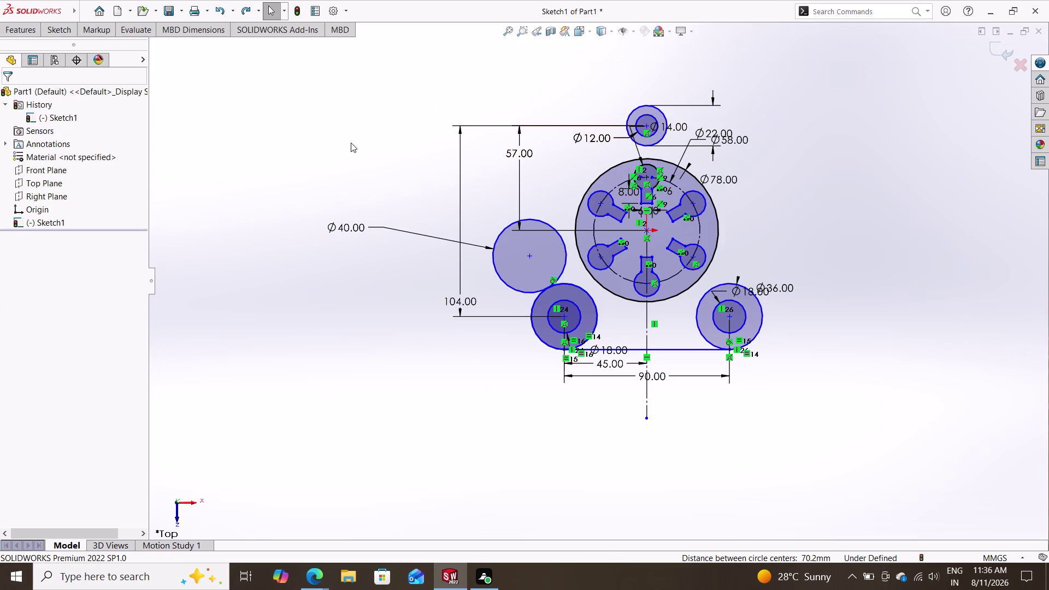
double_click(56, 35)
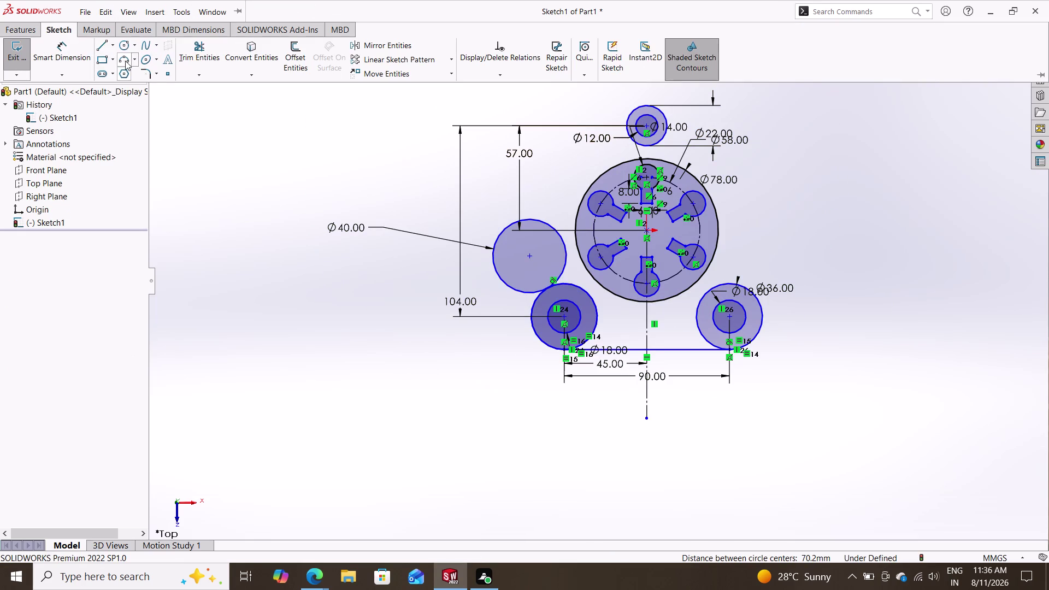
Draw a three-point arc from the top of the Ø40 circle to the top Ø14 circle.
click(121, 59)
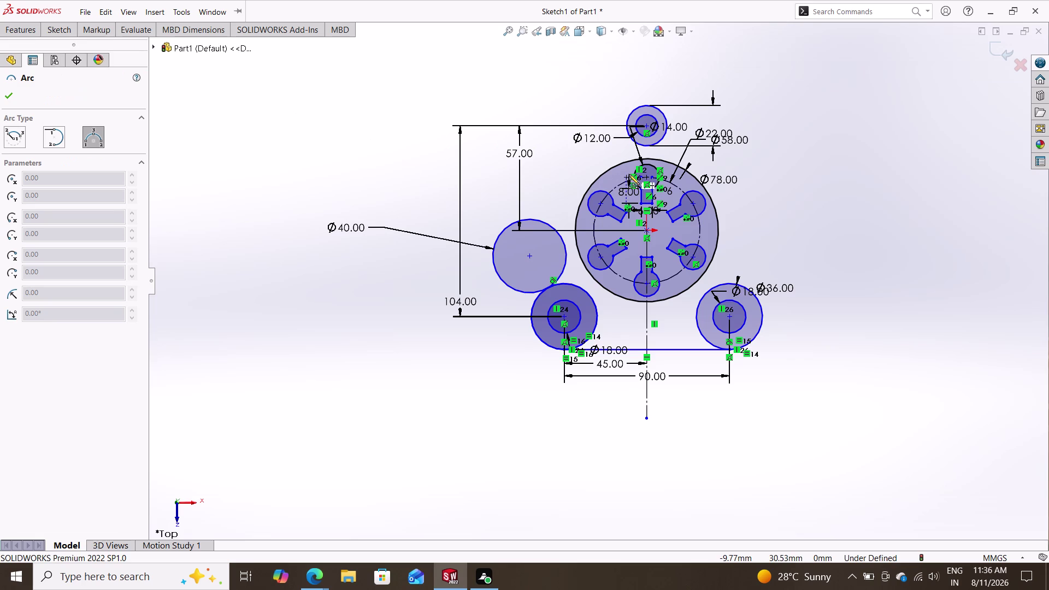
double_click(645, 103)
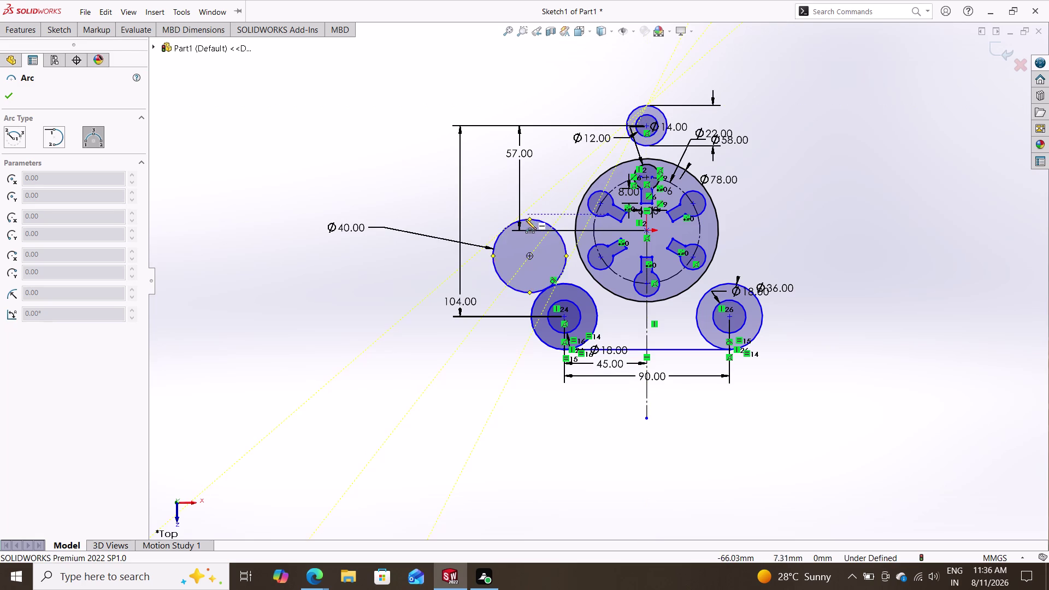
scroll(down, 3)
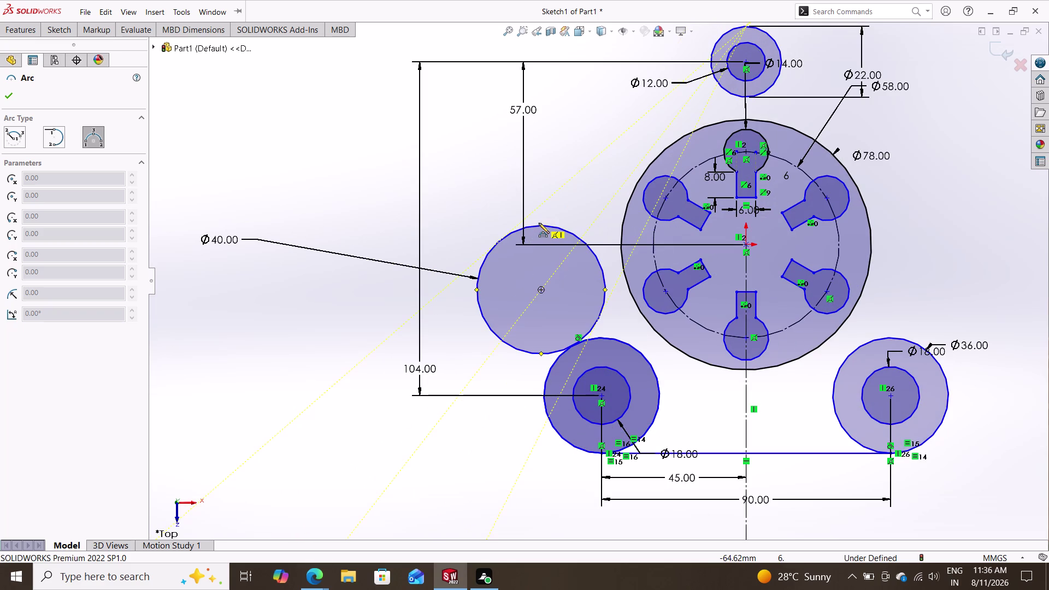
click(538, 223)
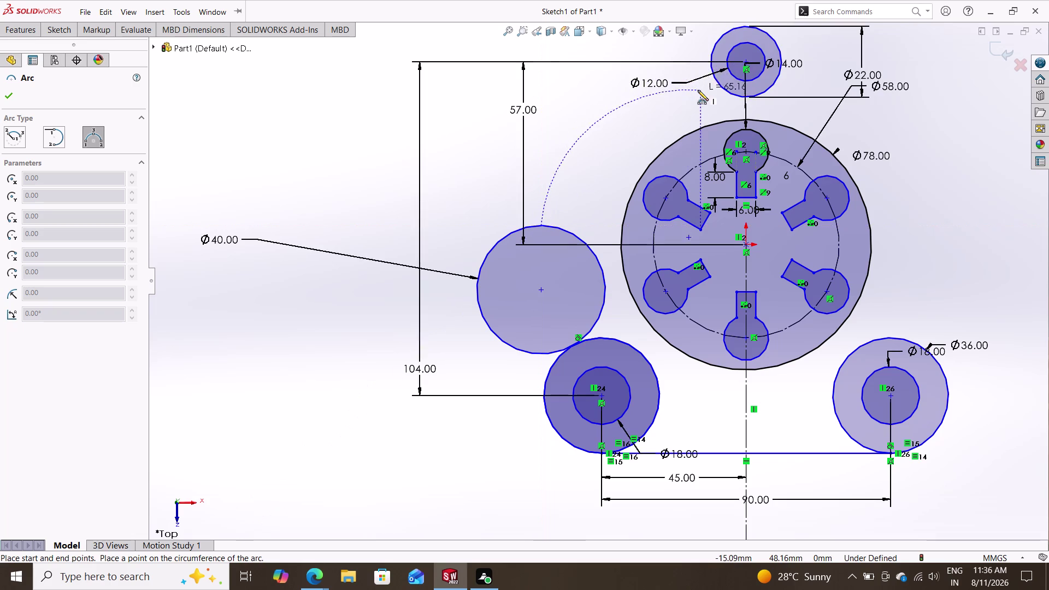
scroll(up, 3)
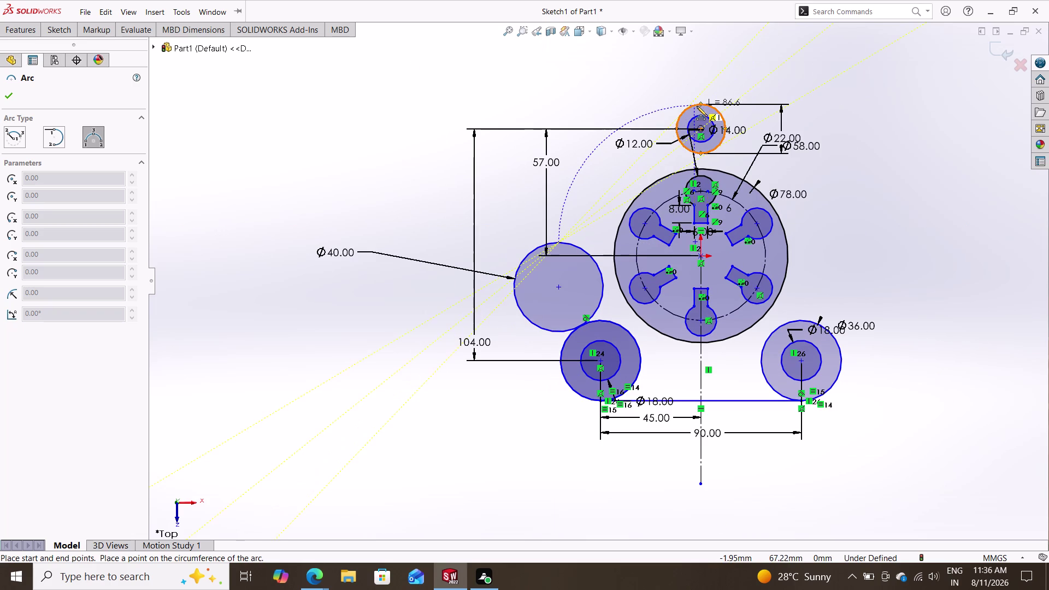
click(696, 106)
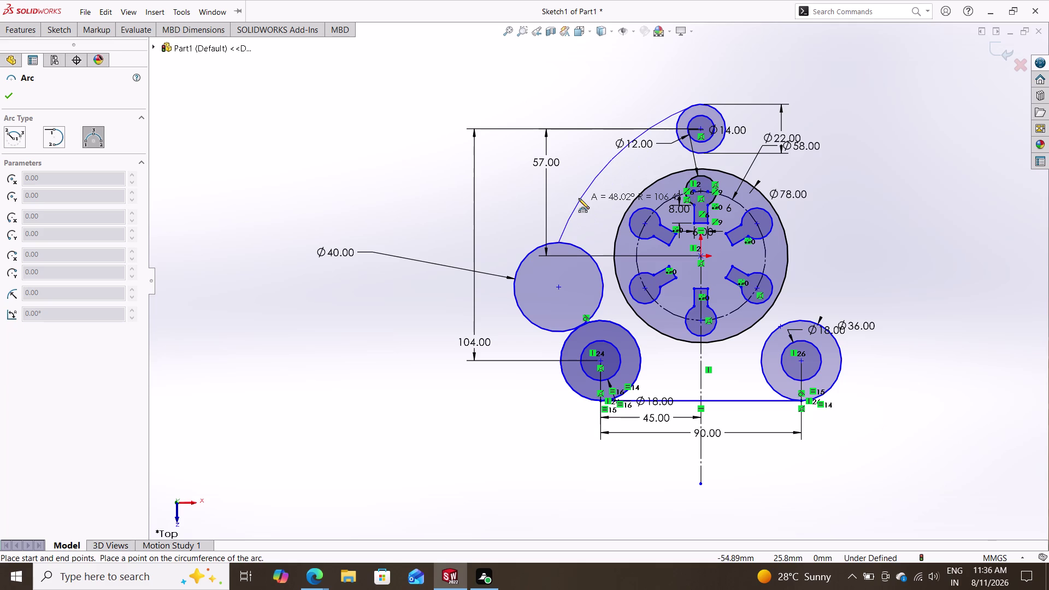
text(73)
key(plus)
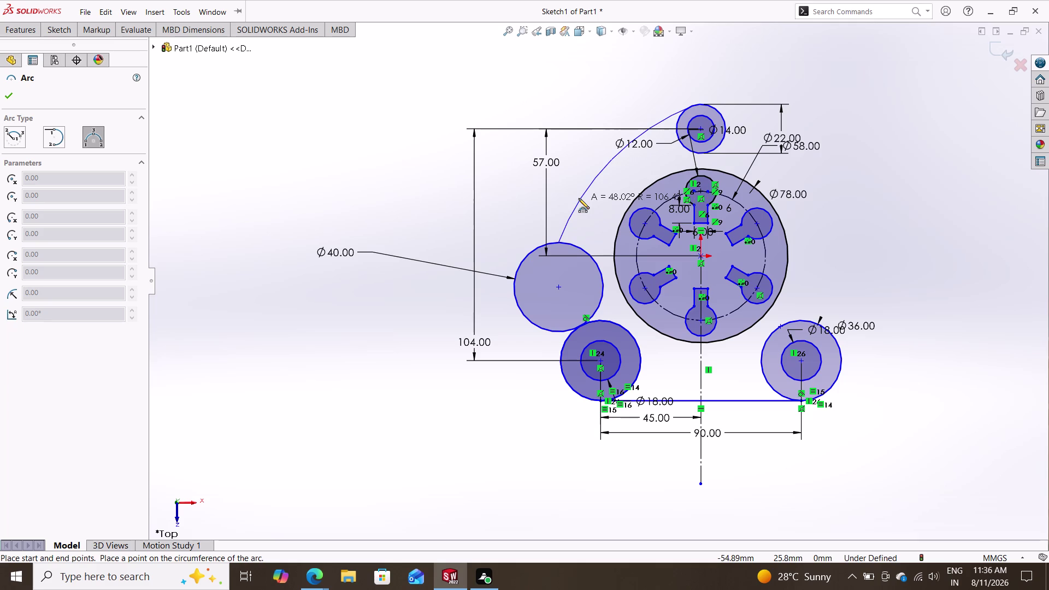
click(604, 168)
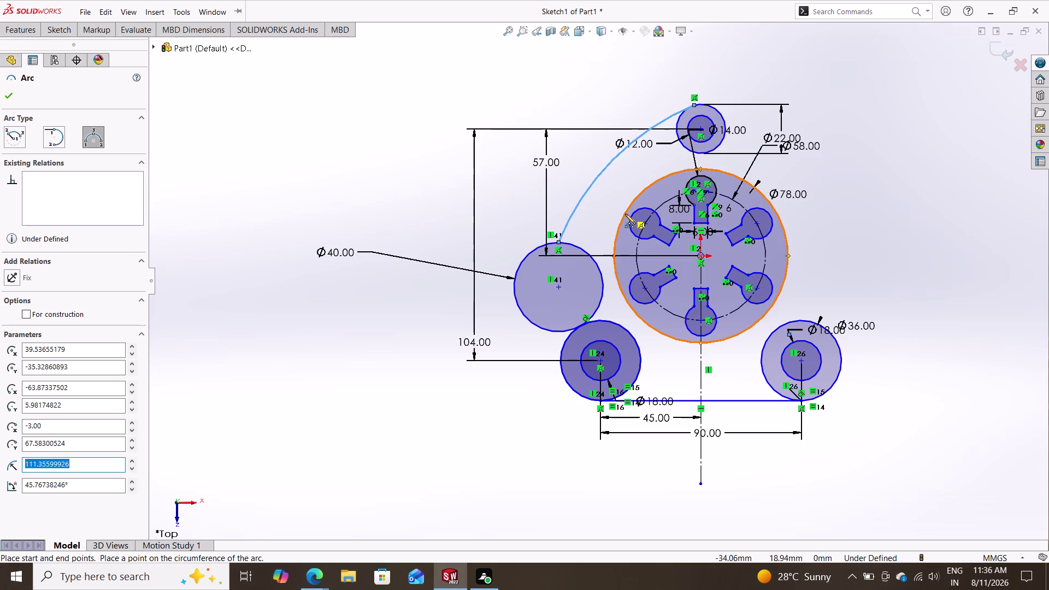
Set the arc's radius to 146 by entering 73+73, discarding a mistyped value first.
key(7)
key(Page_Down)
key(shift+plus)
key(Home)
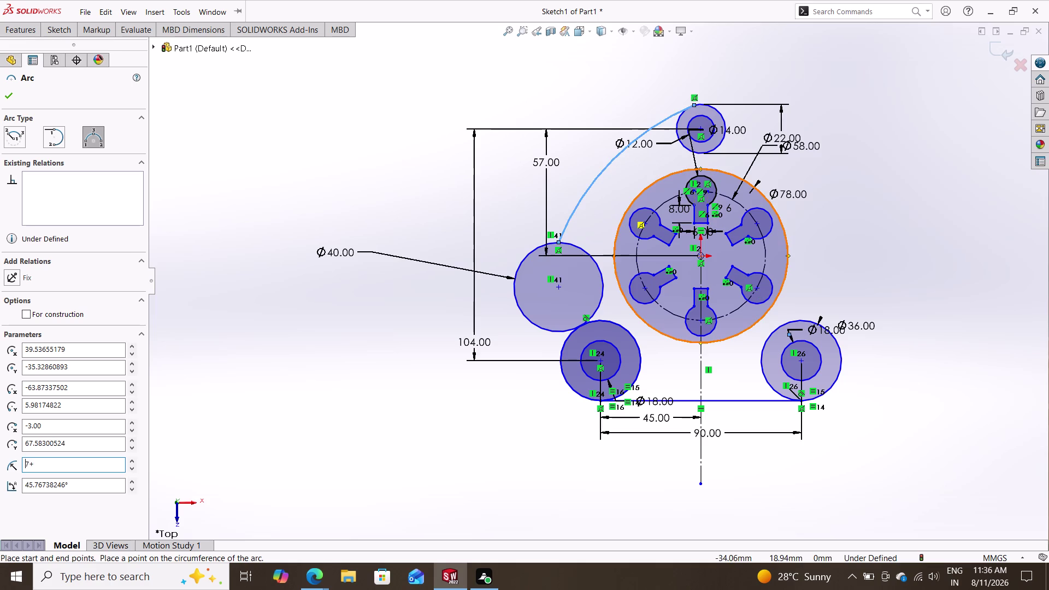
key(Page_Down)
key(Return)
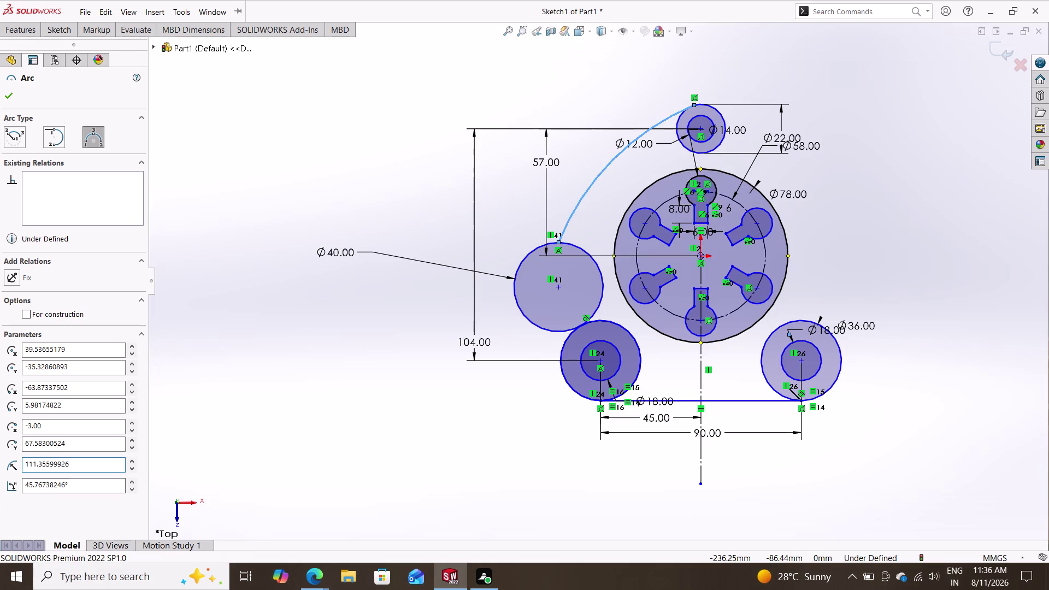
drag(96, 464, 0, 456)
text(7)
text(3+73)
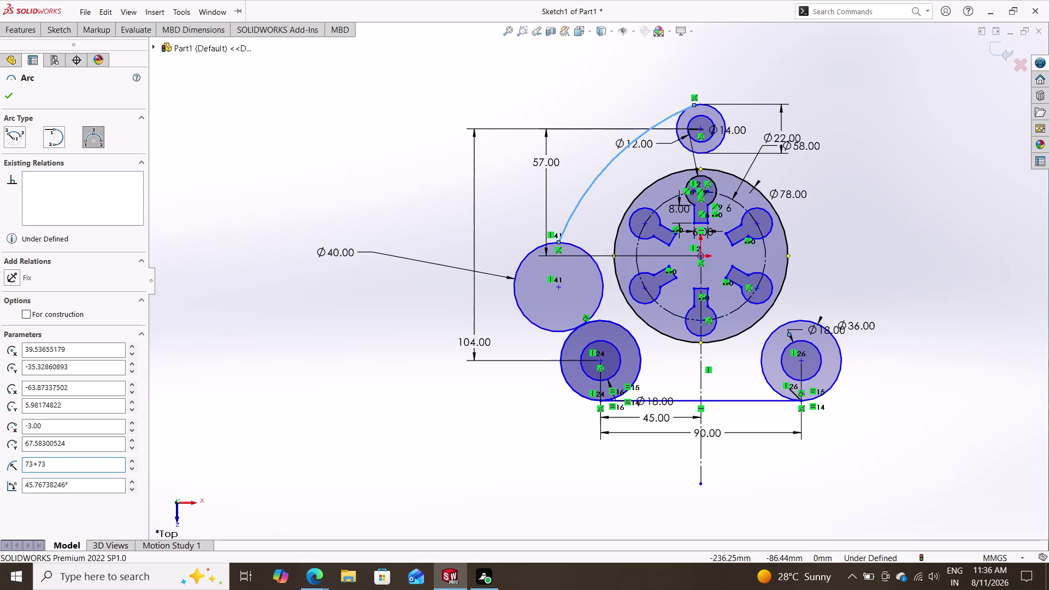
key(Return)
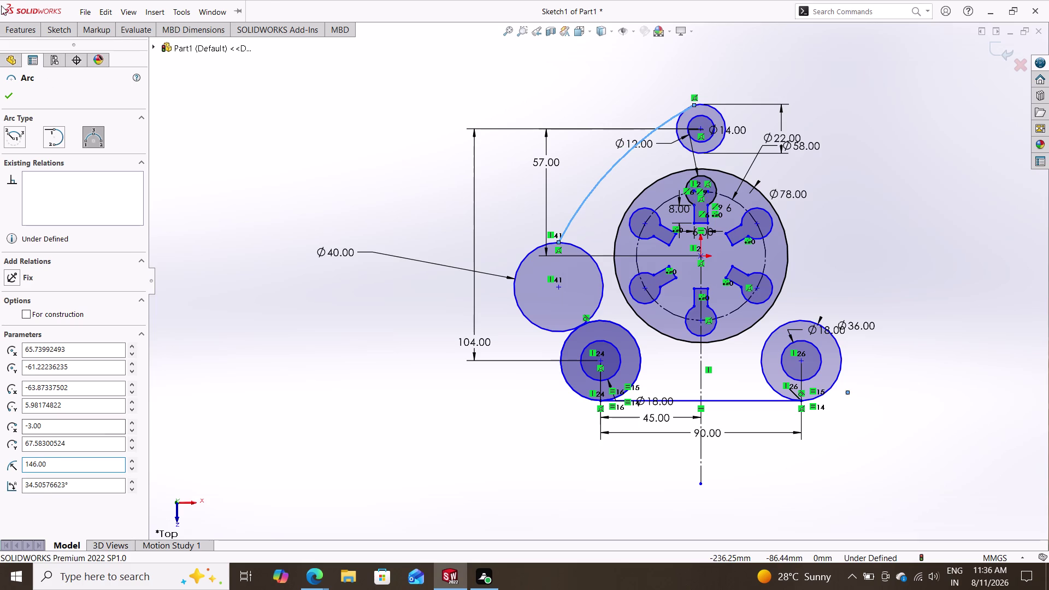
click(15, 97)
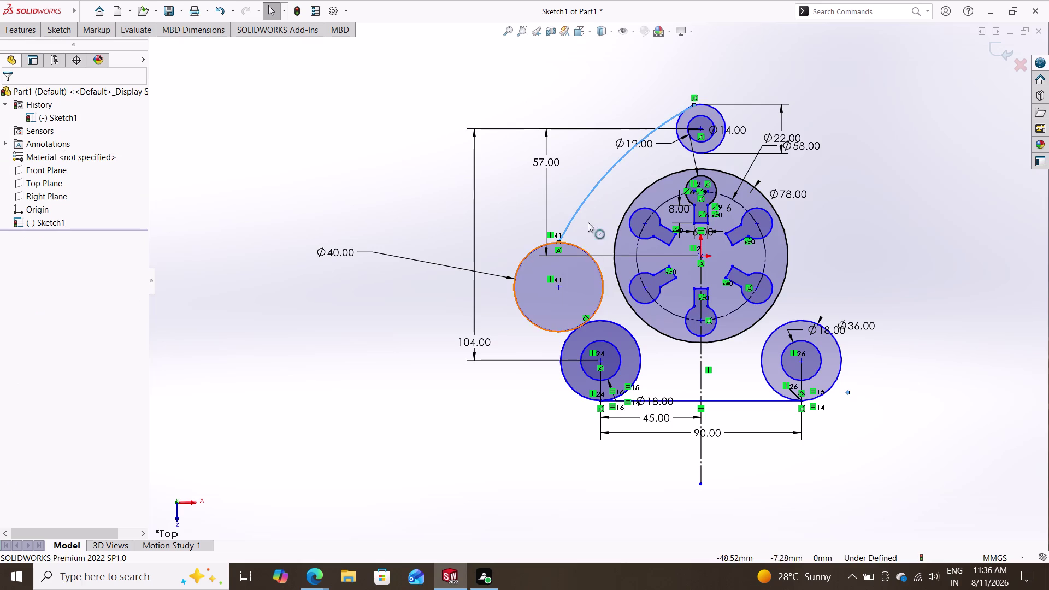
double_click(61, 23)
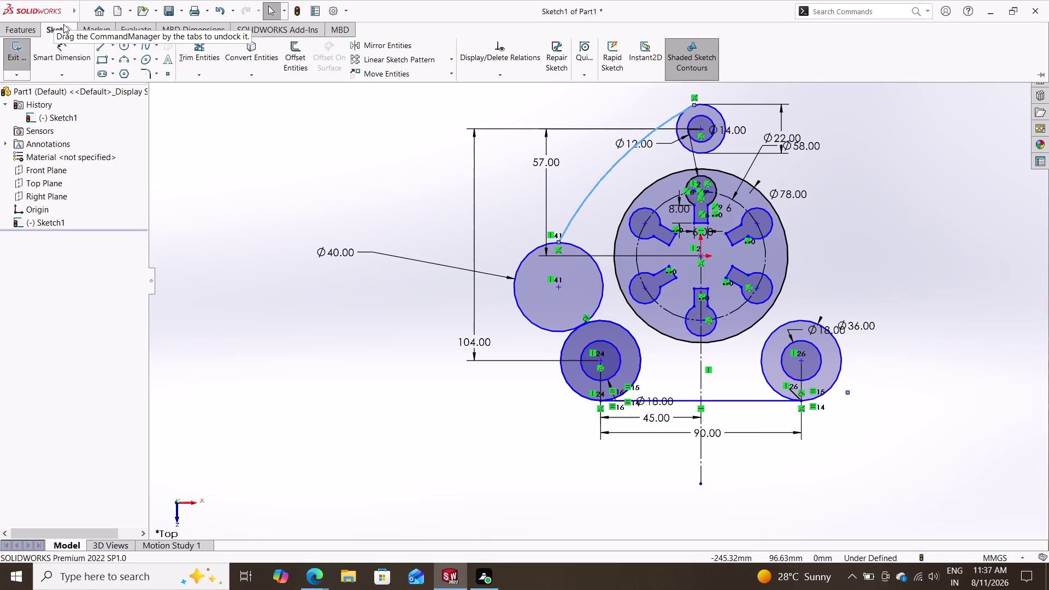
click(195, 52)
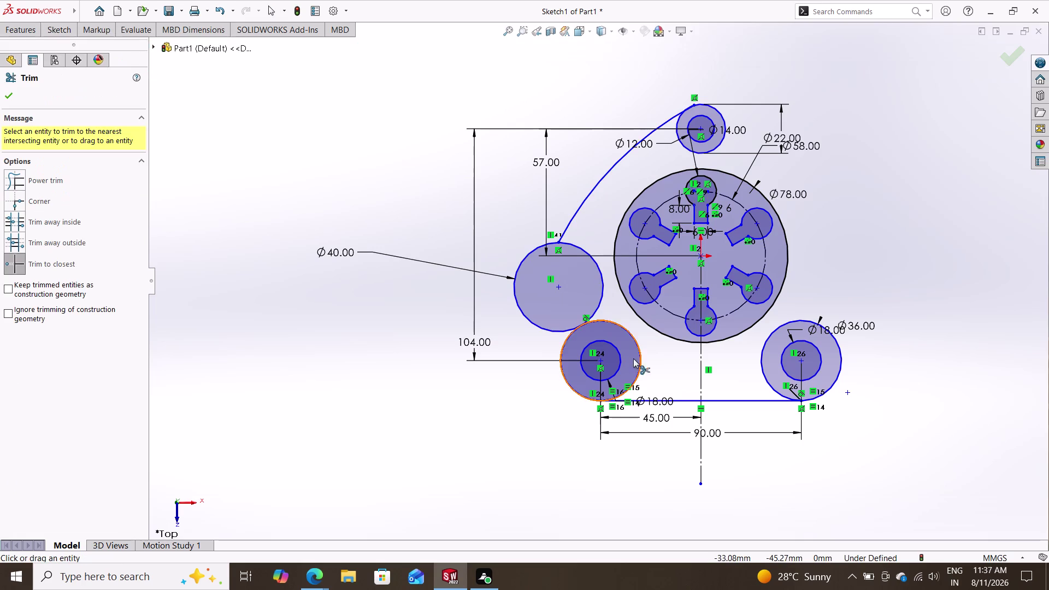
Try trimming part of the Ø40 circle using the right-click sketch options.
click(520, 306)
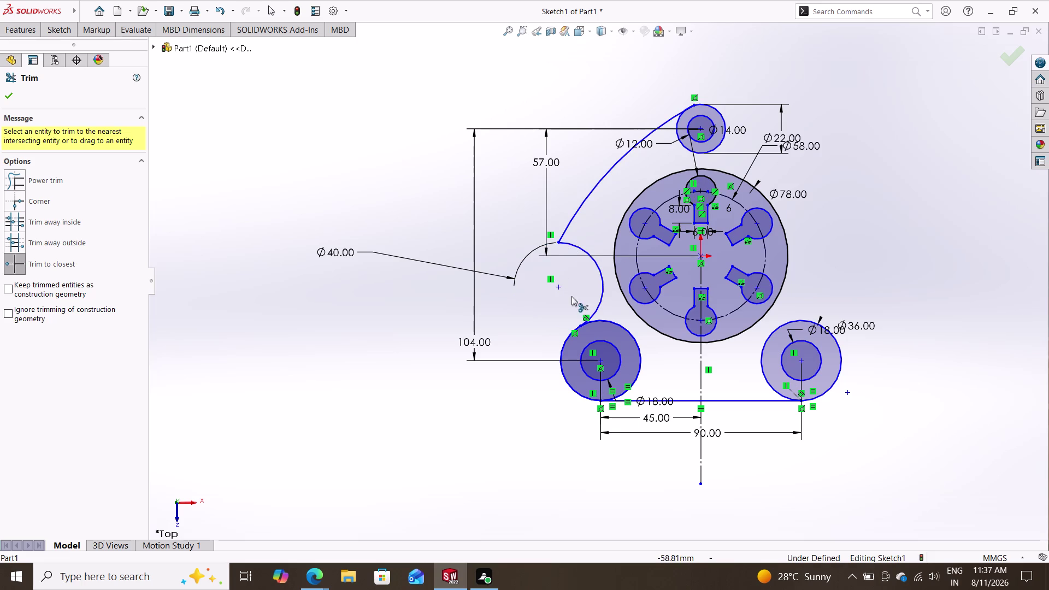
right_click(346, 306)
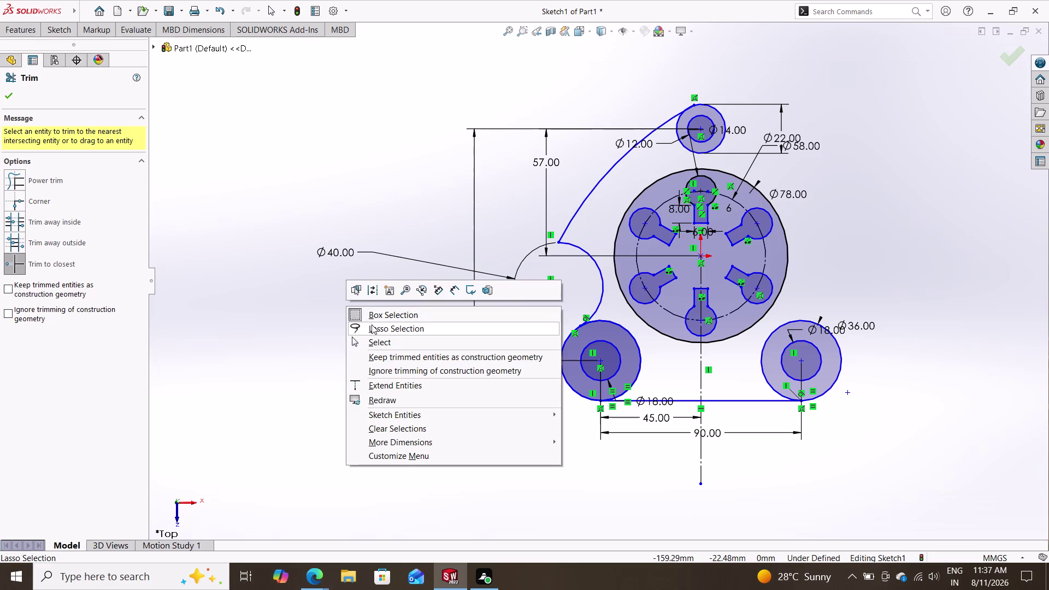
click(326, 215)
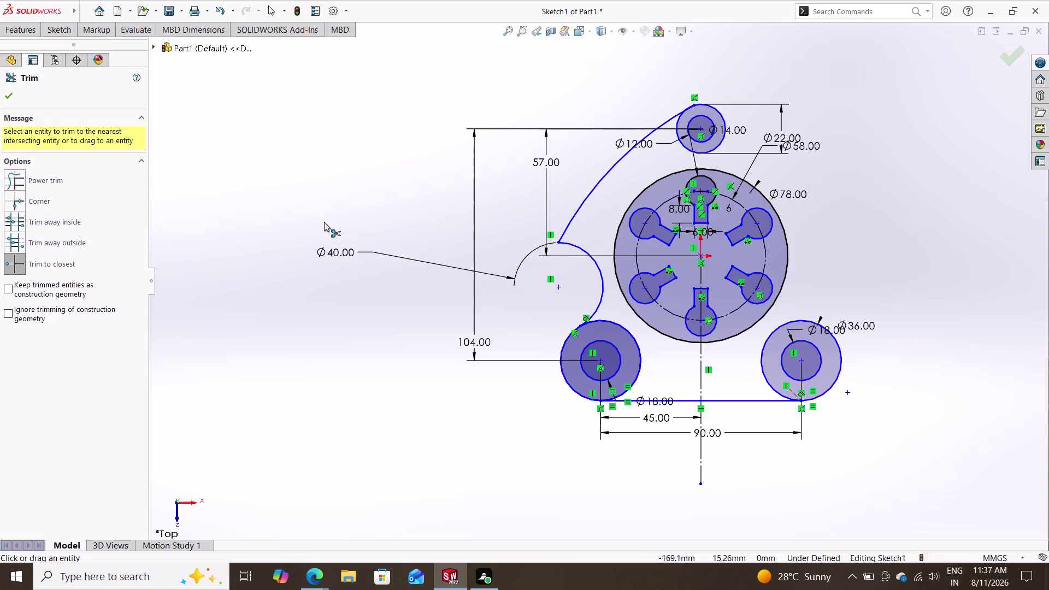
Undo sketch changes to remove the Ø40 circle and its leftover R146 connecting arc.
key(ctrl+z)
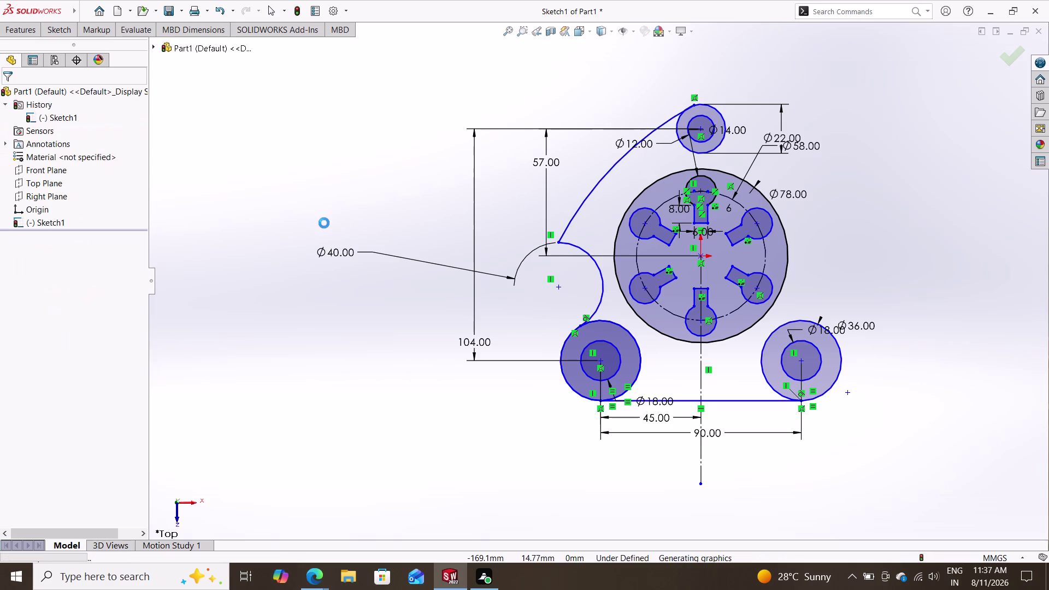
key(ctrl+z)
key(ctrl+z)
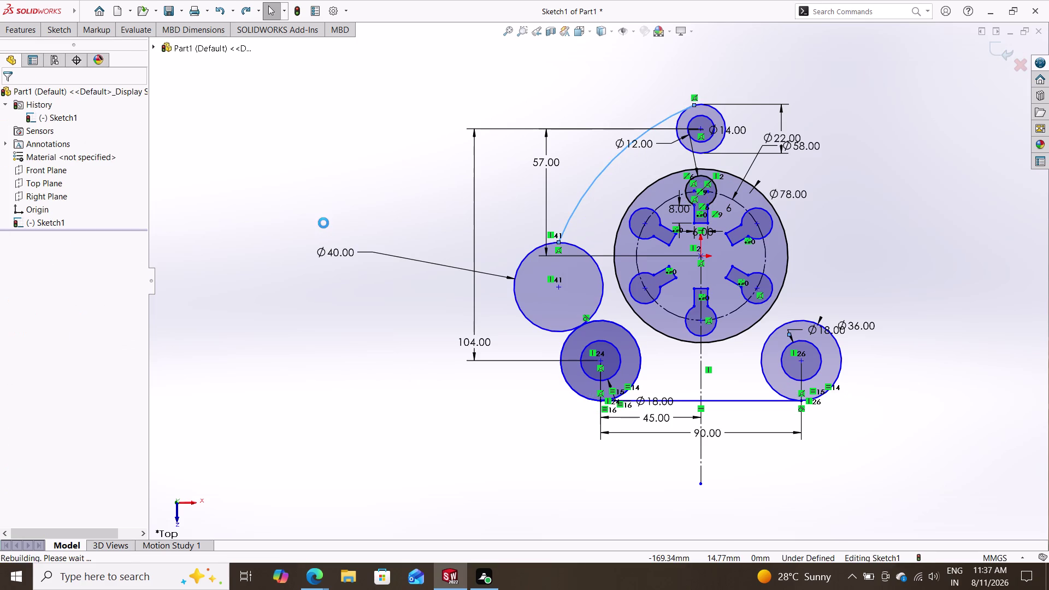
key(ctrl+z)
key(ctrl+z)
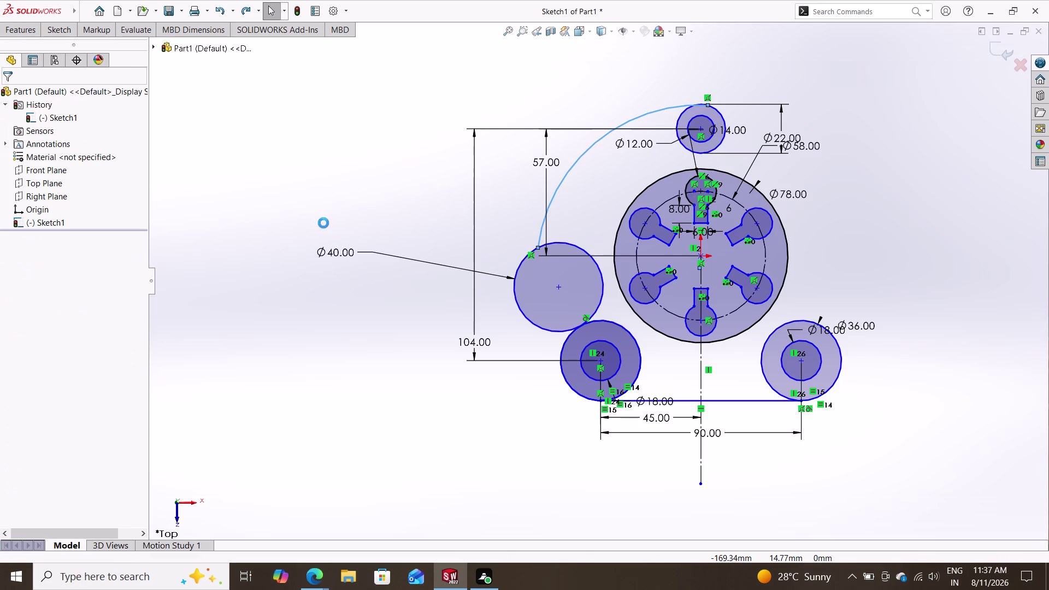
key(ctrl+z)
key(ctrl+z)
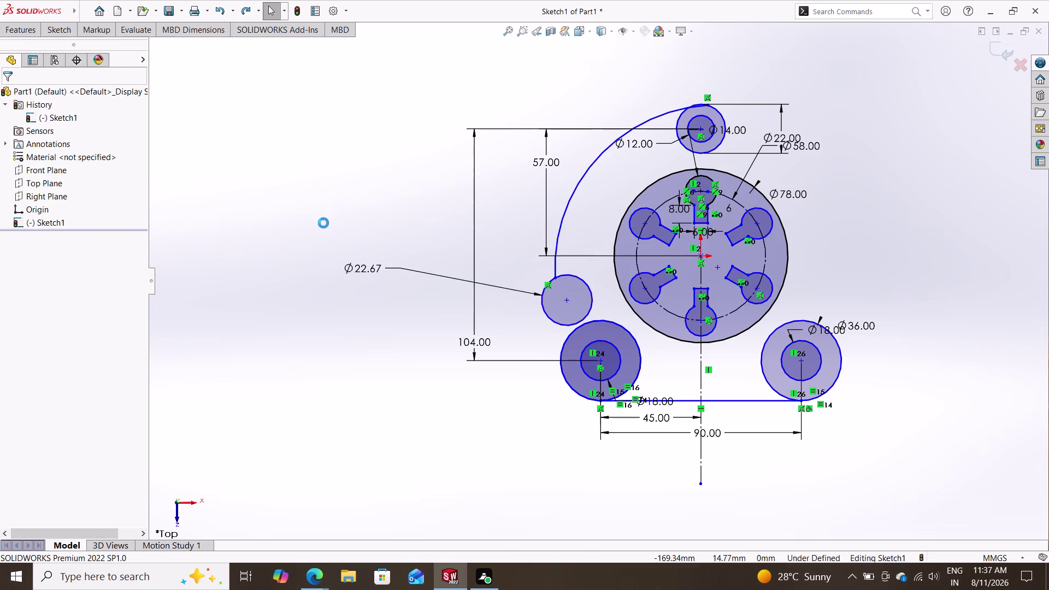
key(ctrl+z)
key(ctrl+z)
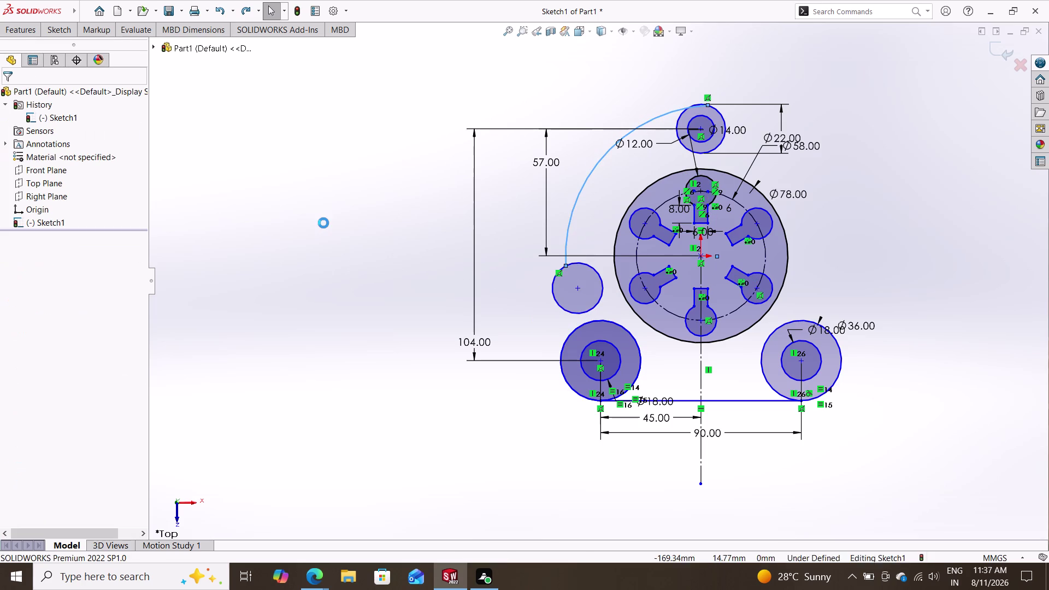
key(ctrl+z)
key(ctrl+z)
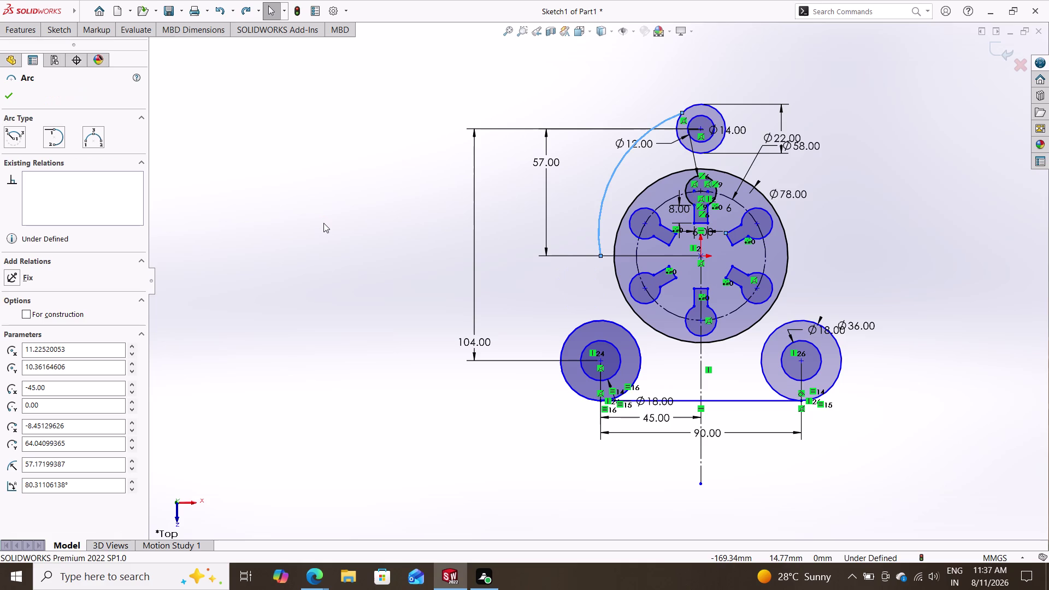
key(ctrl+z)
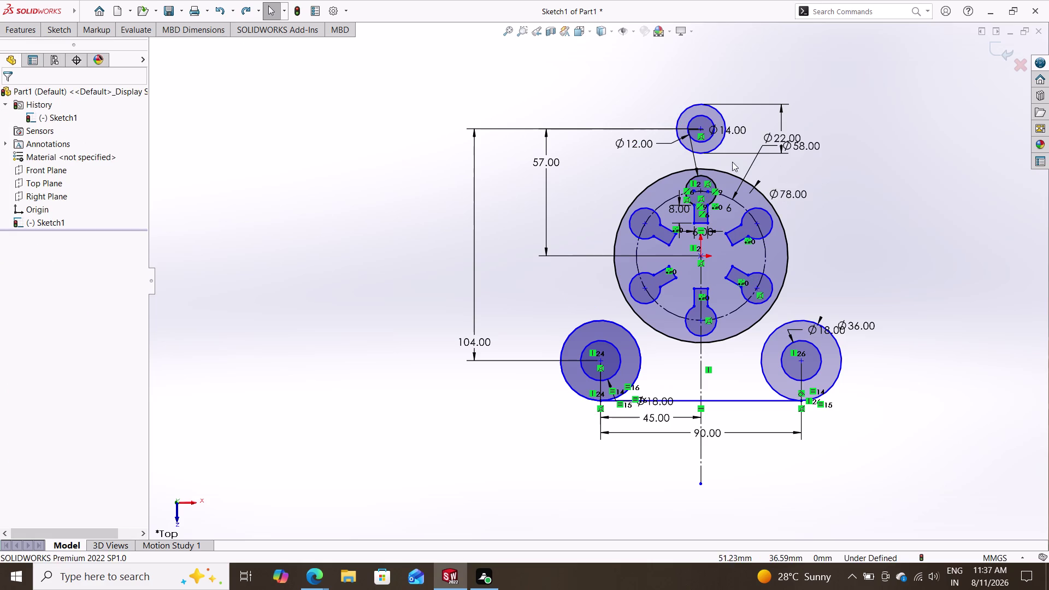
click(47, 30)
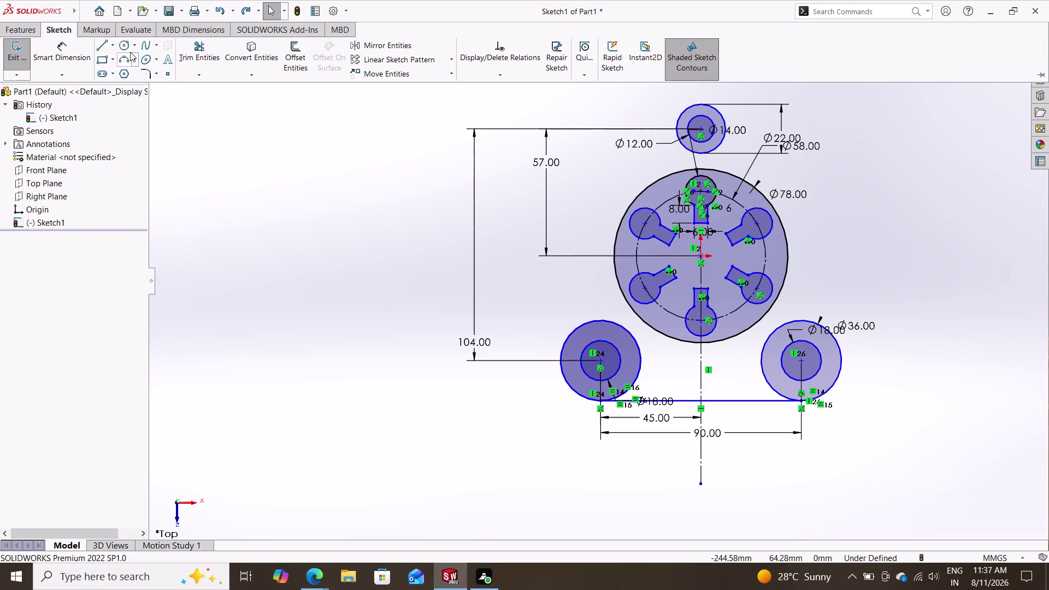
click(125, 63)
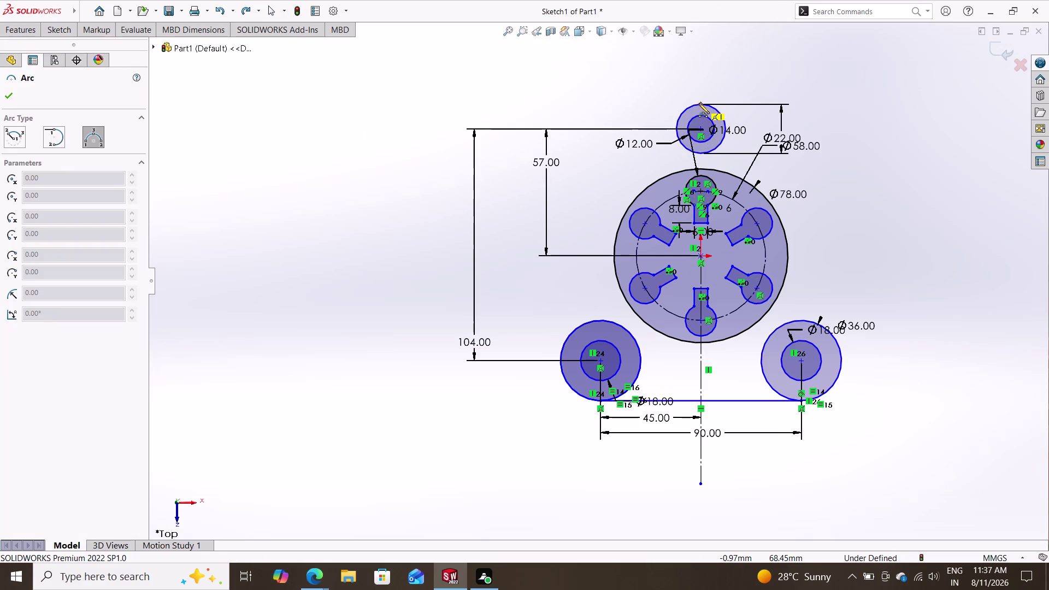
click(698, 103)
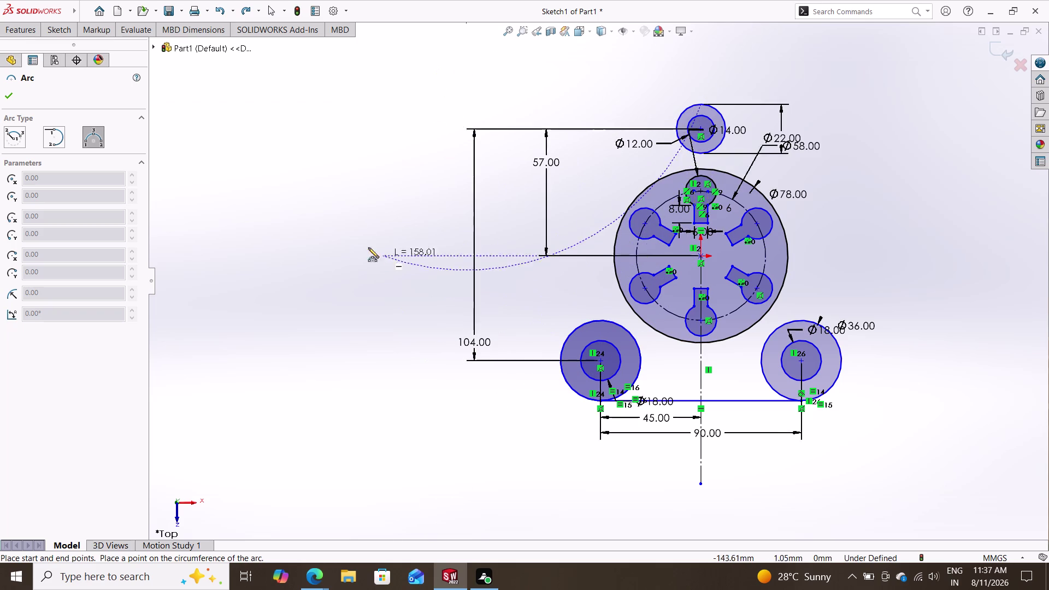
right_click(354, 150)
click(384, 160)
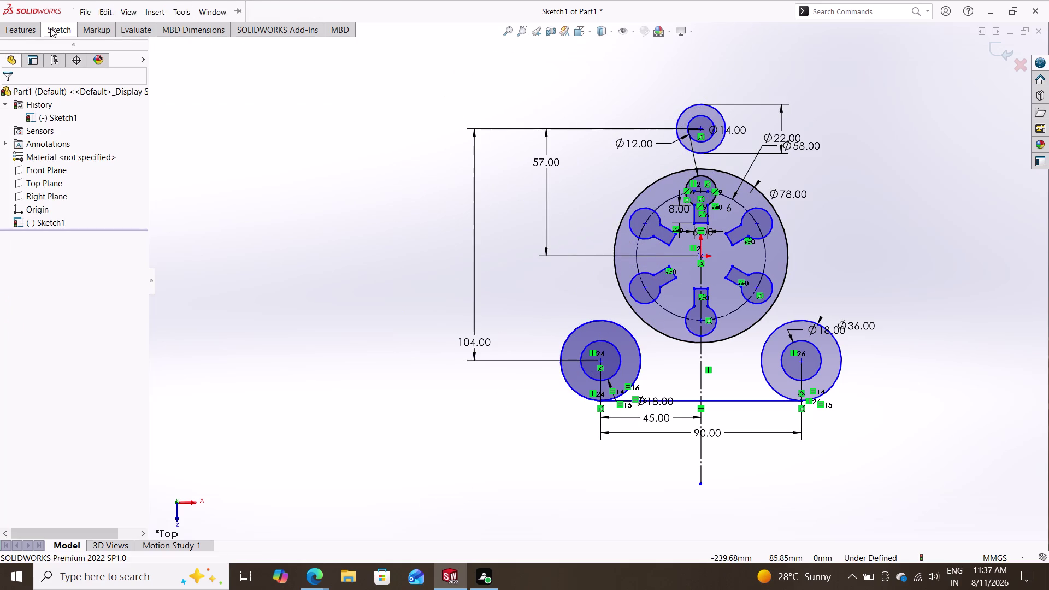
click(52, 26)
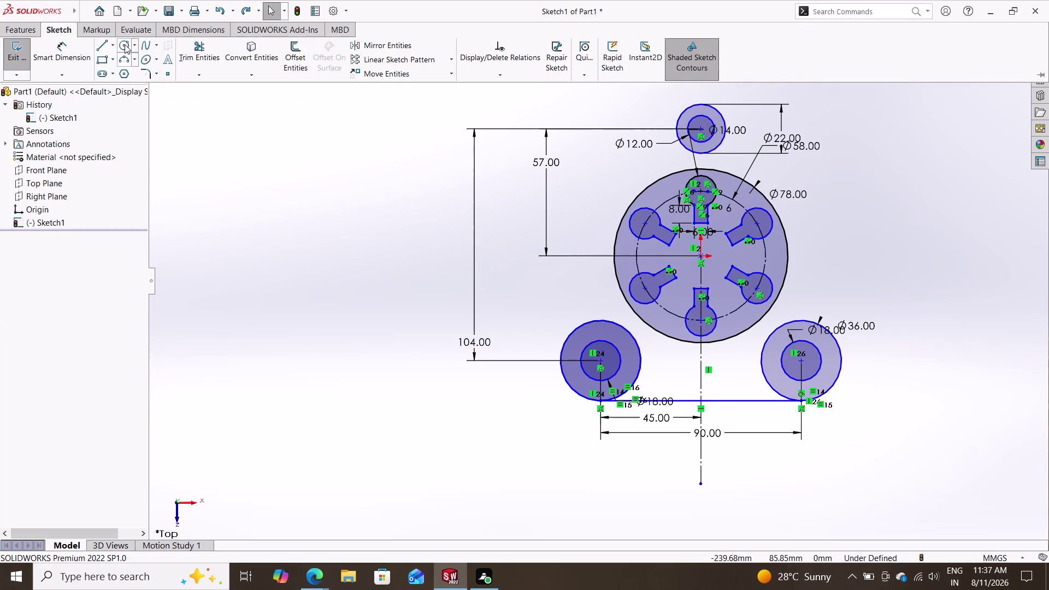
Draw a large circle centred above the hub.
click(125, 44)
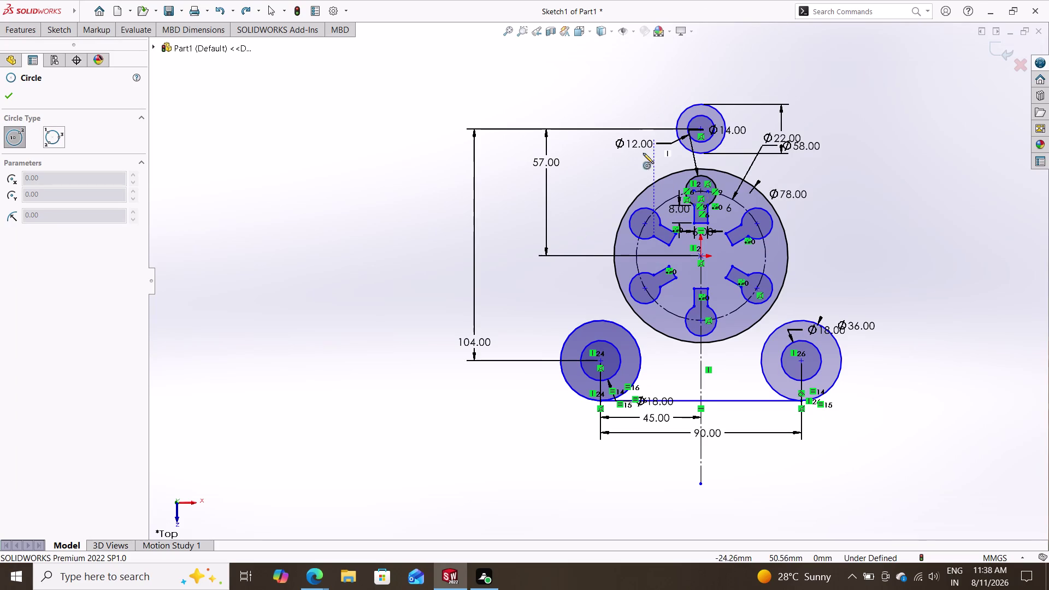
click(641, 165)
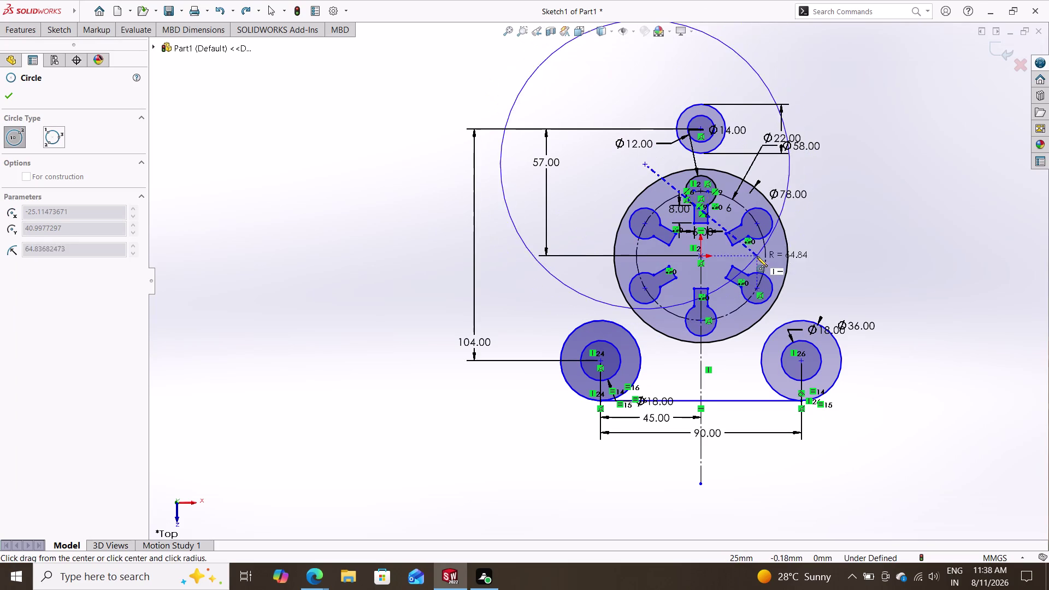
double_click(733, 233)
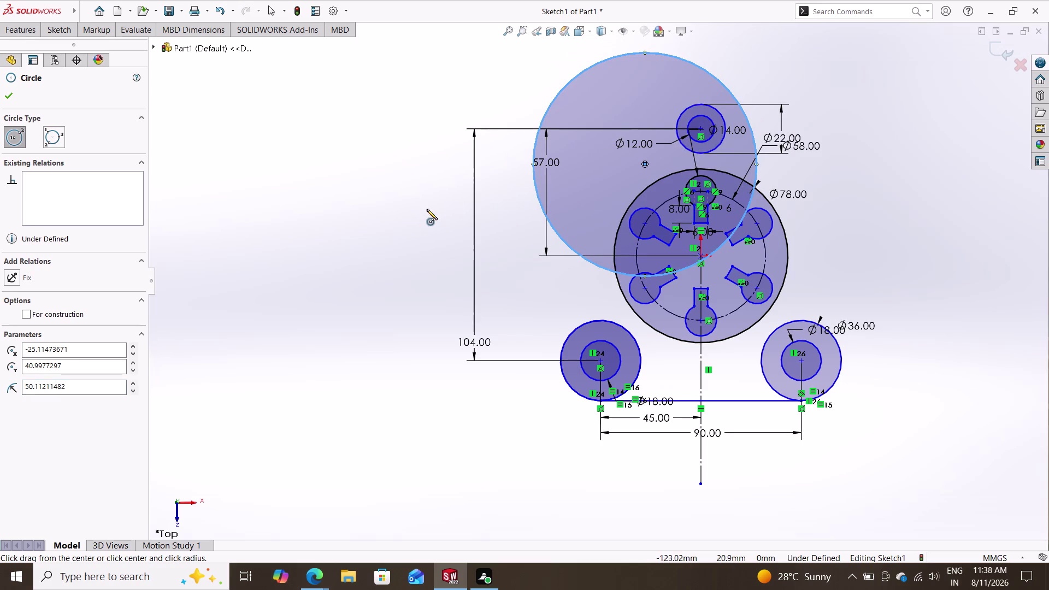
key(Escape)
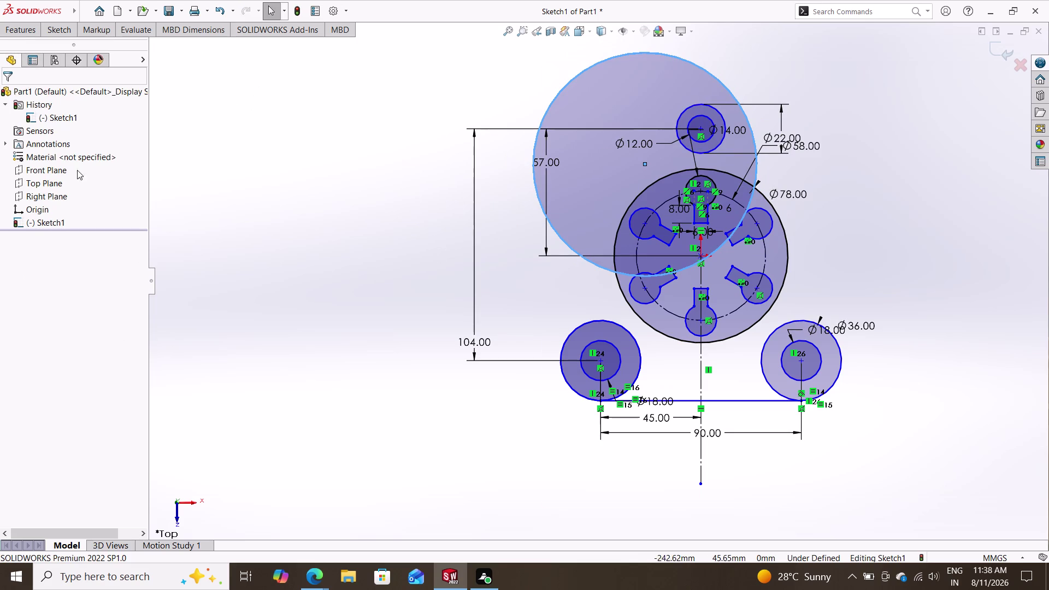
Dimension the large circle's diameter to 146 mm.
click(60, 38)
click(60, 31)
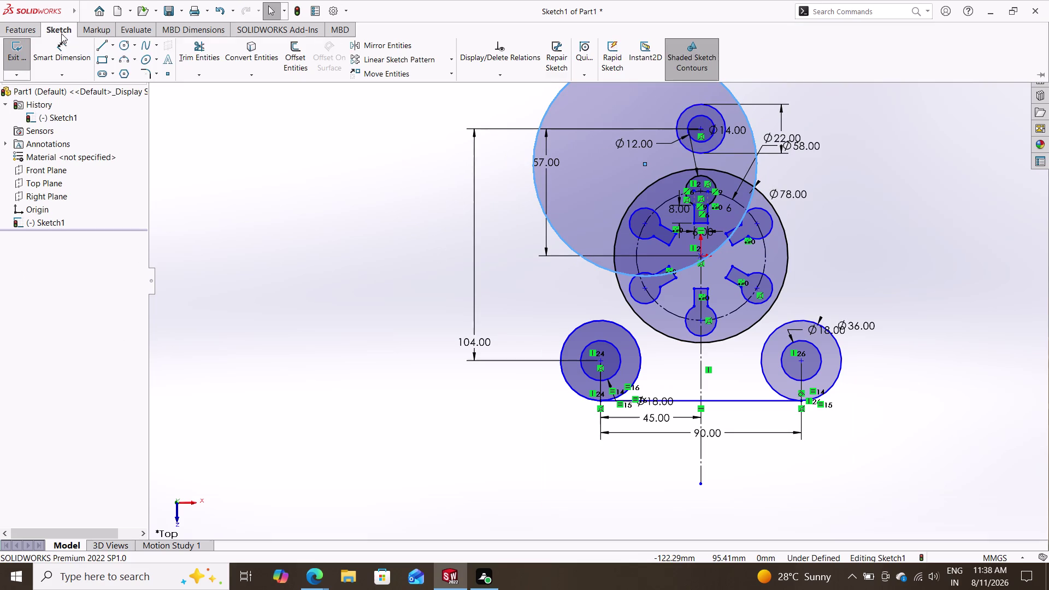
click(61, 62)
click(532, 181)
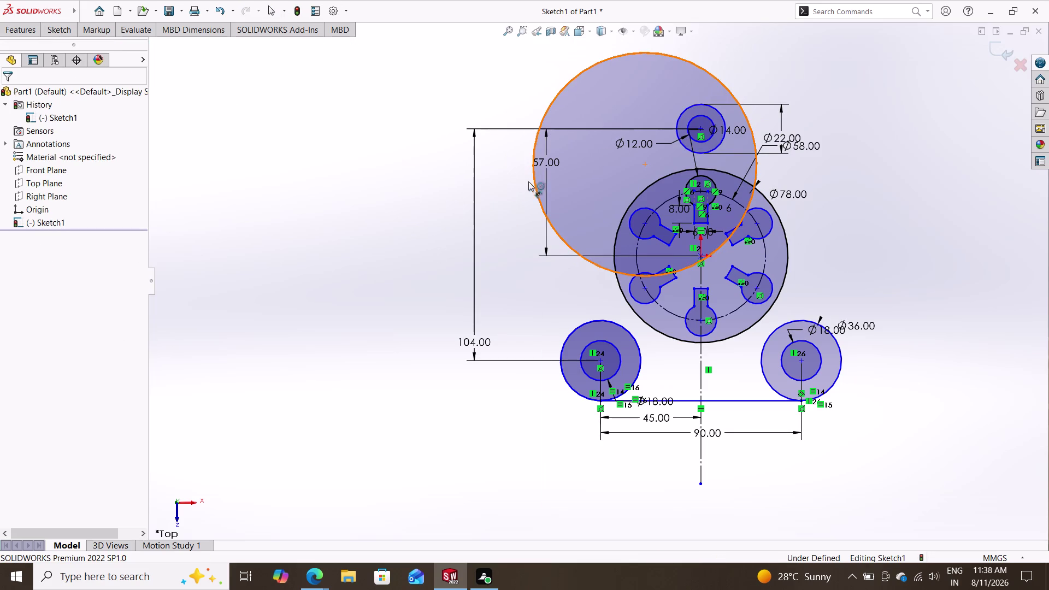
click(315, 193)
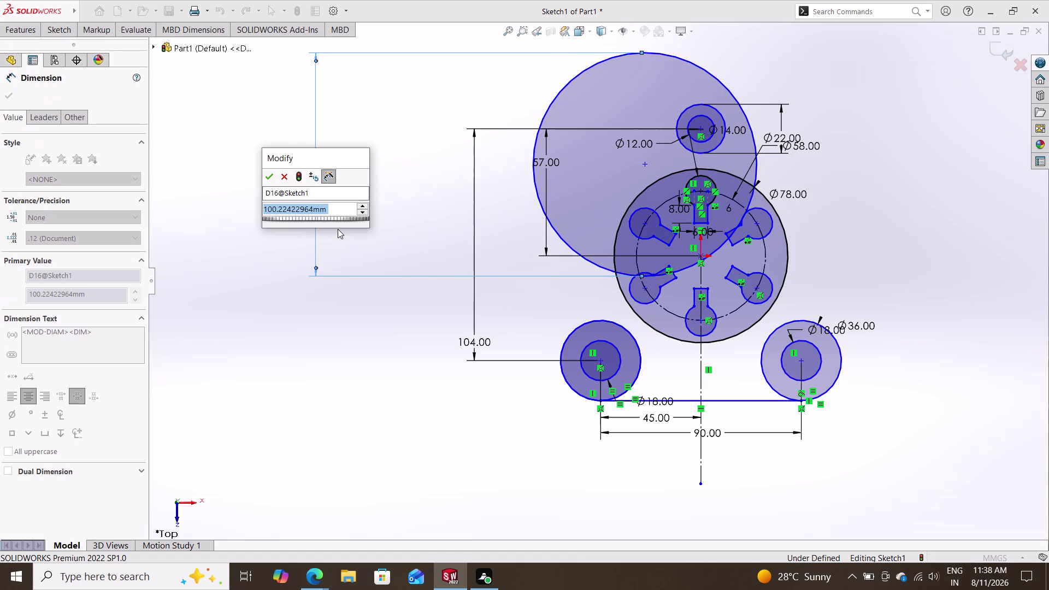
key(7)
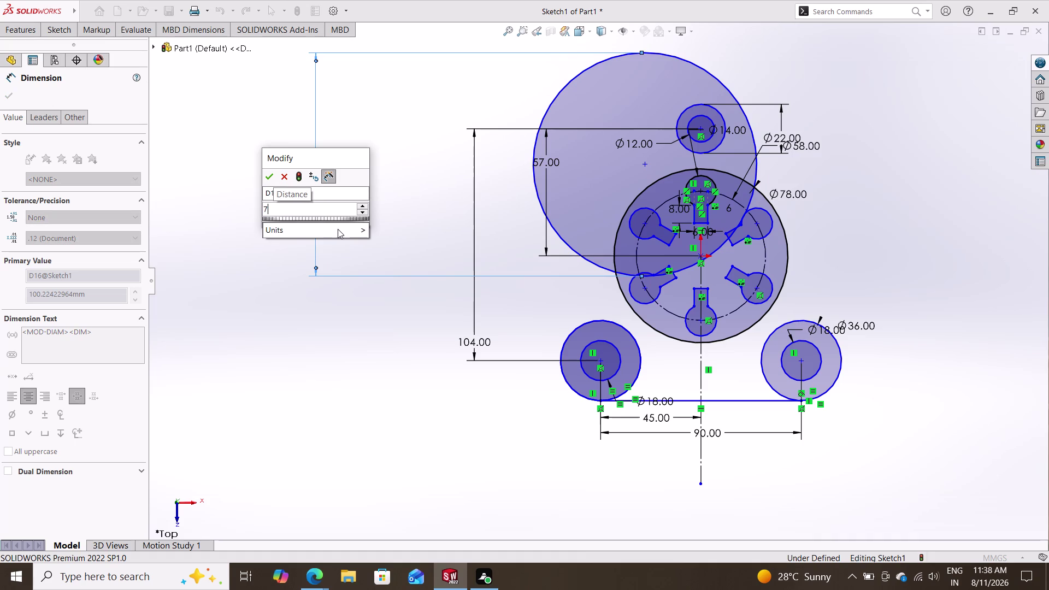
key(3)
text(+73)
key(Return)
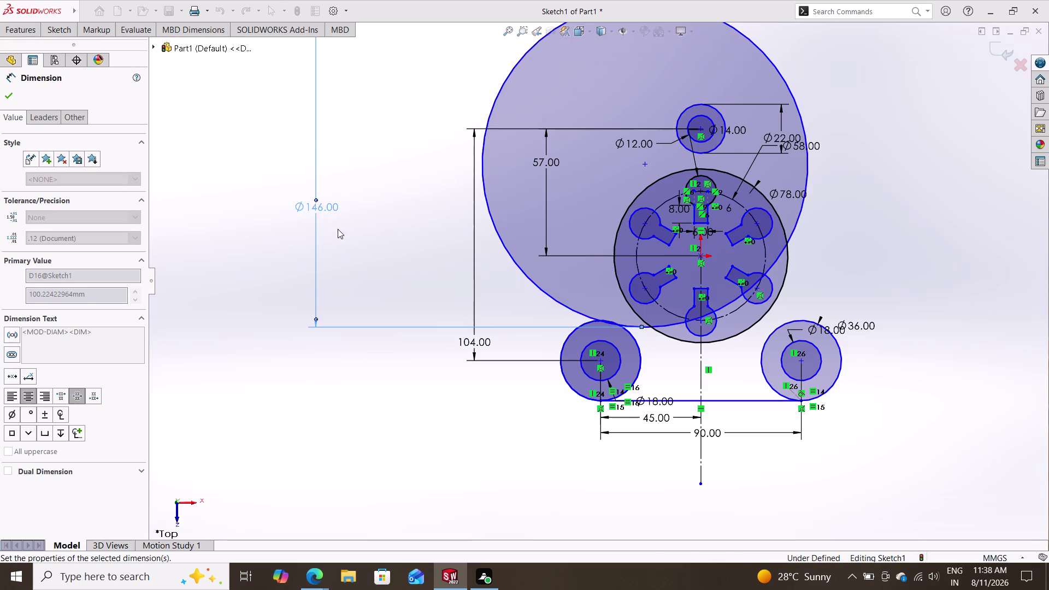
key(Escape)
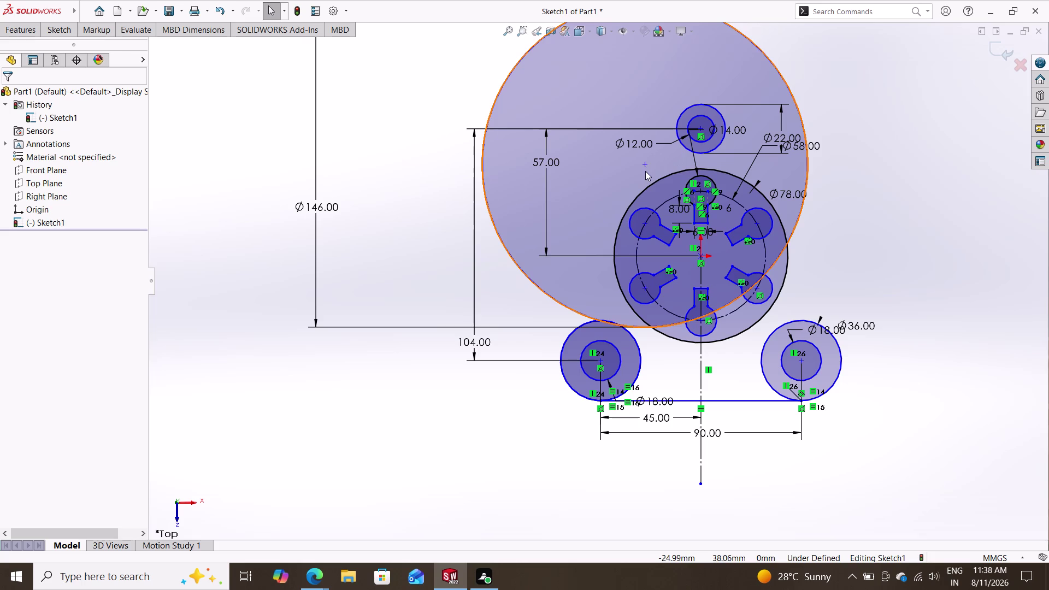
Drag the Ø146 circle down so its centre snaps onto the vertical centreline.
drag(645, 163, 714, 249)
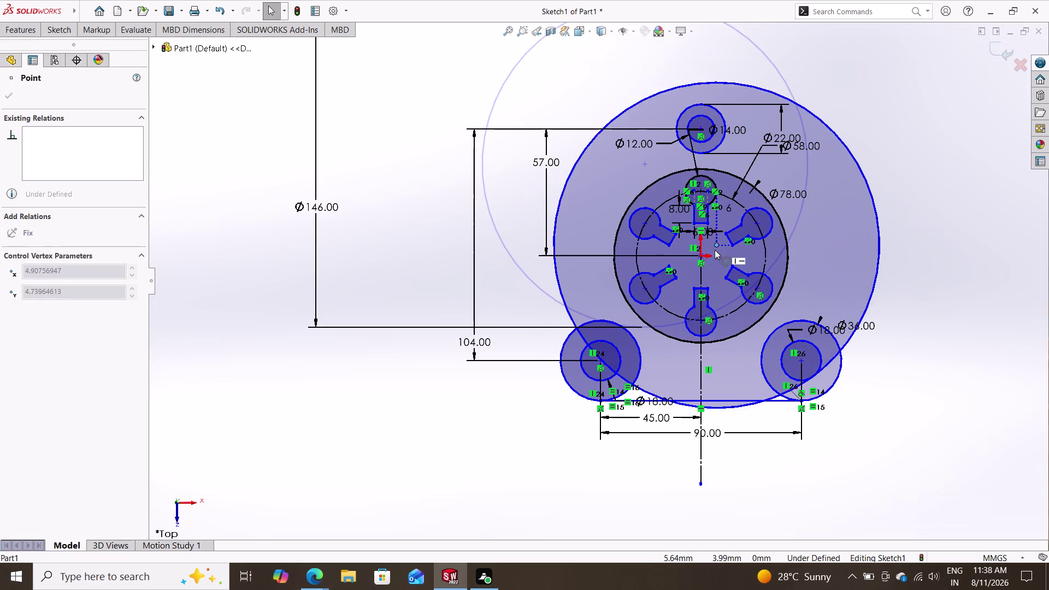
drag(714, 249, 696, 256)
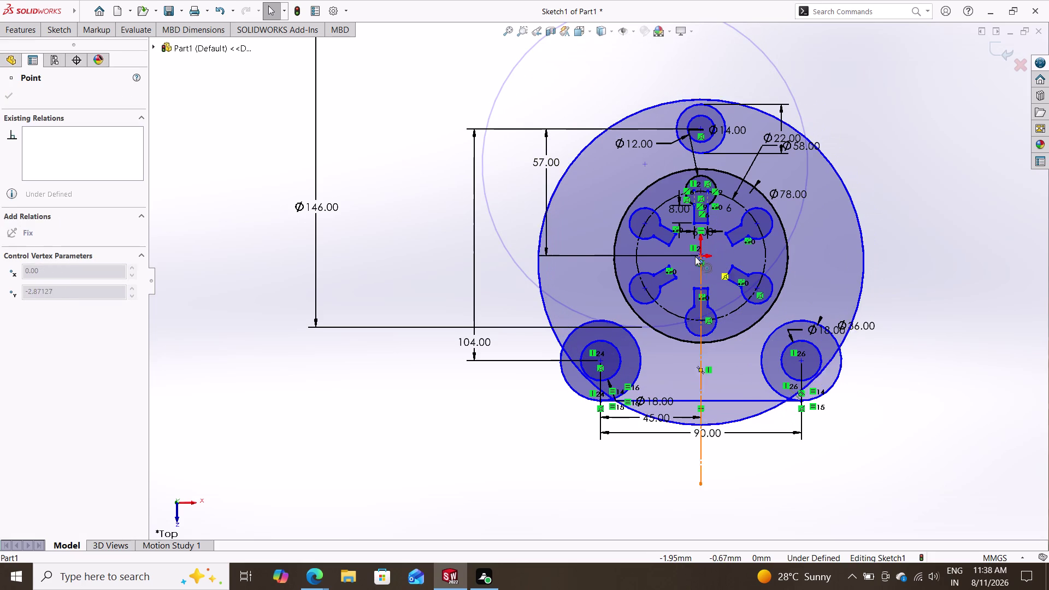
drag(696, 256, 697, 269)
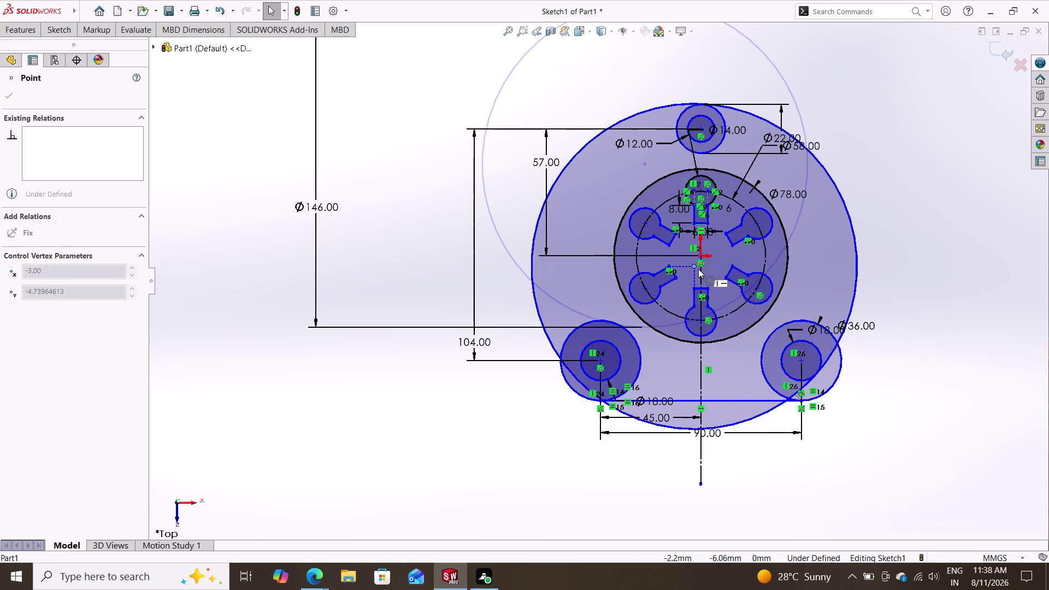
drag(698, 269, 699, 268)
key(Escape)
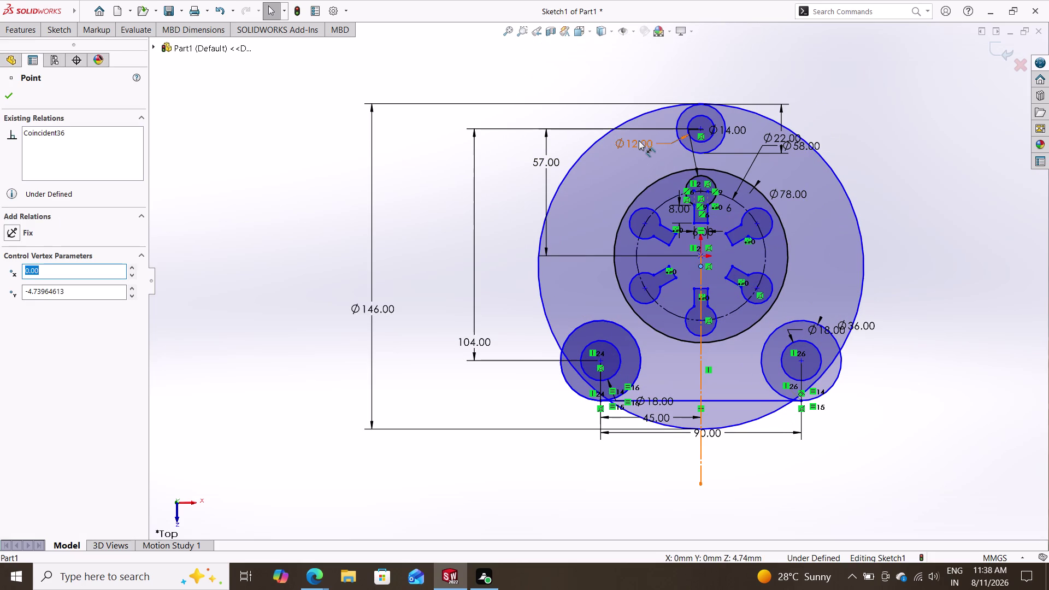
Add a relation between the large circle's centre point and the circle.
double_click(638, 119)
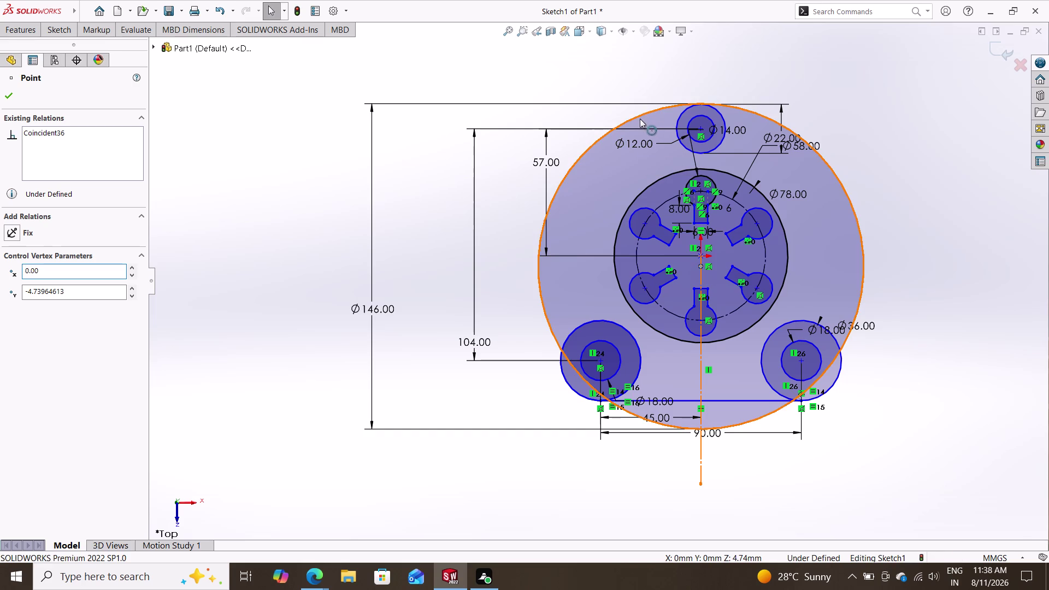
click(681, 117)
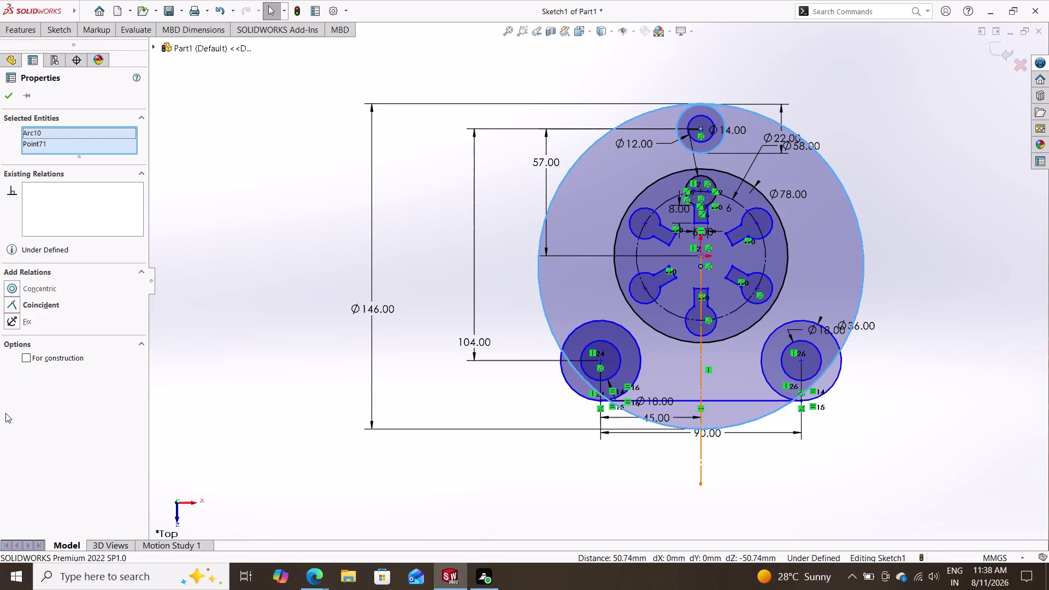
click(47, 319)
key(Escape)
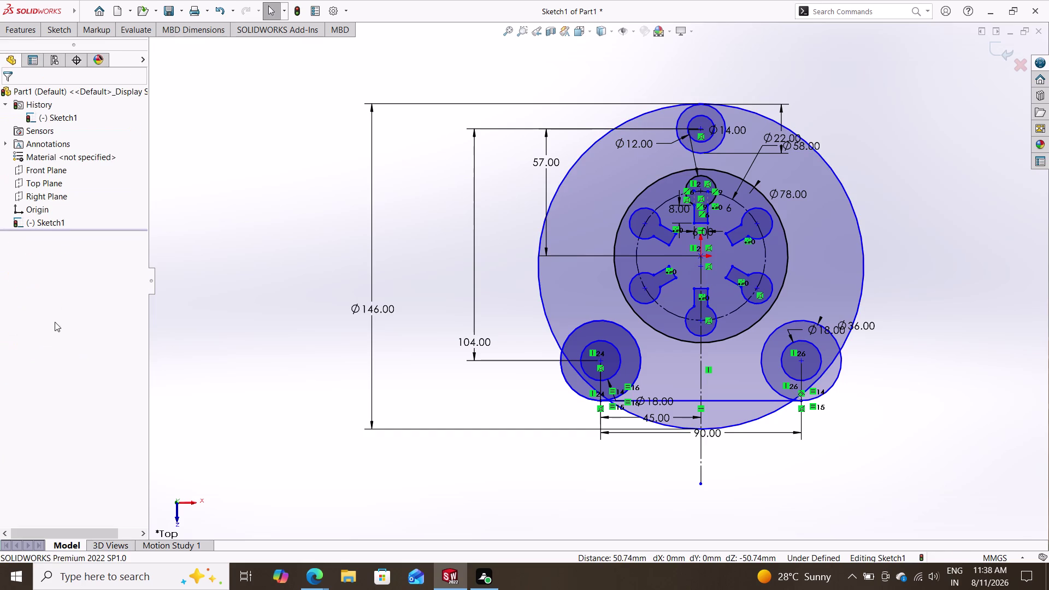
key(Escape)
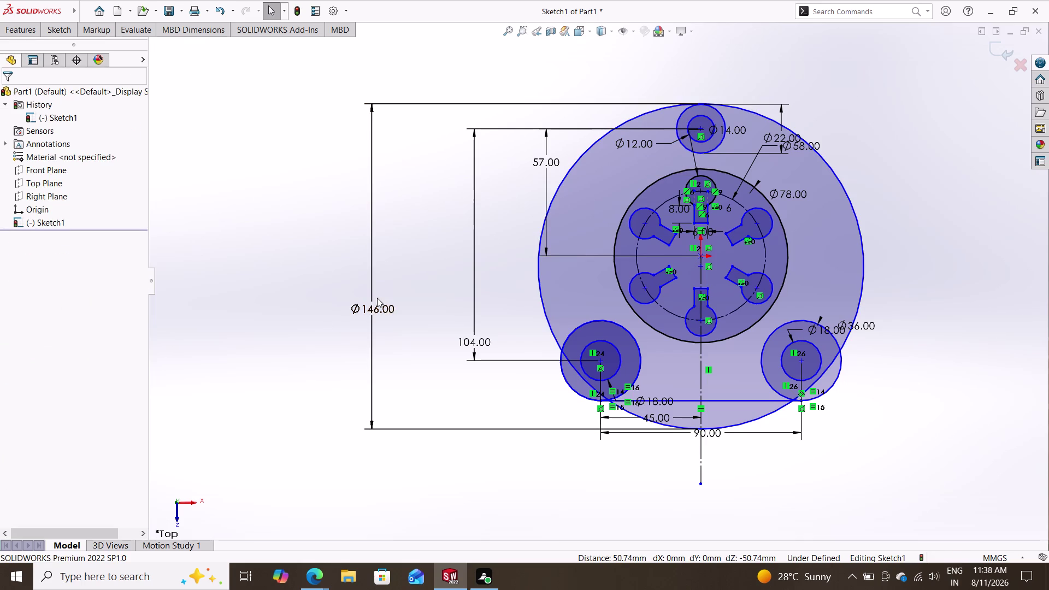
click(700, 255)
key(Escape)
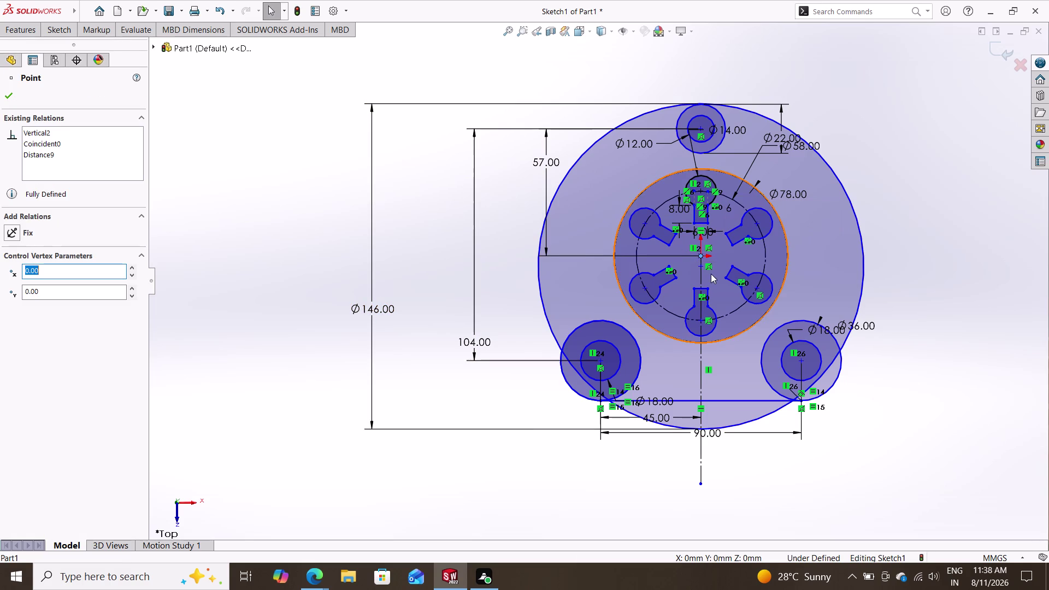
Select the hub centre and drag the Ø146 circle upward to reposition it.
click(572, 165)
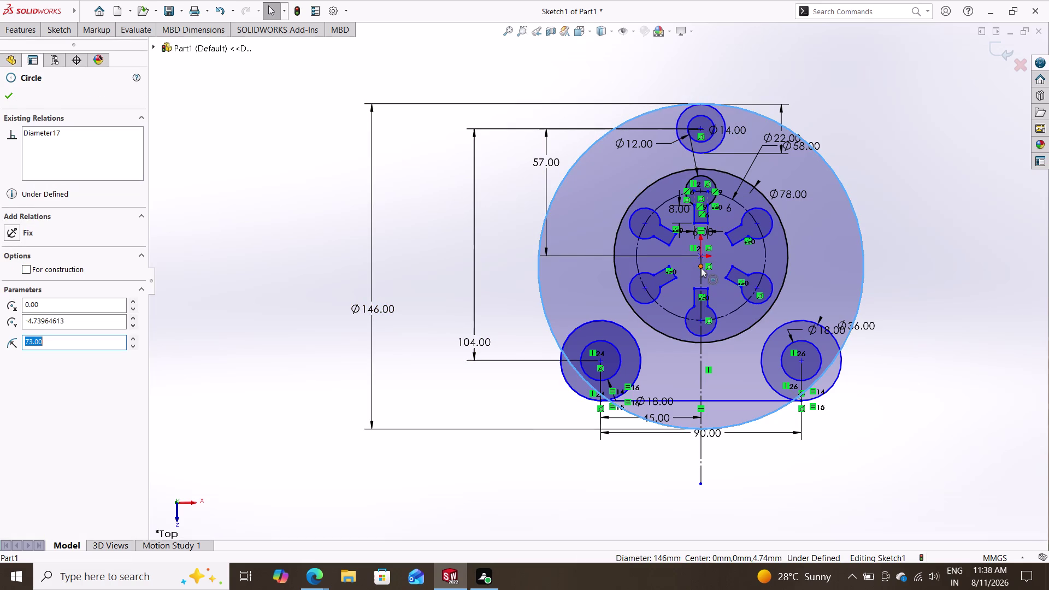
drag(700, 266, 705, 220)
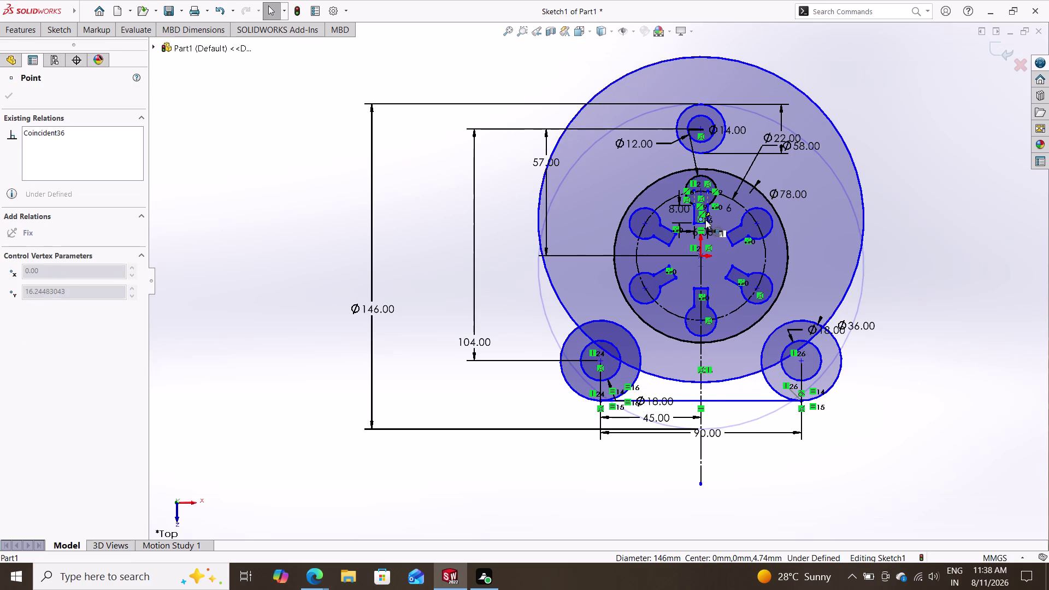
drag(705, 220, 709, 242)
key(Escape)
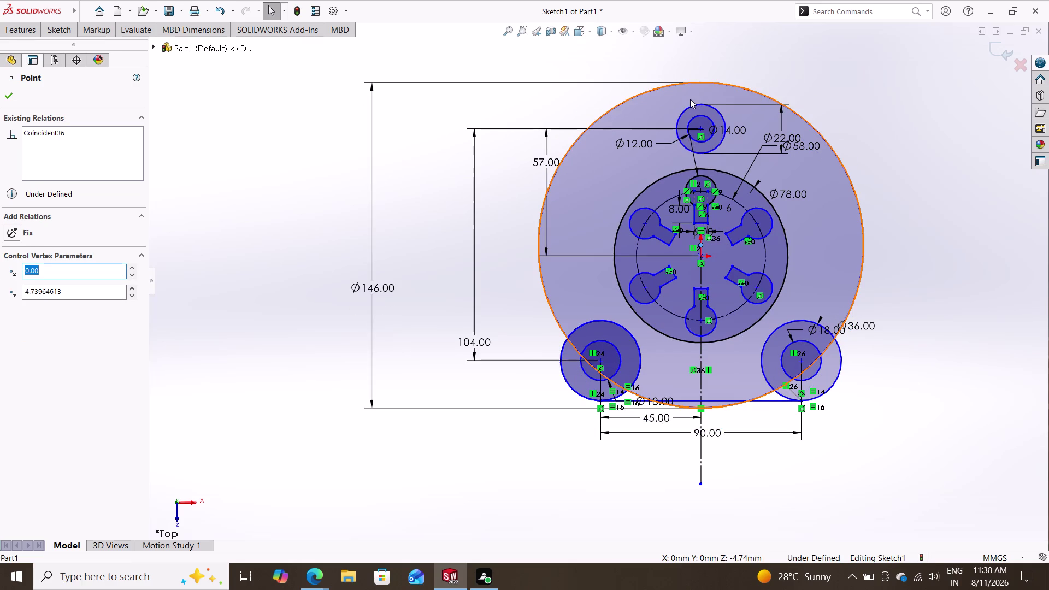
click(72, 37)
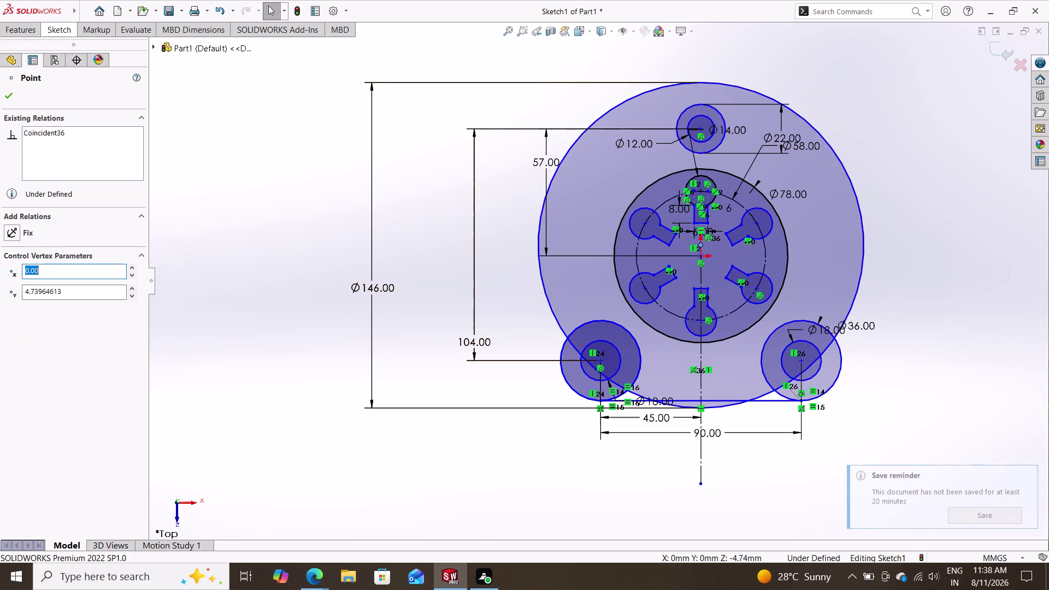
click(61, 28)
click(124, 42)
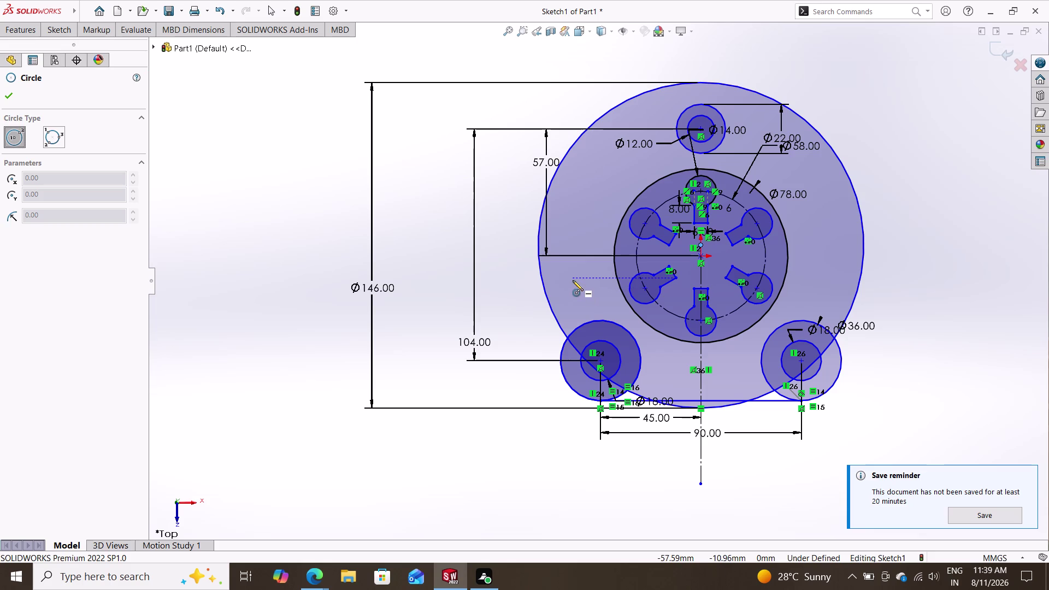
Draw a small circle to the left of the Ø146 outline.
click(484, 298)
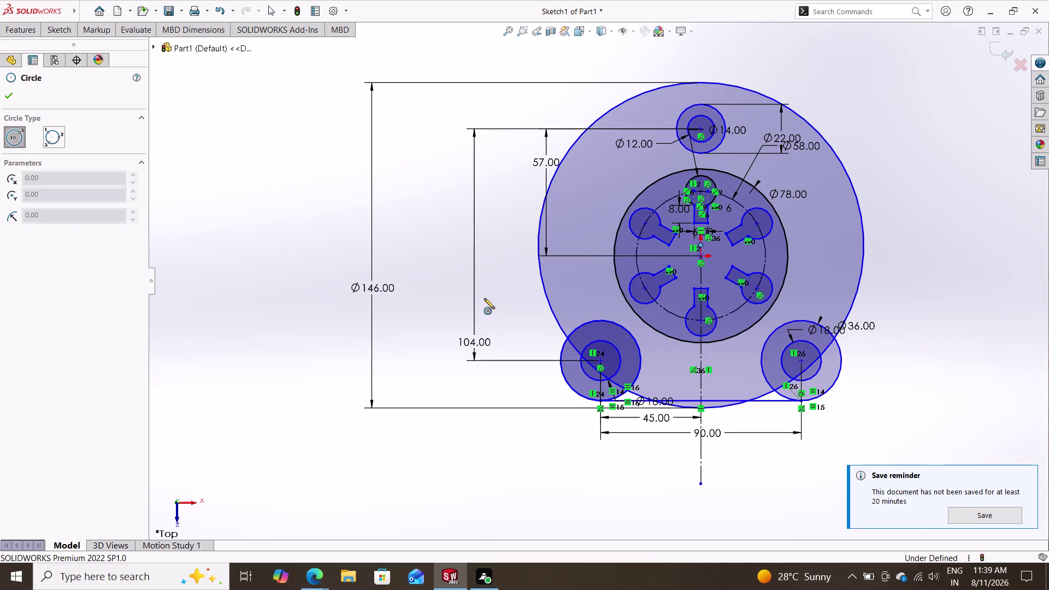
click(522, 341)
key(Escape)
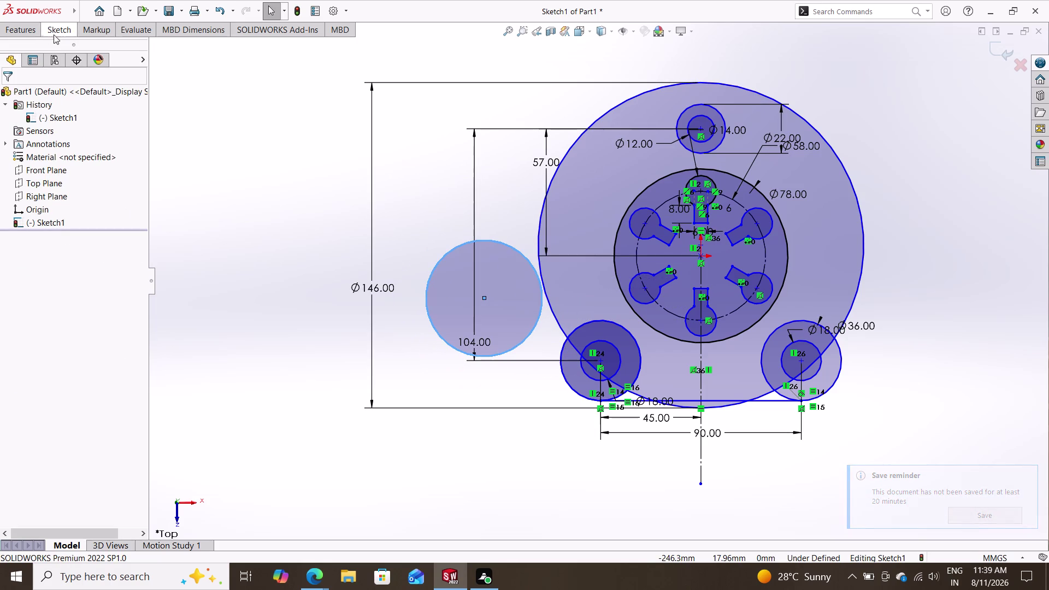
Dimension the new circle's diameter to 40 mm.
click(71, 33)
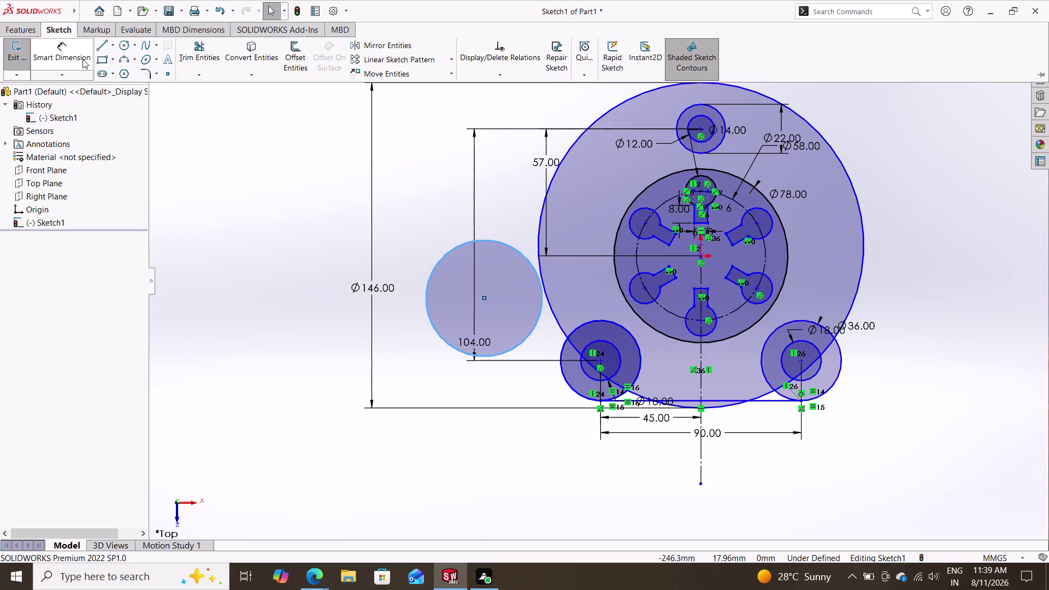
click(56, 59)
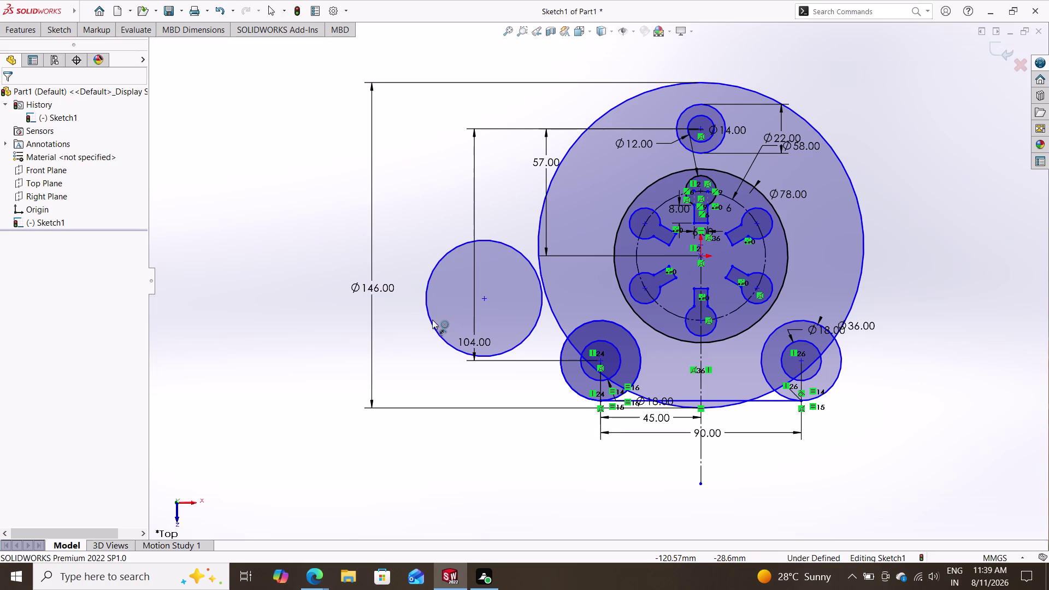
click(431, 319)
click(279, 219)
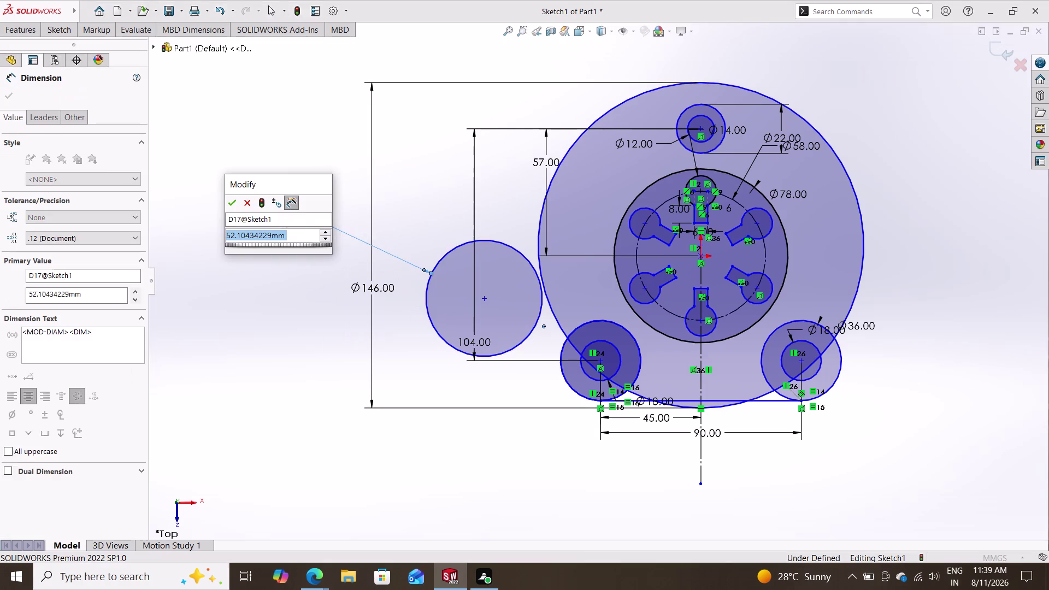
key(4)
key(9)
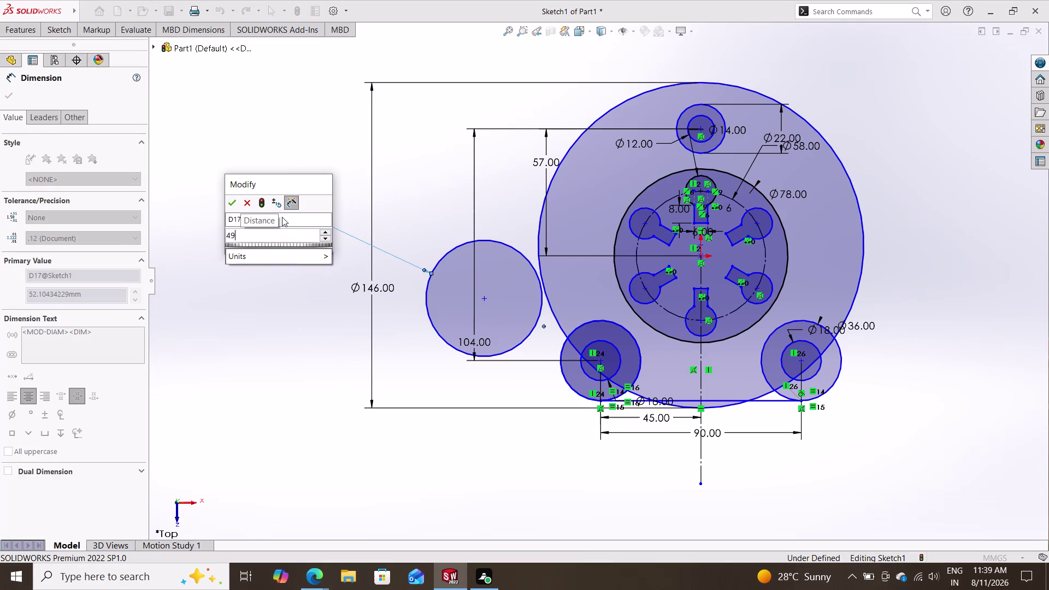
key(BackSpace)
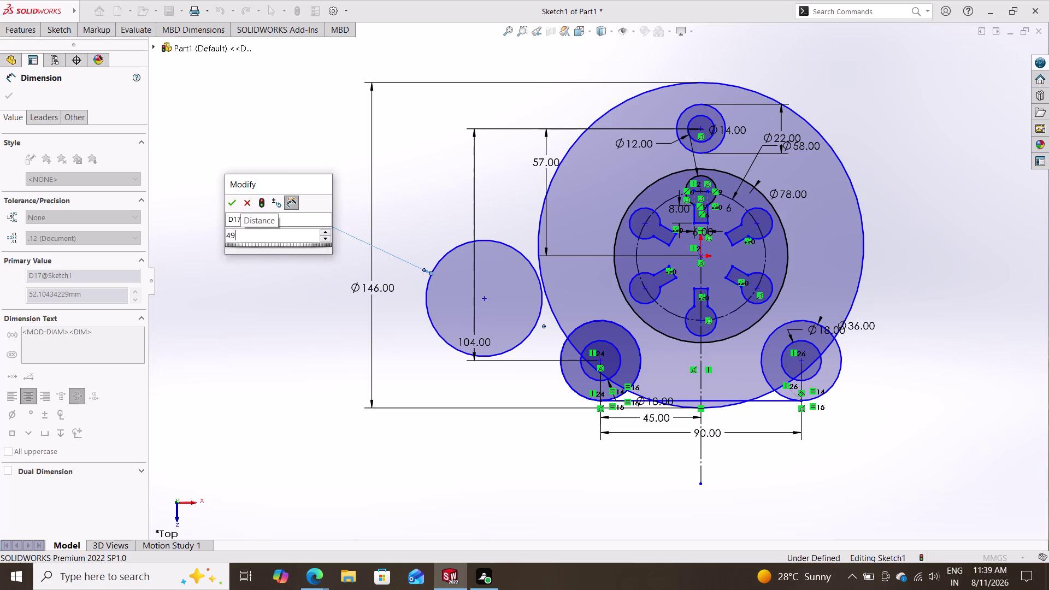
key(0)
key(Return)
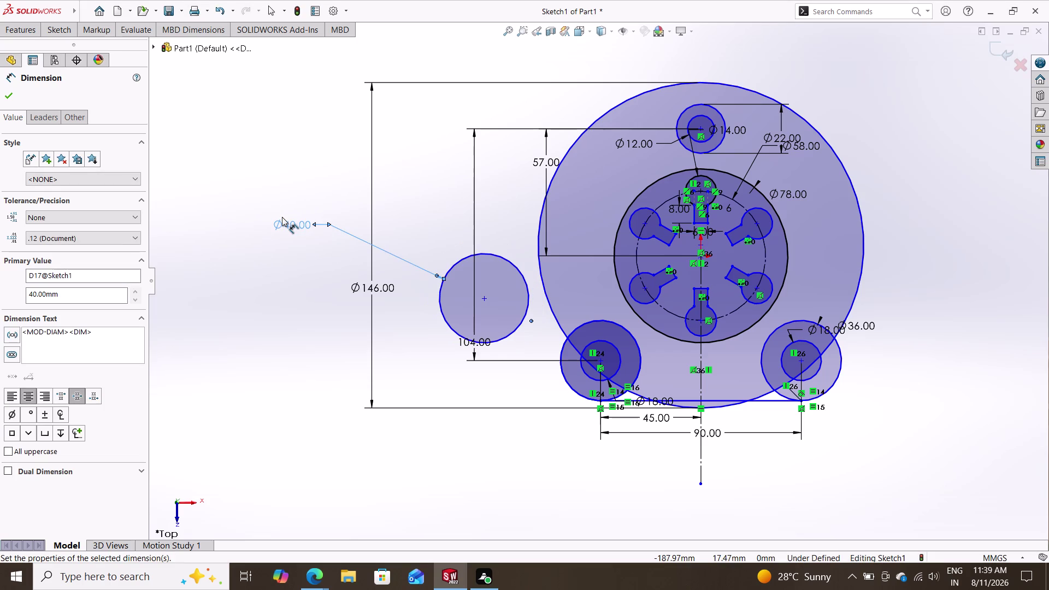
key(Escape)
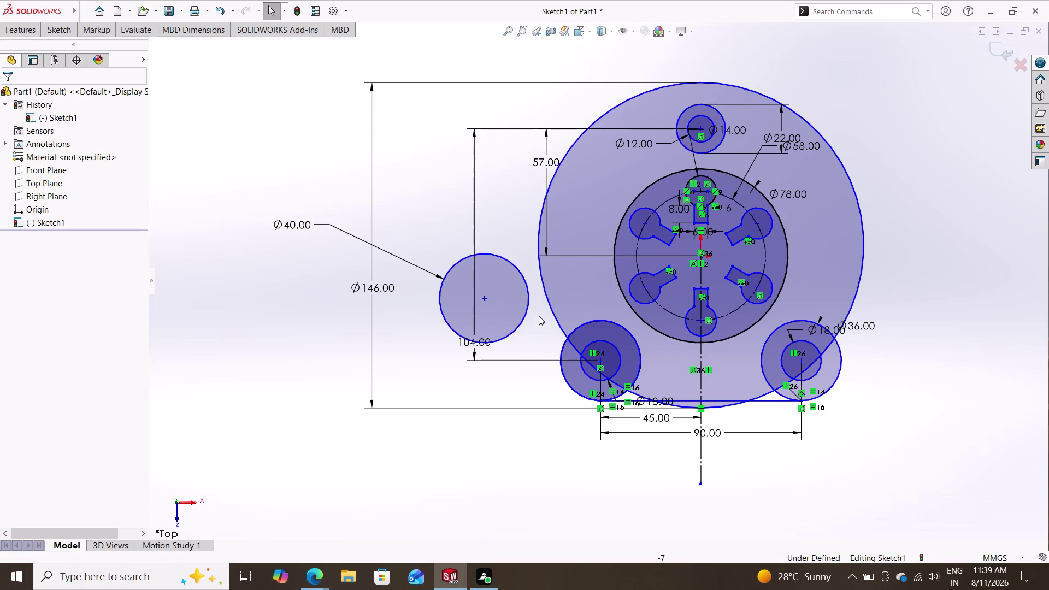
click(527, 313)
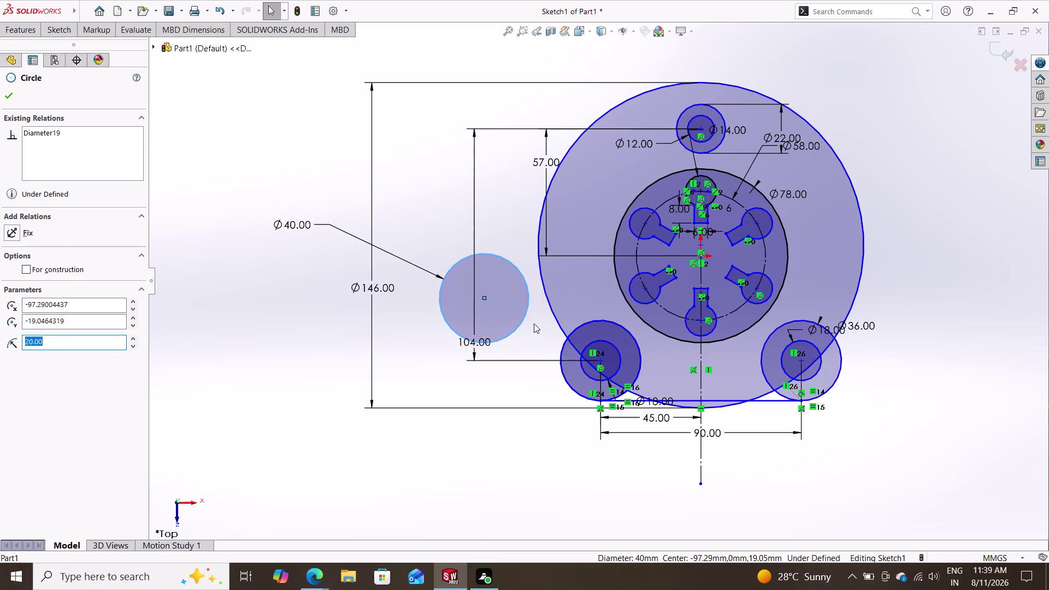
Make the Ø40 circle tangent to the left Ø36 boss and the Ø146 outline.
click(560, 355)
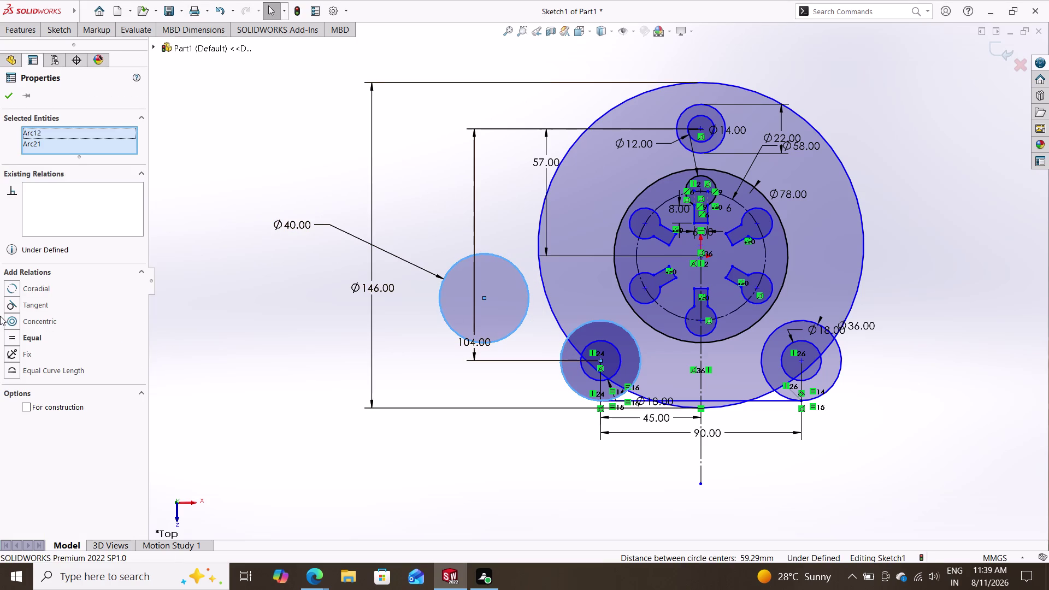
click(34, 304)
key(Escape)
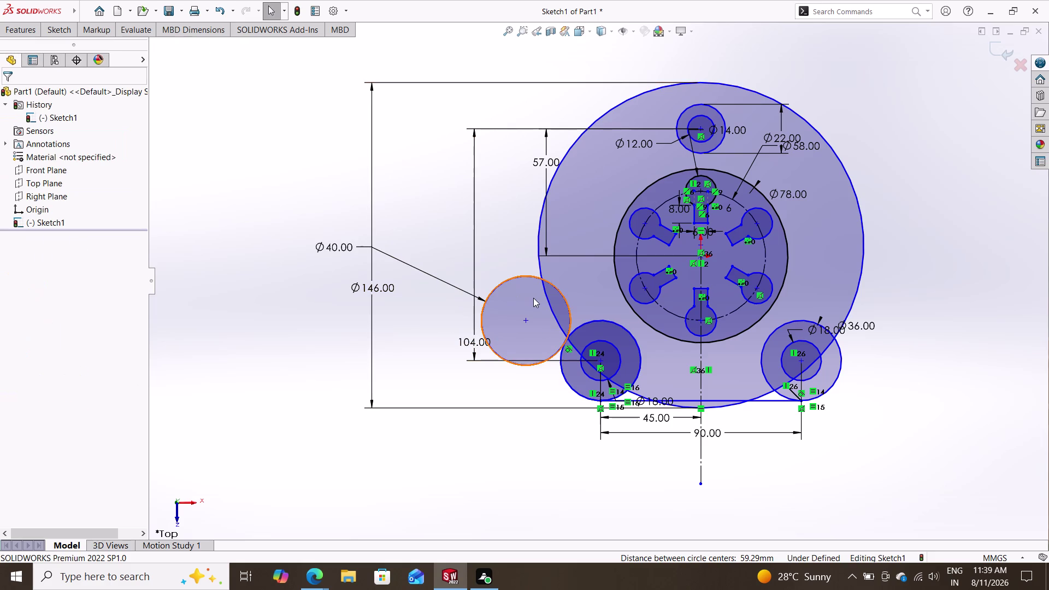
click(569, 304)
double_click(557, 322)
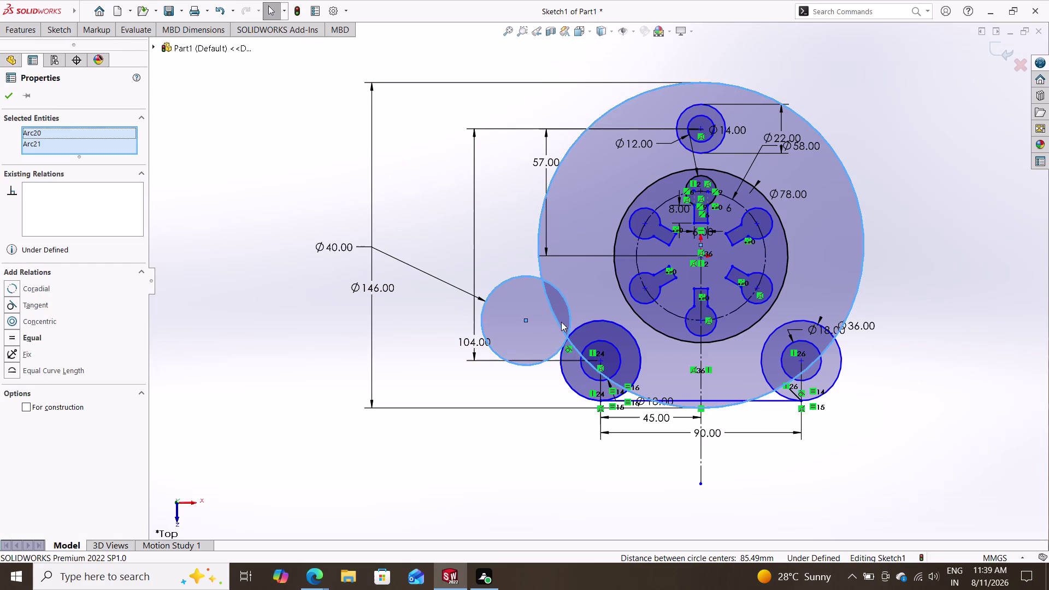
click(29, 305)
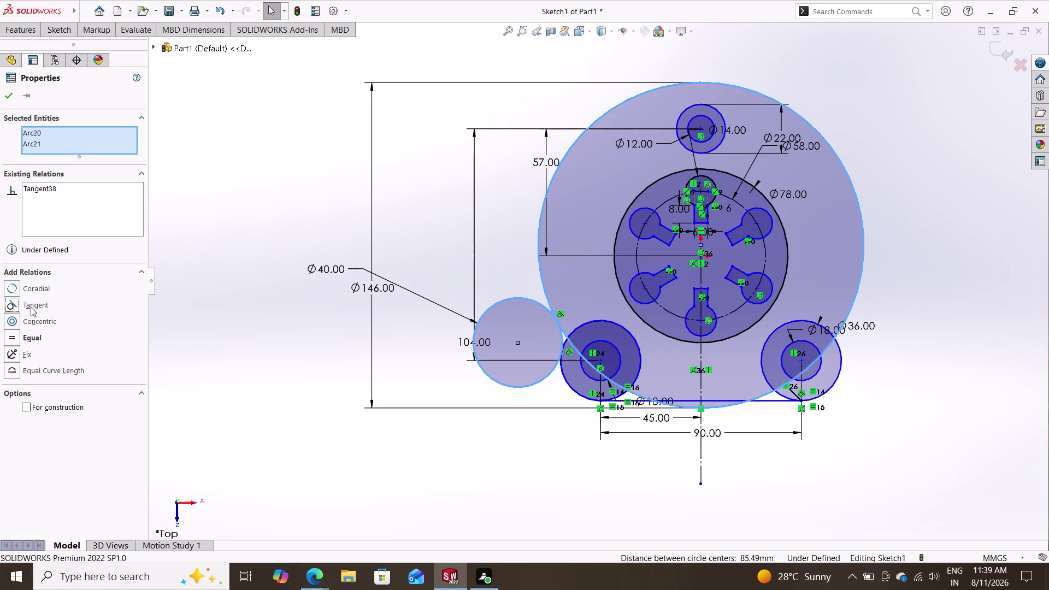
key(Escape)
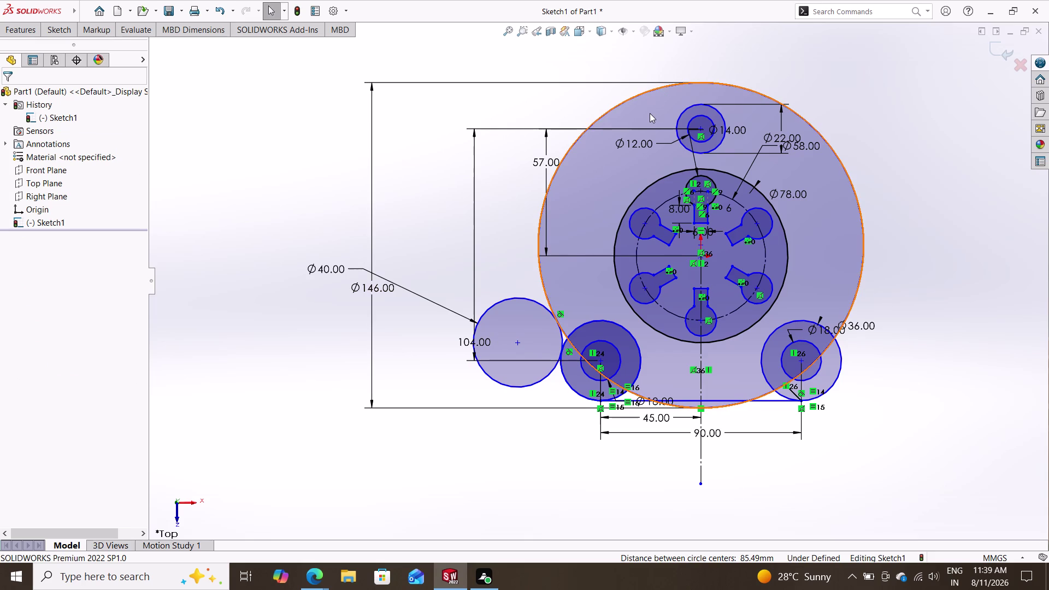
Make the Ø146 outline tangent to the top boss circle.
key(Escape)
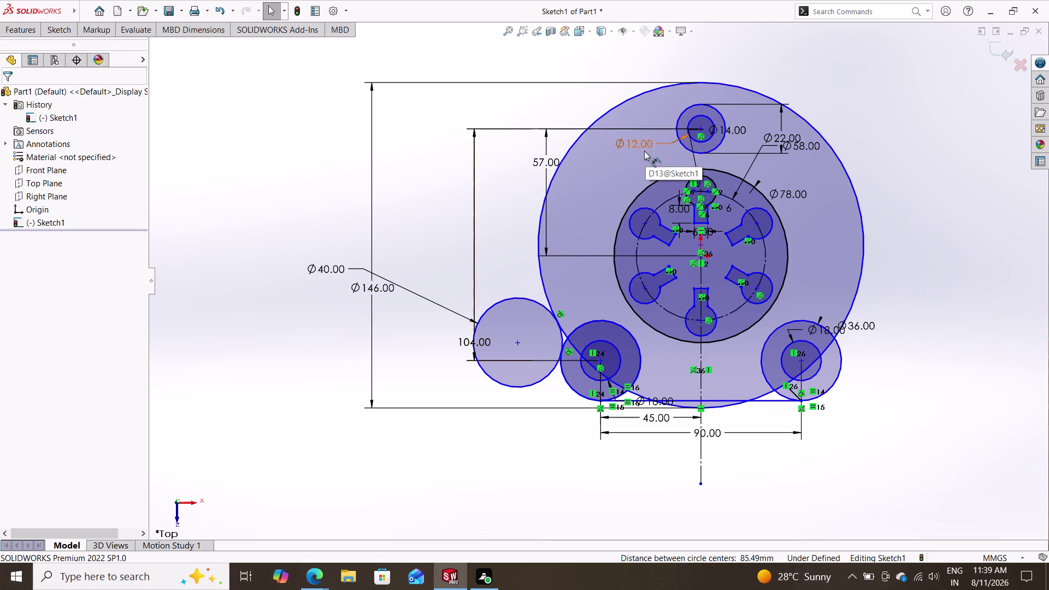
click(584, 134)
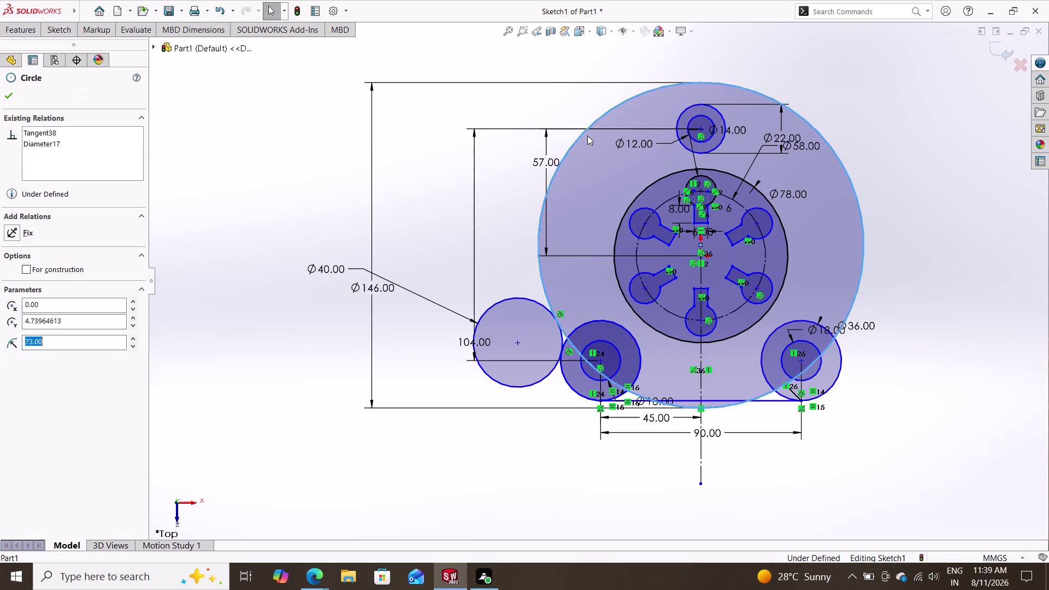
double_click(677, 116)
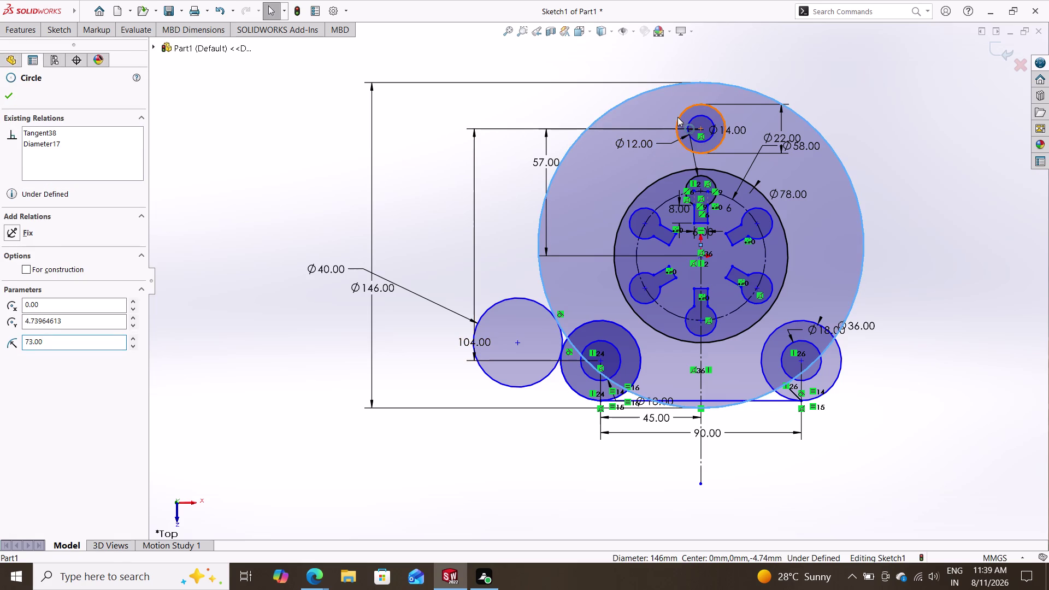
click(36, 306)
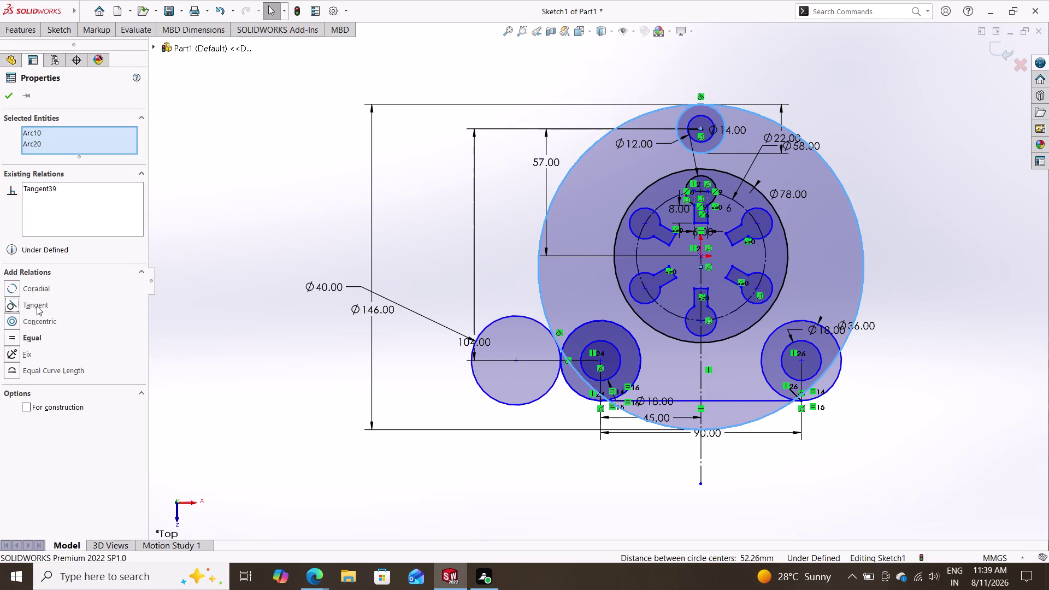
key(Escape)
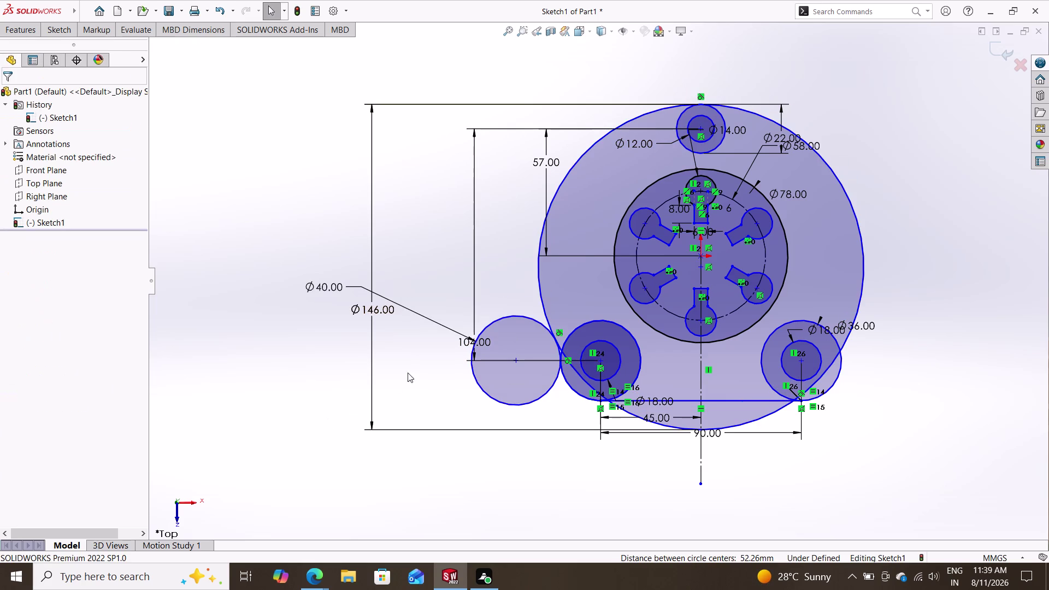
drag(515, 360, 591, 274)
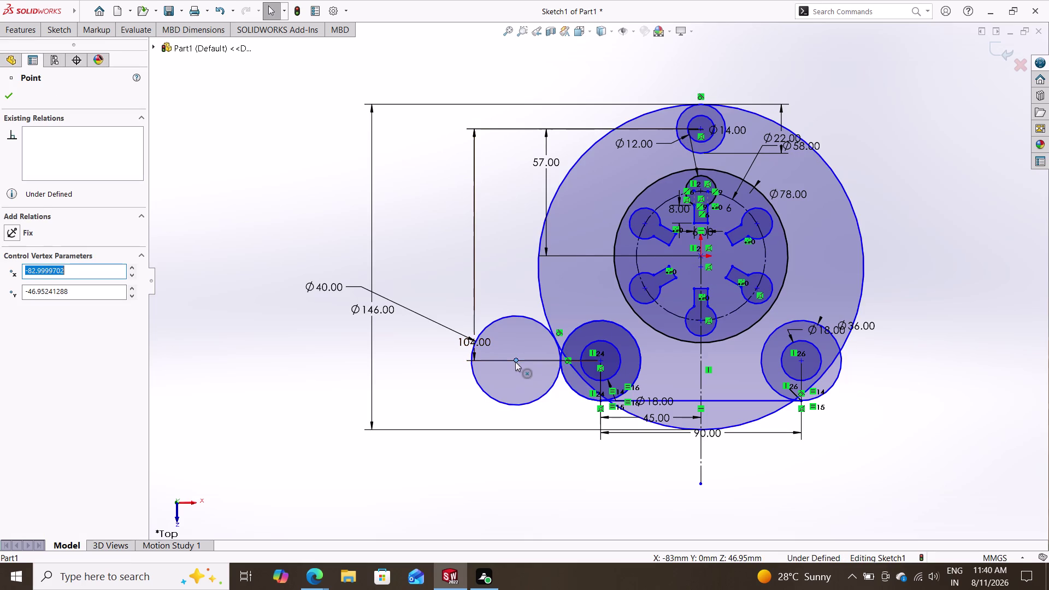
drag(515, 359, 576, 279)
key(Escape)
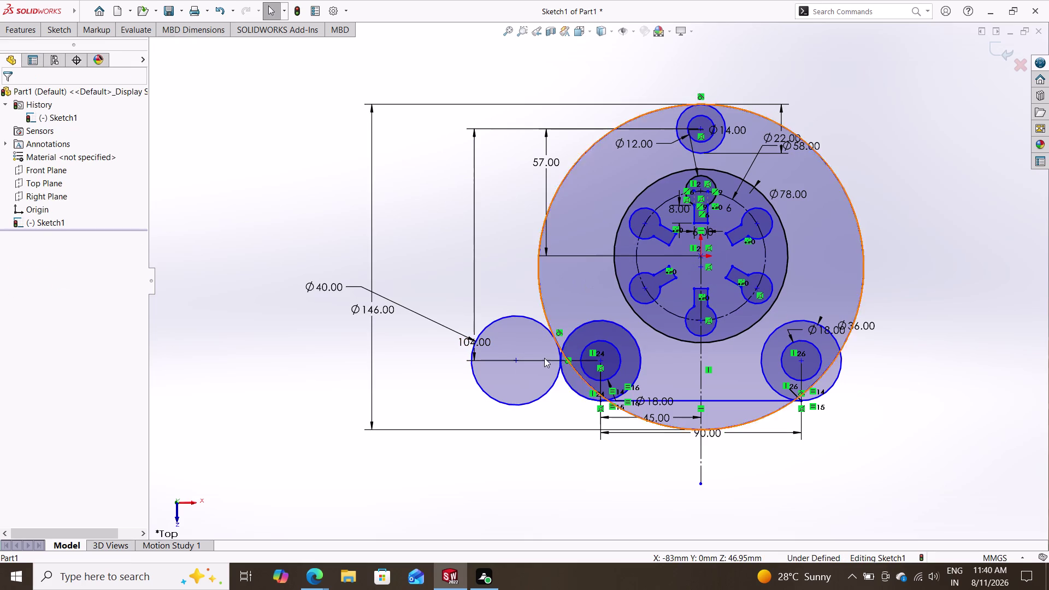
Reapply the tangent relation between the Ø40 circle and the left Ø36 boss.
click(496, 402)
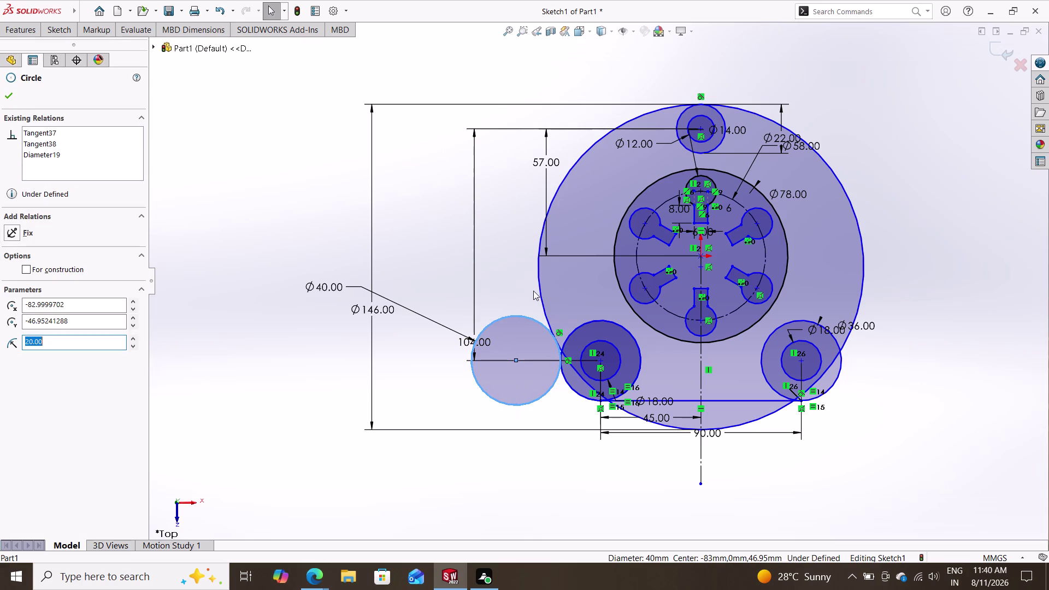
double_click(583, 323)
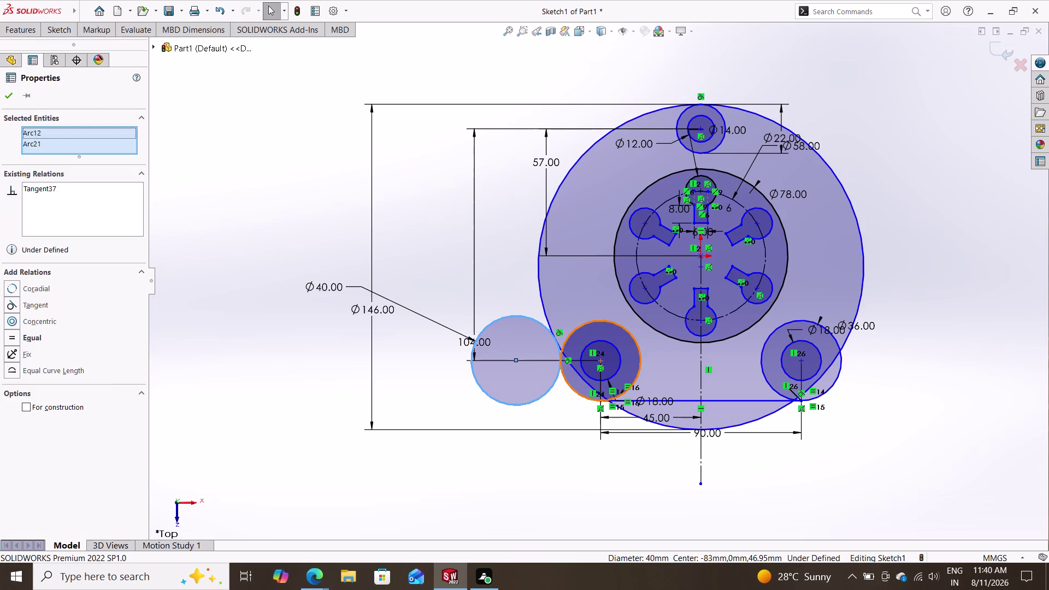
click(36, 305)
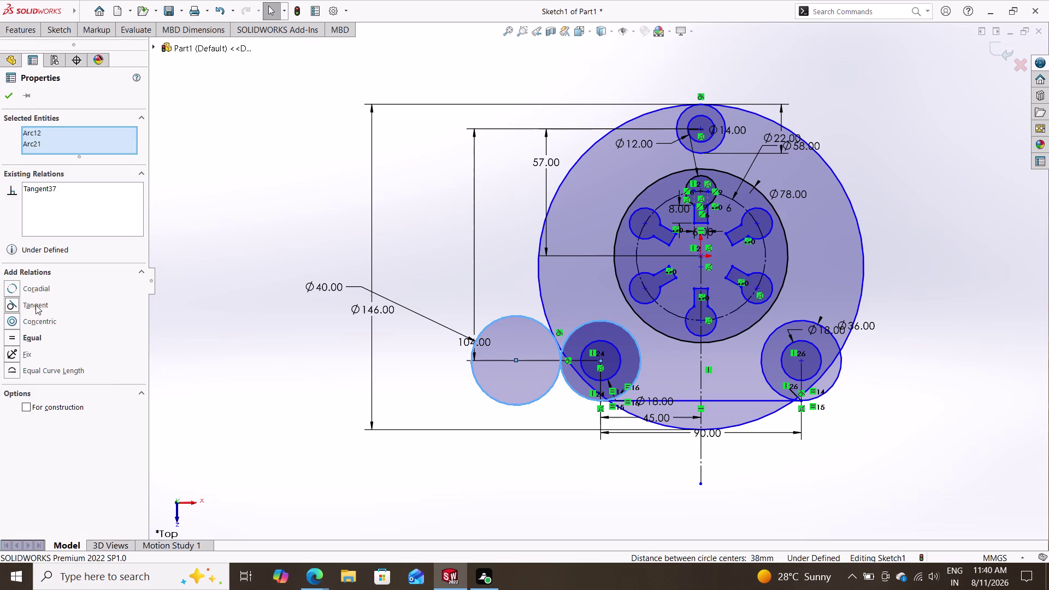
double_click(36, 305)
key(Escape)
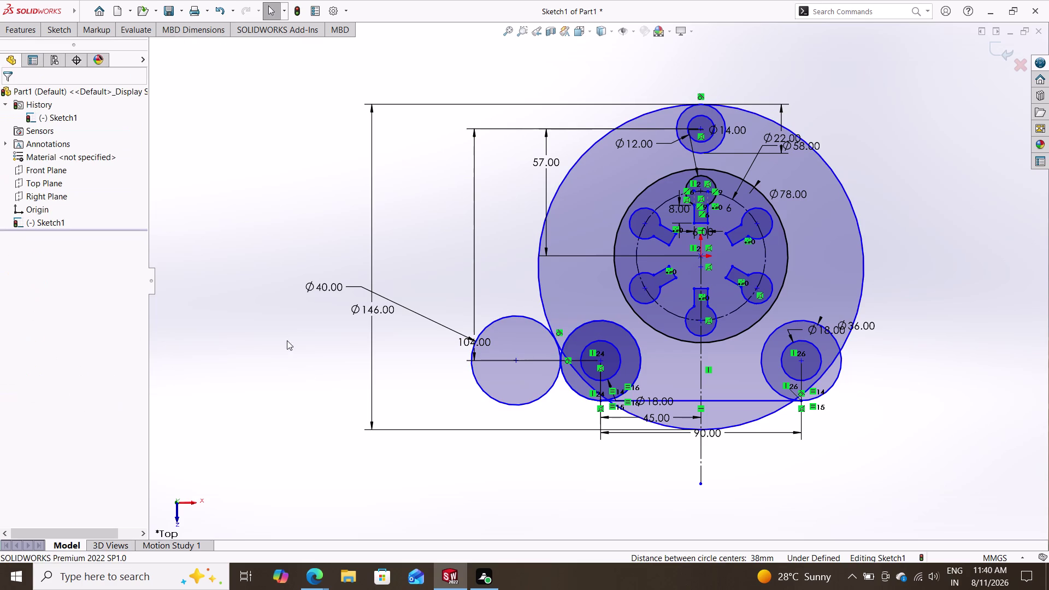
click(506, 402)
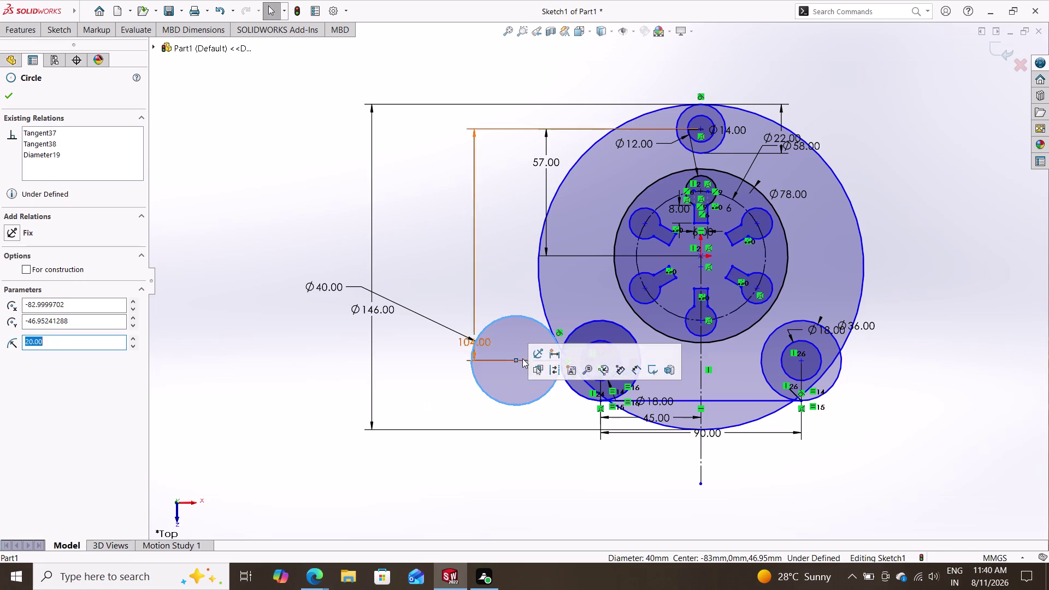
right_click(196, 371)
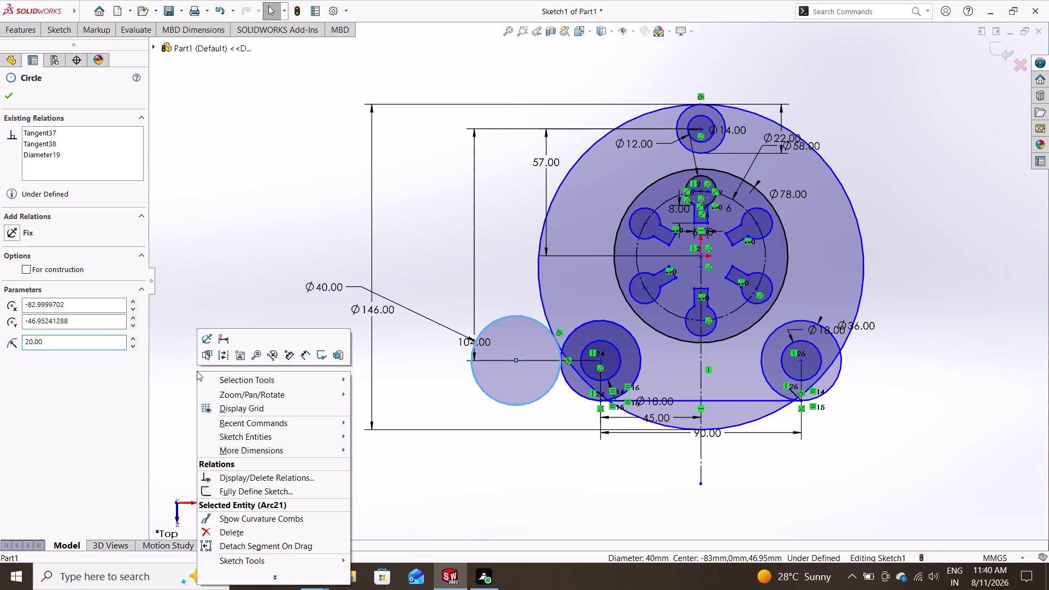
key(Delete)
click(238, 532)
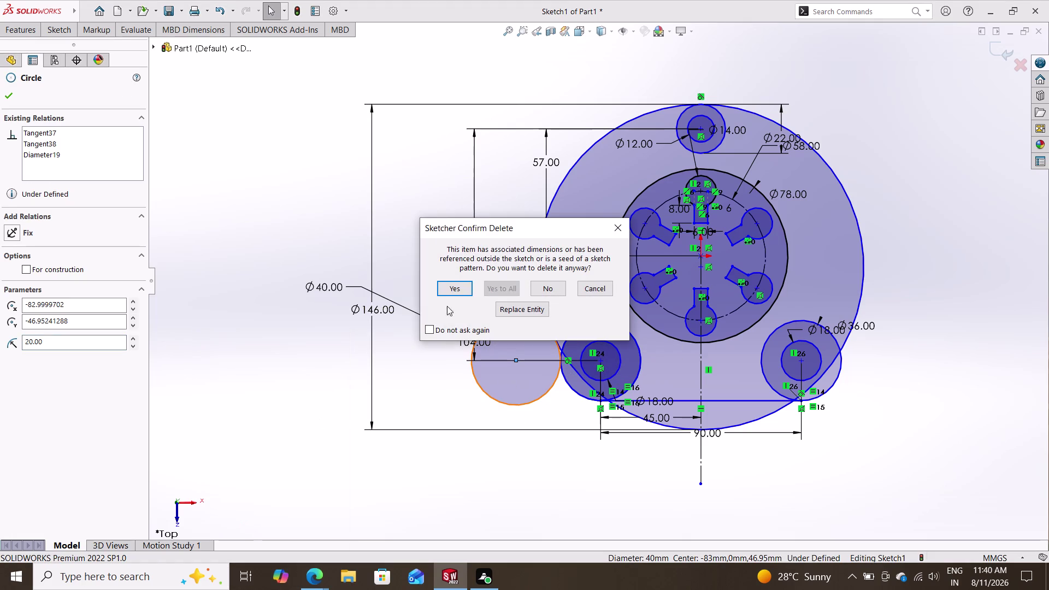
click(450, 291)
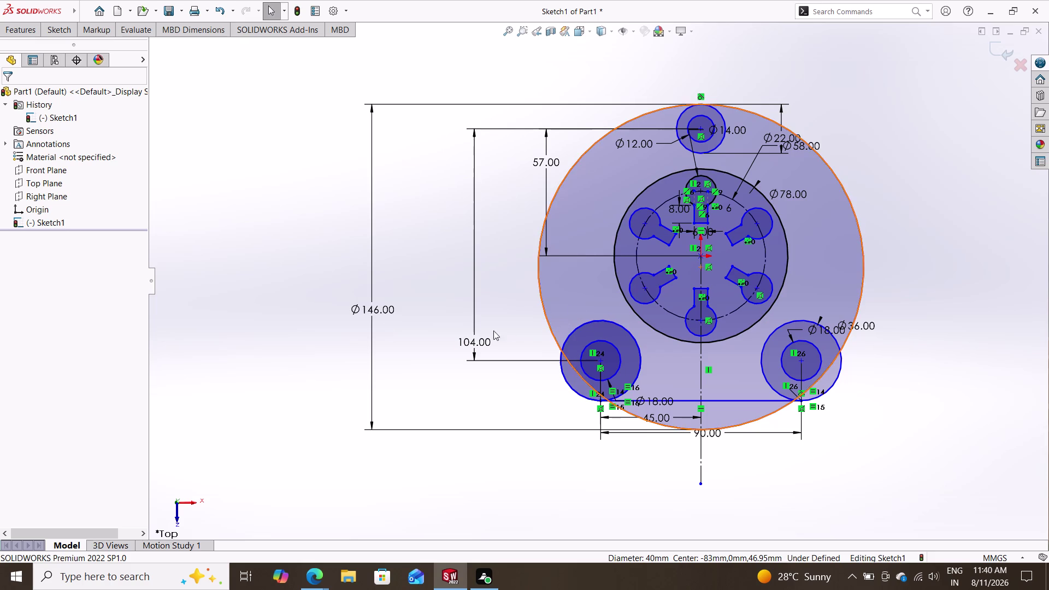
click(62, 25)
click(121, 43)
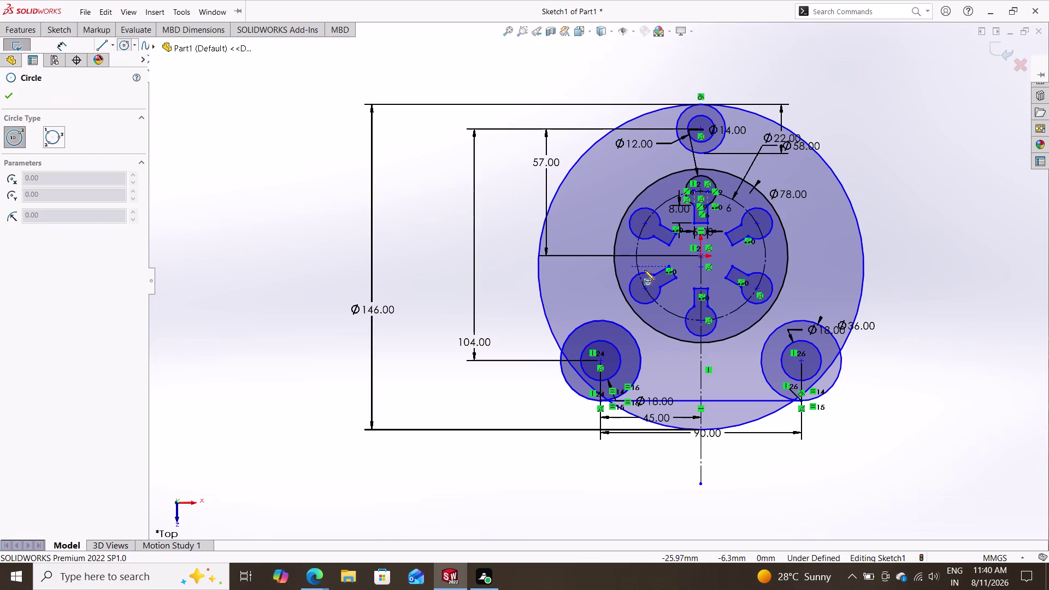
Draw a new circle on the left edge of the Ø146 outline.
click(570, 286)
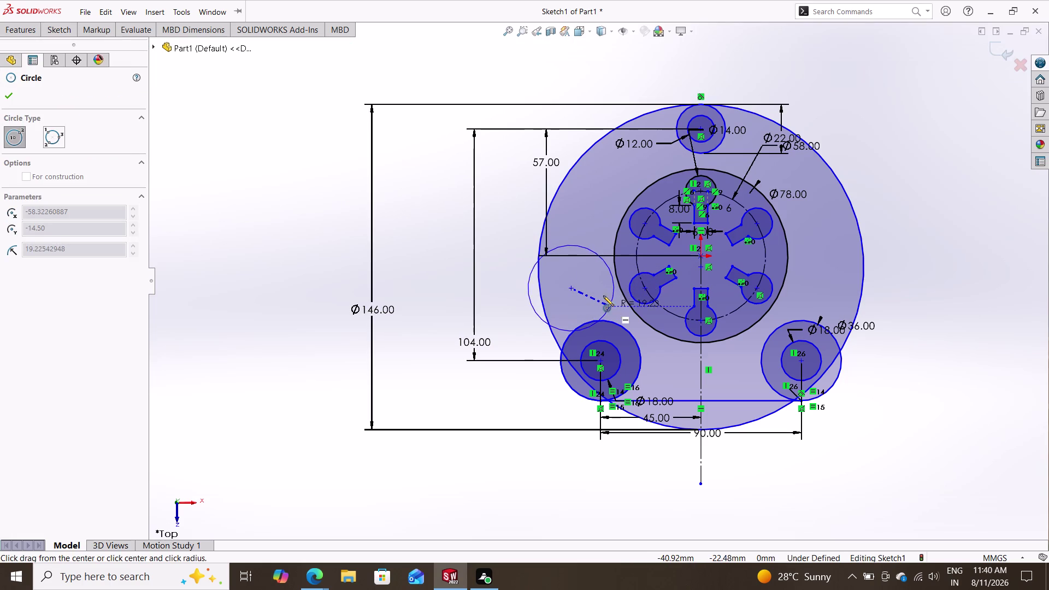
click(604, 295)
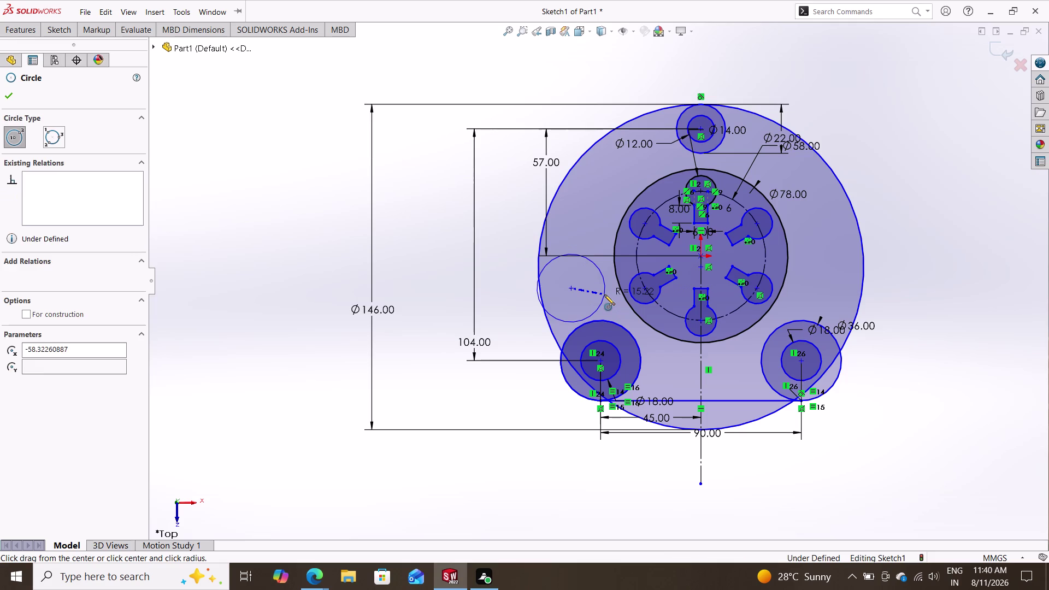
key(Escape)
Add a diameter dimension to the new circle, entering 40.
click(46, 28)
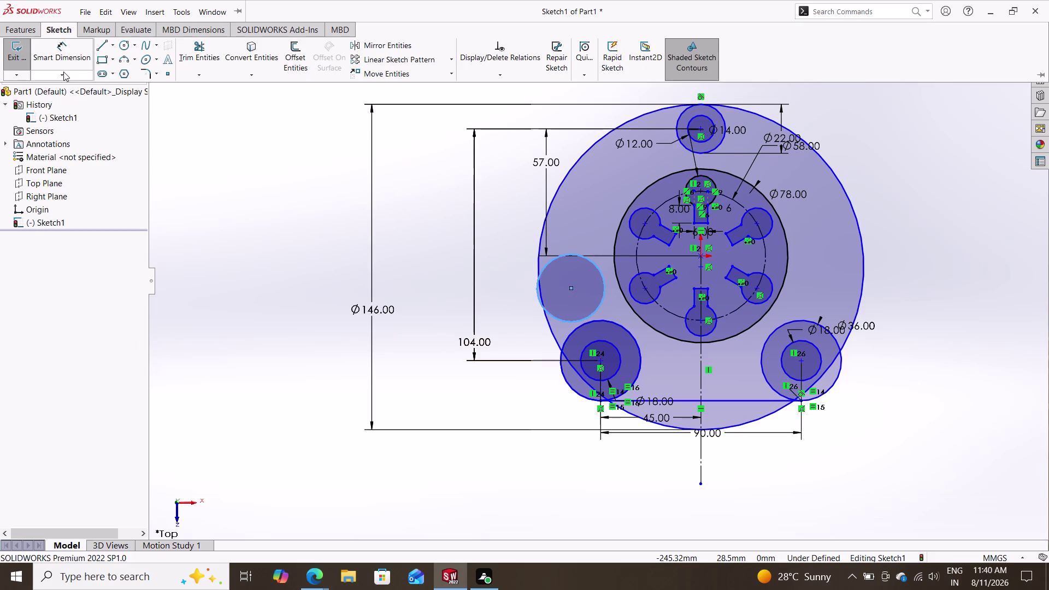
click(61, 59)
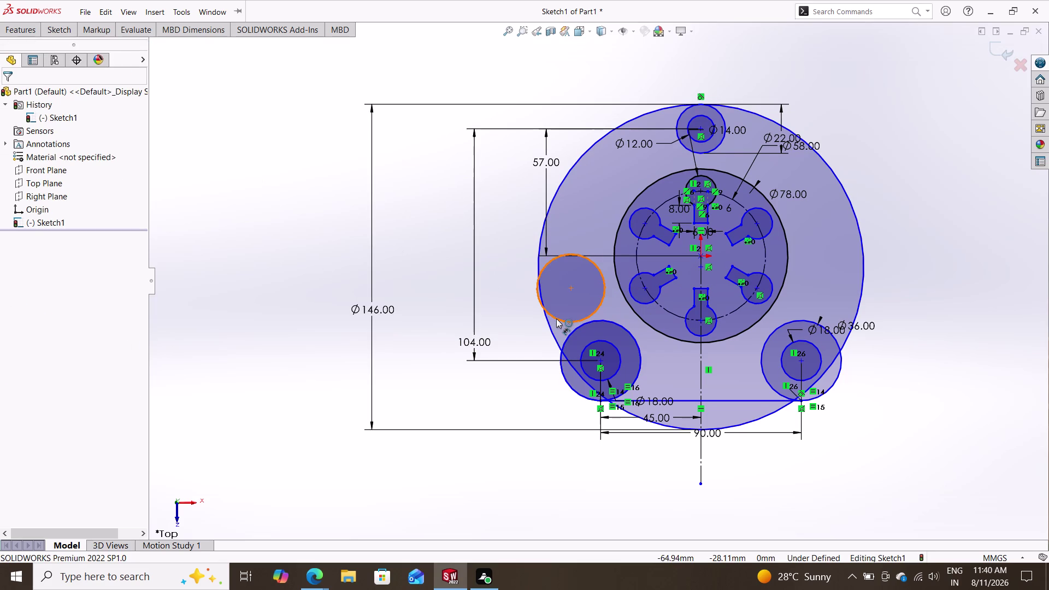
click(555, 318)
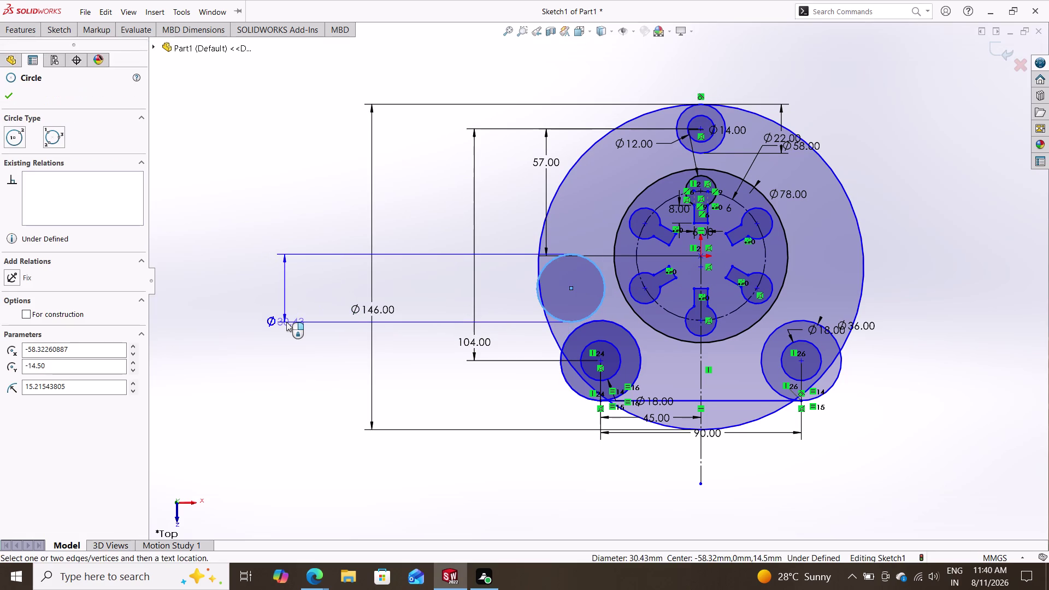
text(4)
text(0)
key(Return)
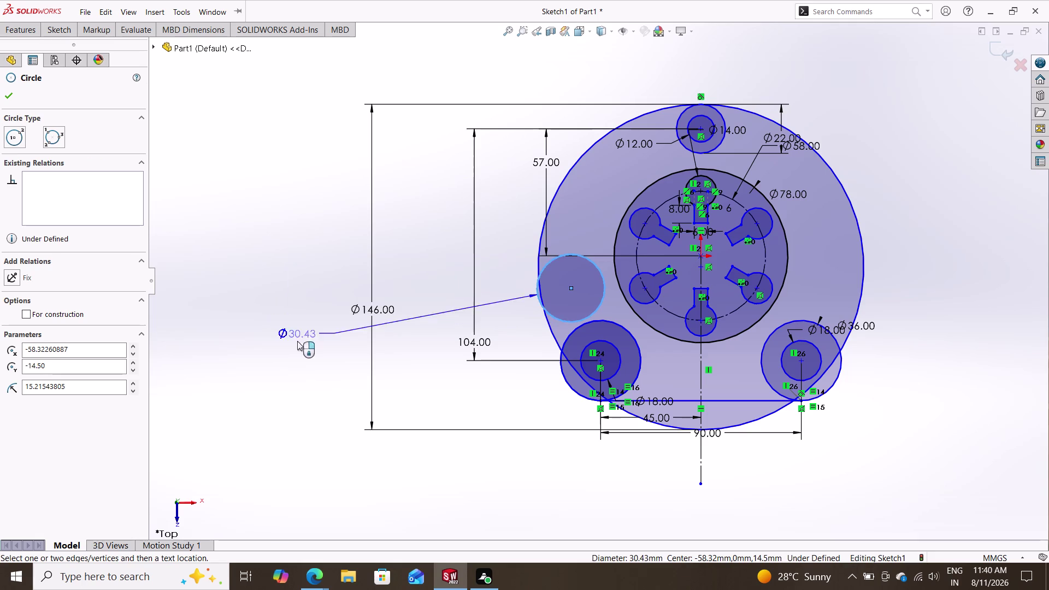
Place the diameter dimension left of the sketch and re-enter 40 mm.
double_click(296, 329)
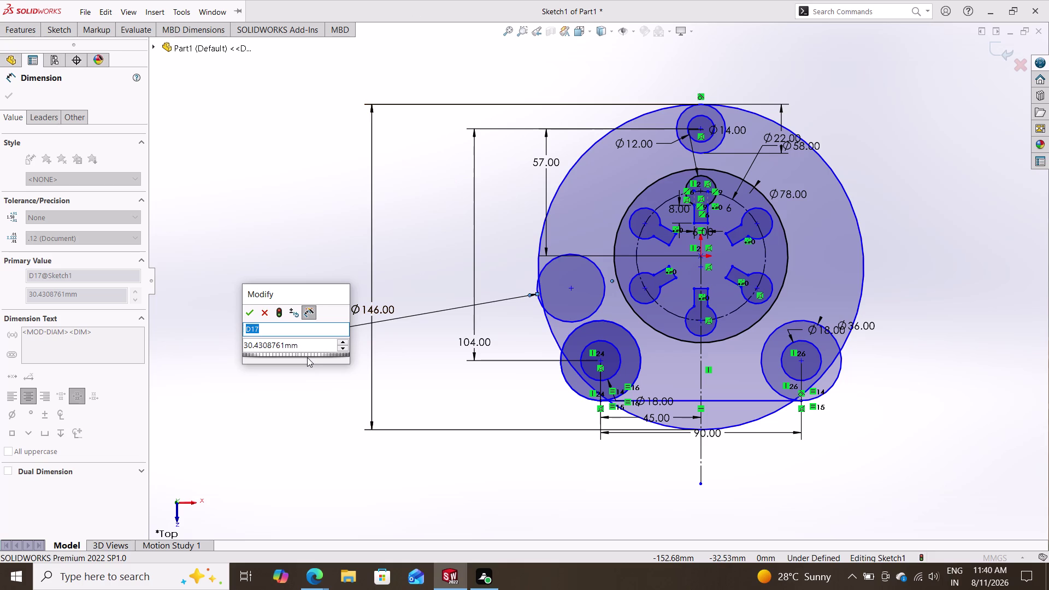
click(313, 341)
drag(303, 342, 96, 359)
text(2)
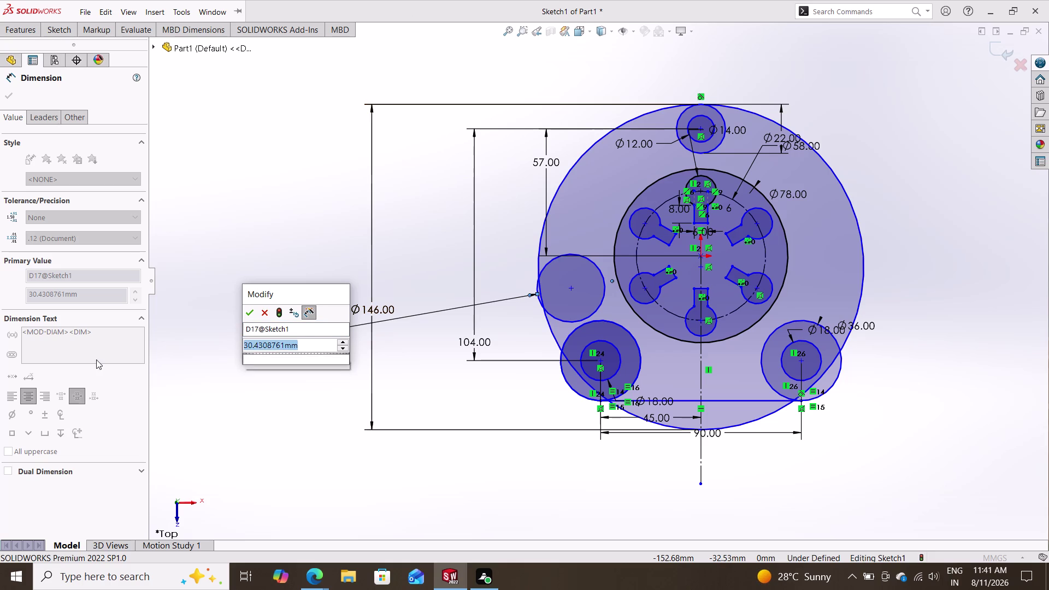
text(0)
text(+2)
key(0)
key(Return)
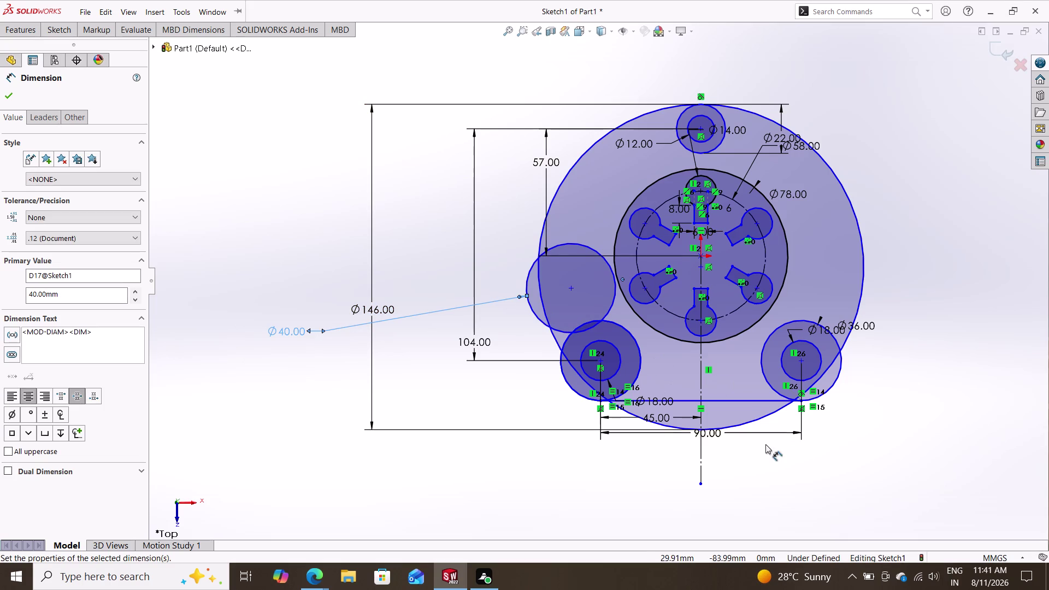
key(Escape)
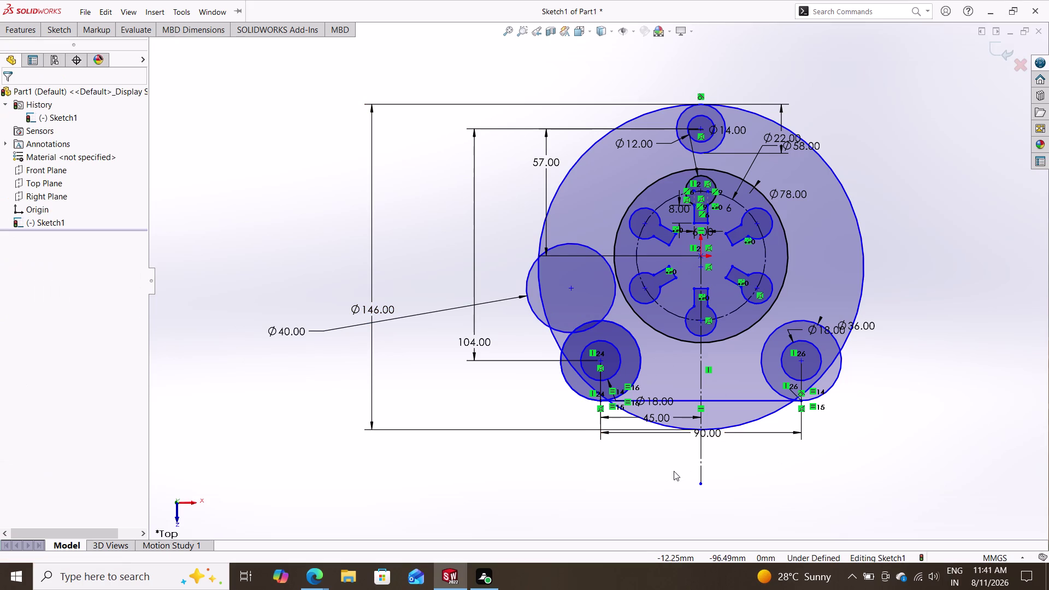
Make the Ø40 circle tangent to the lower-left lug circle.
click(565, 379)
click(561, 331)
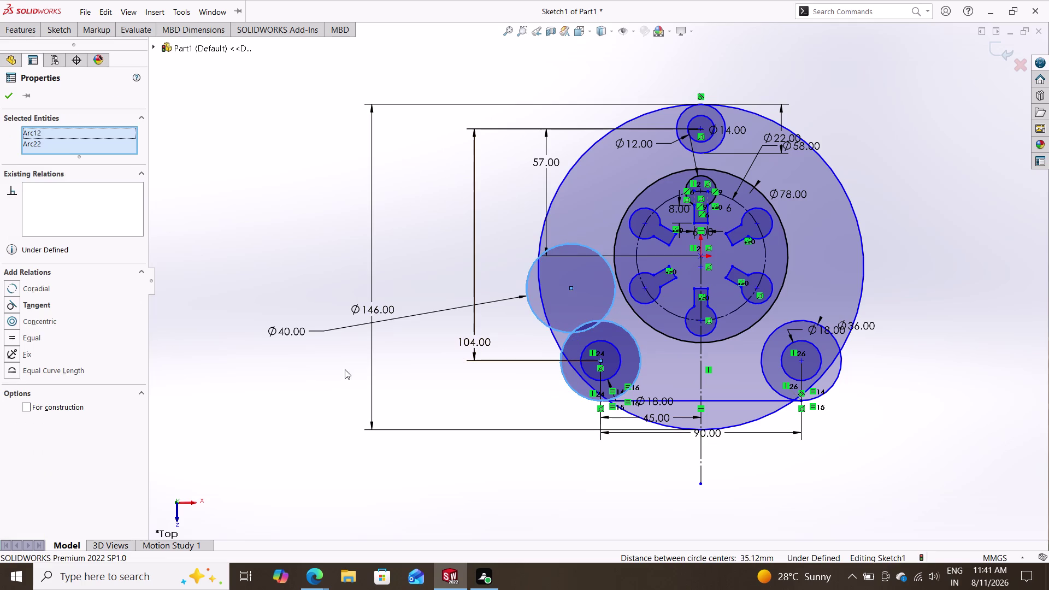
click(46, 300)
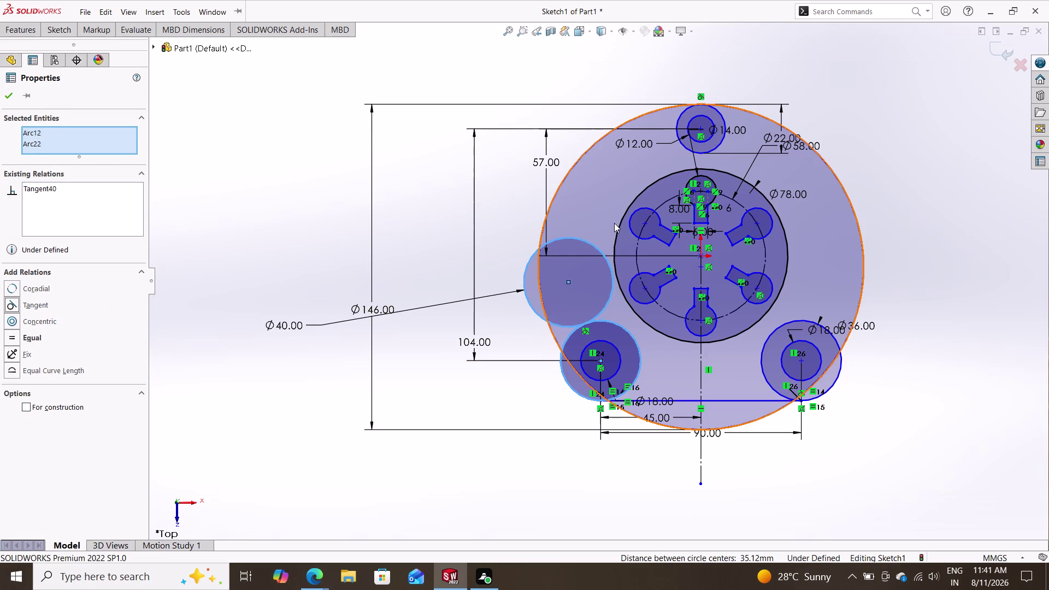
key(Escape)
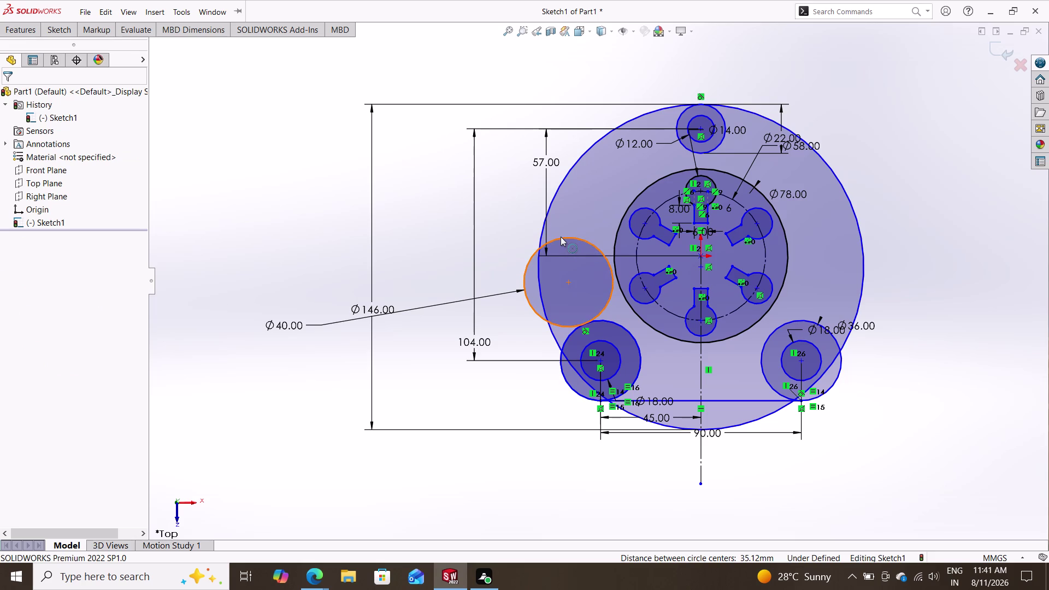
Make the Ø40 circle tangent to the inside of the outer Ø146 circle.
click(561, 237)
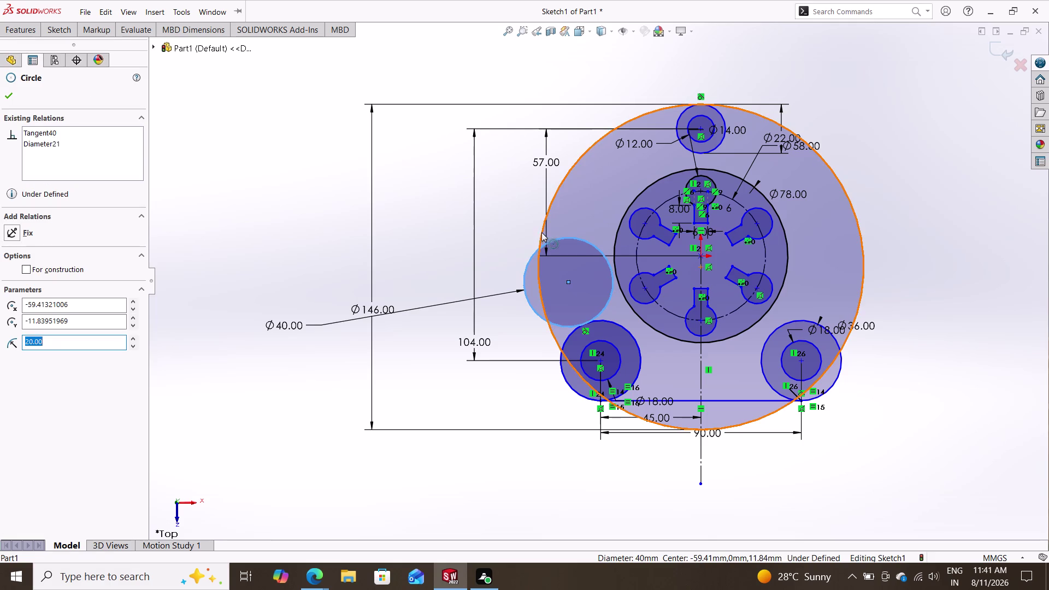
click(541, 234)
click(46, 304)
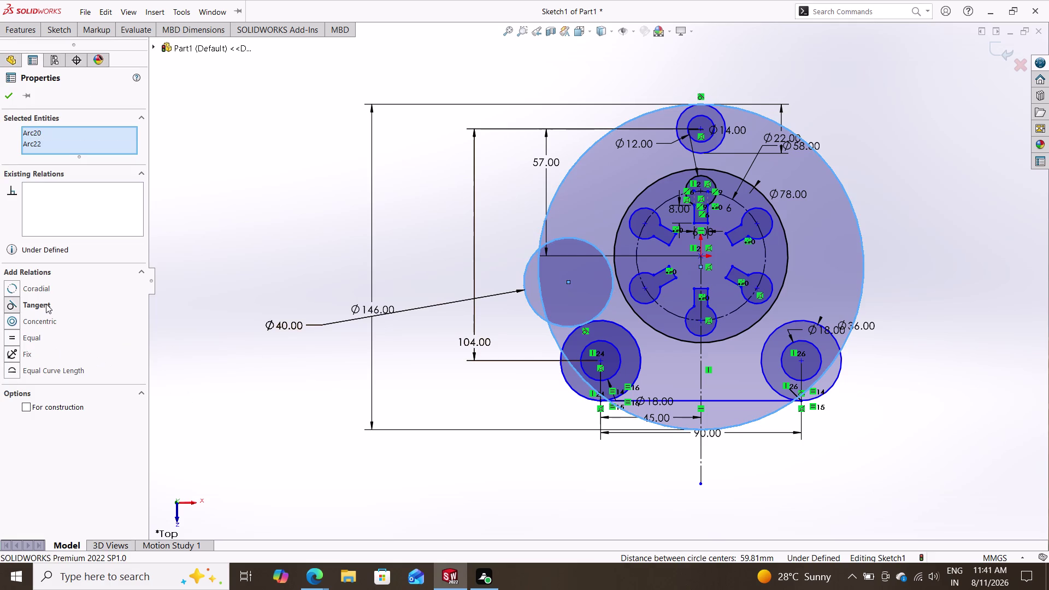
key(Escape)
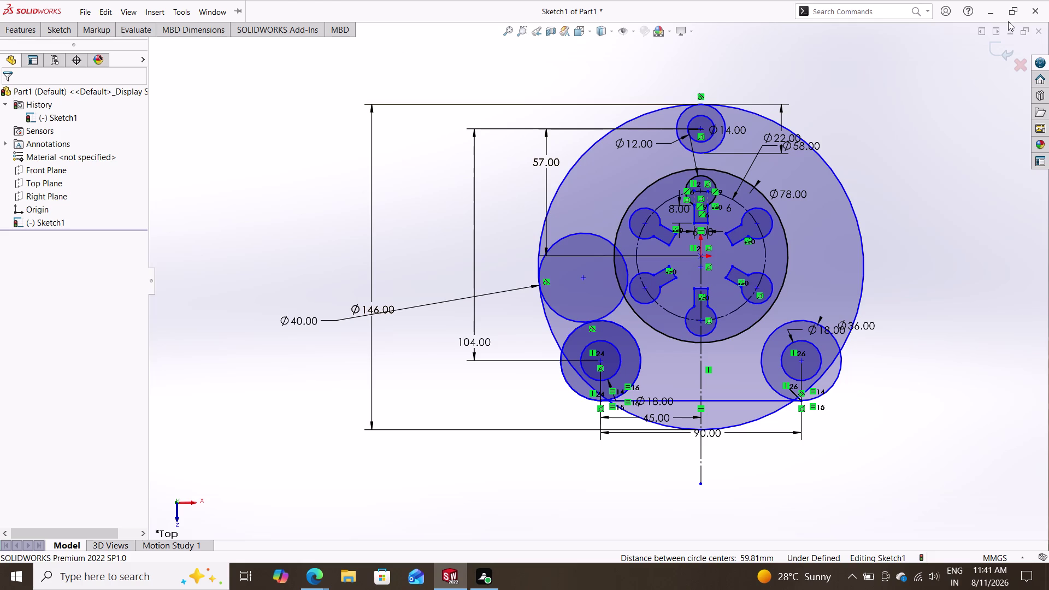
click(53, 31)
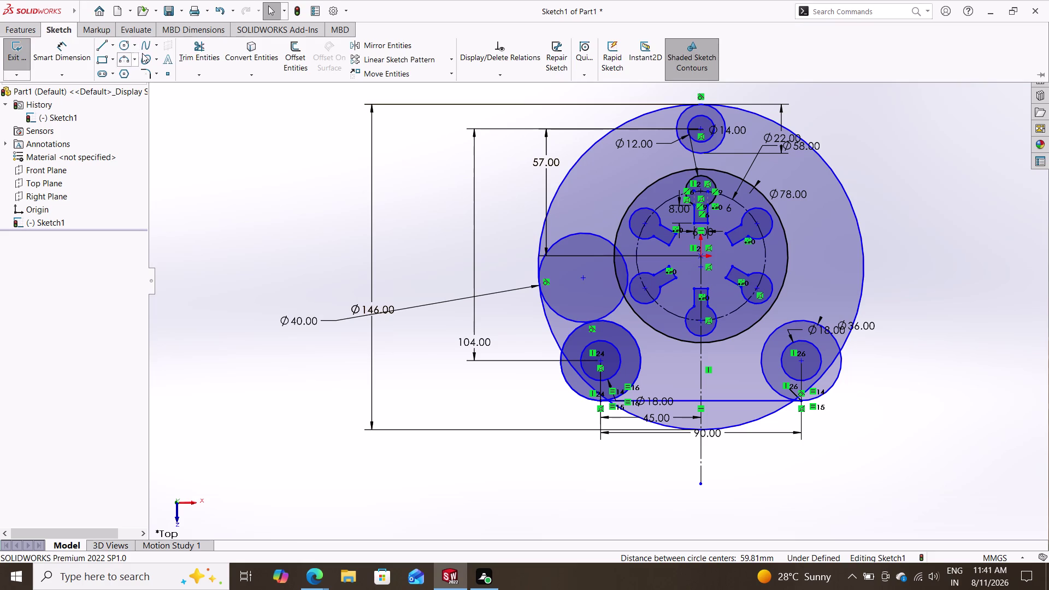
Power-trim the overlapping arcs of the outline around the Ø40 circle.
click(188, 43)
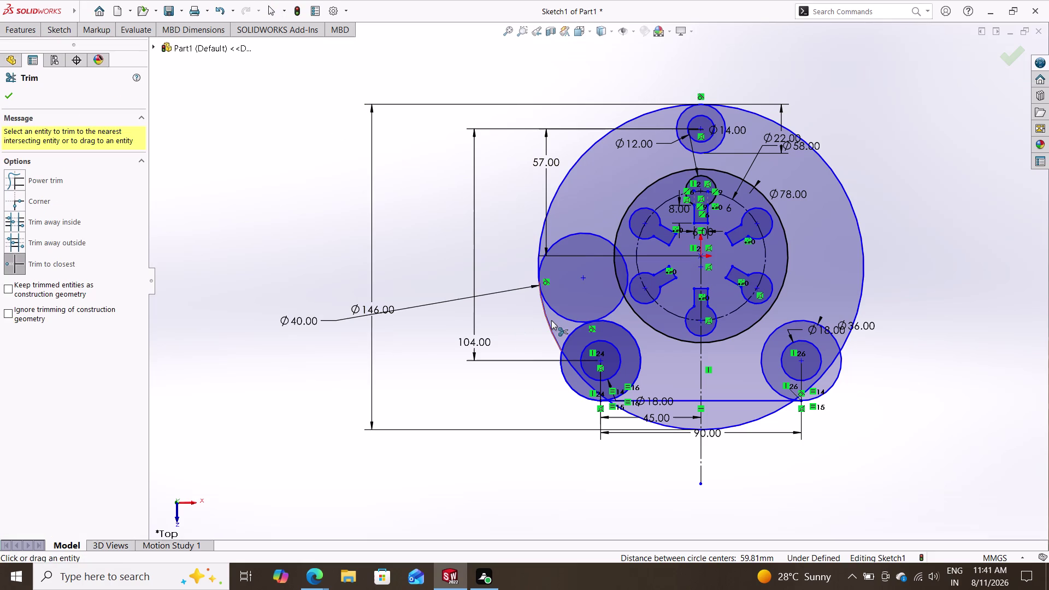
click(547, 322)
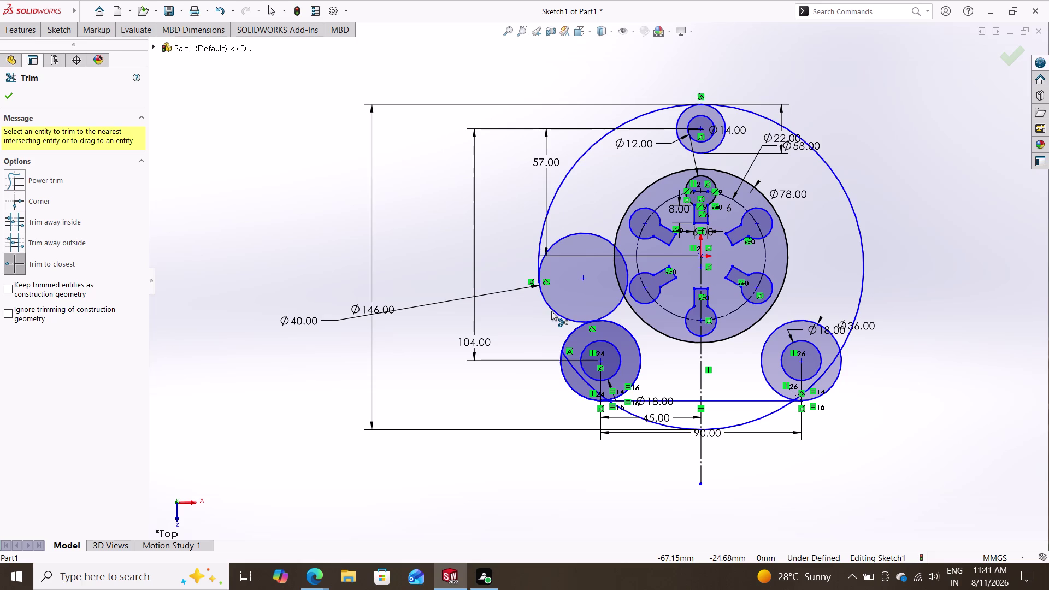
double_click(554, 309)
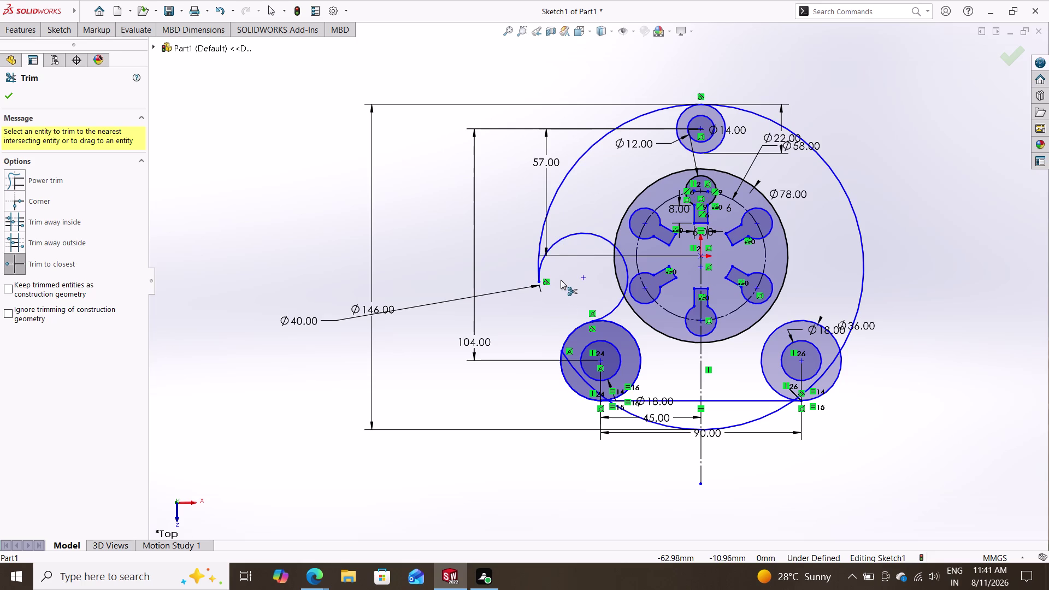
click(627, 267)
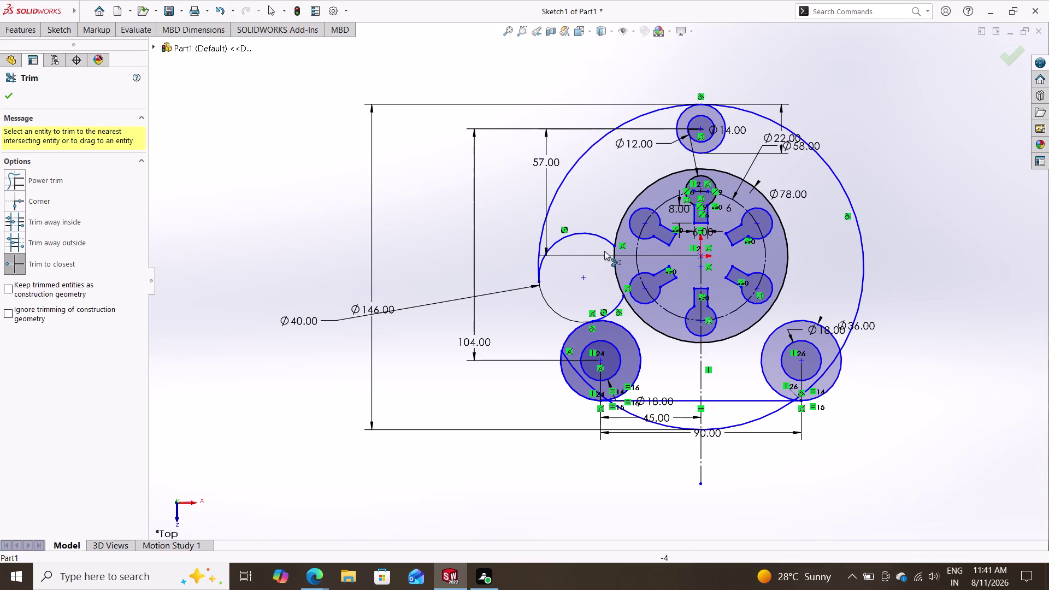
click(602, 236)
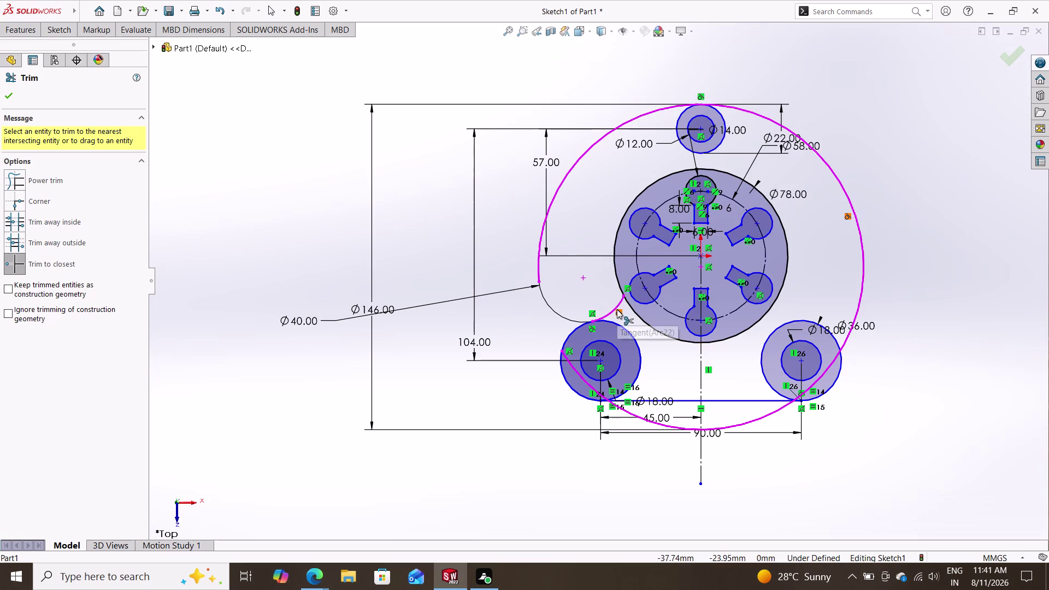
click(616, 309)
click(615, 308)
click(614, 313)
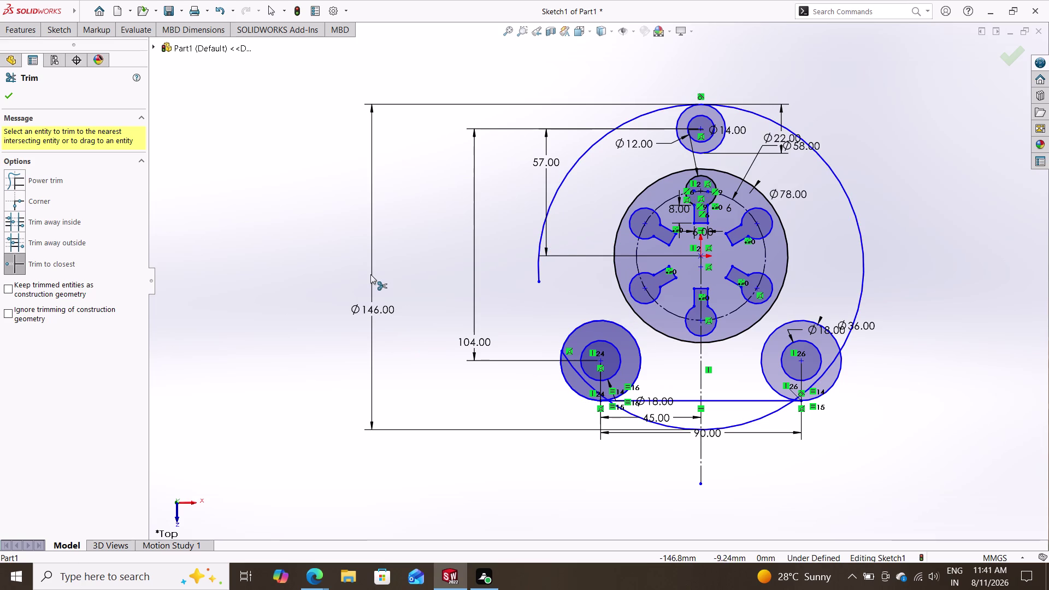
Undo all the trims to restore the full Ø146 outline.
key(ctrl+z)
key(ctrl+z)
key(ctrl+z)
key(ctrl+z)
key(ctrl+z)
key(ctrl+z)
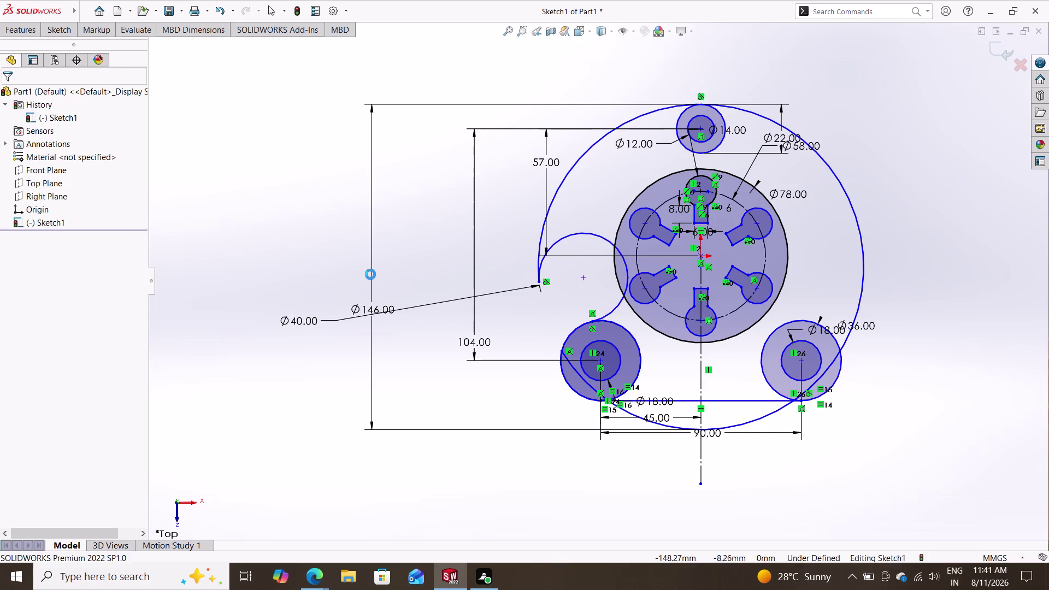
key(ctrl+z)
key(ctrl+z)
key(ctrl+z)
key(ctrl+z)
key(ctrl+z)
key(ctrl+z)
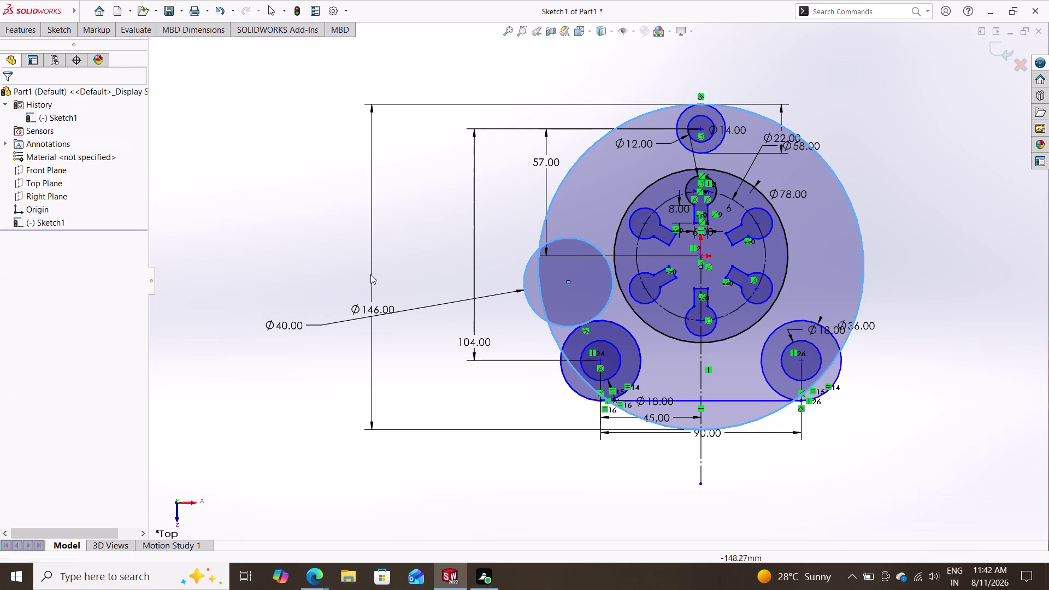
key(ctrl+z)
key(ctrl+z)
key(ctrl+z)
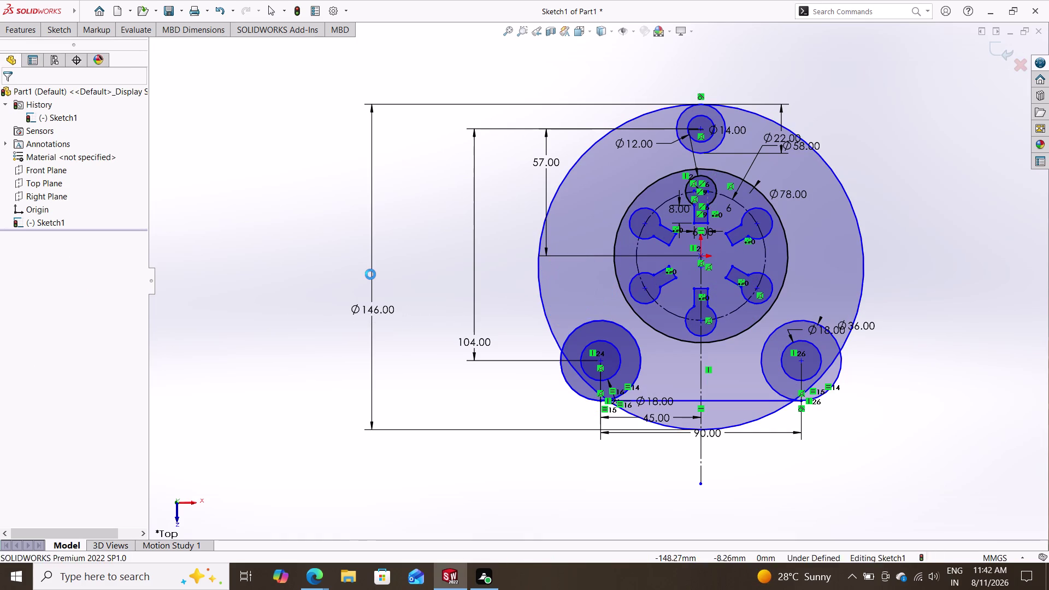
key(ctrl+z)
Undo recent edits repeatedly until the stray Ø146 outline and Ø40 circle are gone.
key(ctrl+z)
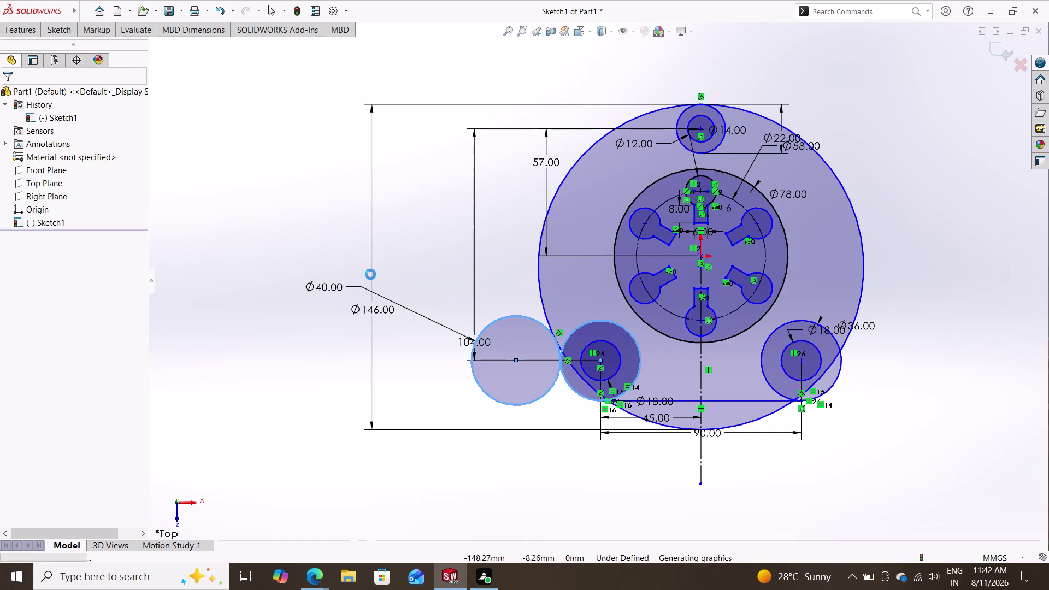
key(ctrl+z)
key(ctrl+z)
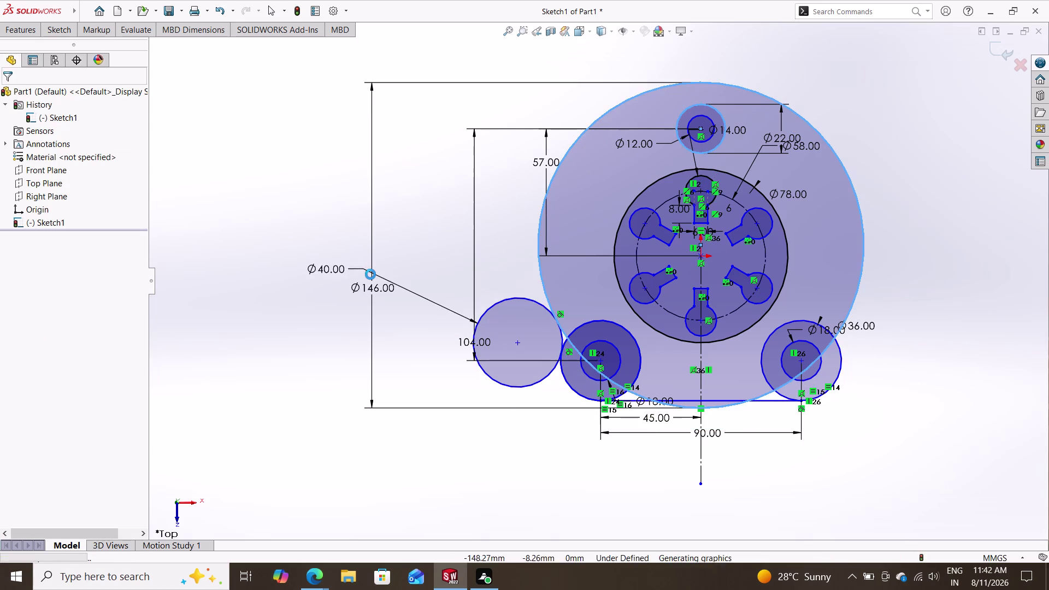
key(ctrl+z)
key(ctrl+z)
key(ctrl+z)
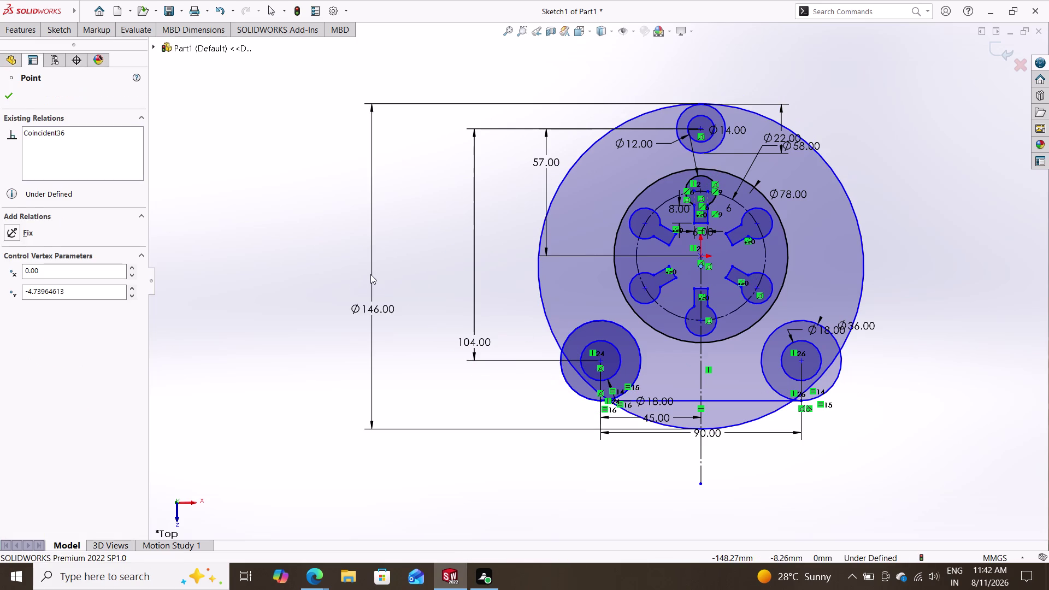
key(ctrl+z)
key(ctrl+z)
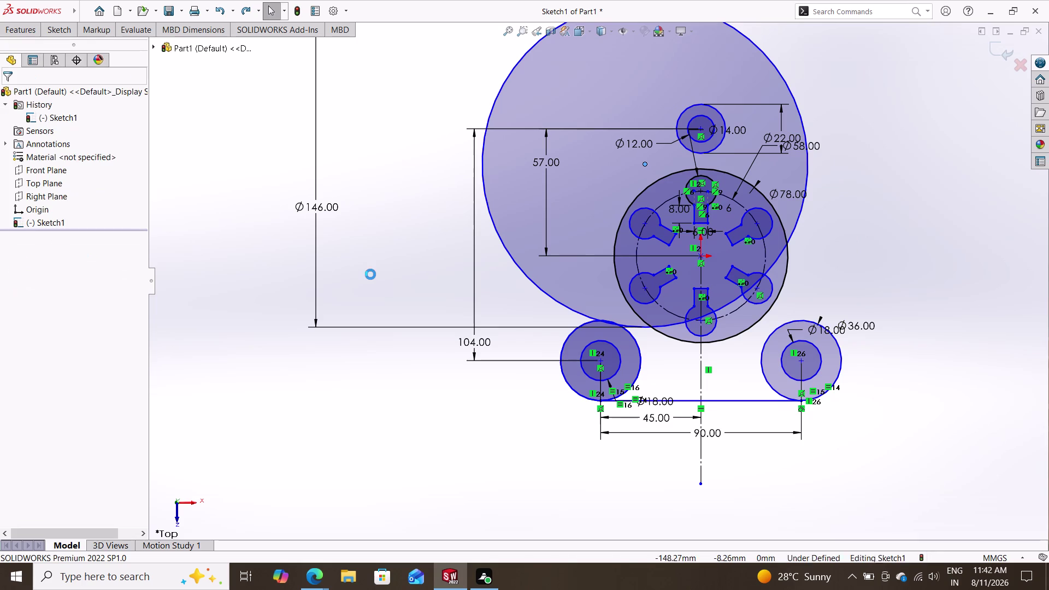
key(ctrl+z)
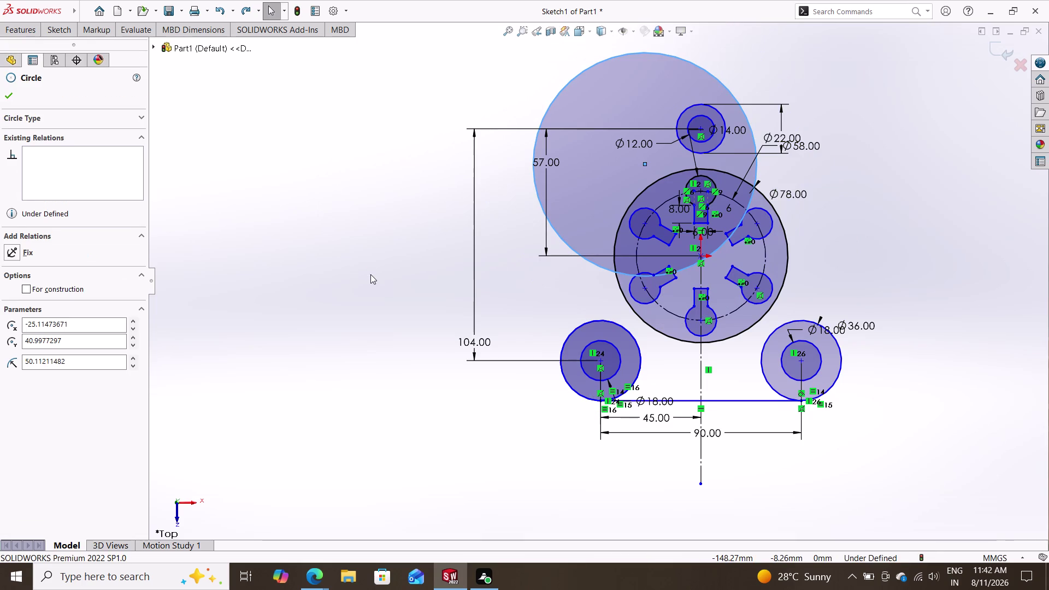
key(ctrl+z)
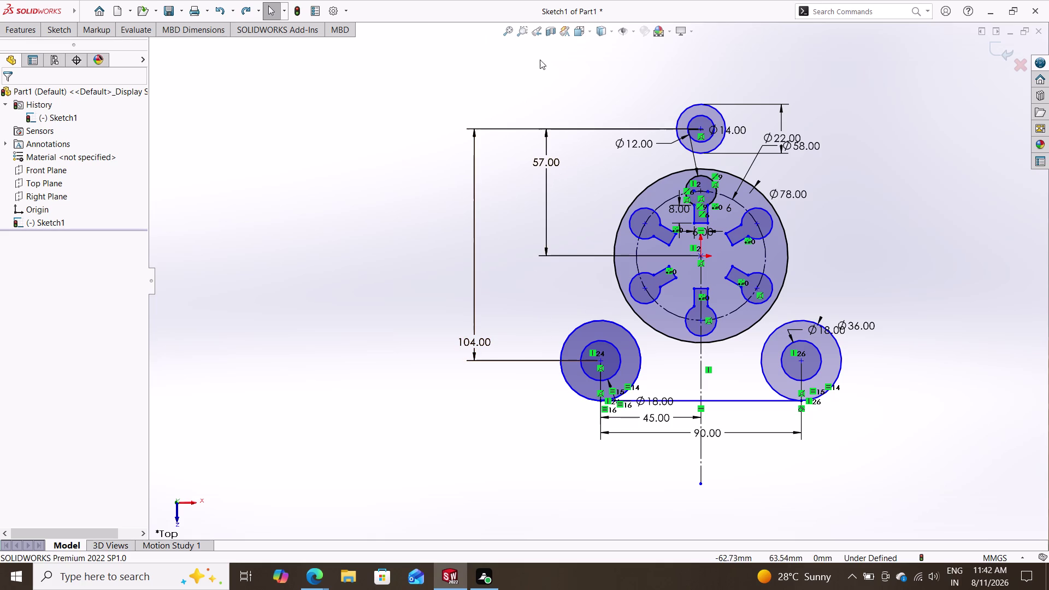
click(51, 28)
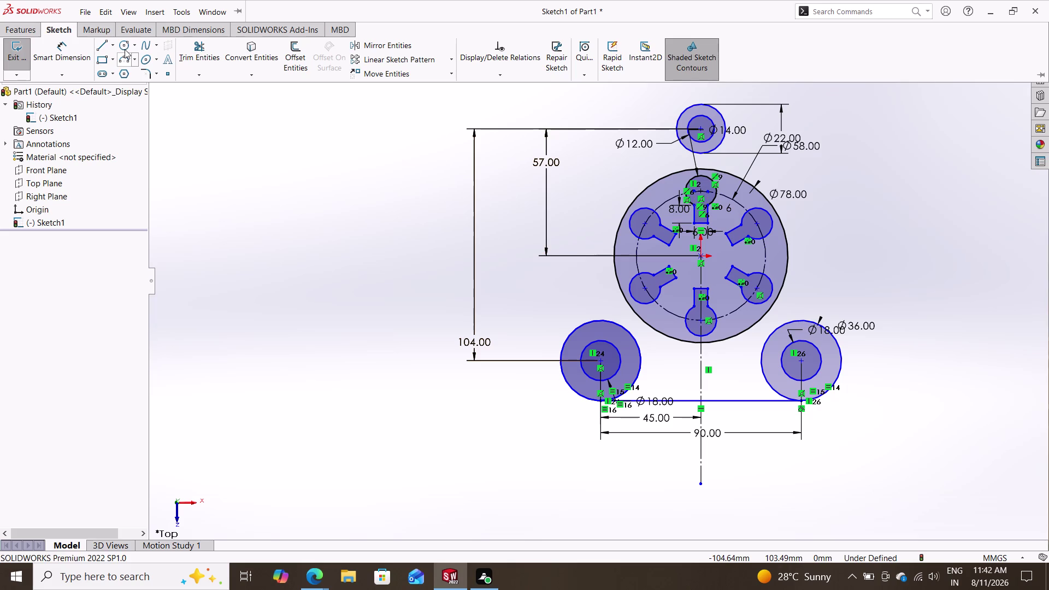
Draw a large circle and drag it over the hub and top boss.
click(124, 49)
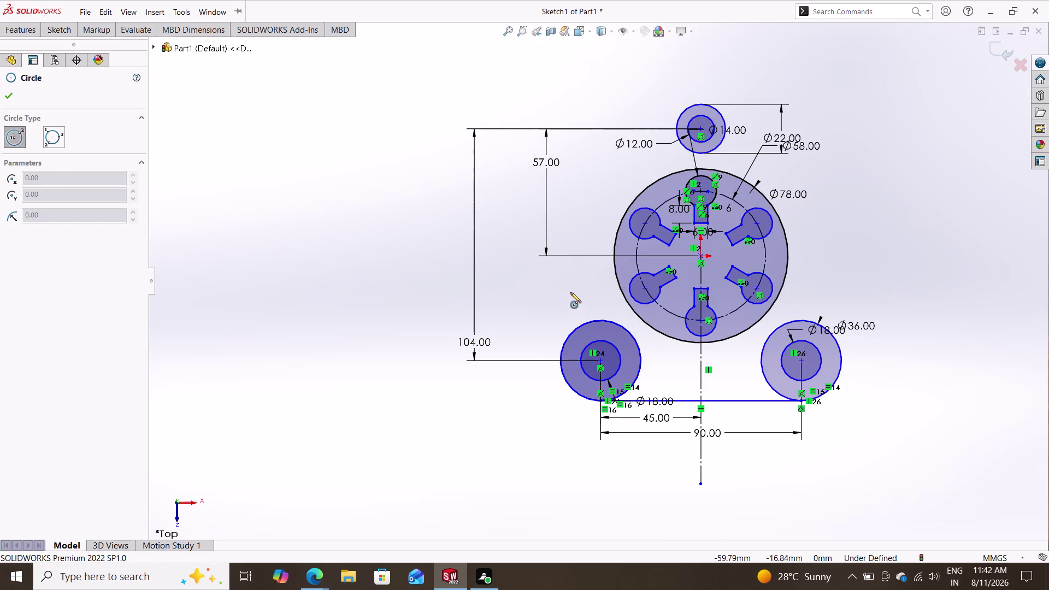
click(633, 116)
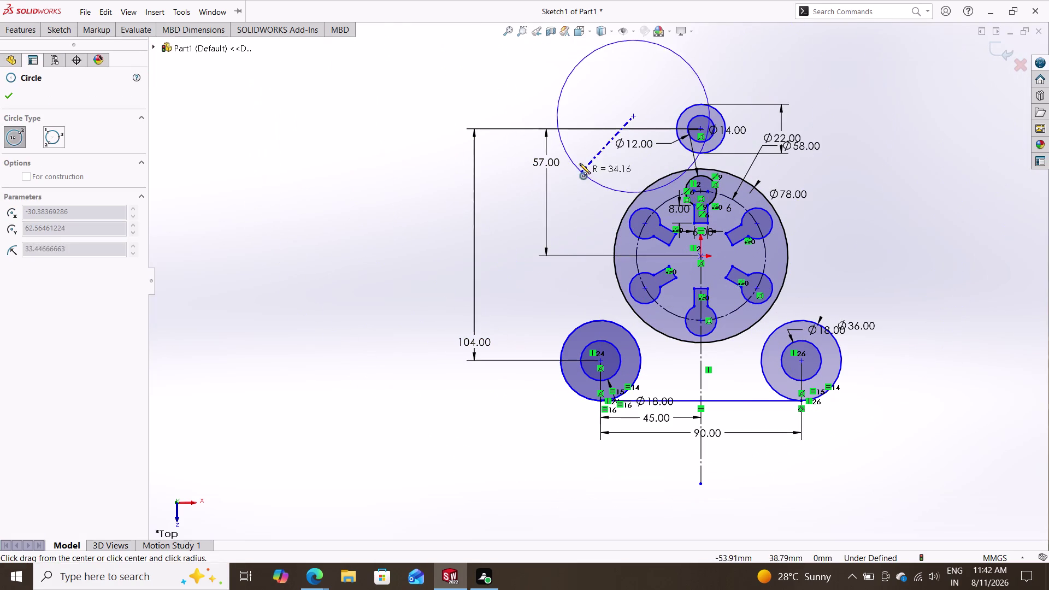
click(579, 209)
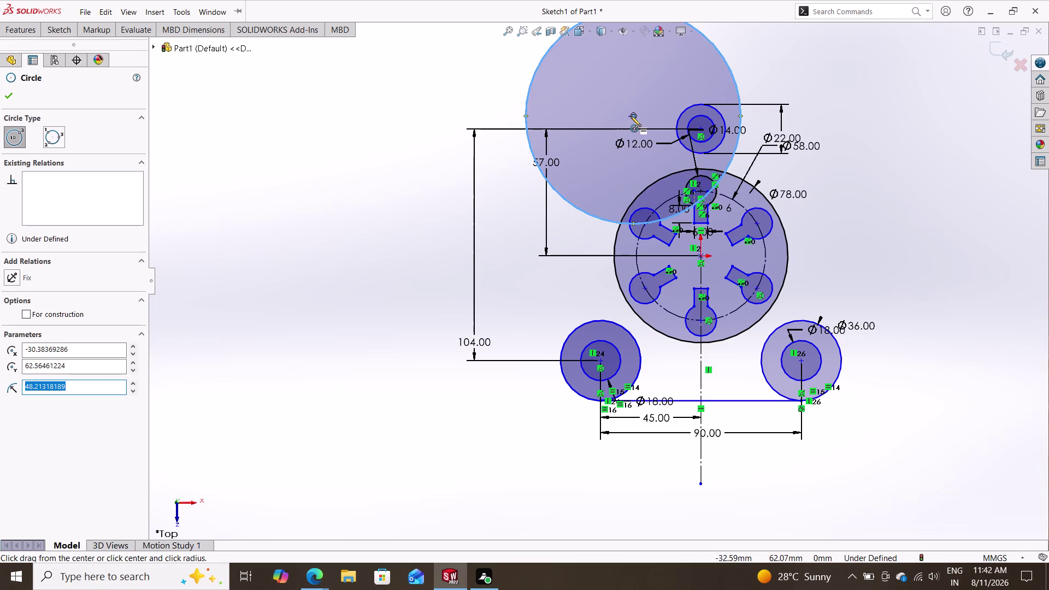
click(630, 116)
drag(631, 116, 663, 191)
click(662, 191)
key(Escape)
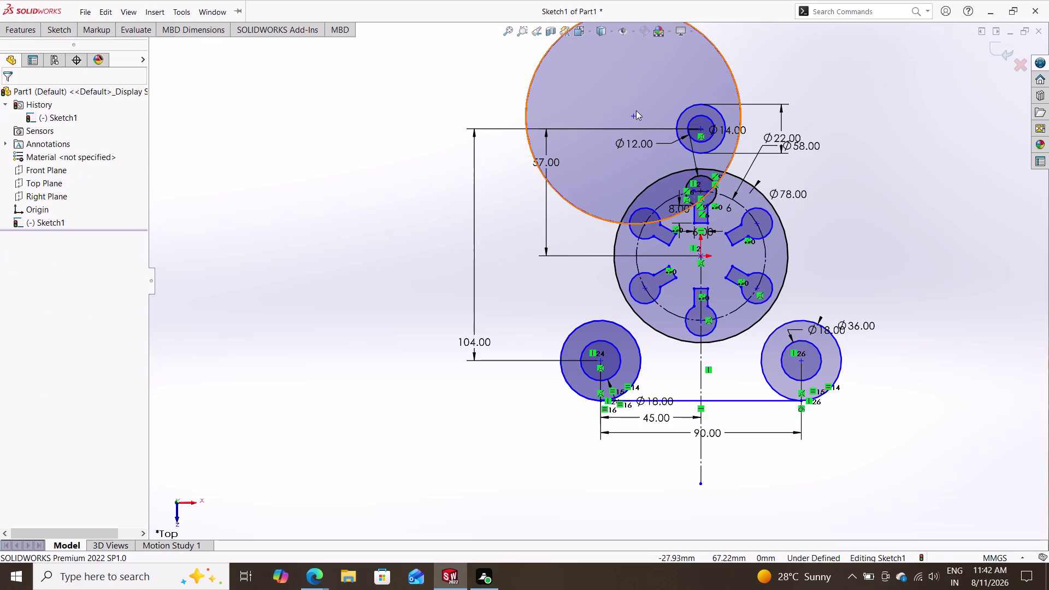
drag(634, 118, 691, 203)
key(Escape)
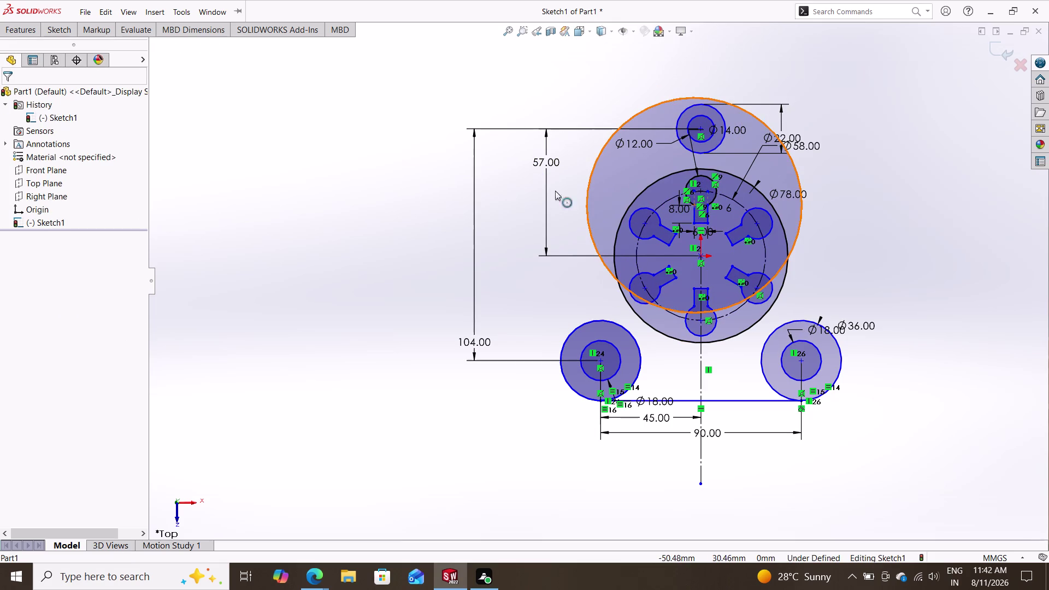
click(52, 35)
click(68, 49)
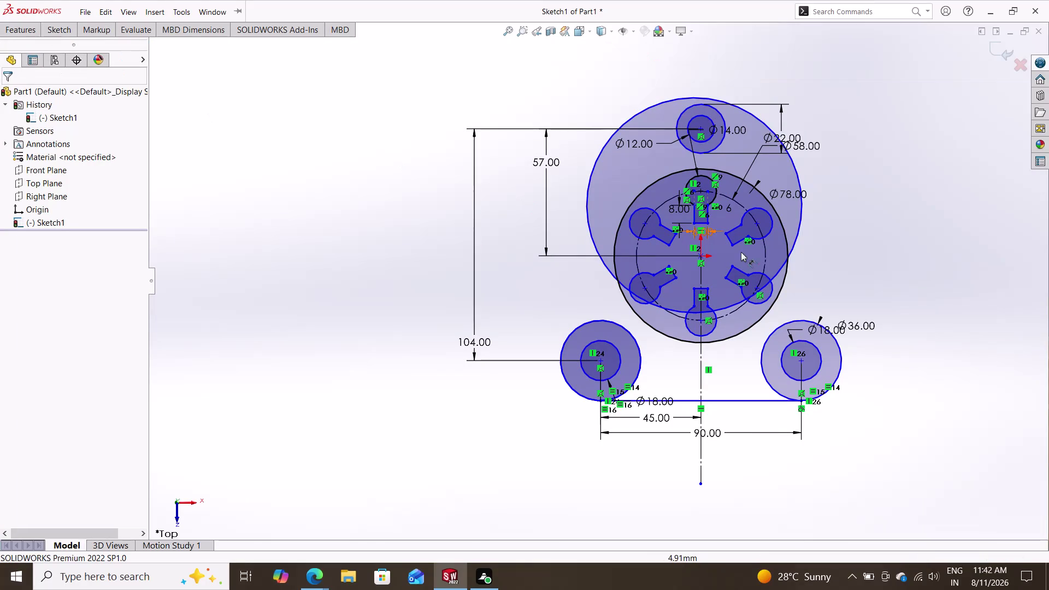
Dimension the large circle's diameter as 73+73, giving Ø146.
click(590, 224)
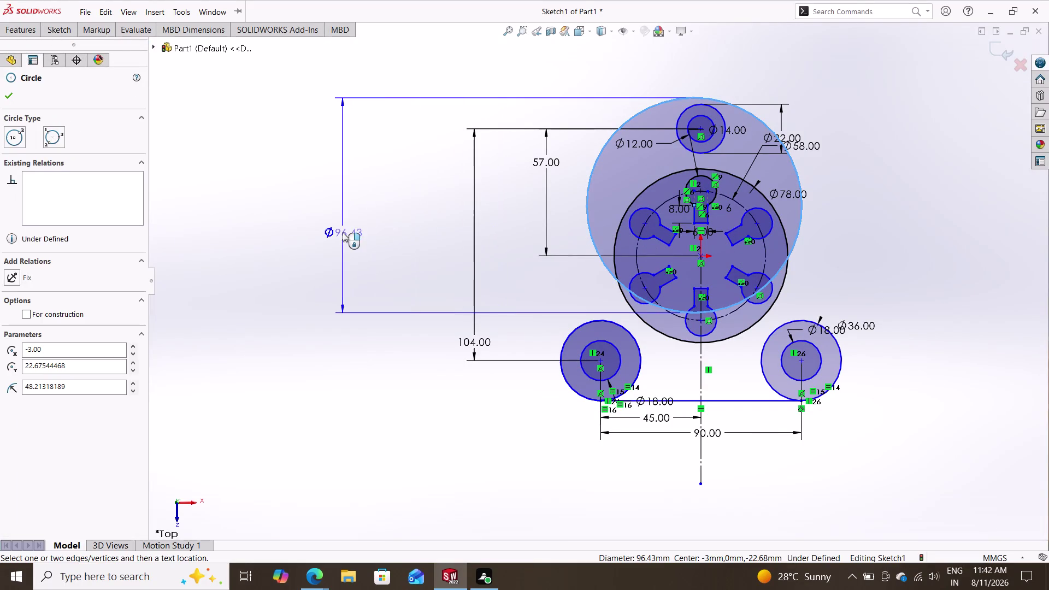
click(343, 232)
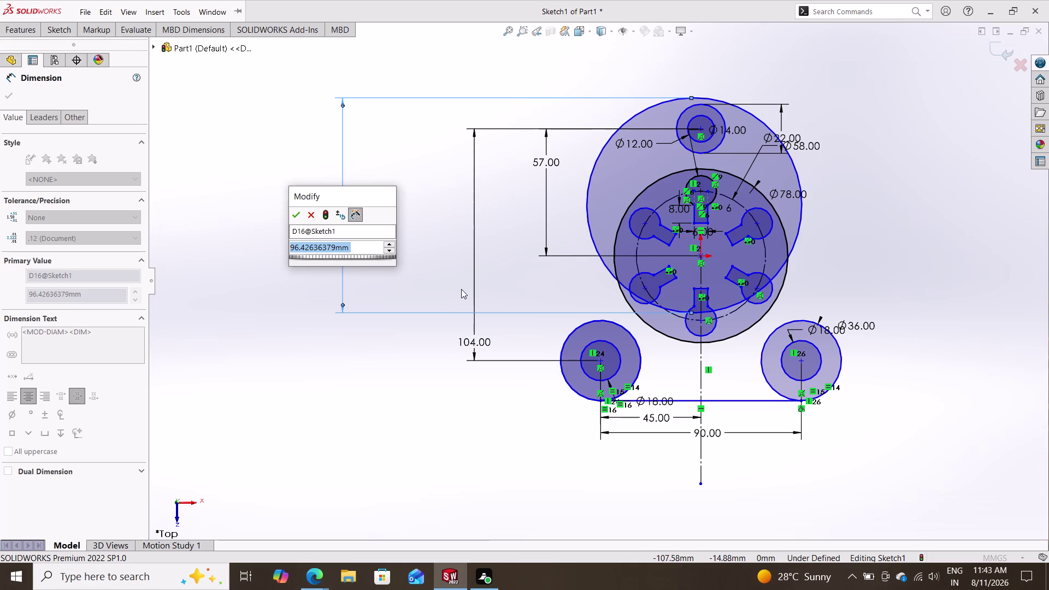
text(73)
text(+7)
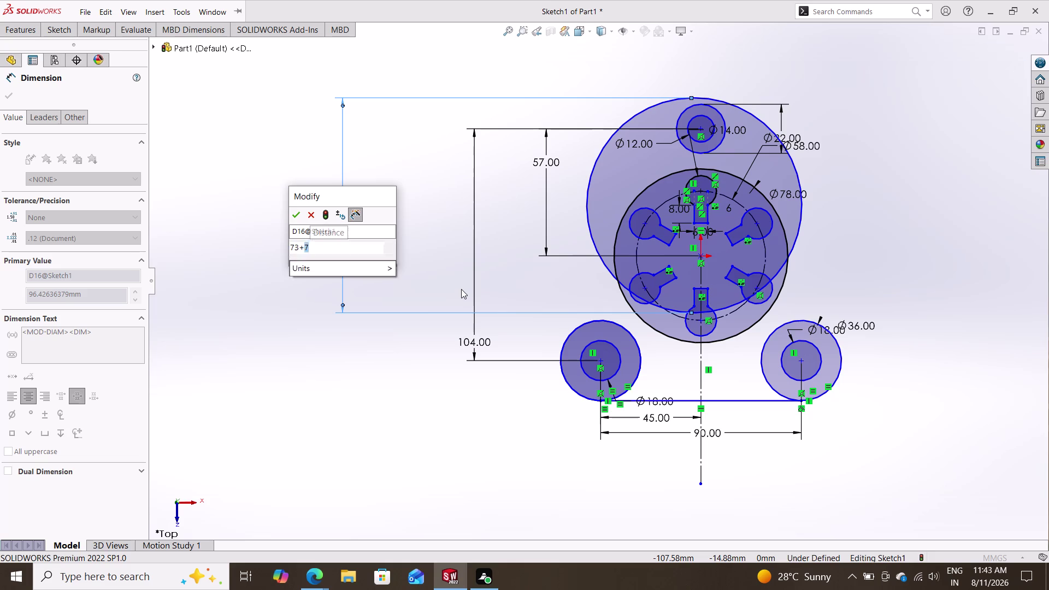
text(3)
key(Return)
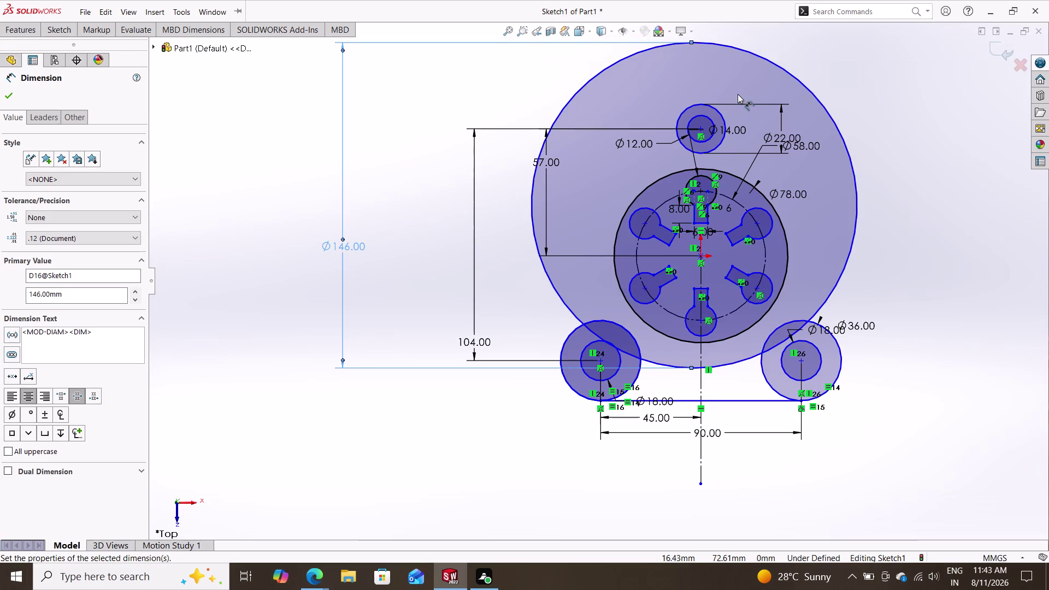
key(Escape)
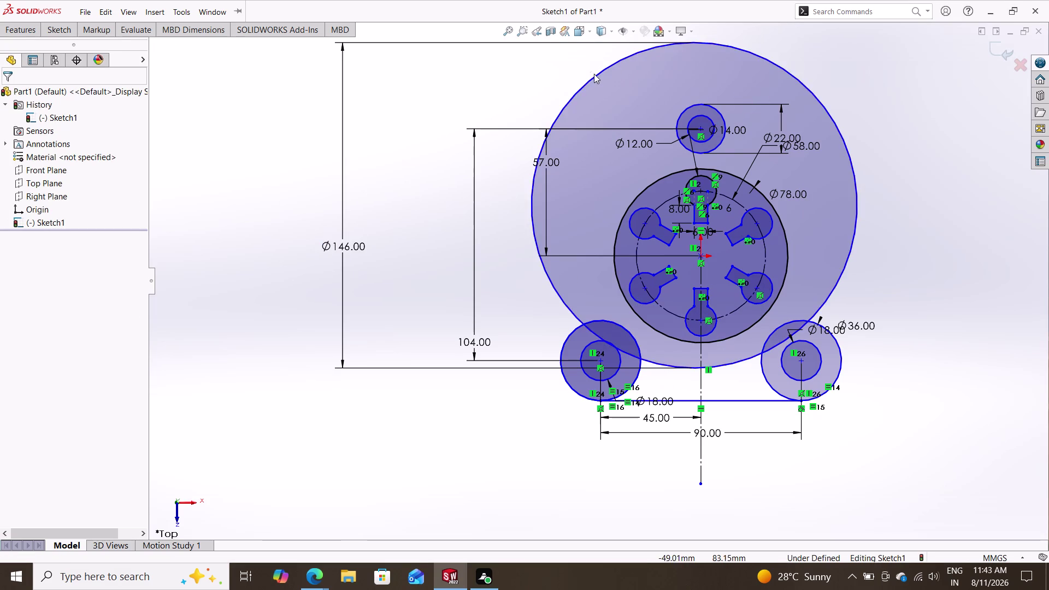
click(594, 75)
click(680, 112)
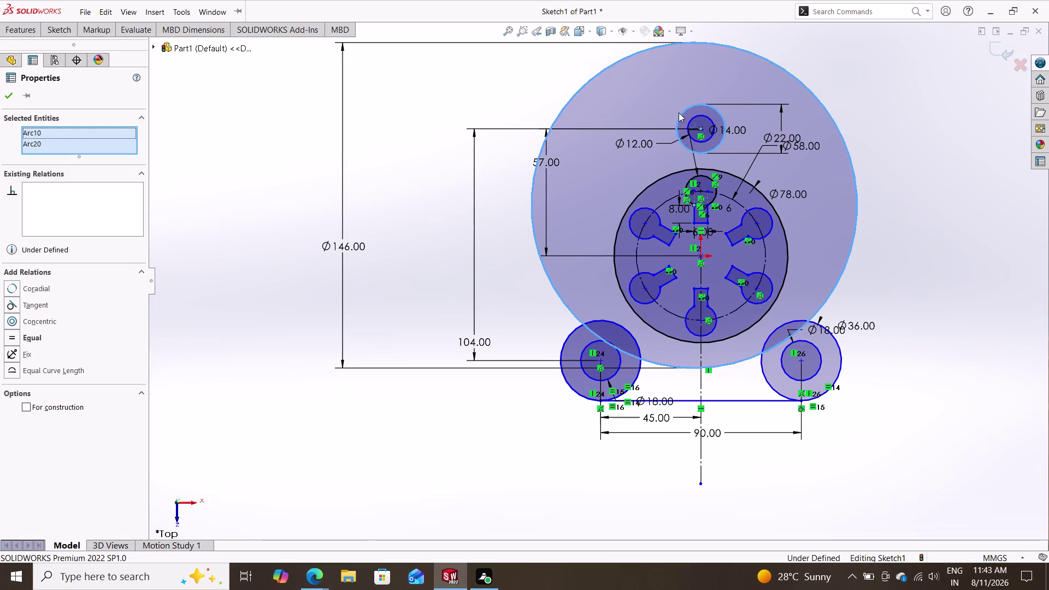
click(53, 304)
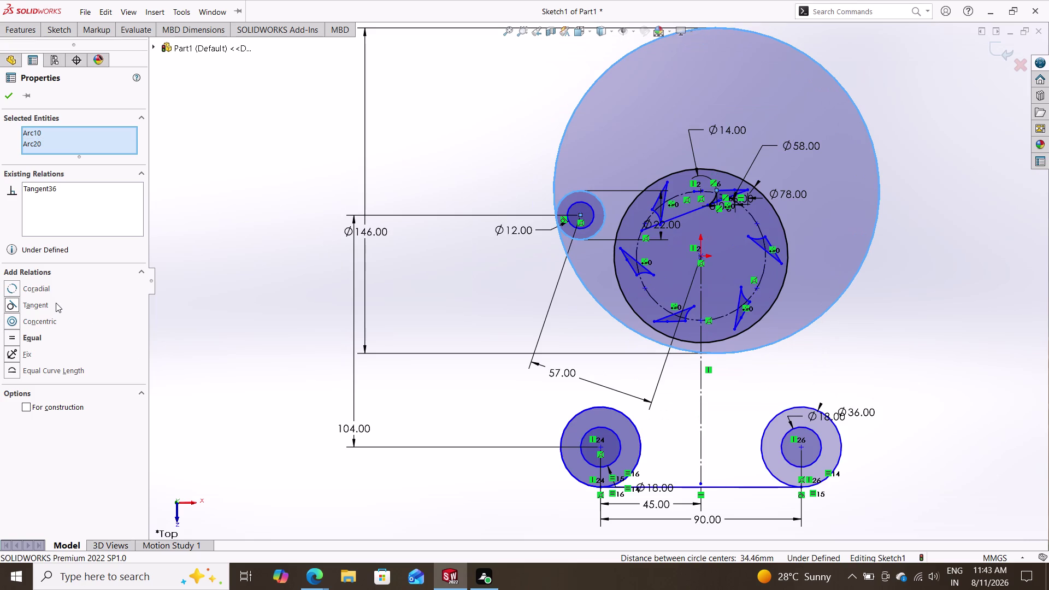
key(ctrl+z)
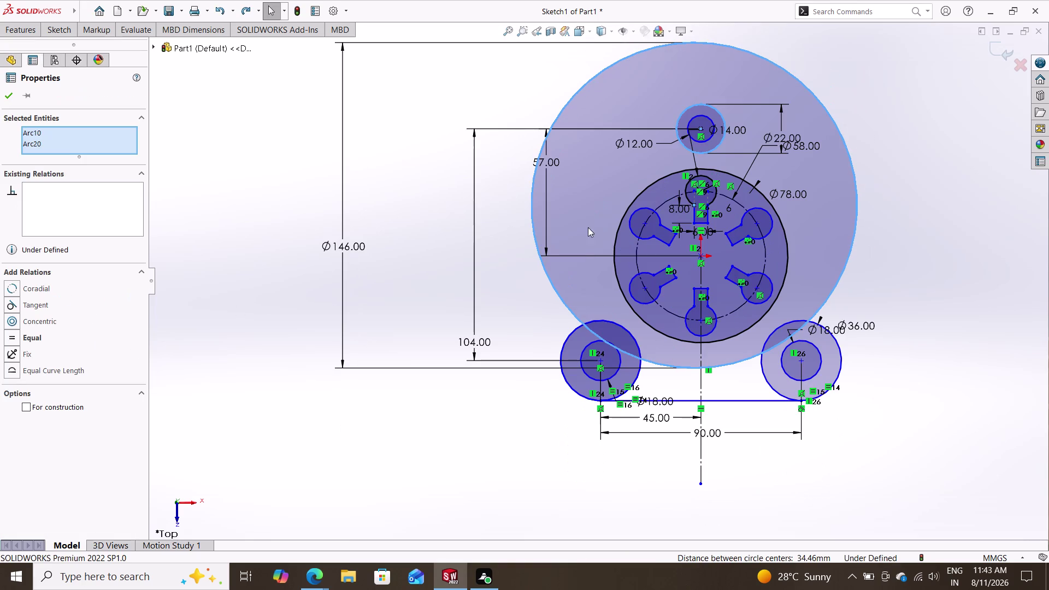
key(Escape)
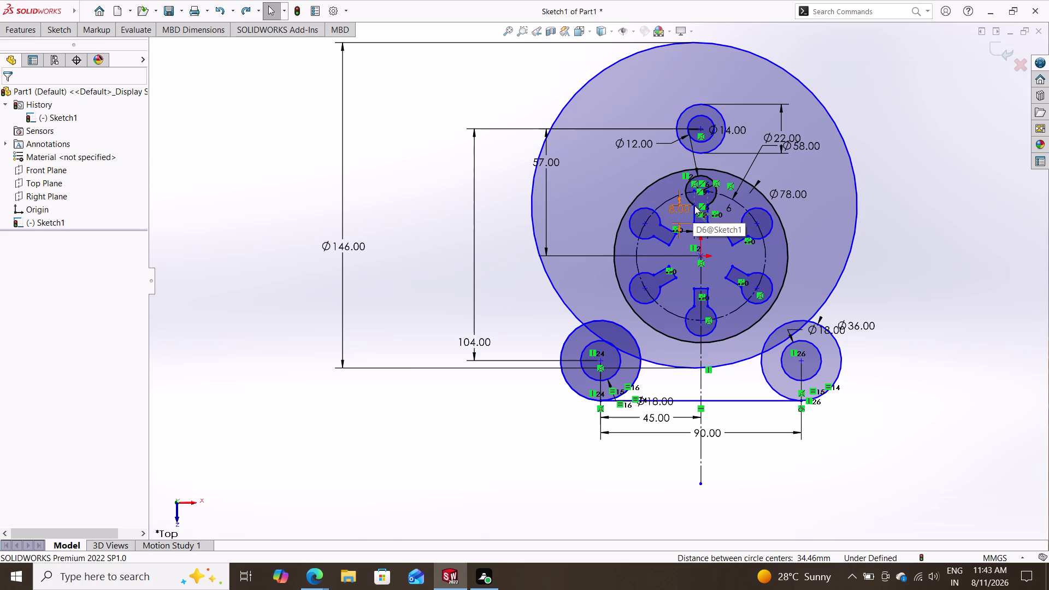
click(856, 195)
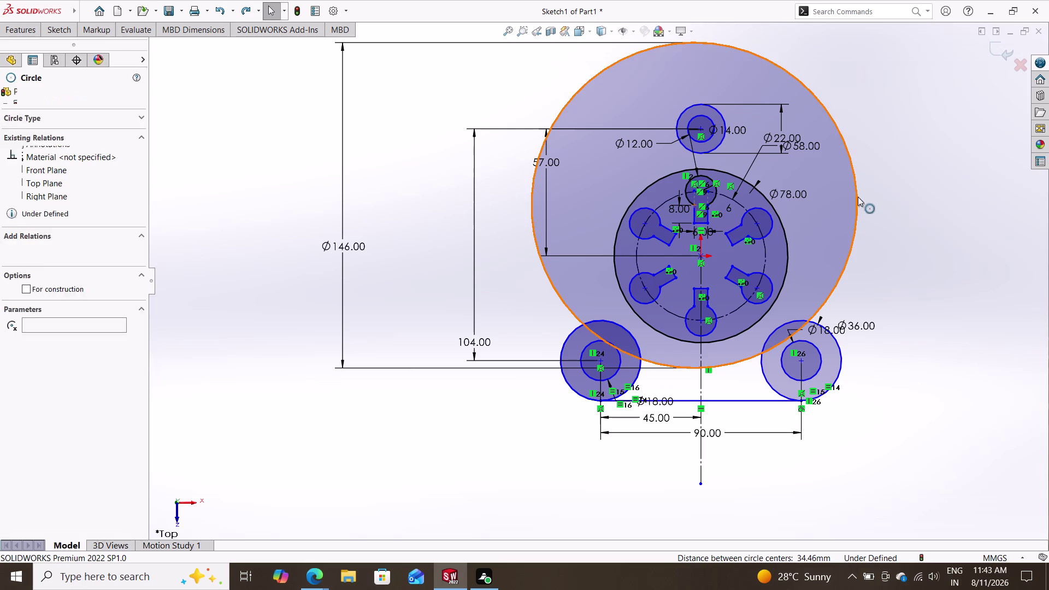
click(695, 201)
drag(696, 201, 703, 235)
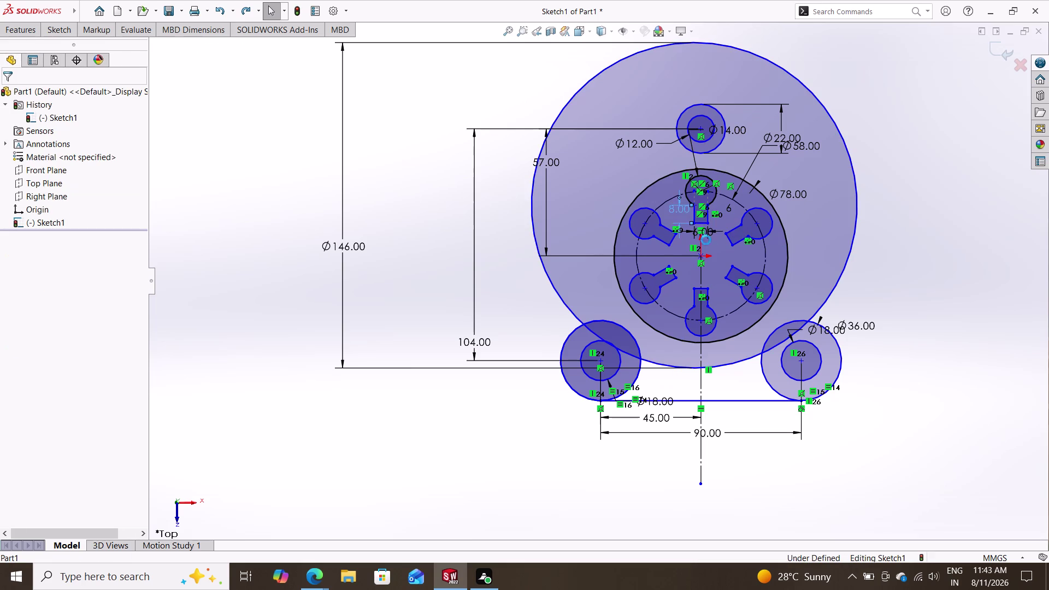
drag(703, 235, 710, 251)
key(Escape)
key(Escape)
scroll(down, 3)
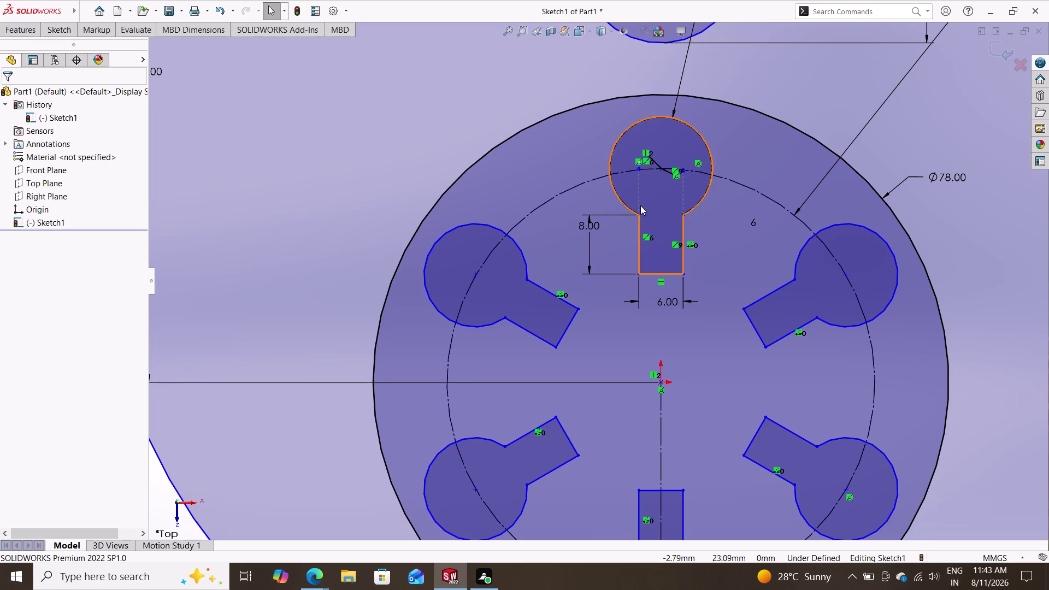
Zoom in and select the outer circle, accidentally dragging slot profile points.
scroll(up, 3)
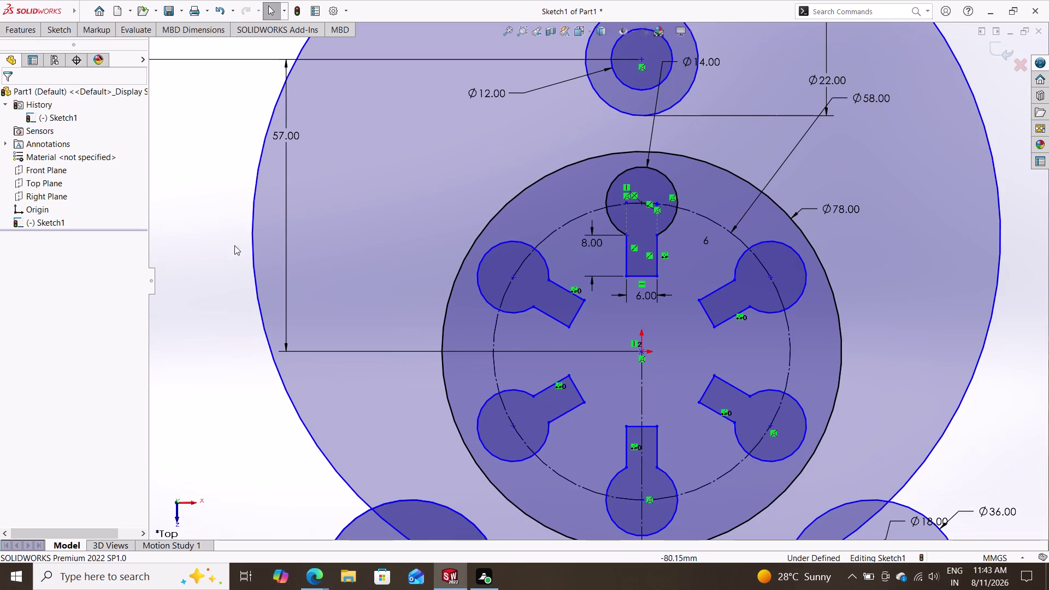
click(252, 247)
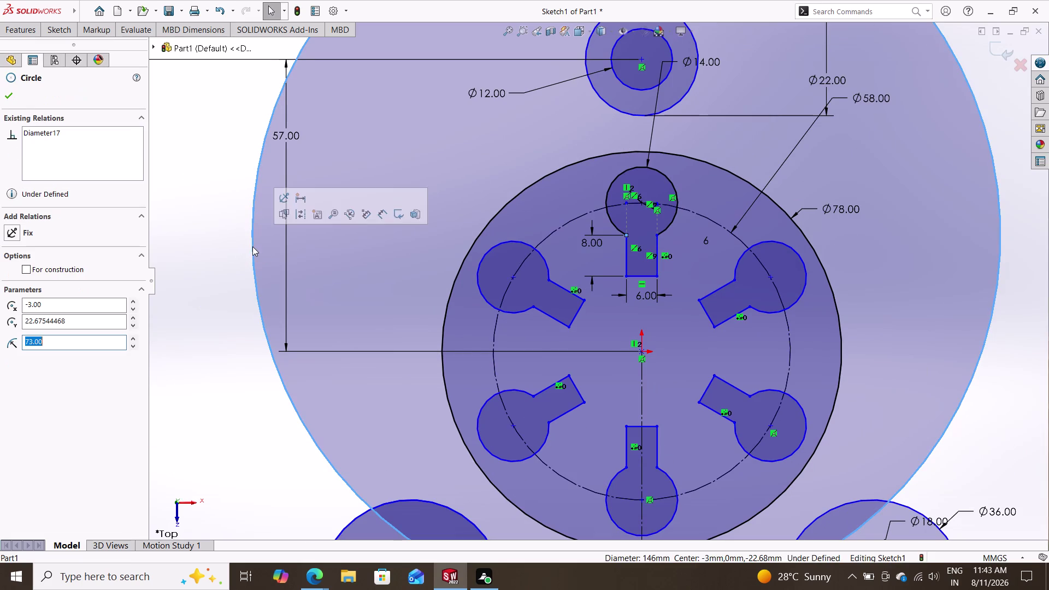
drag(625, 233, 746, 277)
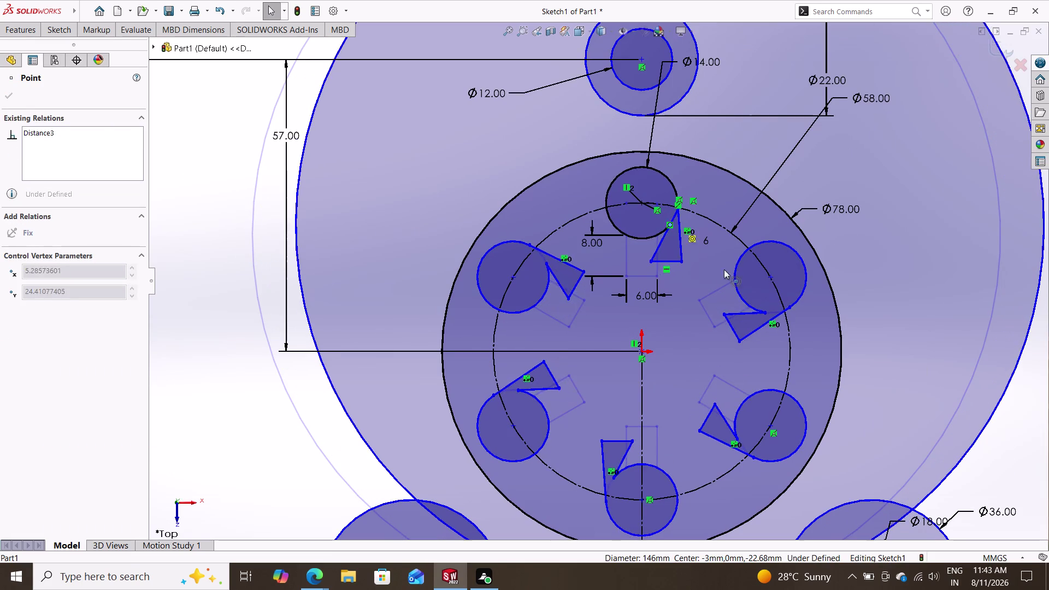
drag(746, 276, 692, 315)
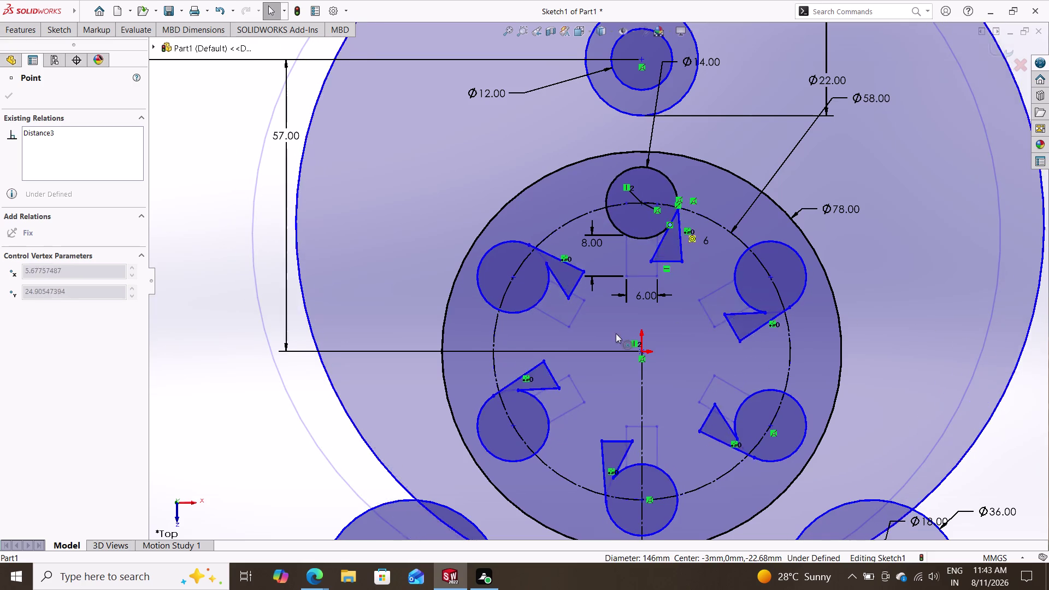
drag(692, 315, 599, 338)
click(598, 337)
key(Escape)
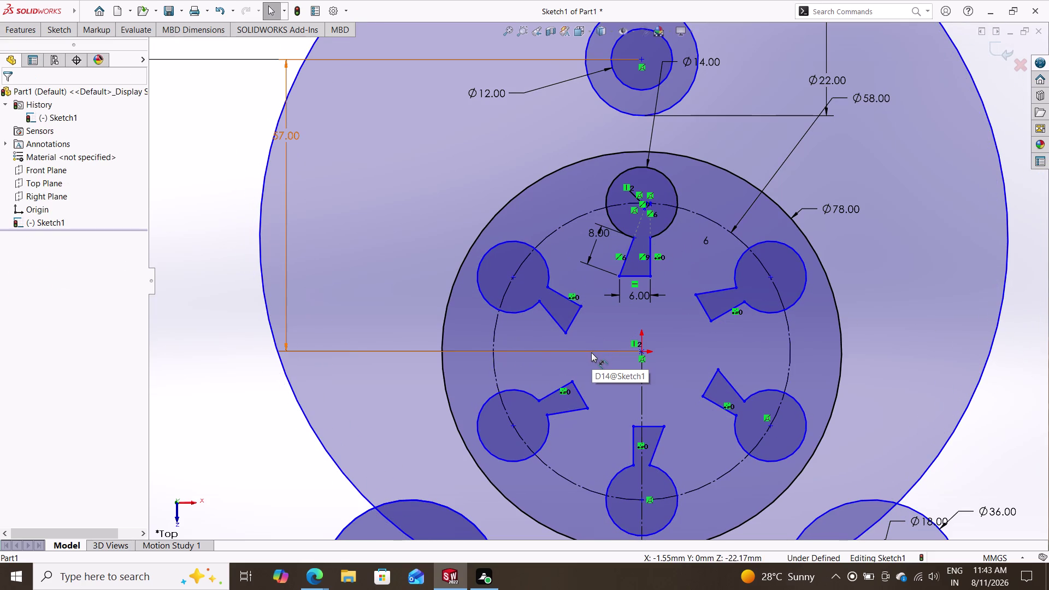
Undo back past the Ø146 change, leaving the outer circle about Ø96.4.
key(ctrl+z)
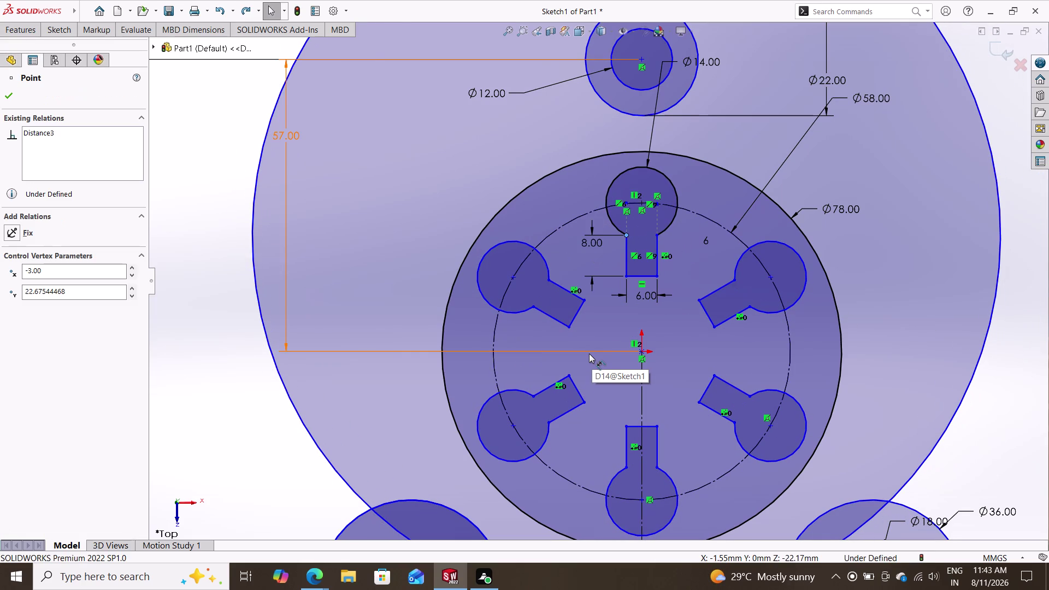
scroll(up, 3)
key(ctrl+z)
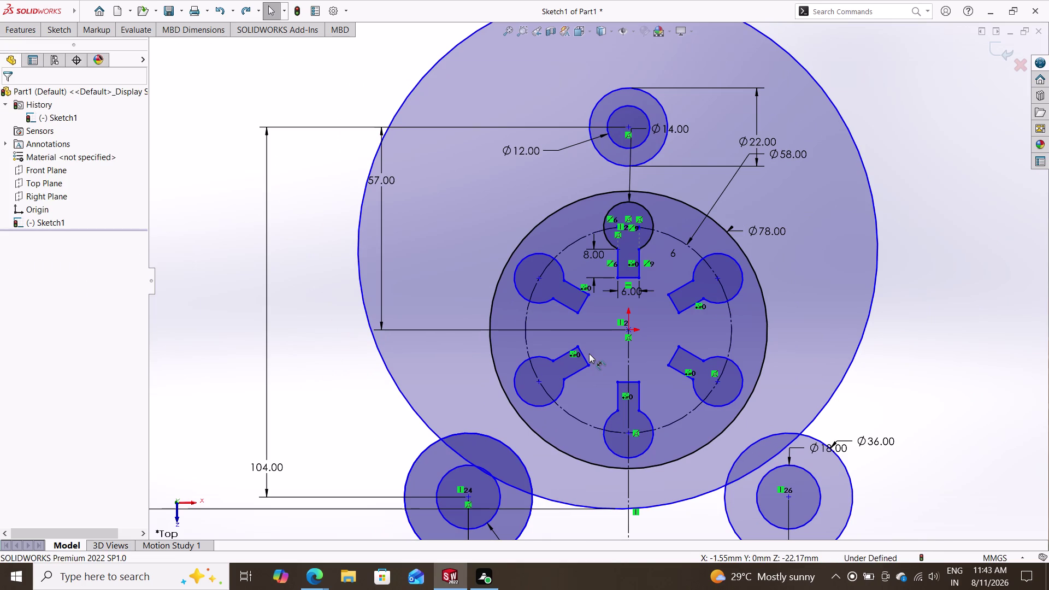
key(ctrl+z)
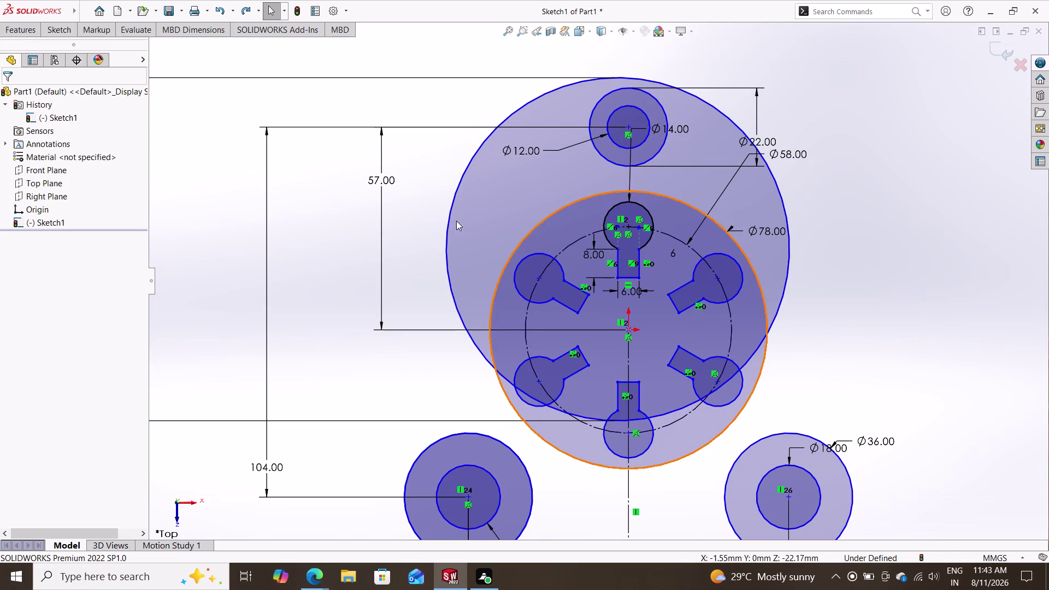
click(445, 234)
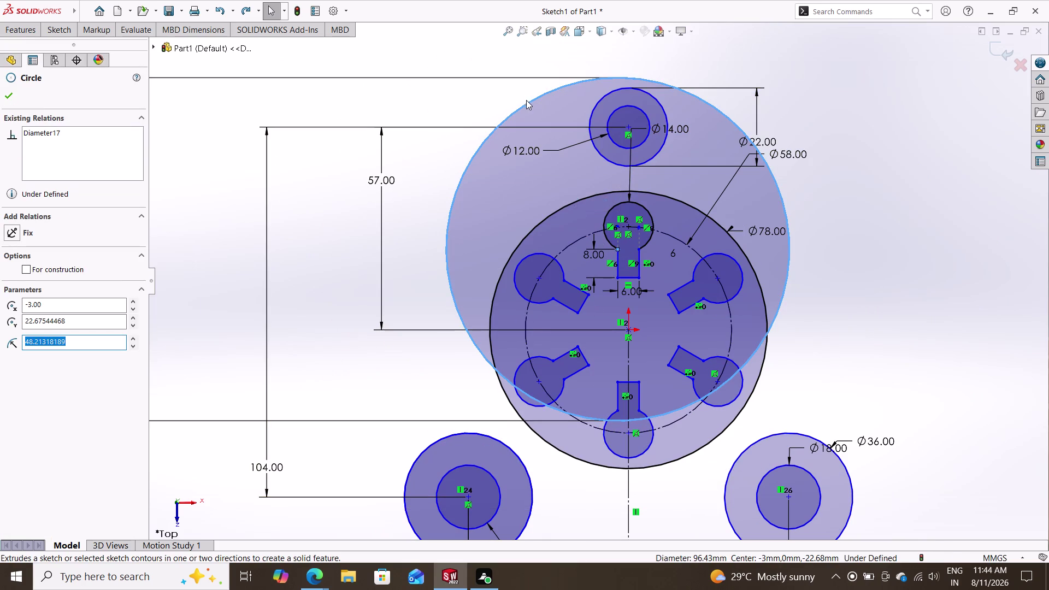
Undo stray changes and resize the large circle around the hub.
drag(528, 102, 526, 236)
key(Escape)
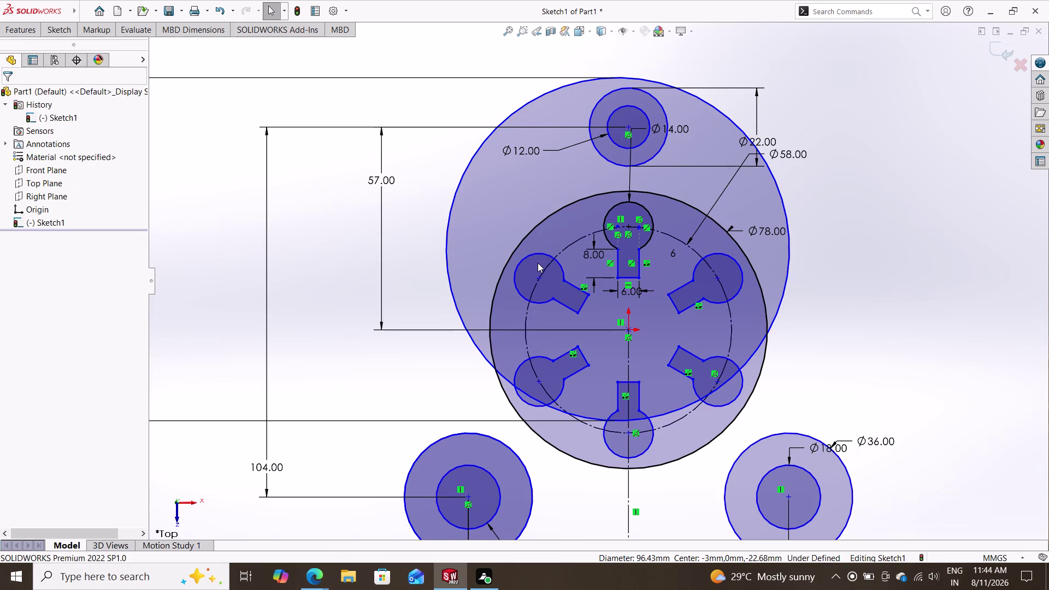
key(ctrl+z)
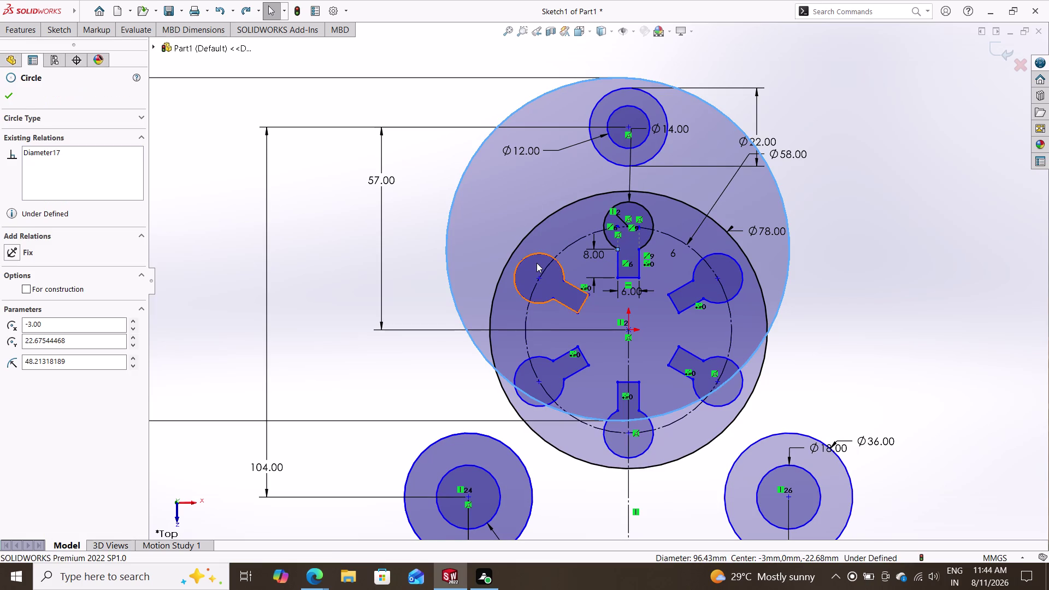
key(ctrl+z)
key(ctrl+z)
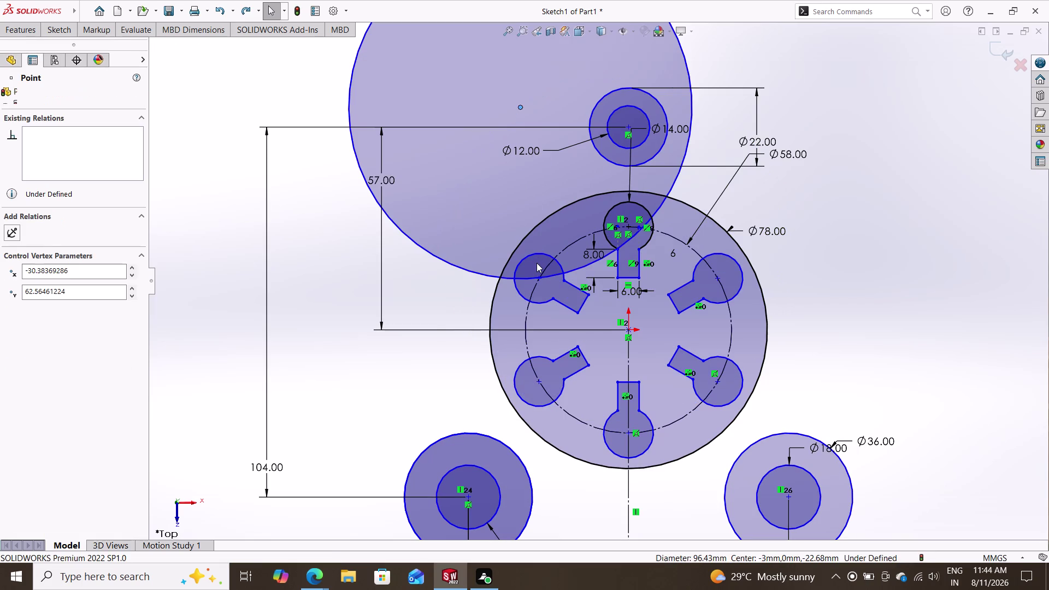
drag(519, 105, 556, 240)
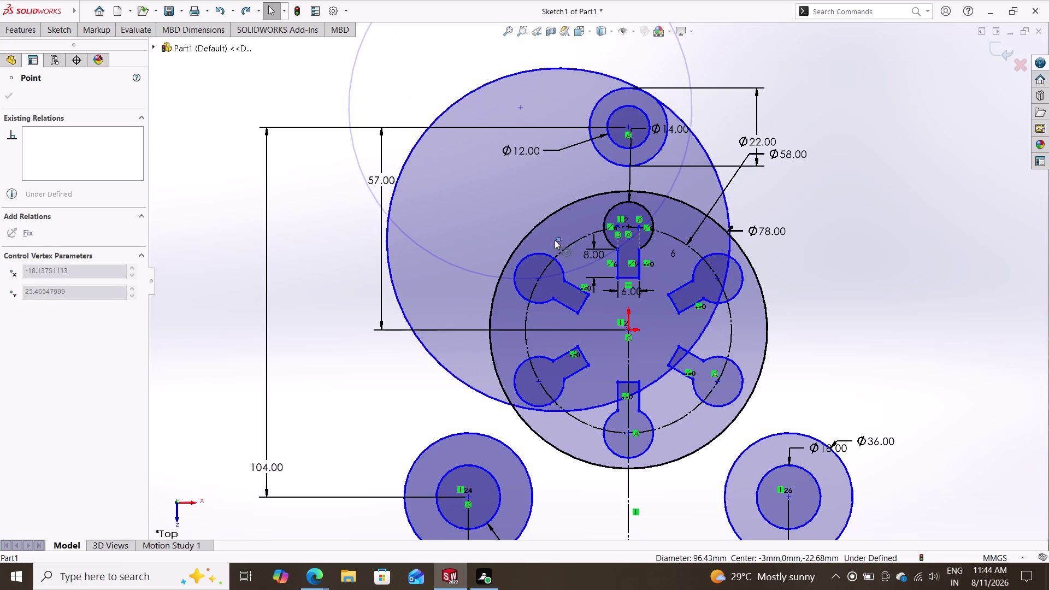
drag(556, 240, 531, 206)
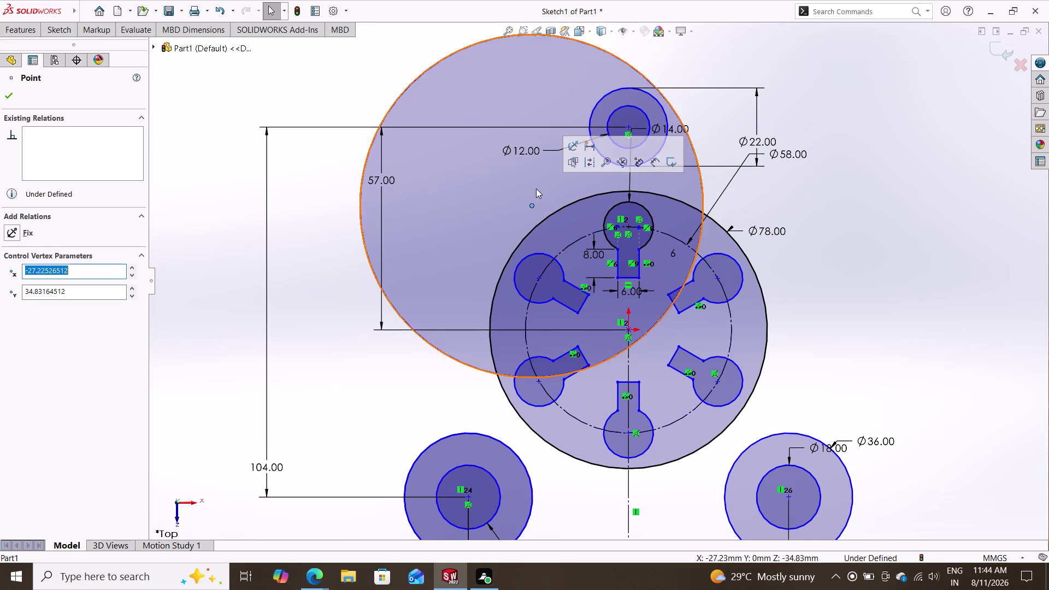
click(35, 22)
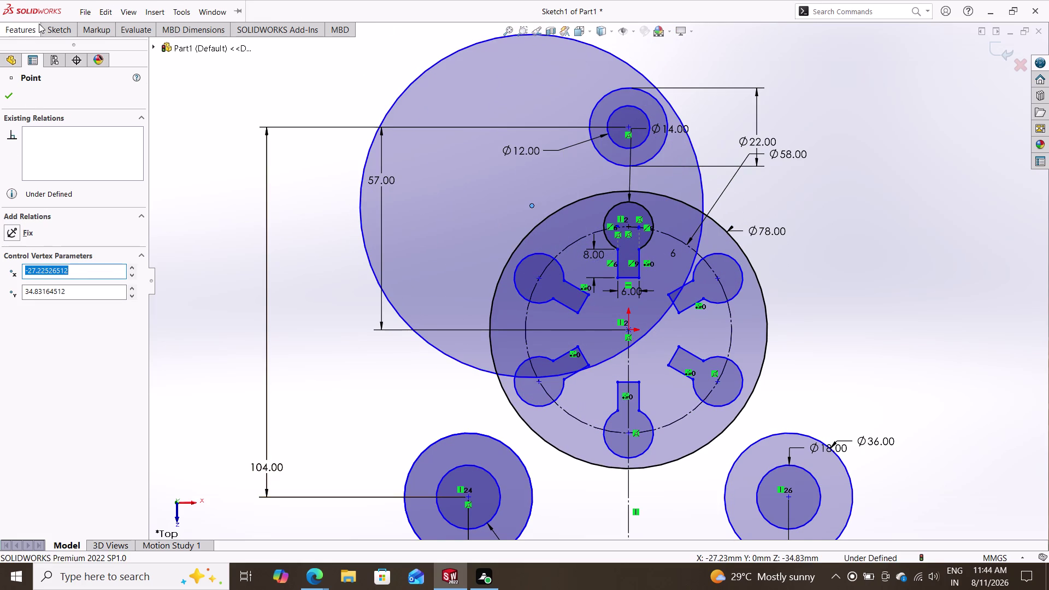
Re-dimension the large circle's diameter as 73+73 (Ø146.00) and place it left.
click(67, 27)
click(69, 58)
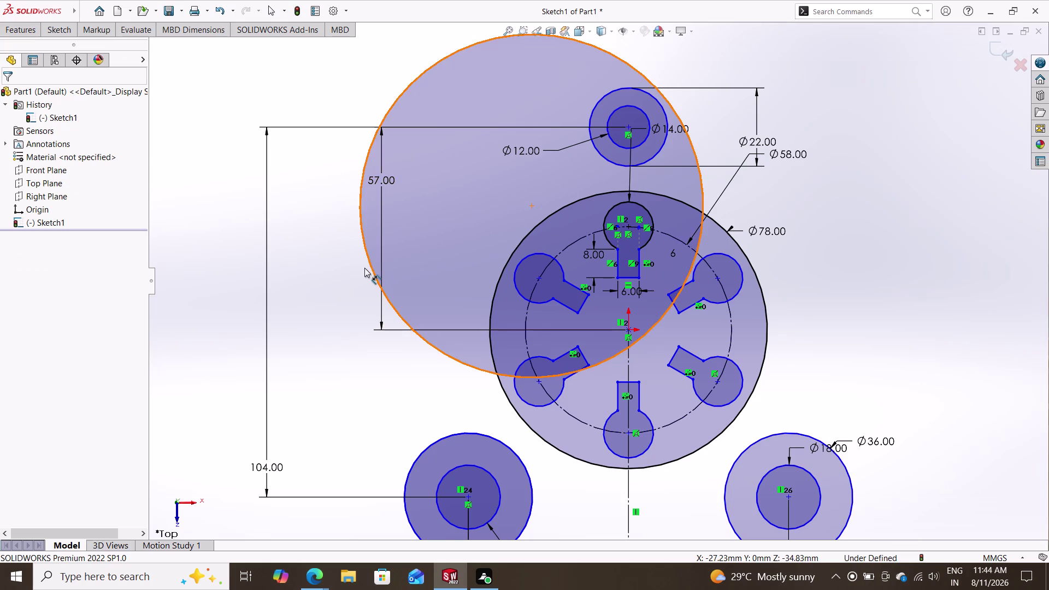
click(371, 260)
click(190, 285)
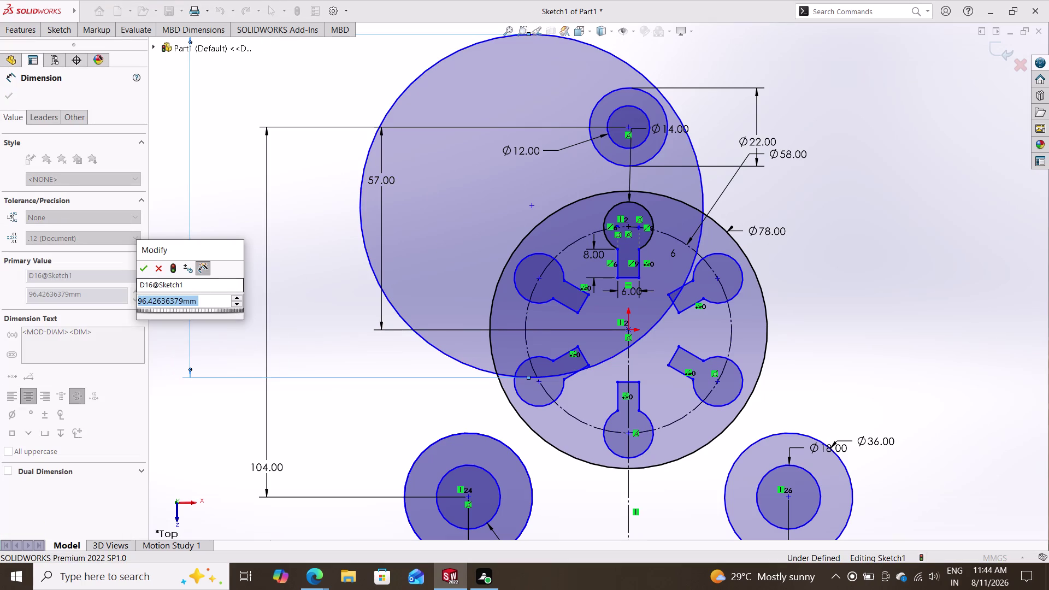
key(7)
text(3+)
text(7)
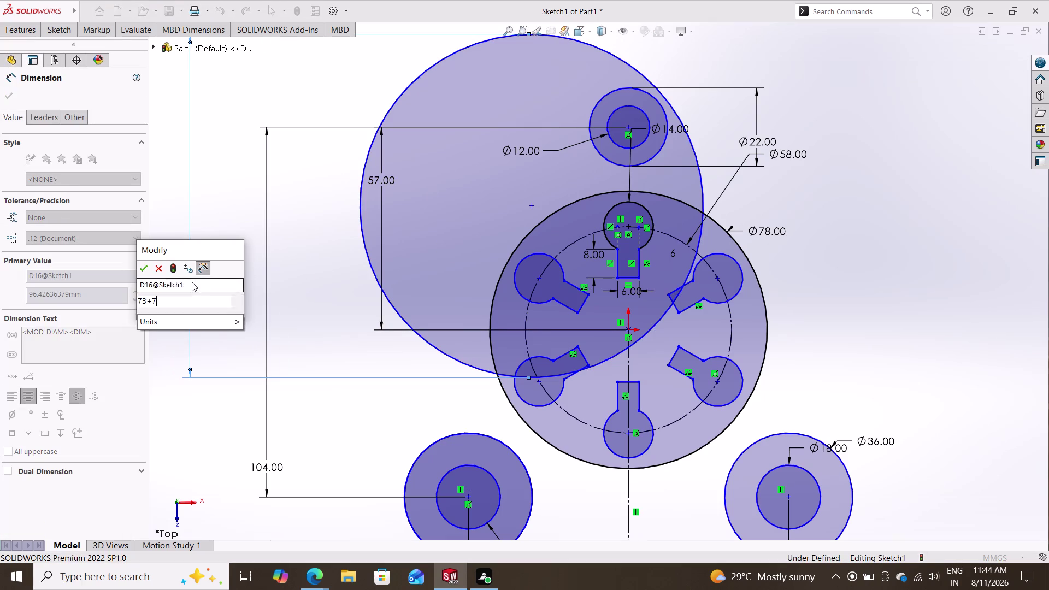
text(3)
key(Return)
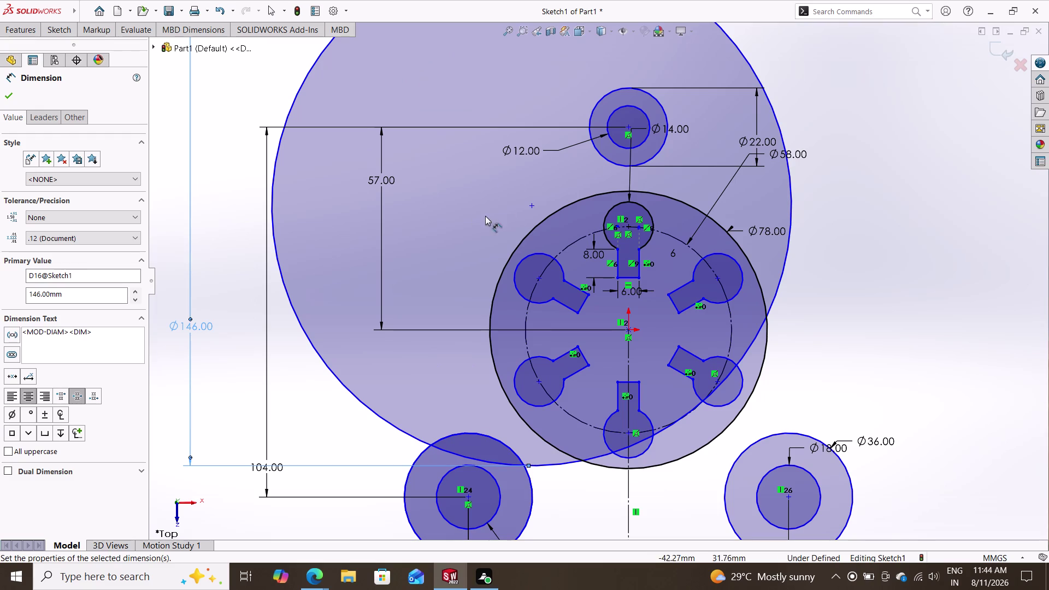
drag(534, 208, 628, 366)
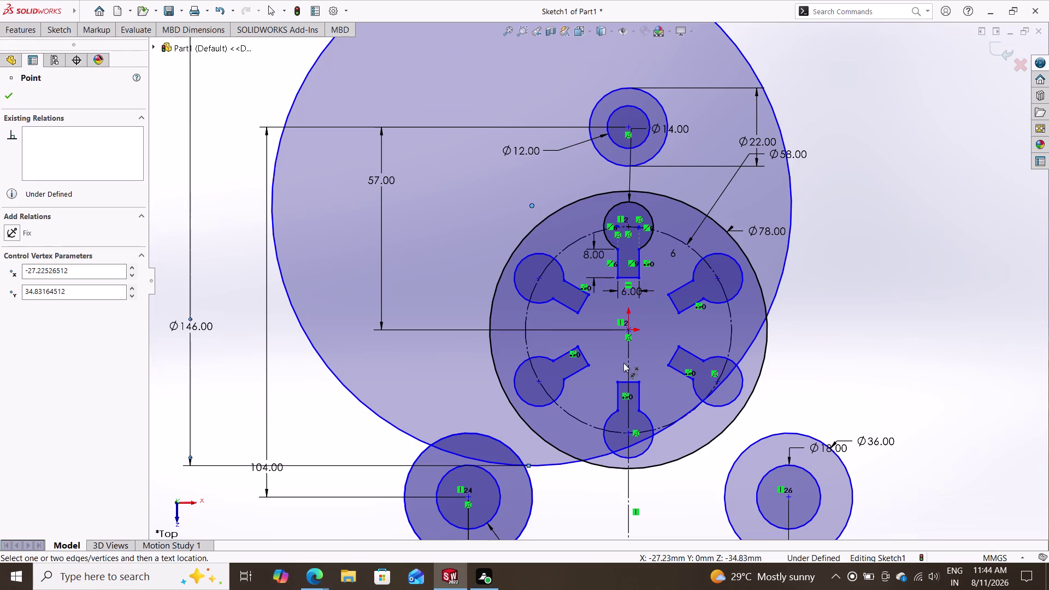
drag(628, 366, 622, 341)
Drag the Ø146 circle's centre right until it snaps level with the origin.
drag(532, 203, 540, 216)
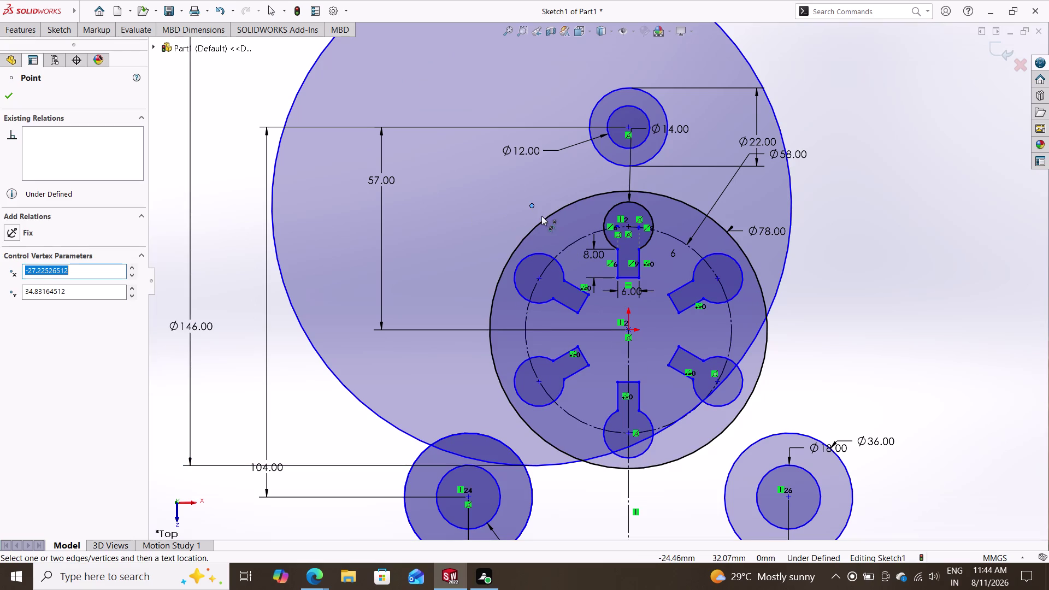
drag(541, 215, 601, 285)
click(601, 285)
right_click(462, 192)
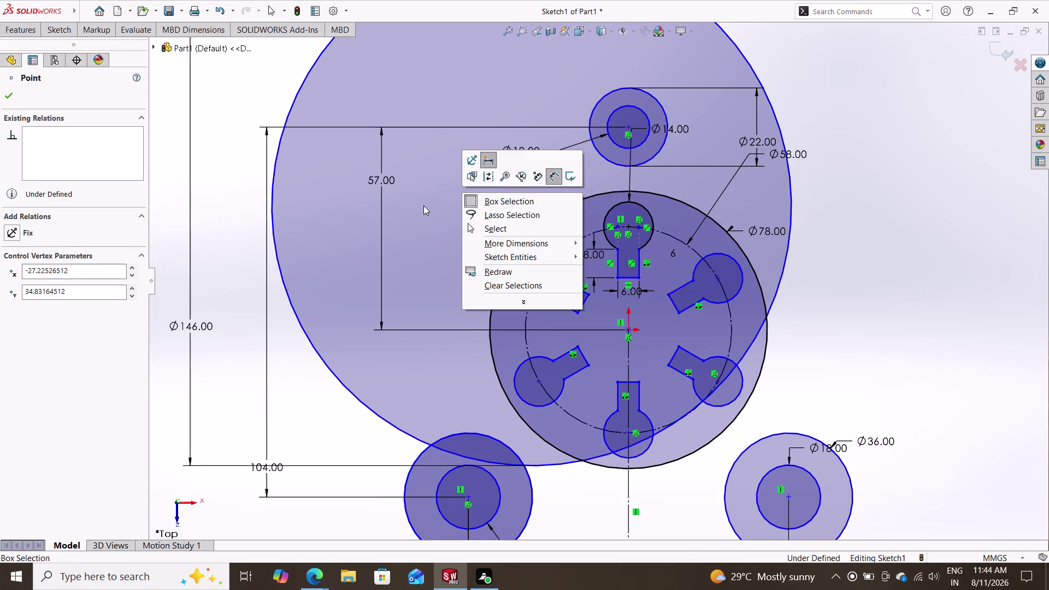
click(421, 208)
key(Escape)
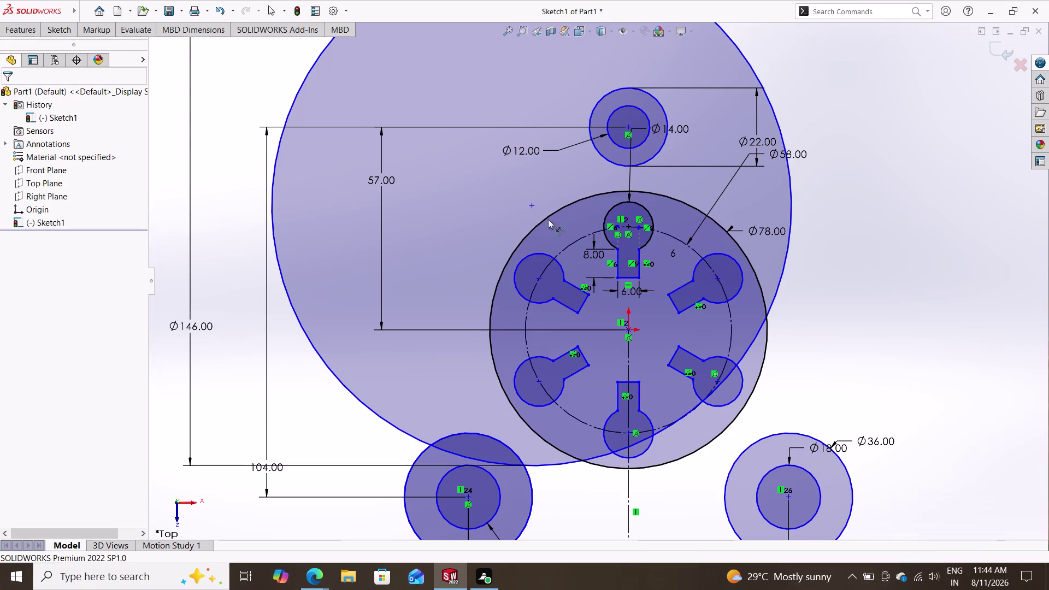
key(Escape)
key(Escape)
drag(531, 203, 652, 317)
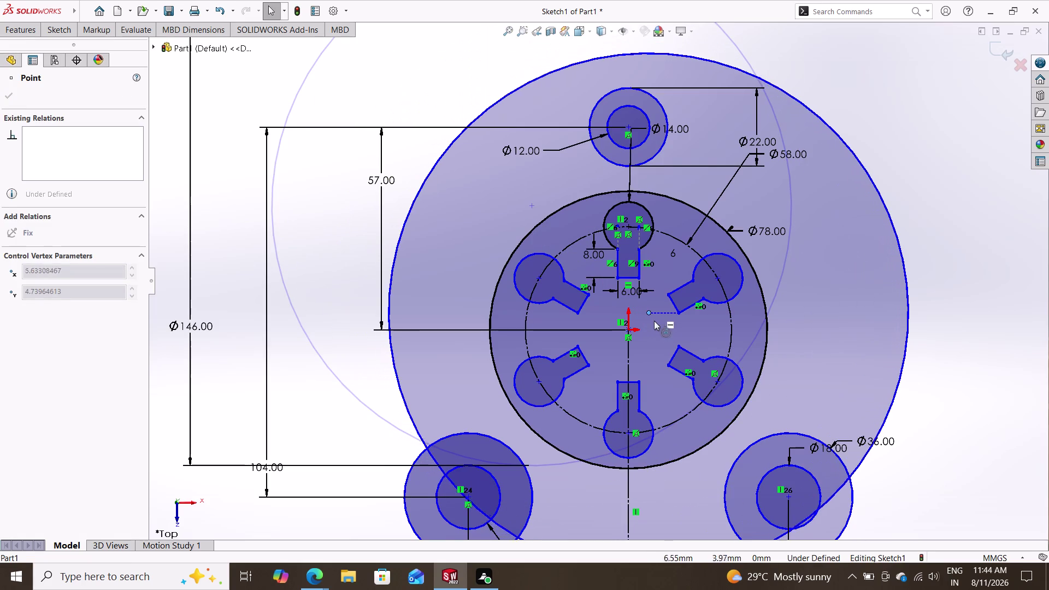
drag(652, 317, 703, 335)
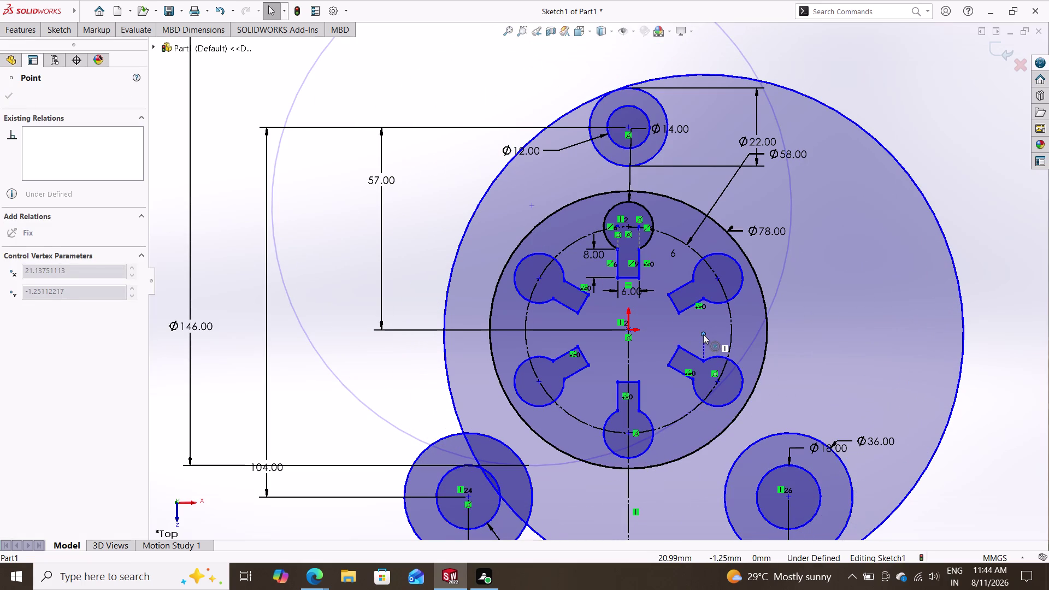
drag(703, 334, 704, 330)
click(703, 330)
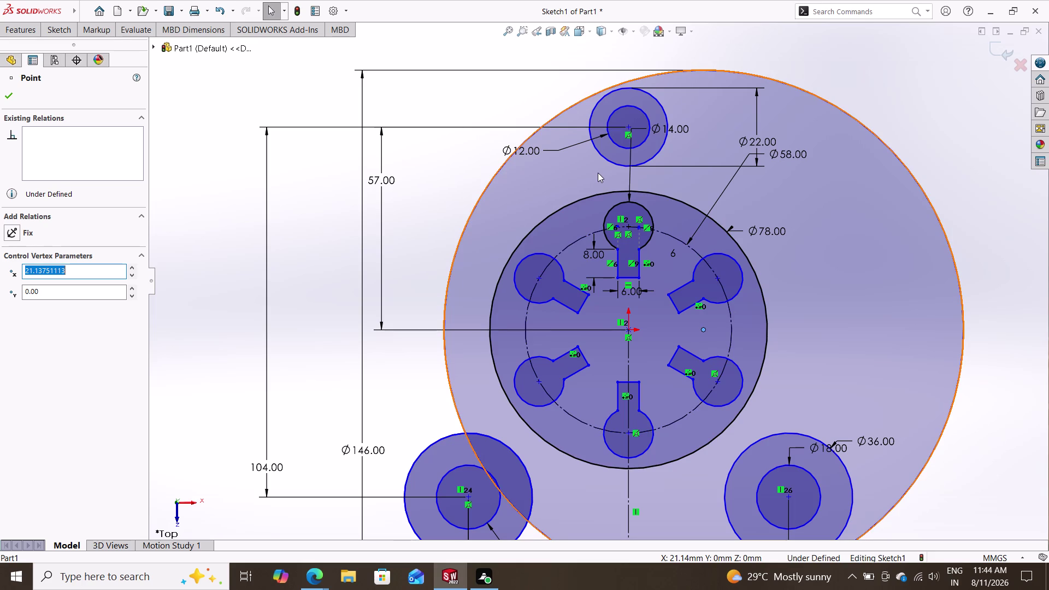
Select the Ø146 outline and Ø22 top boss circle and apply Tangent.
click(602, 91)
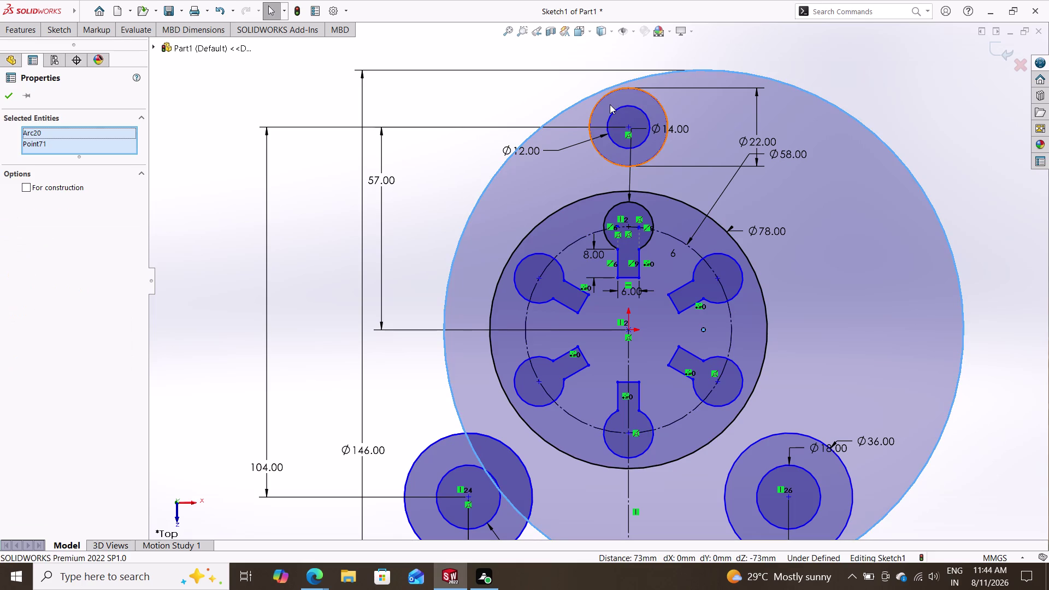
click(605, 101)
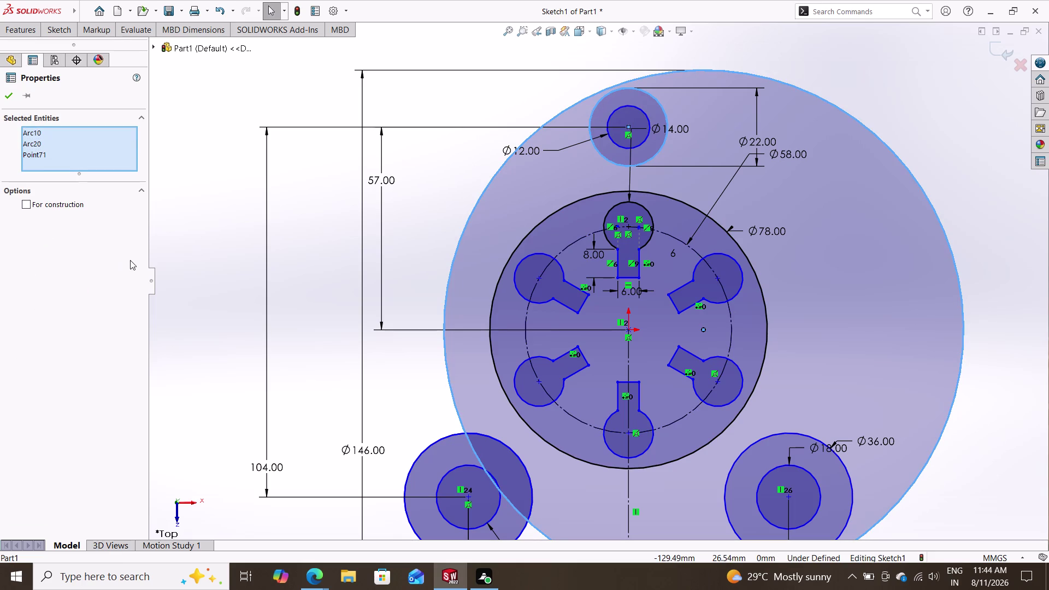
key(Escape)
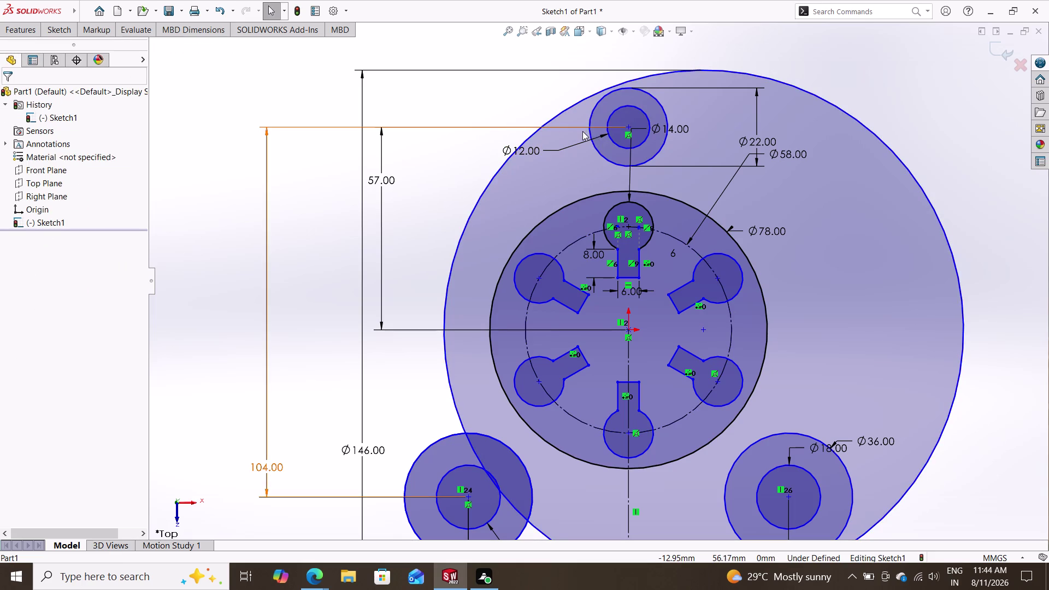
click(590, 120)
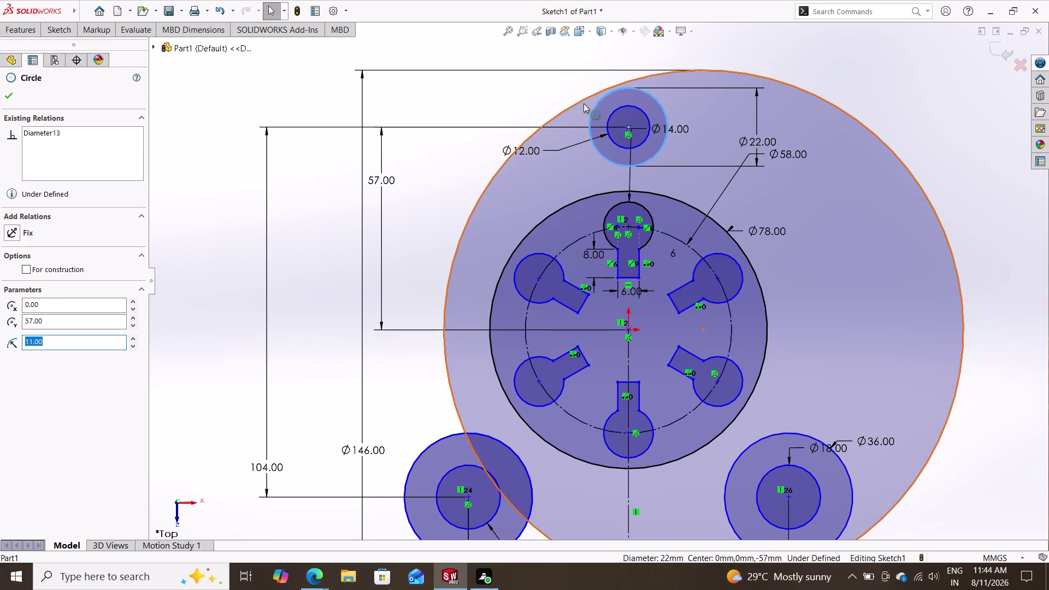
click(580, 99)
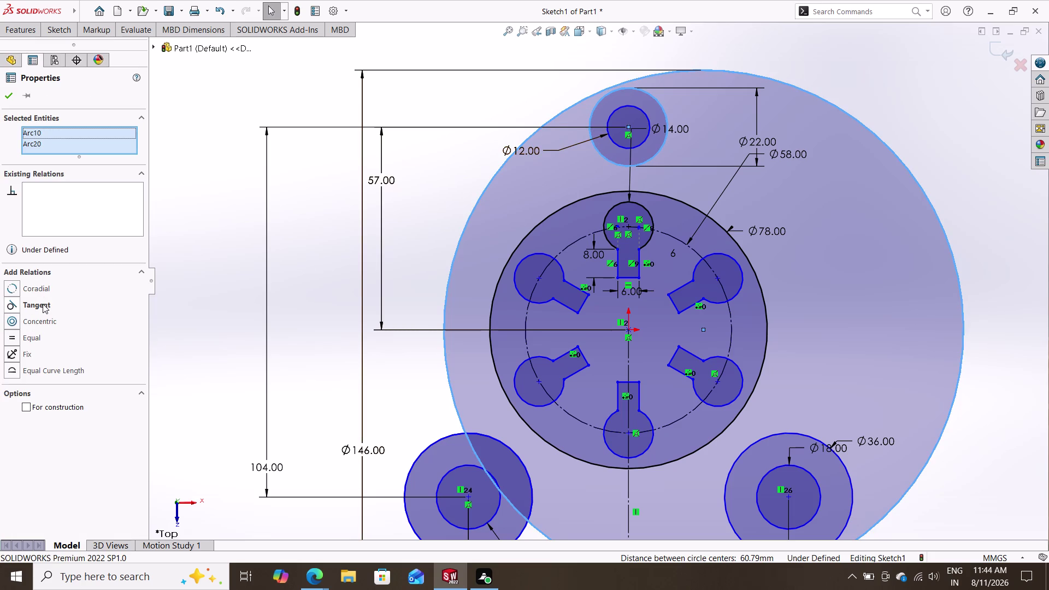
click(43, 304)
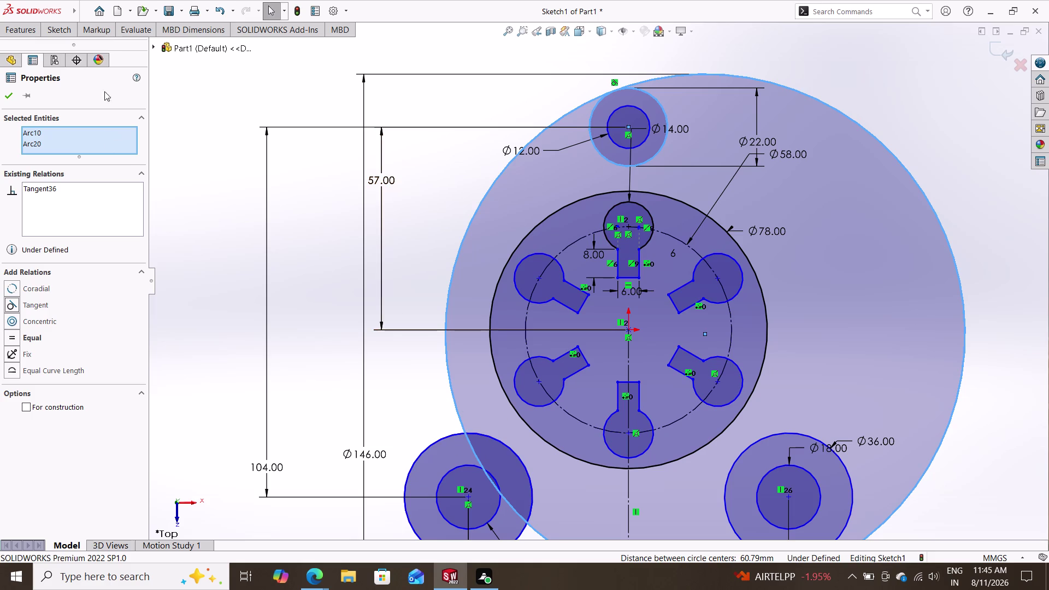
click(67, 30)
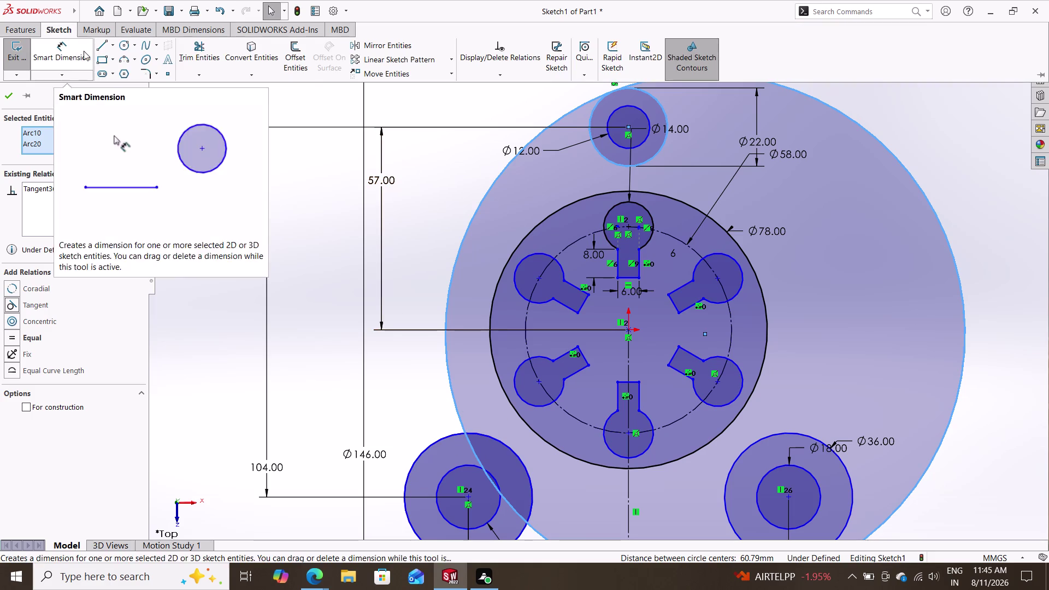
Sketch a new circle left of the hub near the lower-left boss.
click(124, 49)
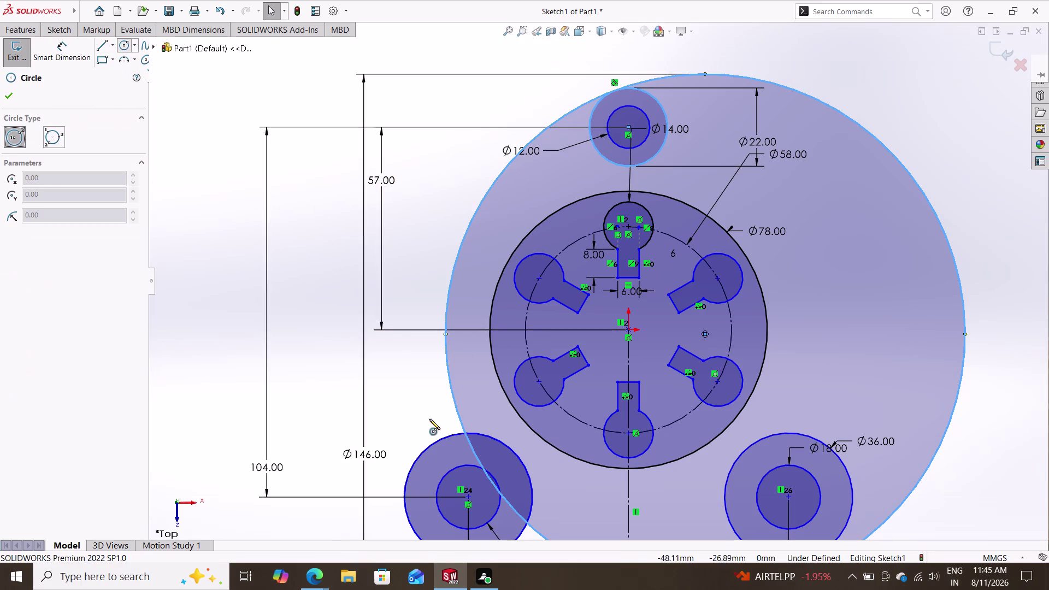
double_click(403, 386)
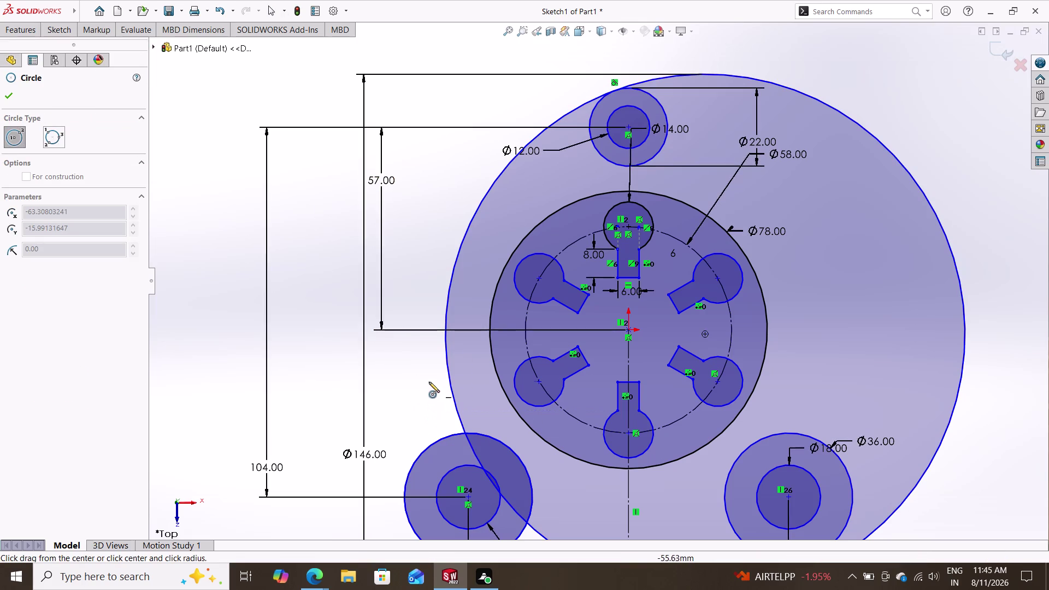
click(423, 383)
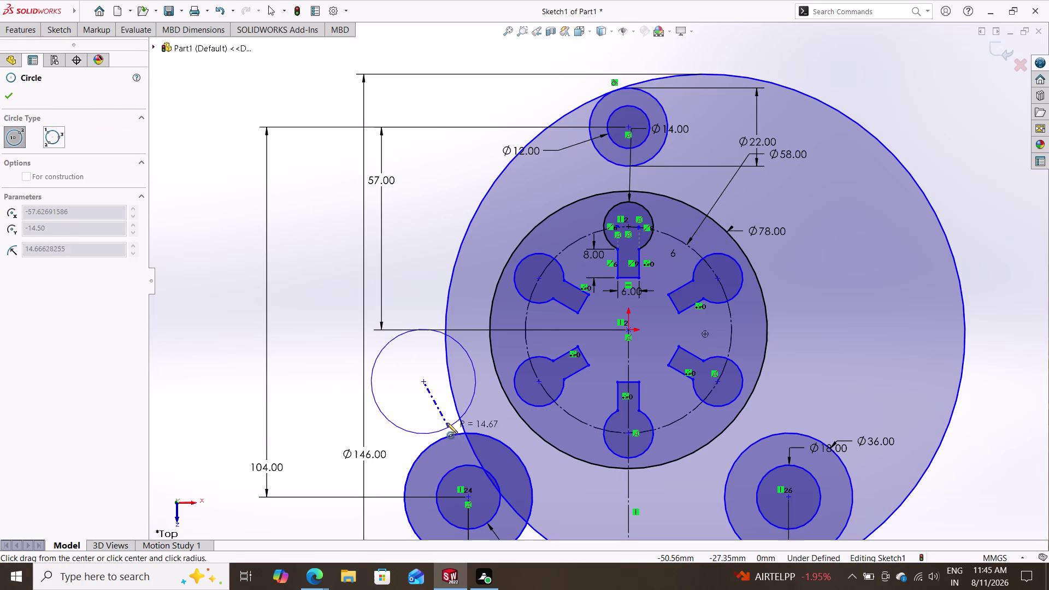
click(447, 421)
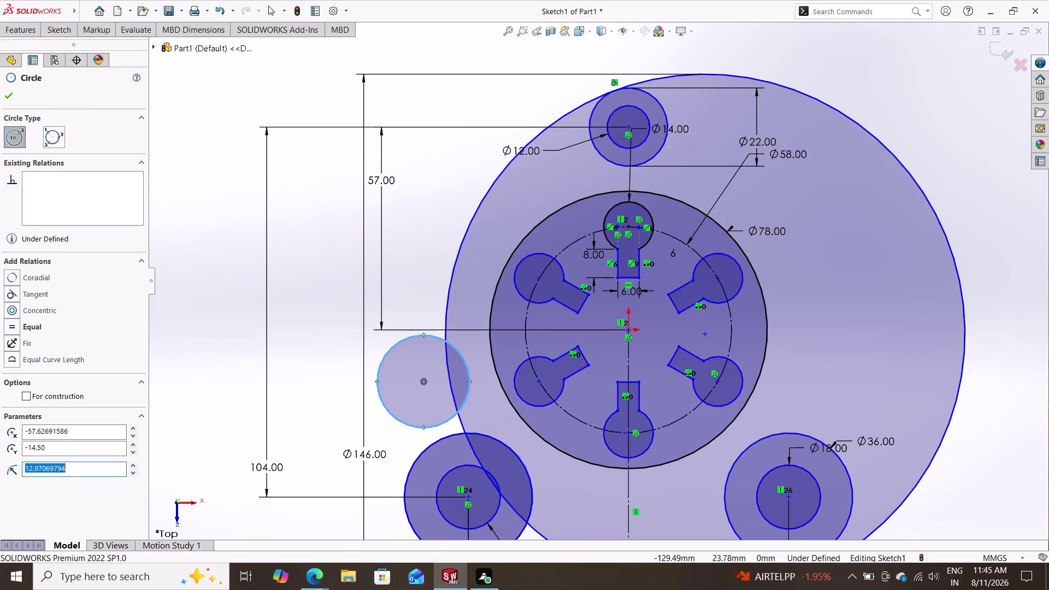
click(64, 29)
click(69, 59)
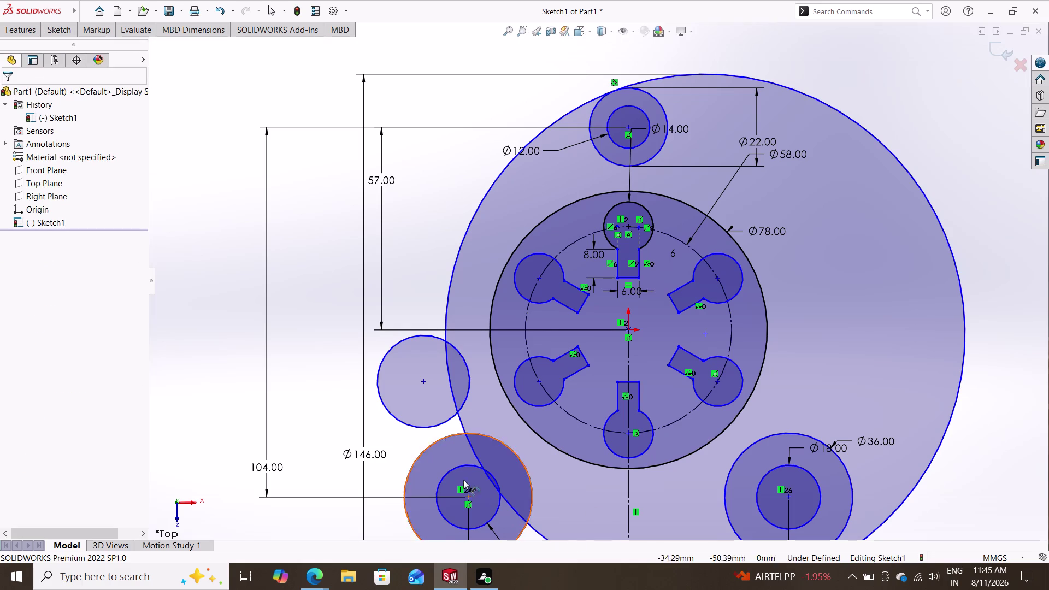
Dimension the new circle's diameter as 20+20, giving Ø40.
click(415, 424)
click(212, 374)
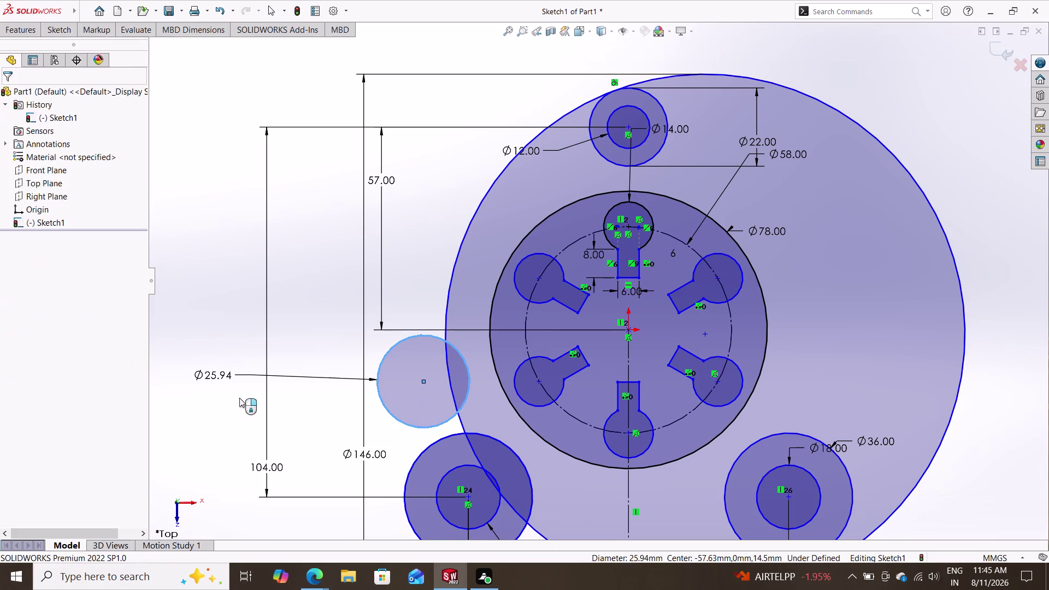
key(2)
key(0)
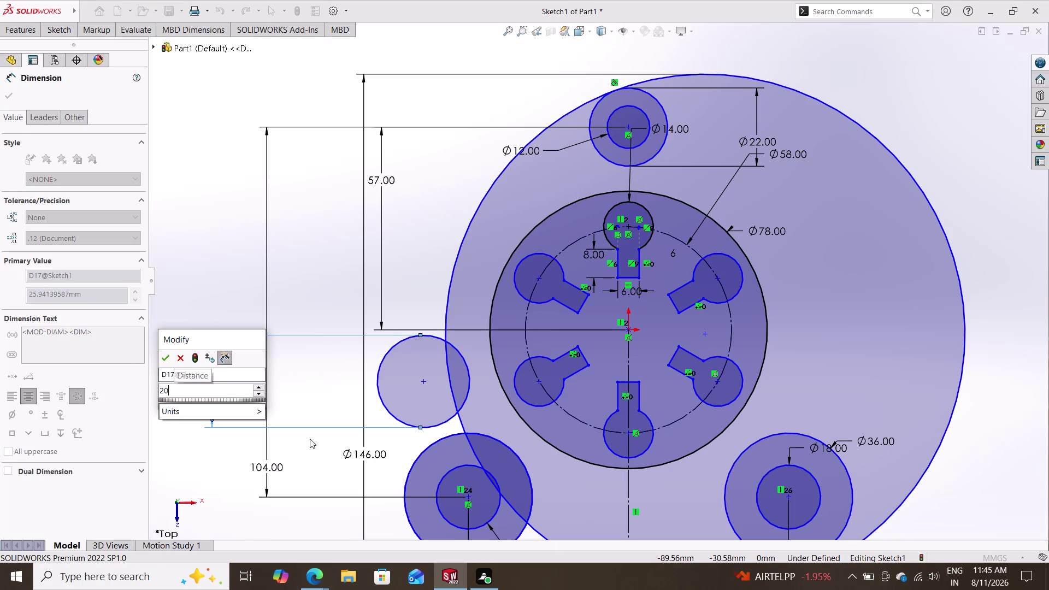
text(+20)
key(Return)
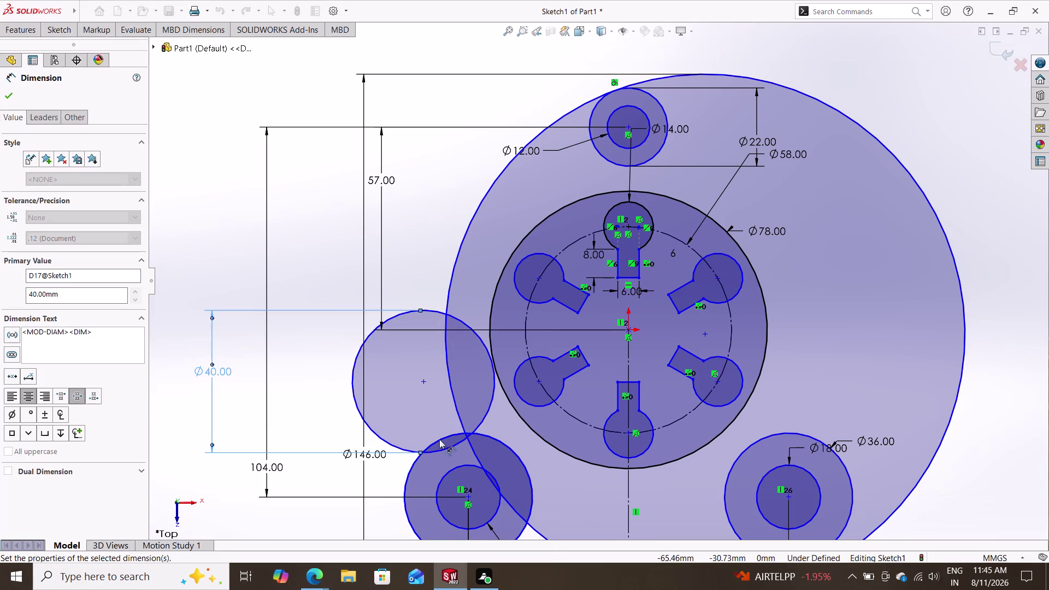
key(Escape)
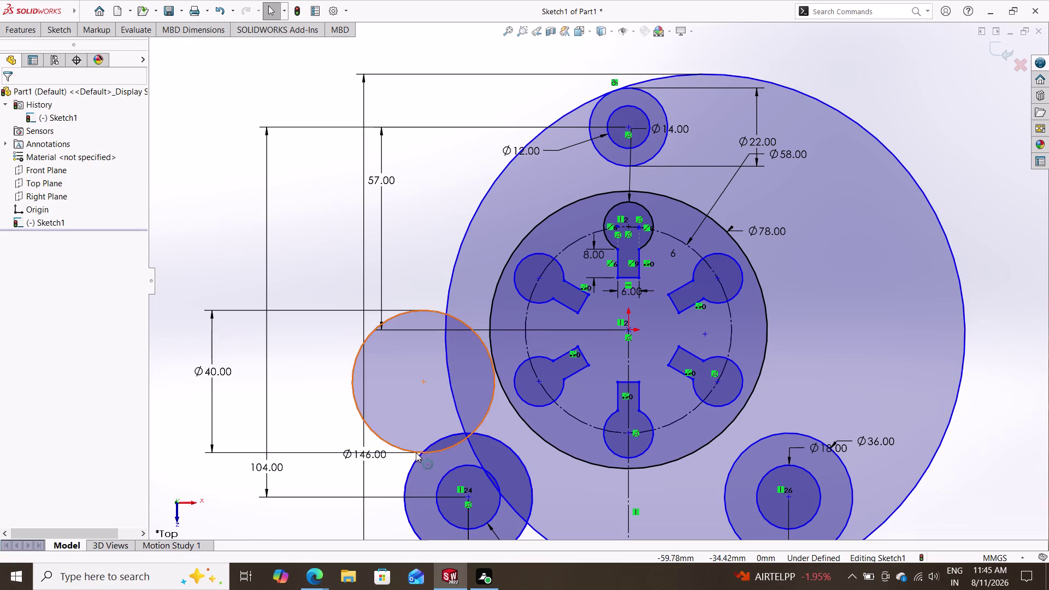
click(420, 453)
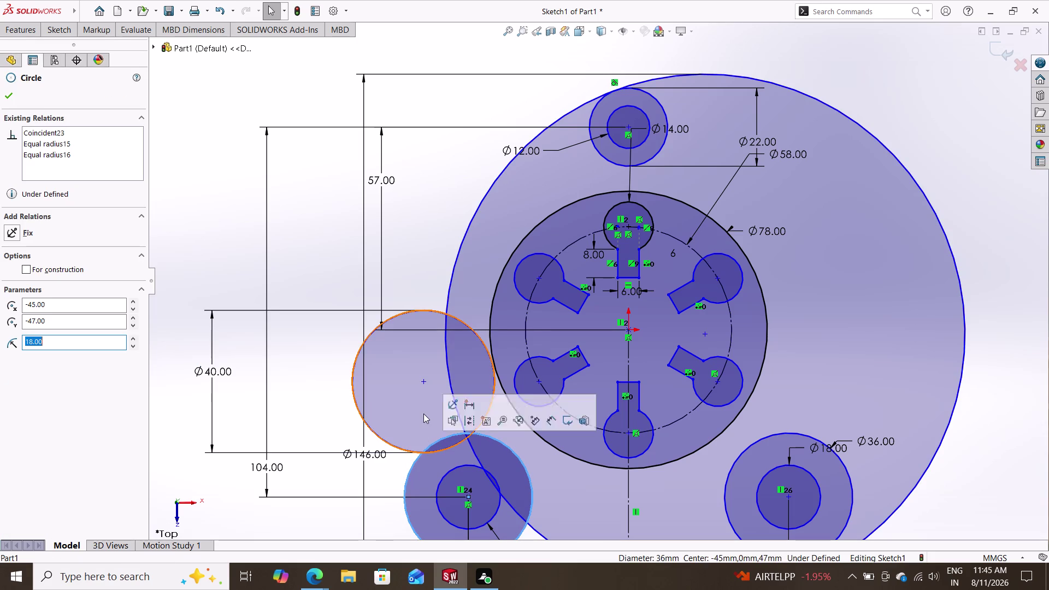
Drag the Ø40 circle into position just left of the hub.
key(Escape)
drag(423, 382, 455, 362)
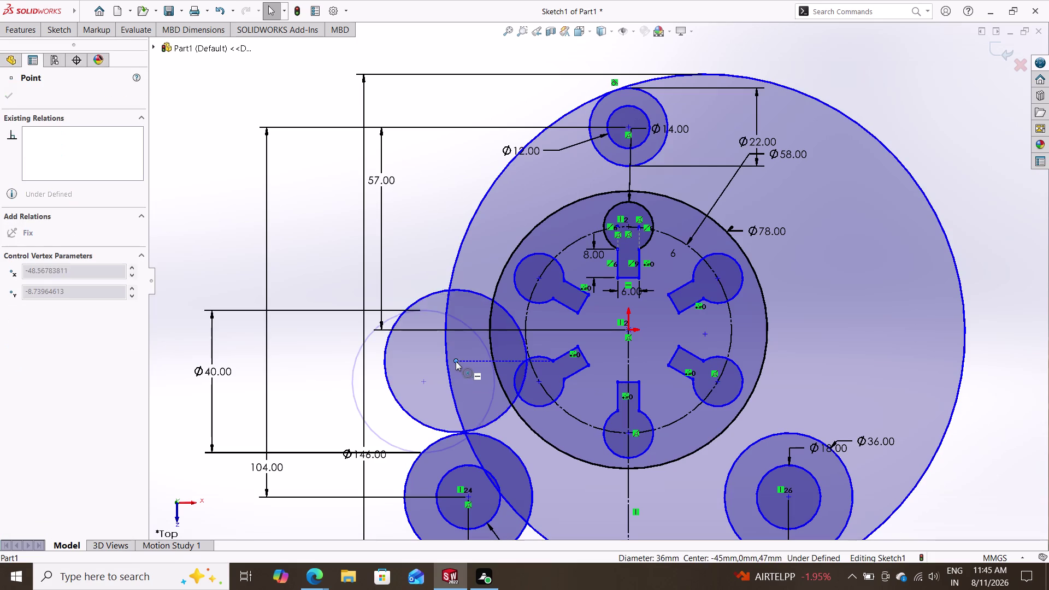
drag(455, 362, 457, 367)
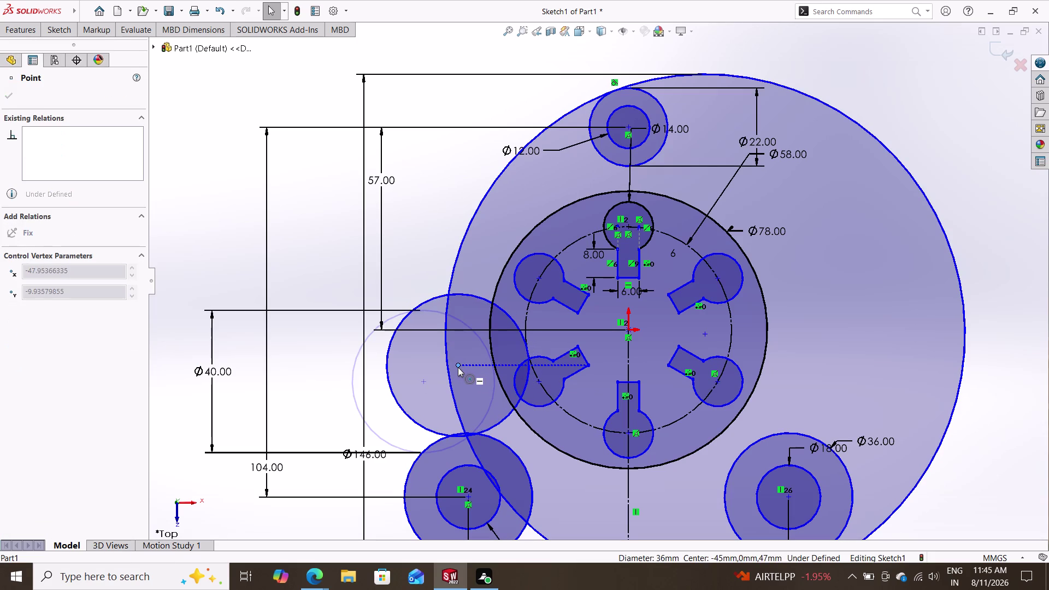
drag(458, 367, 457, 360)
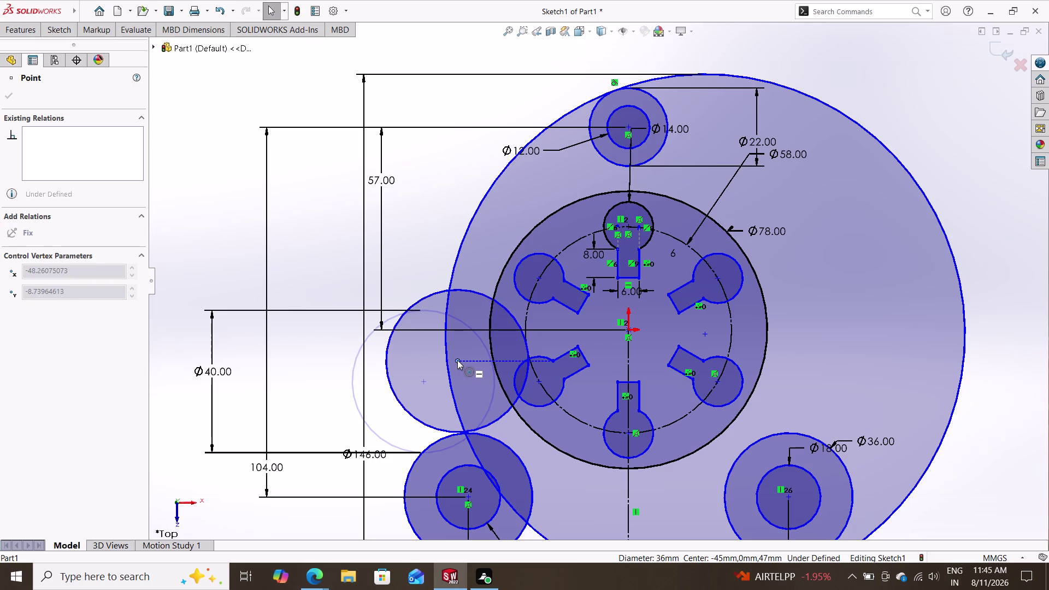
drag(457, 359, 460, 356)
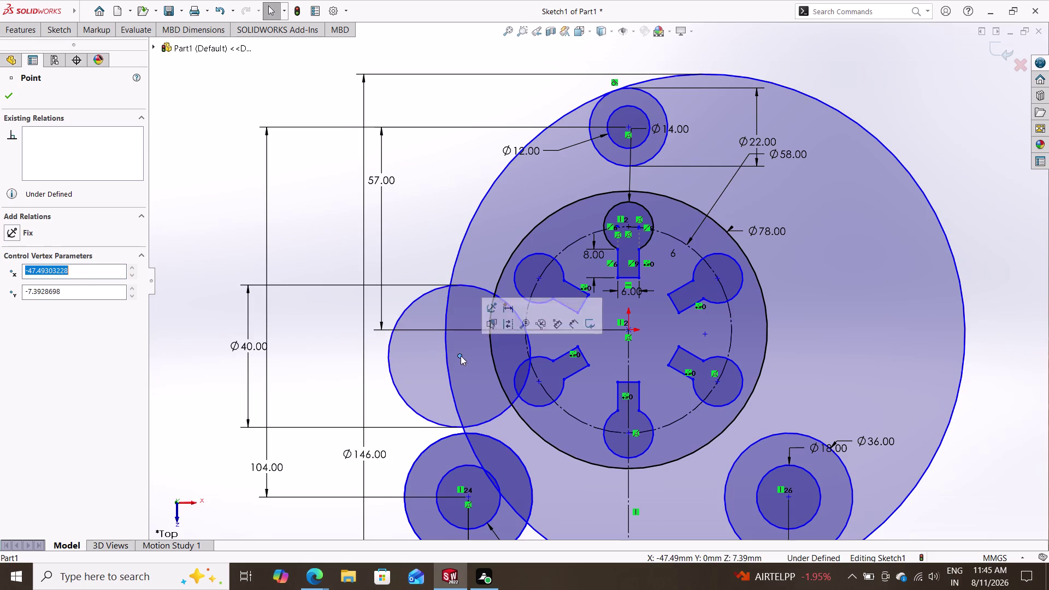
key(Escape)
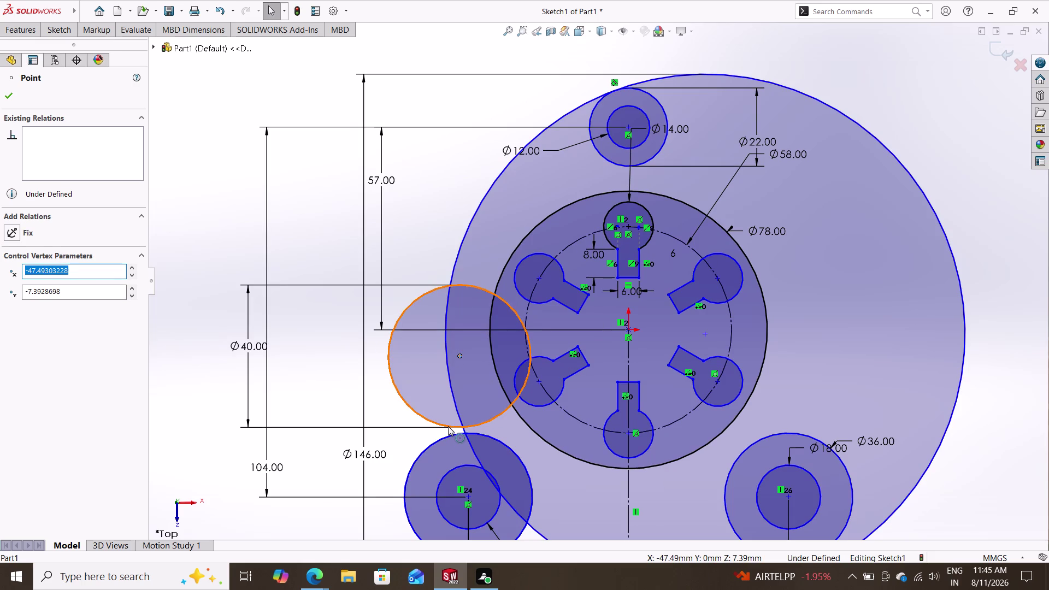
Make the Ø40 circle tangent to the lower-left Ø36 circle.
click(448, 426)
click(445, 440)
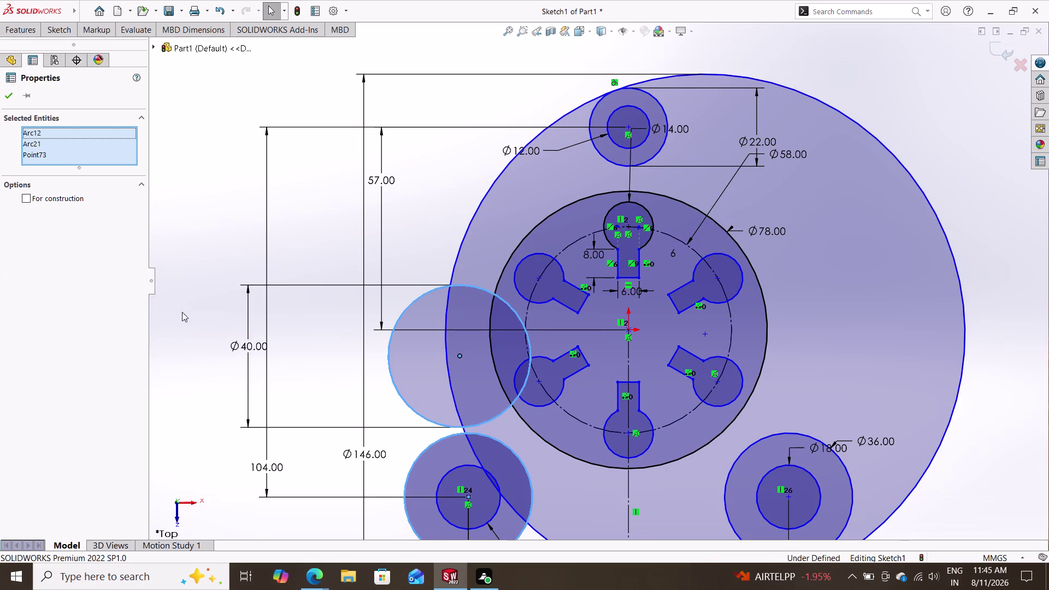
key(Escape)
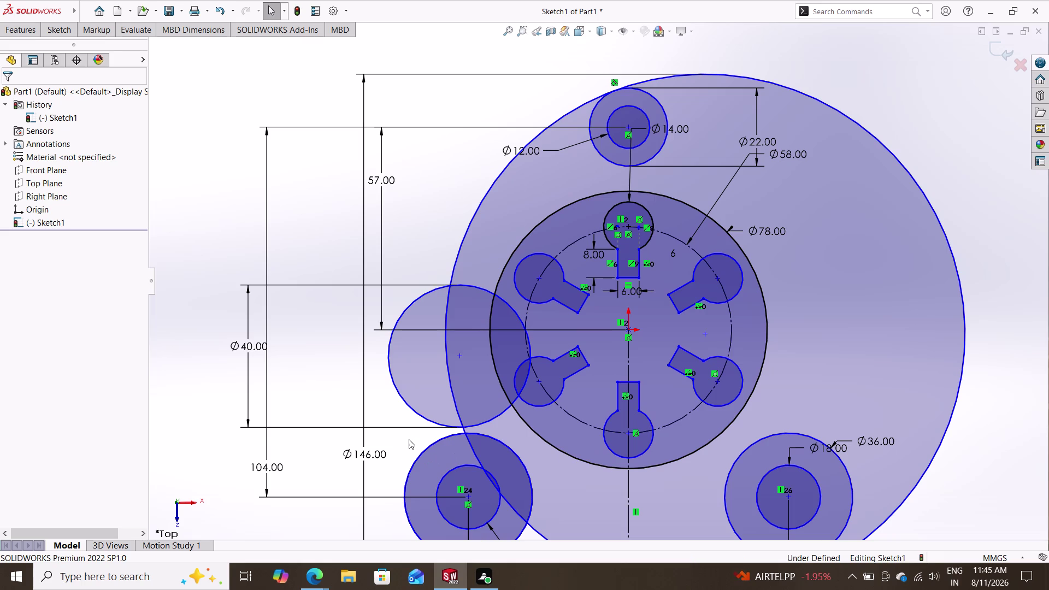
click(425, 418)
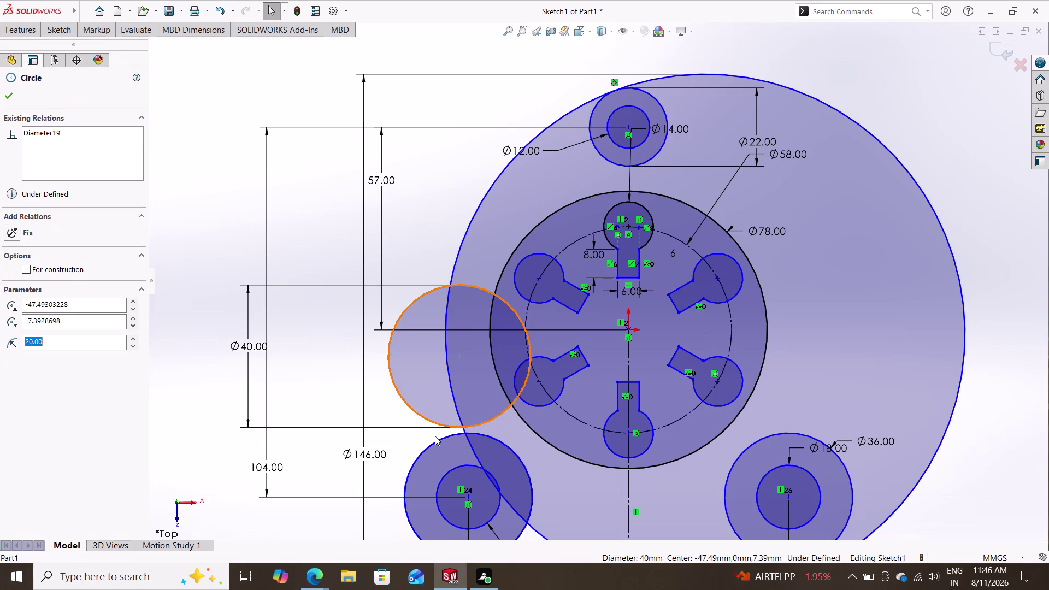
click(436, 445)
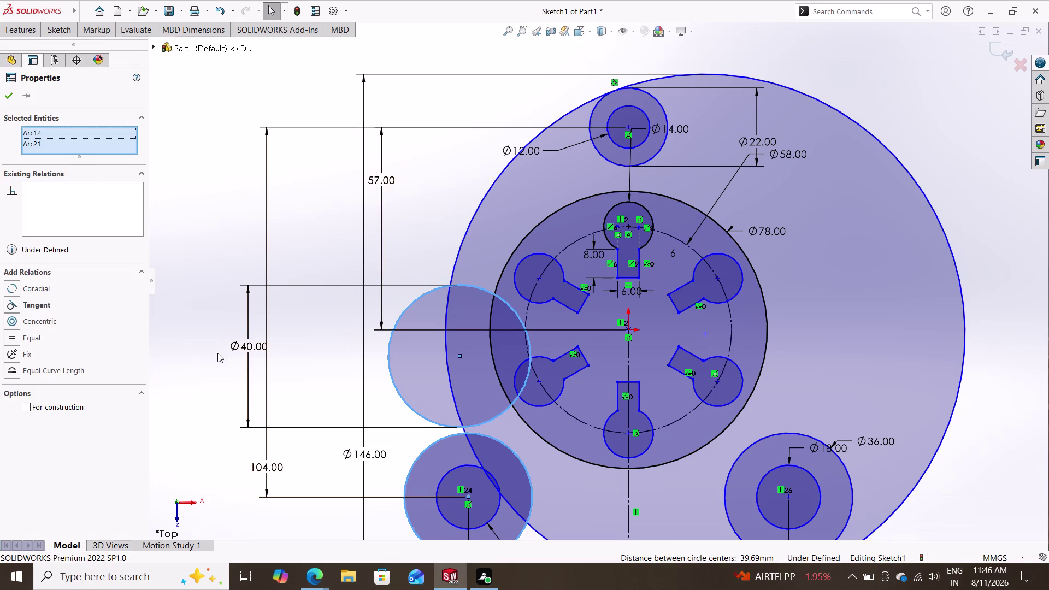
click(69, 307)
key(Escape)
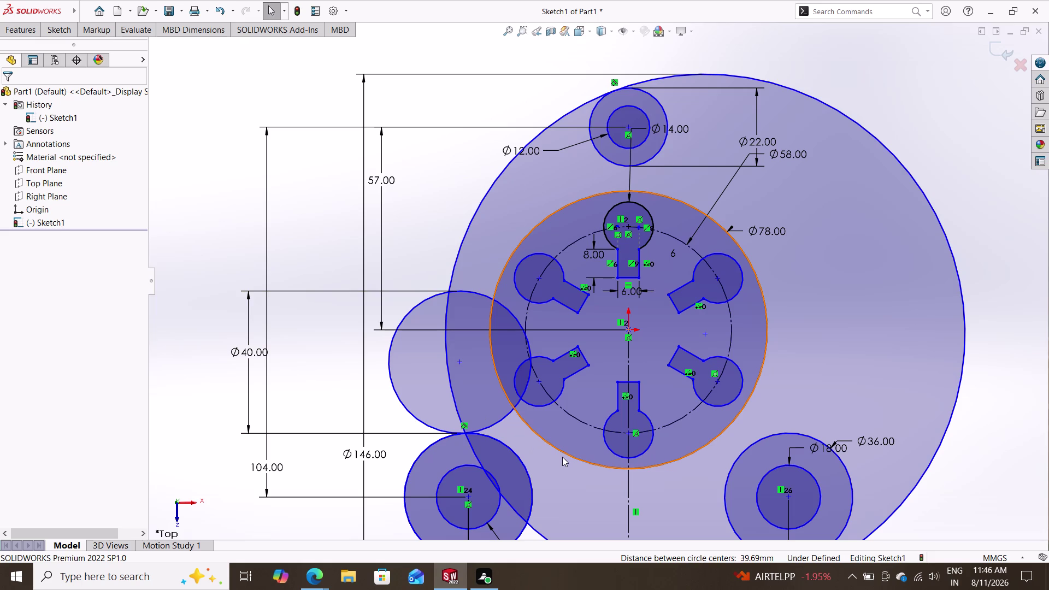
Move the Ø40 circle farther left, undoing an earlier attempt.
key(Escape)
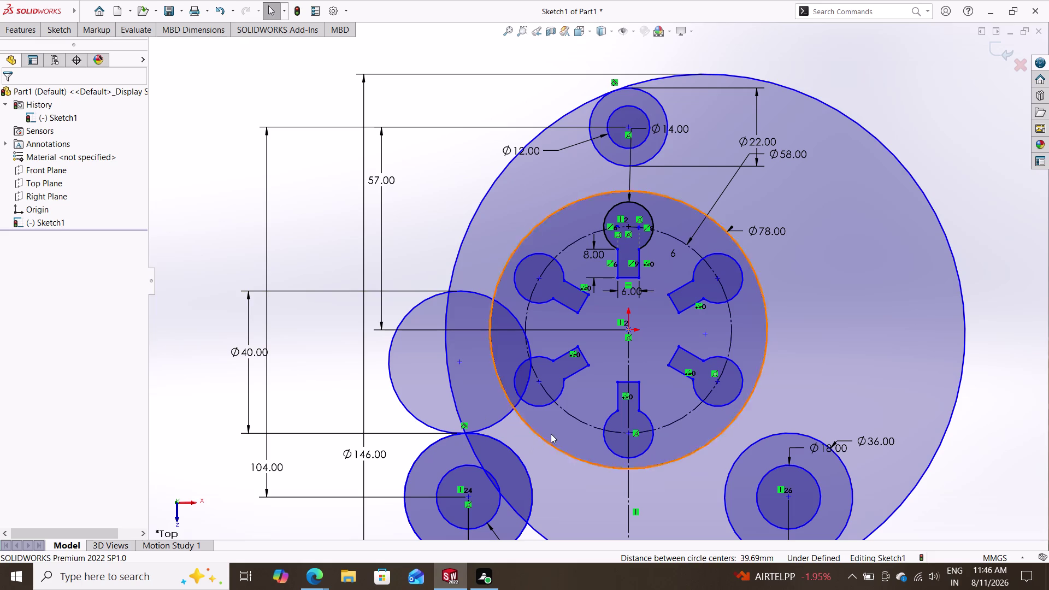
drag(462, 362, 430, 365)
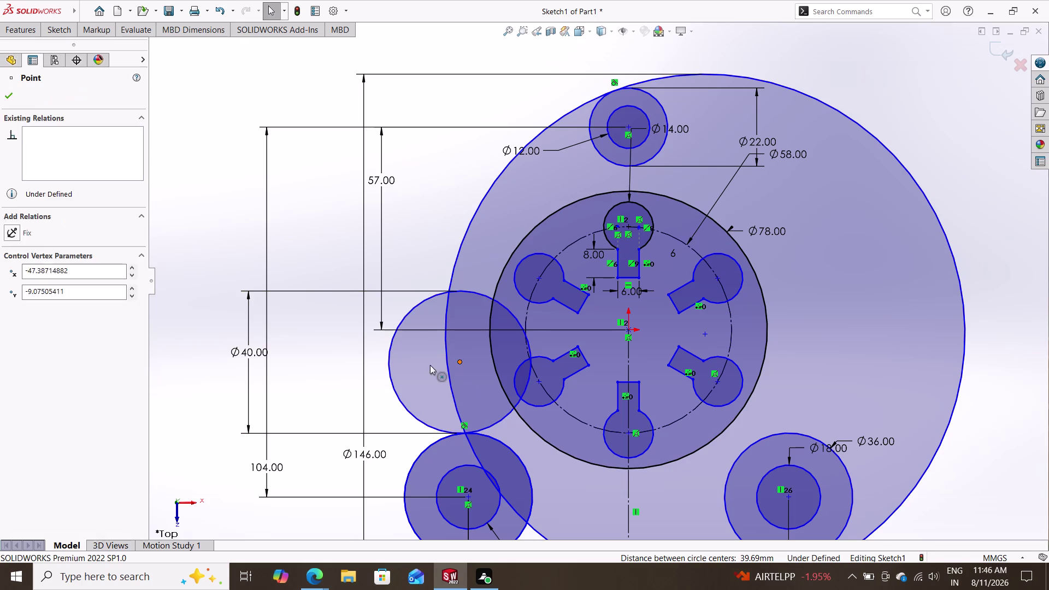
drag(430, 365, 425, 370)
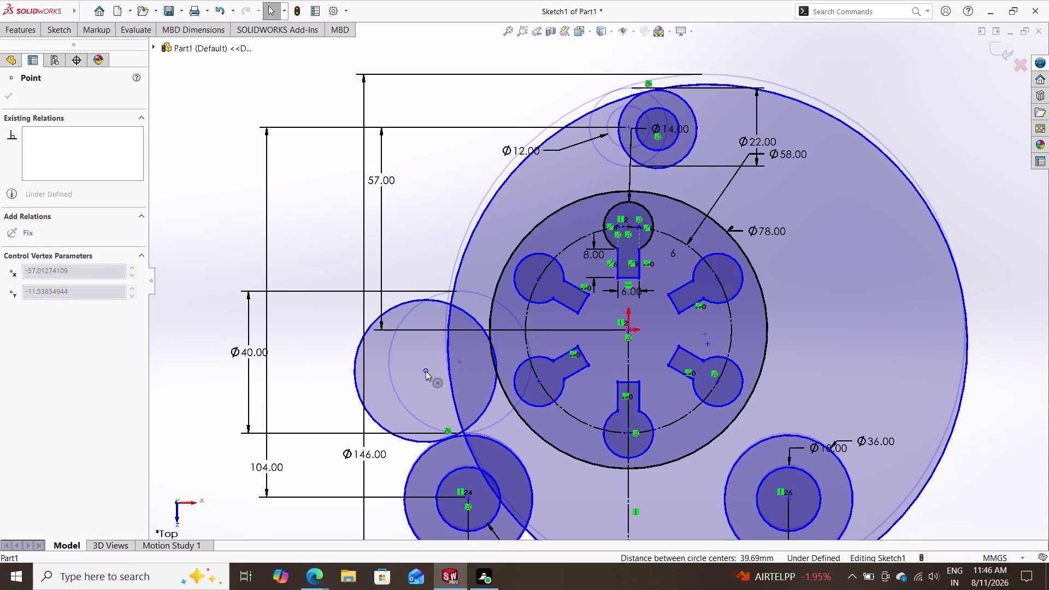
drag(426, 371, 416, 368)
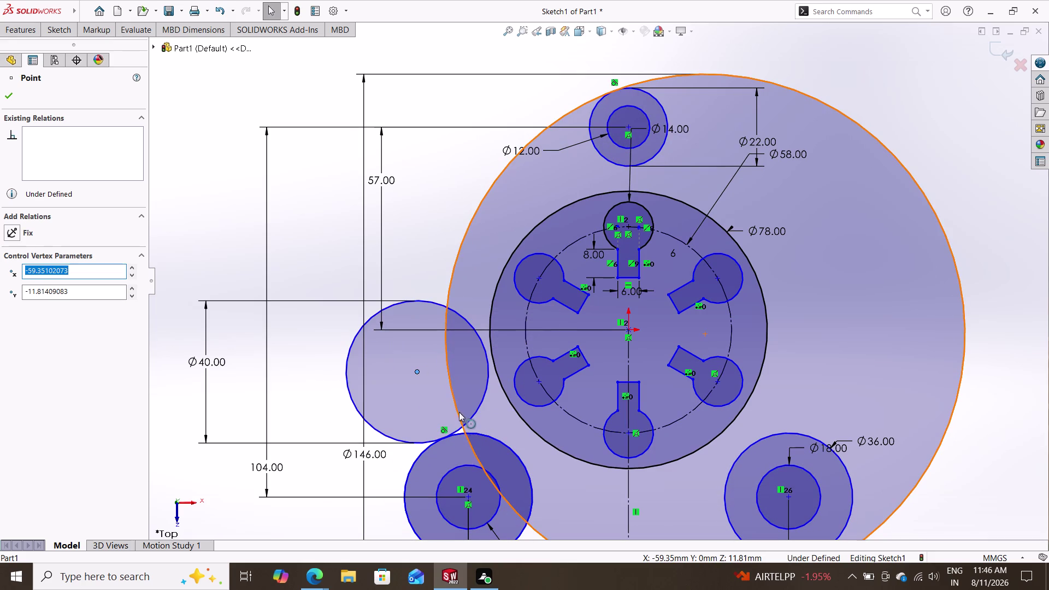
click(417, 369)
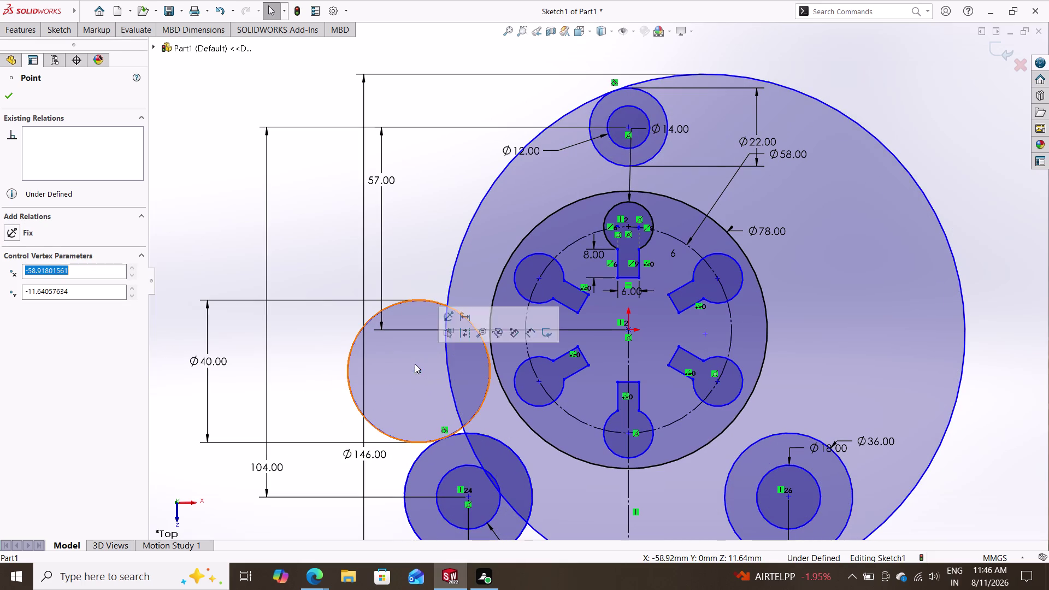
key(Escape)
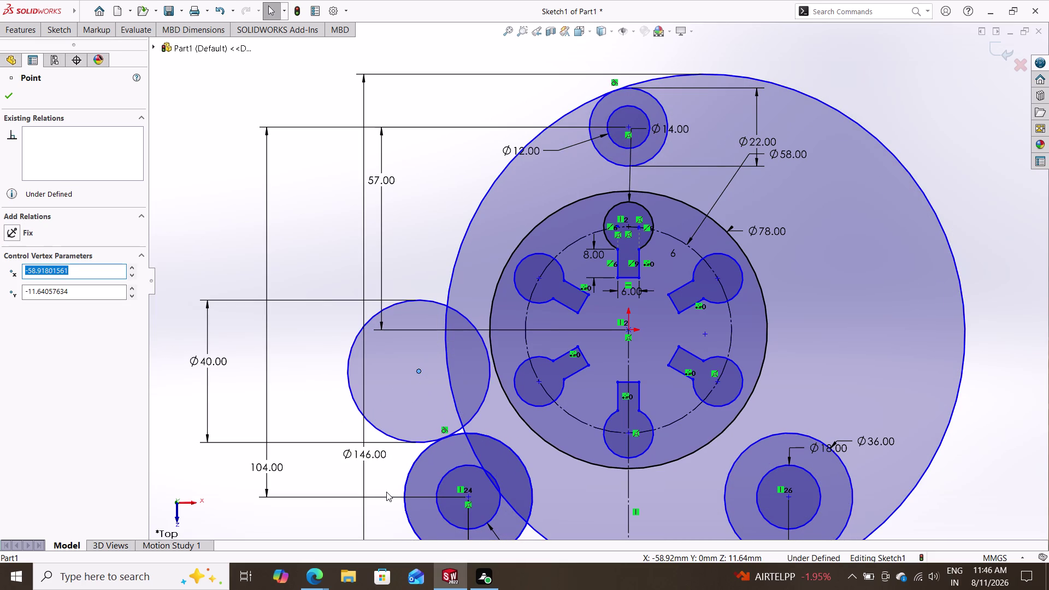
key(ctrl+z)
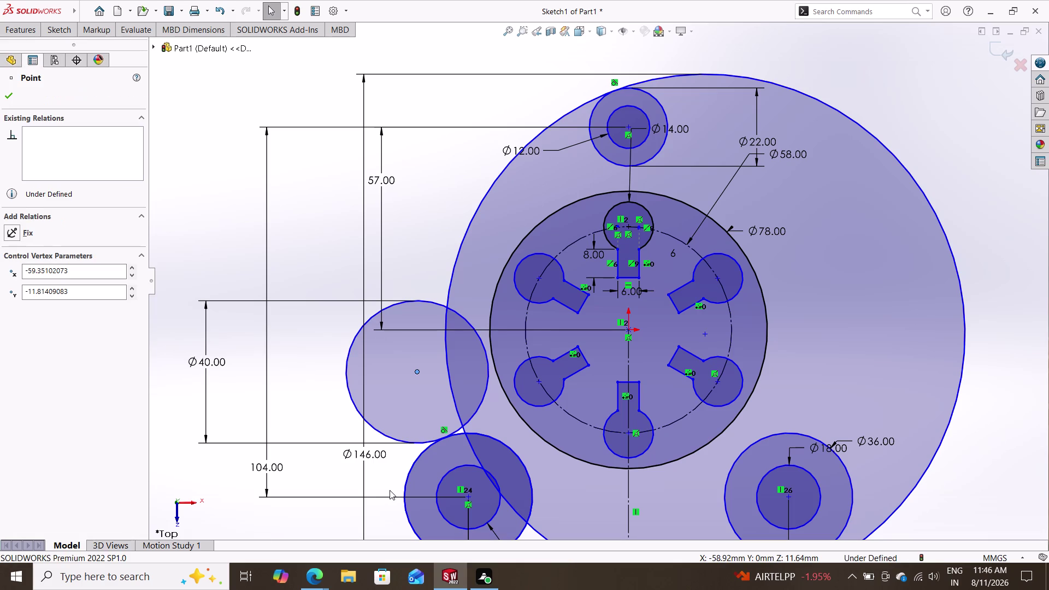
key(ctrl+z)
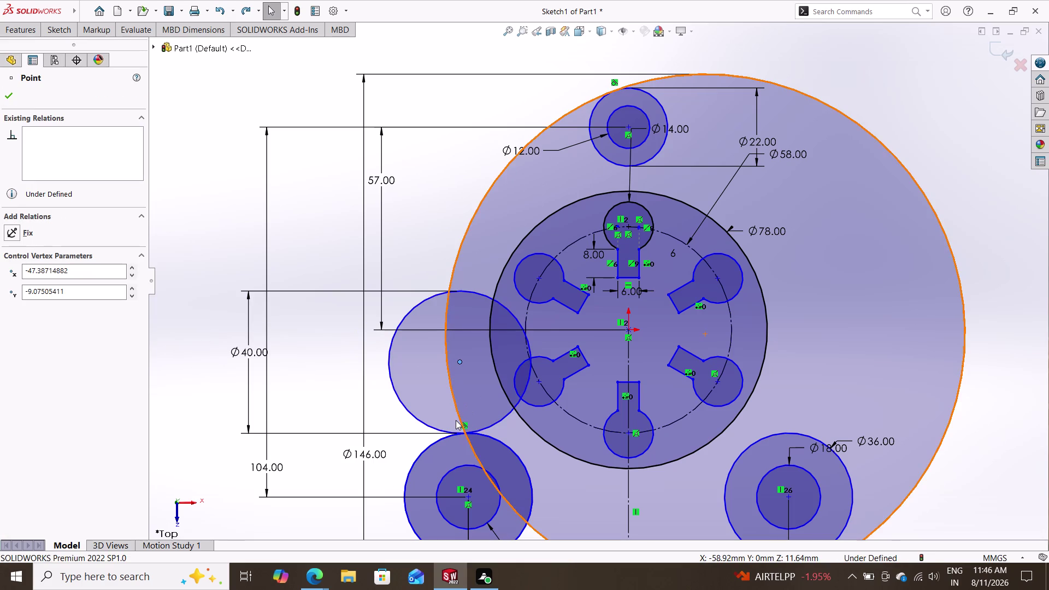
key(ctrl+z)
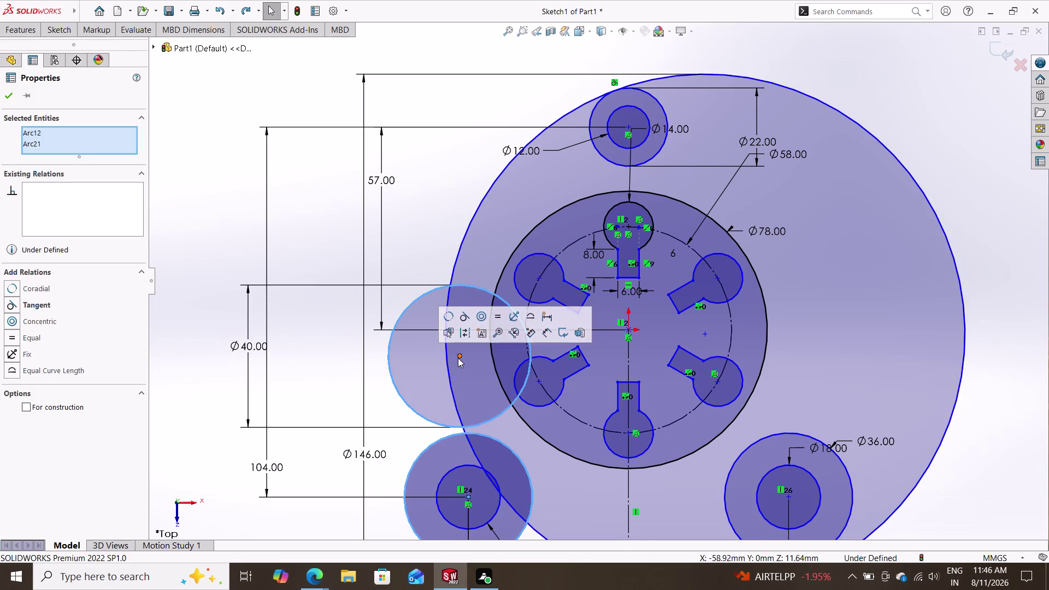
drag(458, 357, 380, 390)
click(381, 389)
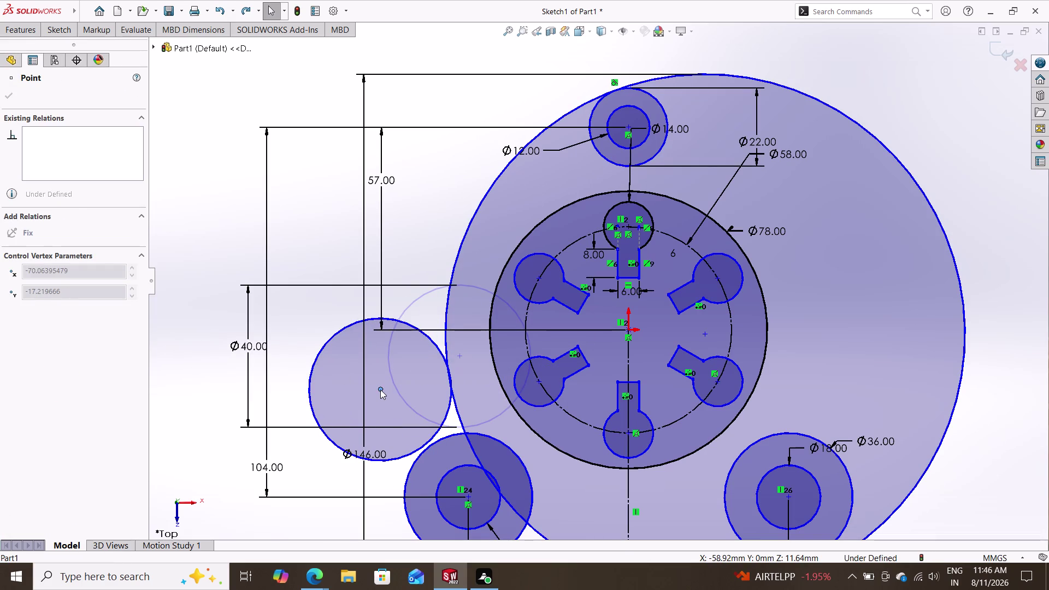
key(Escape)
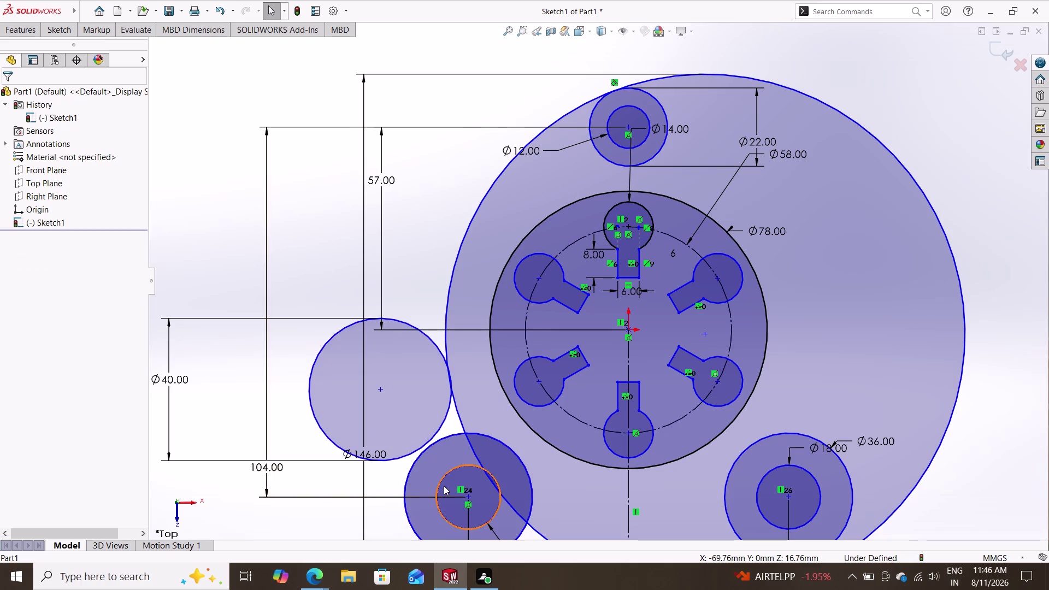
Reapply a Tangent relation between the Ø40 and lower-left Ø36 circles.
double_click(411, 454)
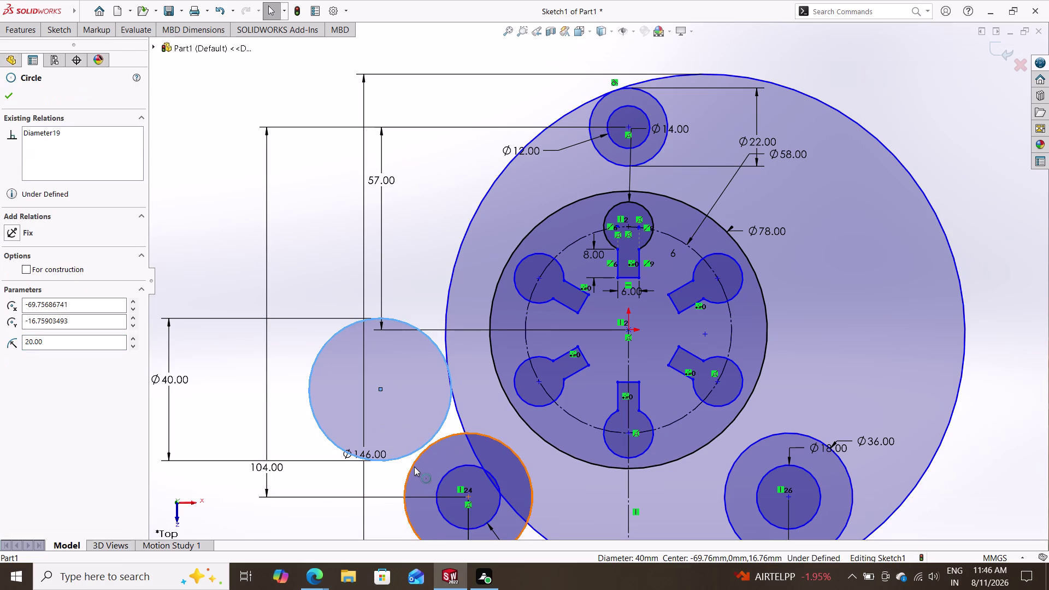
click(414, 466)
key(Escape)
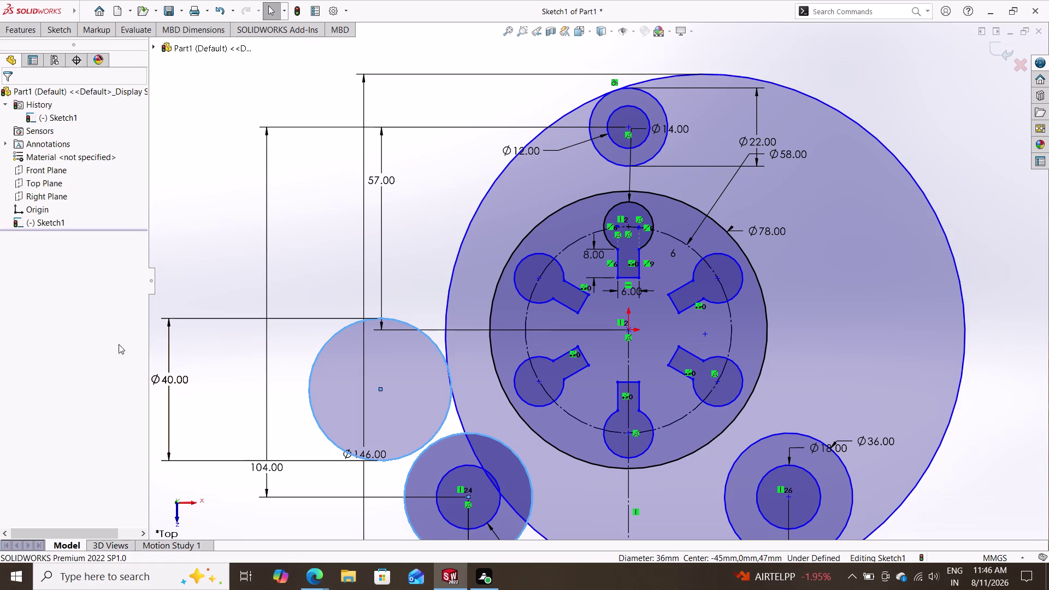
click(406, 455)
click(410, 468)
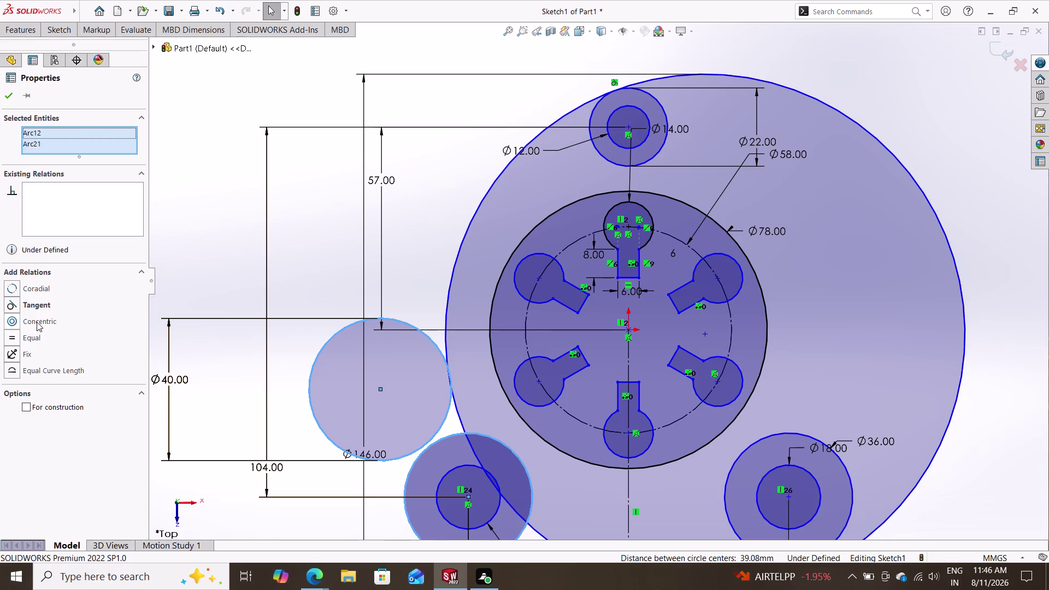
click(32, 304)
key(Escape)
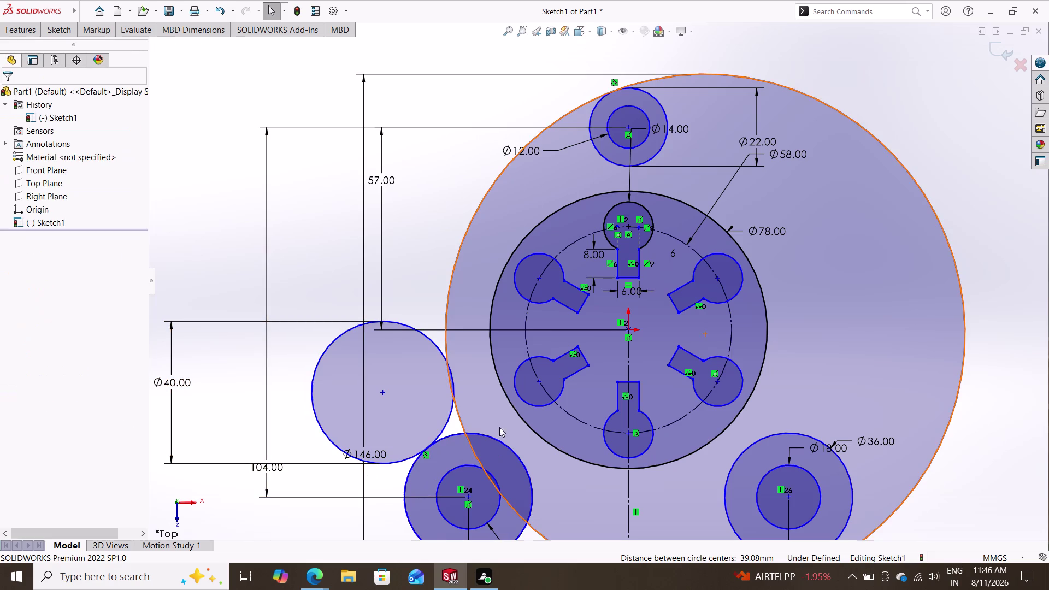
Make the Ø40 circle tangent to the Ø146 outline circle.
click(446, 417)
triple_click(458, 413)
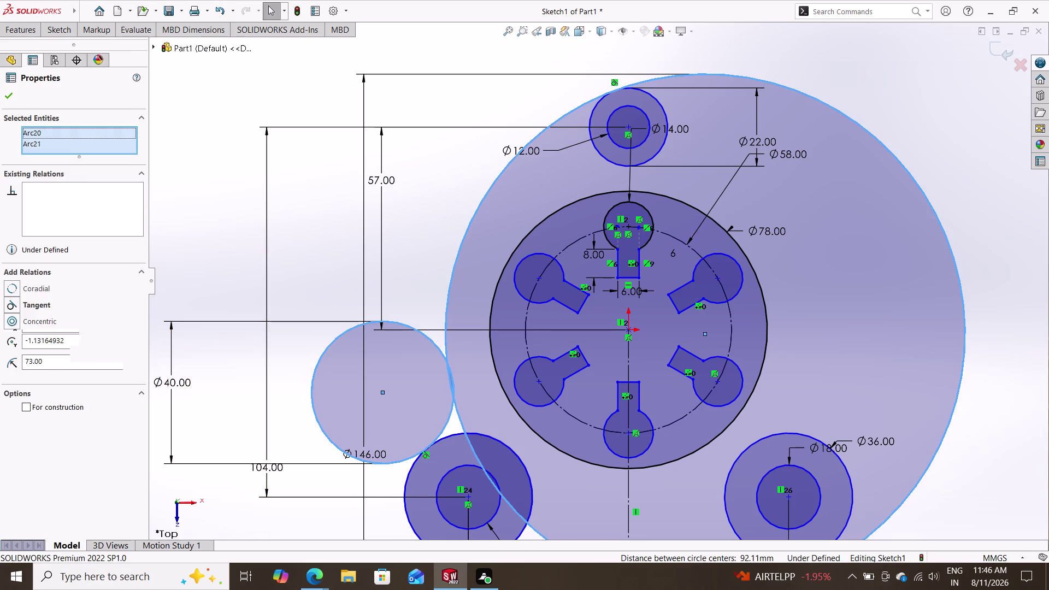
click(47, 300)
key(Escape)
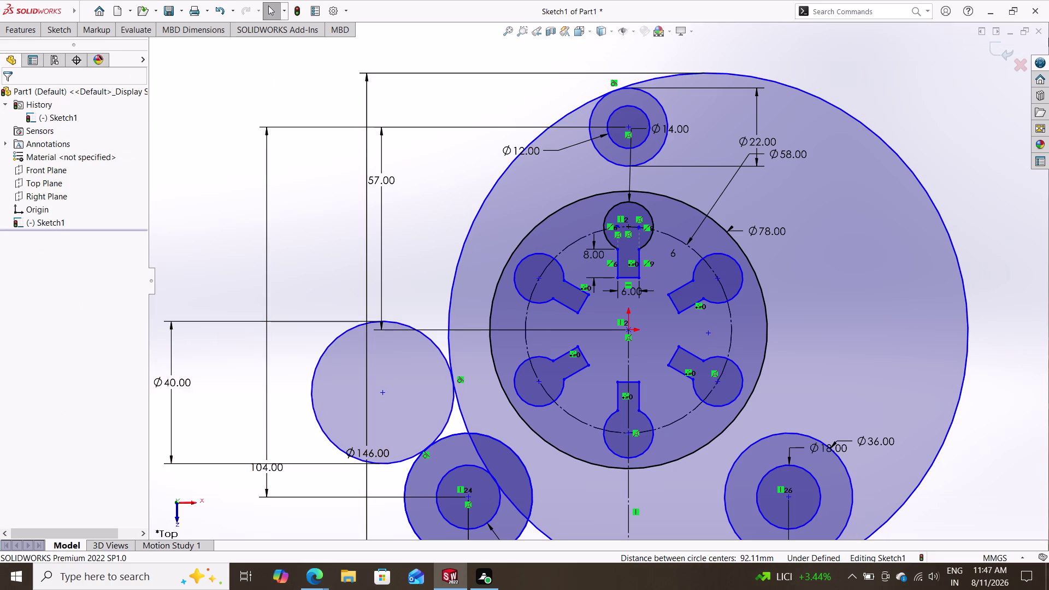
click(59, 30)
click(207, 59)
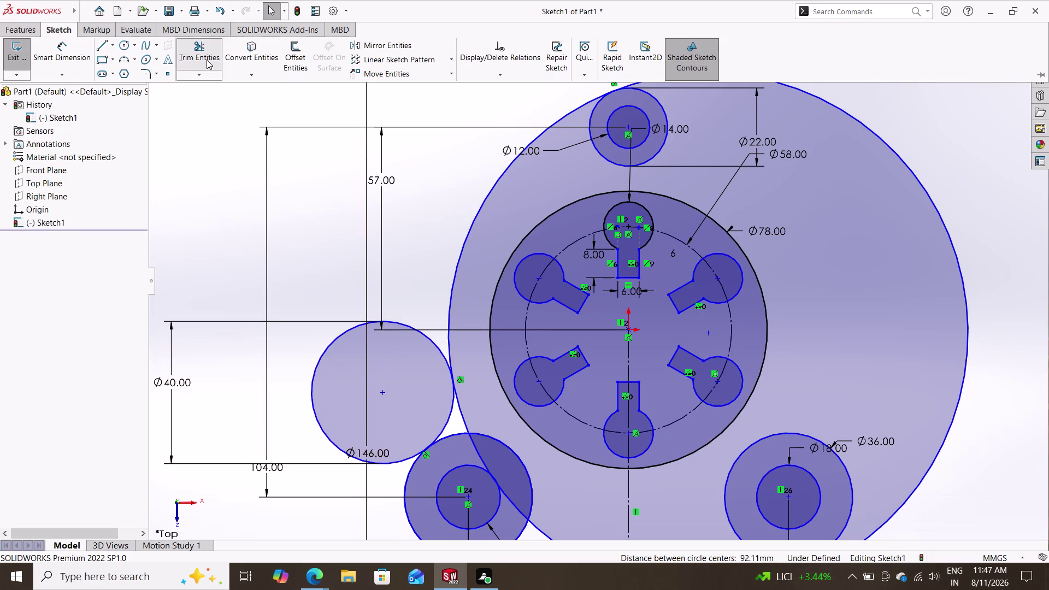
Trim the outline circle's segments between circles and stray pieces along the bottom edge.
click(786, 84)
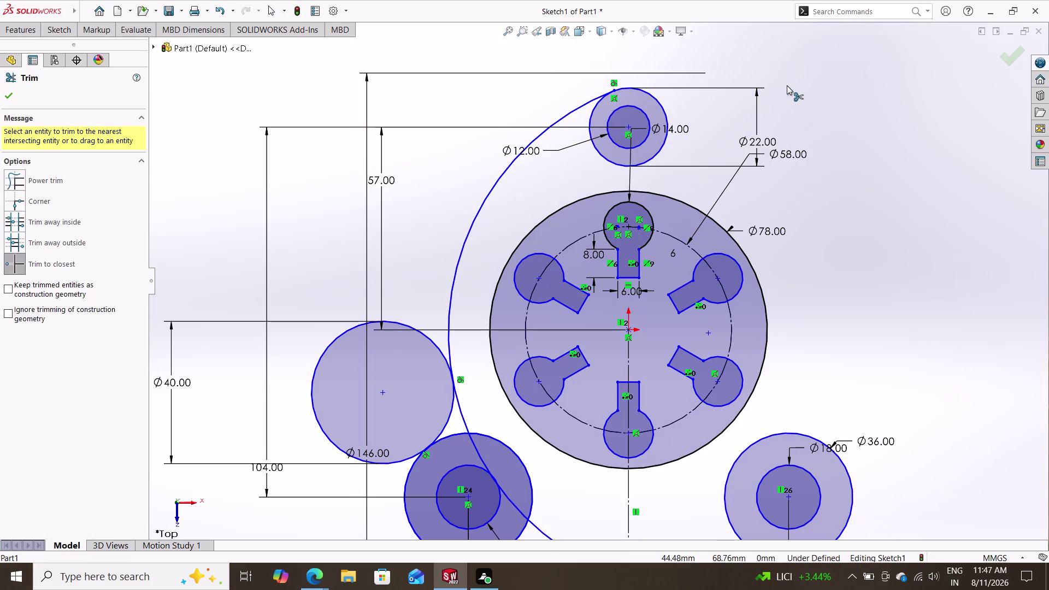
double_click(479, 456)
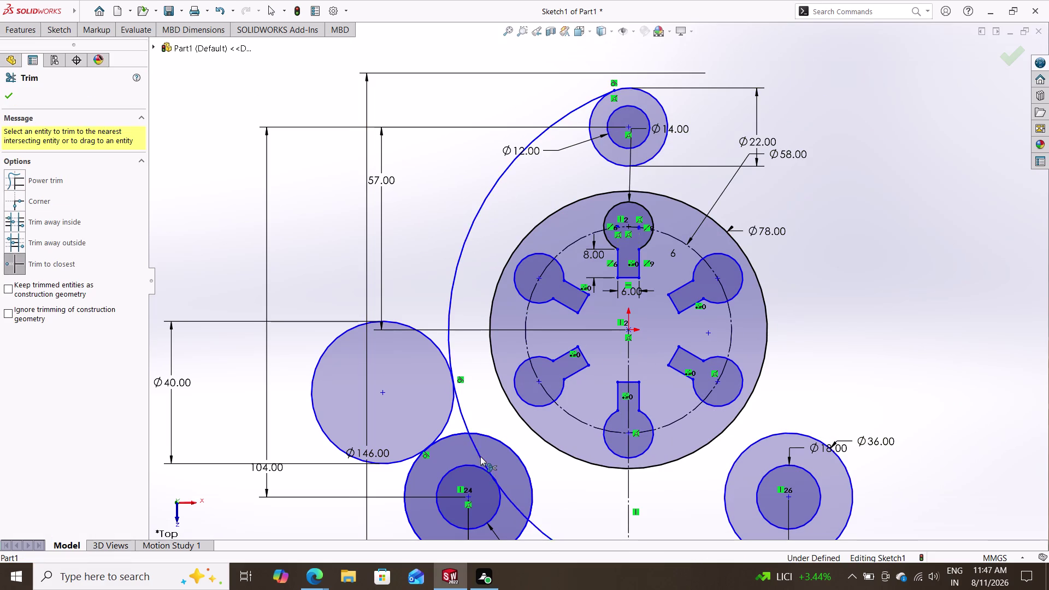
scroll(up, 3)
click(540, 434)
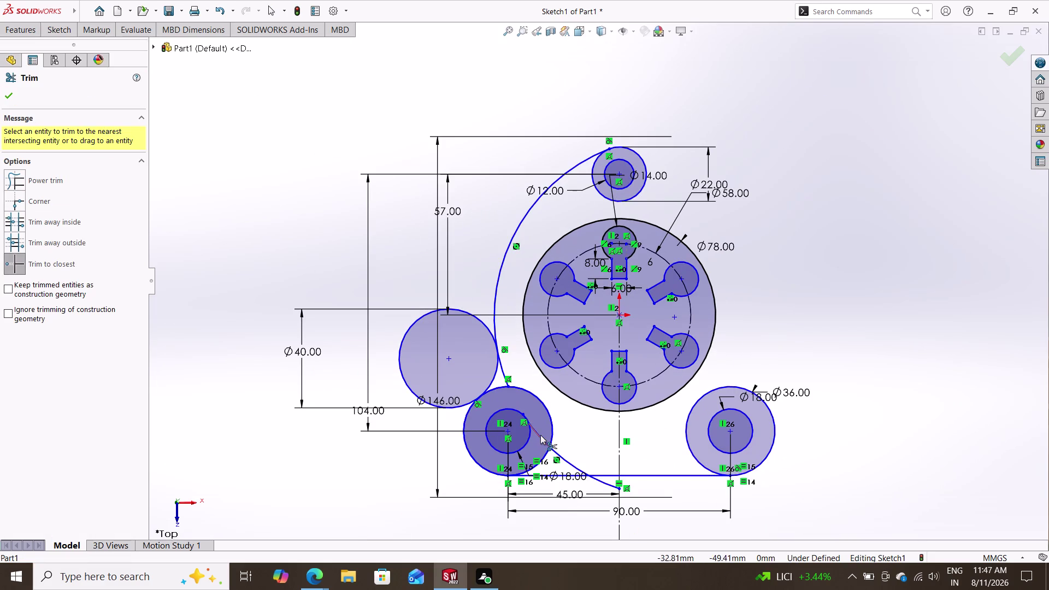
click(562, 458)
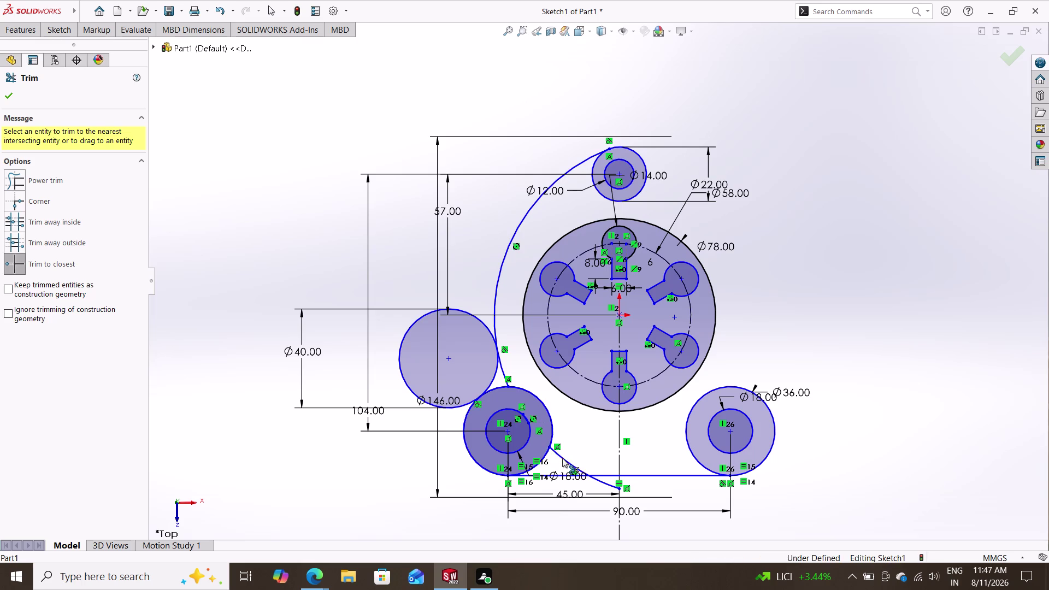
click(598, 478)
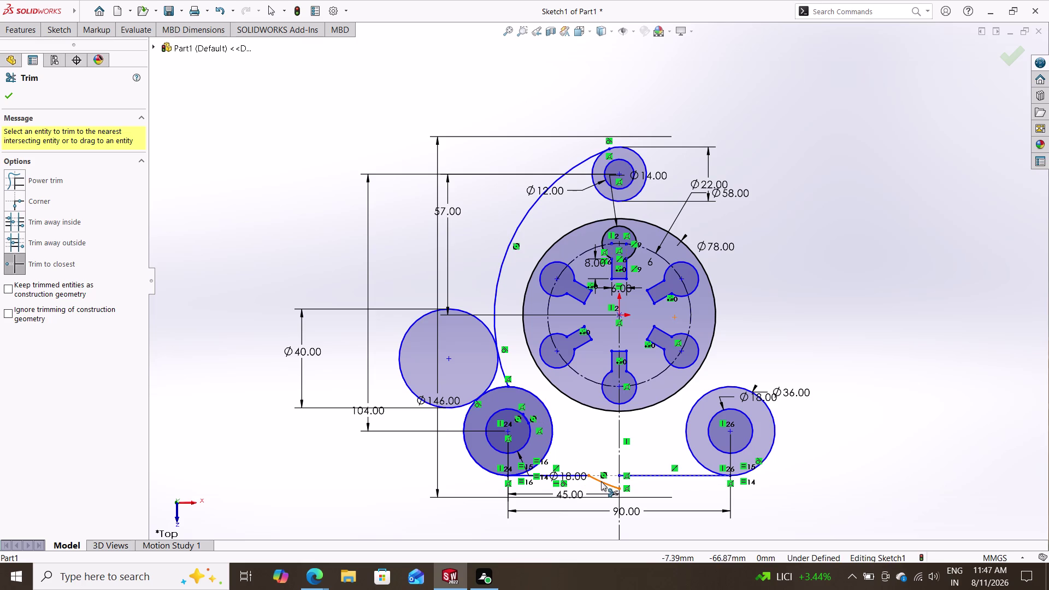
click(600, 481)
scroll(down, 3)
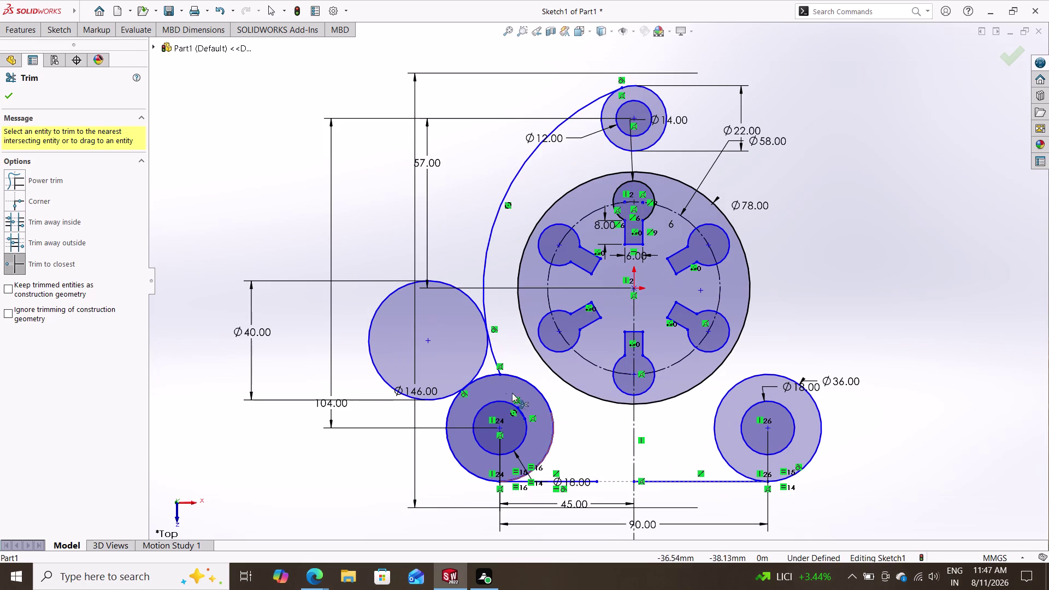
Trim away the large circle on the left and close the Trim tool.
click(494, 354)
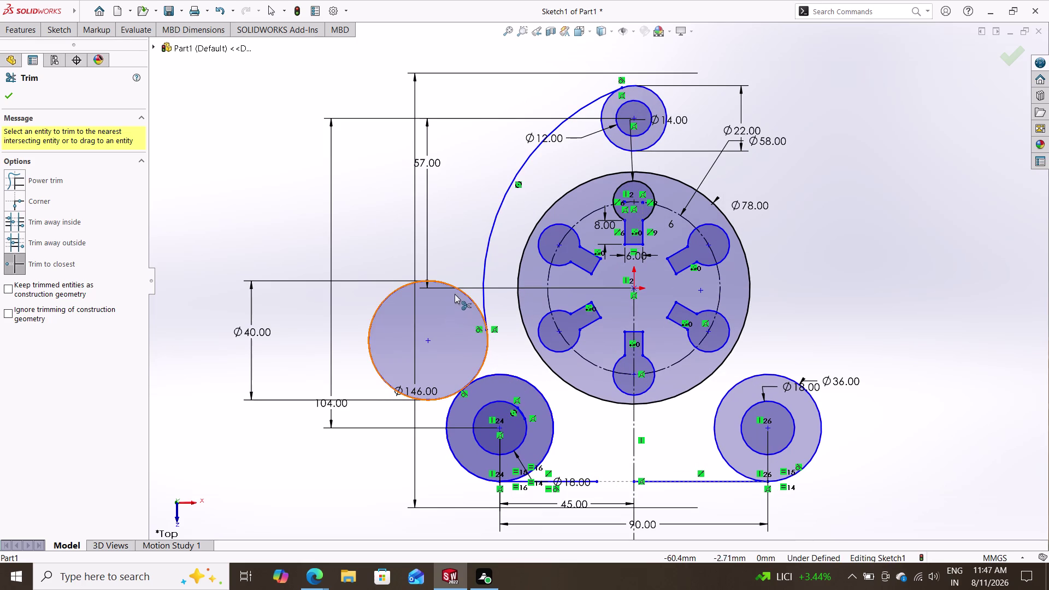
click(458, 288)
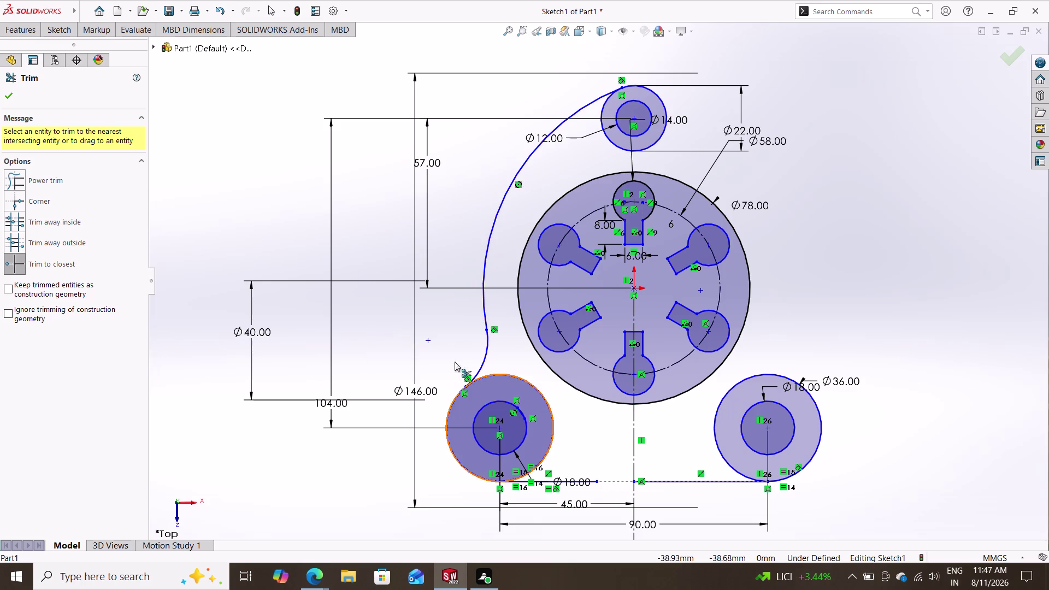
right_click(203, 133)
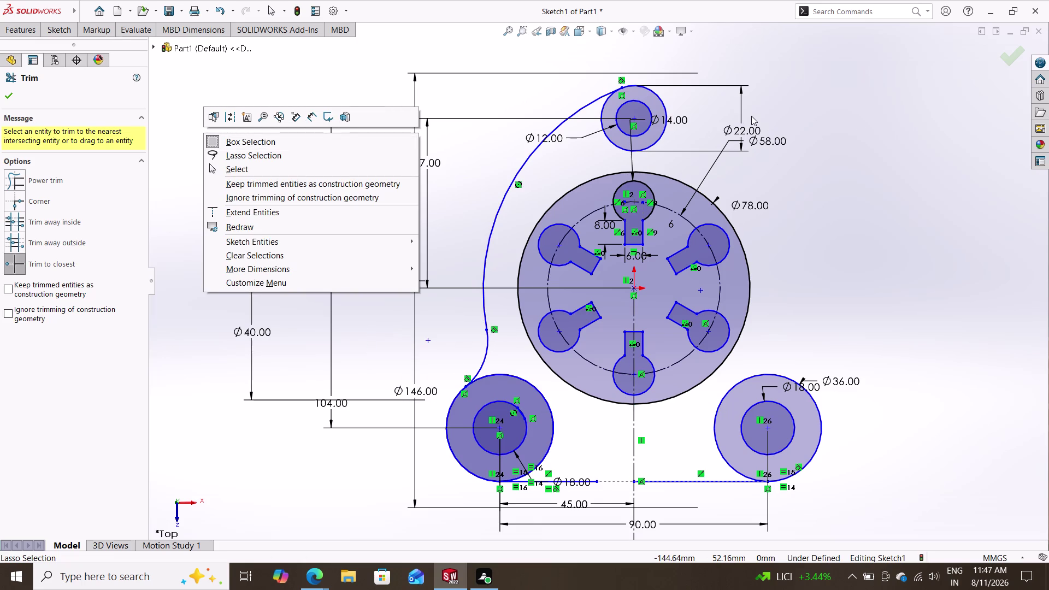
click(8, 90)
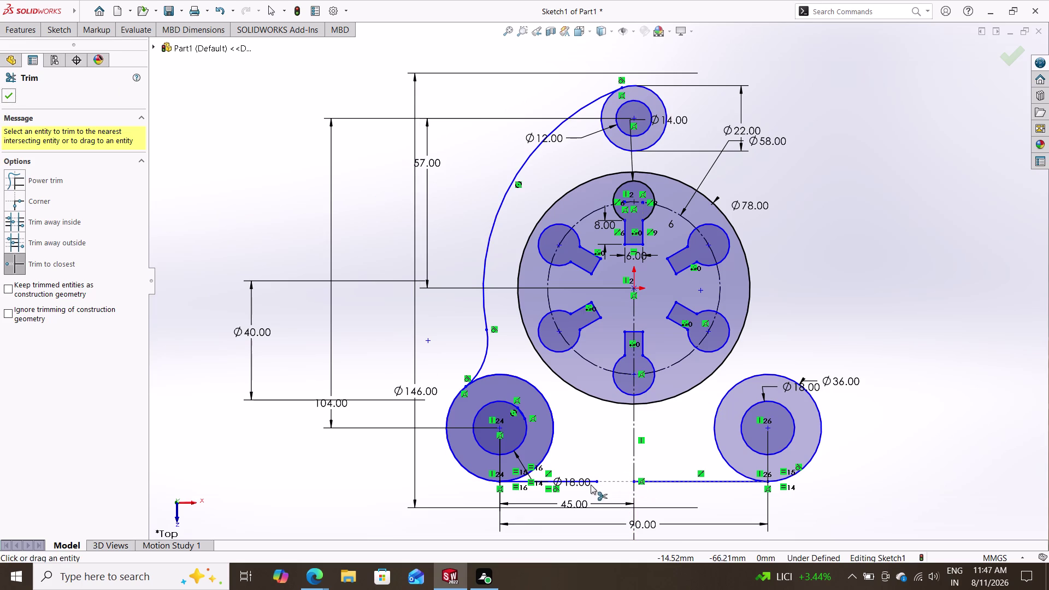
double_click(11, 90)
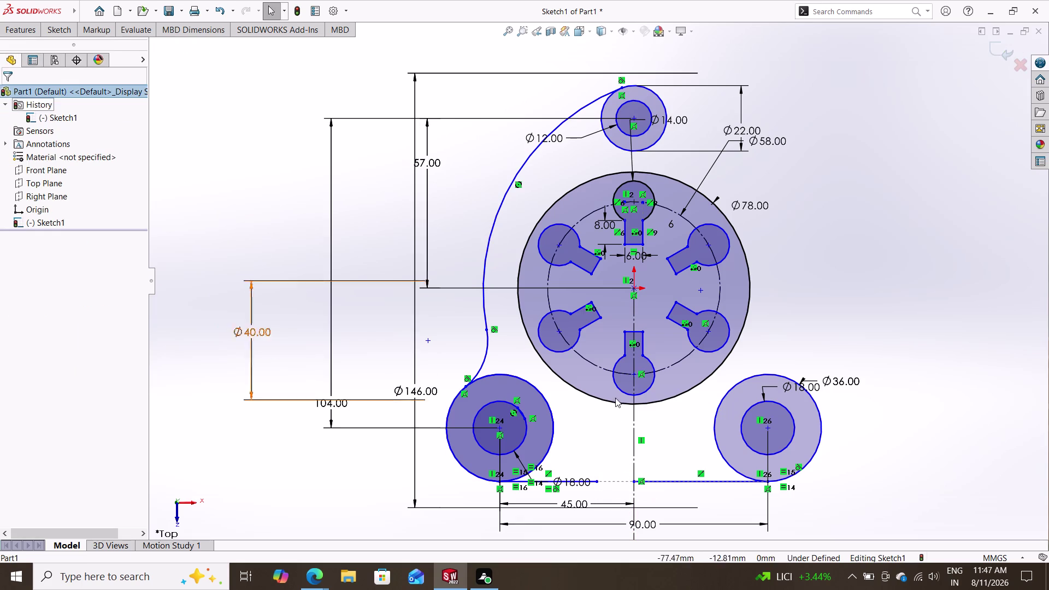
Drag the bottom-edge sketch points, then leave and return to editing the sketch.
right_click(202, 255)
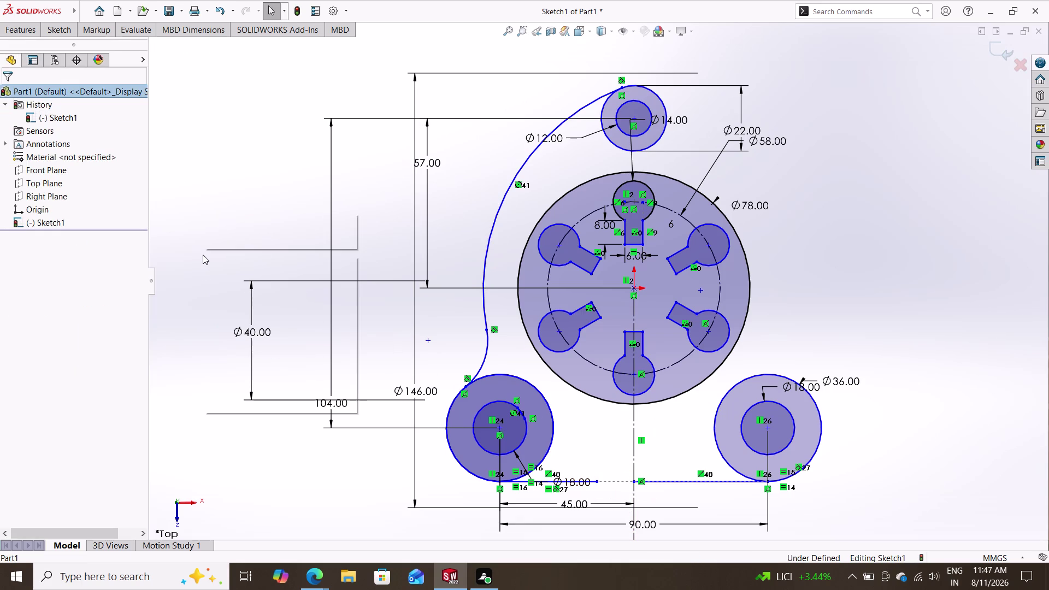
key(Escape)
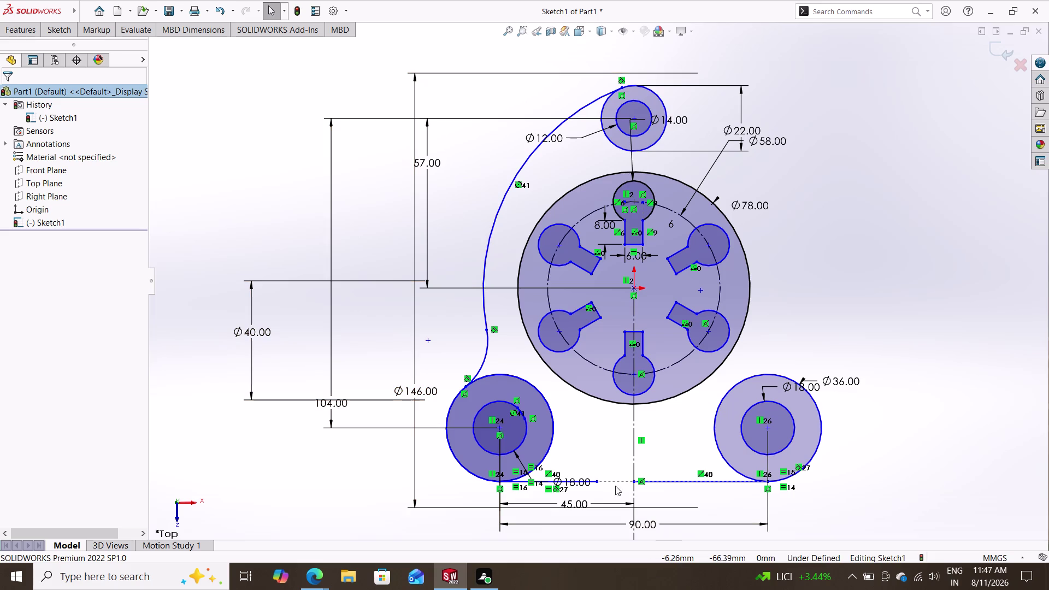
key(Escape)
double_click(598, 480)
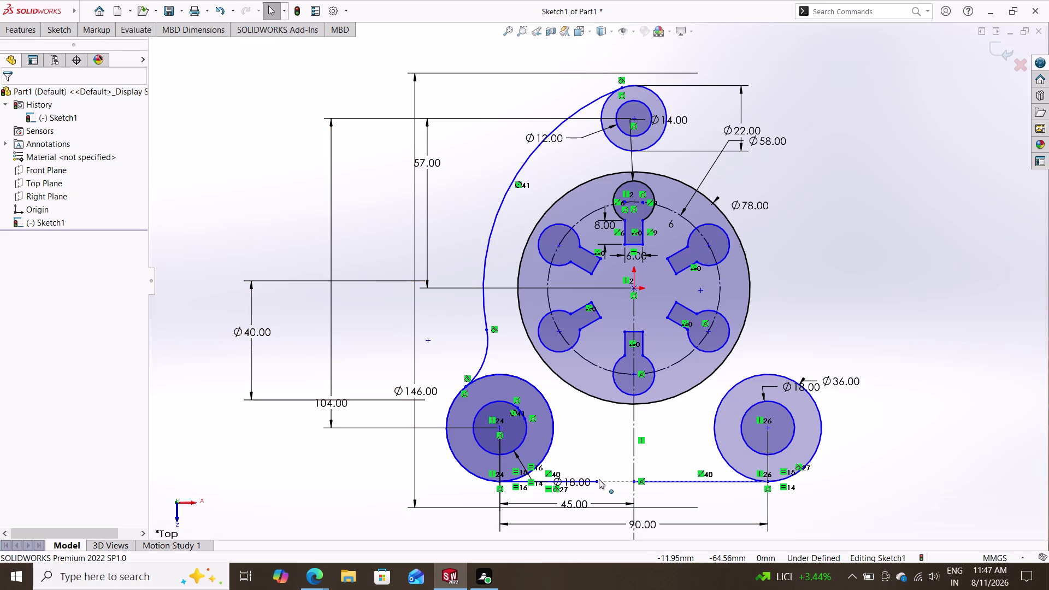
drag(601, 478, 620, 476)
click(621, 476)
drag(622, 476, 635, 487)
double_click(636, 487)
triple_click(636, 484)
click(635, 482)
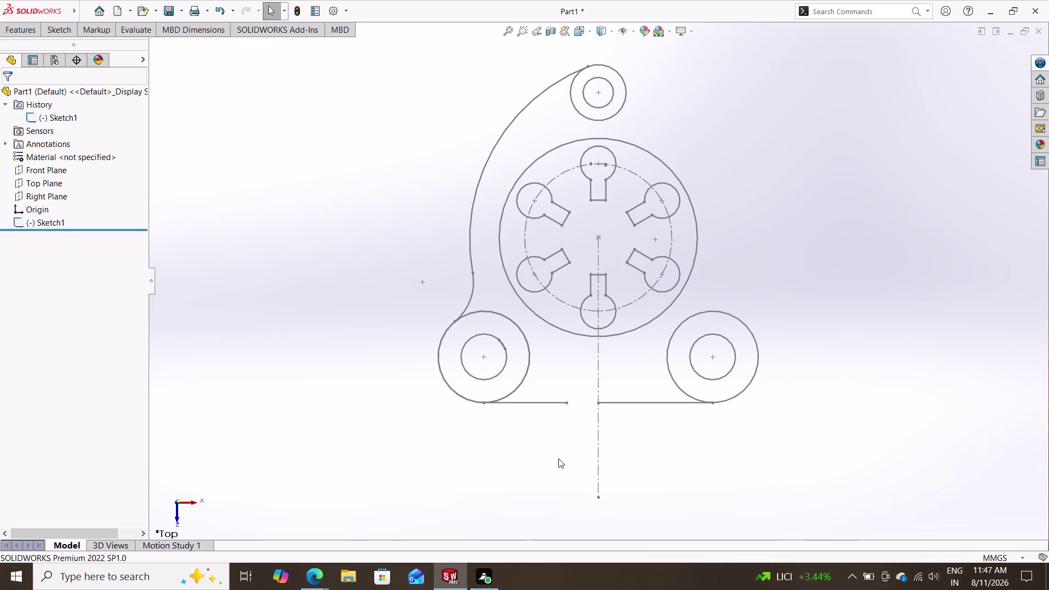
key(ctrl+z)
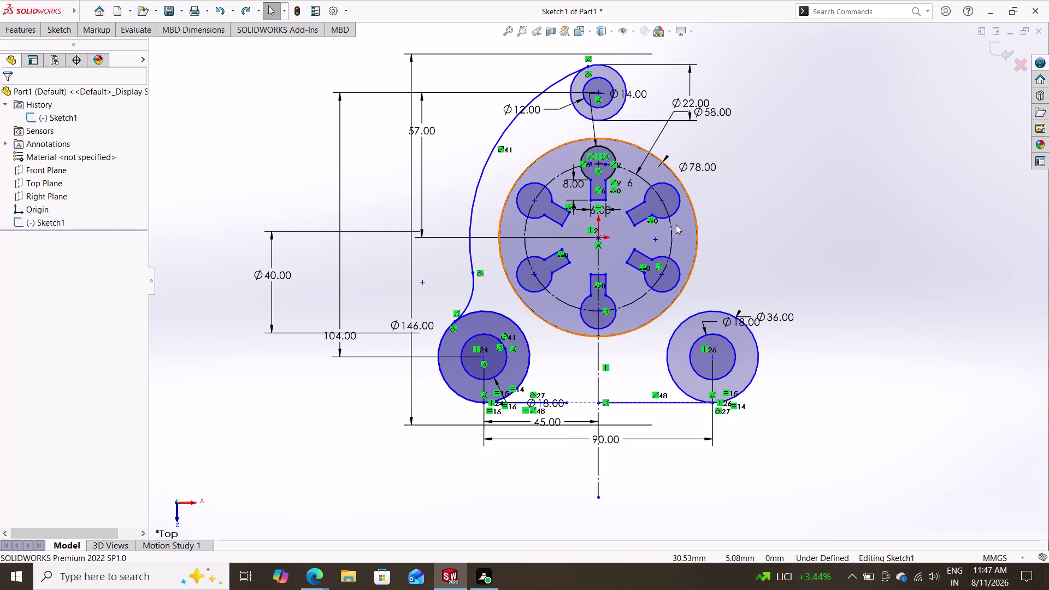
key(Escape)
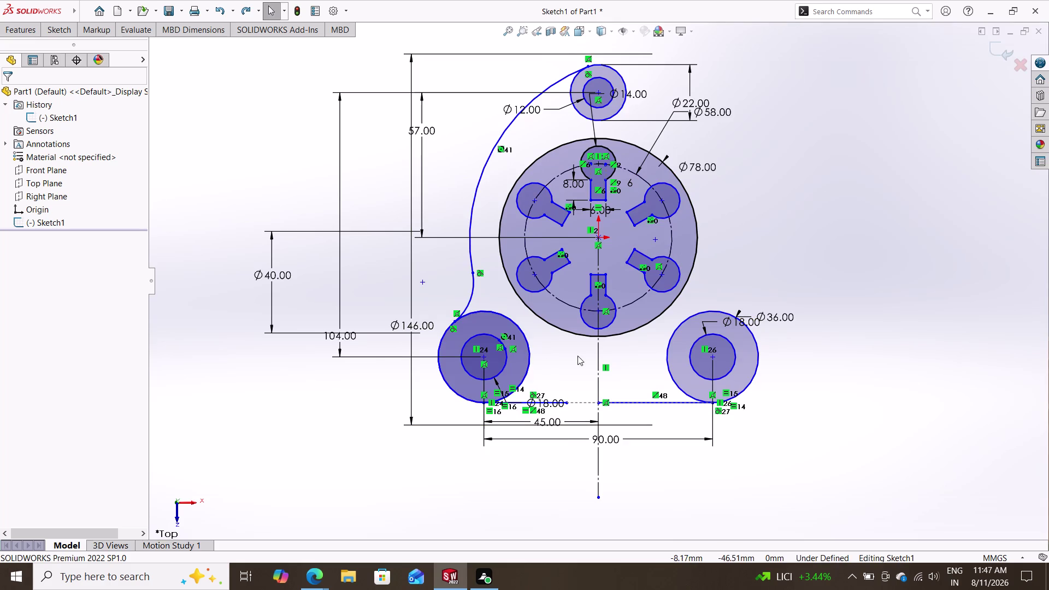
Delete both bottom lines and move the Ø18.00 dimension below-left of its hole.
click(628, 402)
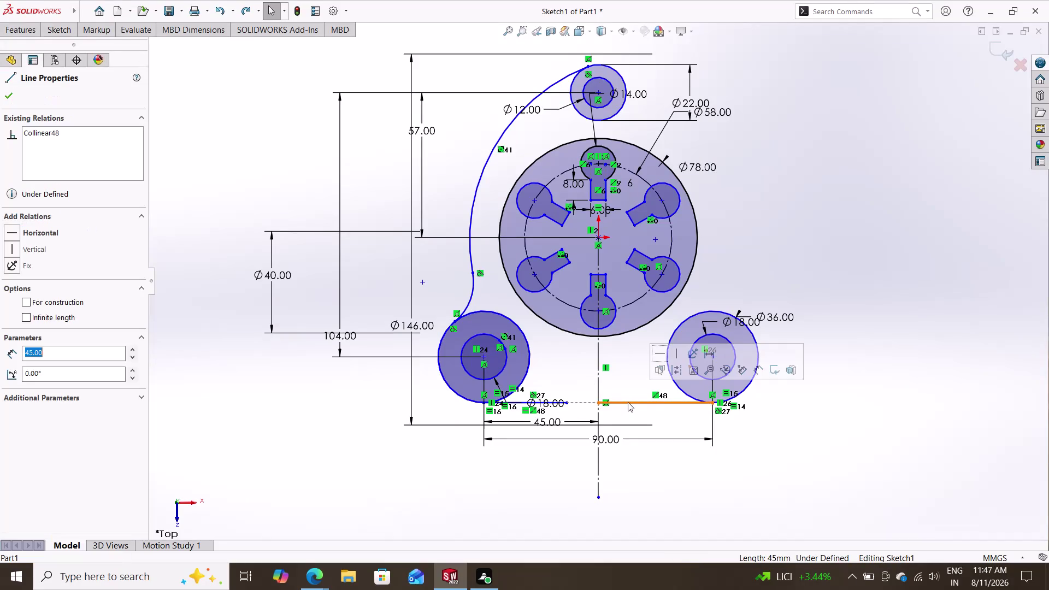
key(Delete)
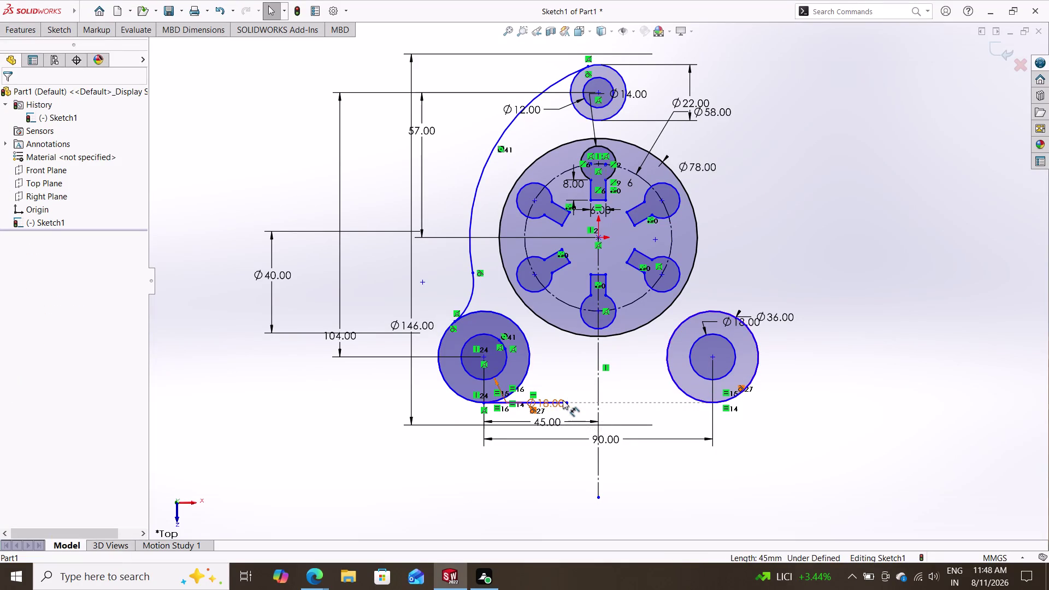
drag(566, 401, 400, 461)
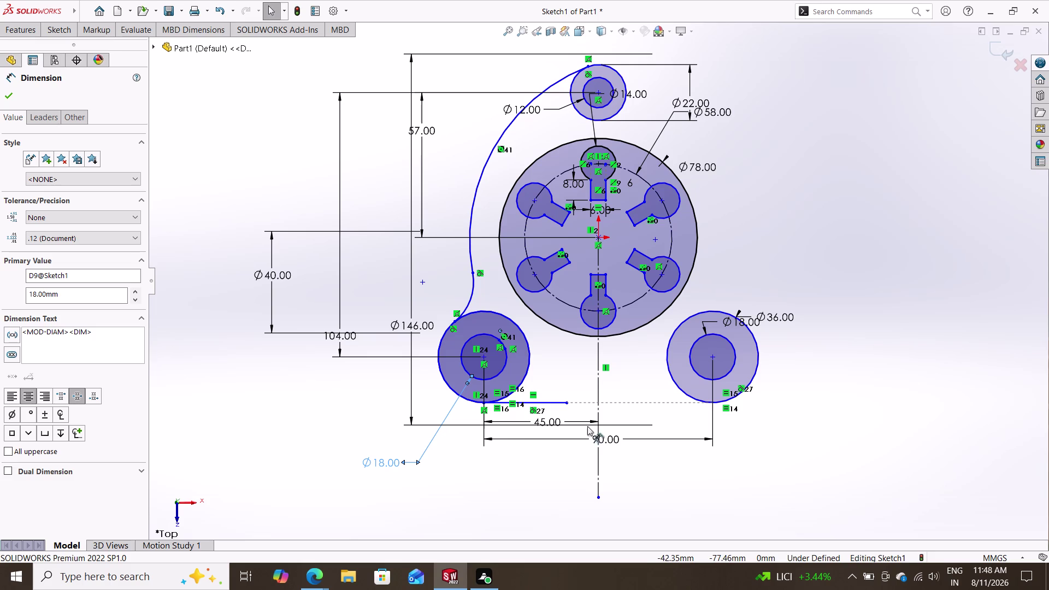
key(Escape)
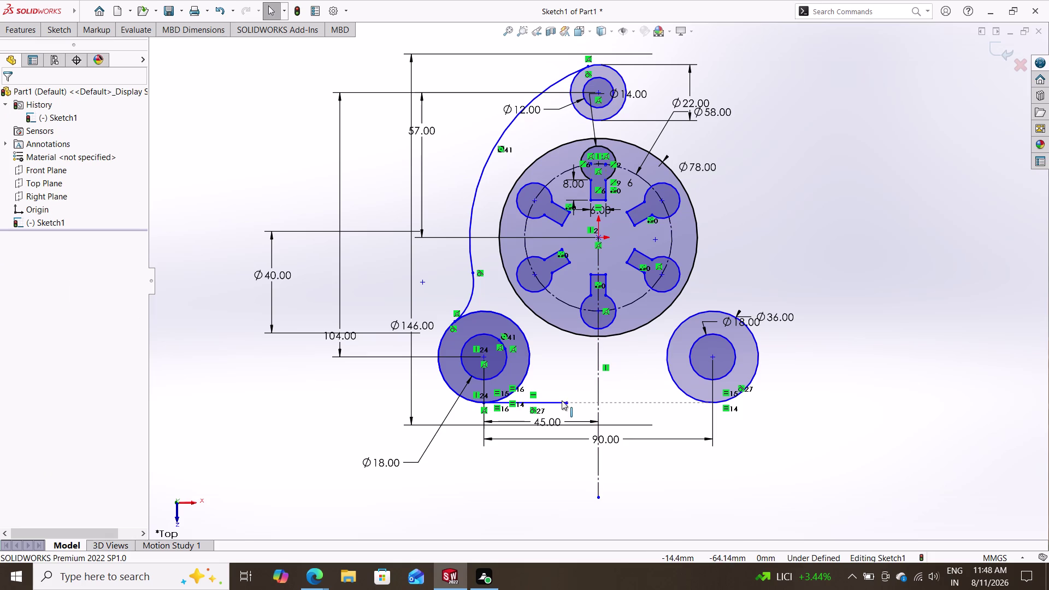
click(561, 400)
key(Delete)
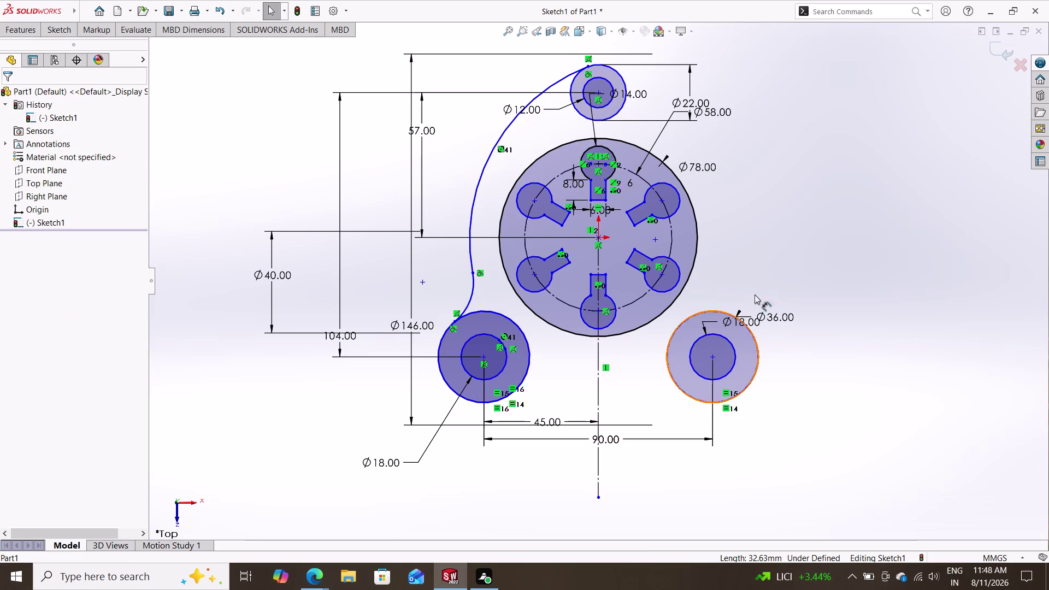
click(469, 262)
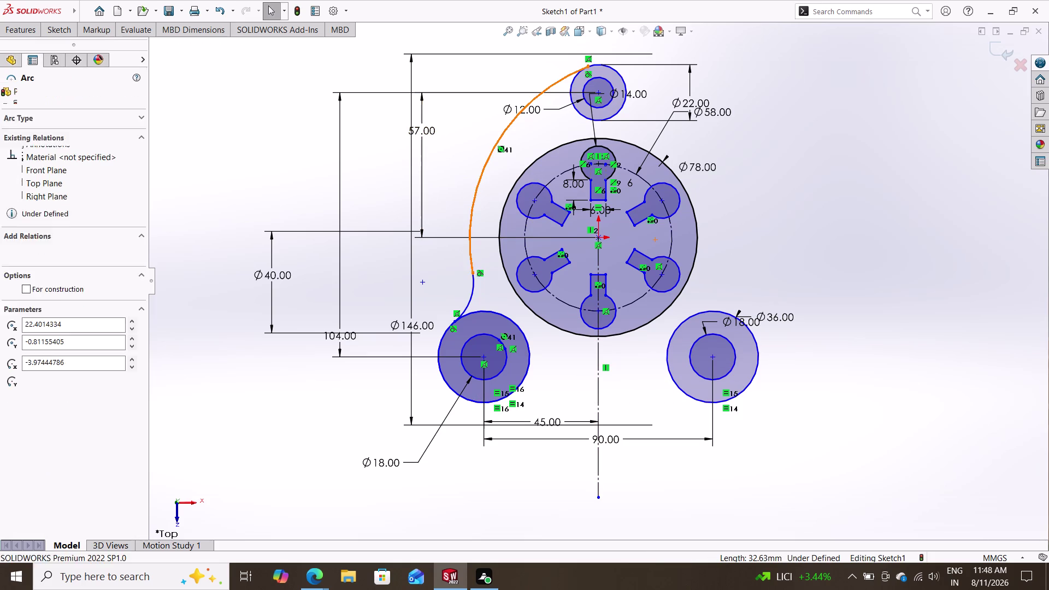
Delete the long dimensioned arc, confirming, and the small arc near the lower-left boss.
key(Delete)
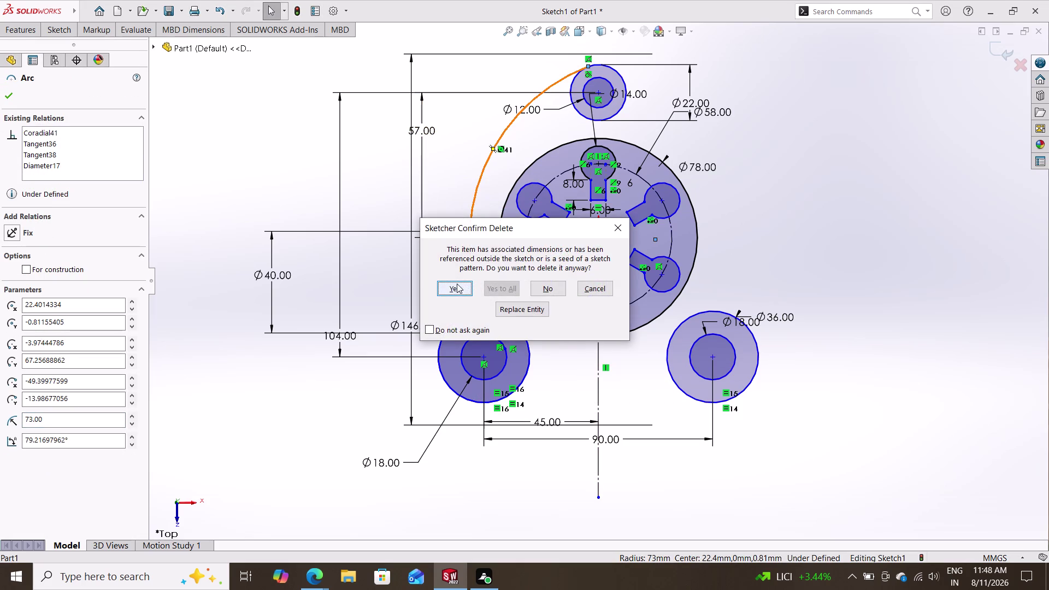
double_click(457, 283)
click(473, 287)
key(Delete)
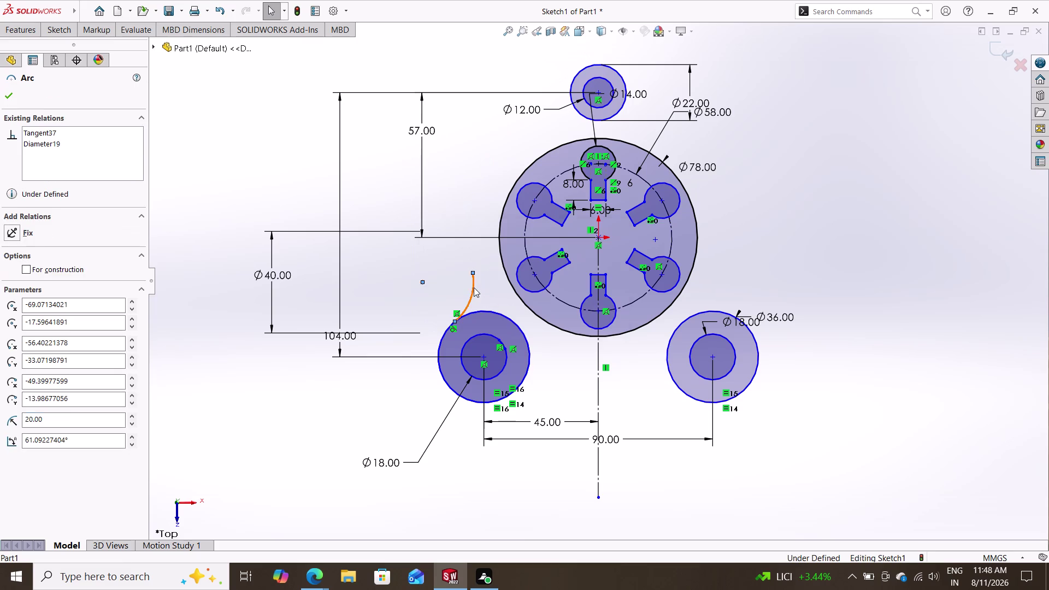
click(453, 285)
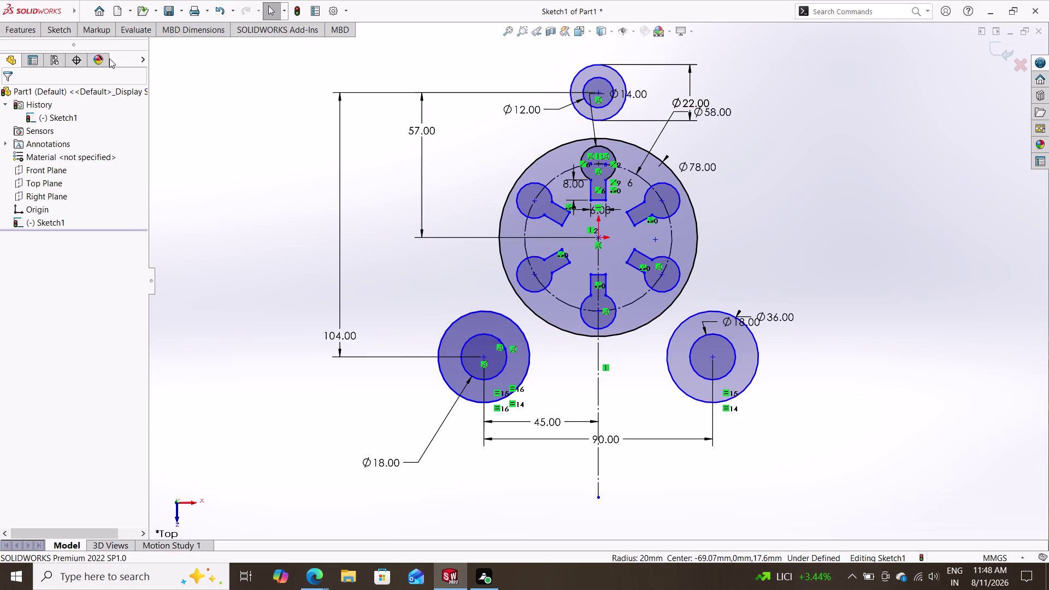
click(55, 32)
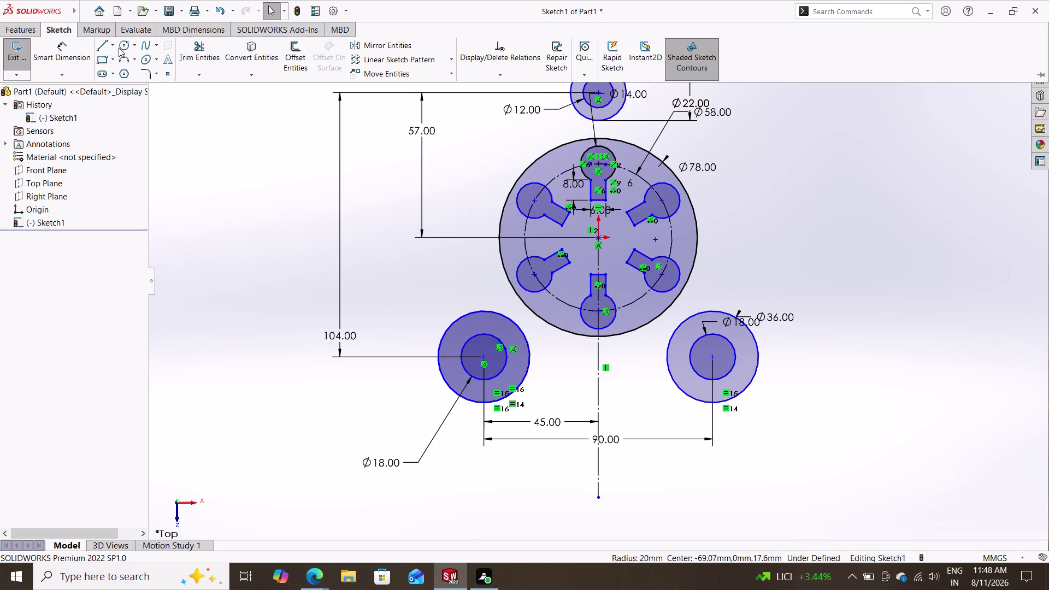
double_click(119, 47)
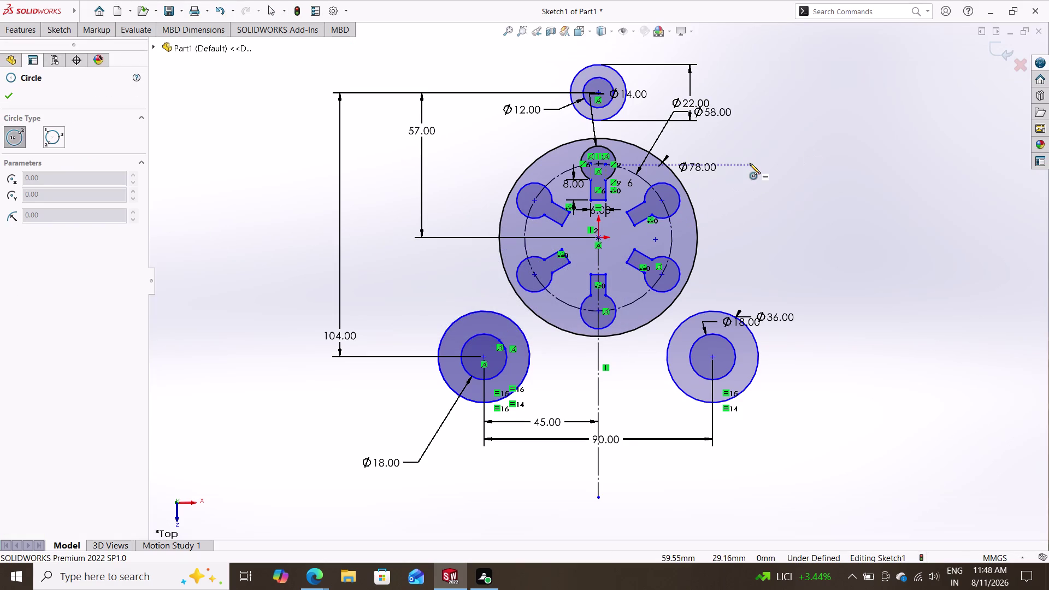
Sketch a large circle, about Ø90, overlapping the upper right of the Ø78 hub.
click(751, 163)
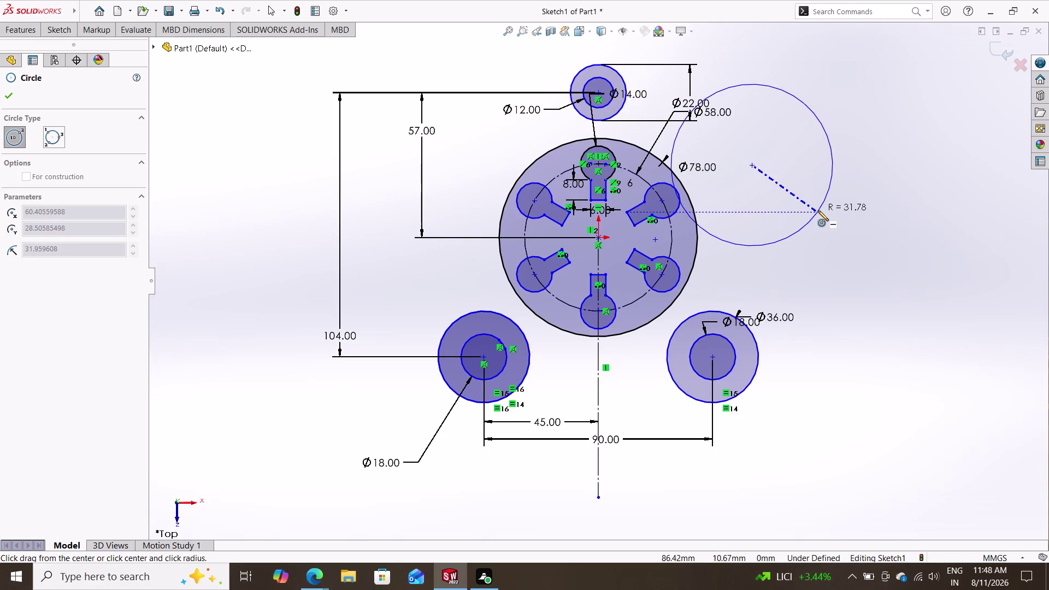
text(73)
text(+)
text(73)
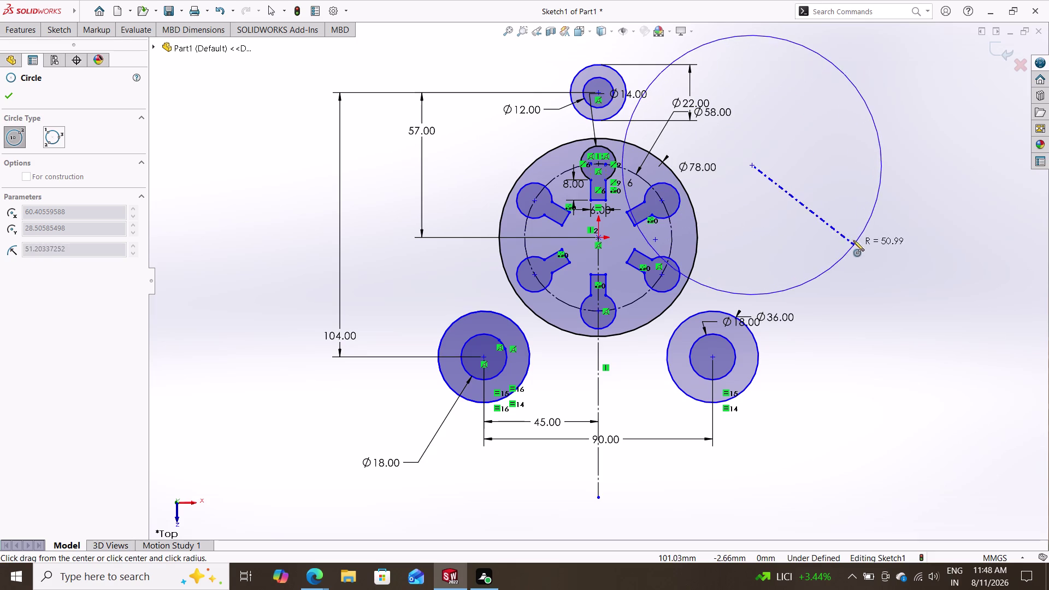
double_click(845, 233)
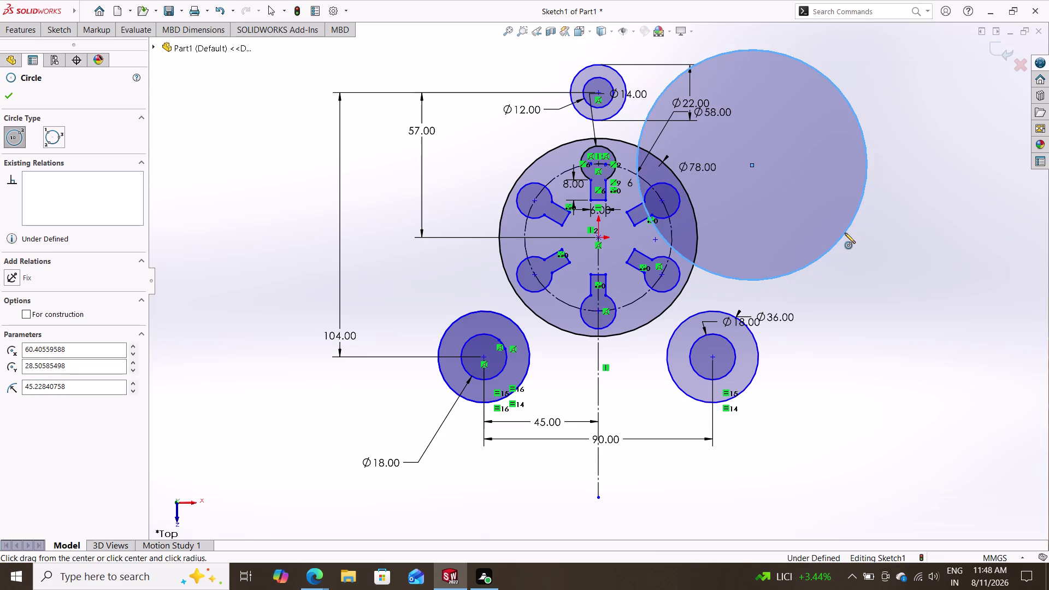
key(Escape)
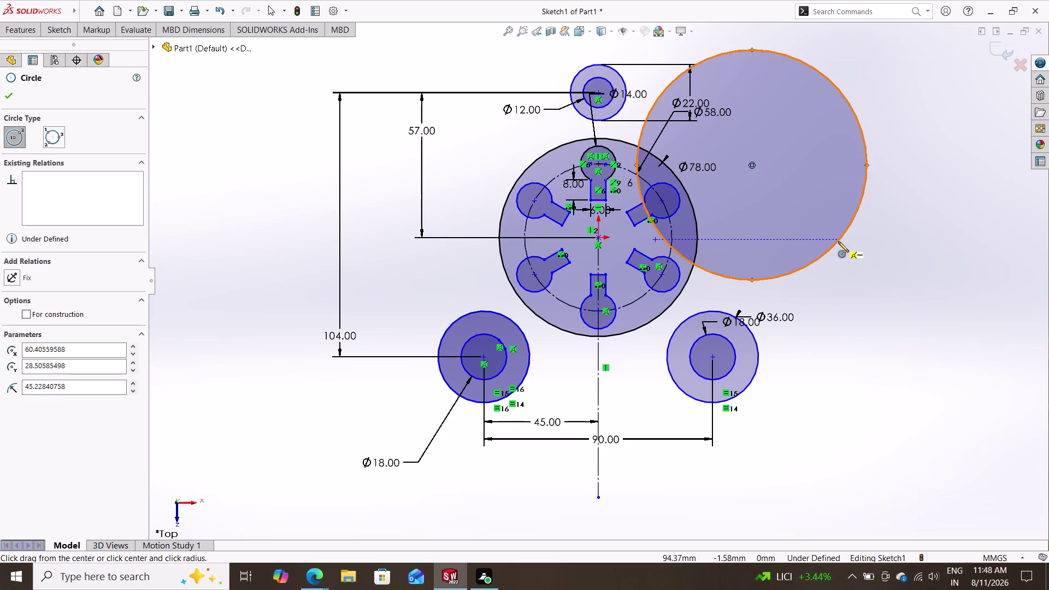
click(14, 25)
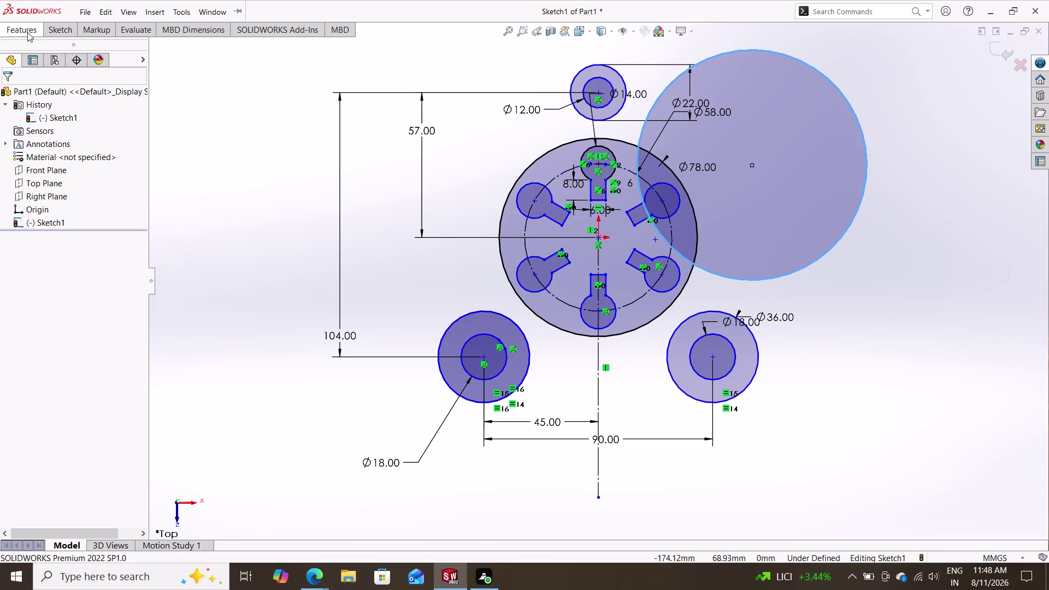
click(56, 28)
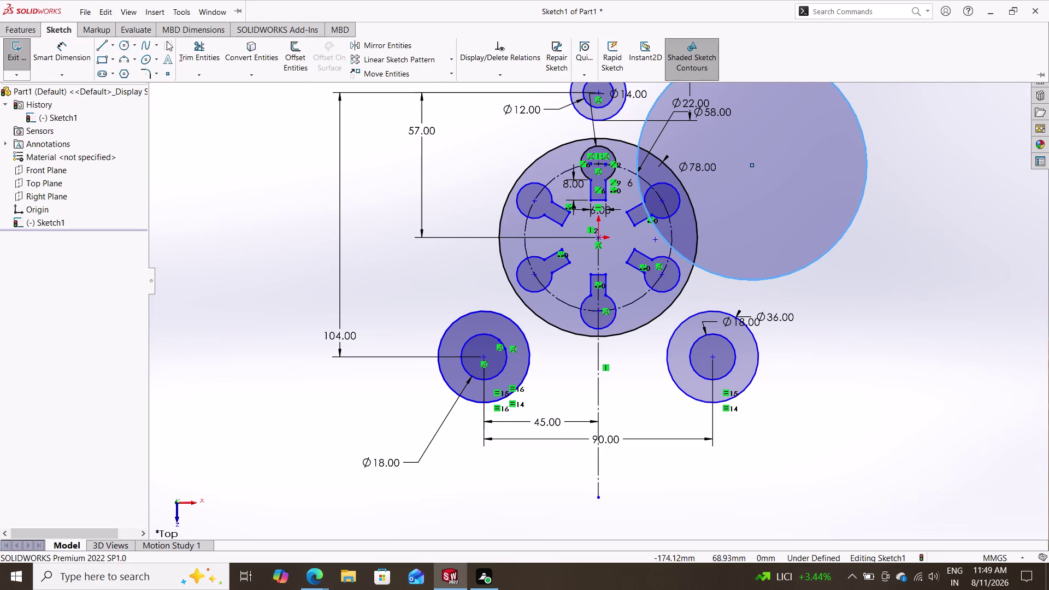
click(42, 45)
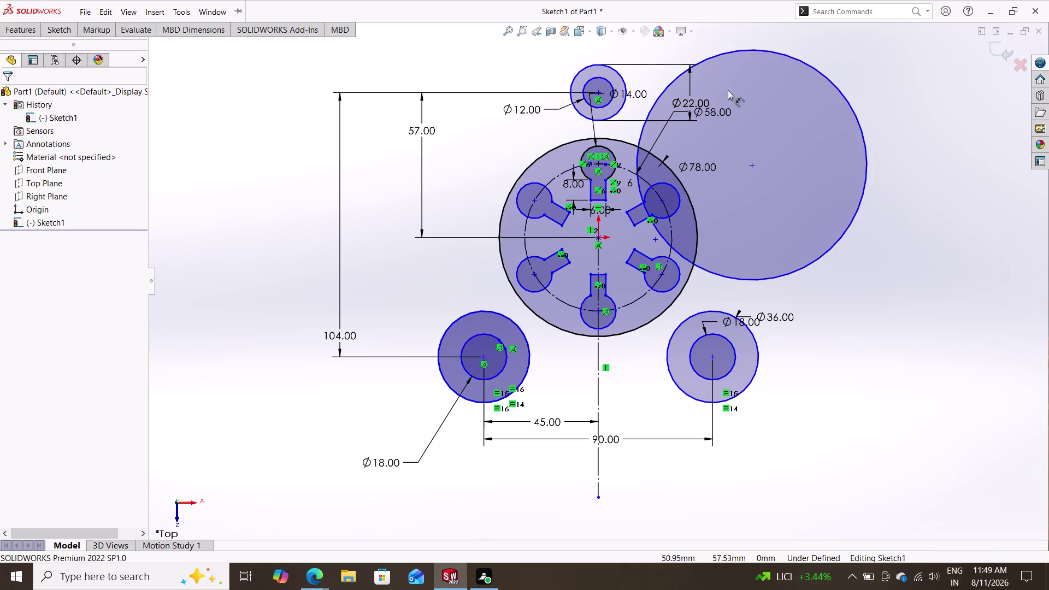
click(861, 133)
Dimension the large circle's diameter as 73+73 (Ø146) and drag it over the hub.
click(888, 132)
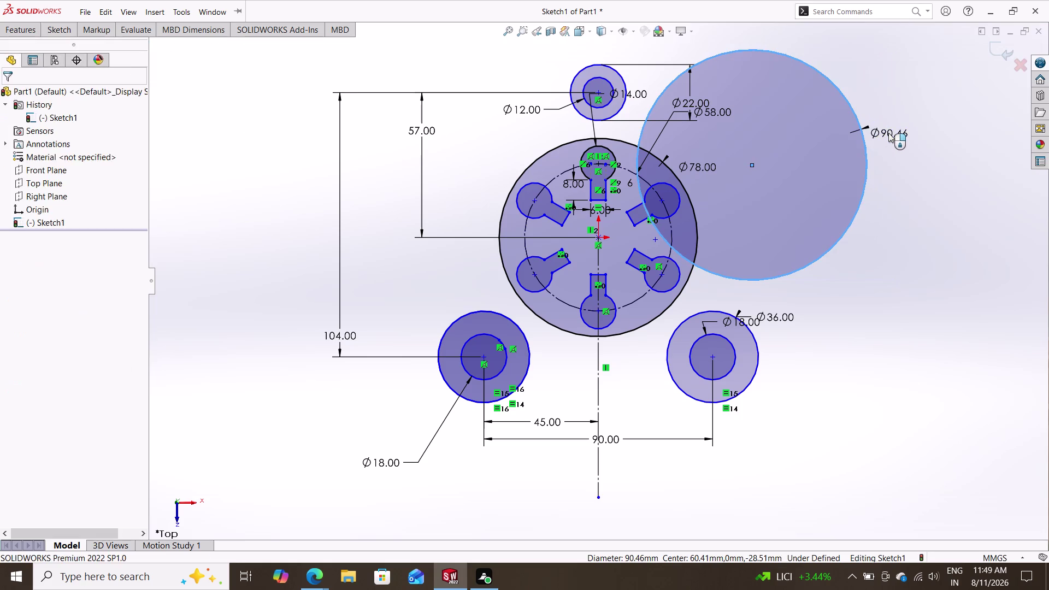
text(73+)
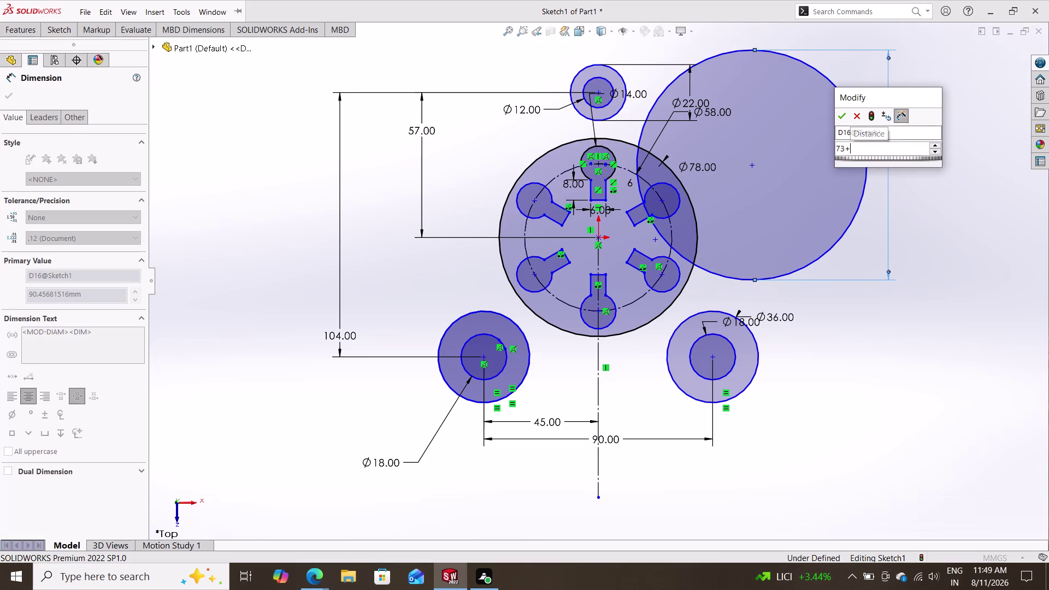
text(73)
key(Return)
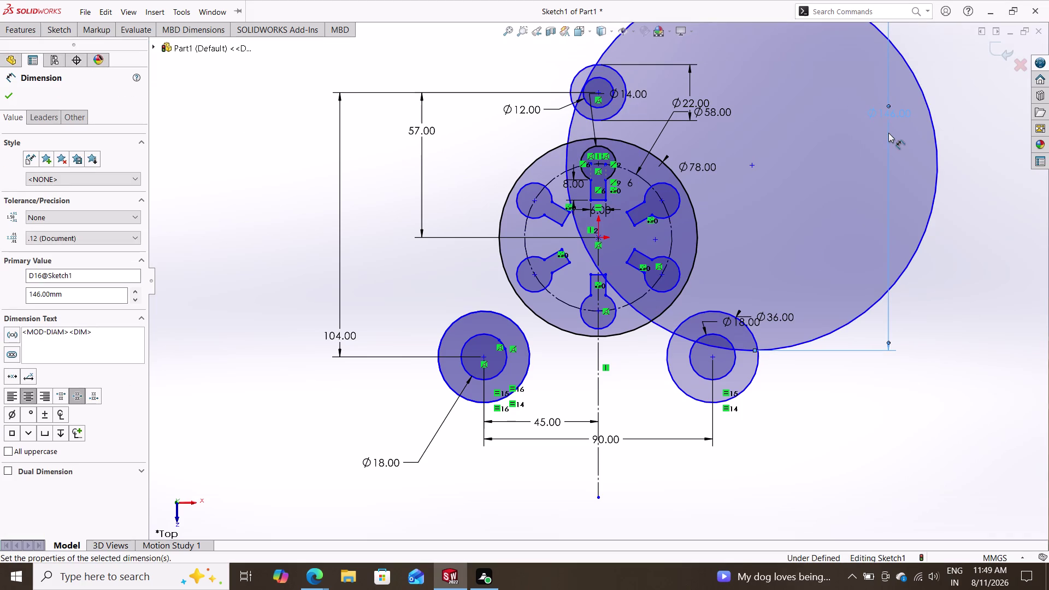
key(Escape)
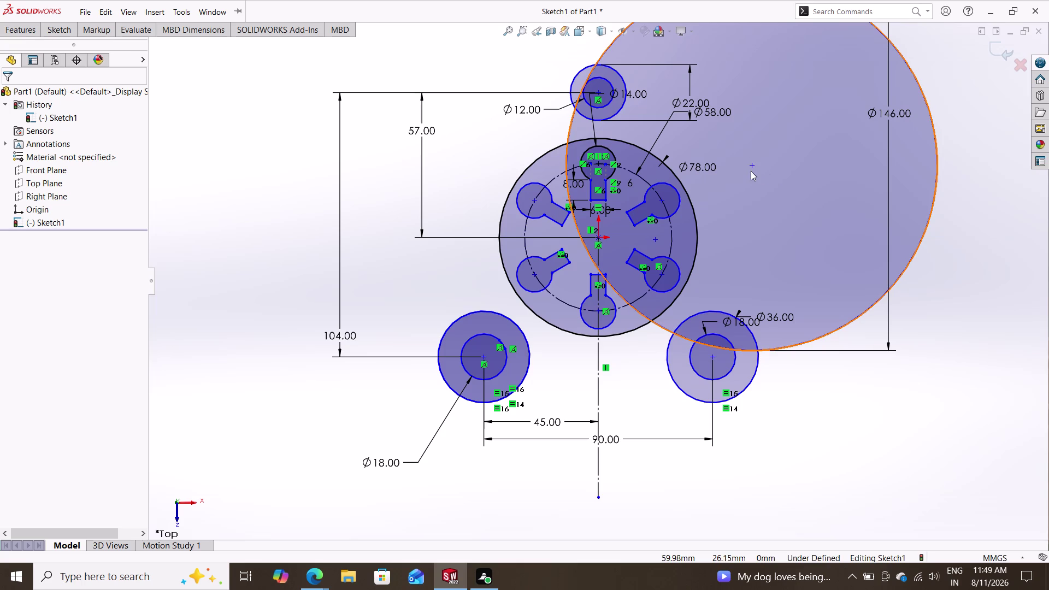
drag(751, 166, 654, 239)
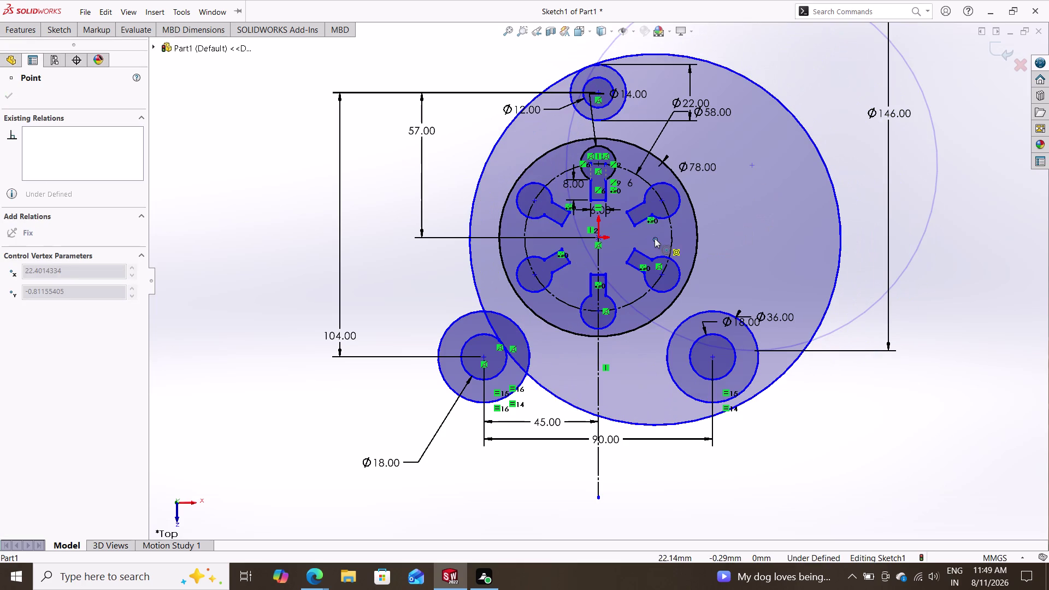
Centre the Ø146 circle over the hole pattern and make it tangent to the top Ø14 circle.
drag(654, 238, 639, 238)
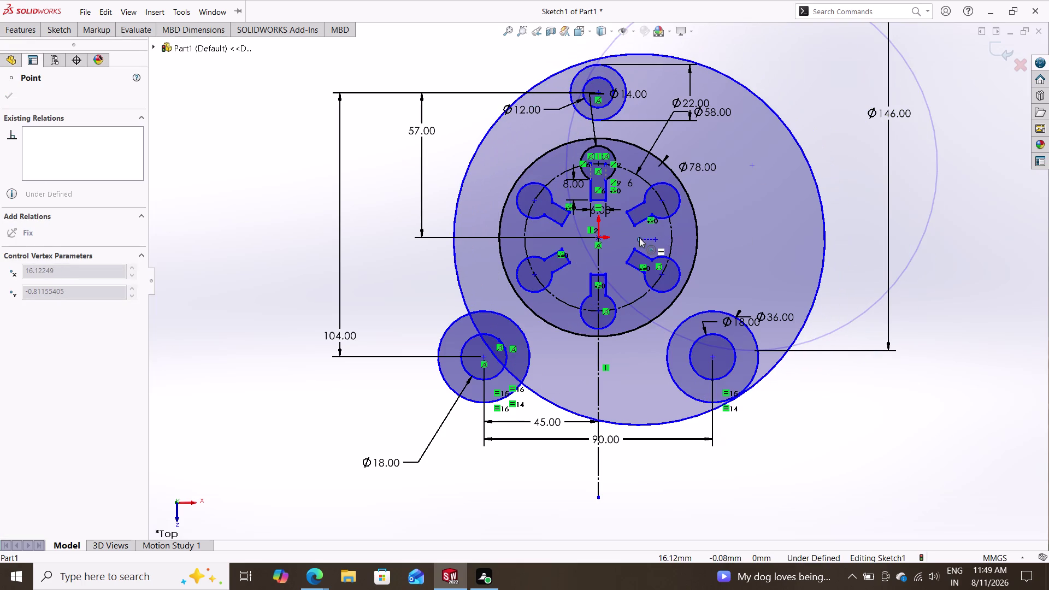
drag(639, 237, 653, 239)
key(Escape)
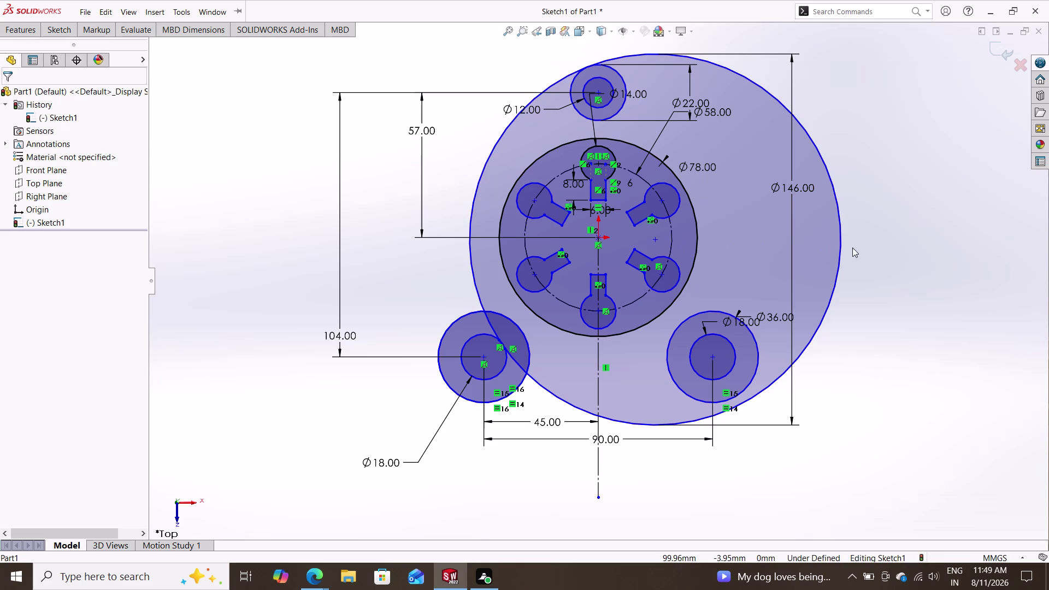
click(574, 76)
click(570, 74)
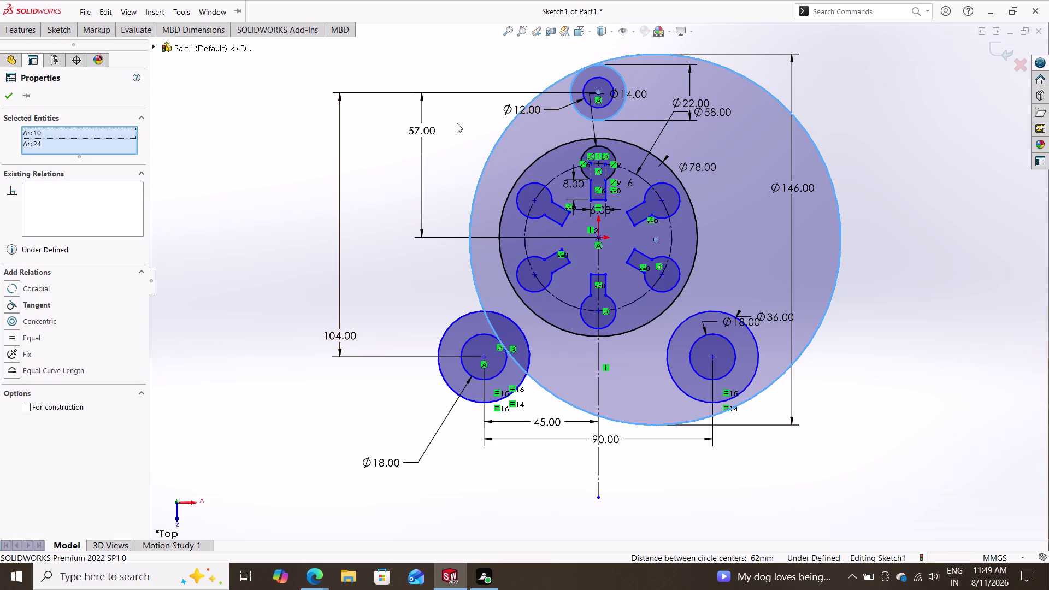
click(22, 303)
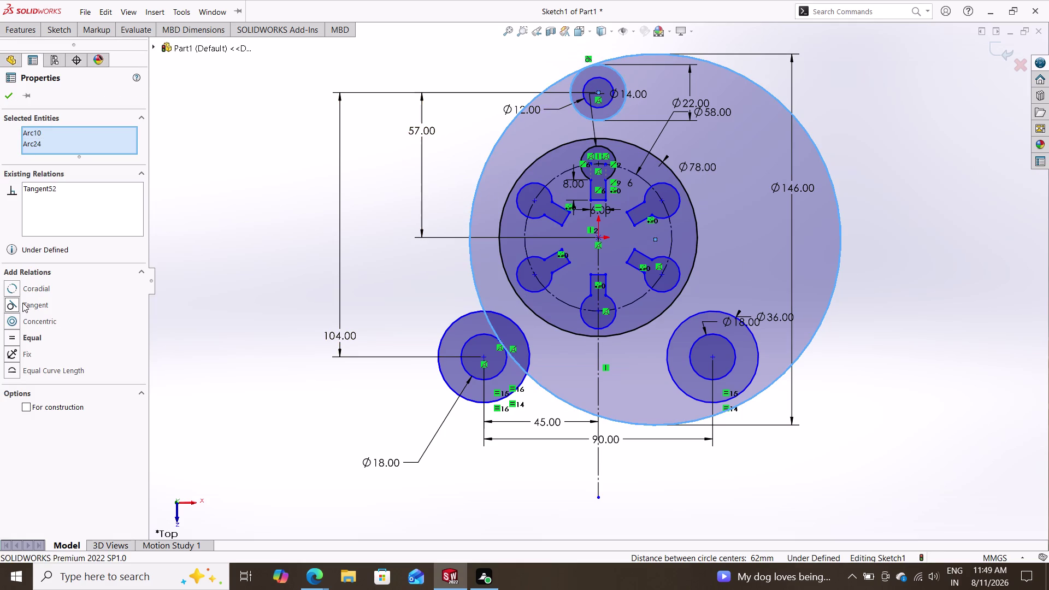
key(Escape)
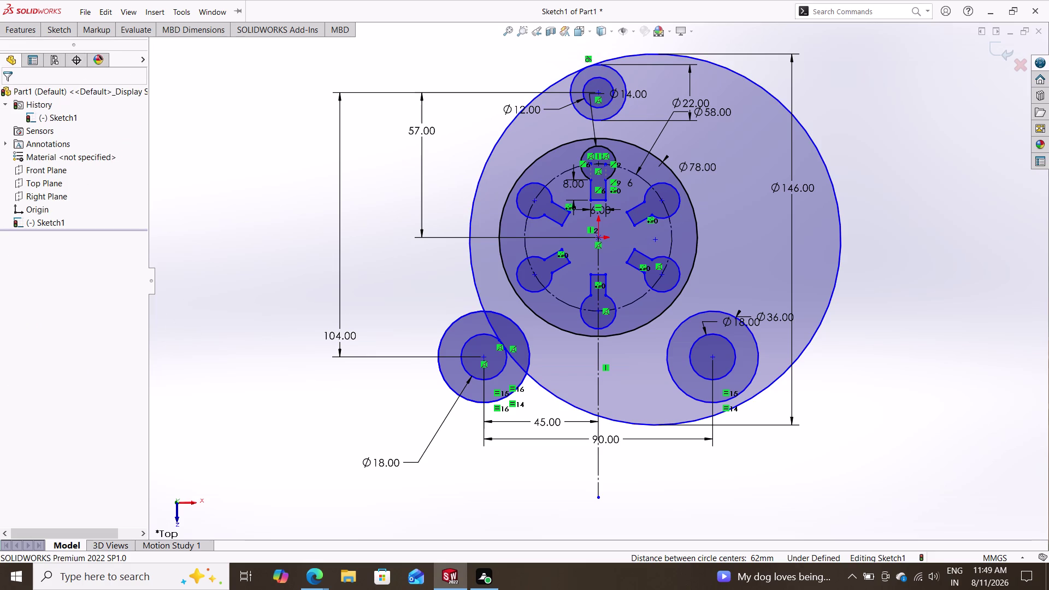
click(62, 32)
Draw a circle left of the part and dimension it Ø40 (20+20).
click(127, 45)
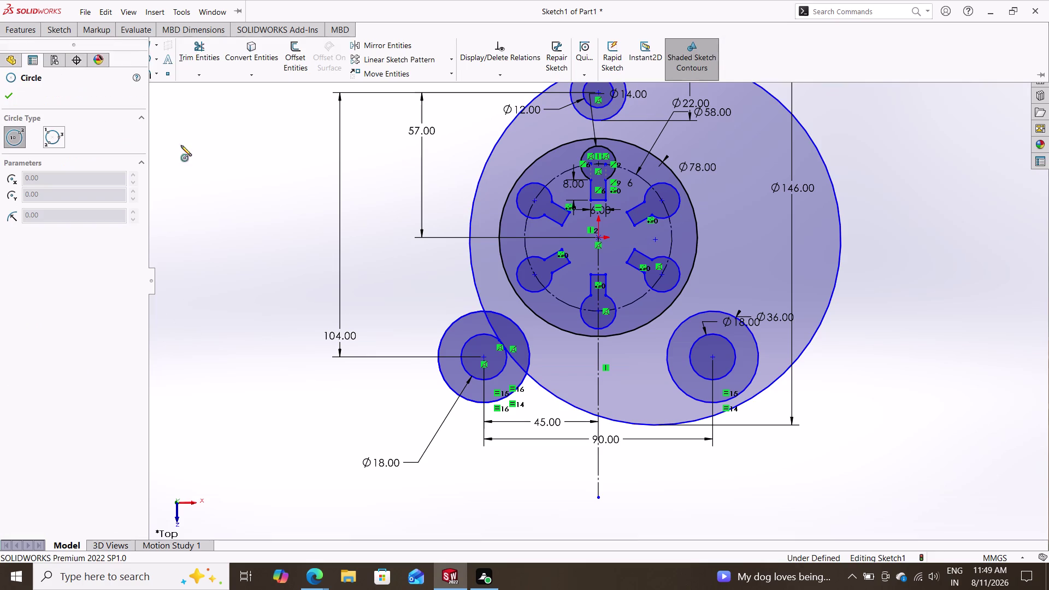
click(410, 285)
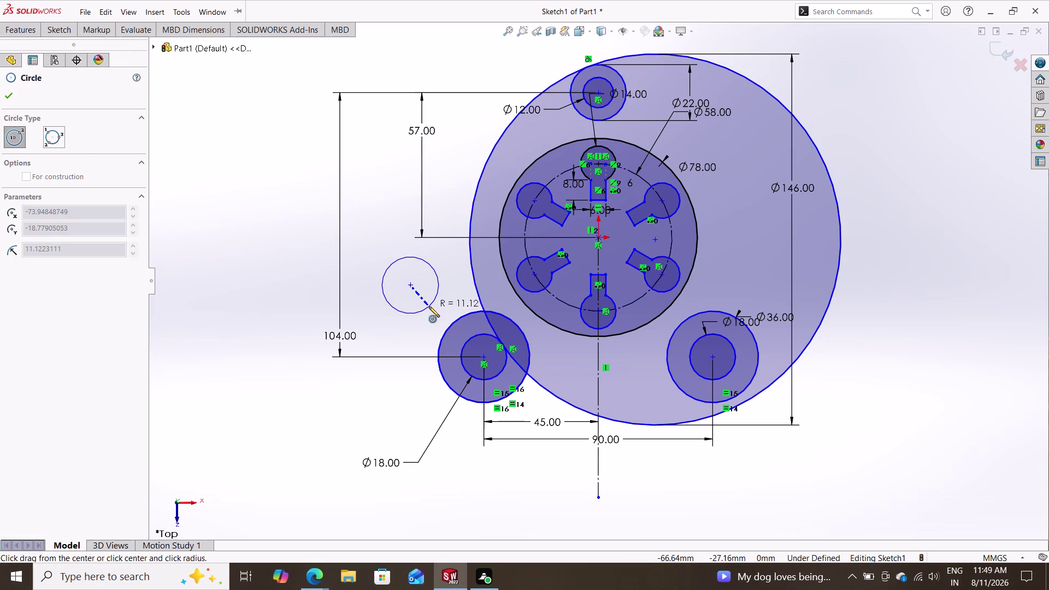
click(429, 307)
key(Escape)
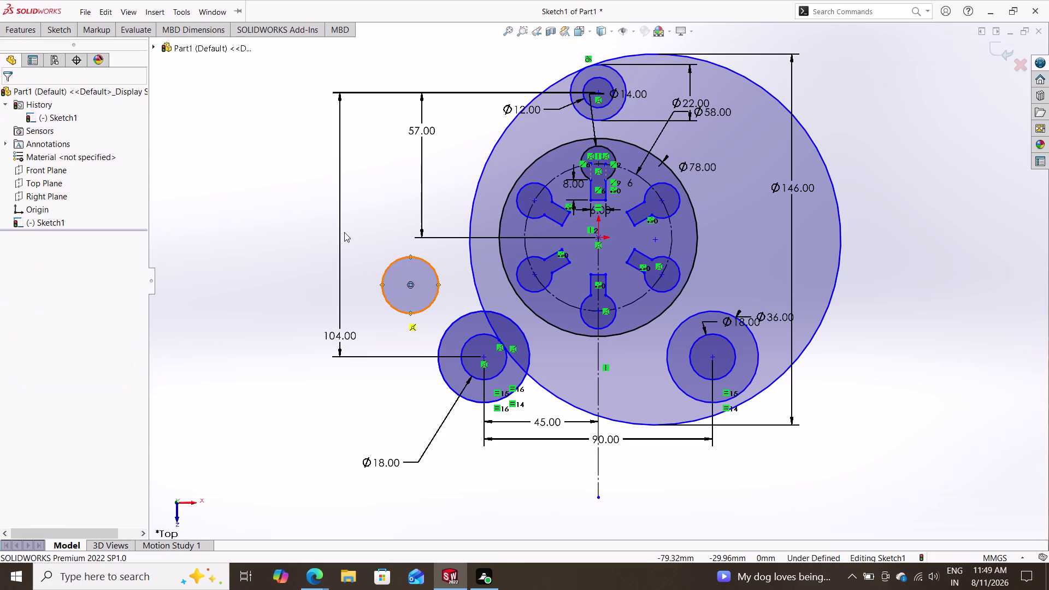
click(61, 29)
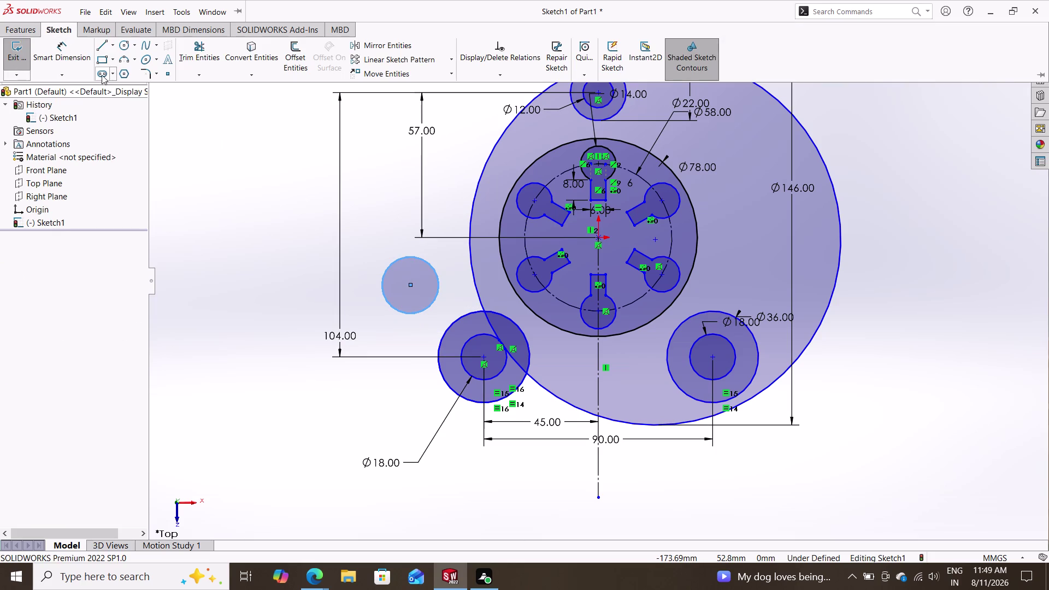
click(69, 60)
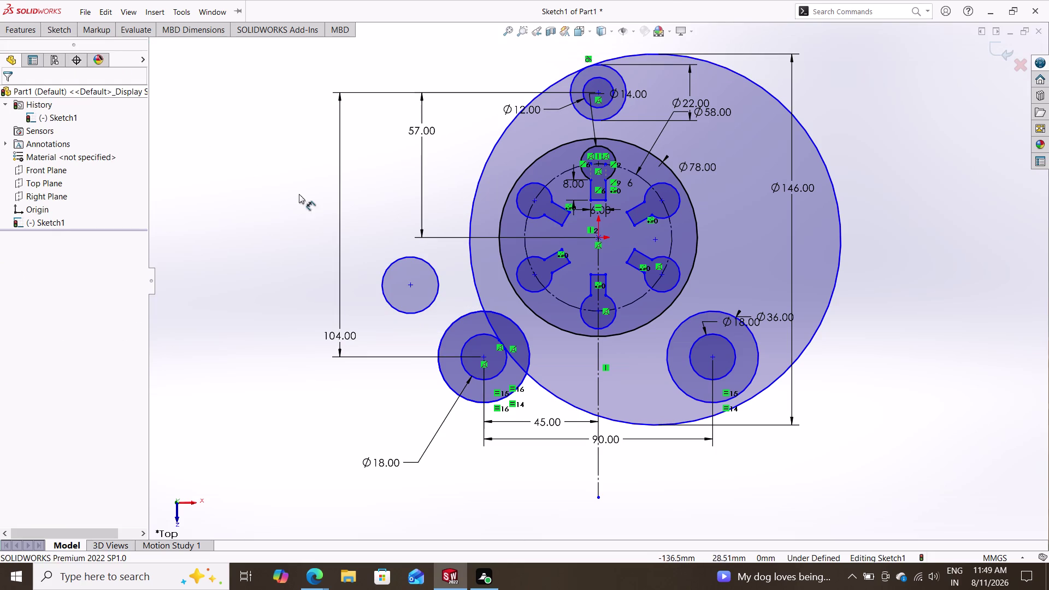
click(434, 269)
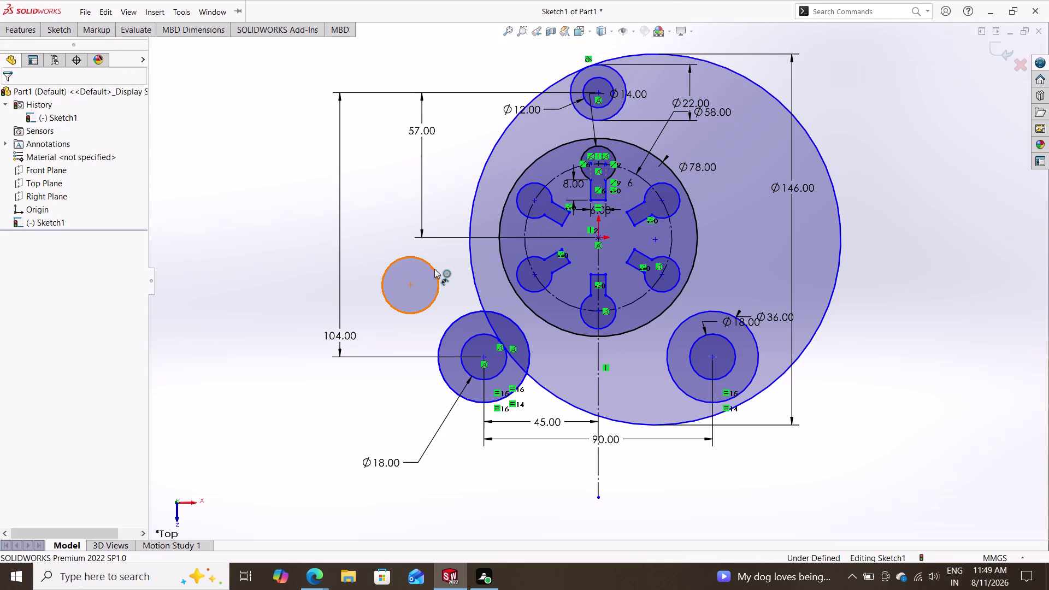
click(381, 244)
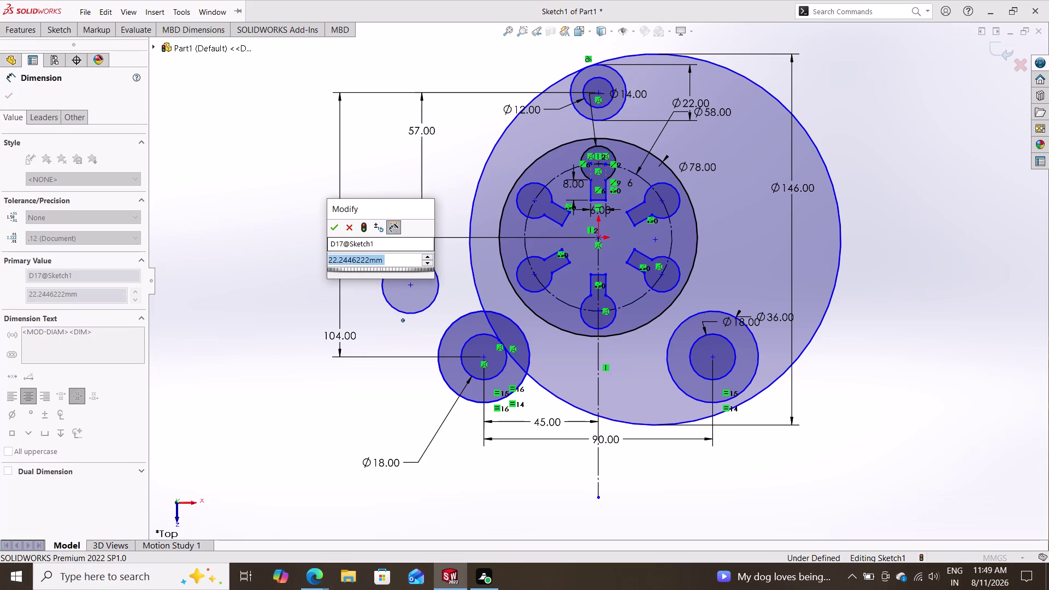
text(20+20)
key(Return)
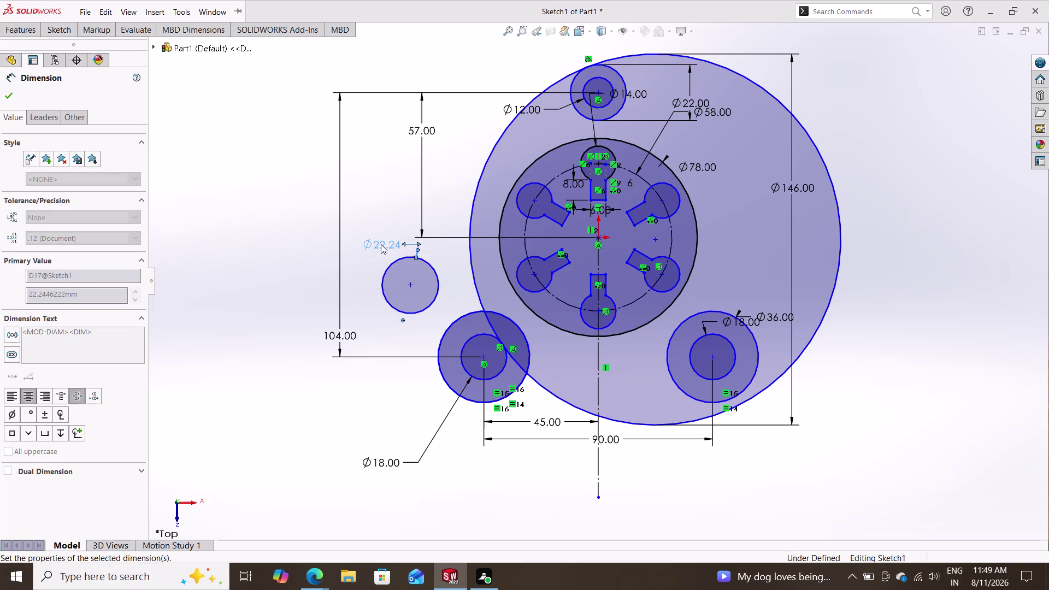
key(Escape)
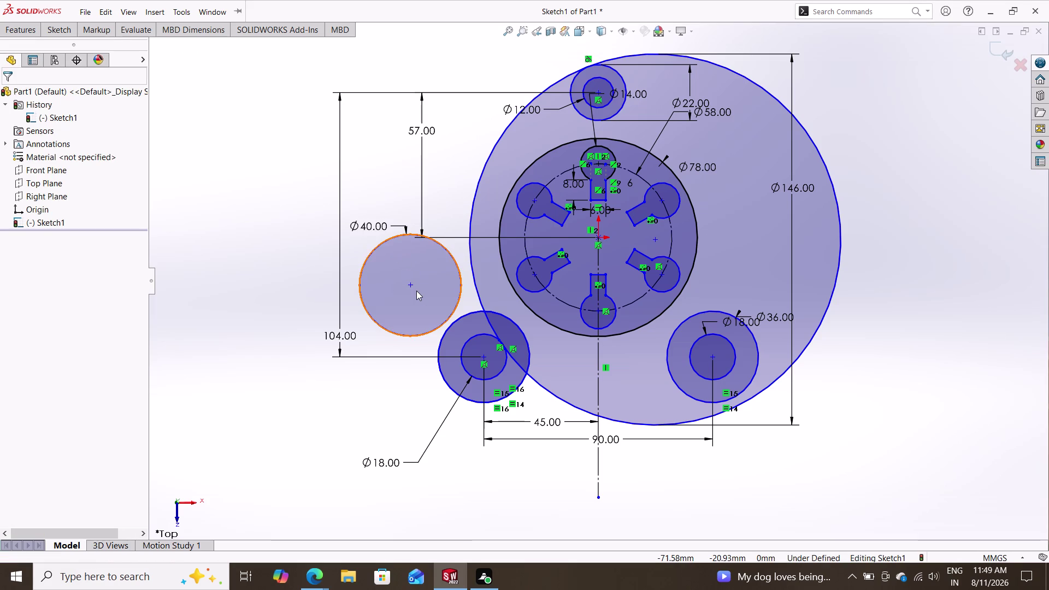
Drag the Ø40 circle right toward the outer circle, near the lower-left boss.
drag(409, 286, 418, 288)
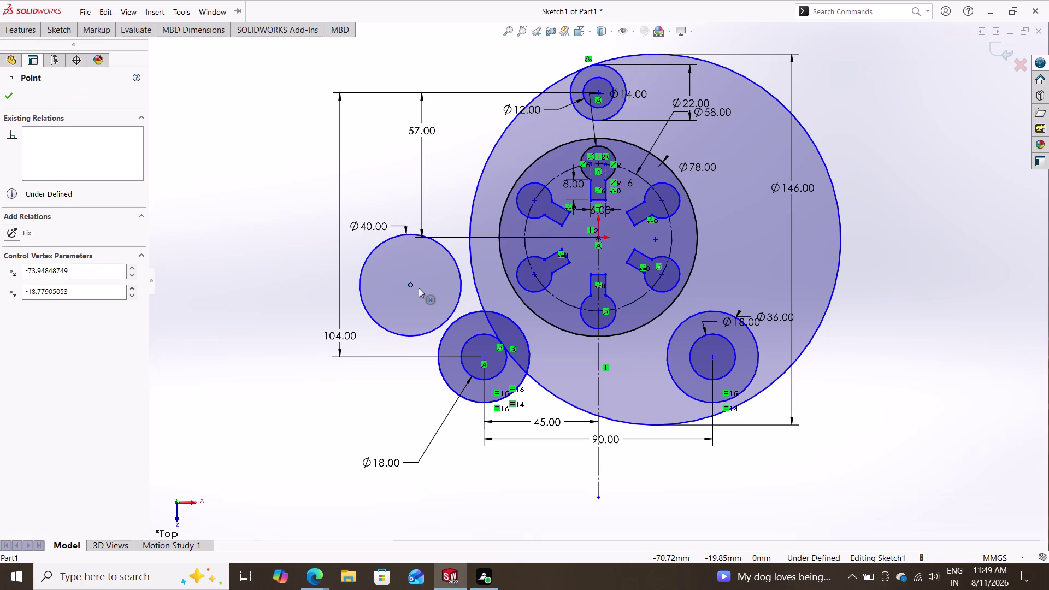
drag(419, 287, 416, 286)
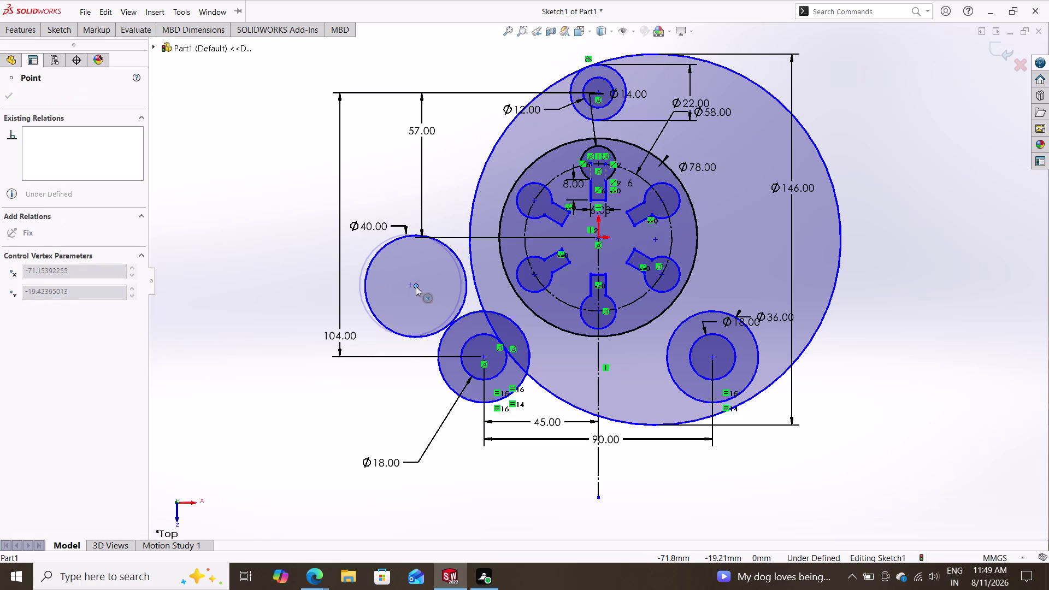
drag(415, 286, 426, 283)
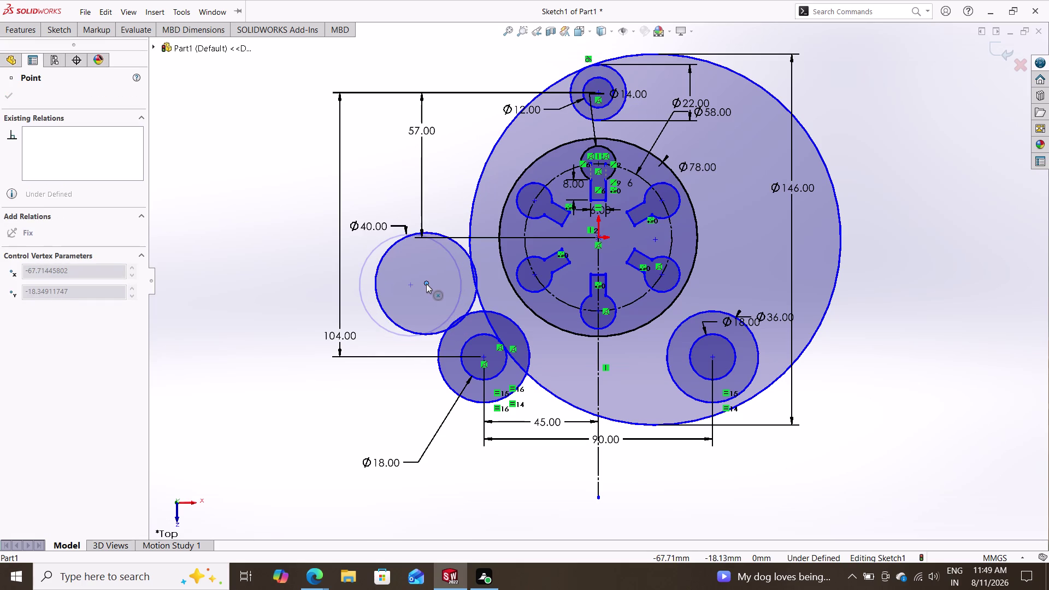
drag(426, 283, 425, 281)
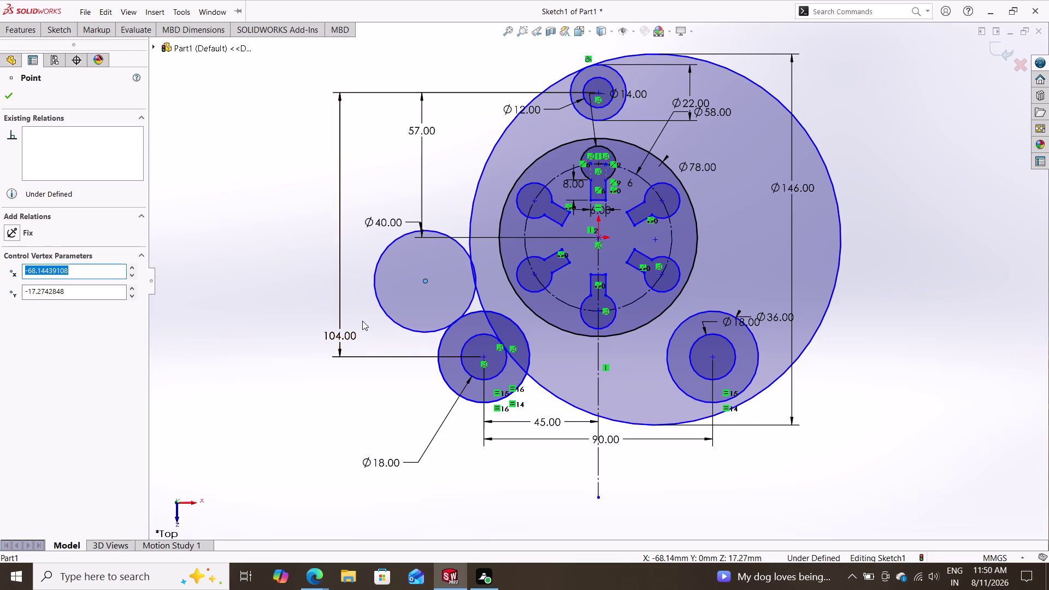
Add a tangent relation between the Ø40 circle and the Ø146 outer circle.
click(440, 343)
click(433, 328)
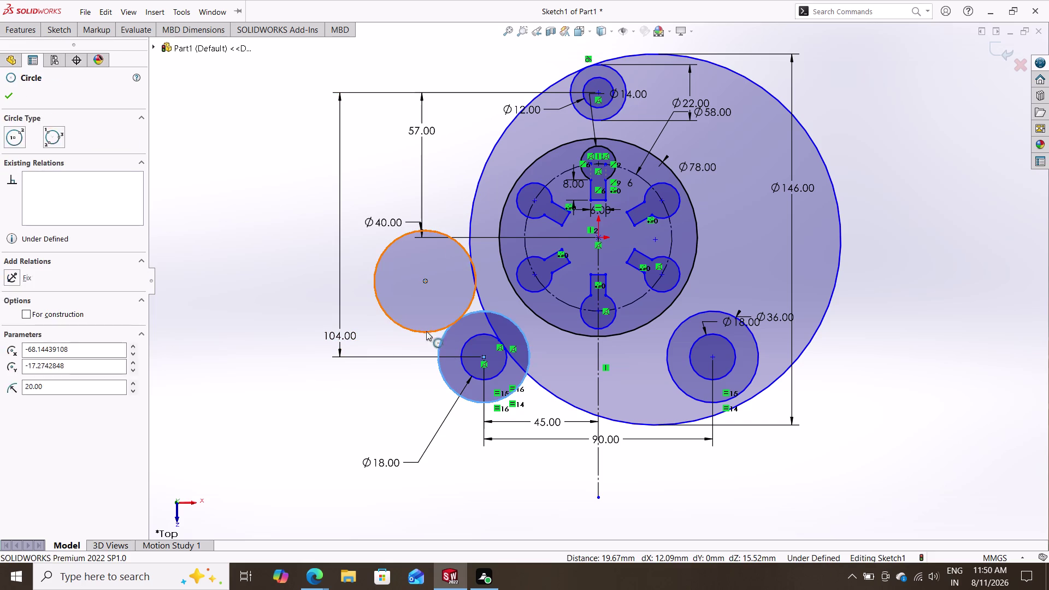
key(Escape)
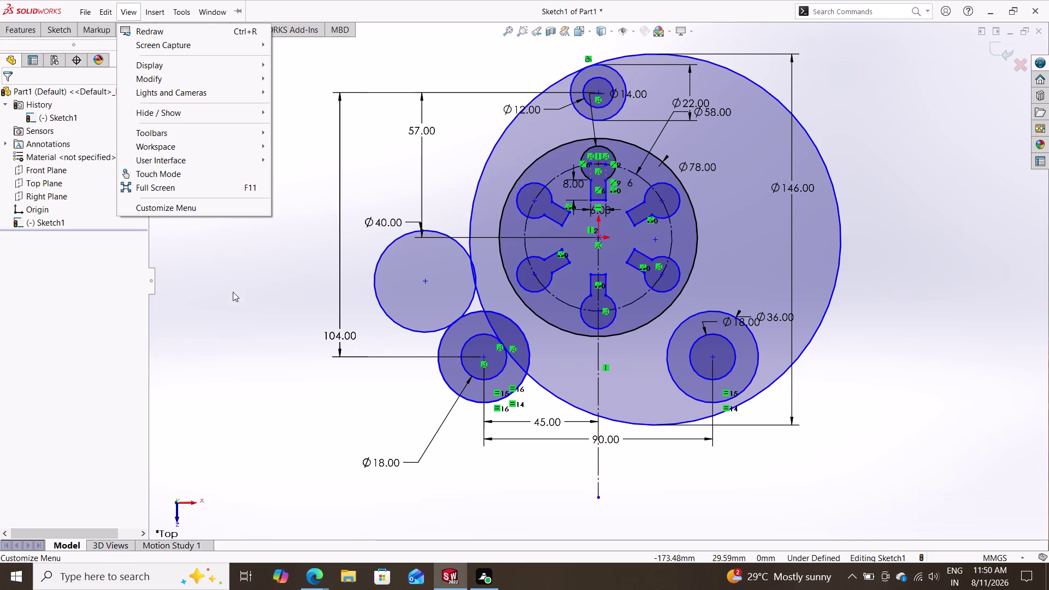
click(465, 249)
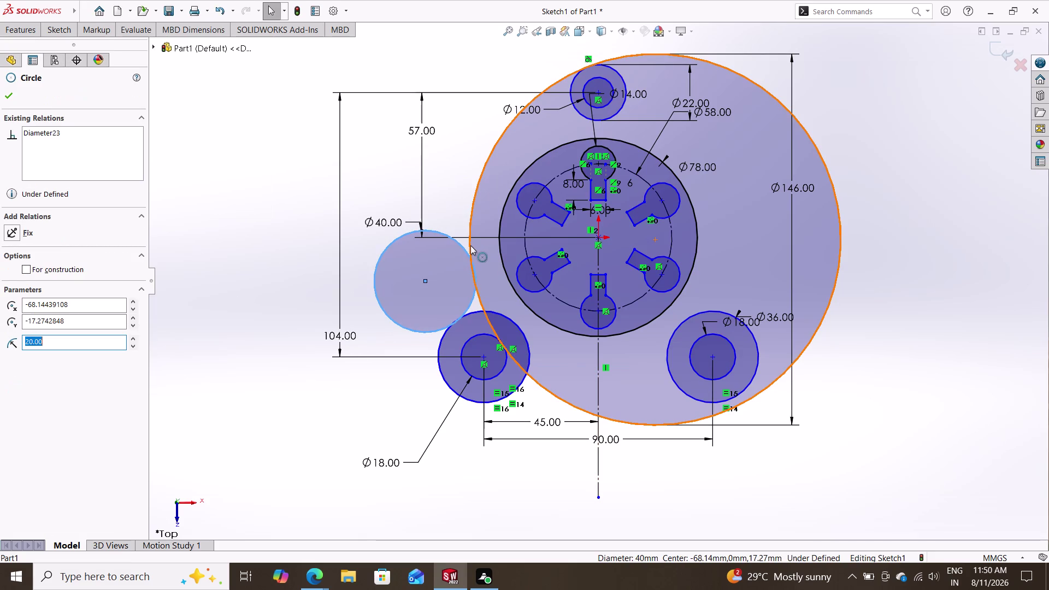
click(470, 245)
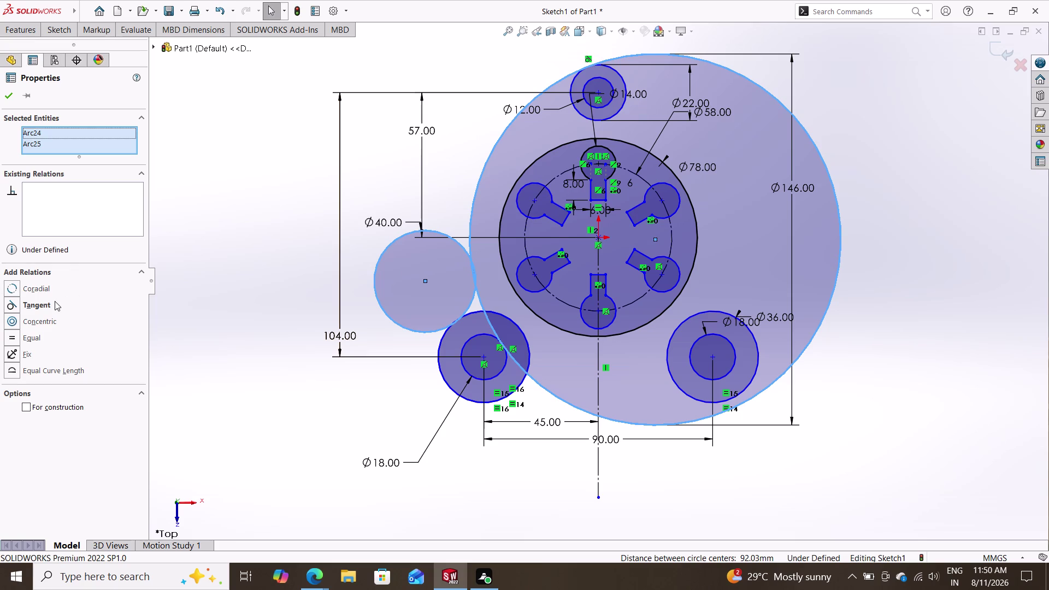
click(50, 303)
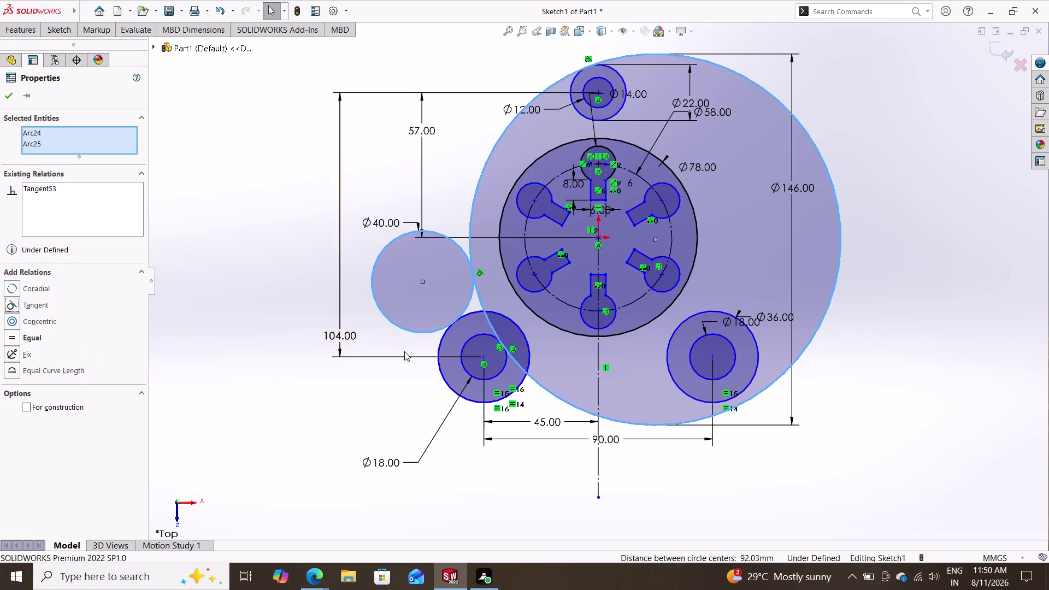
click(445, 332)
click(434, 329)
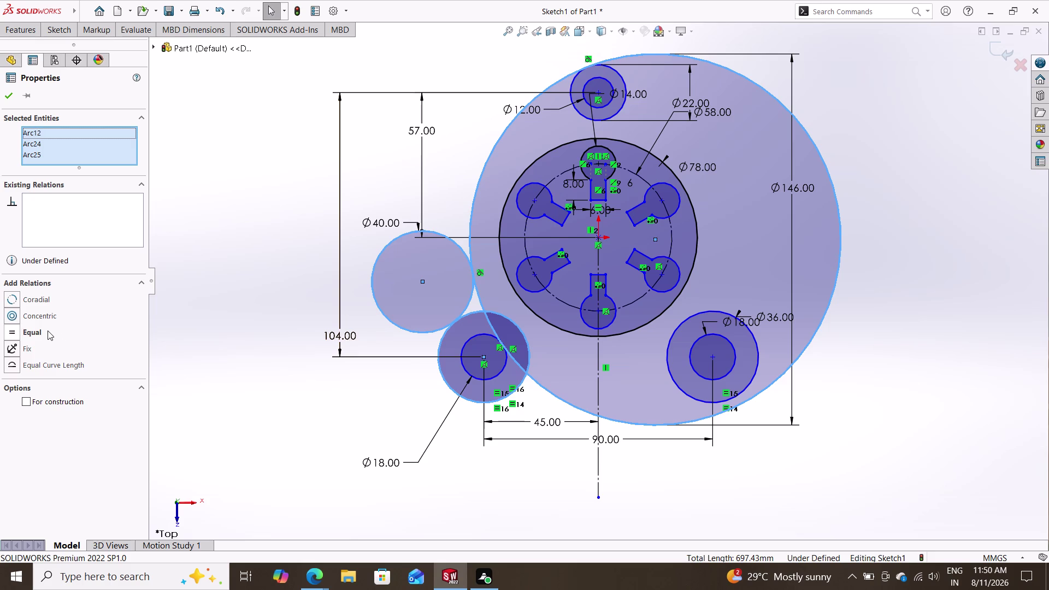
key(Escape)
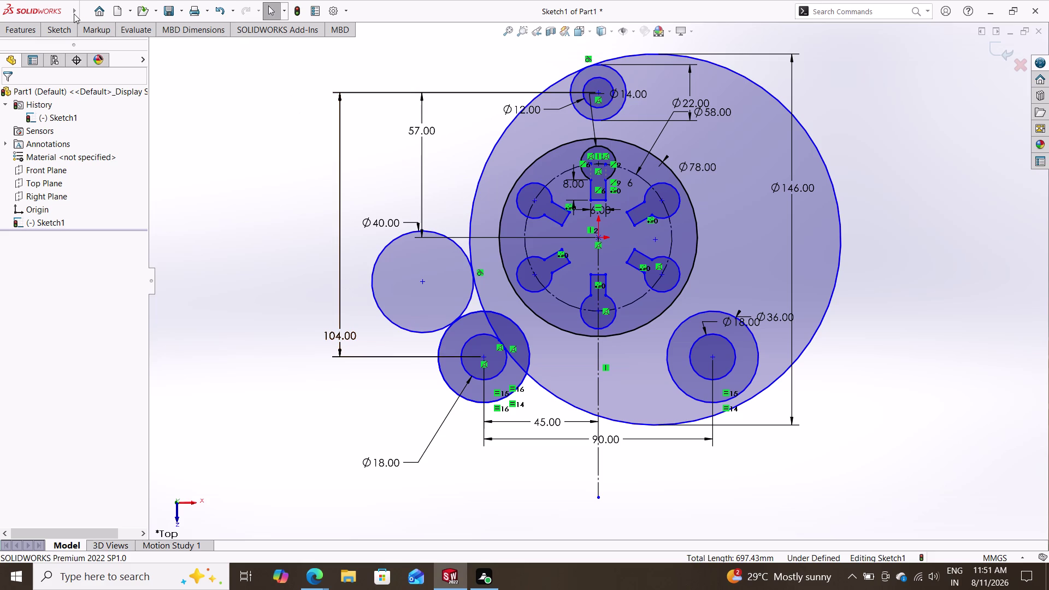
click(58, 27)
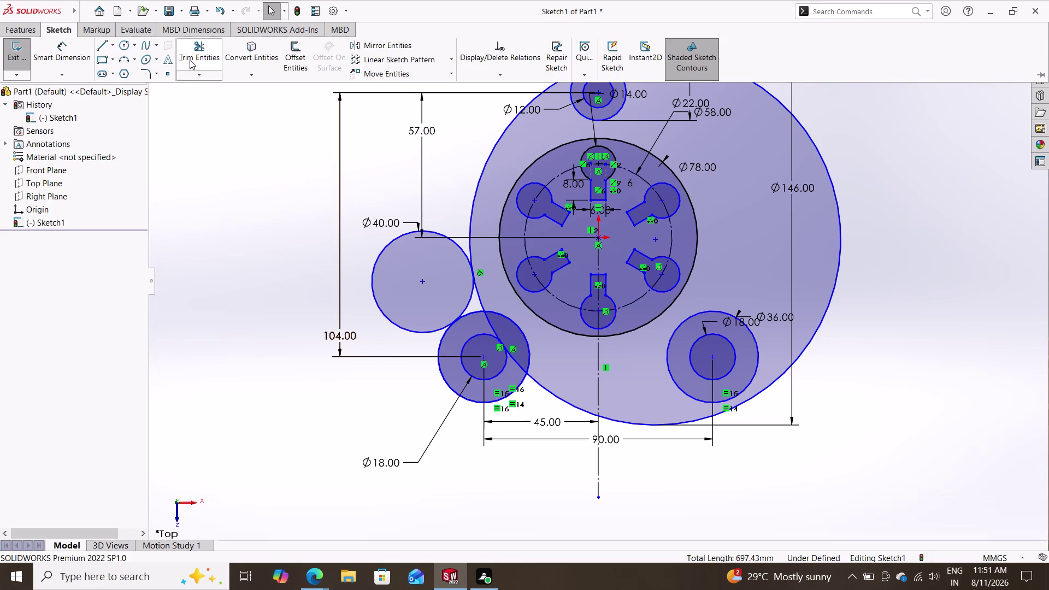
Trim parts of the Ø40 circle, then undo to restore it.
click(195, 57)
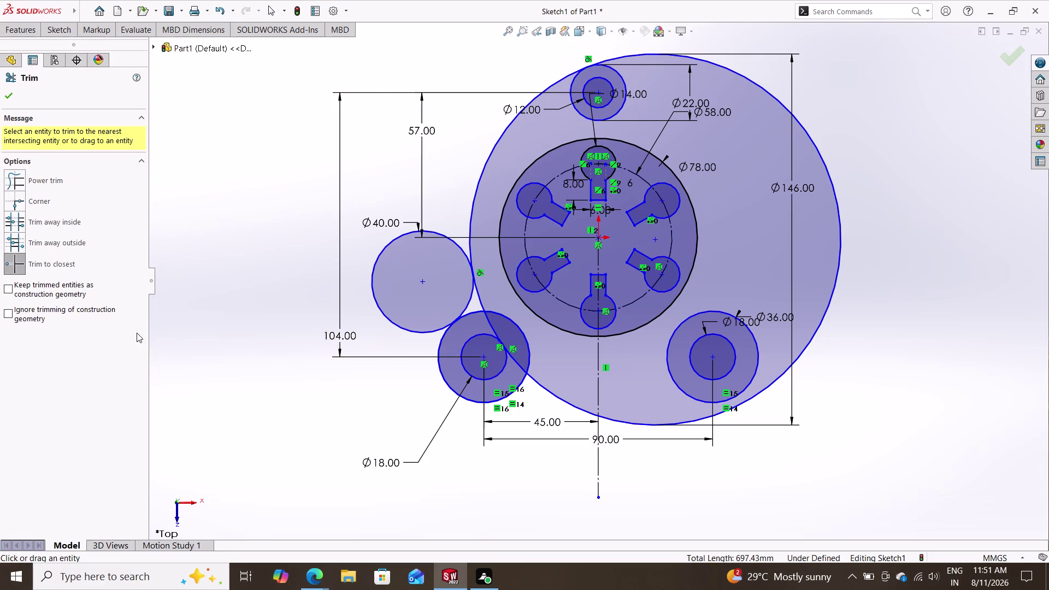
double_click(380, 320)
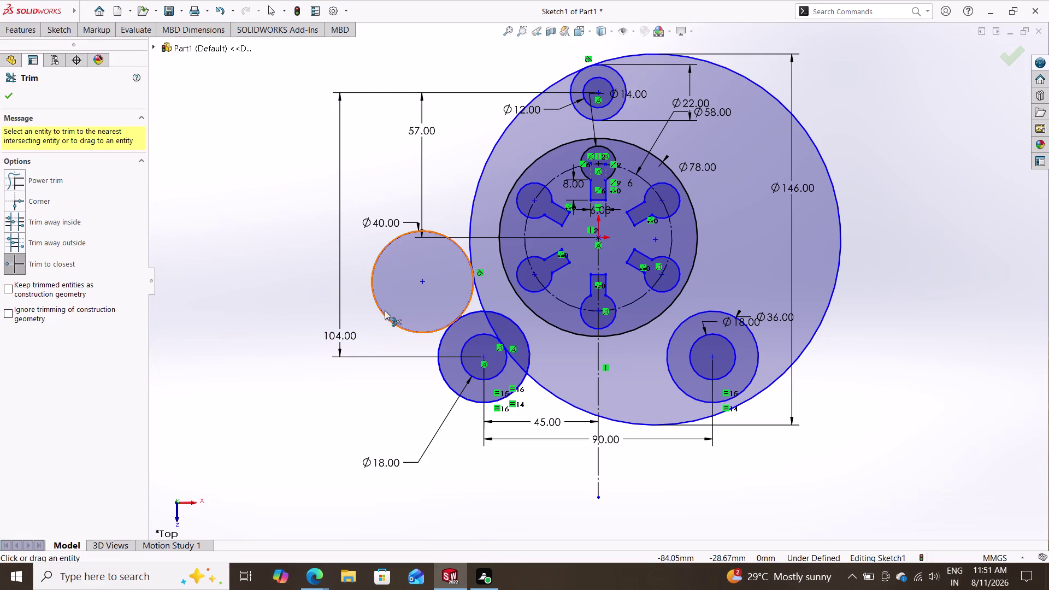
click(383, 314)
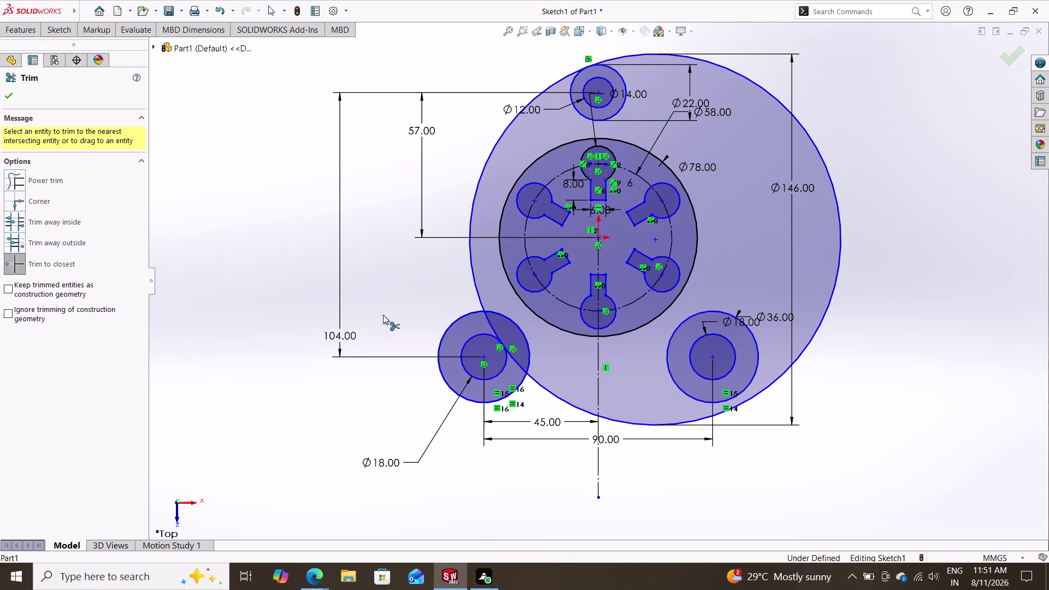
key(ctrl+z)
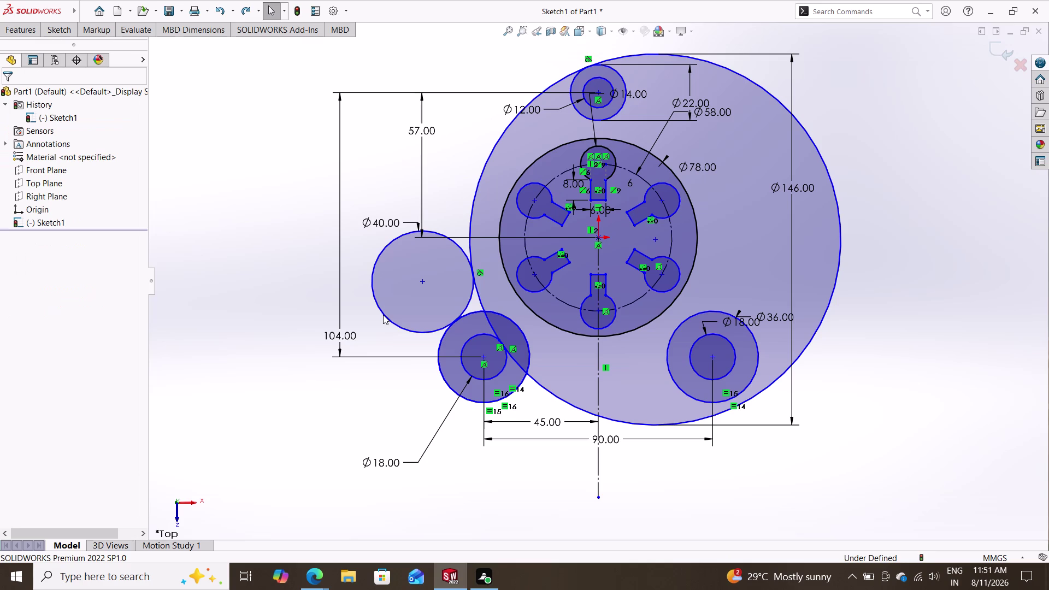
key(Escape)
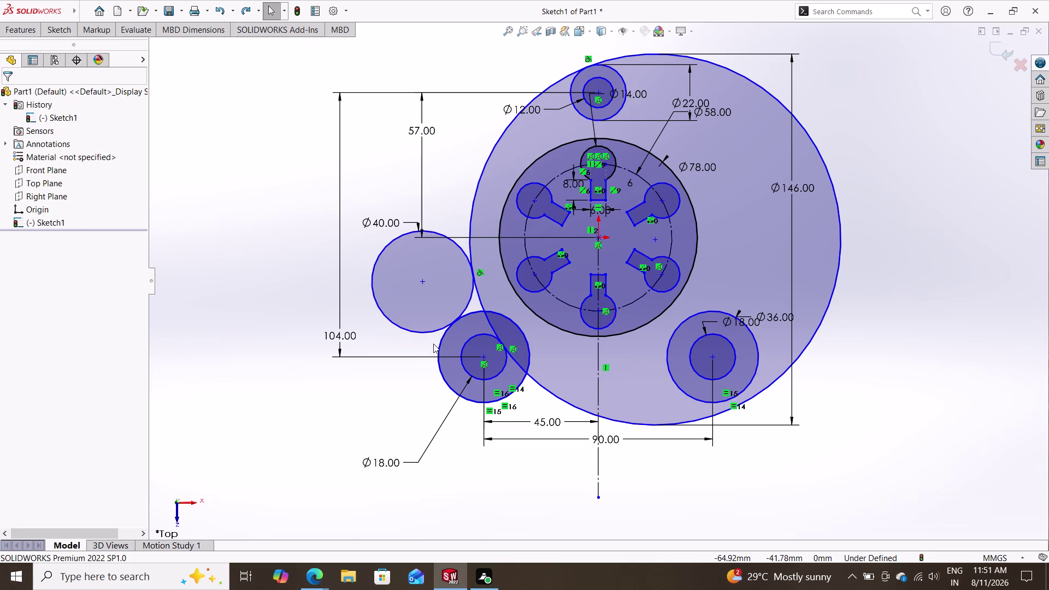
Make the Ø40 circle tangent to the lower-left boss circle.
click(441, 343)
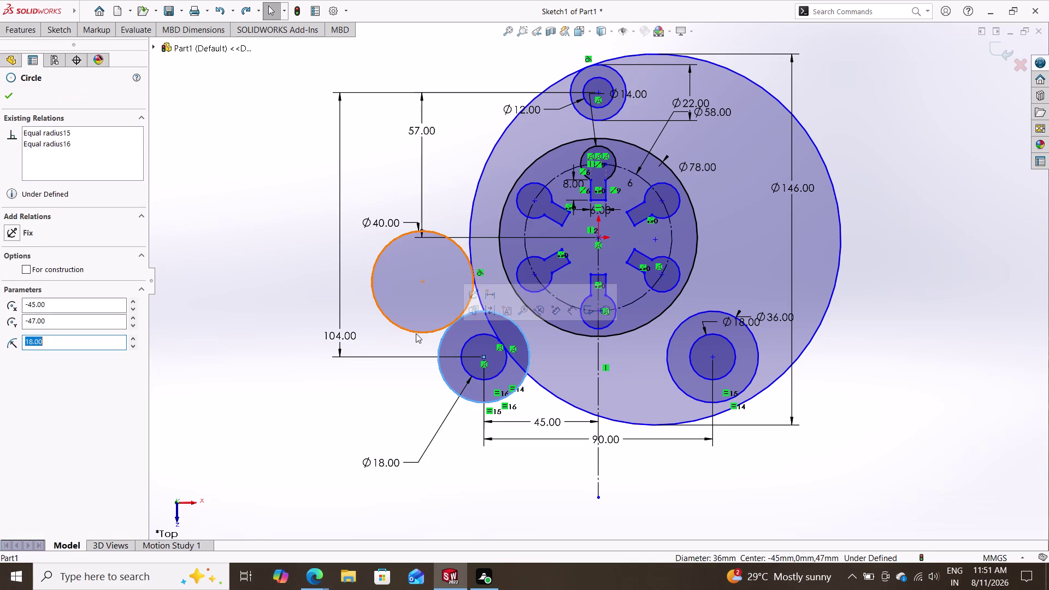
double_click(412, 329)
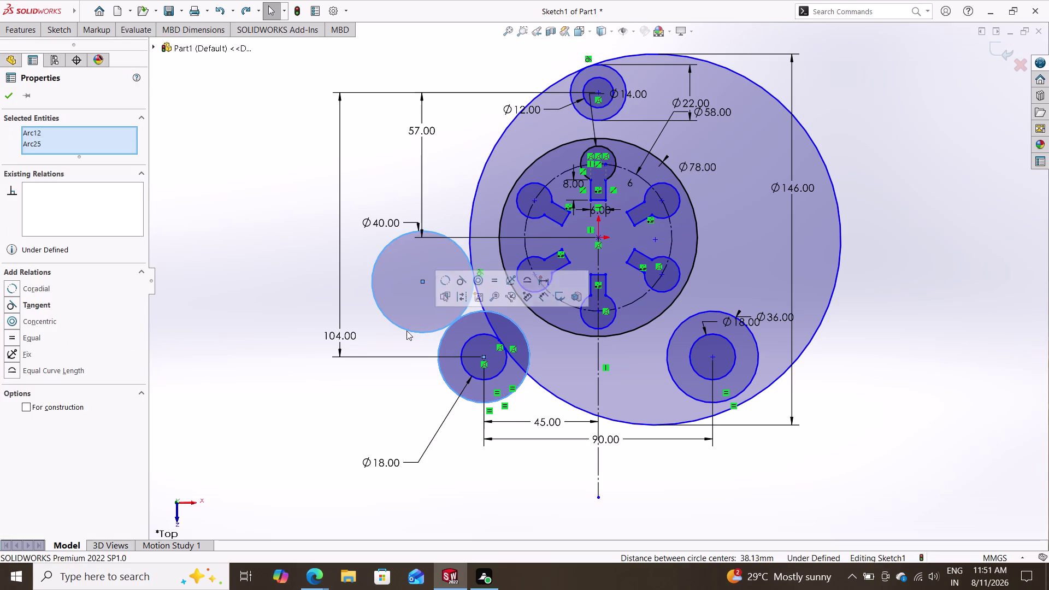
click(63, 308)
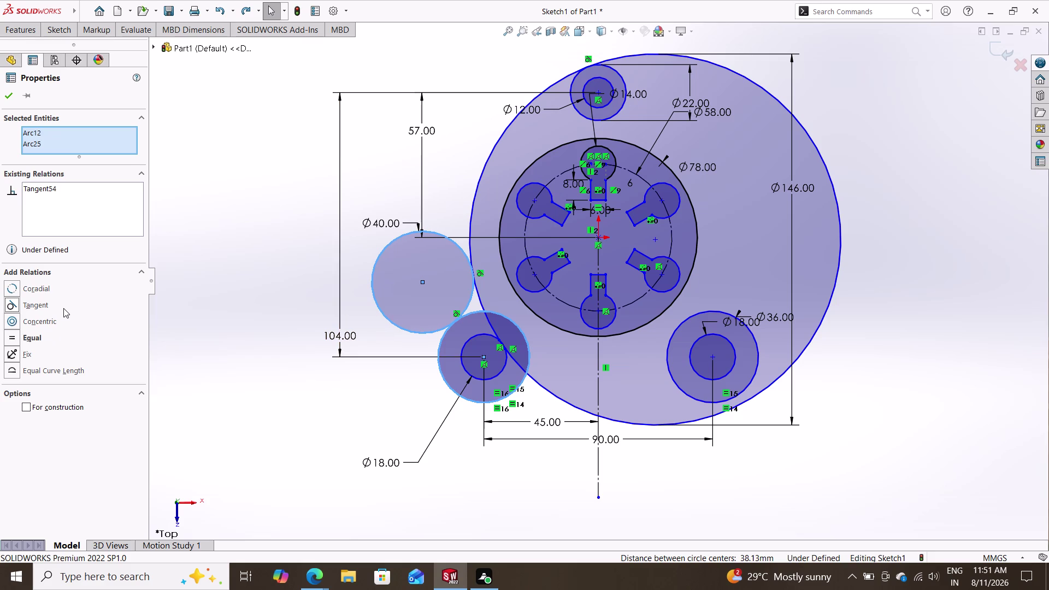
key(Escape)
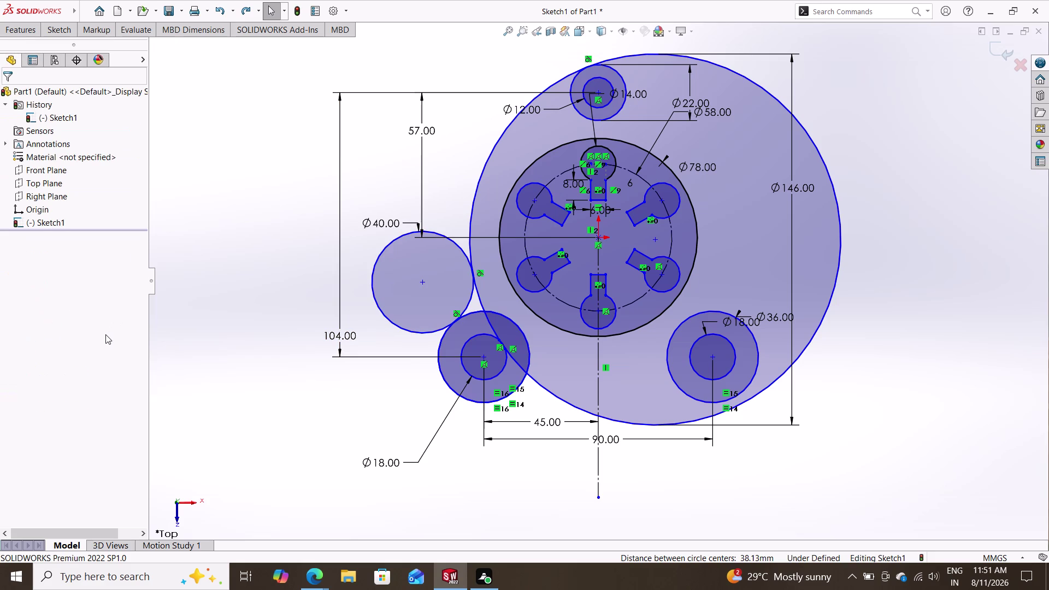
click(51, 35)
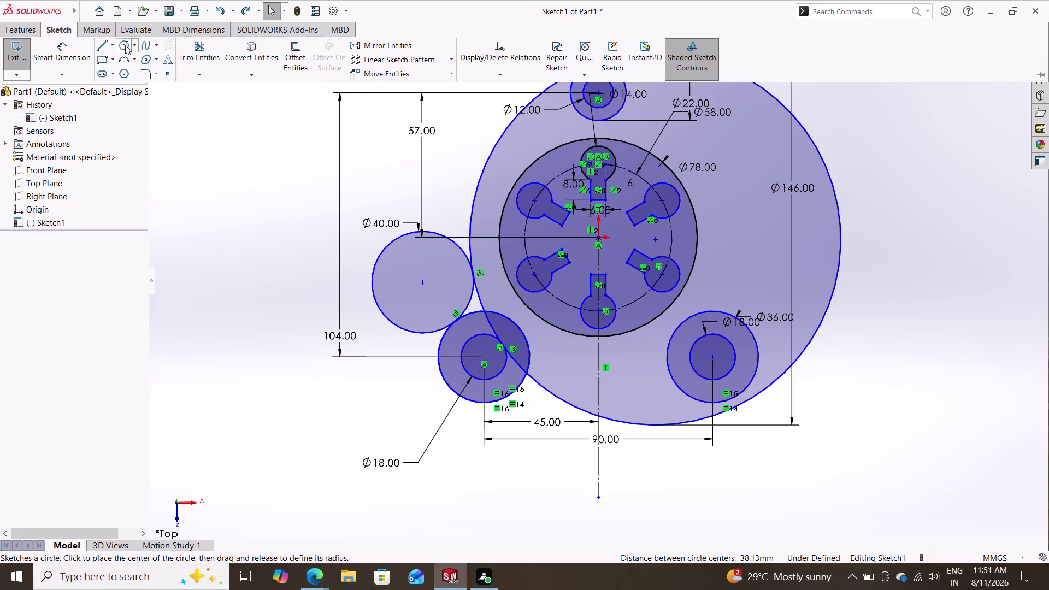
Trim the excess Ø40 arcs and the lower and right portions of the Ø146 circle.
click(194, 52)
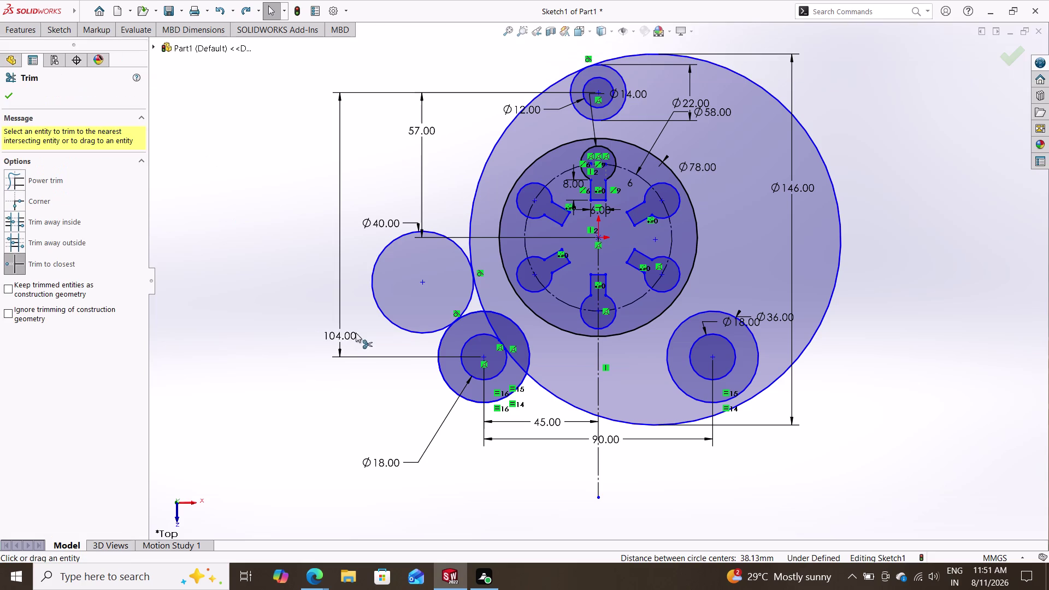
double_click(399, 327)
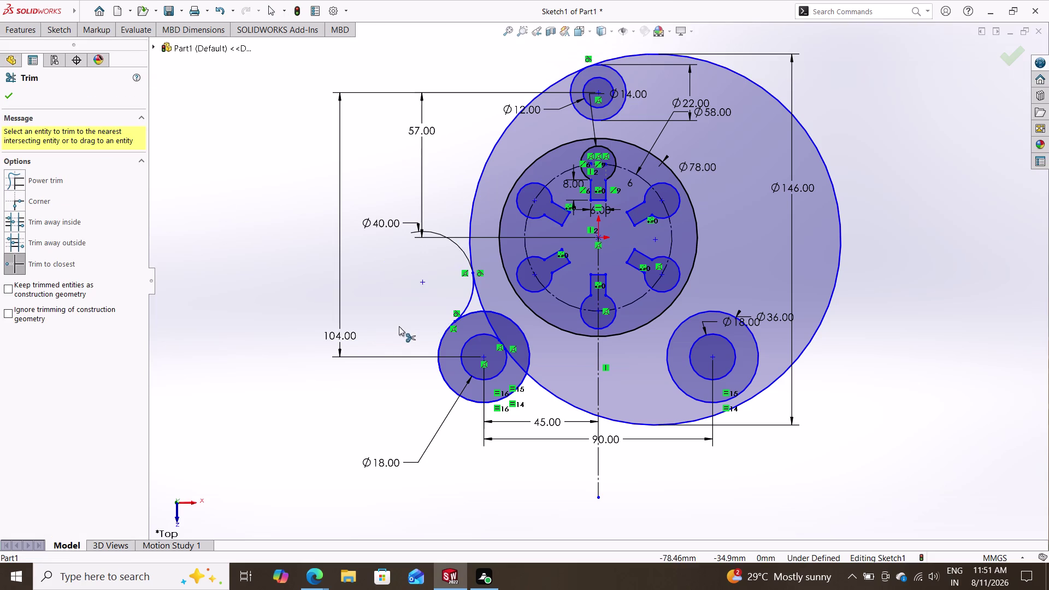
double_click(434, 232)
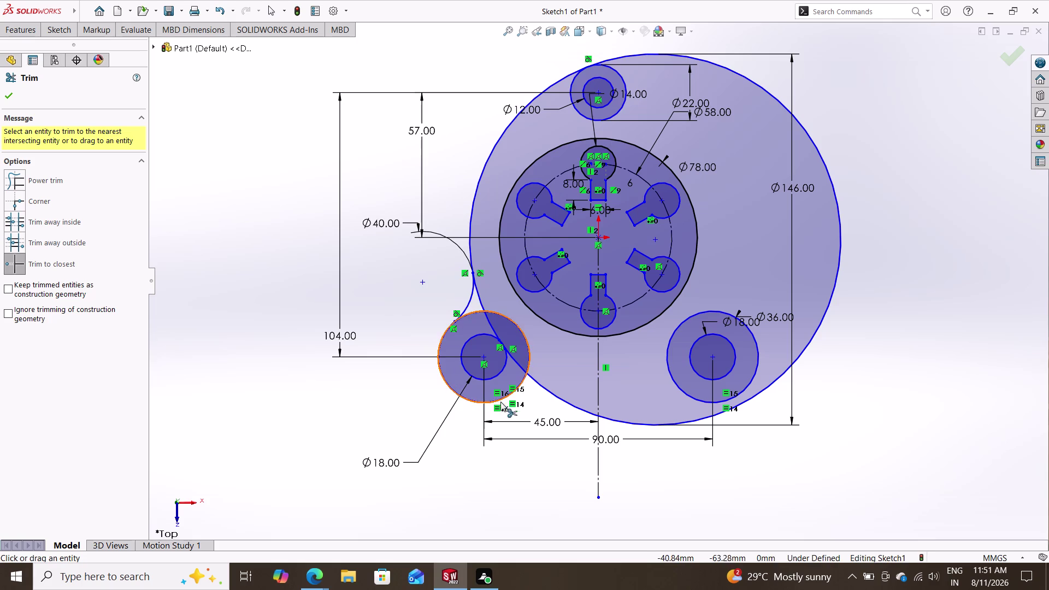
double_click(550, 390)
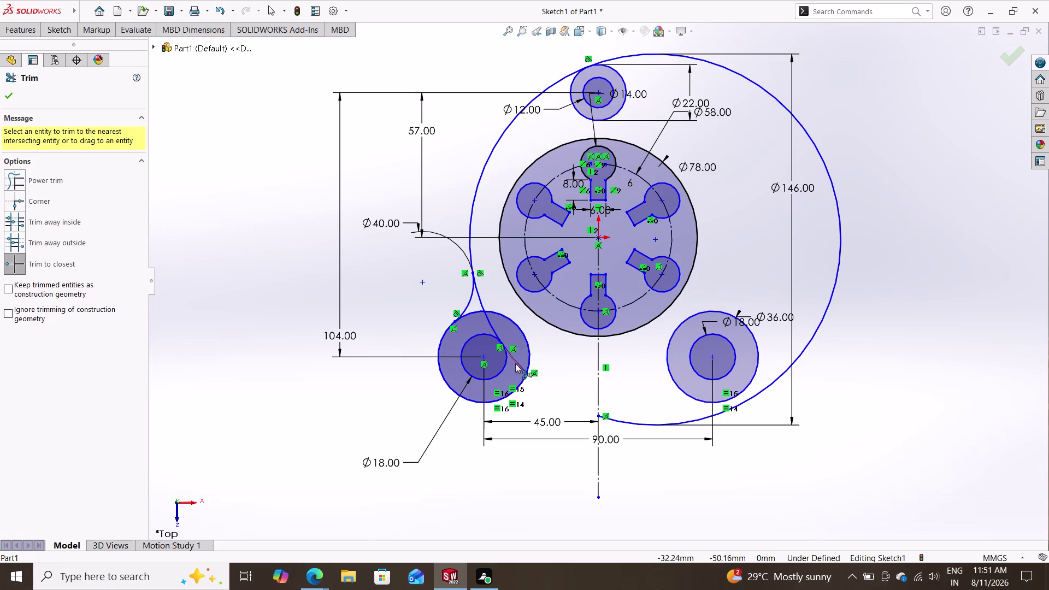
click(515, 361)
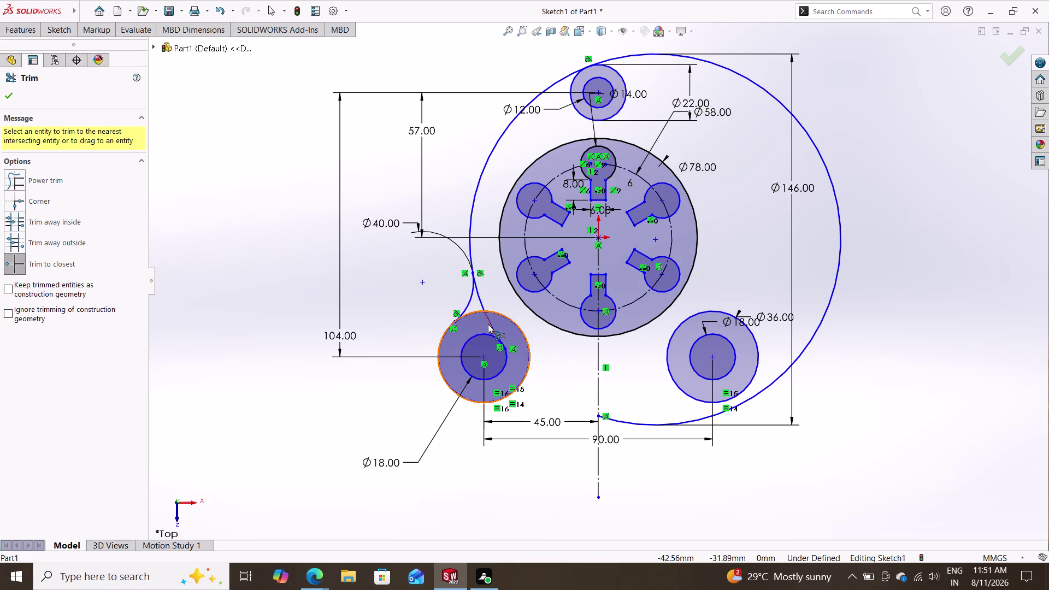
click(489, 324)
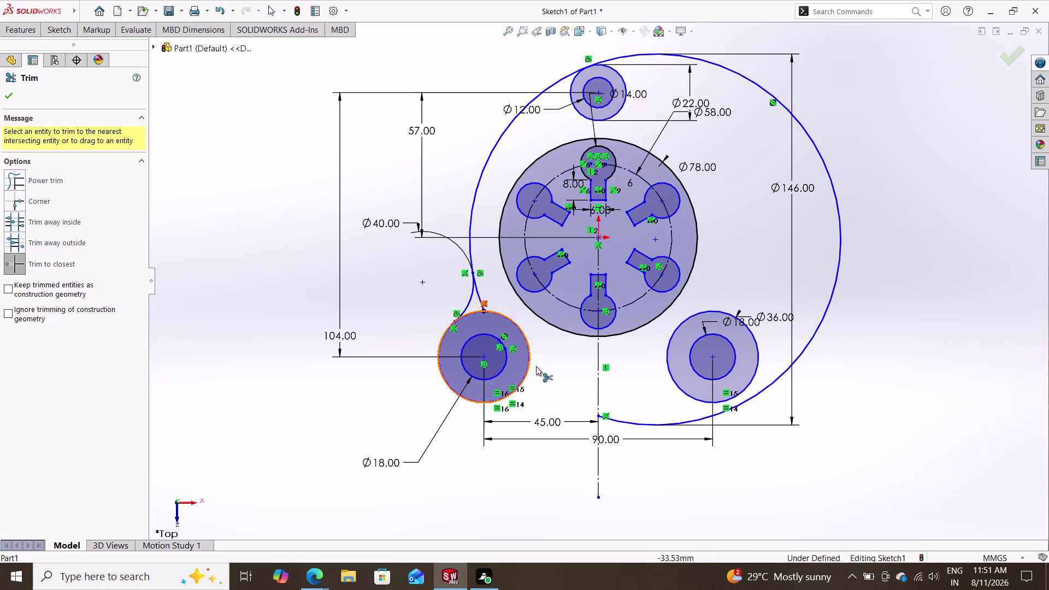
click(637, 420)
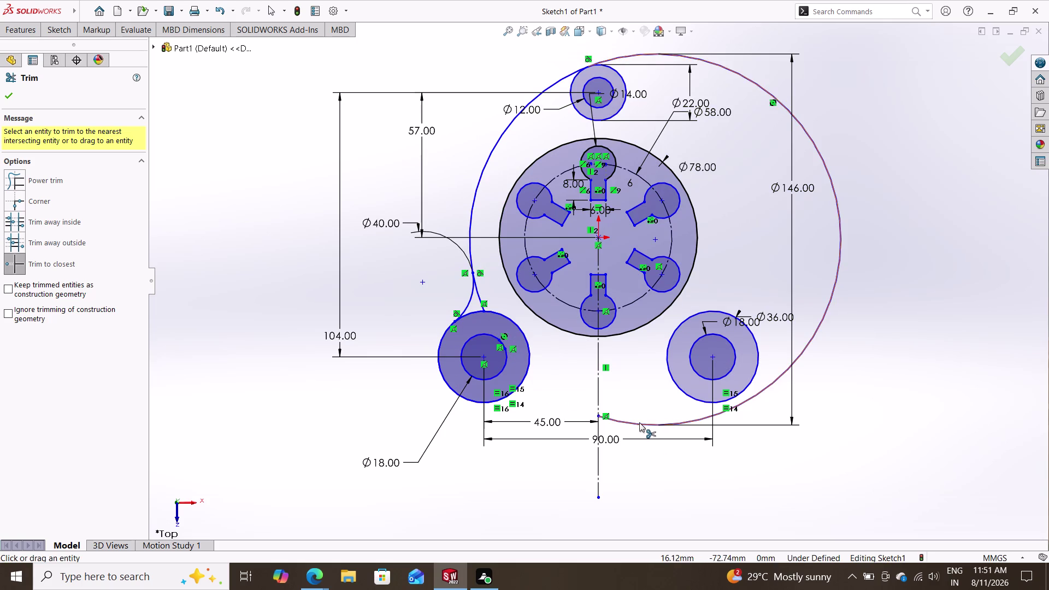
click(639, 422)
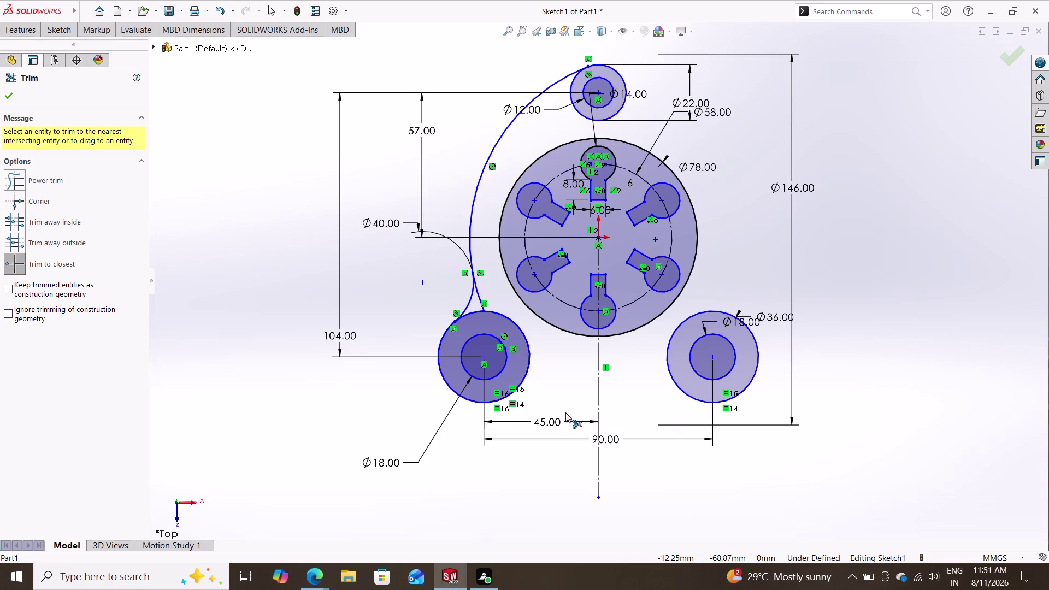
key(Escape)
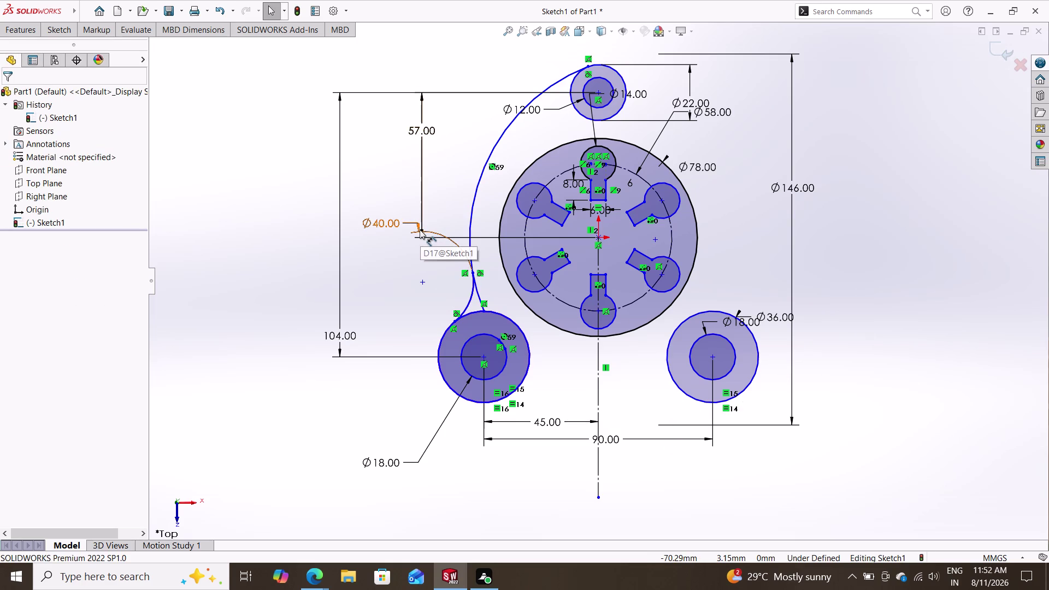
Drag the Ø40.00 dimension beside the trimmed fillet arc and close its properties.
drag(419, 229, 500, 290)
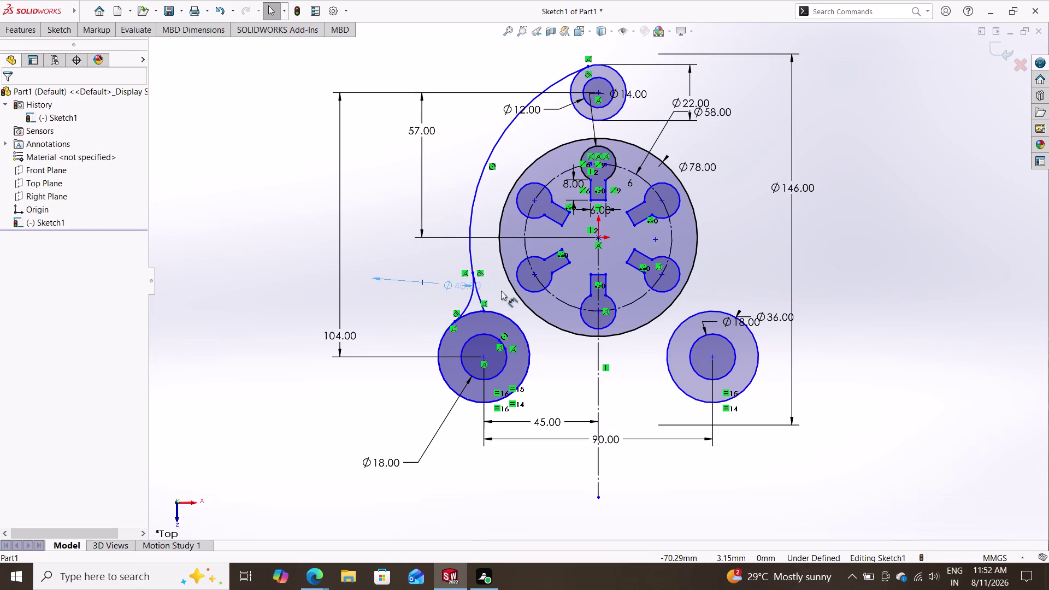
drag(500, 290, 503, 279)
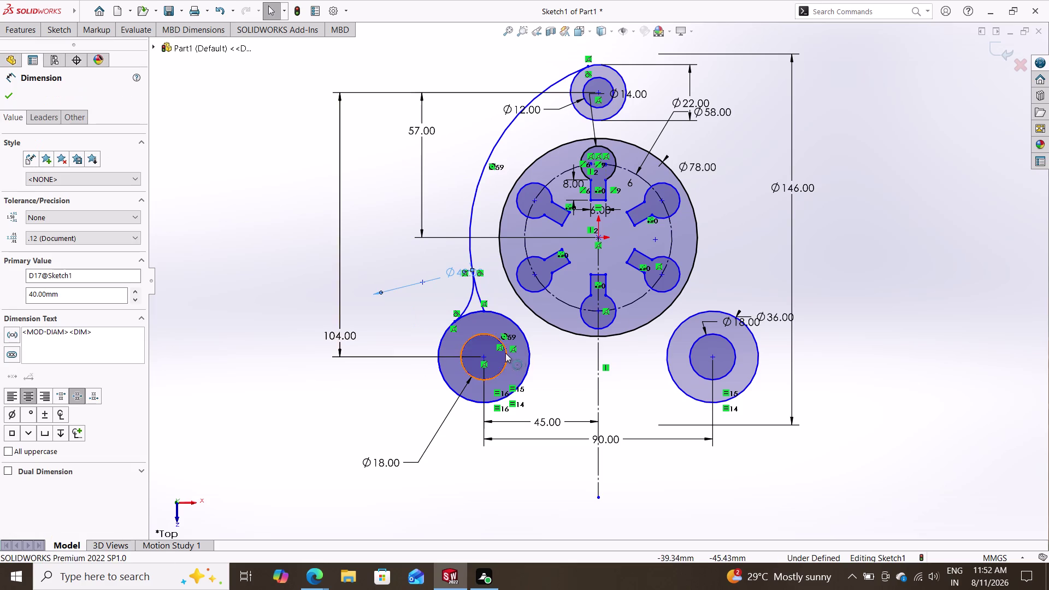
key(Escape)
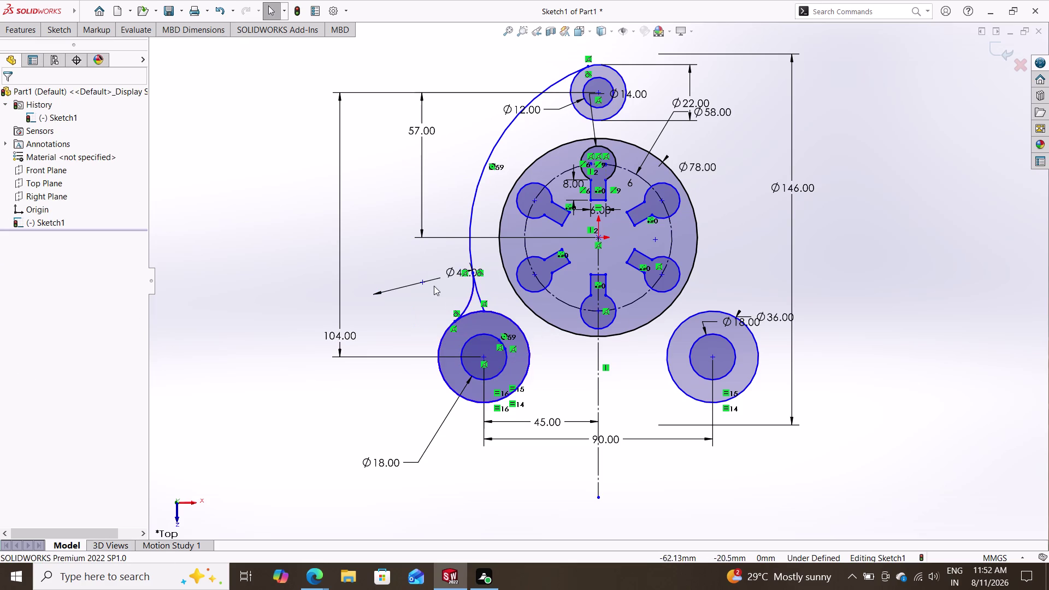
drag(460, 269, 401, 286)
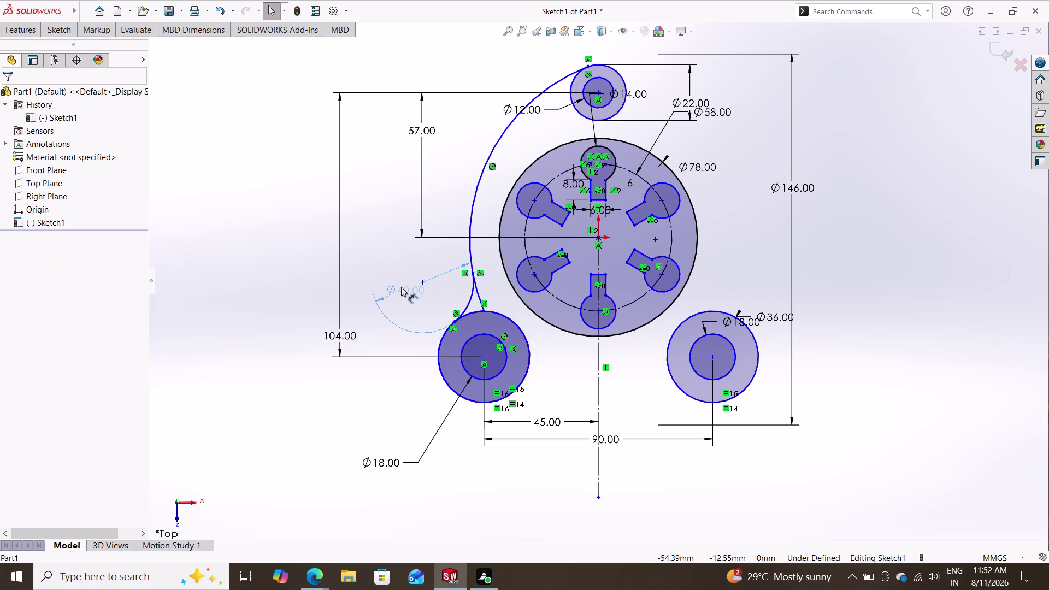
drag(401, 287, 390, 320)
drag(390, 319, 369, 283)
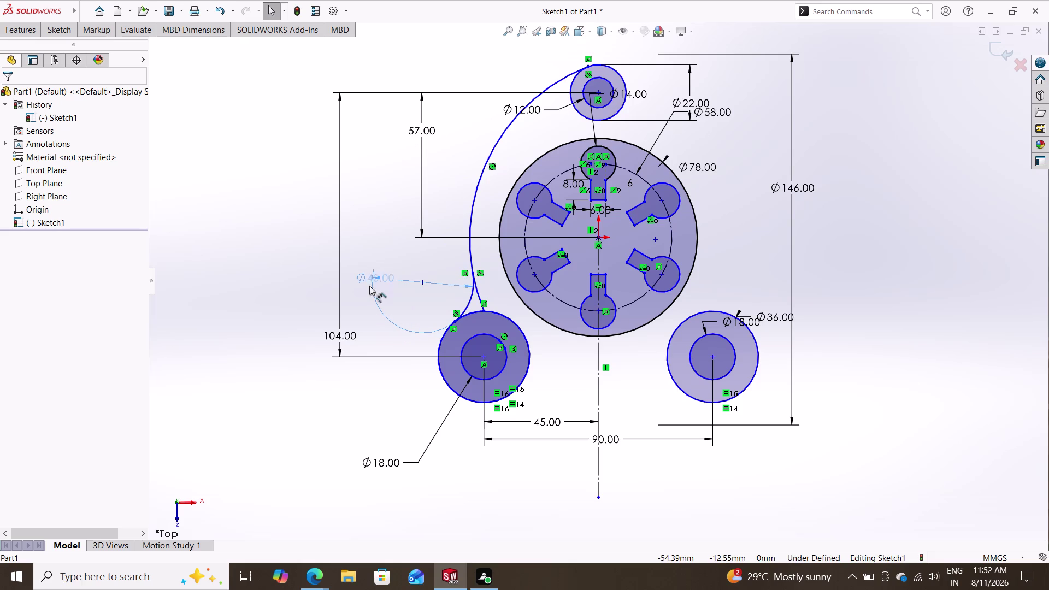
drag(369, 283, 502, 280)
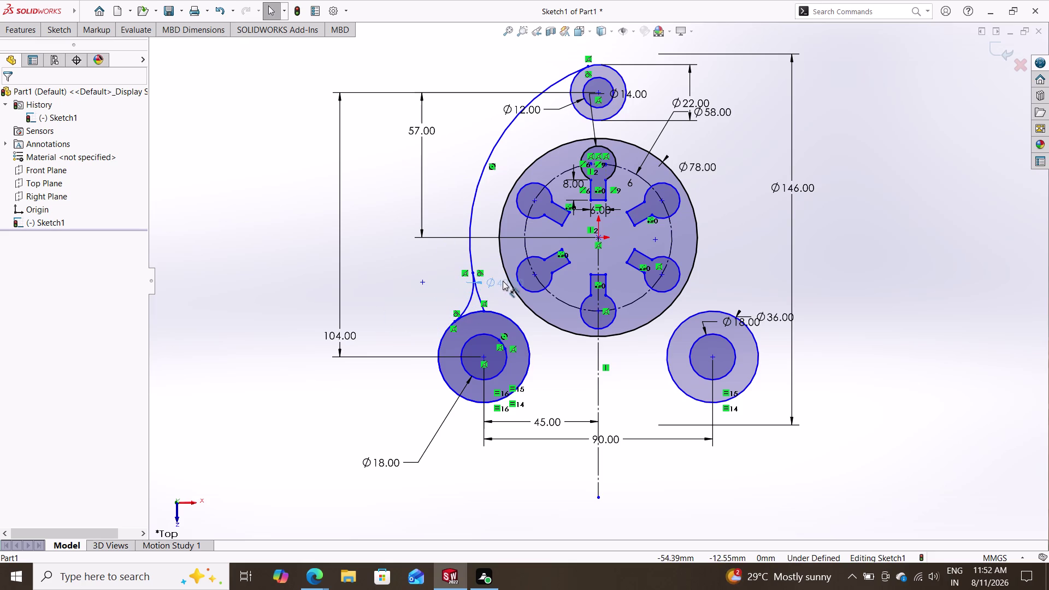
drag(502, 281, 510, 282)
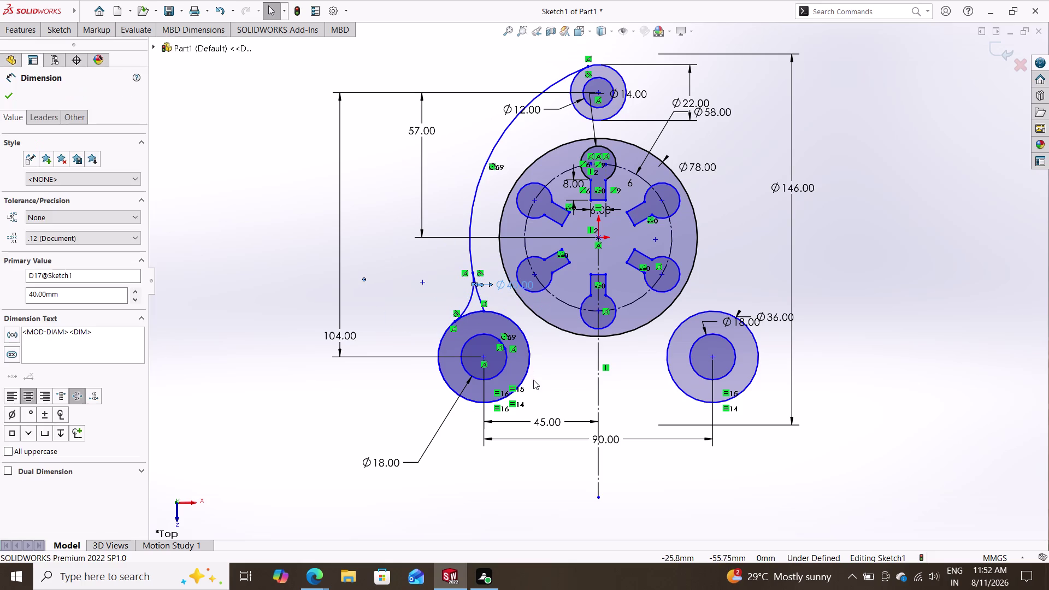
key(Escape)
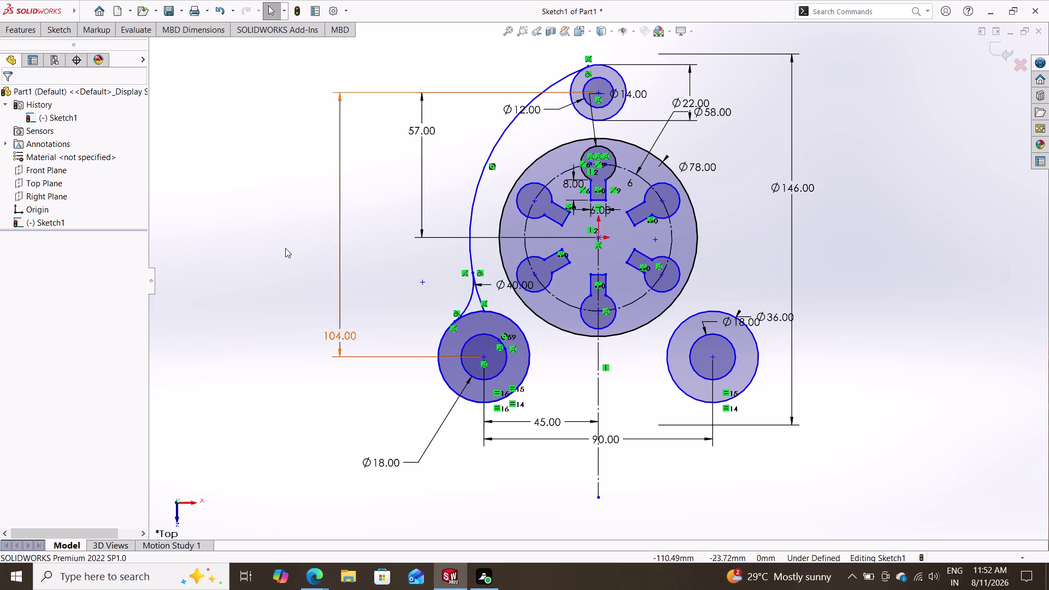
click(62, 27)
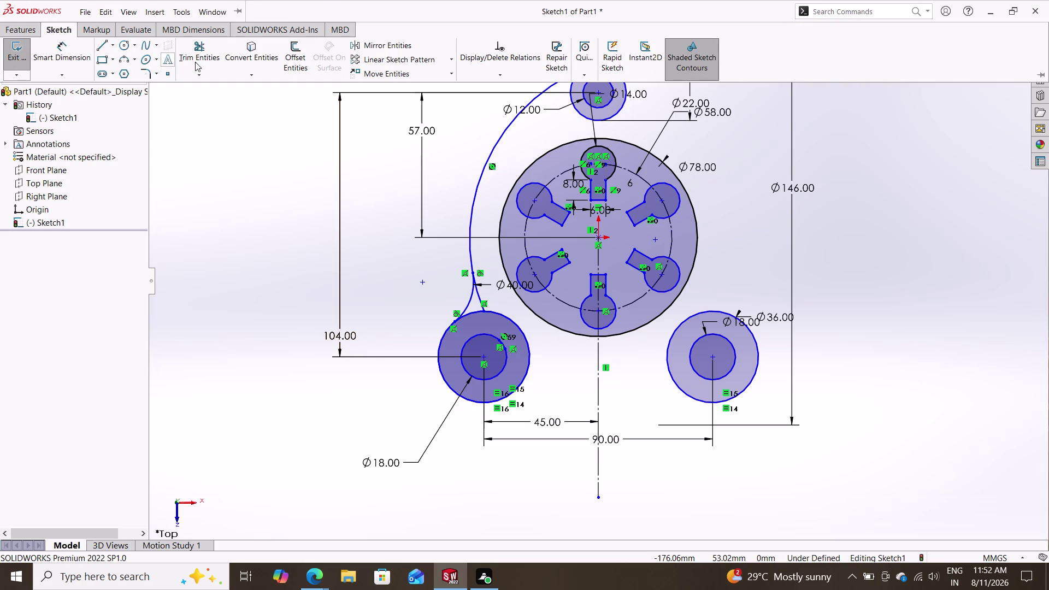
Attempt a trim near the lower-left arc, then cancel the Trim tool.
click(205, 51)
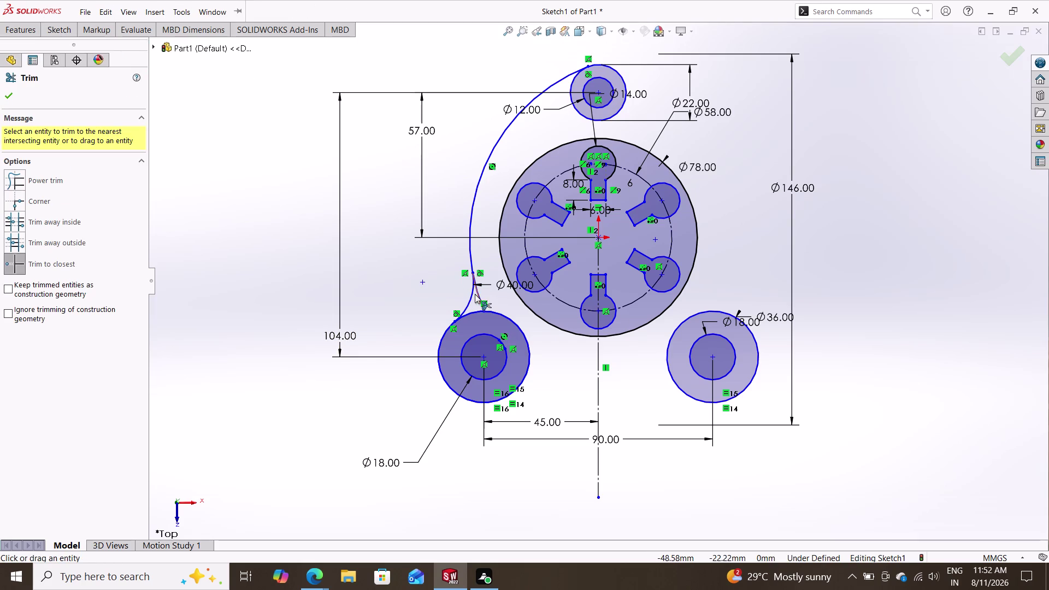
double_click(479, 292)
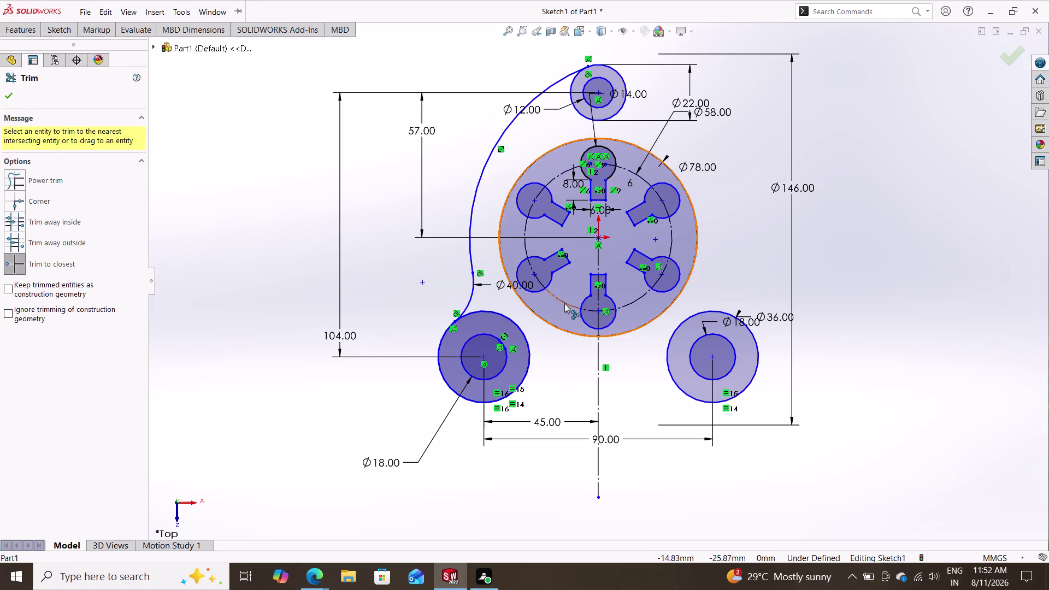
key(Escape)
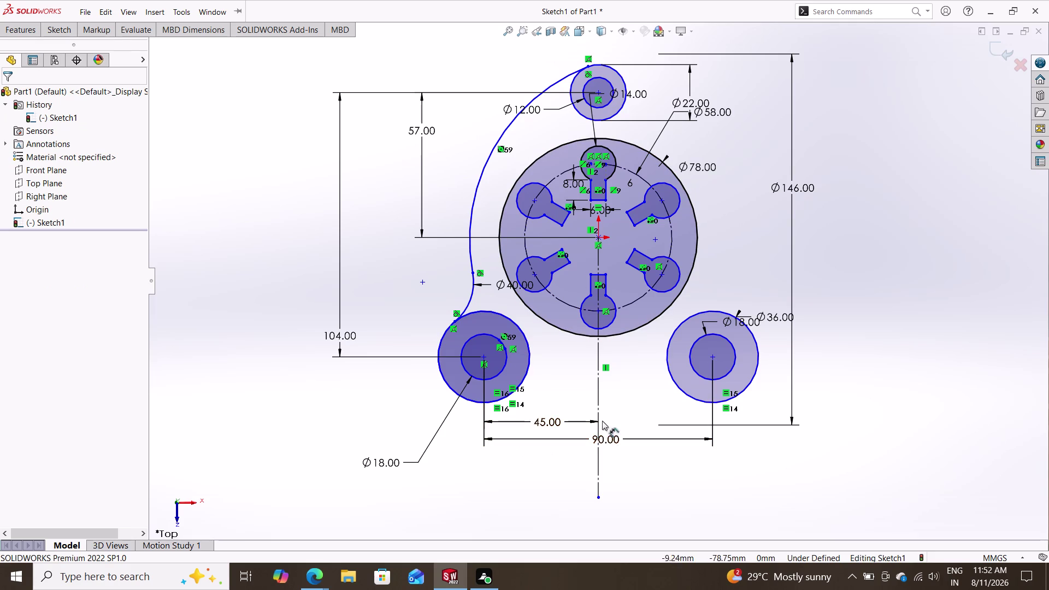
key(Escape)
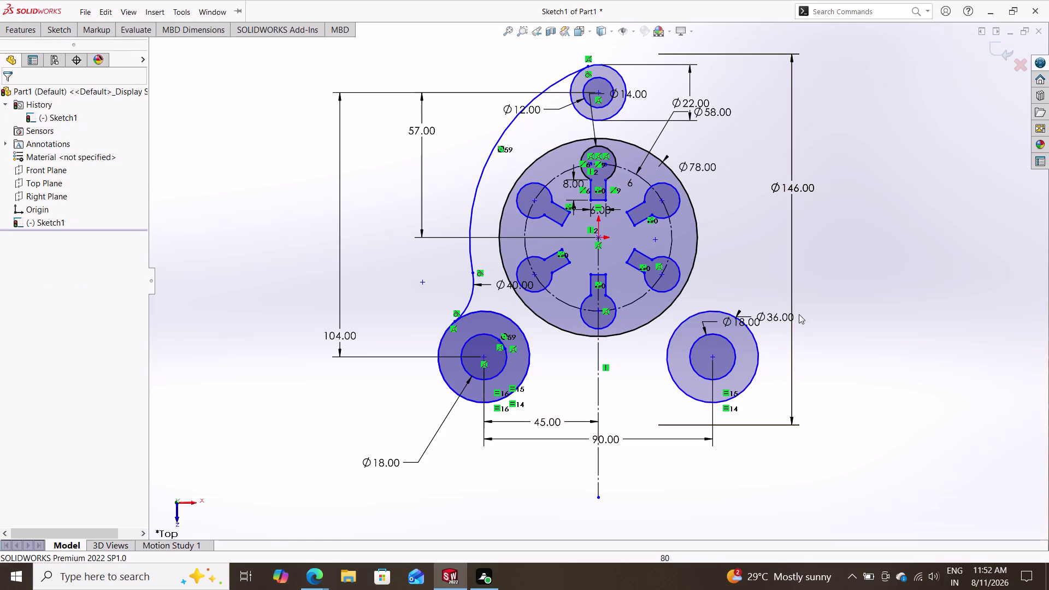
Select the Ø146 dimension and delete it.
click(790, 299)
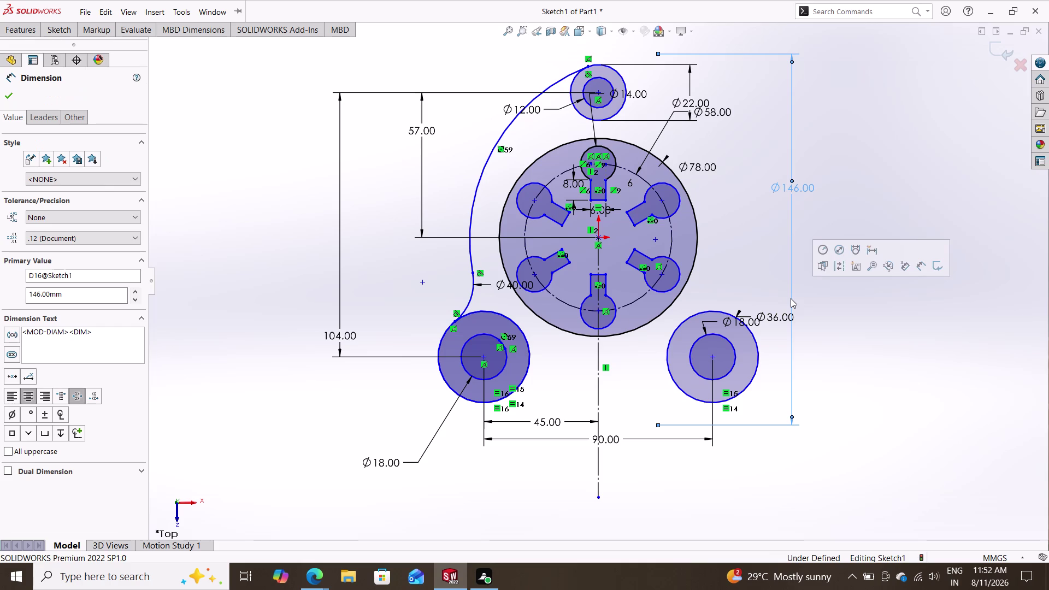
key(5)
key(Delete)
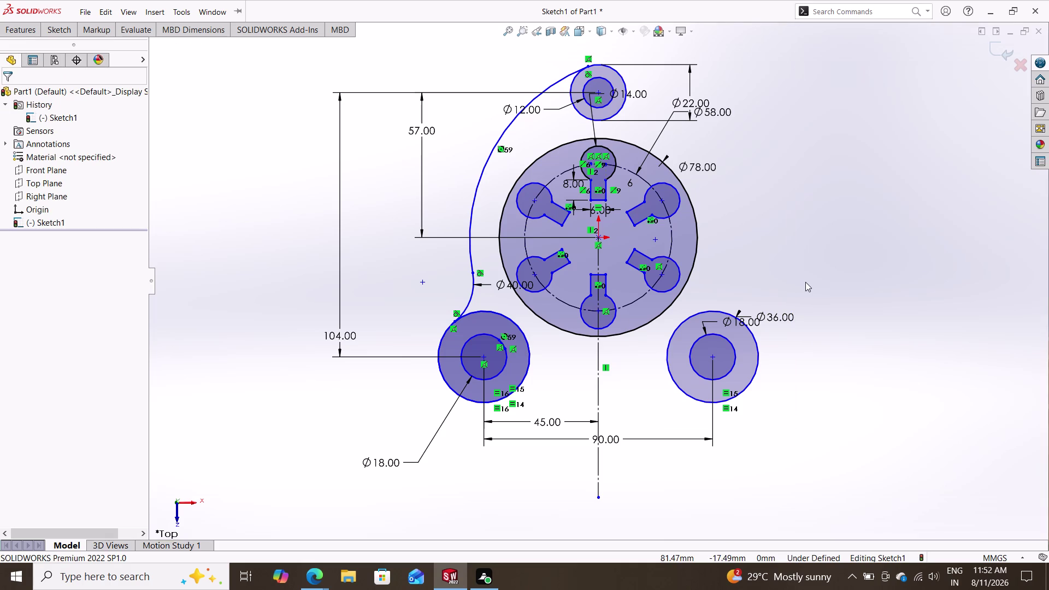
click(69, 32)
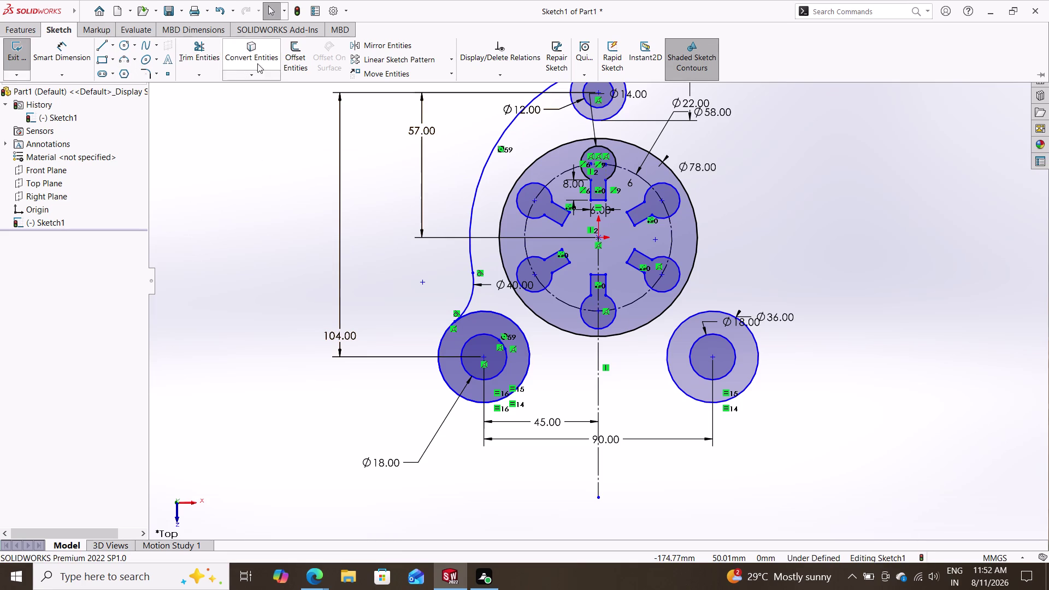
Start Mirror Entities on the two left outline arcs, then cancel.
click(363, 44)
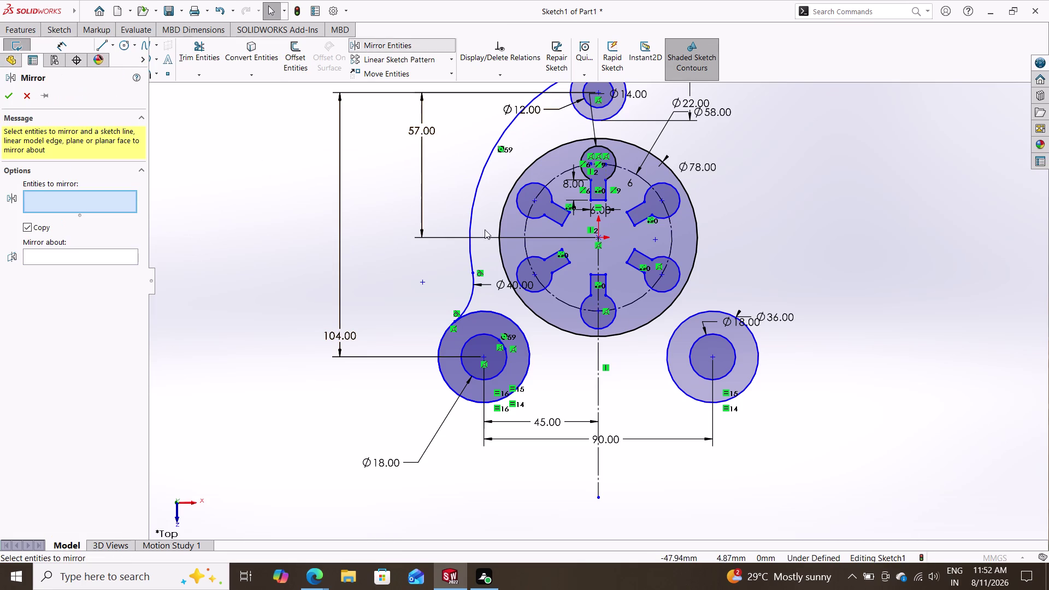
click(472, 264)
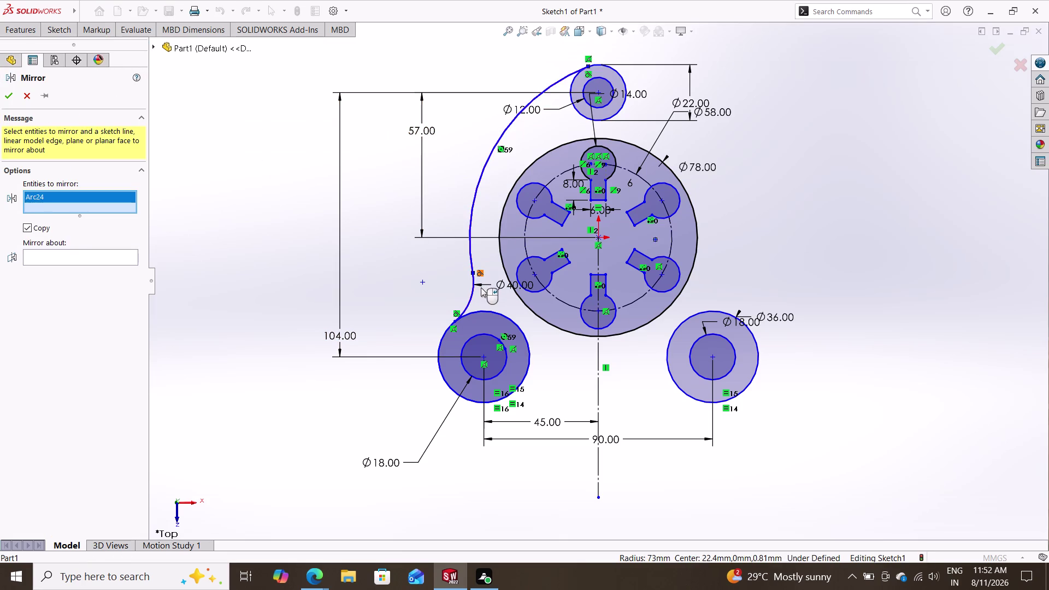
click(471, 288)
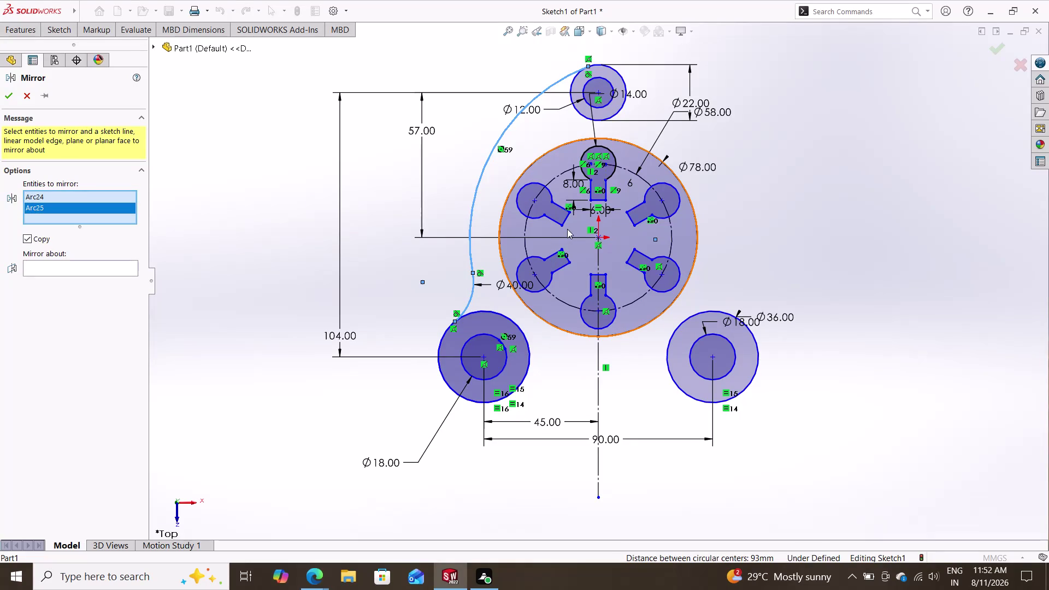
key(Return)
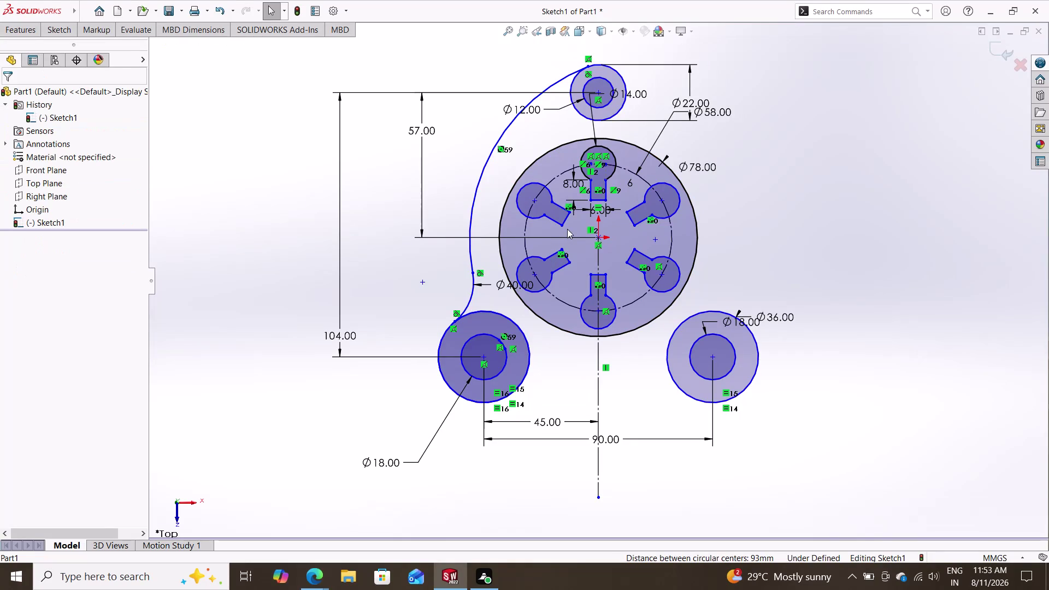
click(50, 34)
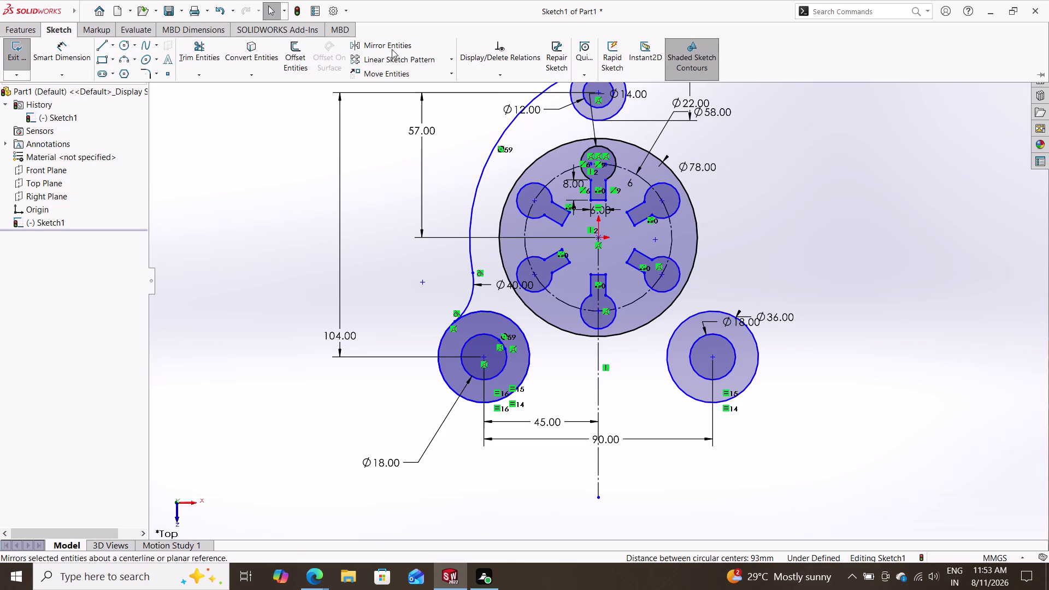
Mirror Arc24 and Arc25 about the vertical centreline Line23.
click(392, 49)
click(484, 170)
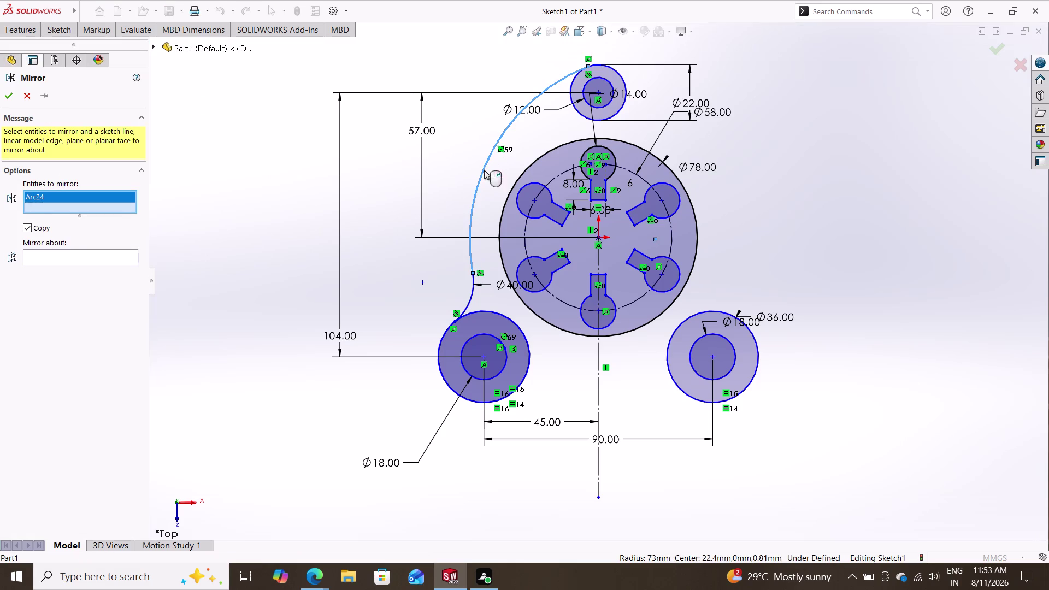
click(470, 294)
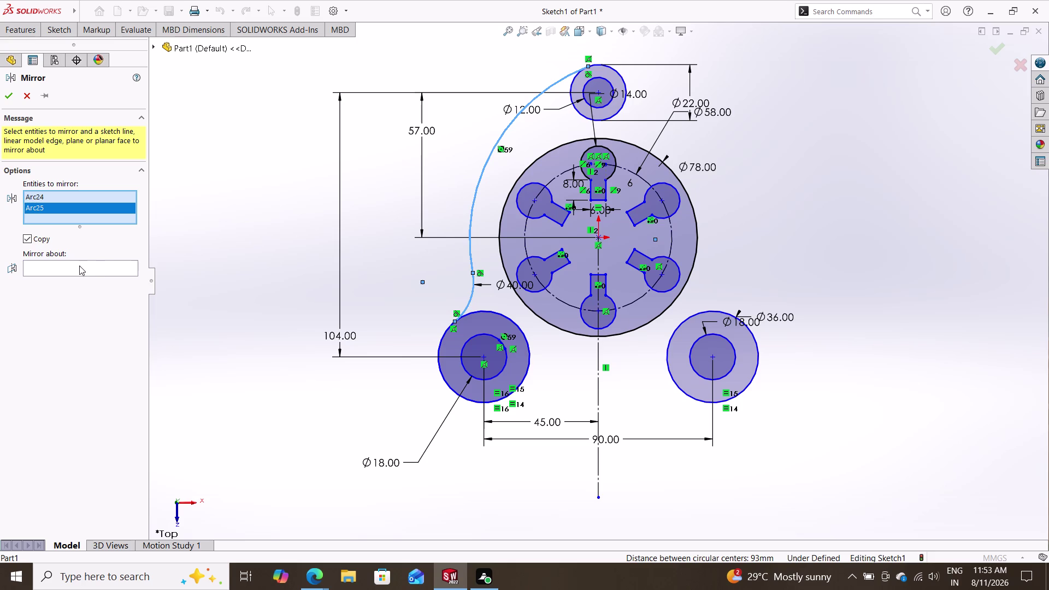
click(40, 254)
click(28, 267)
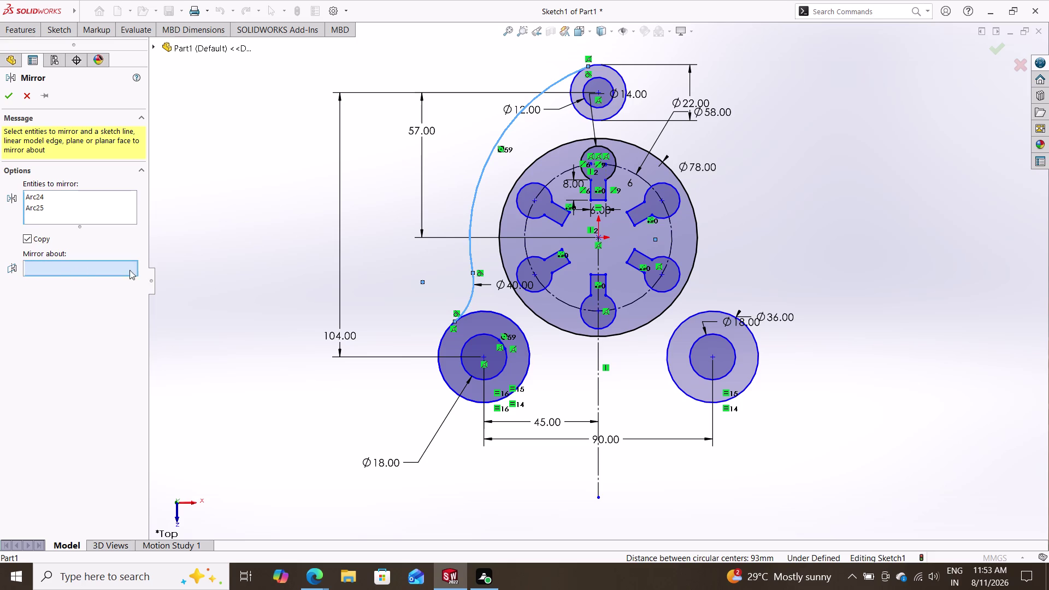
click(597, 238)
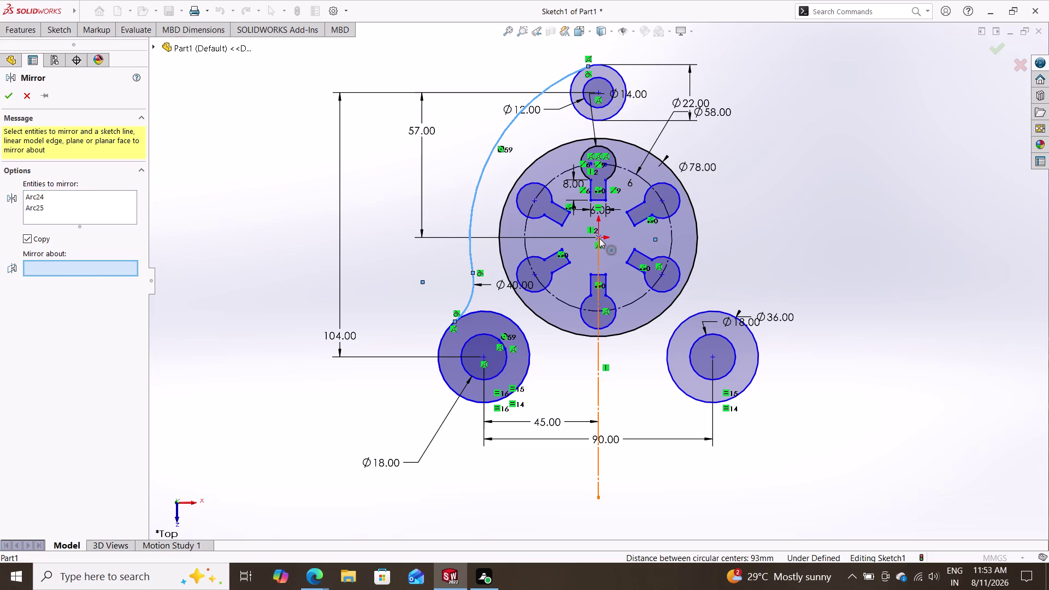
click(598, 238)
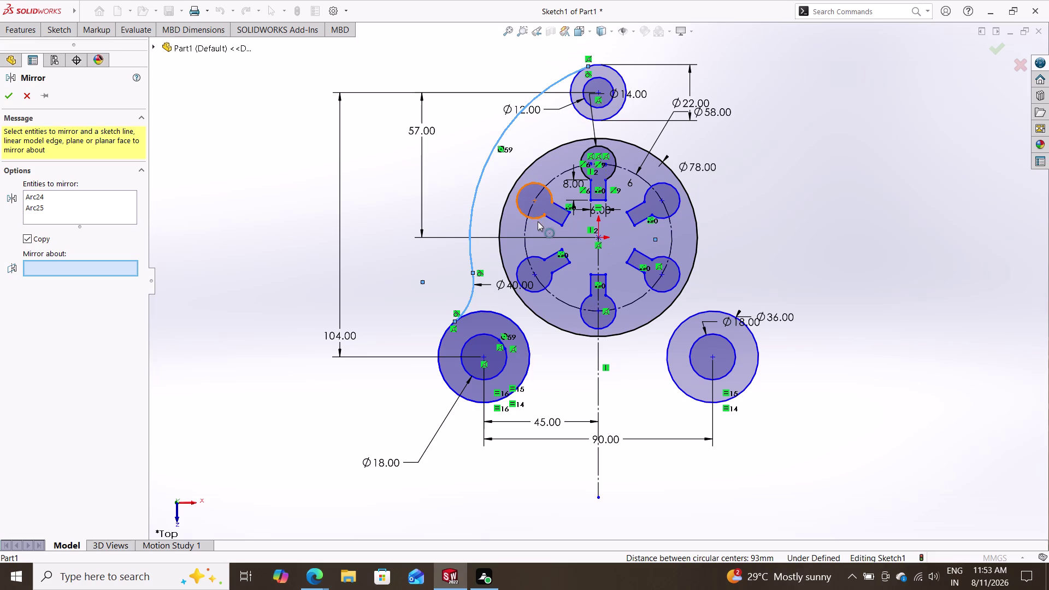
double_click(597, 236)
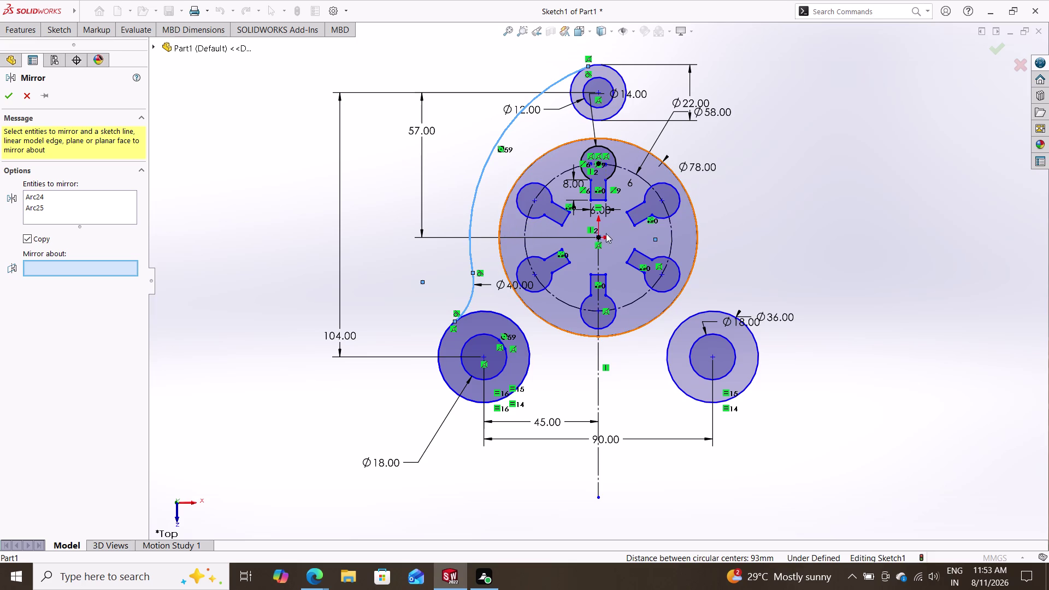
click(600, 309)
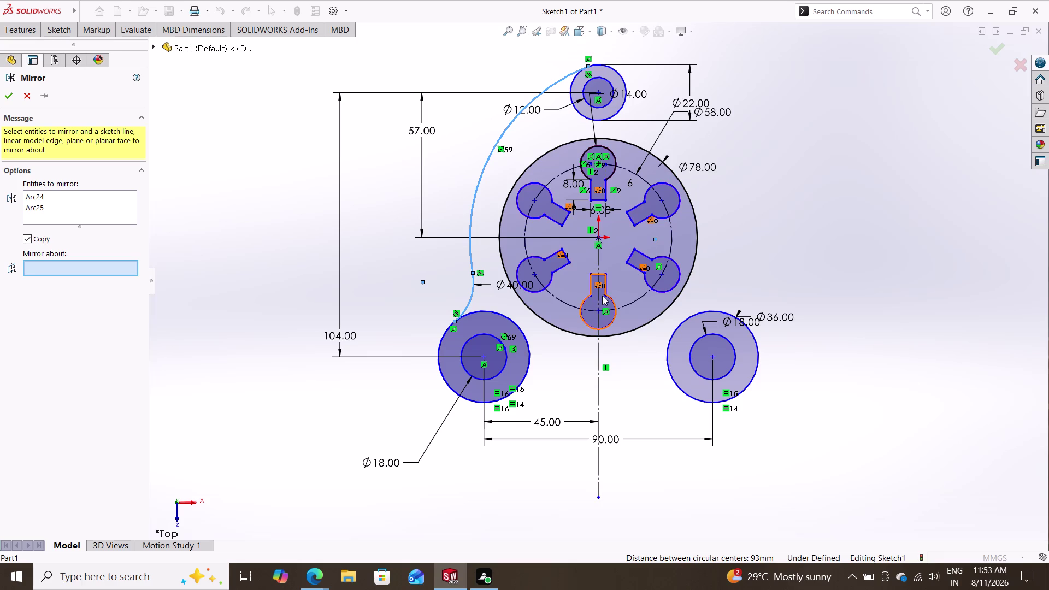
click(599, 268)
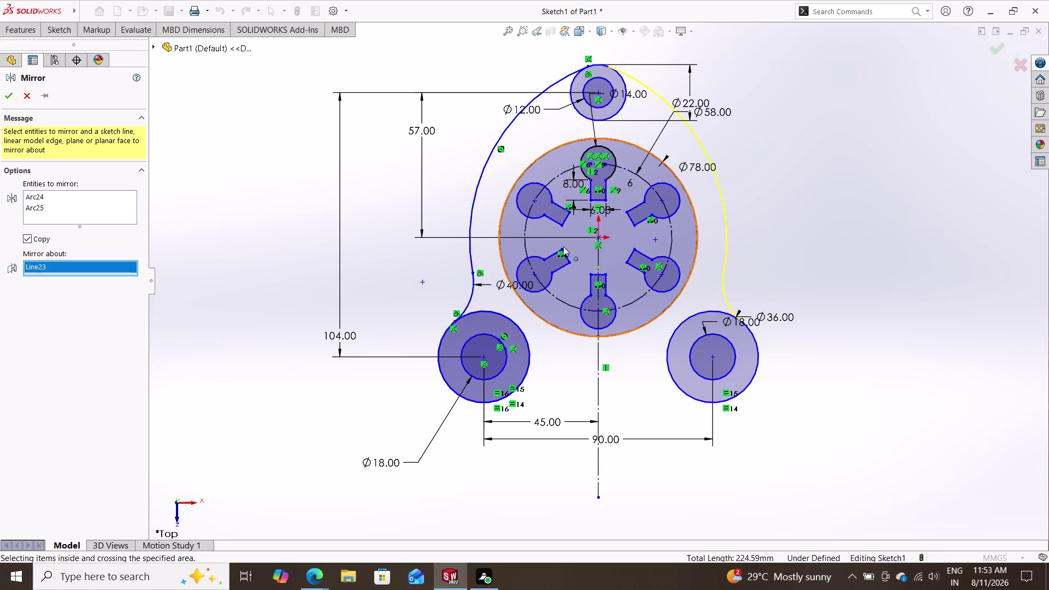
click(394, 238)
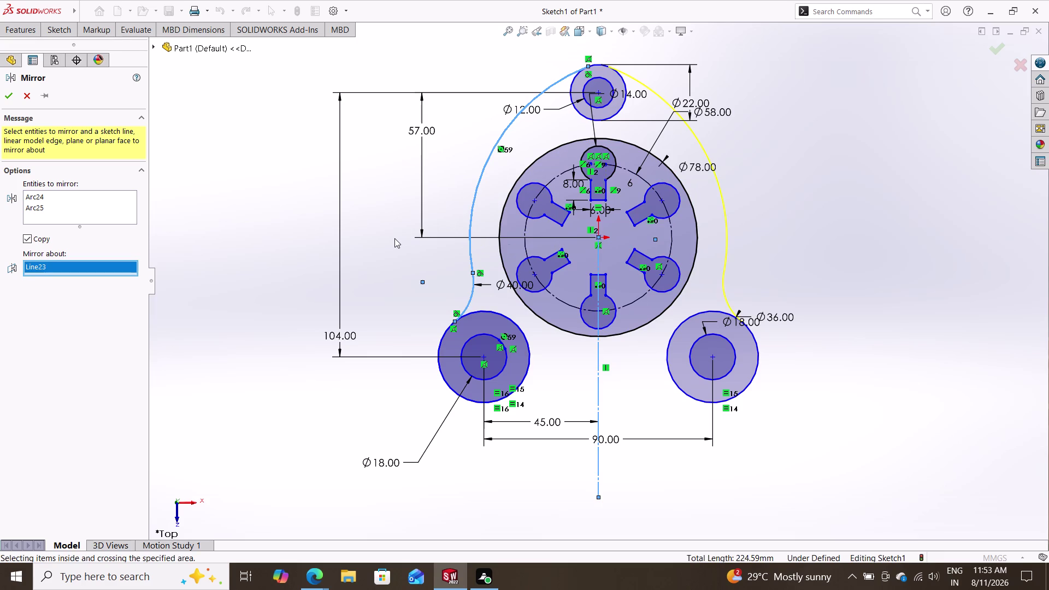
key(Return)
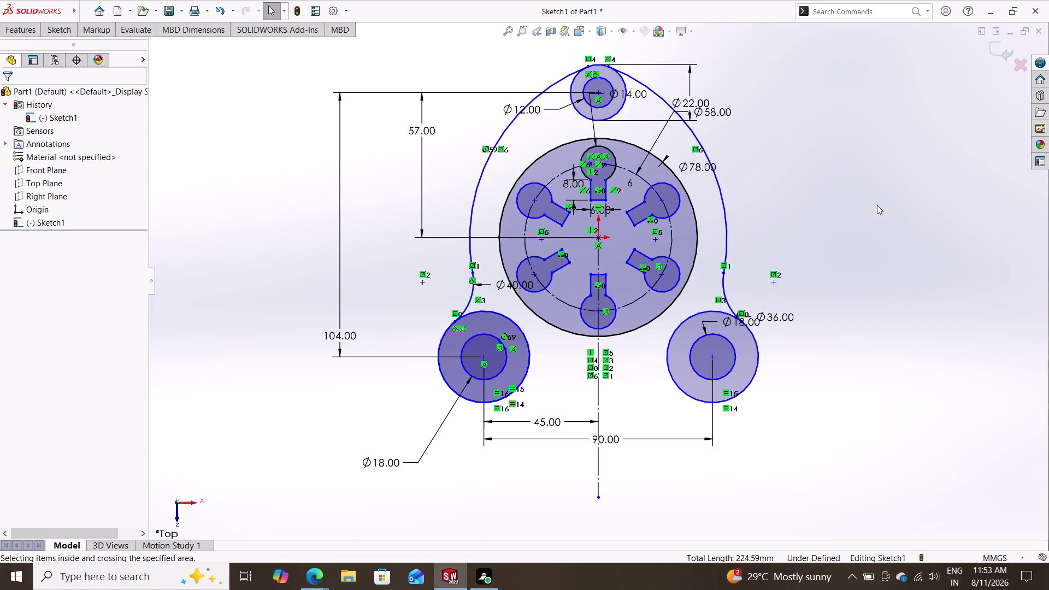
Draw a horizontal line beneath the lower-left and lower-right circles.
key(Escape)
click(65, 24)
click(98, 44)
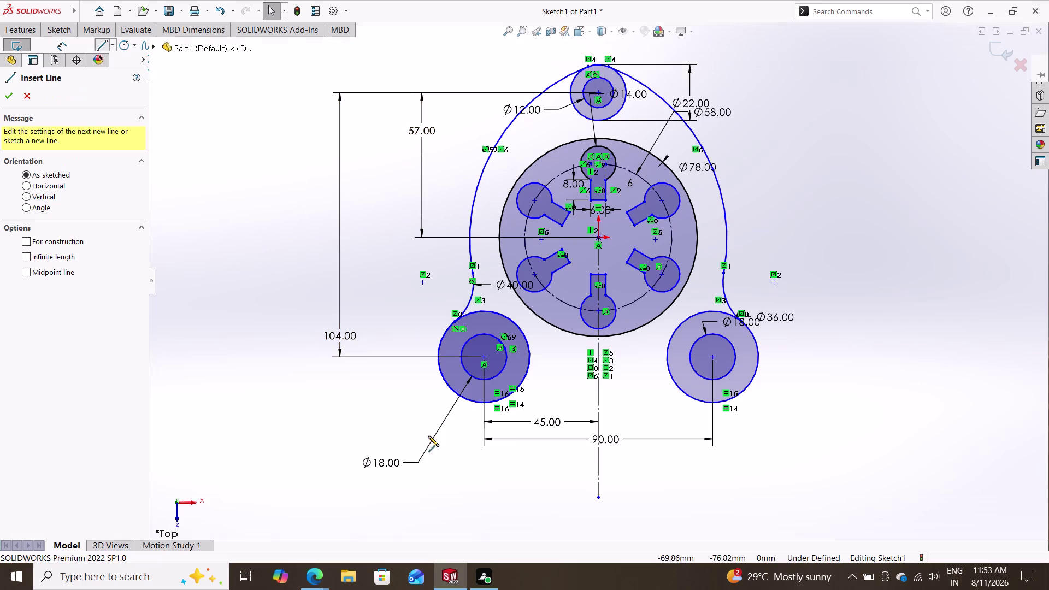
click(486, 404)
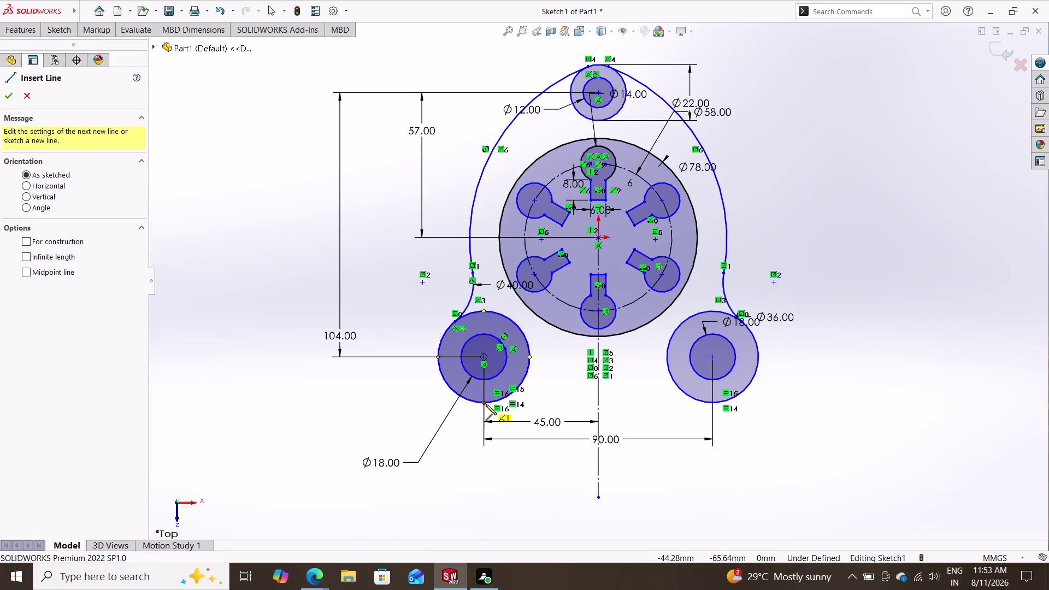
click(715, 404)
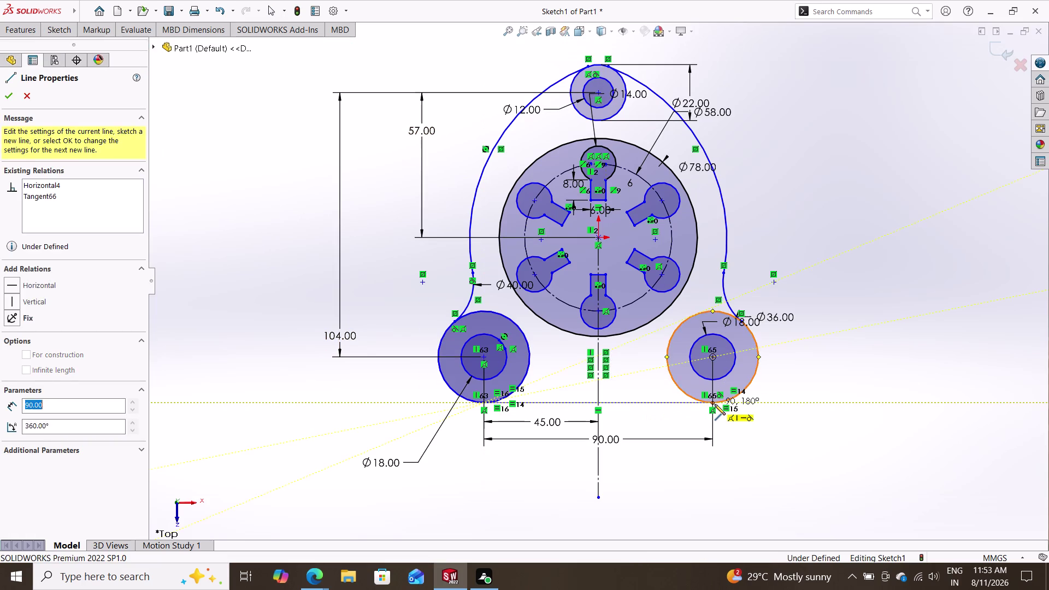
key(Escape)
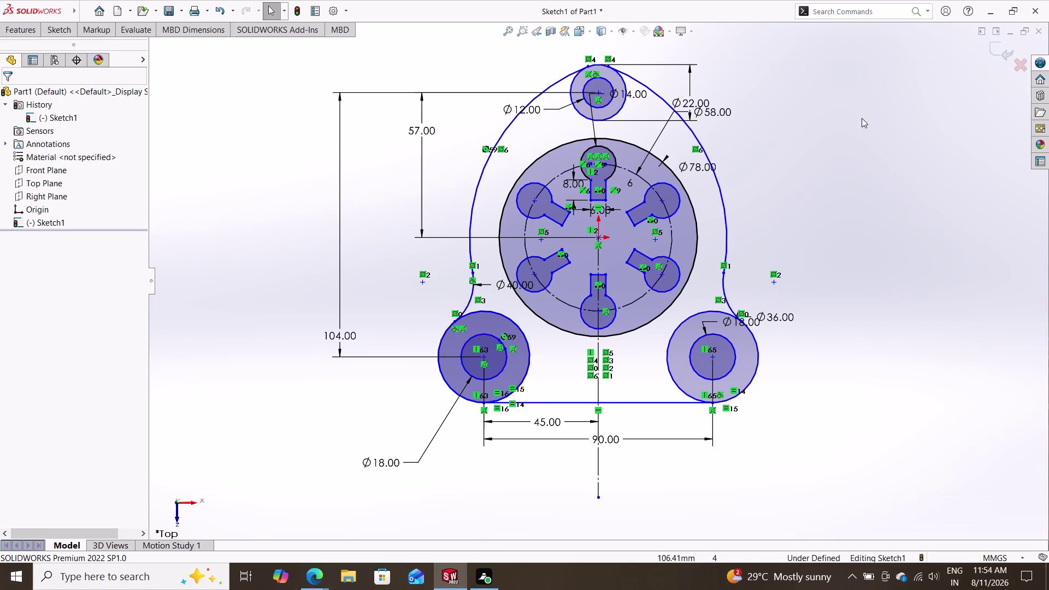
Box-select all entities and calculate Fully Define Sketch for Selected entities.
drag(798, 74, 784, 67)
drag(810, 51, 736, 93)
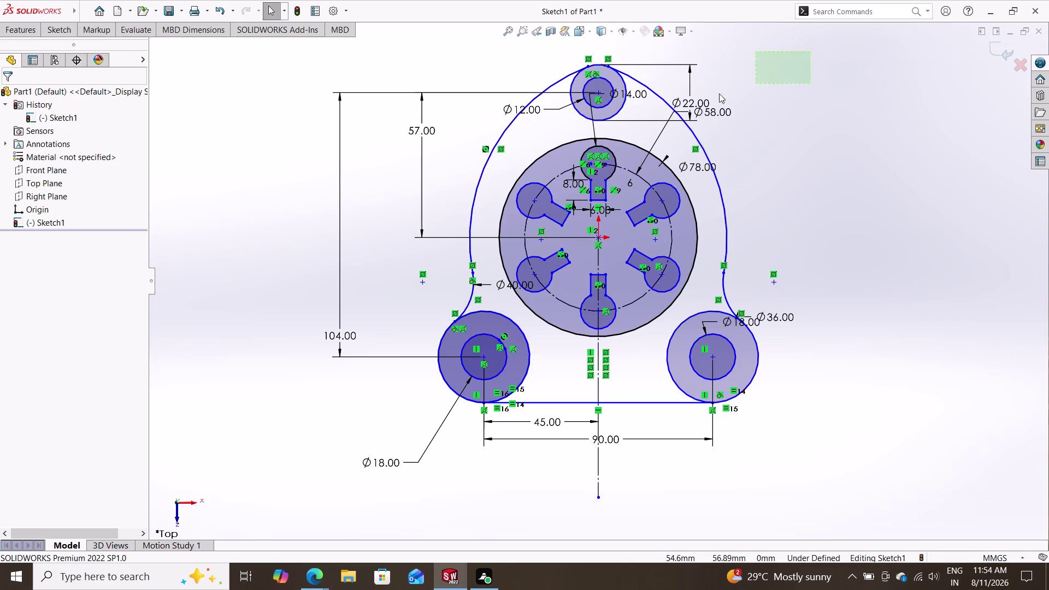
drag(737, 93, 308, 517)
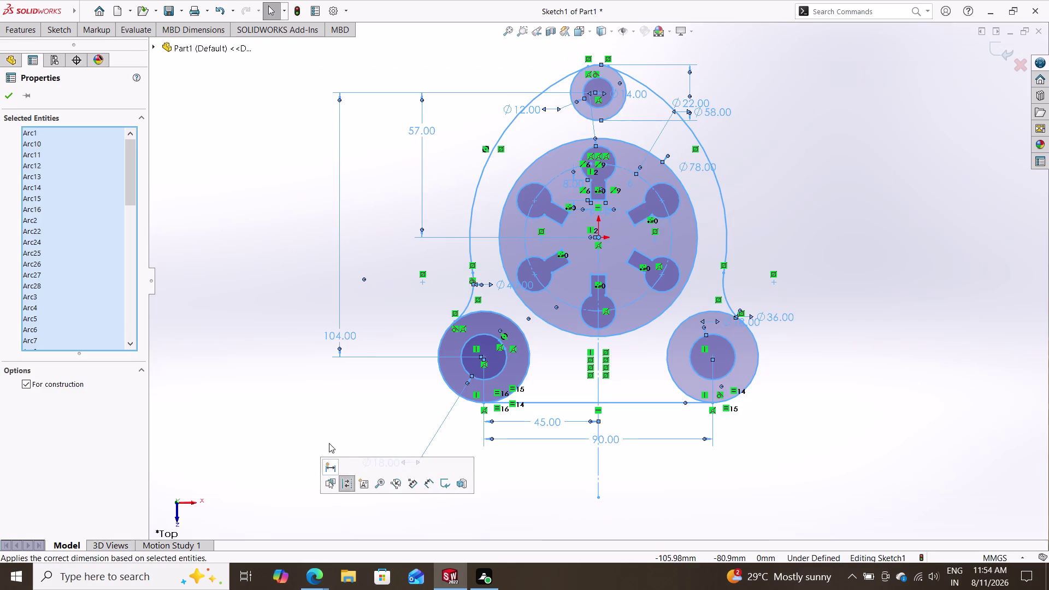
right_click(308, 405)
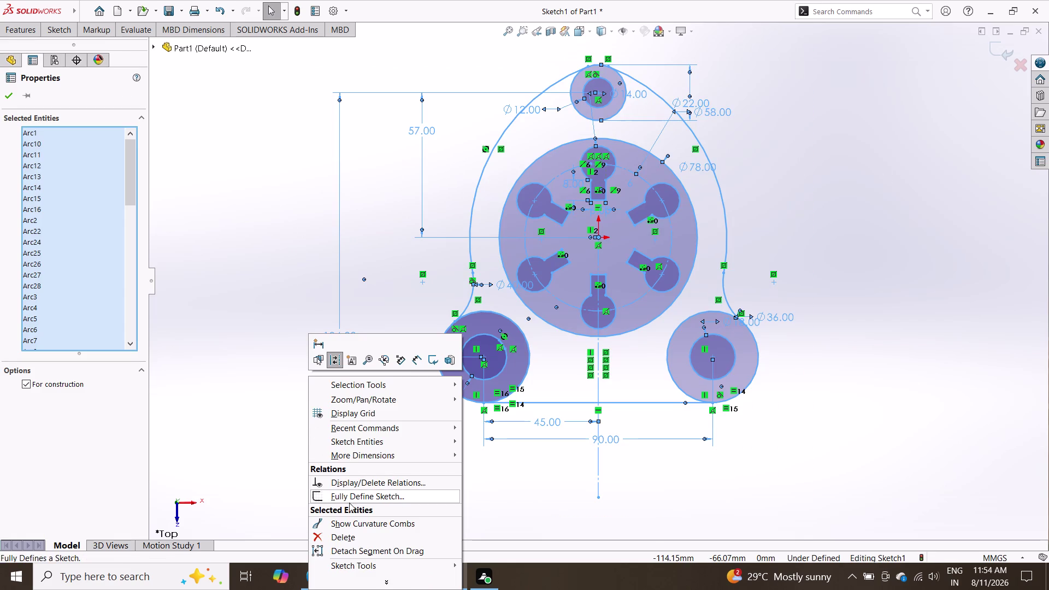
click(349, 502)
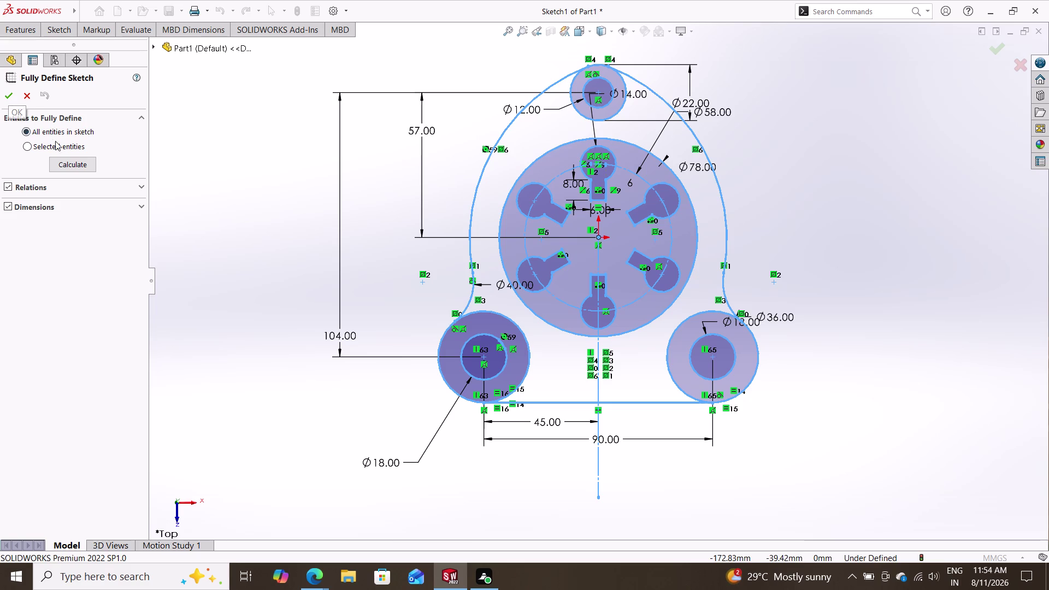
click(79, 149)
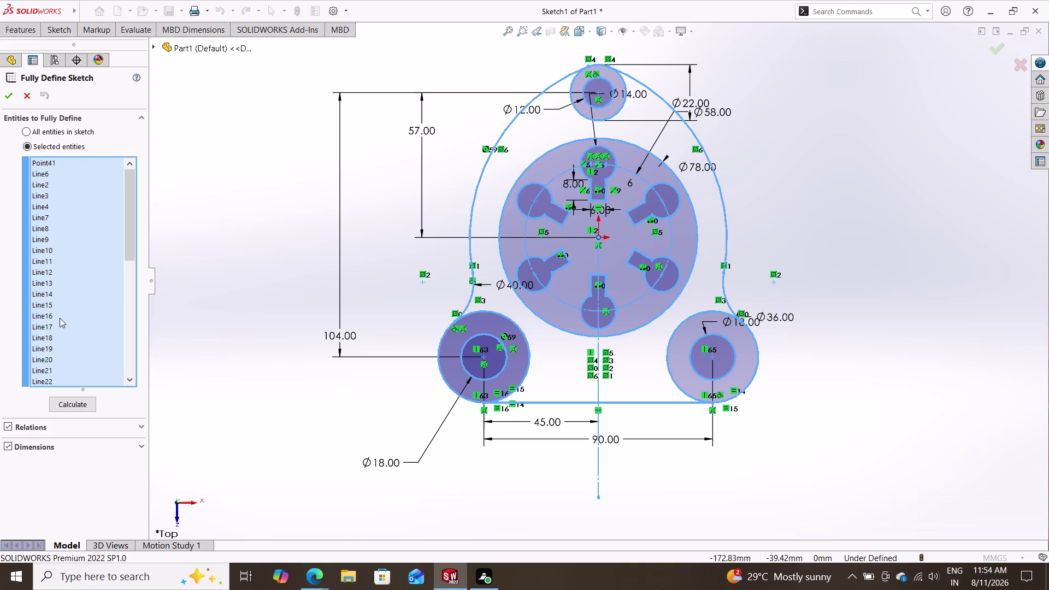
click(8, 93)
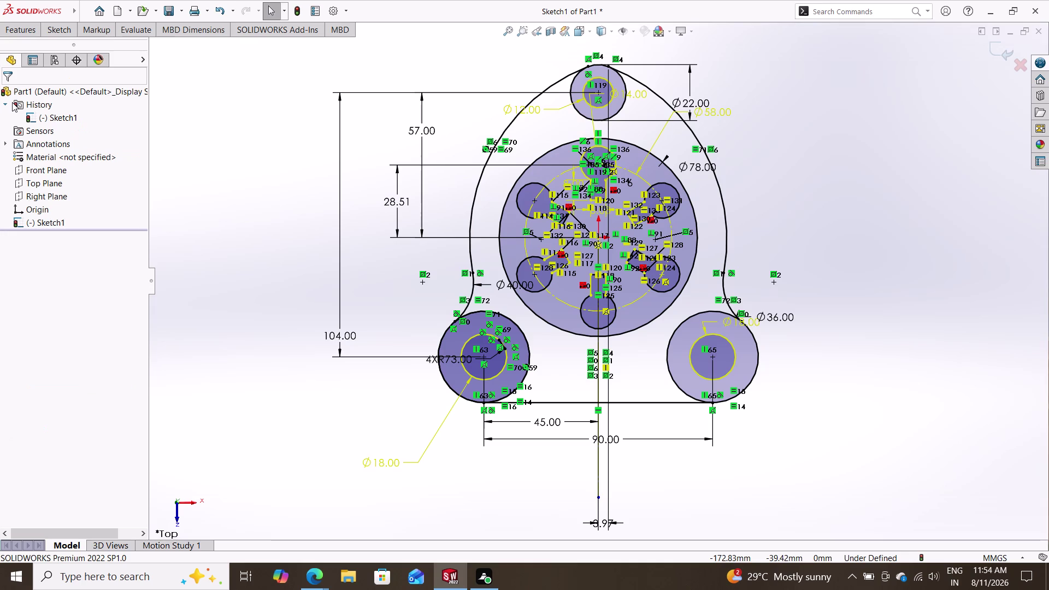
Undo the auto-added dimensions like 28.51 and R73.00, then reselect the sketch.
key(ctrl+z)
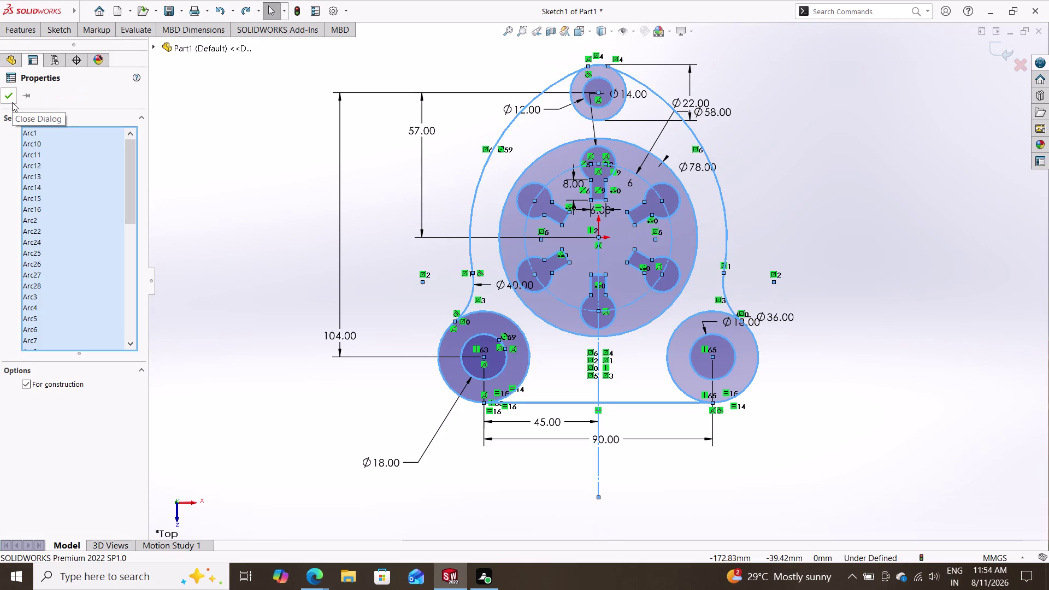
click(127, 169)
drag(127, 169, 128, 194)
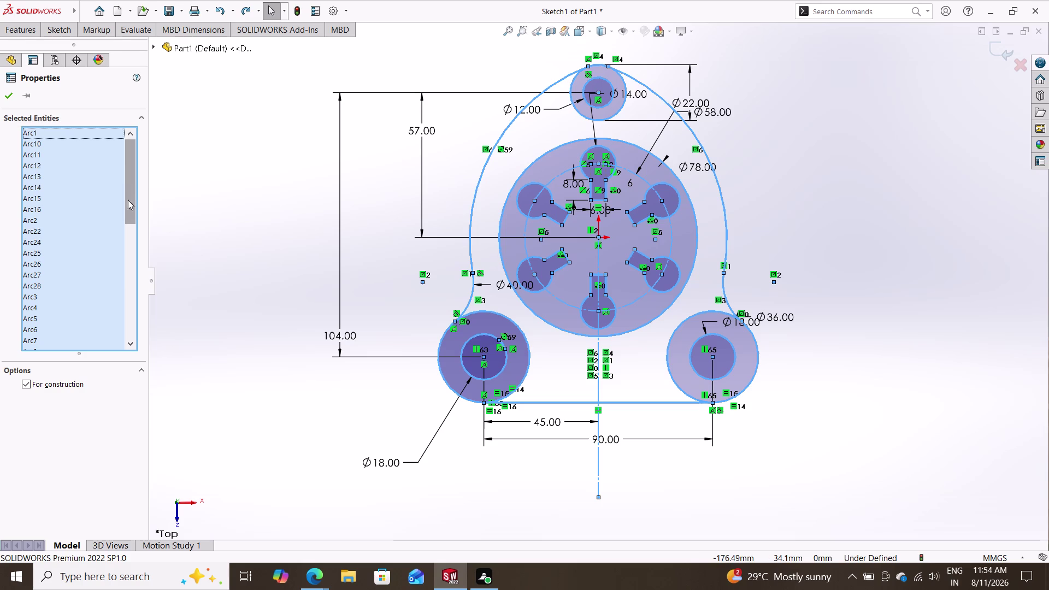
drag(128, 194, 126, 260)
triple_click(123, 268)
key(Escape)
key(Escape)
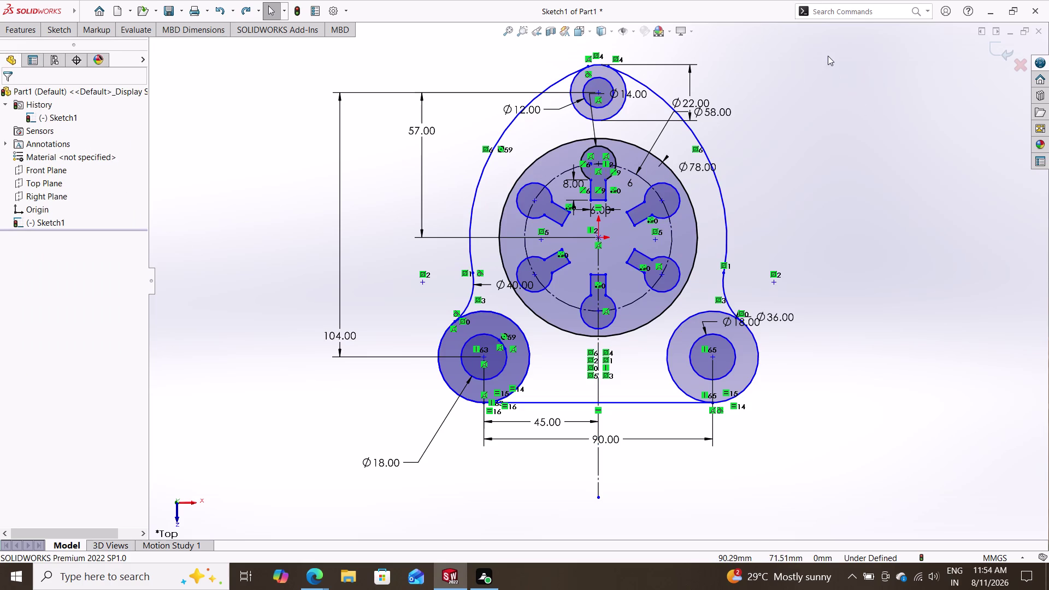
drag(827, 56, 290, 507)
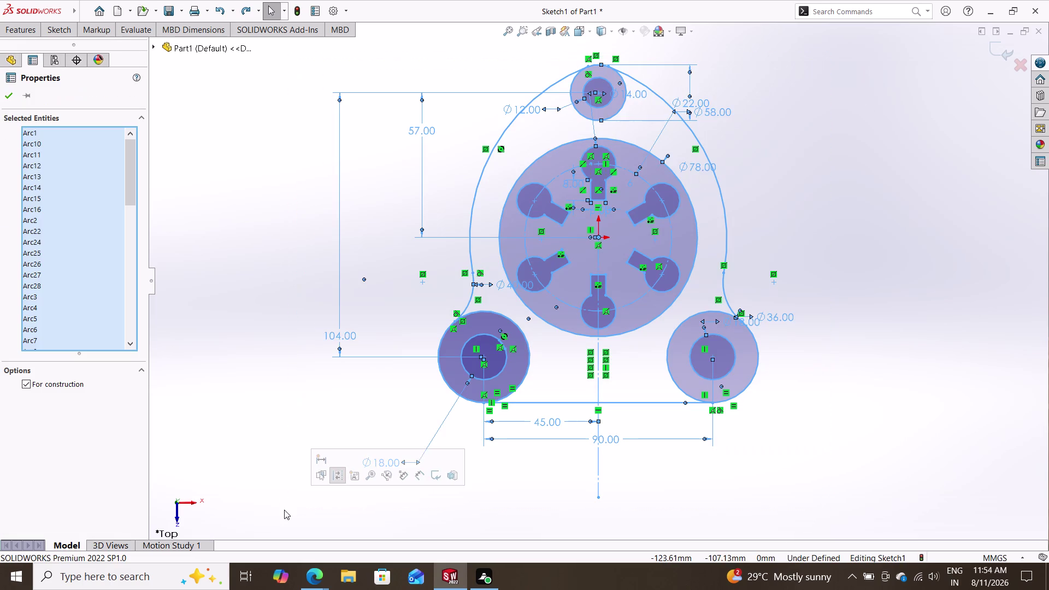
Calculate Fully Define Sketch for All entities and accept the under-defined result.
right_click(300, 303)
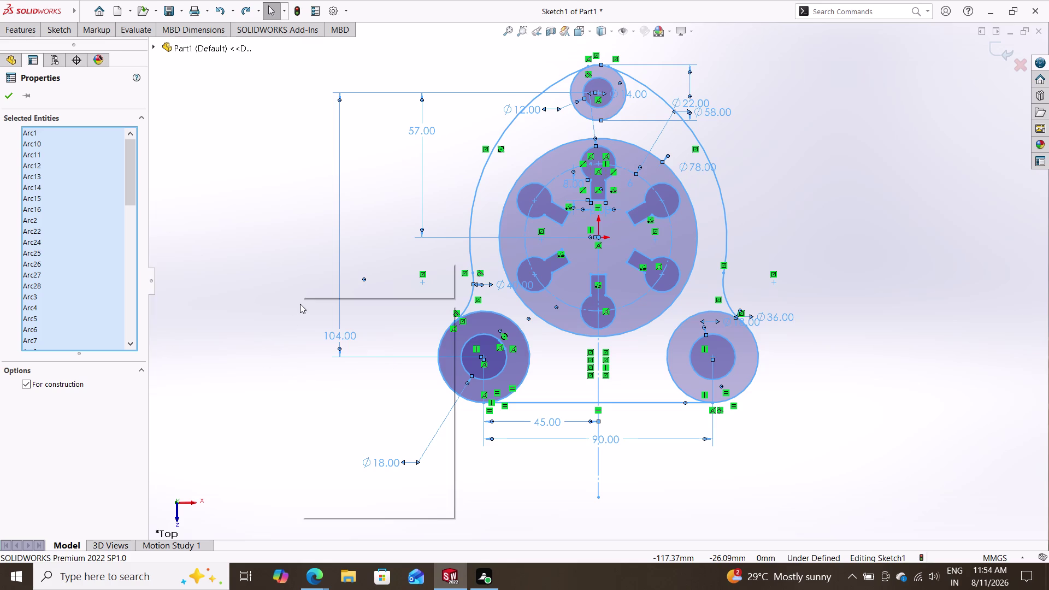
click(331, 428)
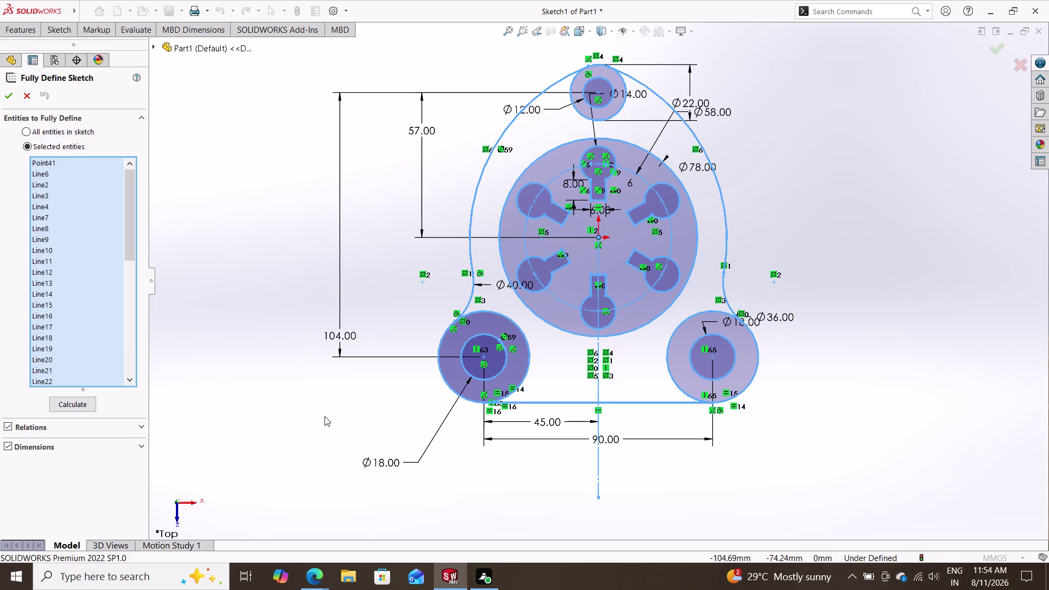
click(94, 132)
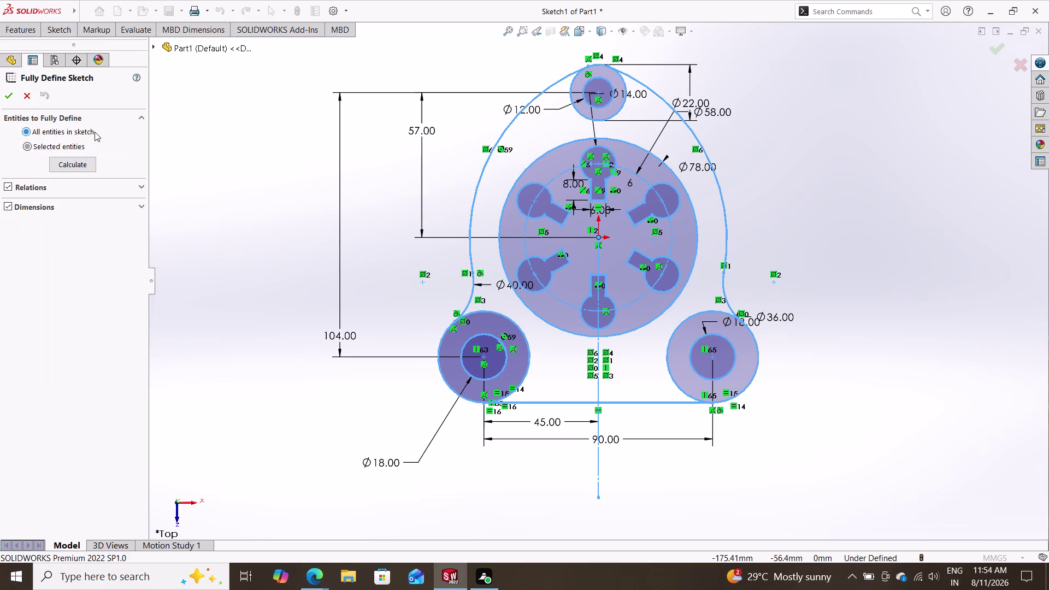
click(5, 98)
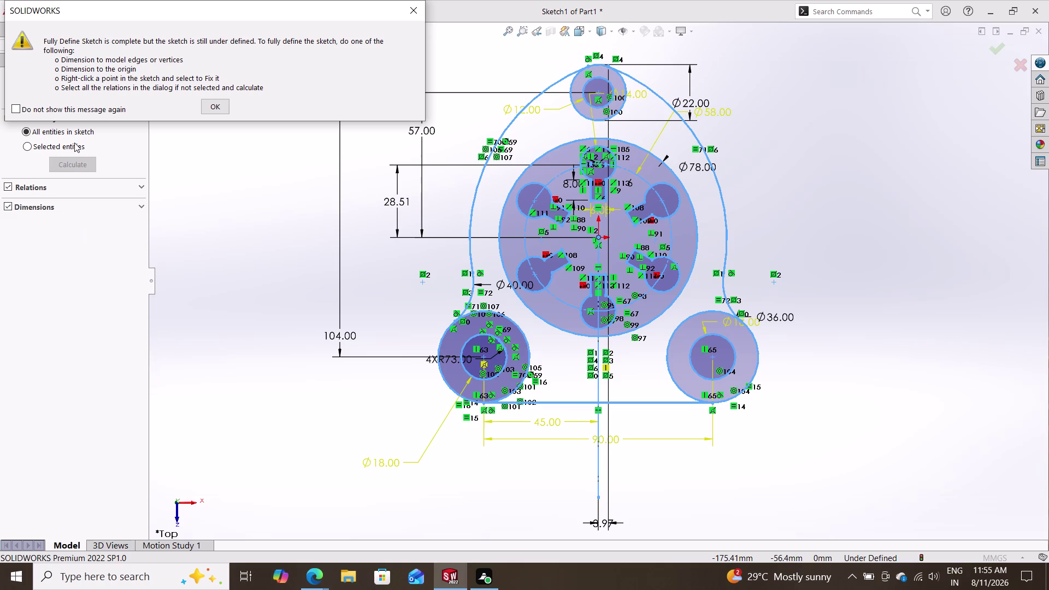
click(72, 111)
click(223, 112)
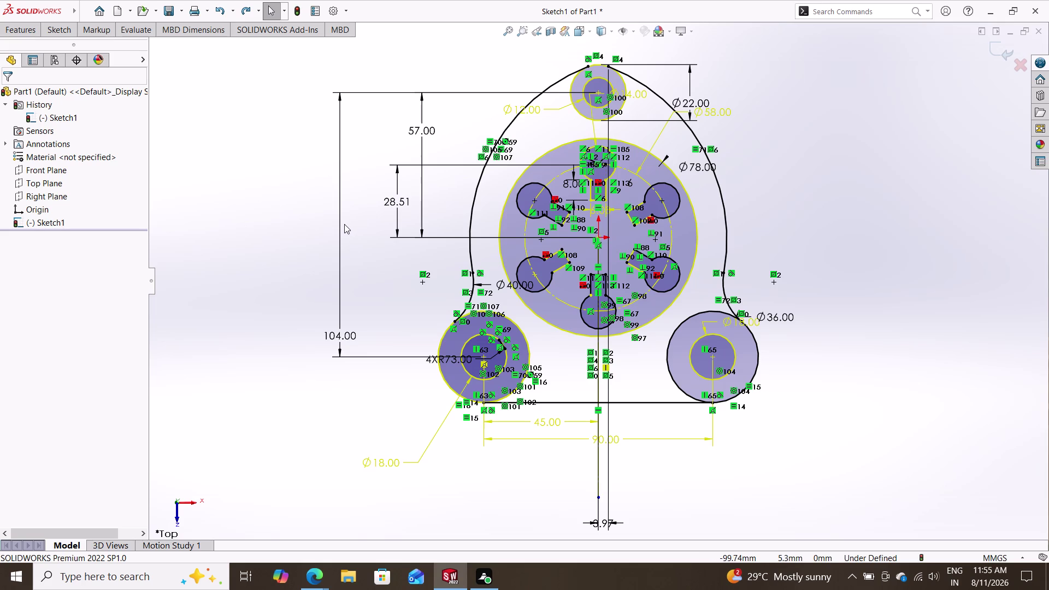
Undo the auto-added relations and dimensions like 28.51, then clear the selection.
key(Escape)
key(Escape)
key(Escape)
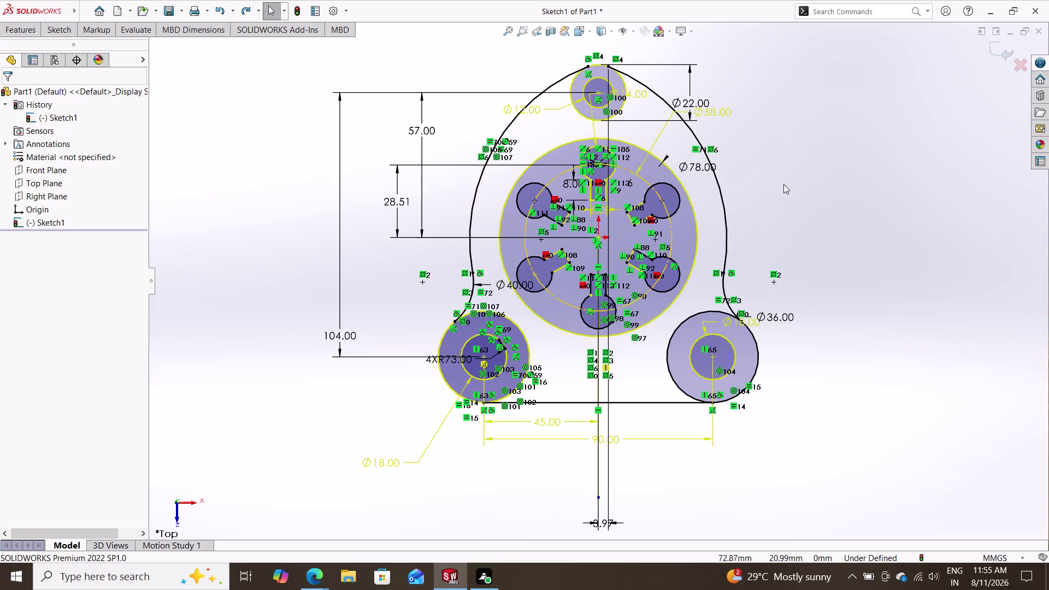
key(ctrl+z)
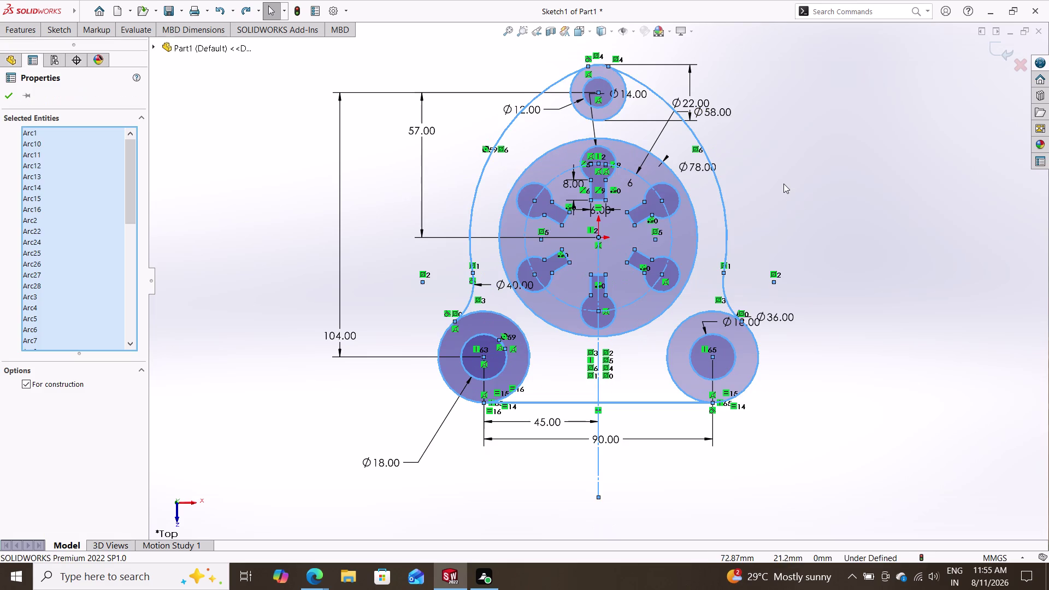
click(11, 102)
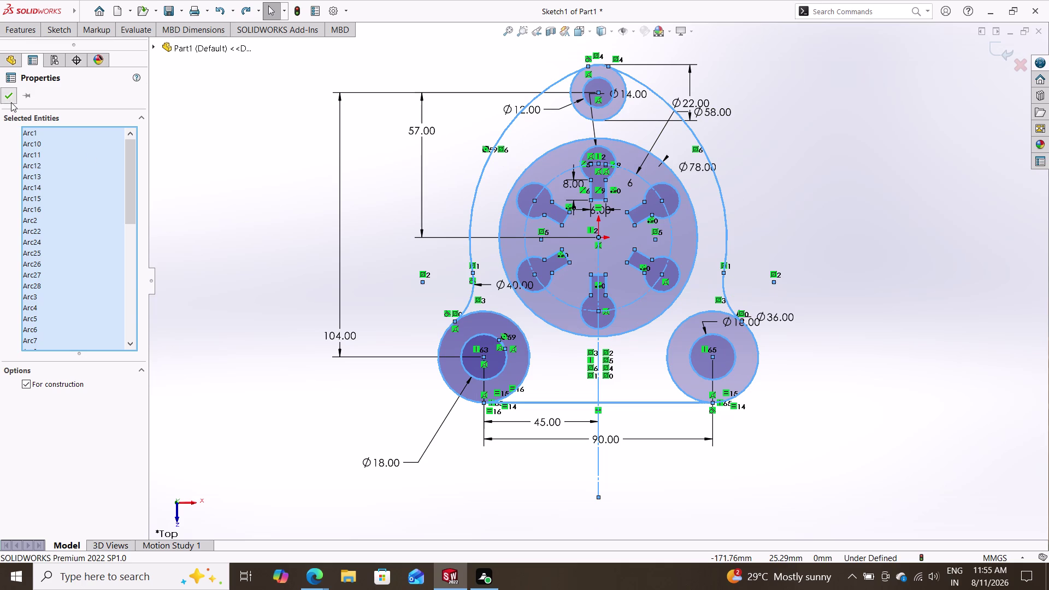
key(Escape)
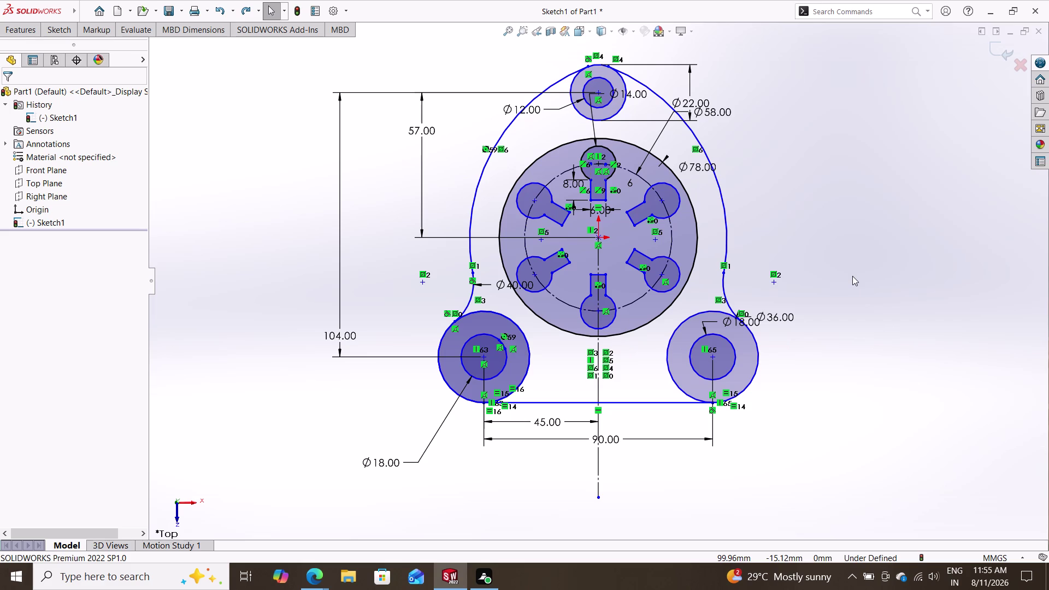
Zoom and pan to bring the whole bracket sketch into view.
scroll(down, 3)
scroll(up, 3)
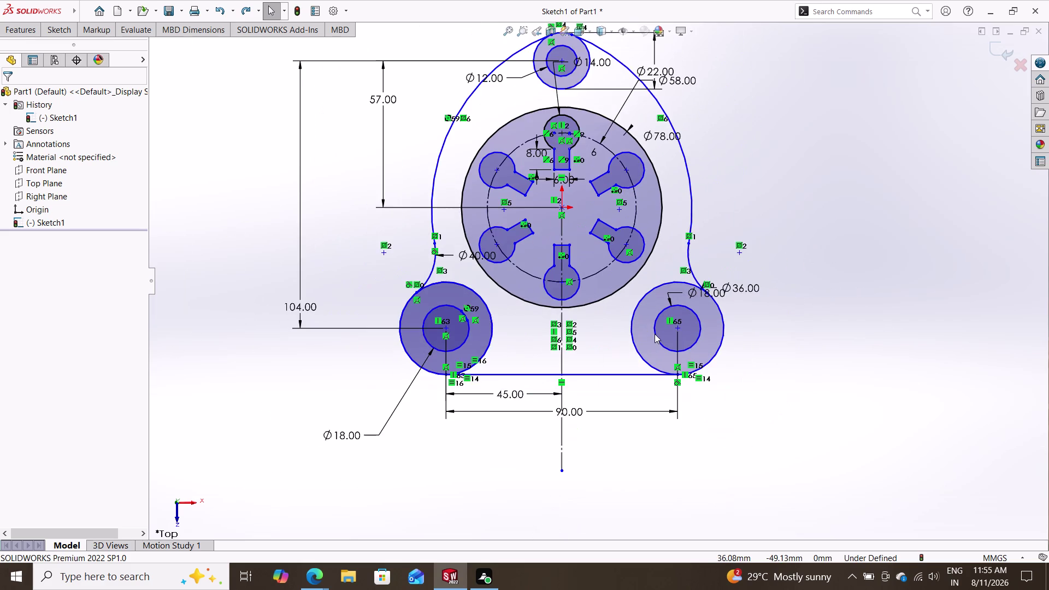
scroll(up, 3)
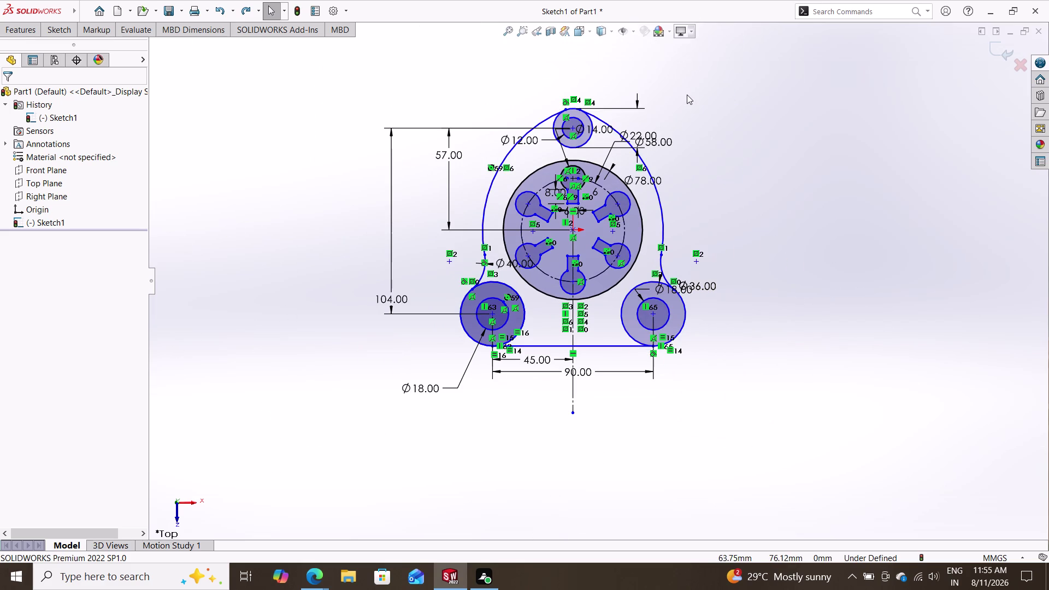
drag(713, 92, 707, 82)
drag(700, 81, 693, 81)
click(761, 88)
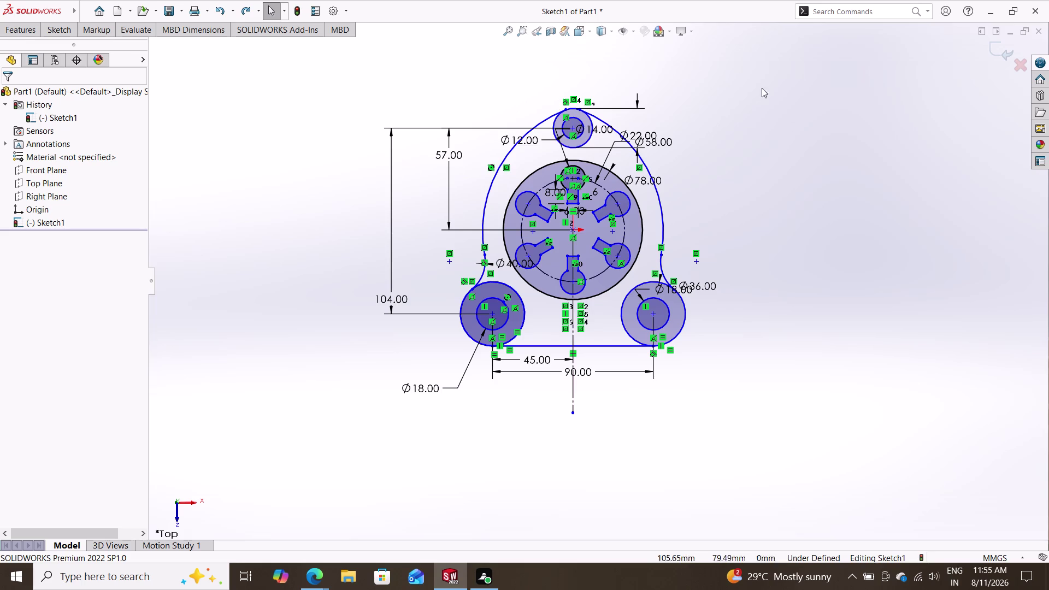
drag(722, 86, 710, 86)
drag(704, 87, 459, 123)
click(459, 123)
drag(458, 124, 377, 222)
drag(369, 239, 356, 286)
drag(356, 287, 348, 292)
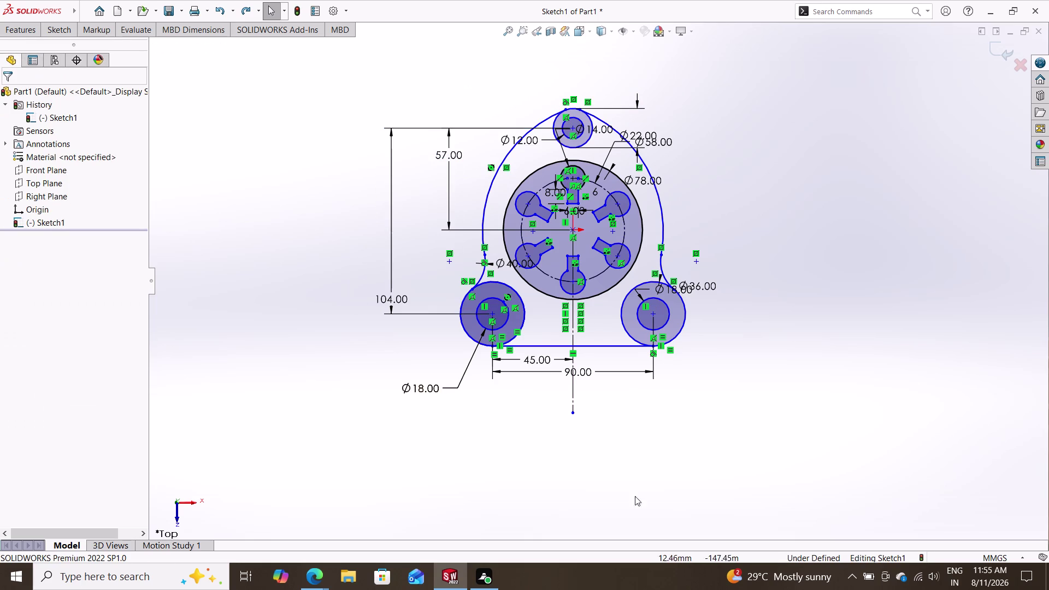
Box-select the whole sketch and calculate Fully Define Sketch again.
drag(751, 388, 323, 124)
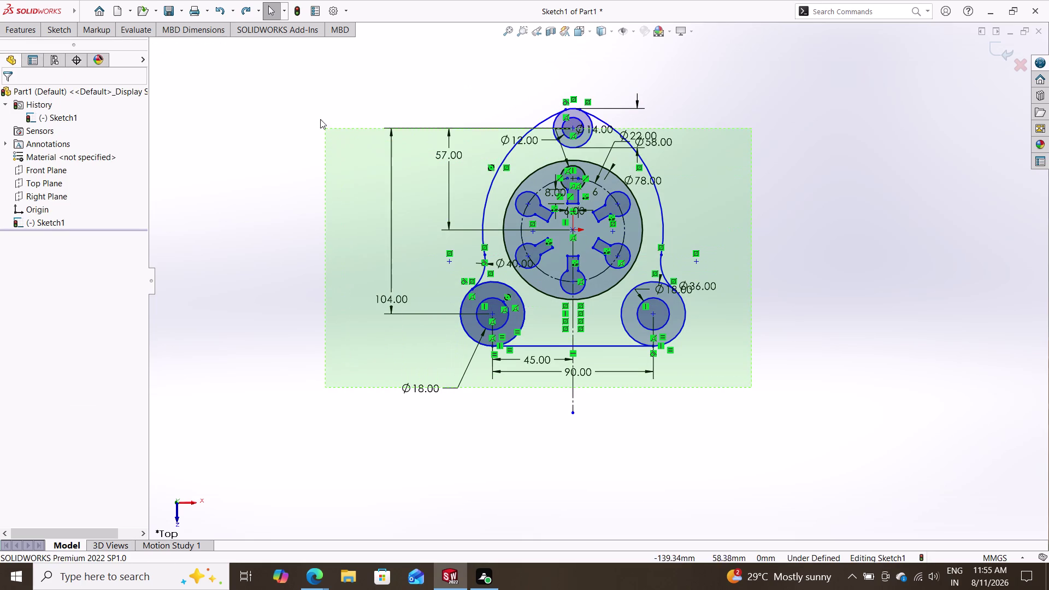
drag(324, 124, 313, 82)
right_click(335, 152)
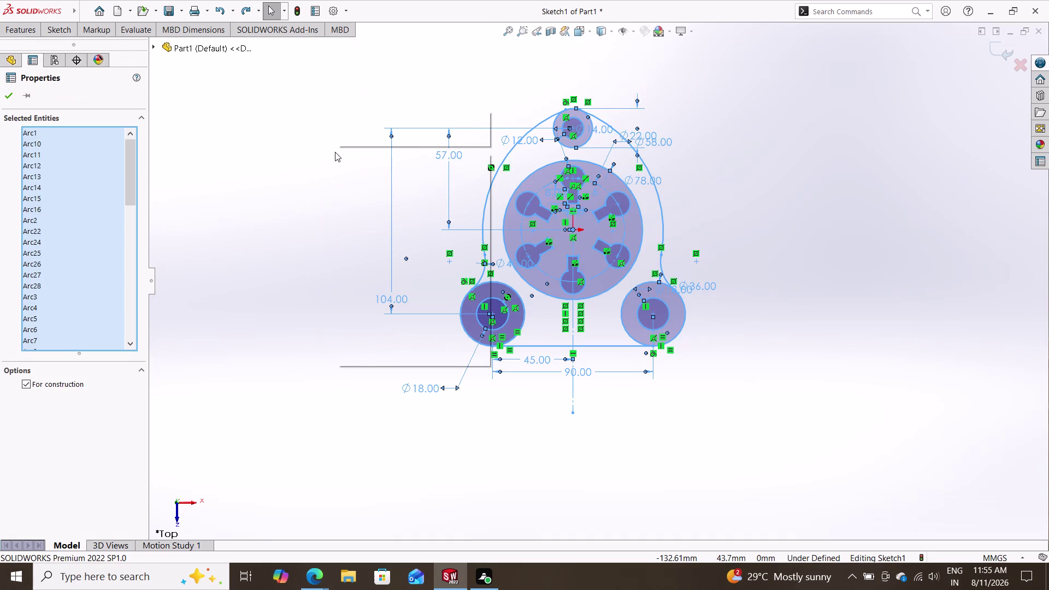
click(358, 274)
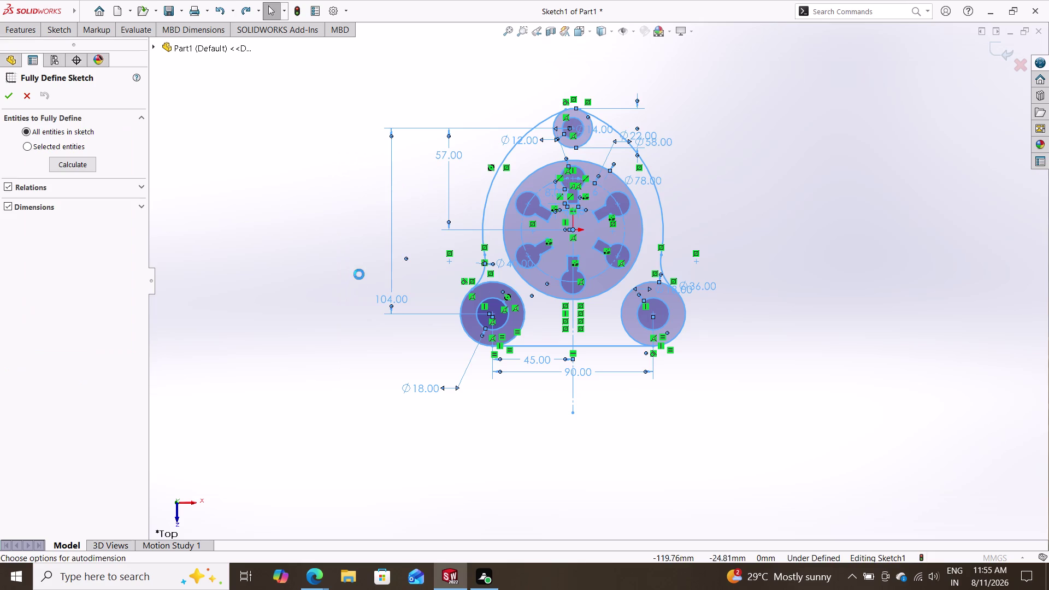
click(10, 97)
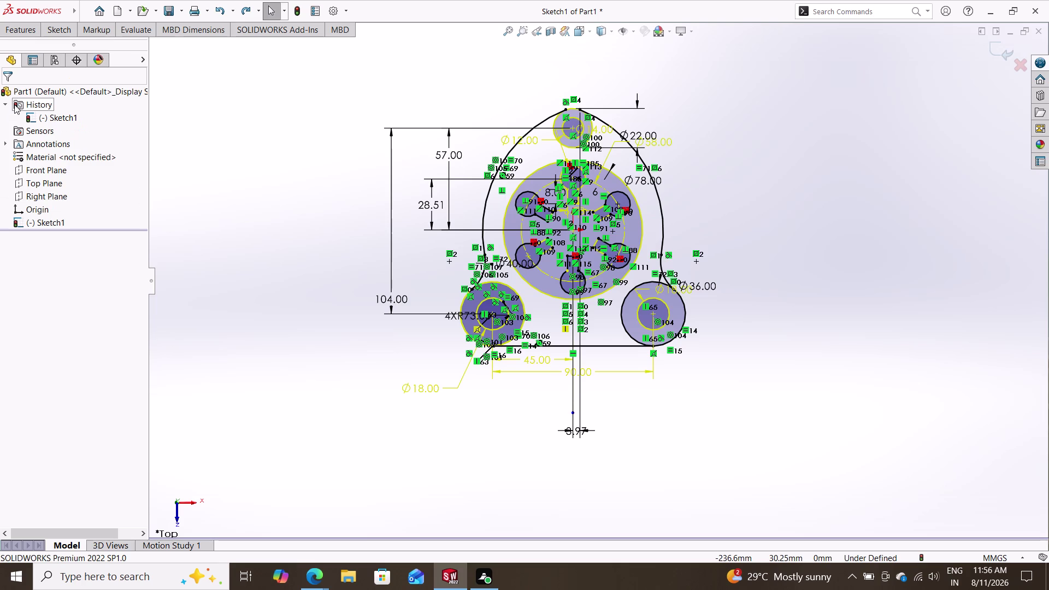
Undo the automatic dimensions and relations, stepping back past earlier sketch changes.
scroll(down, 3)
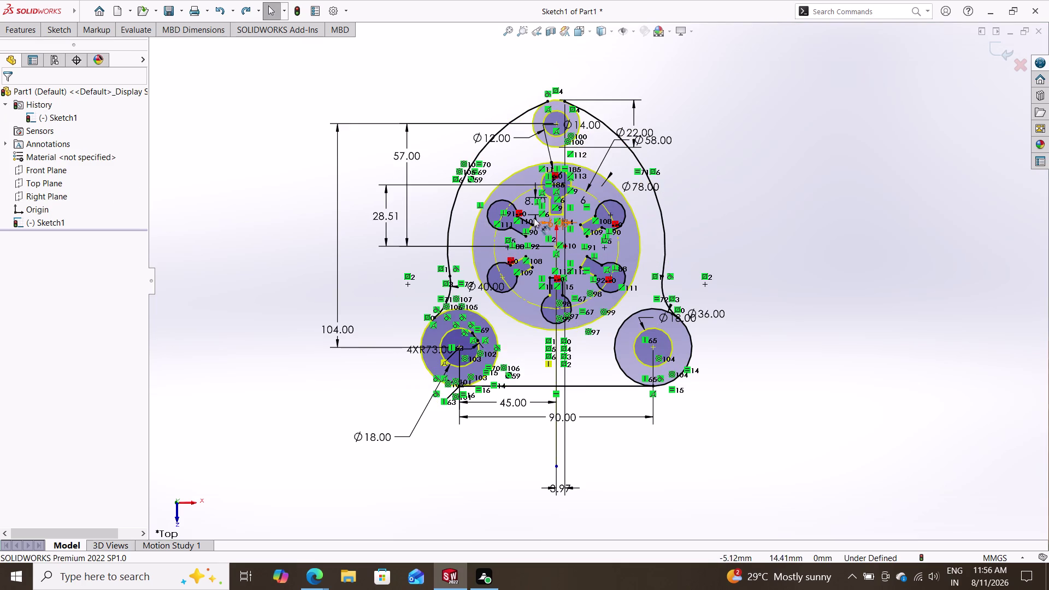
scroll(down, 3)
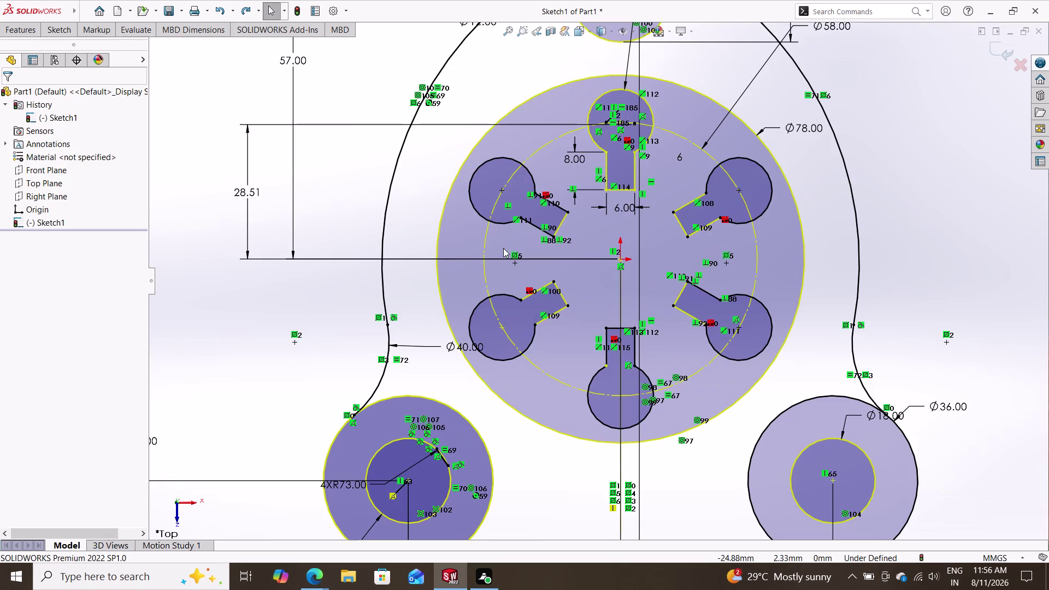
scroll(up, 3)
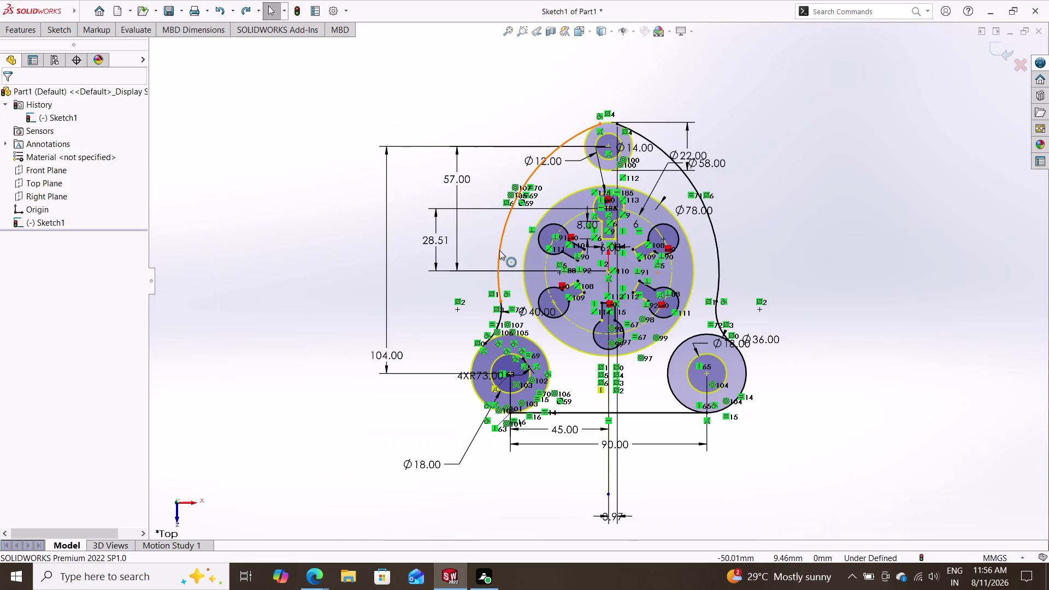
key(ctrl+z)
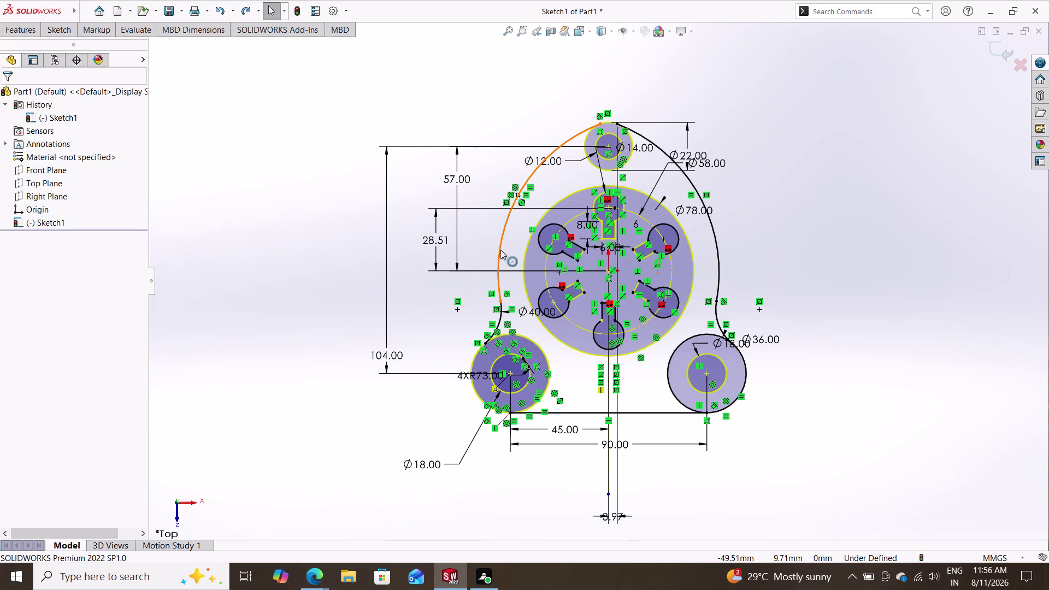
key(Escape)
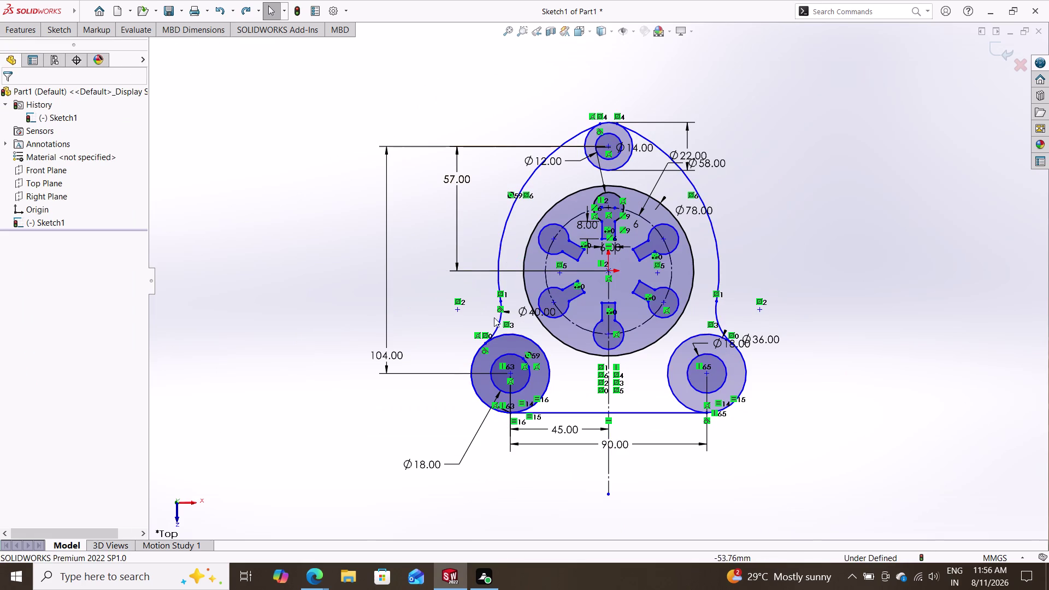
key(Escape)
key(Escape)
key(ctrl+z)
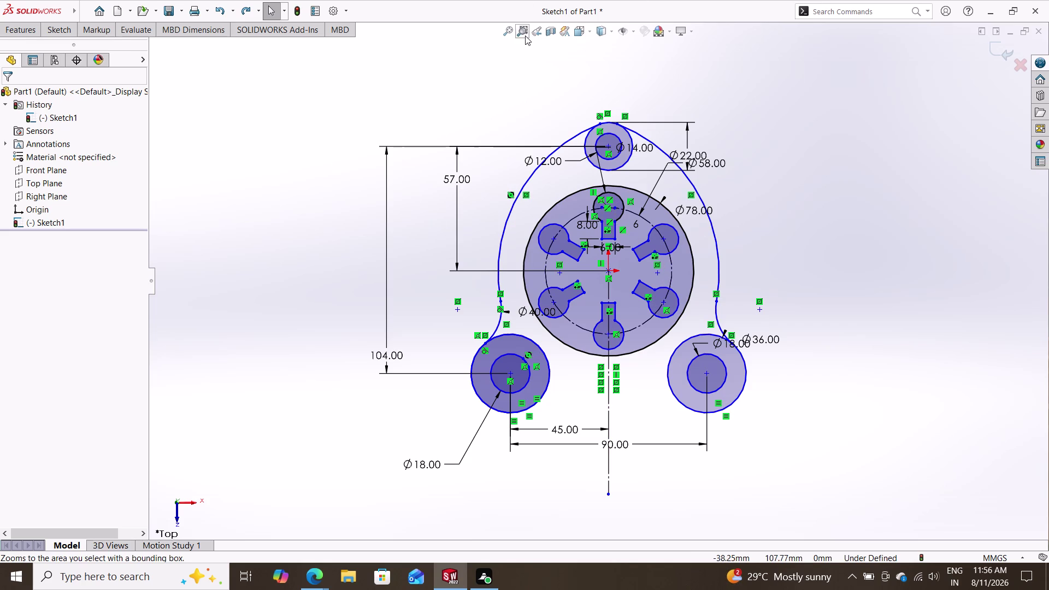
key(ctrl+z)
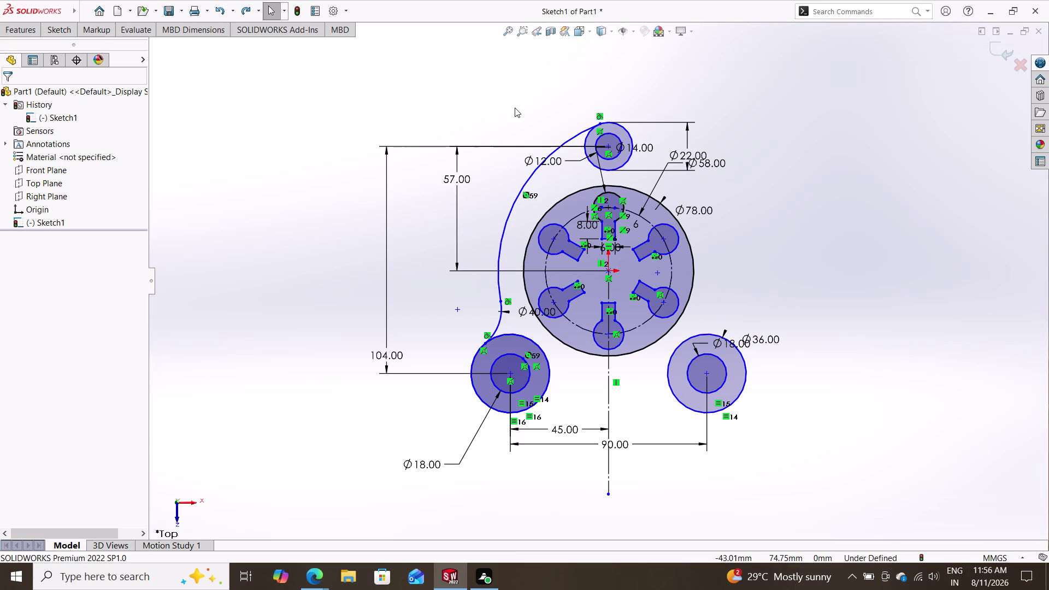
Restore the undone outline changes and deselect the large central circle.
key(ctrl+x)
key(ctrl+x)
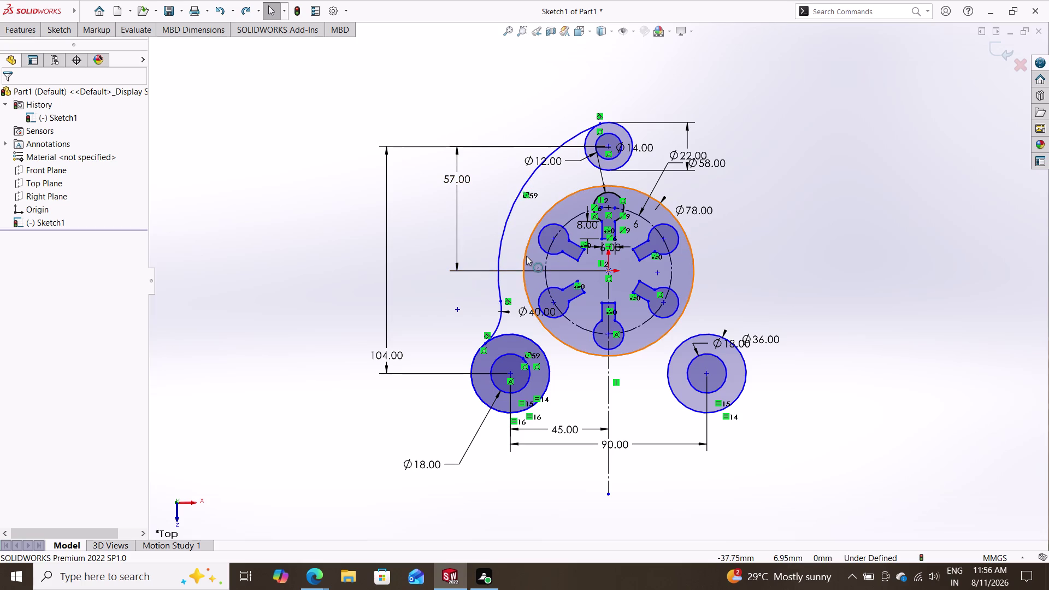
click(244, 14)
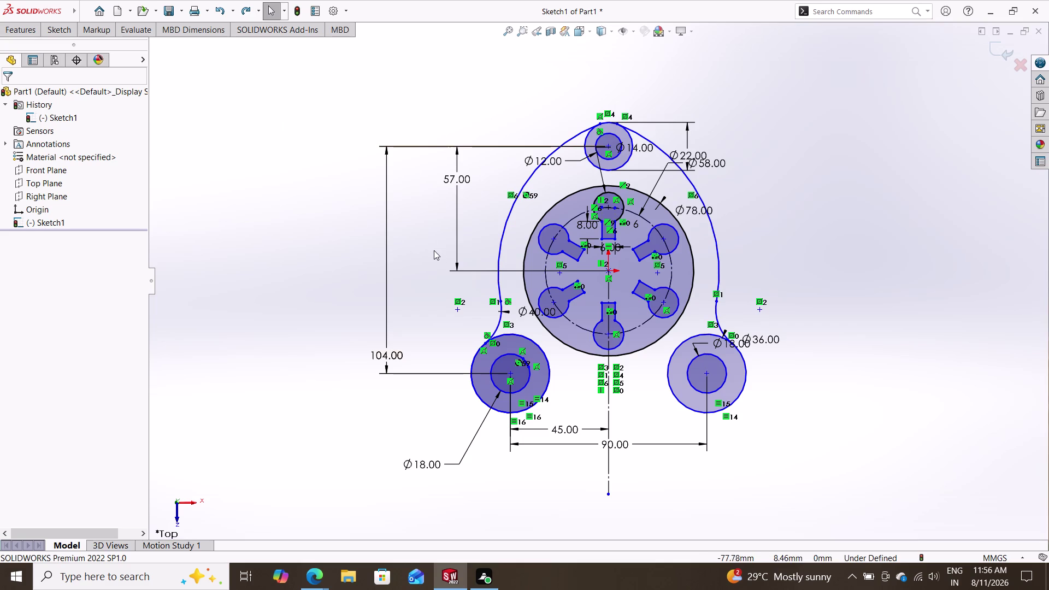
key(Escape)
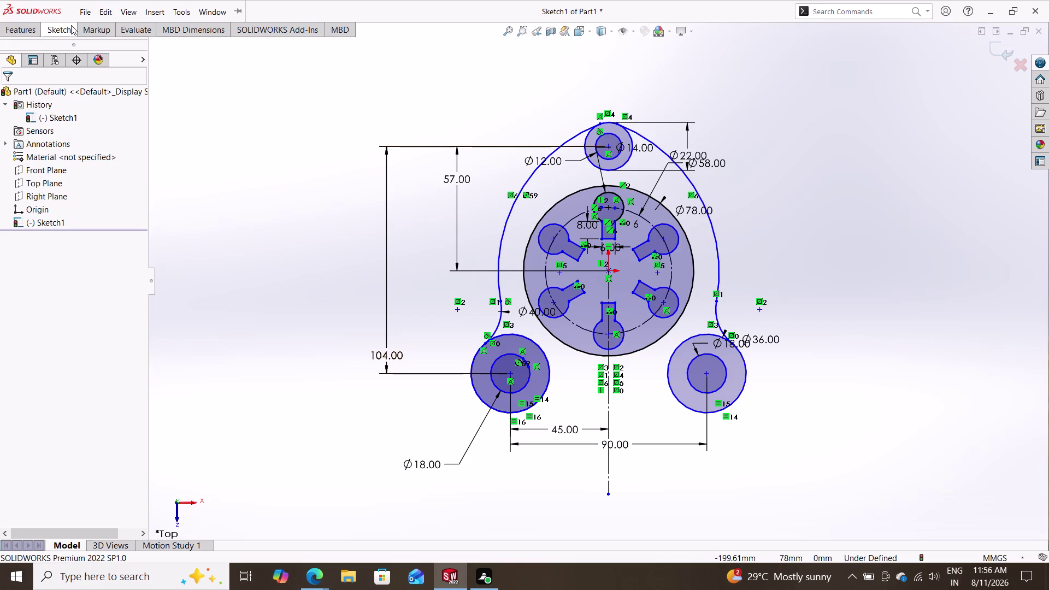
Draw a straight line from the left lower circle's bottom to the right circle's bottom.
click(57, 33)
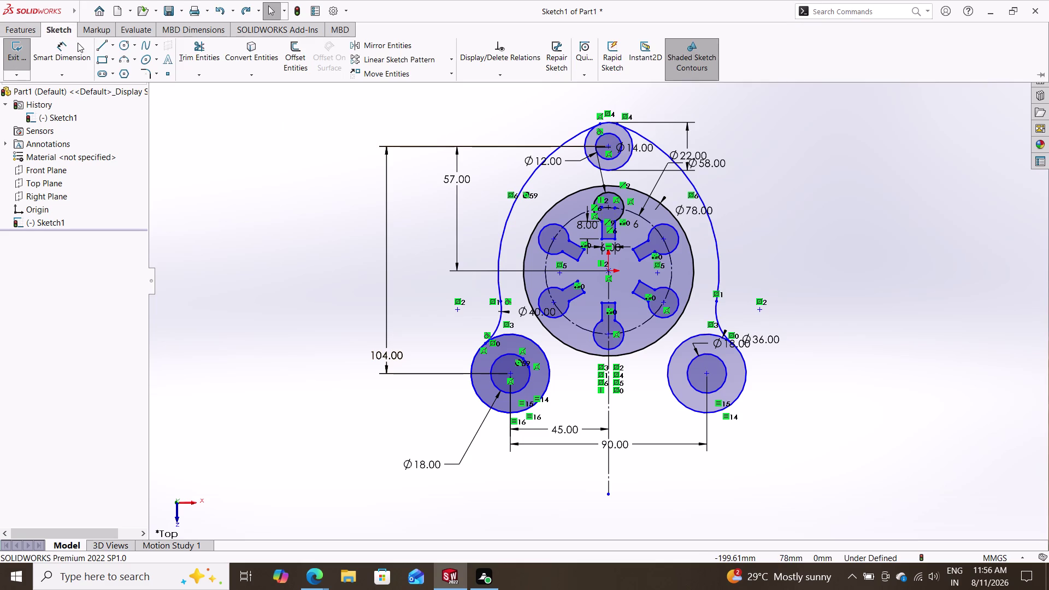
click(99, 39)
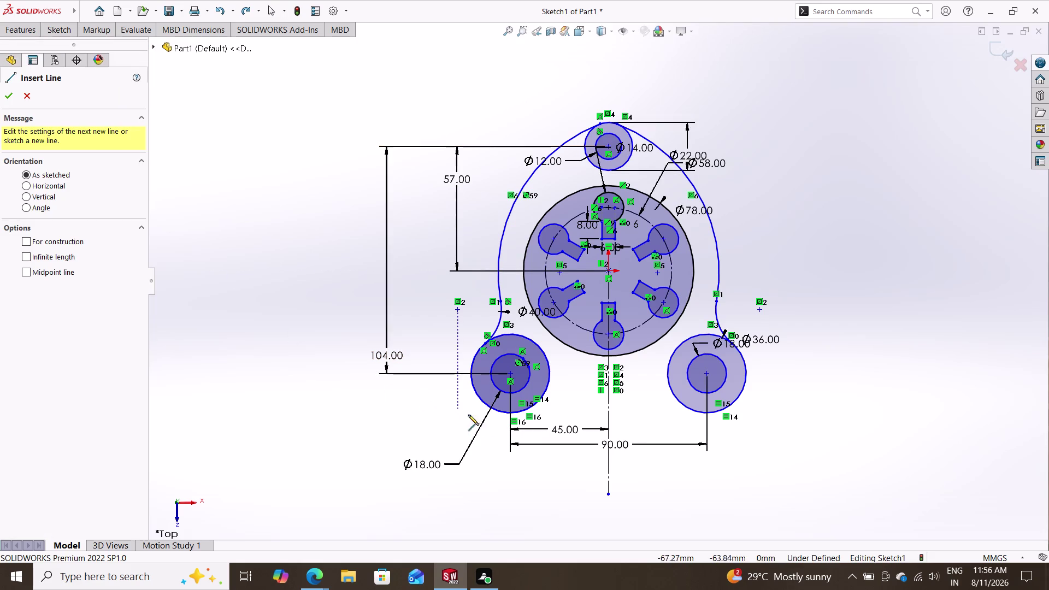
click(510, 415)
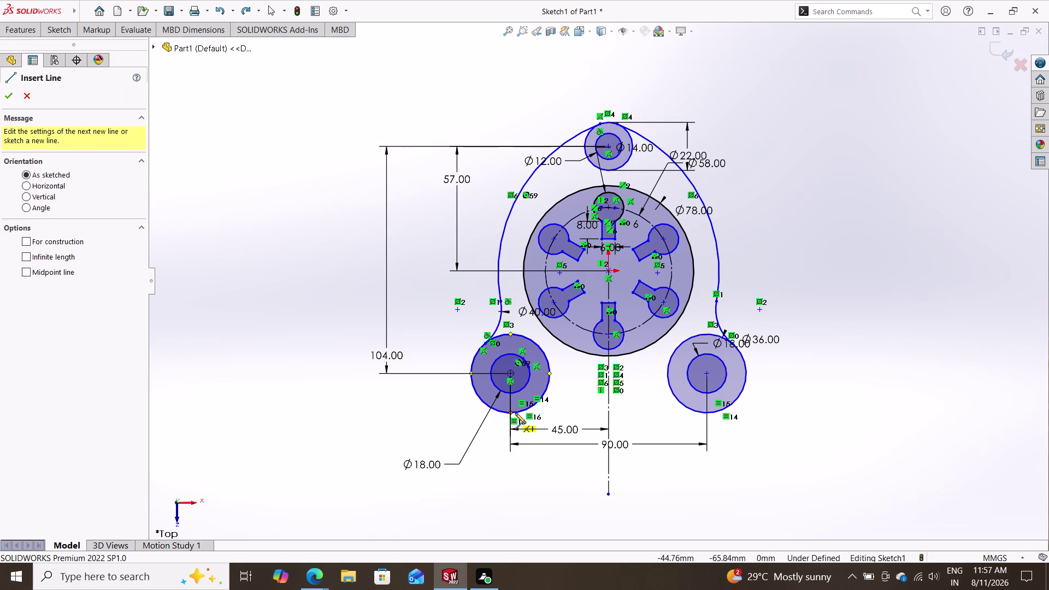
click(707, 414)
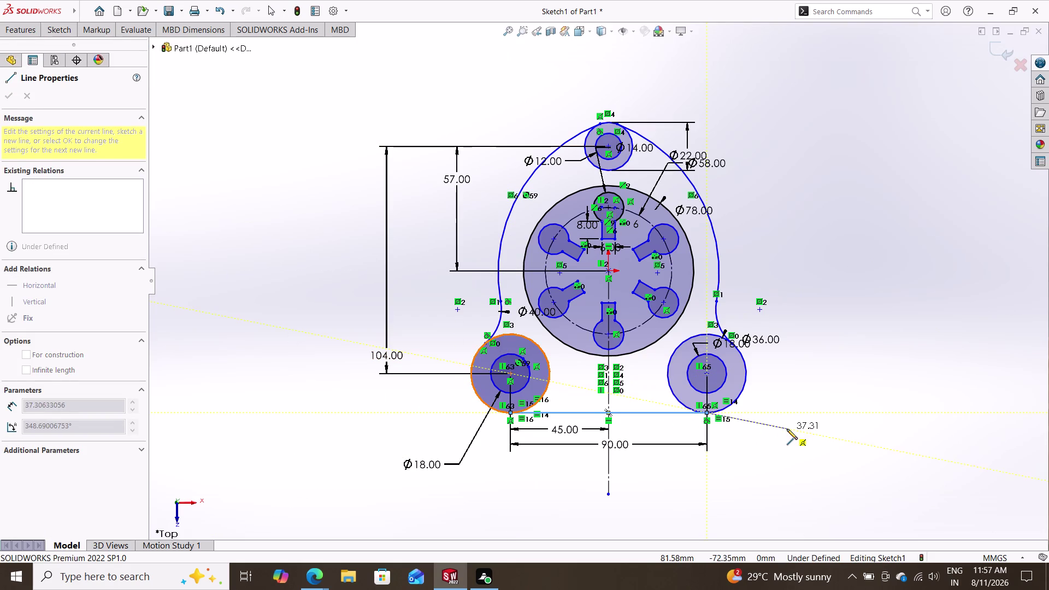
key(Escape)
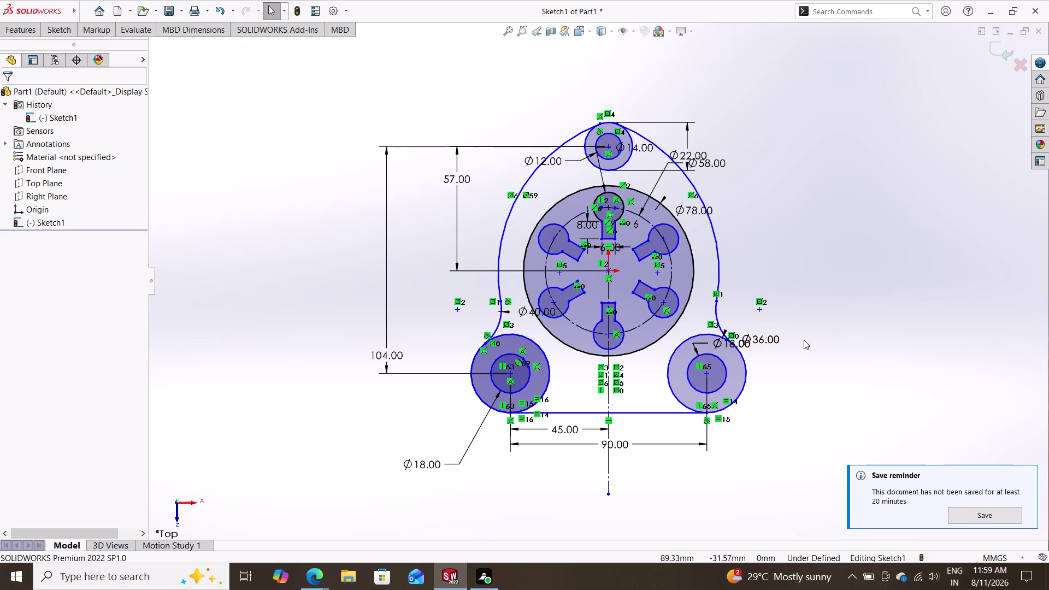
Dismiss the save reminder and save the part with the file name '2d 3'.
click(783, 381)
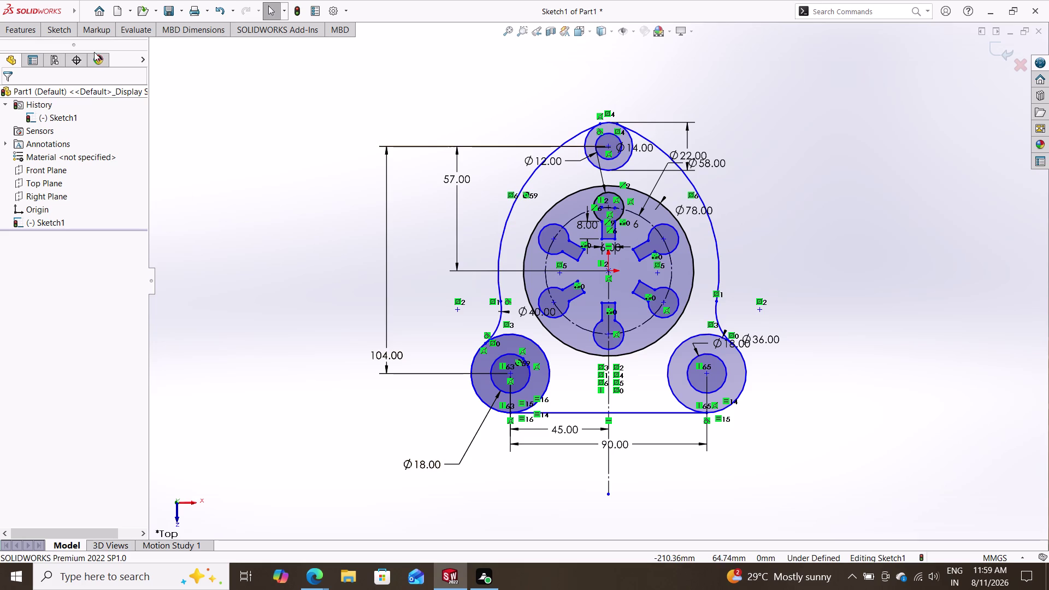
click(173, 4)
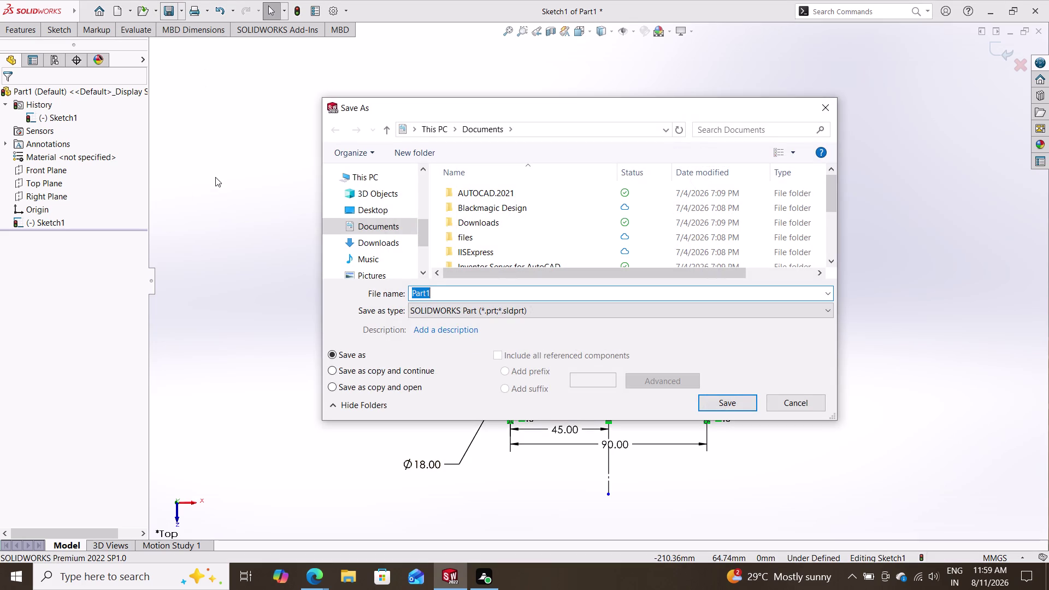
key(BackSpace)
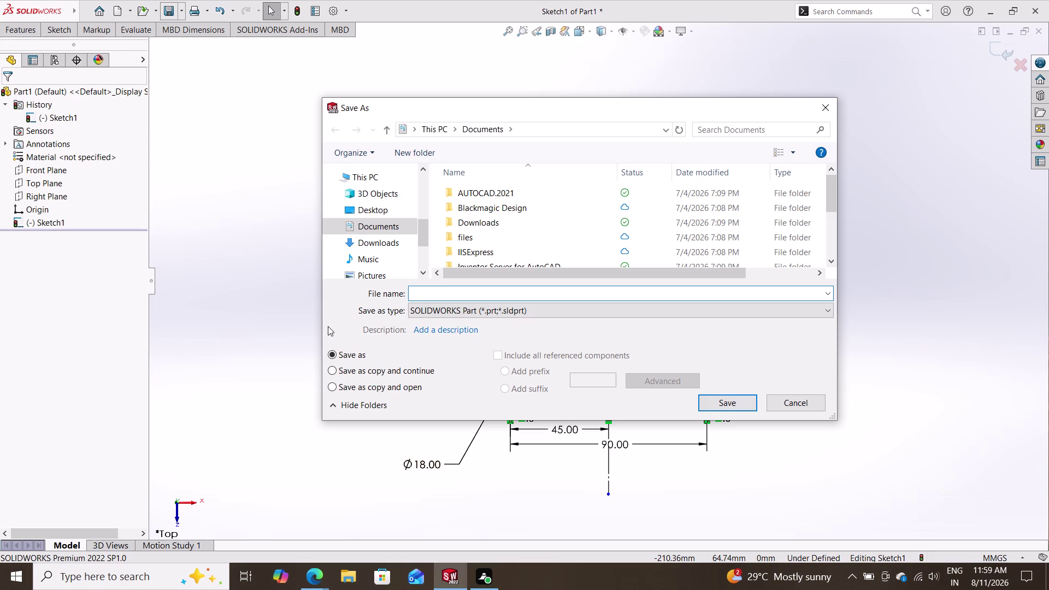
text(2d)
key(space)
text(3)
click(708, 405)
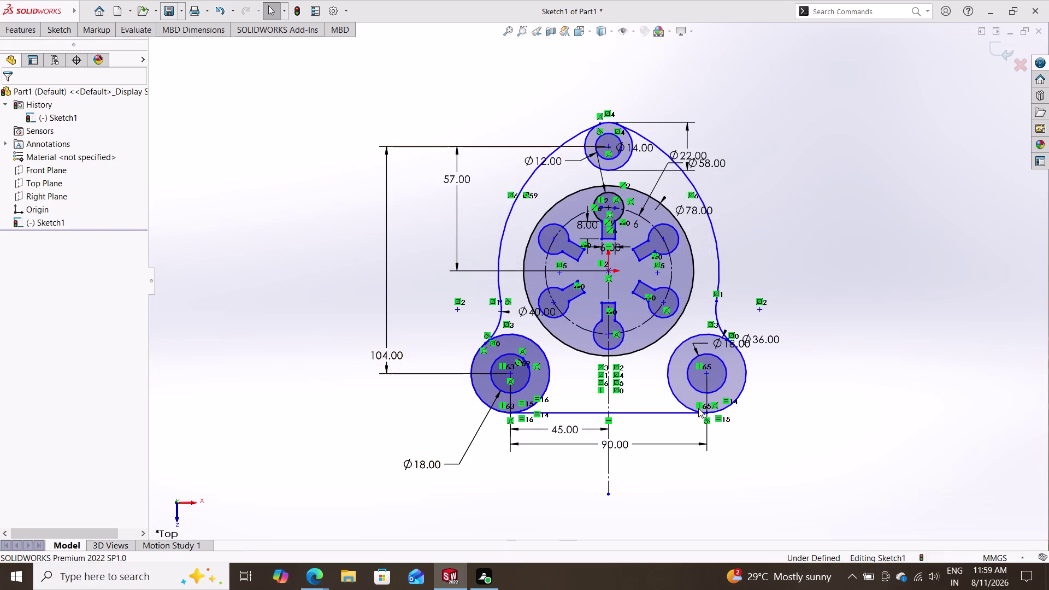
double_click(168, 9)
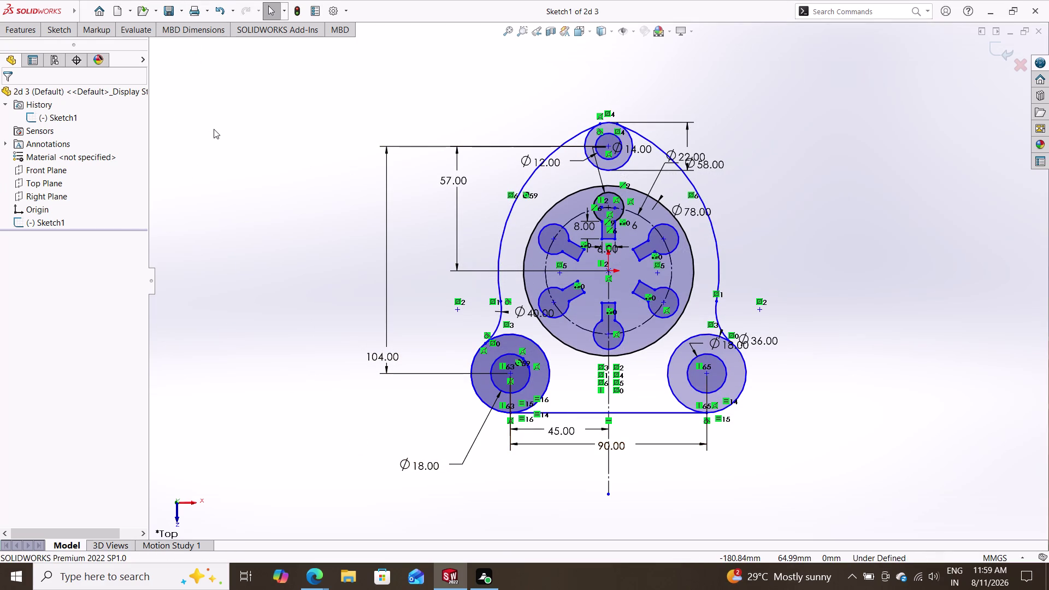
Save a copy of the part as an Adobe PDF (*.pdf) file.
click(172, 12)
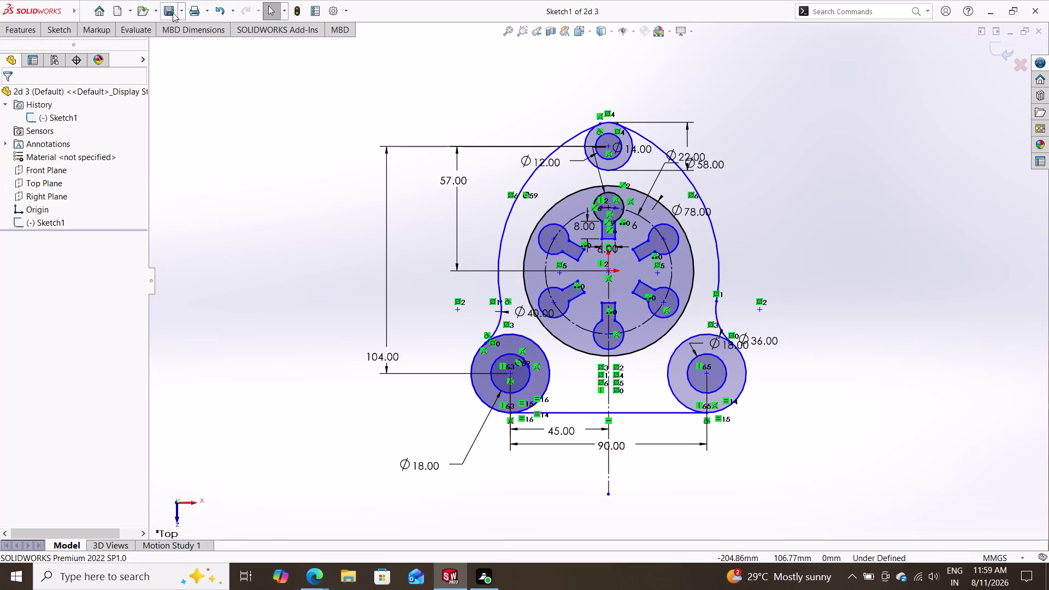
click(182, 8)
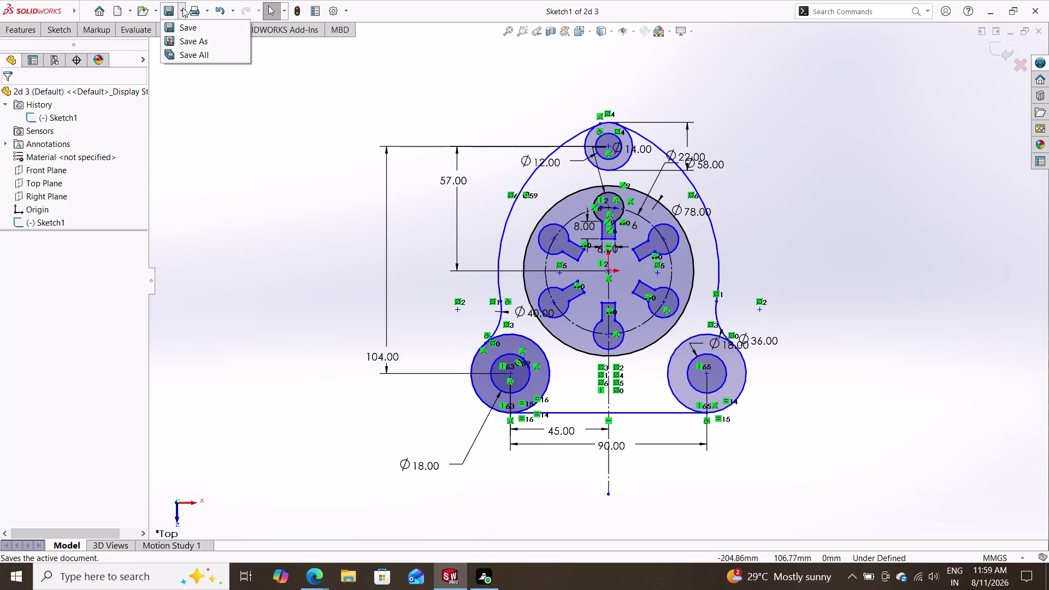
click(194, 41)
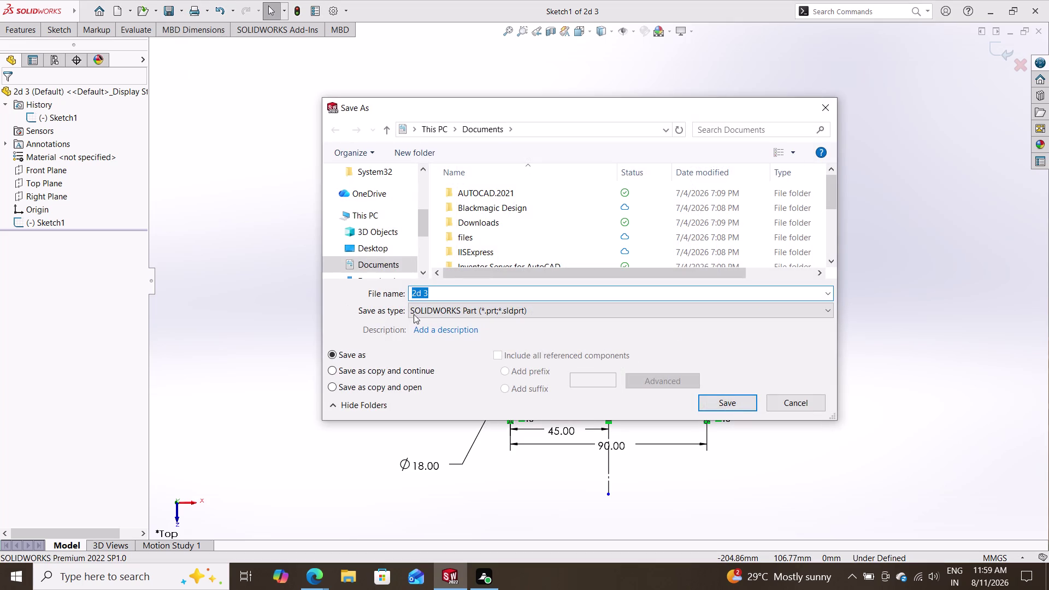
click(442, 316)
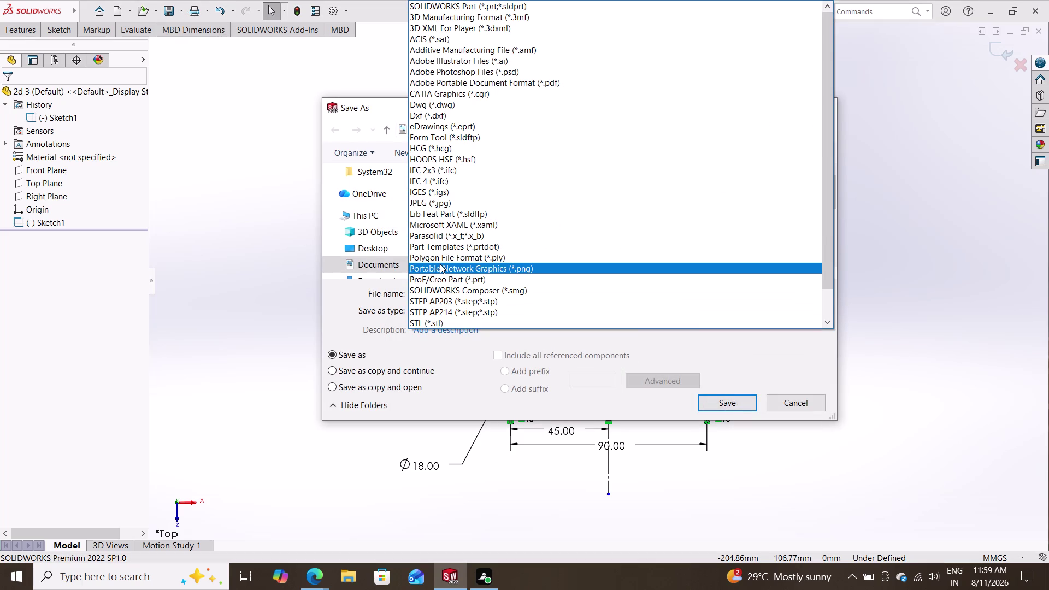
click(490, 79)
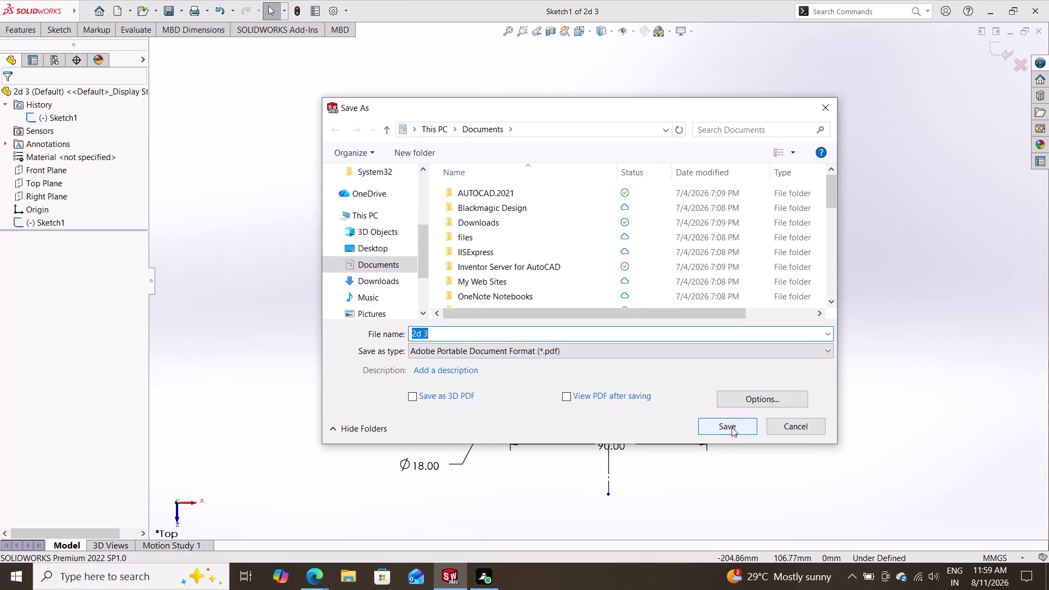
click(732, 427)
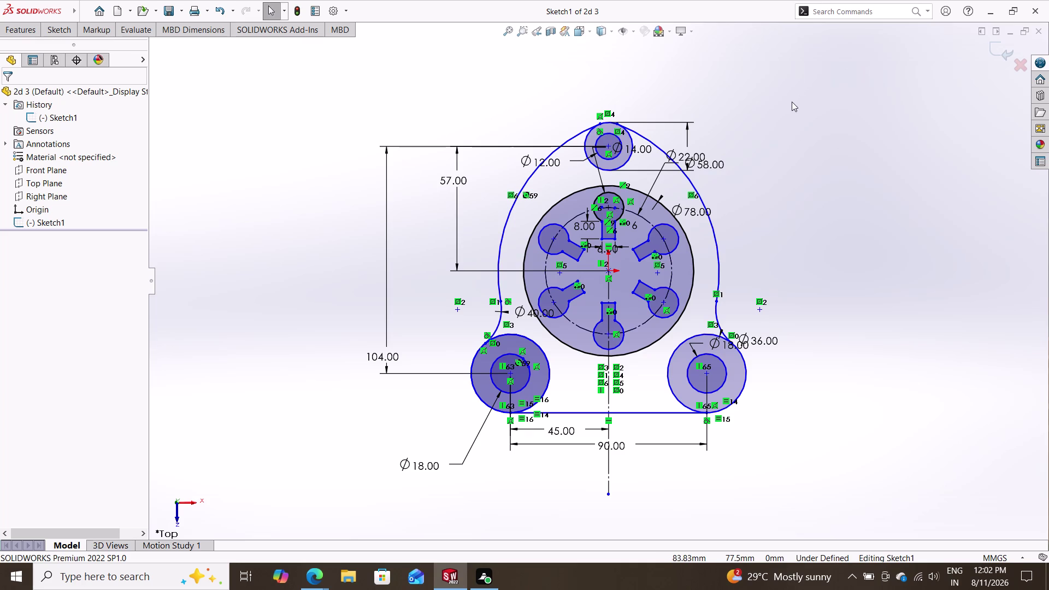
click(1035, 11)
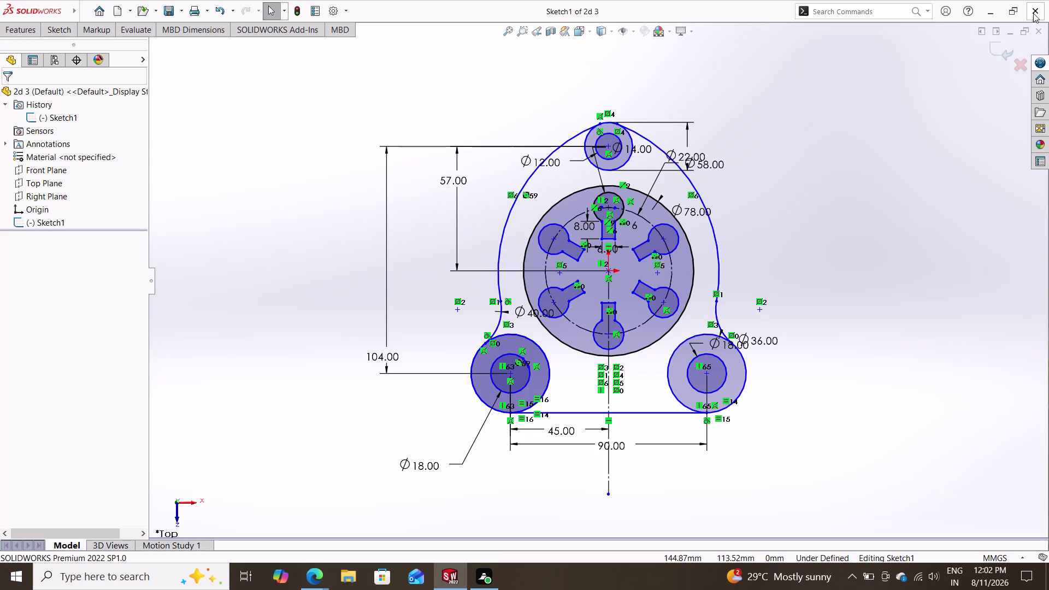